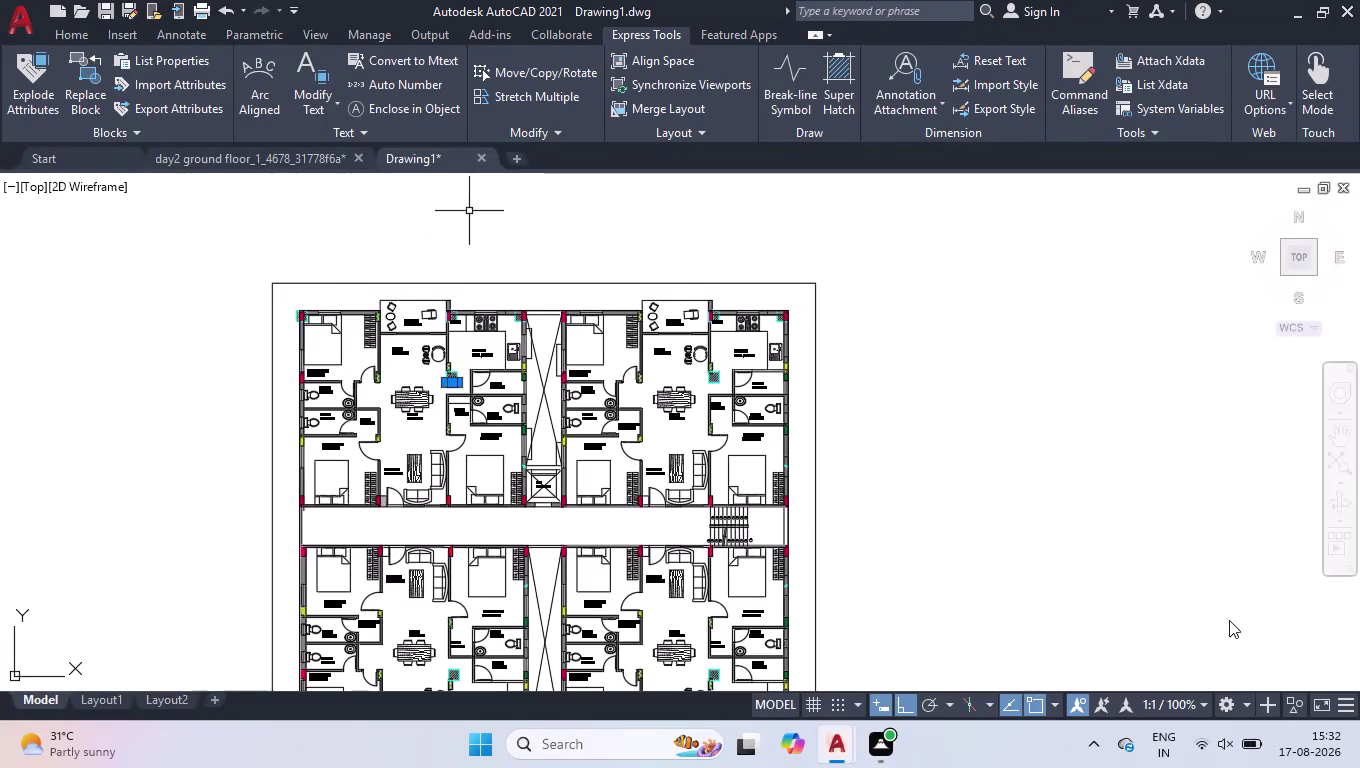
Open the Linetype Manager with LTYPE to see the loaded ByLayer, ByBlock and Continuous linetypes.
scroll(up, 3)
click(552, 302)
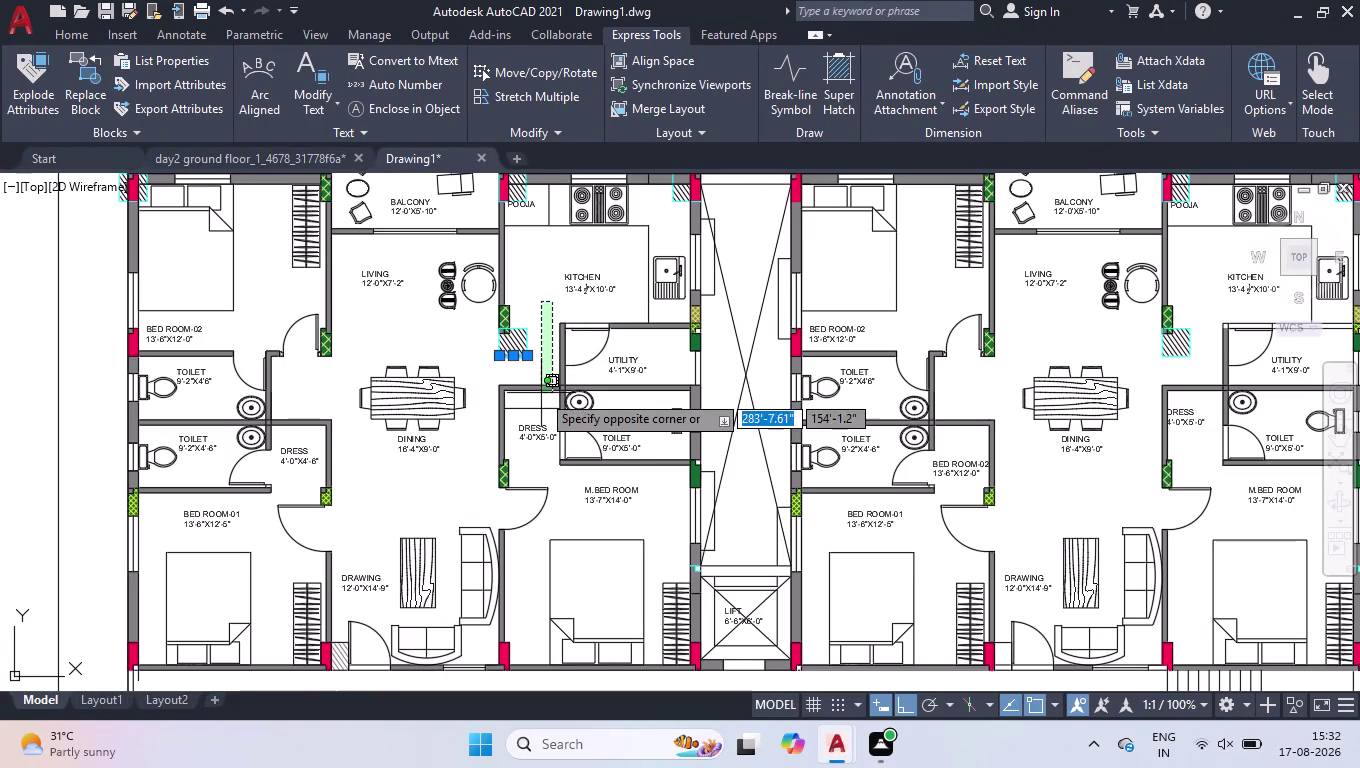
click(483, 375)
scroll(down, 3)
scroll(down, 3)
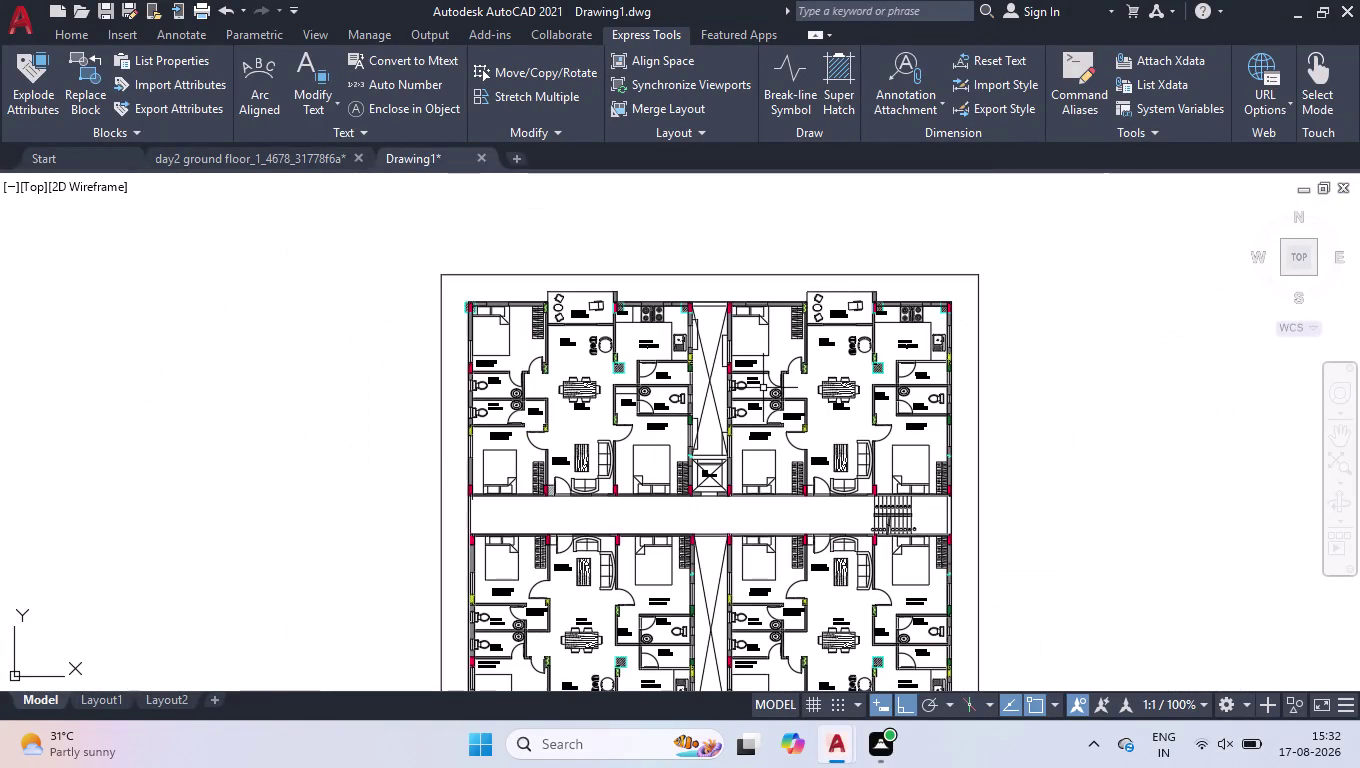
scroll(up, 3)
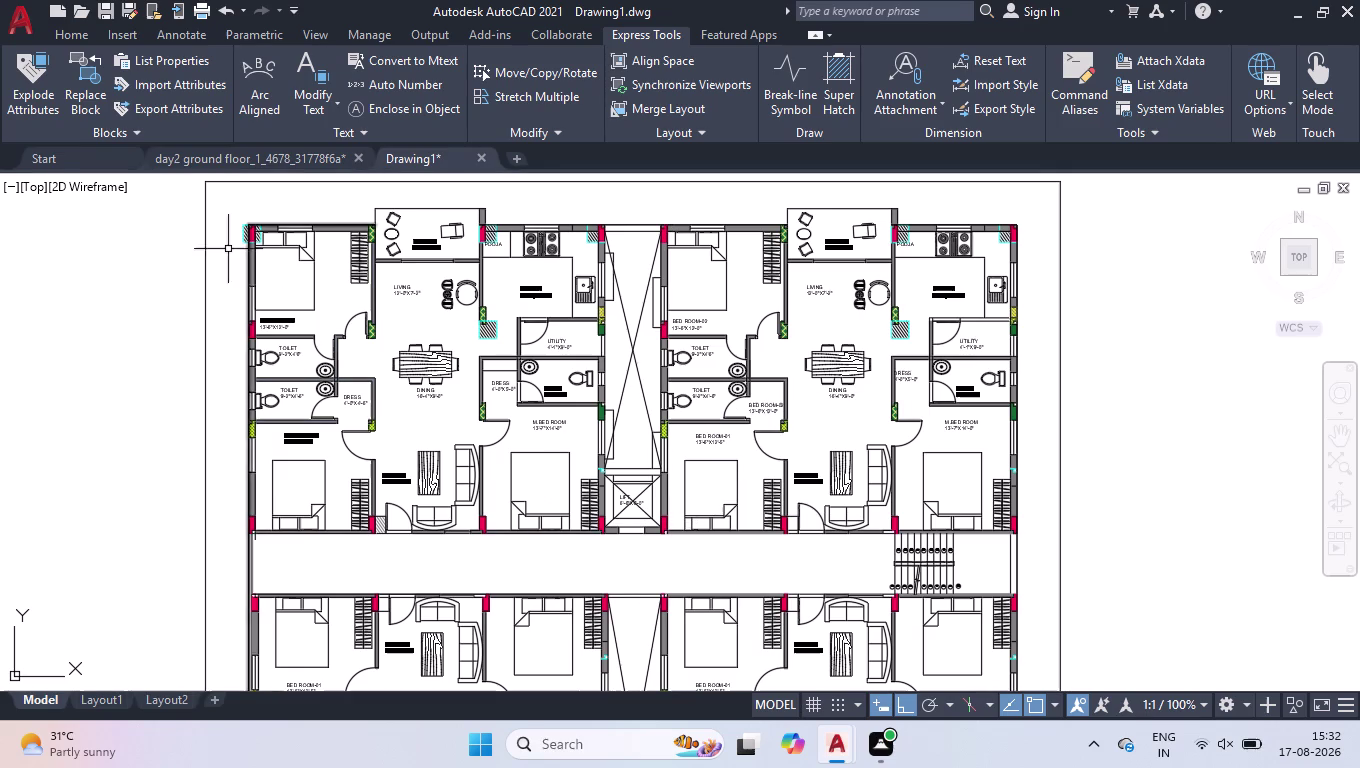
text(L)
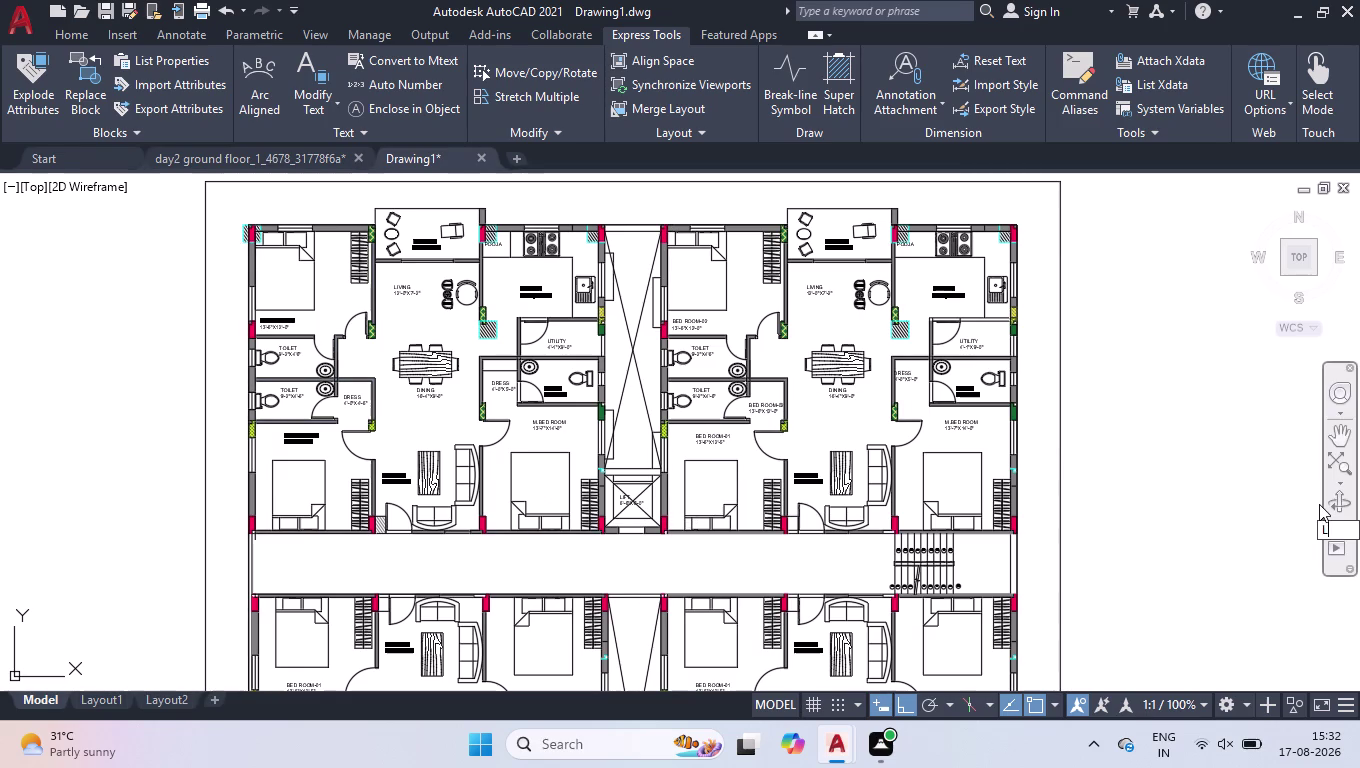
text(Y)
key(BackSpace)
key(t)
key(Return)
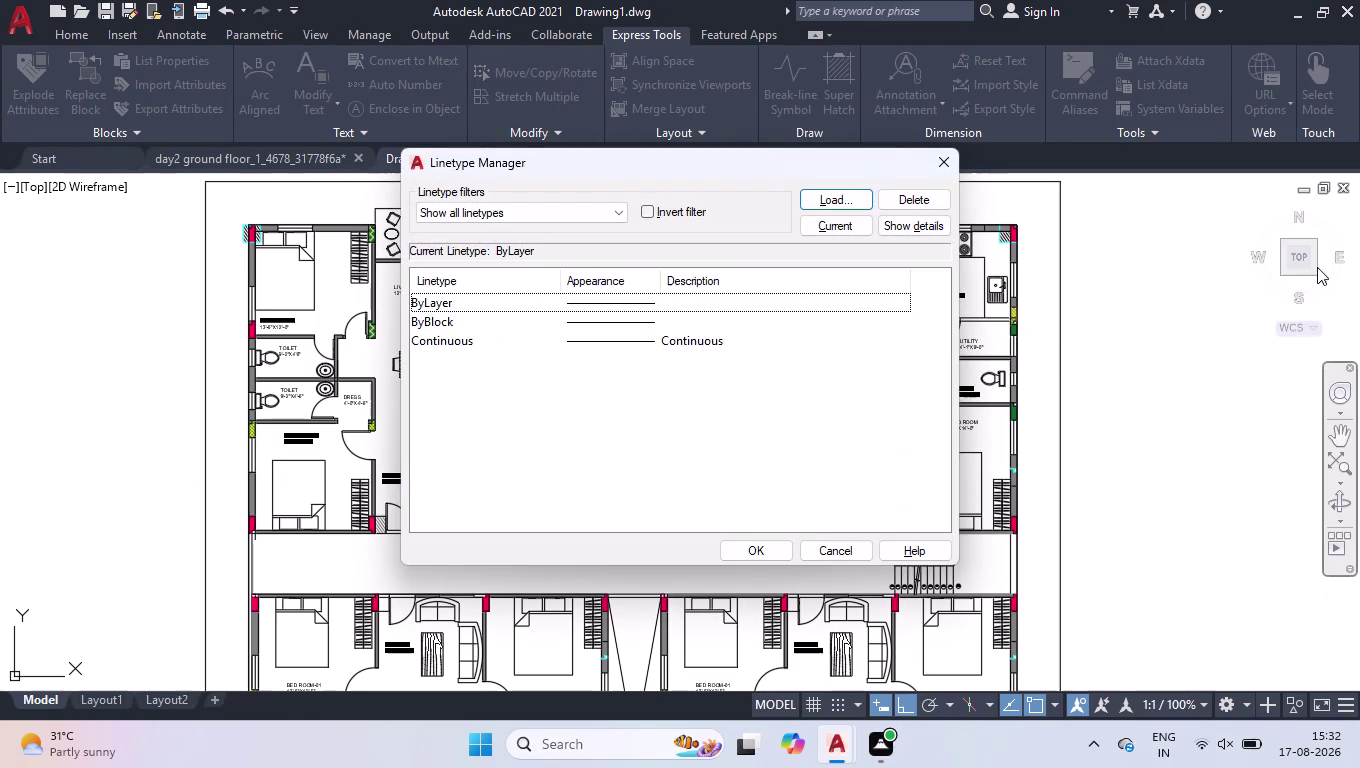
Load the ACAD_ISO02W100 dashed linetype into the drawing.
click(811, 193)
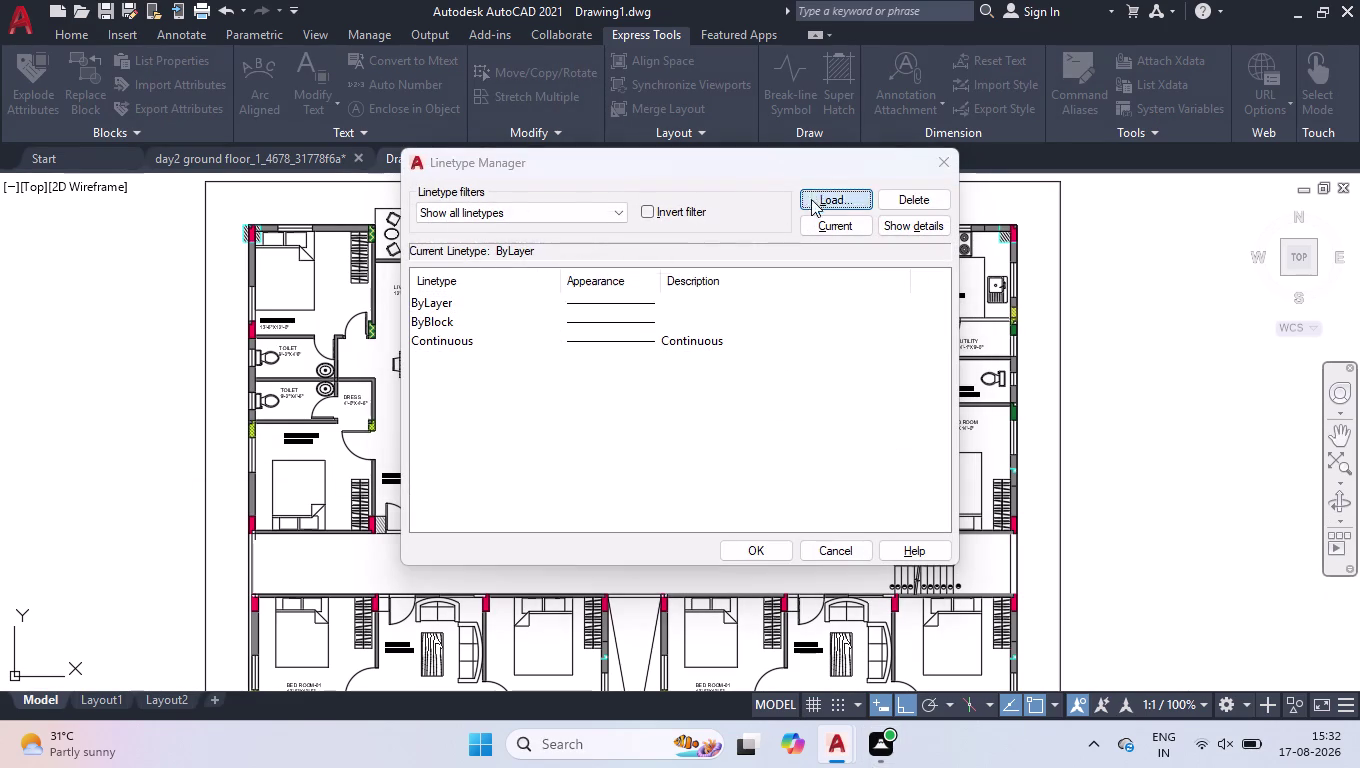
click(740, 338)
click(608, 491)
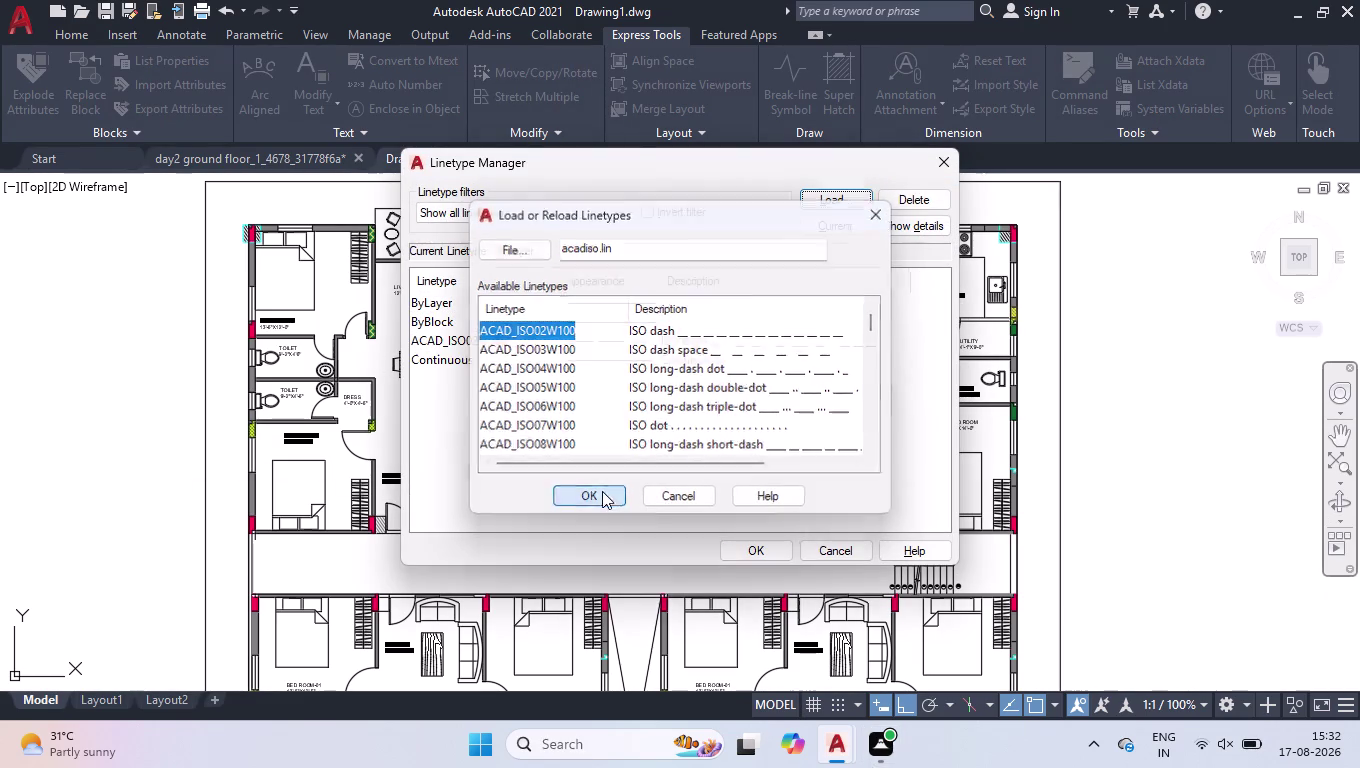
click(731, 556)
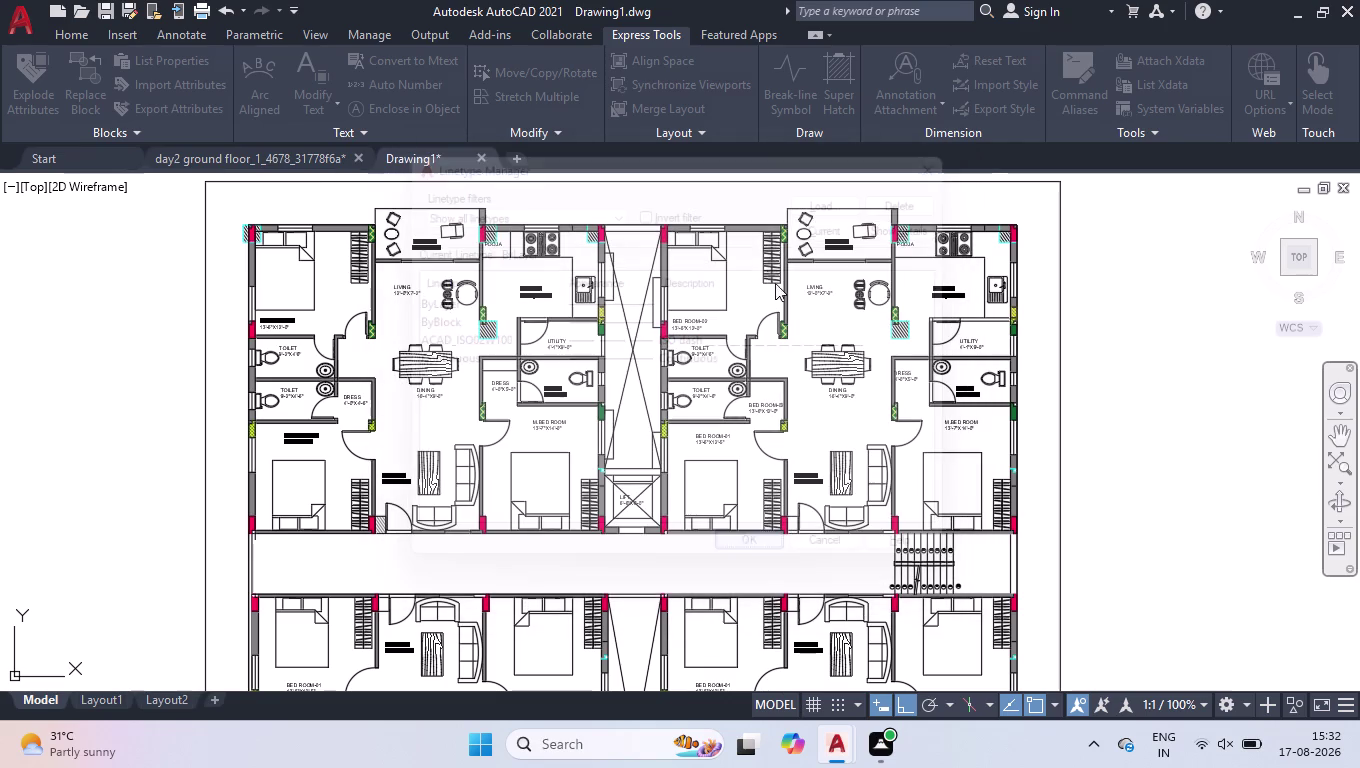
Make the outer border rectangle red with the ACAD_ISO02W100 linetype.
click(720, 180)
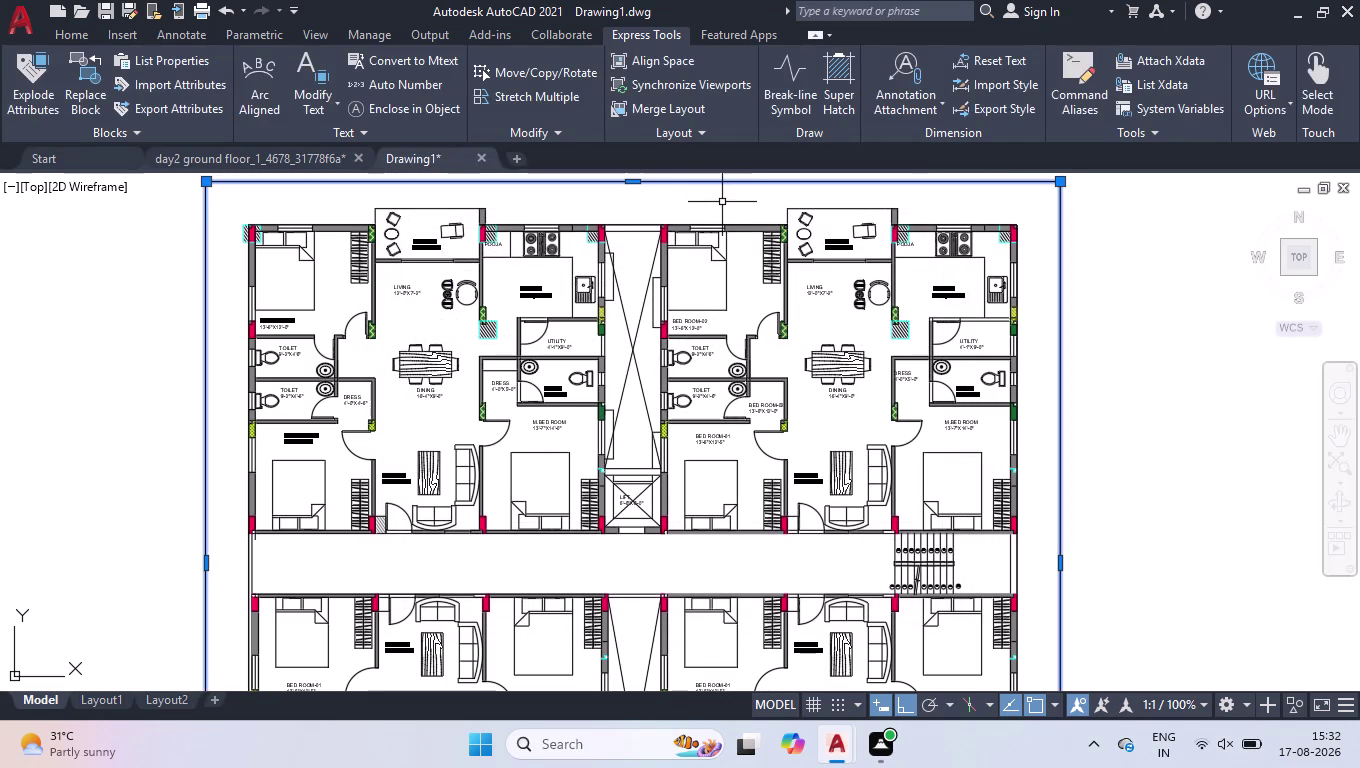
key(ctrl+1)
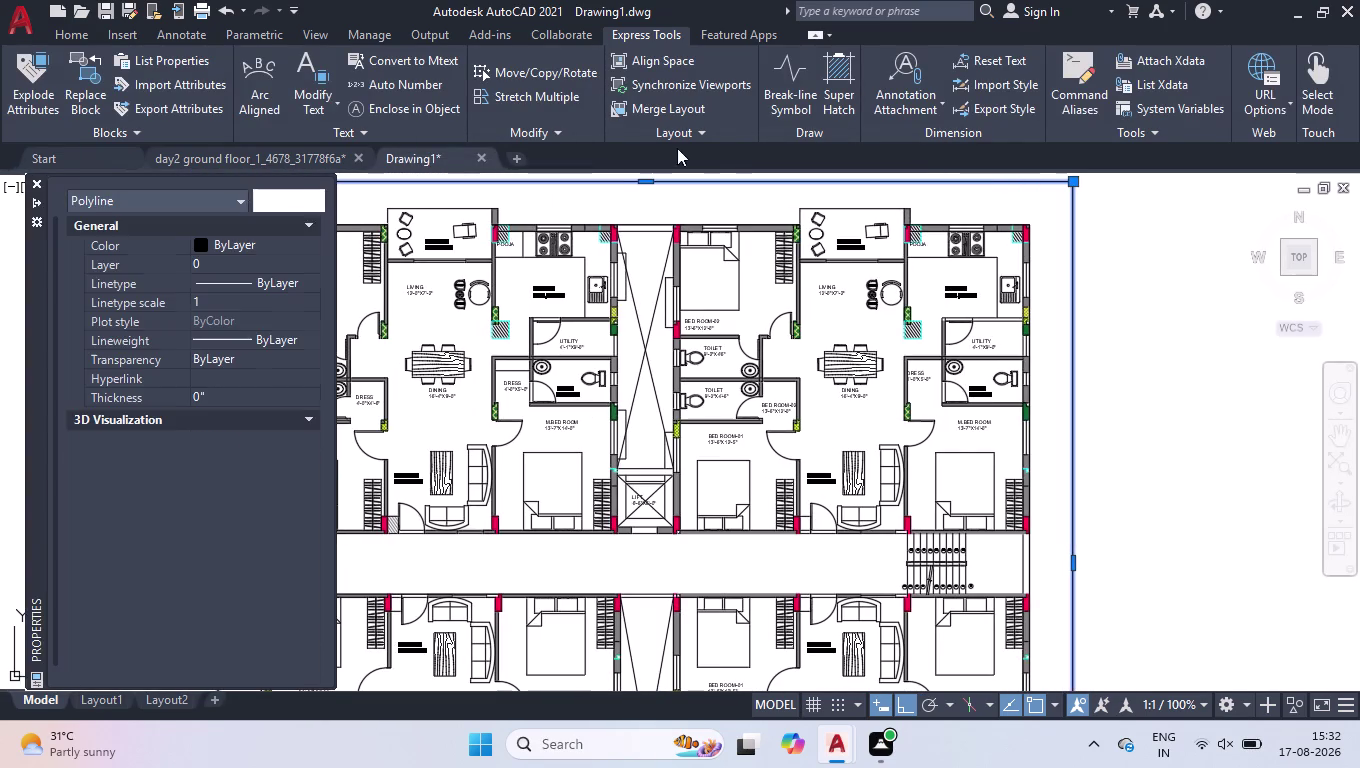
click(245, 250)
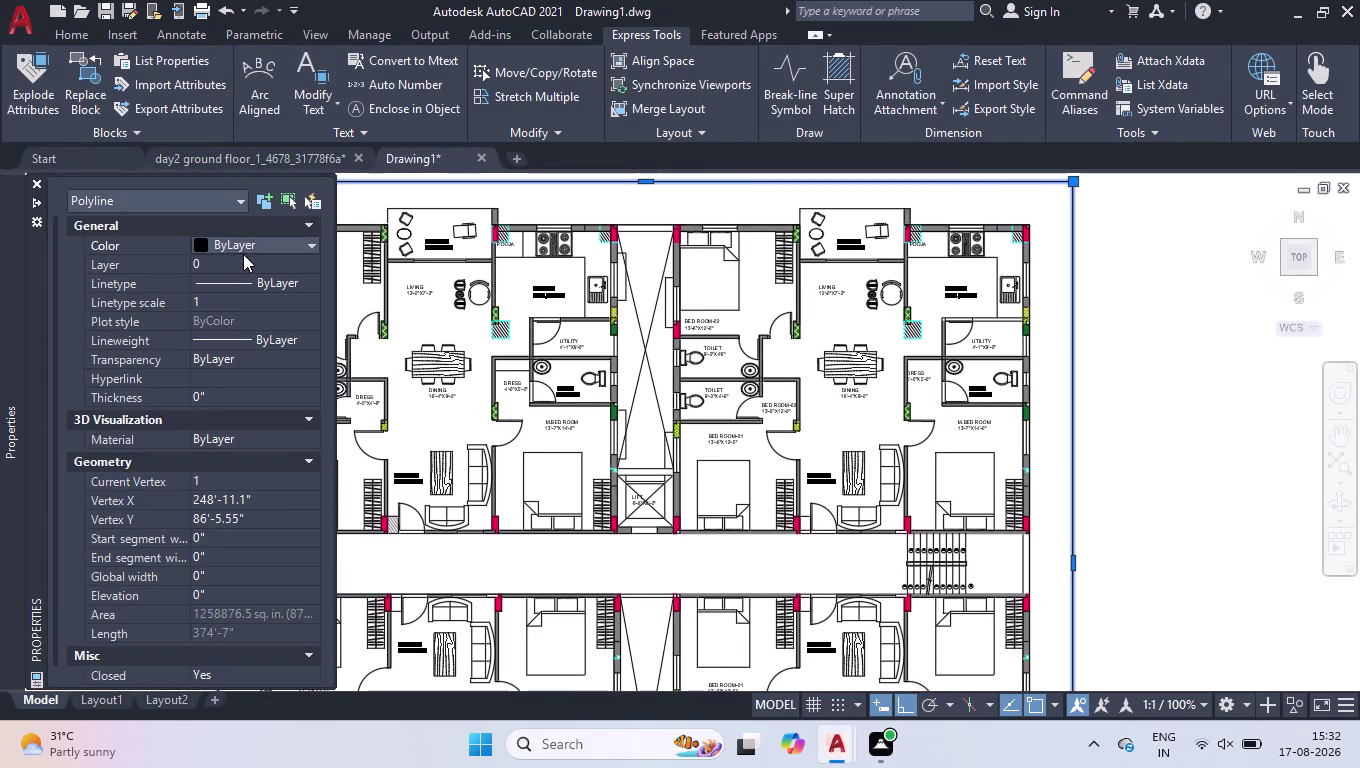
click(248, 244)
click(236, 301)
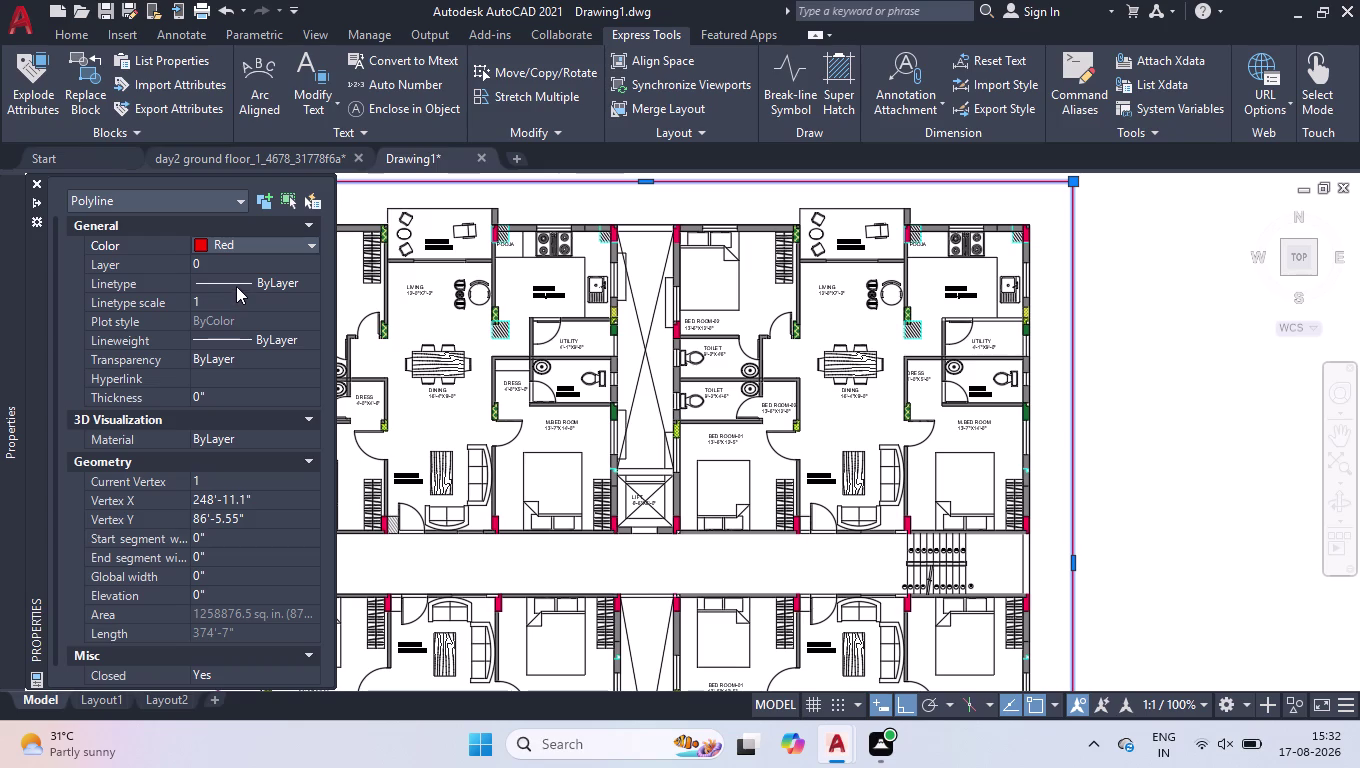
double_click(237, 280)
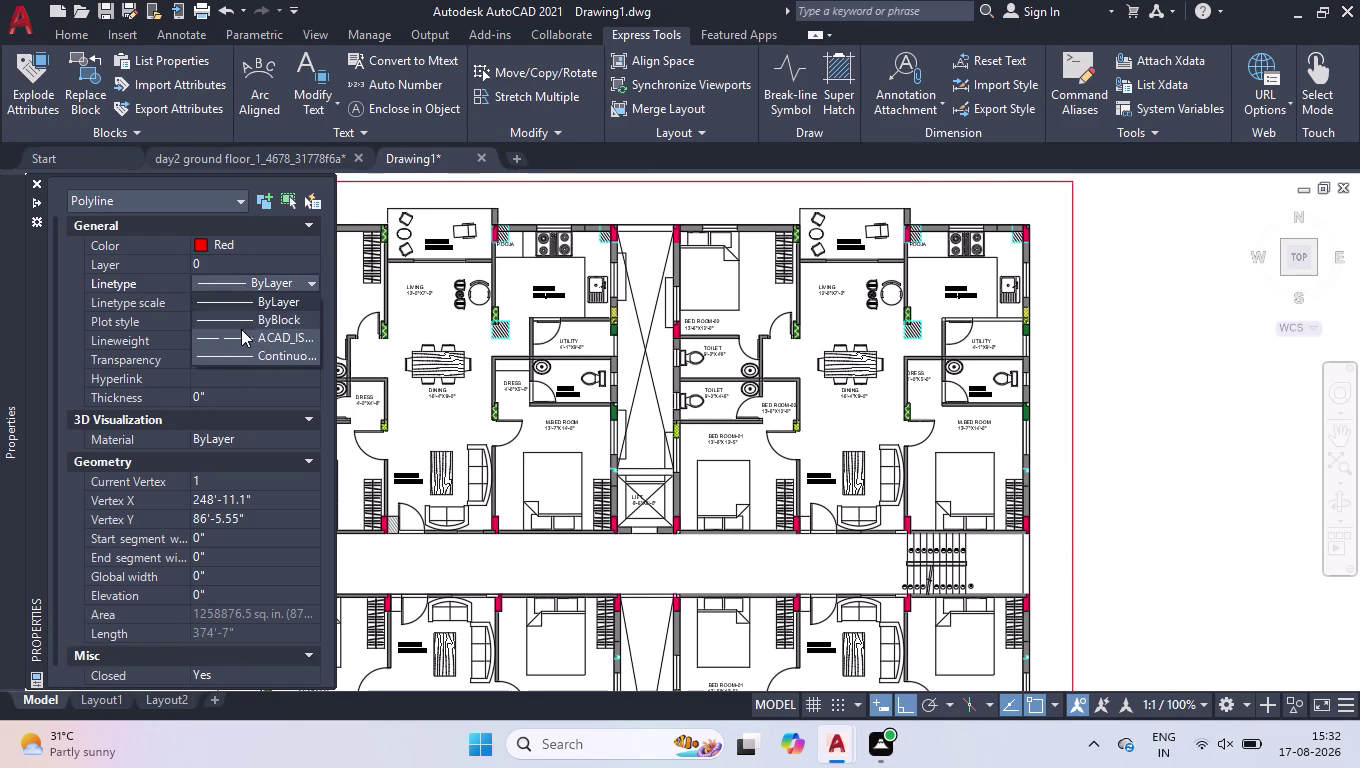
click(241, 334)
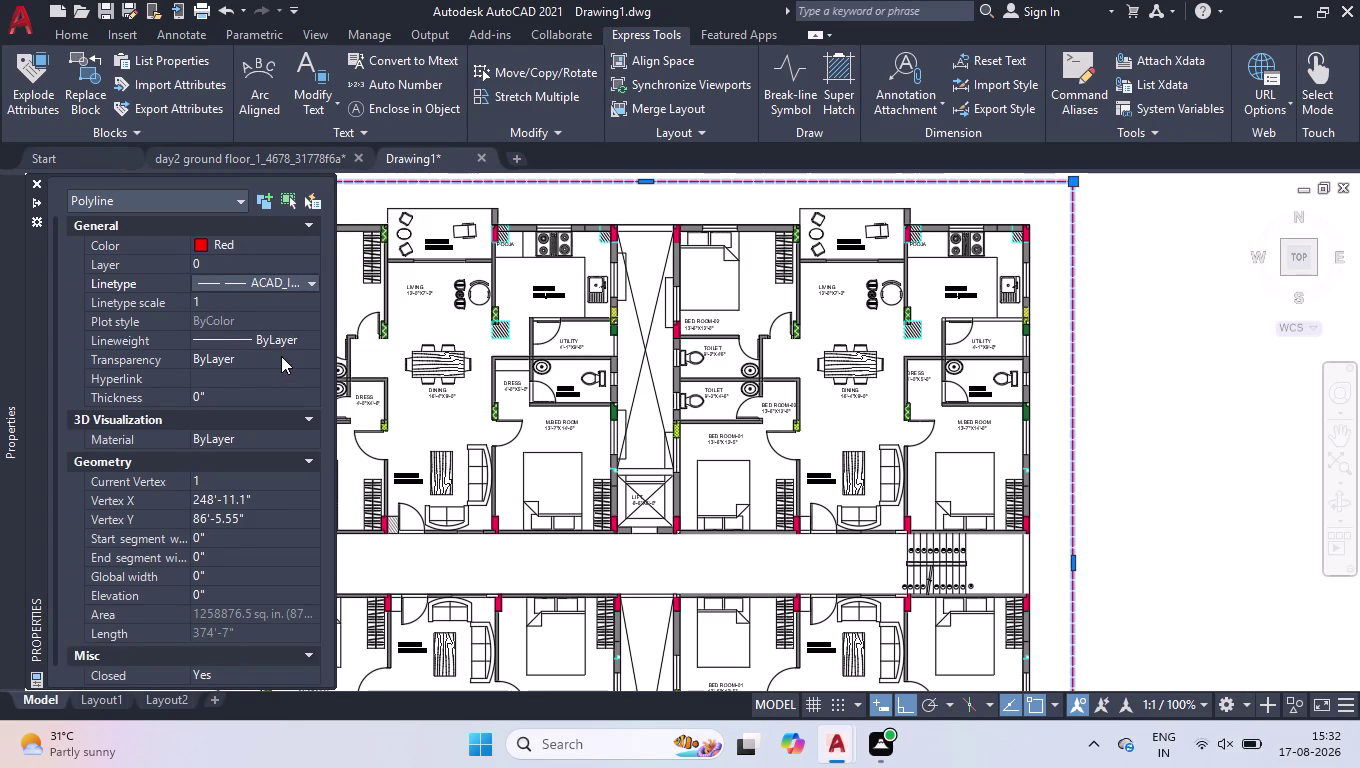
Set the border's linetype scale to 0.8, after first trying 0.5.
scroll(down, 3)
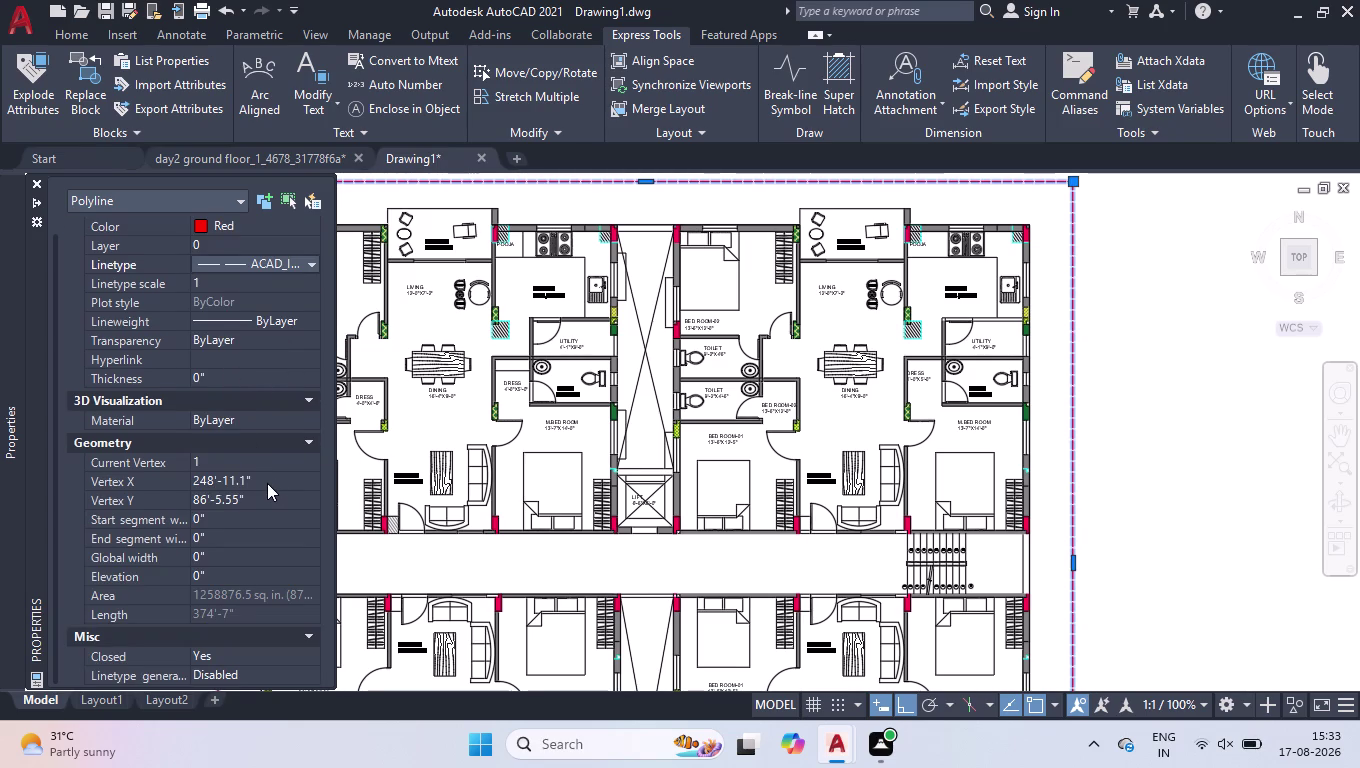
click(210, 284)
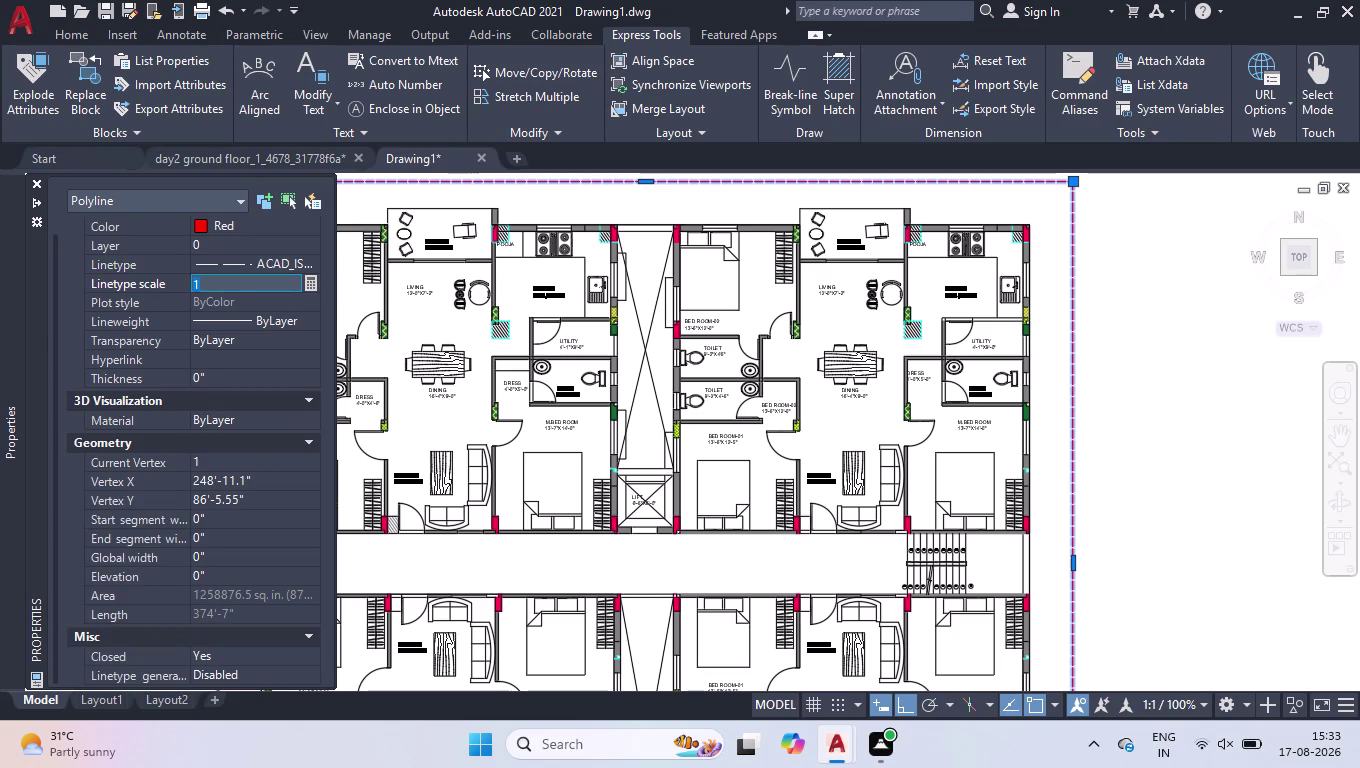
key(0)
text(.5)
key(Return)
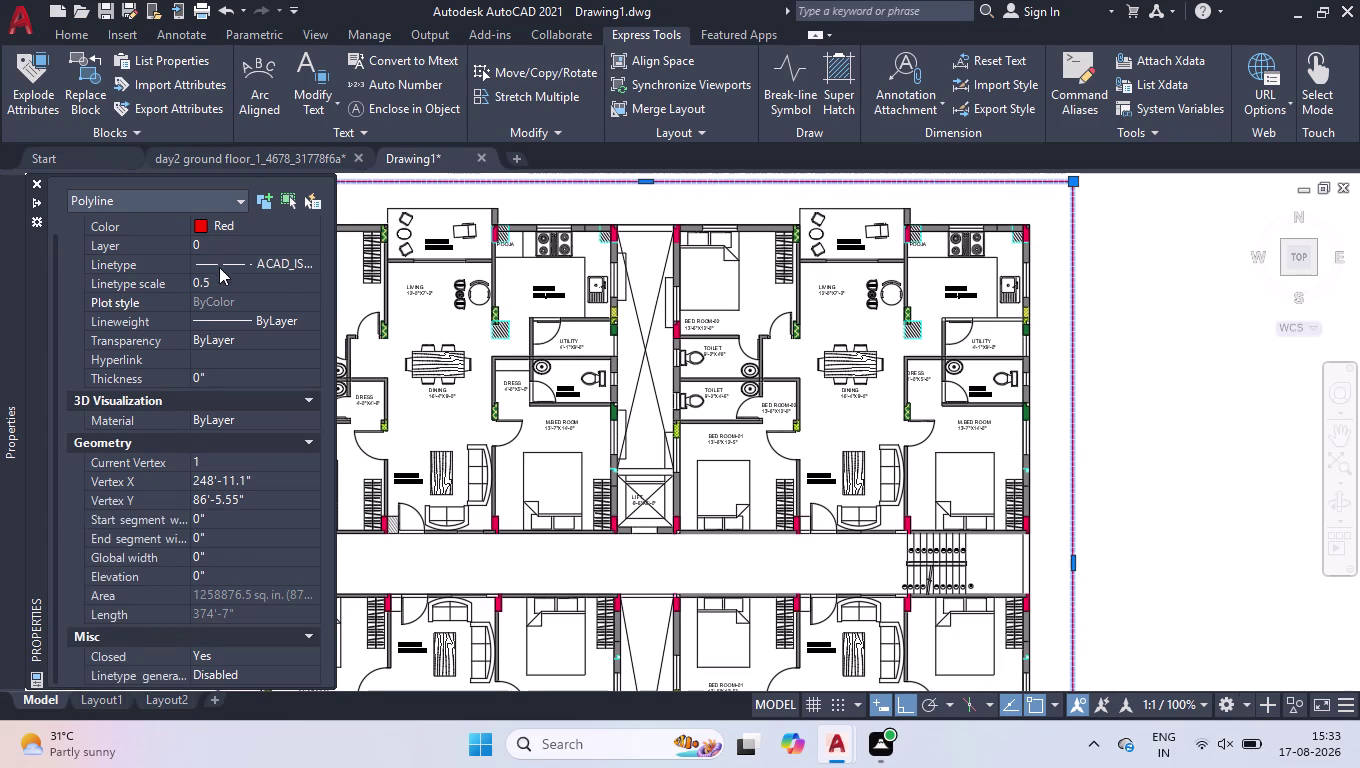
click(259, 288)
text(0)
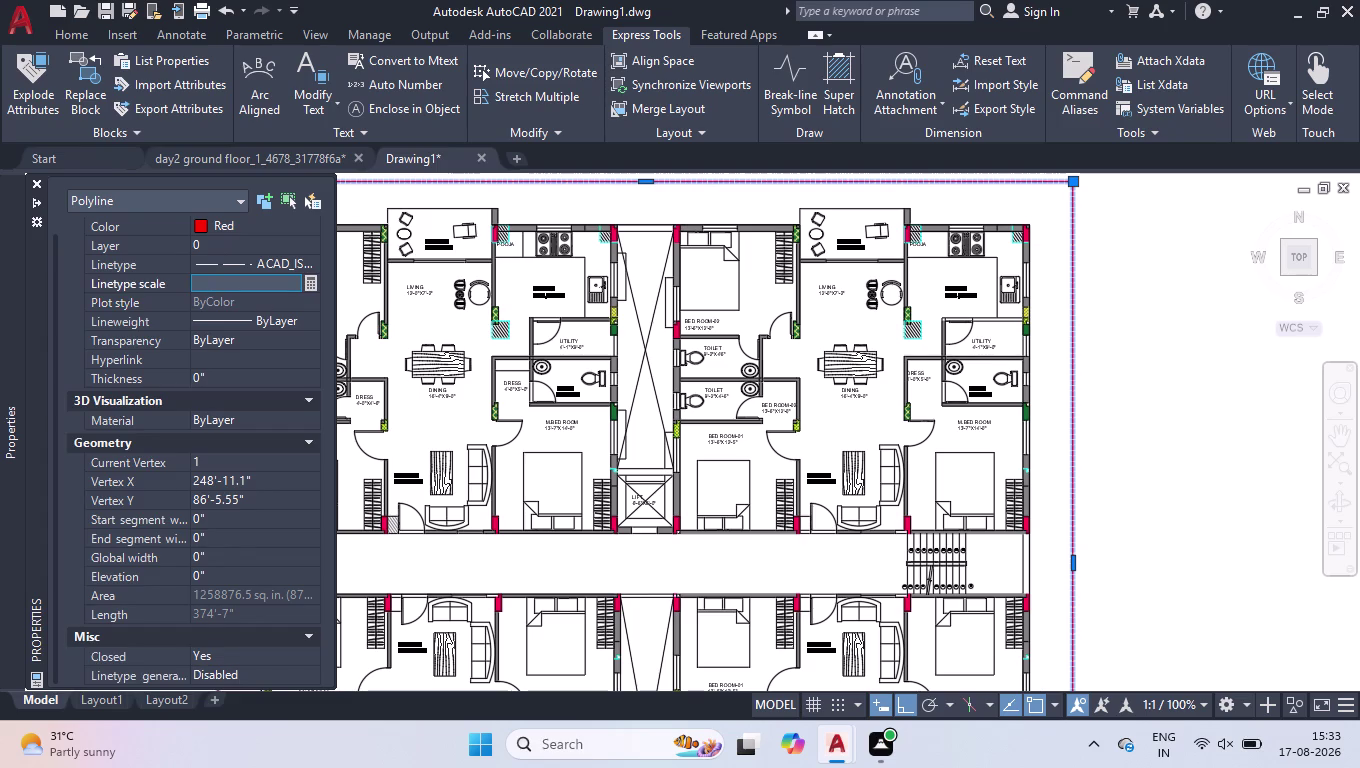
text(.8)
key(Return)
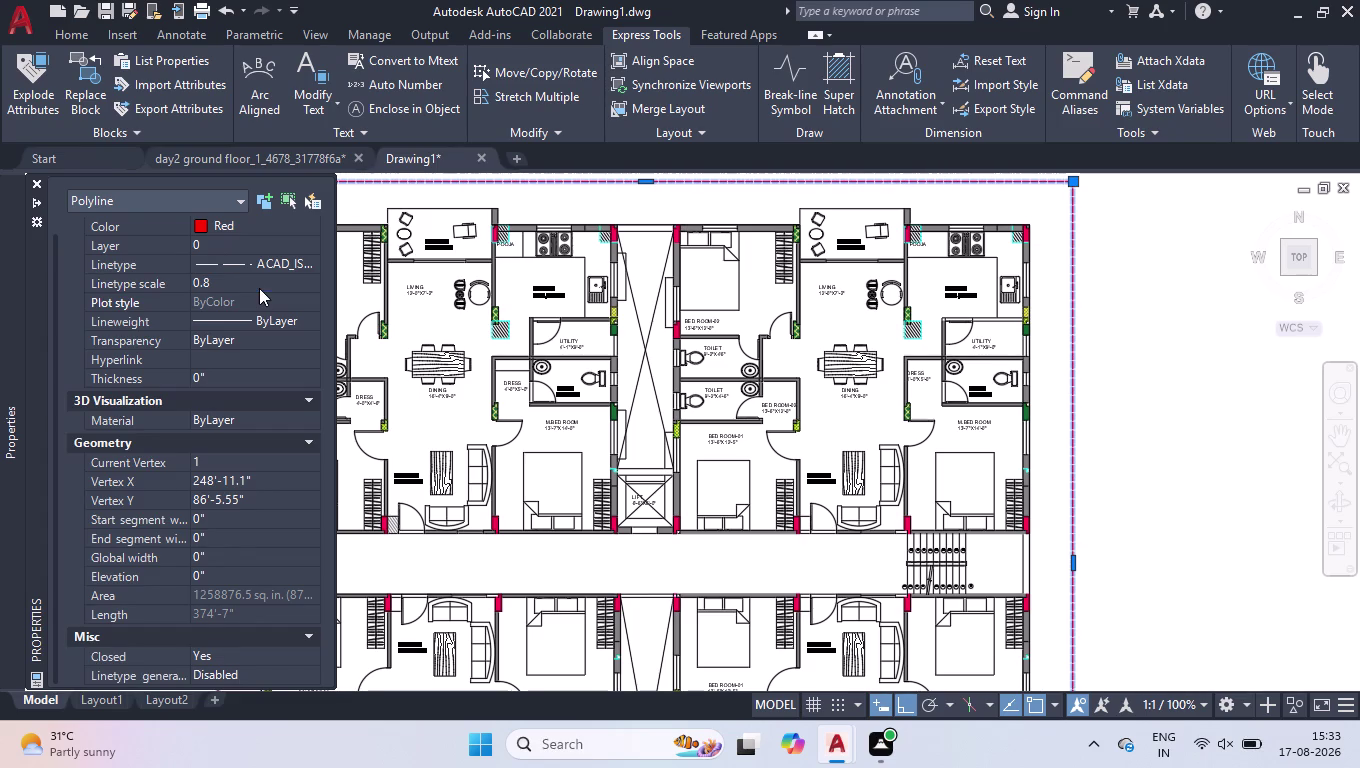
click(39, 186)
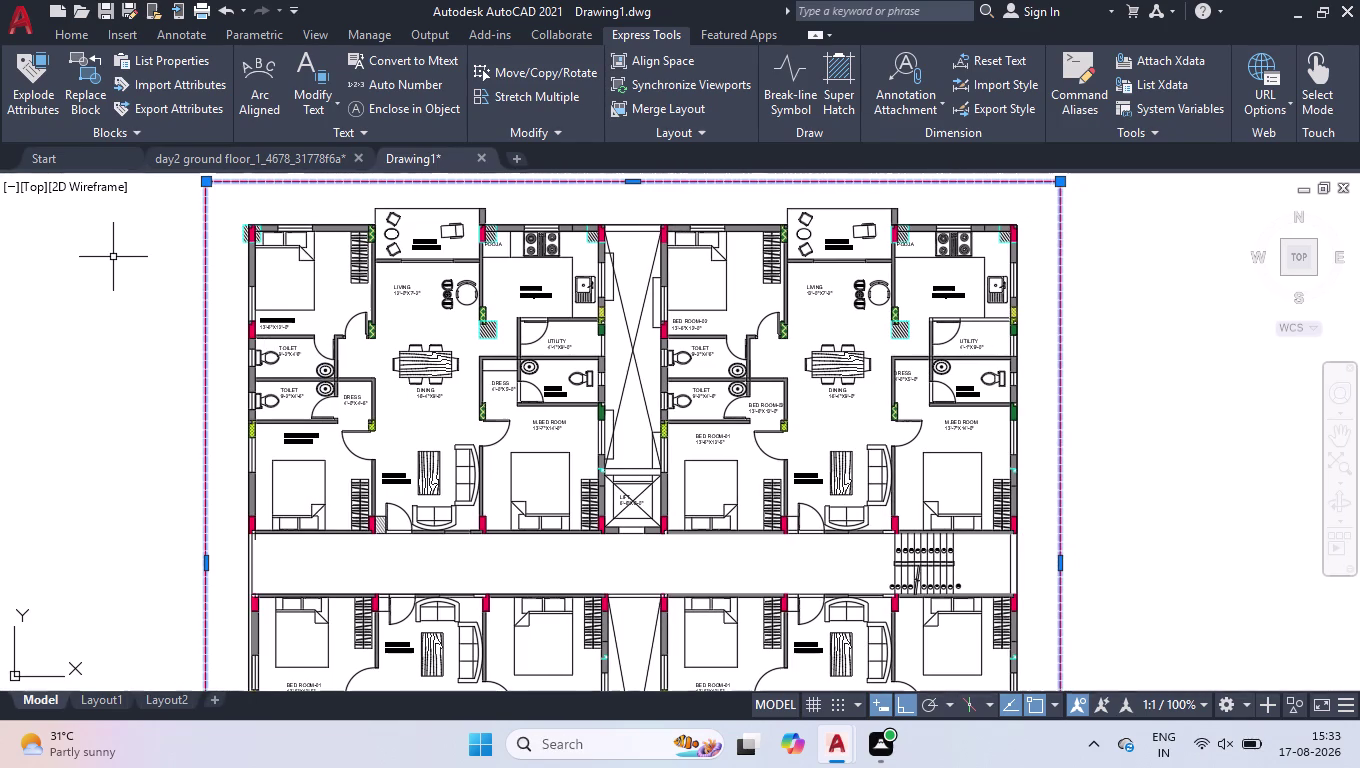
Begin a LINE command near the plan, then cancel it.
scroll(down, 3)
click(307, 203)
click(285, 222)
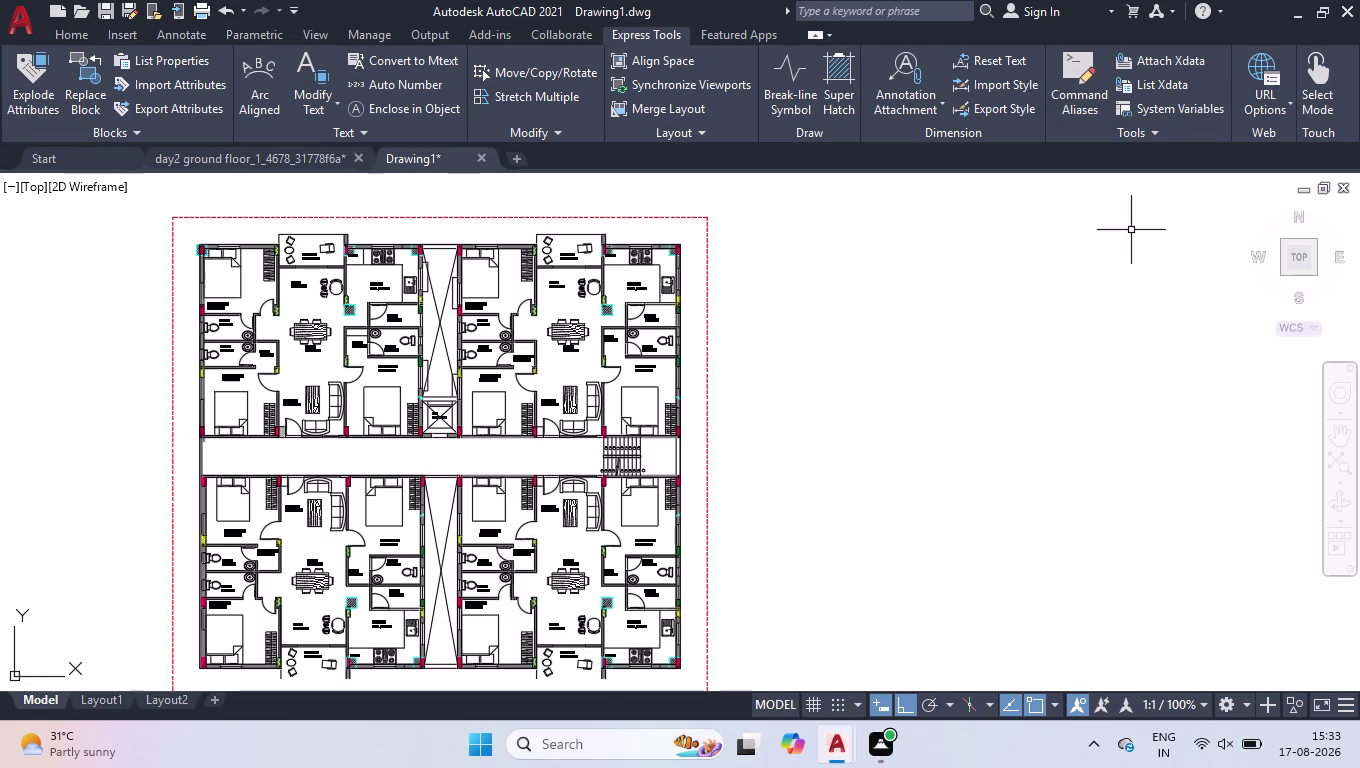
key(l)
key(Return)
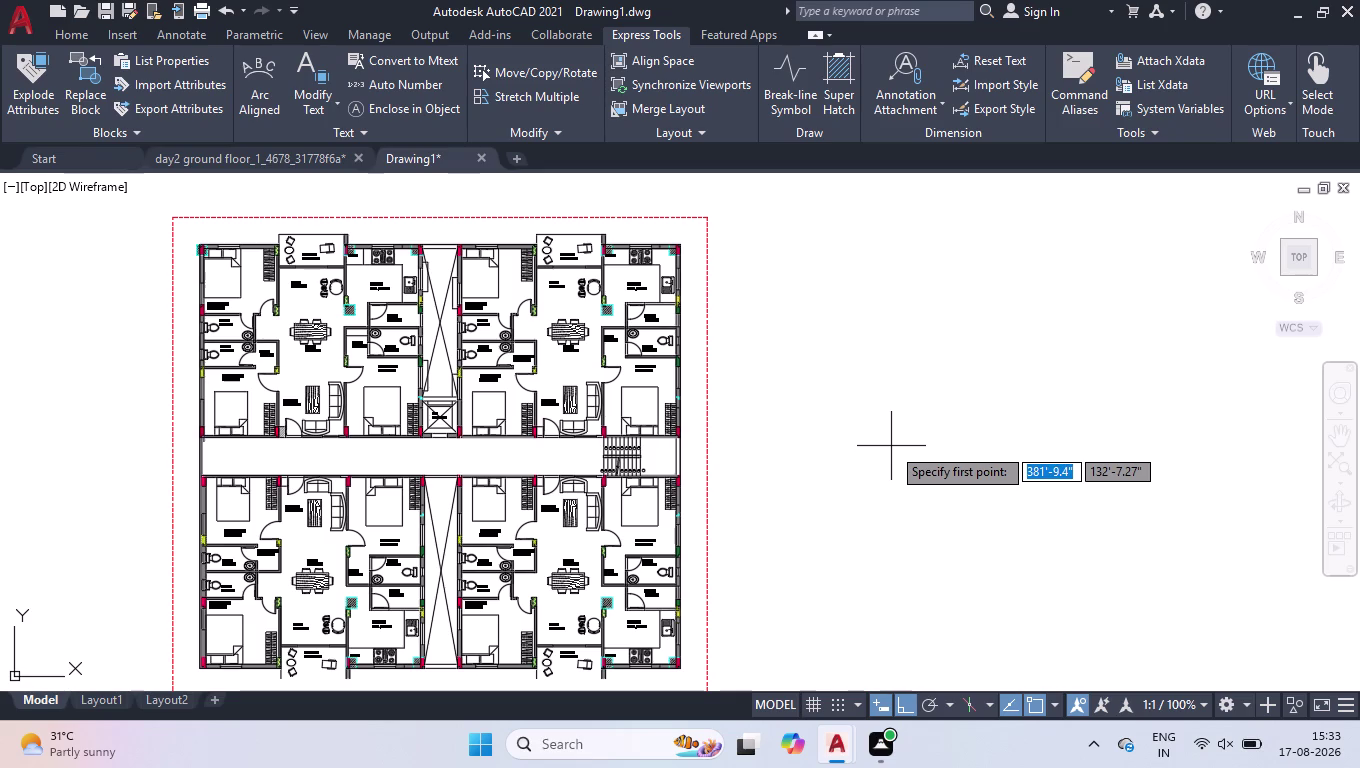
key(space)
key(space)
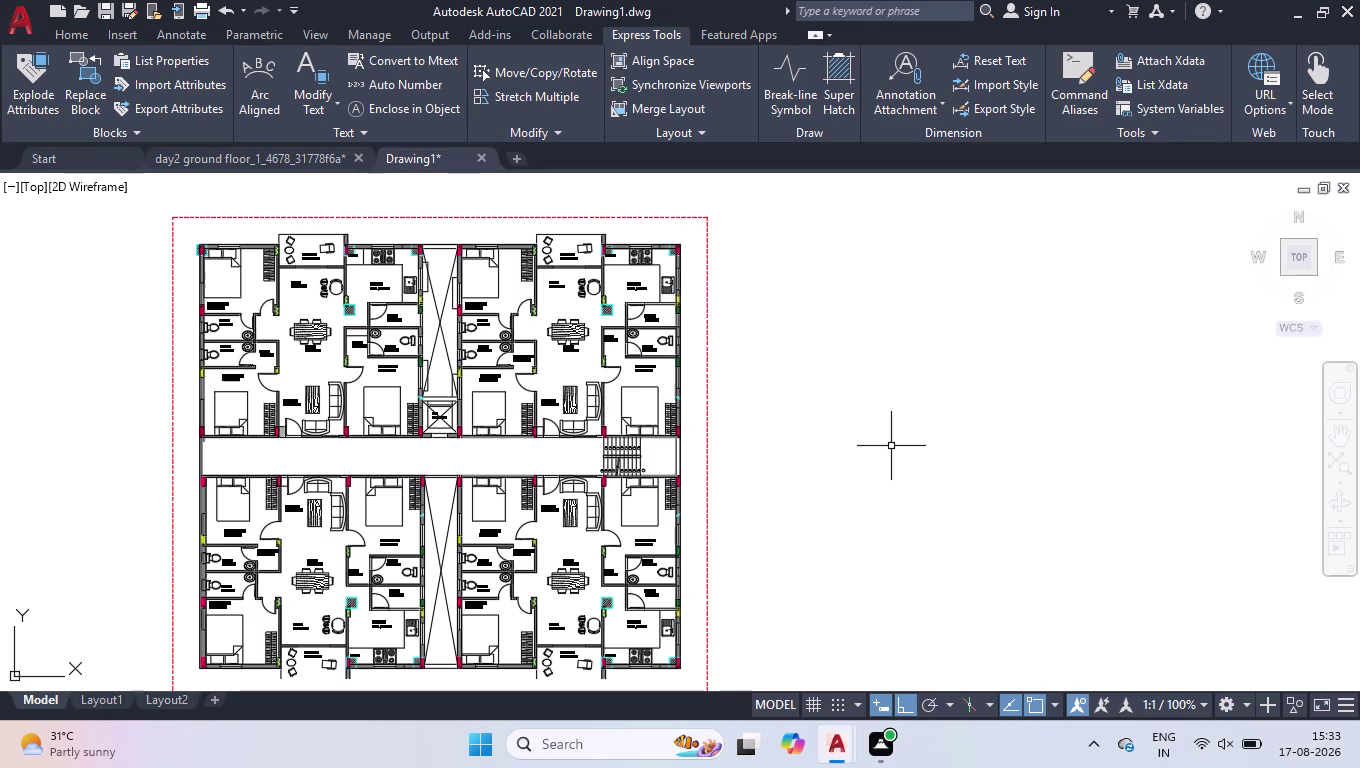
Draw a three-sided POLYGON right of the plan with its apex pointing up.
text(POL)
key(Return)
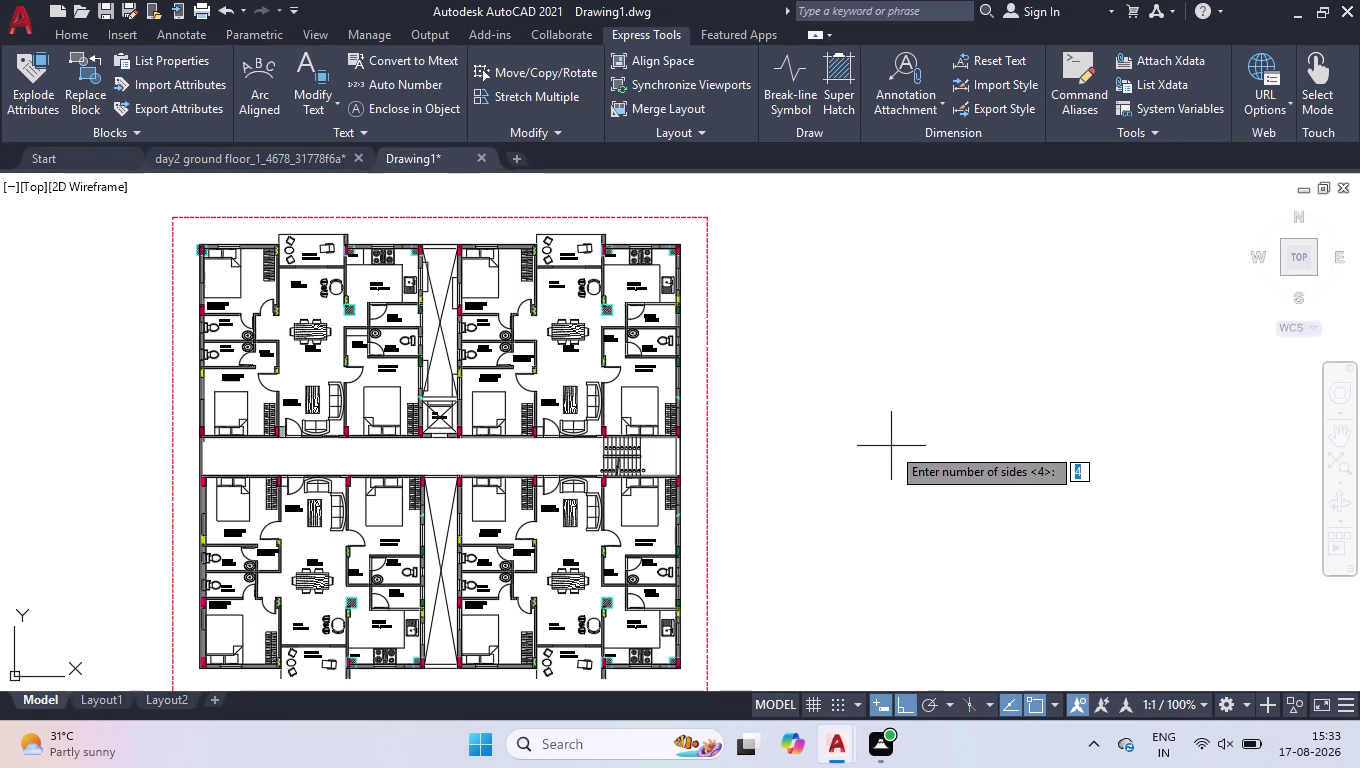
key(3)
key(Return)
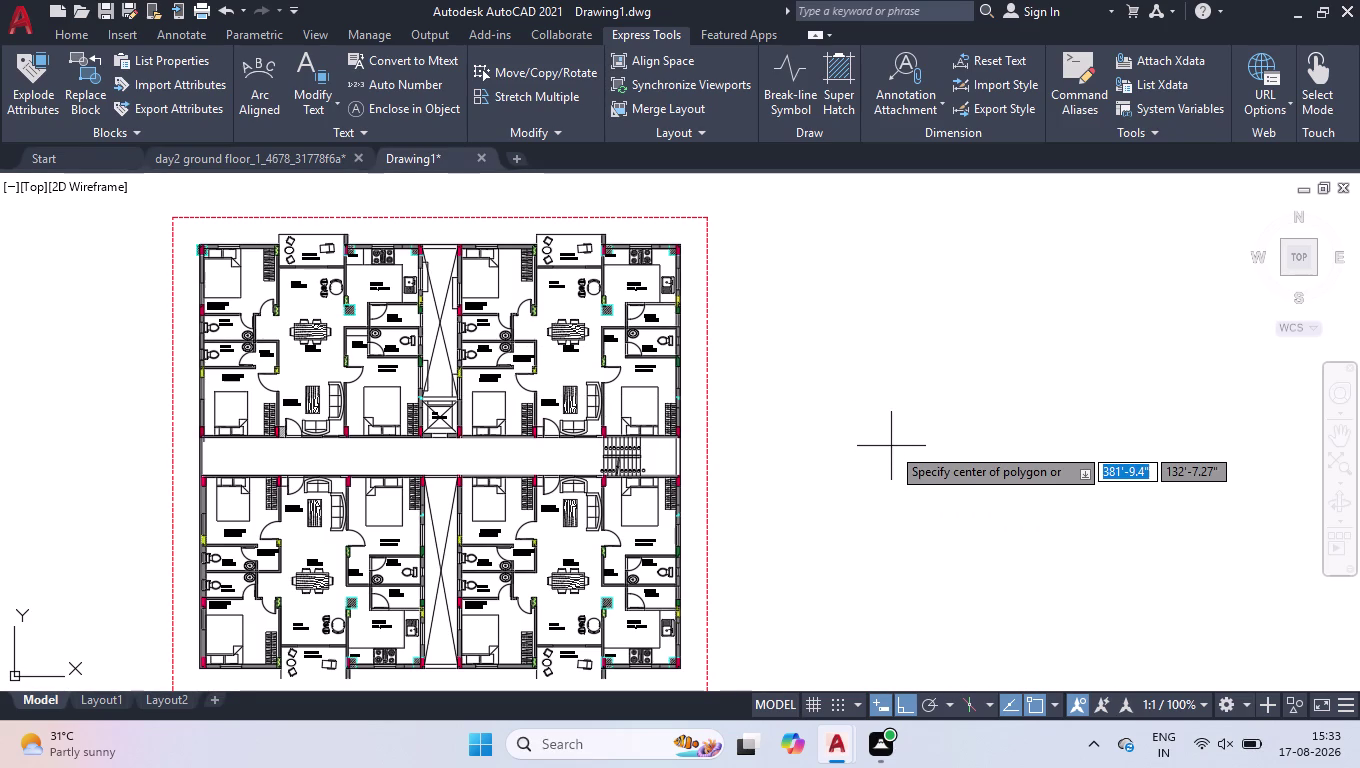
click(961, 449)
drag(1027, 503, 961, 449)
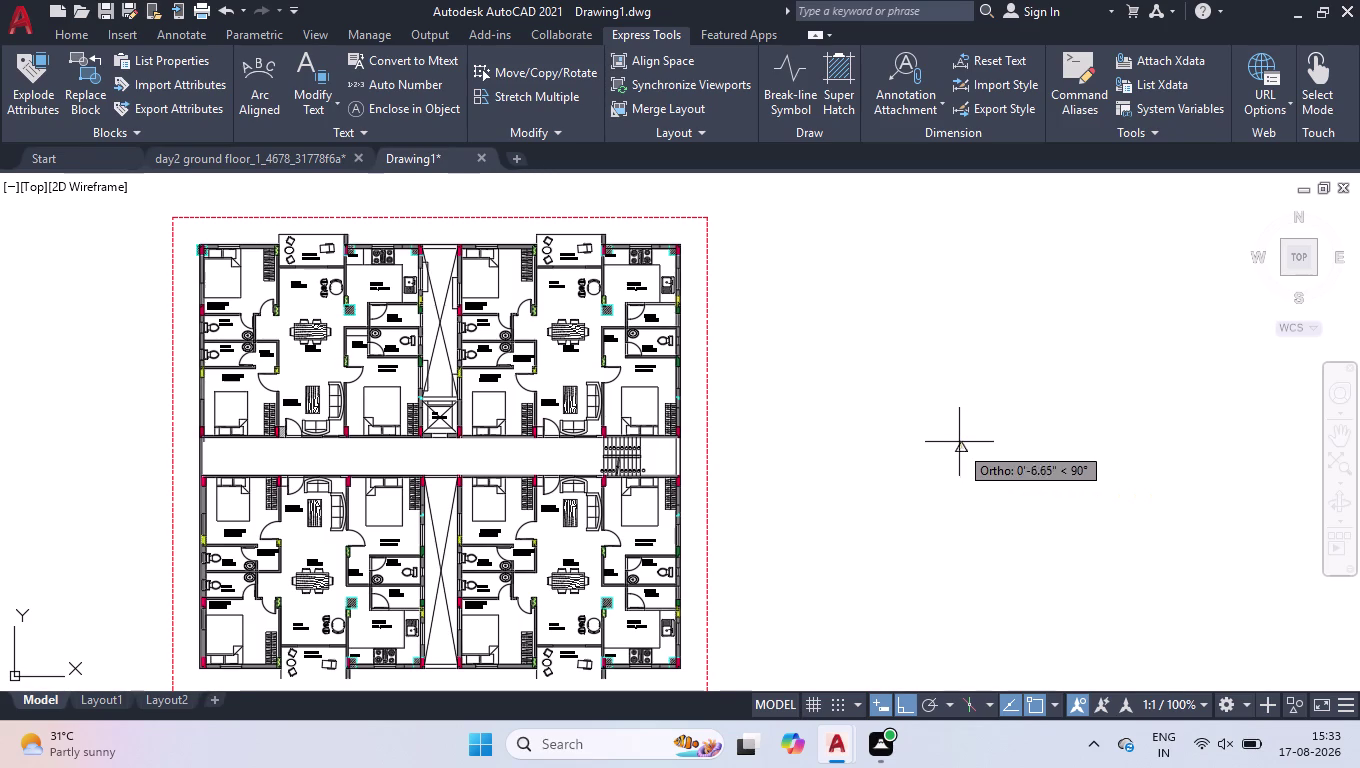
scroll(up, 3)
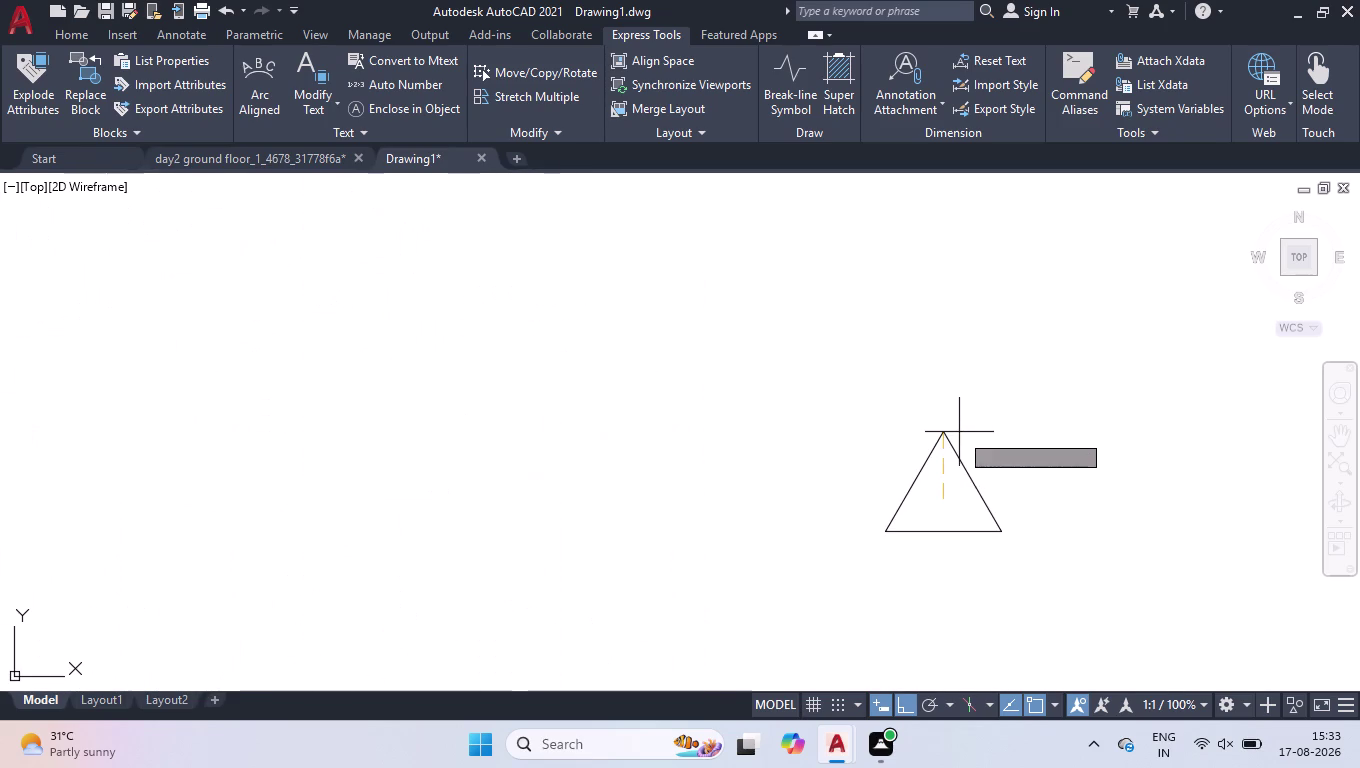
click(953, 440)
scroll(down, 3)
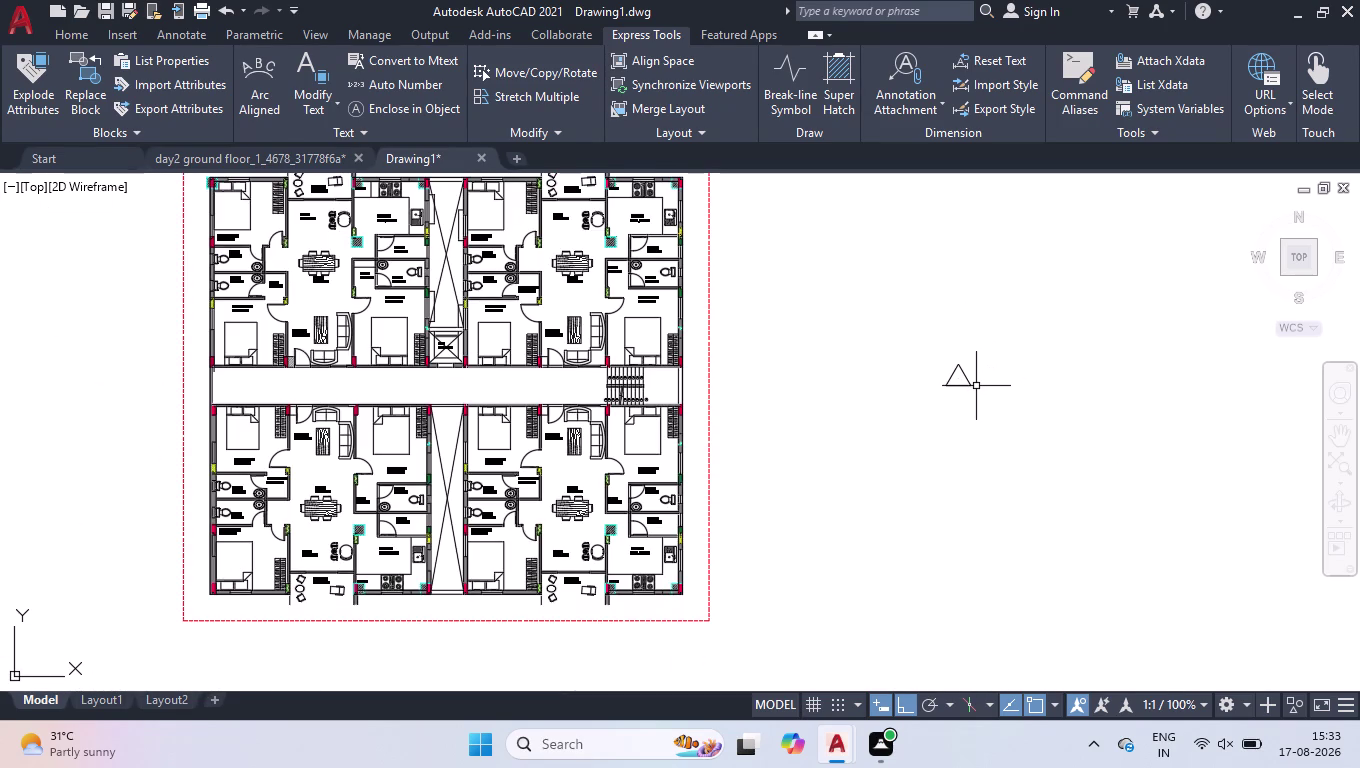
Mirror the triangle across a horizontal line, keeping the original.
text(MI)
key(Return)
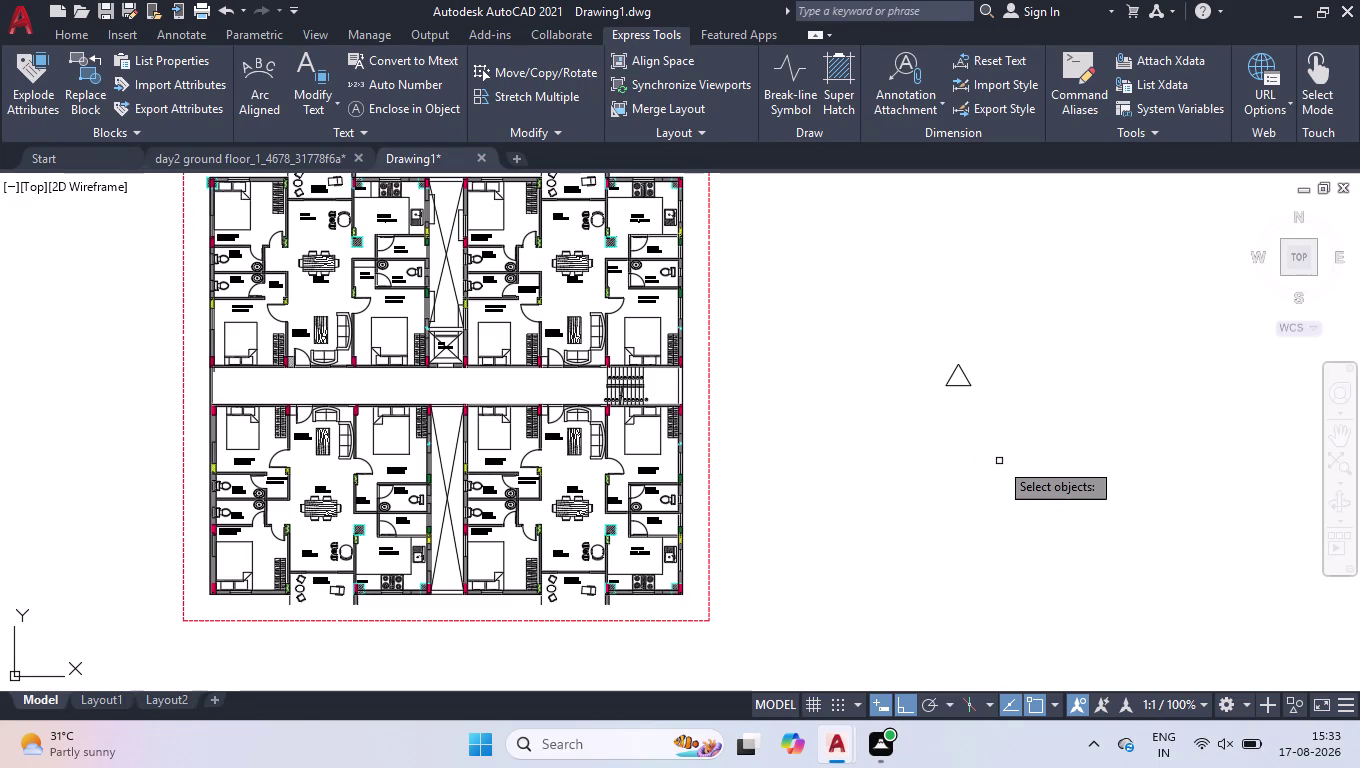
click(986, 344)
click(934, 419)
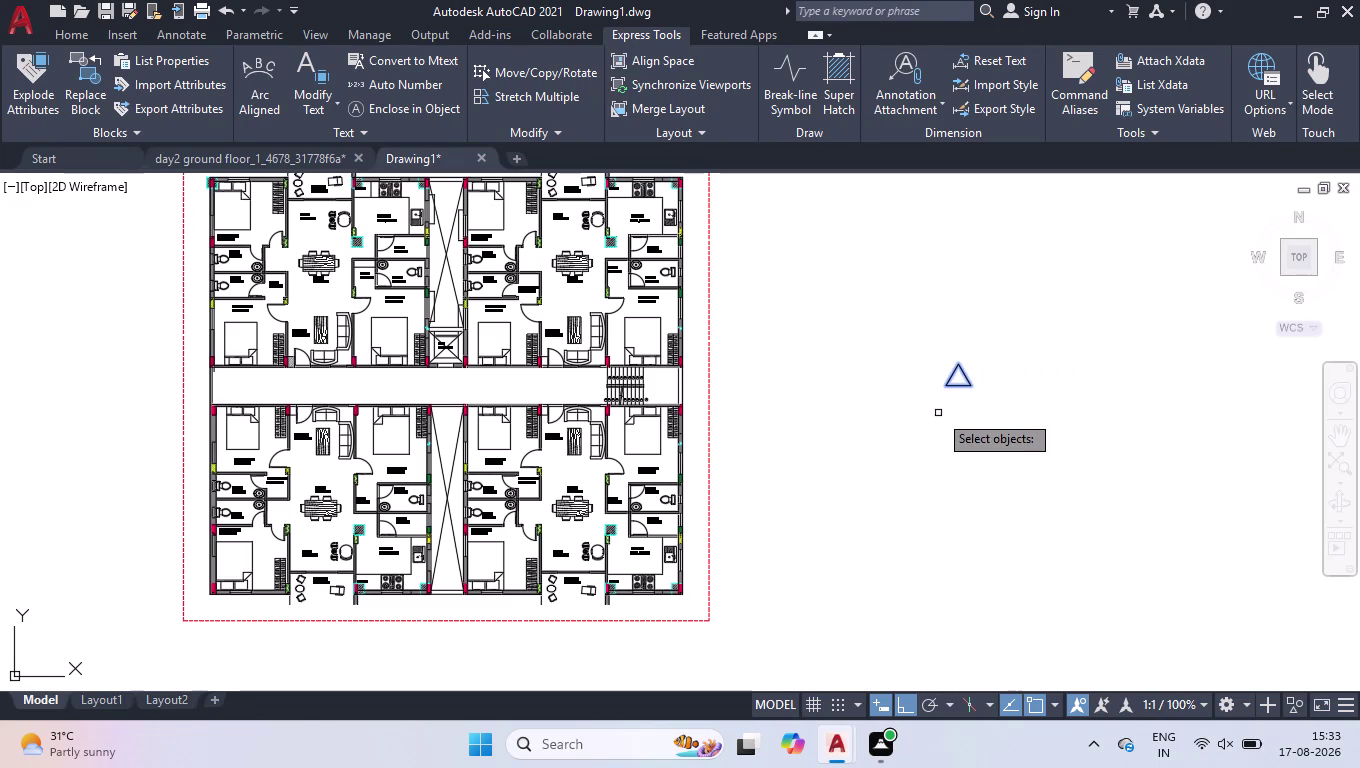
key(Return)
click(938, 413)
click(1018, 422)
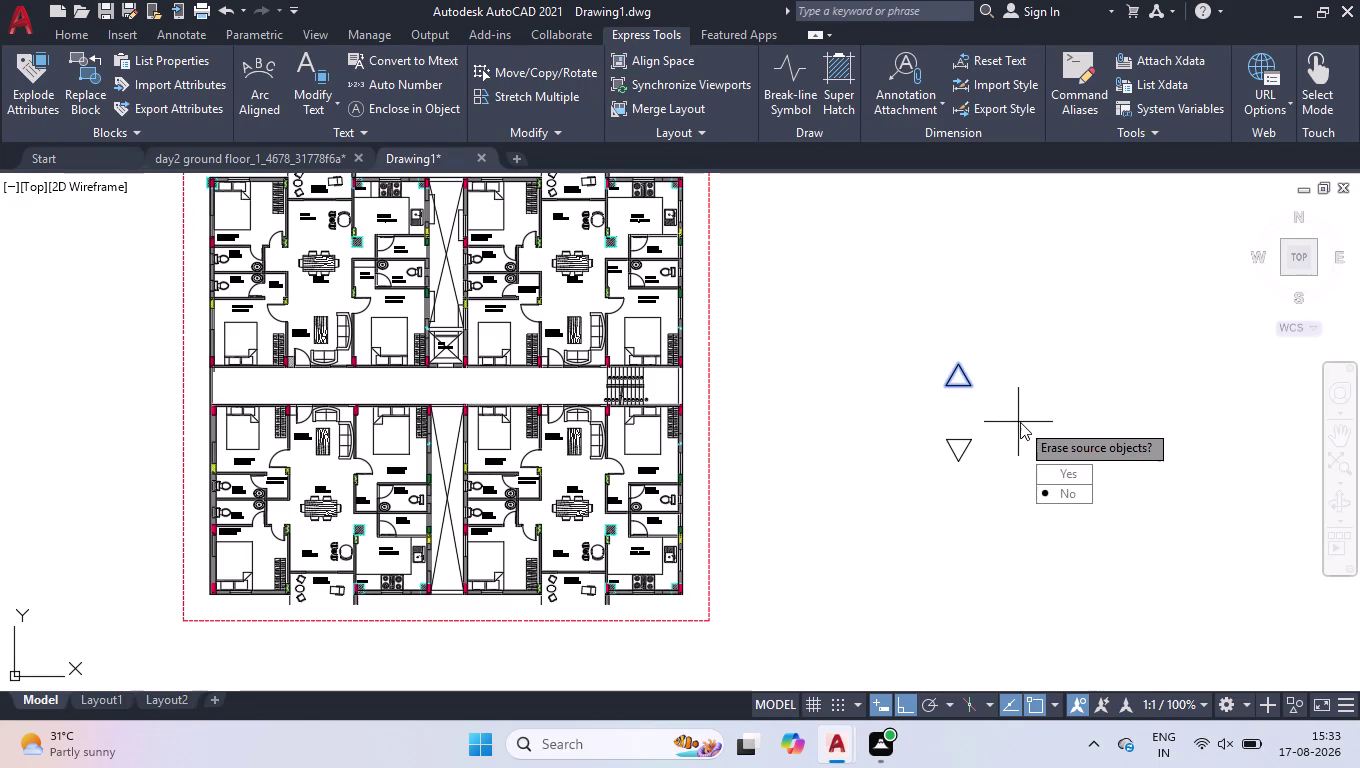
drag(1085, 502, 1020, 422)
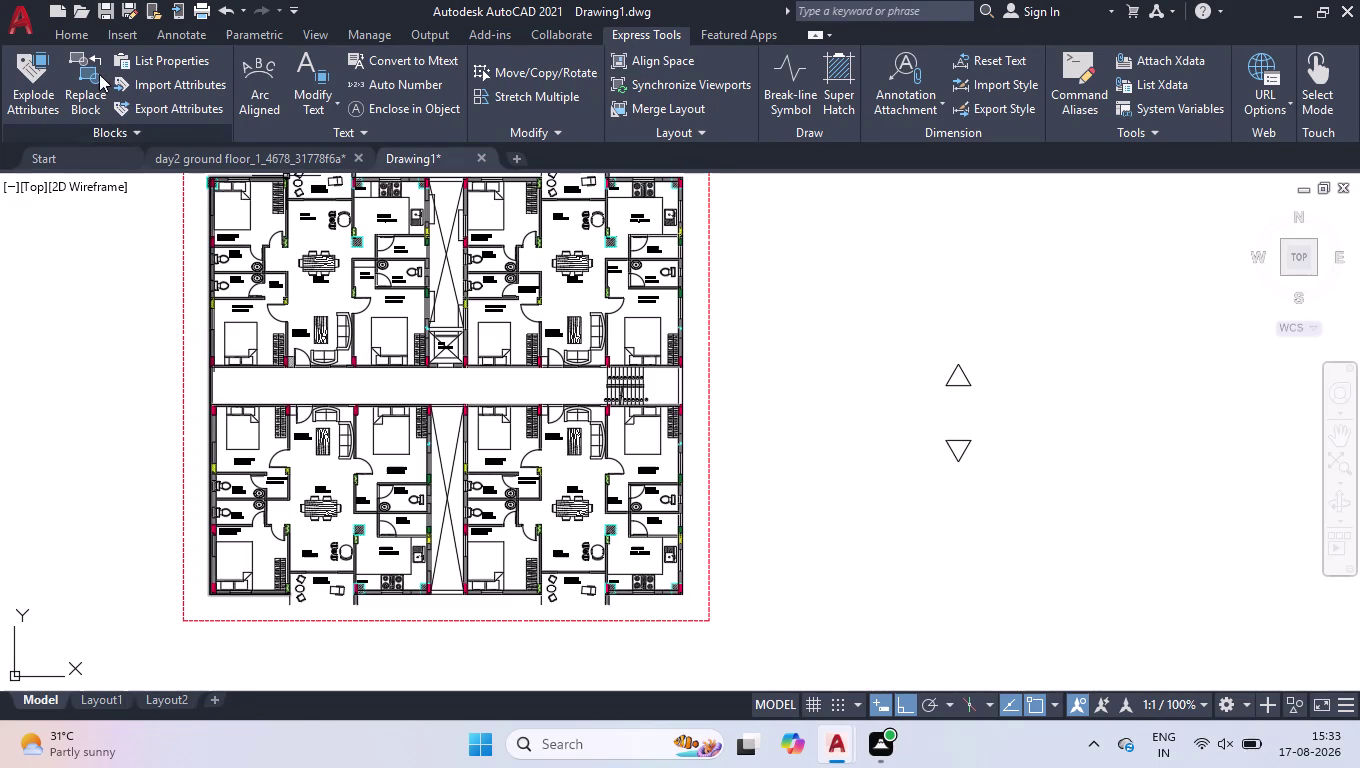
click(61, 27)
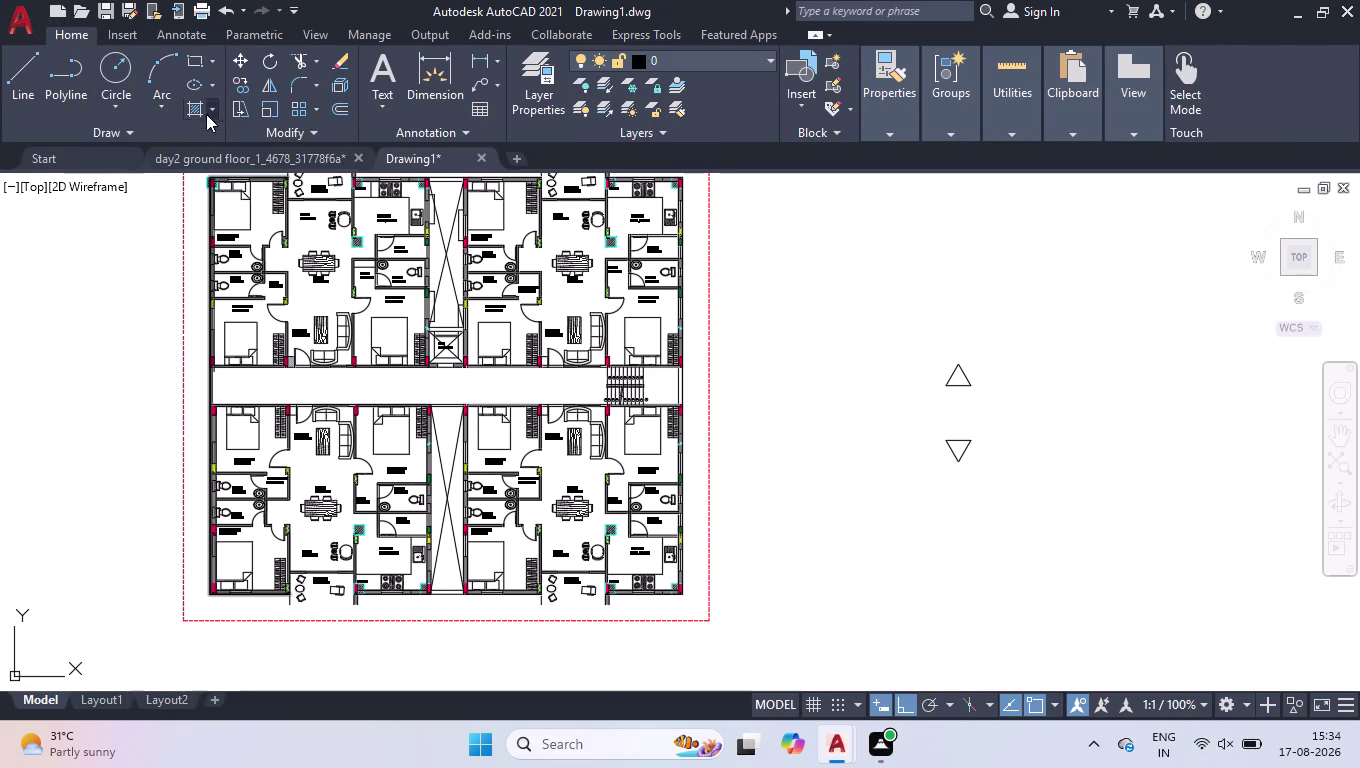
Apply a red SOLID hatch to the upper and lower triangles.
click(198, 112)
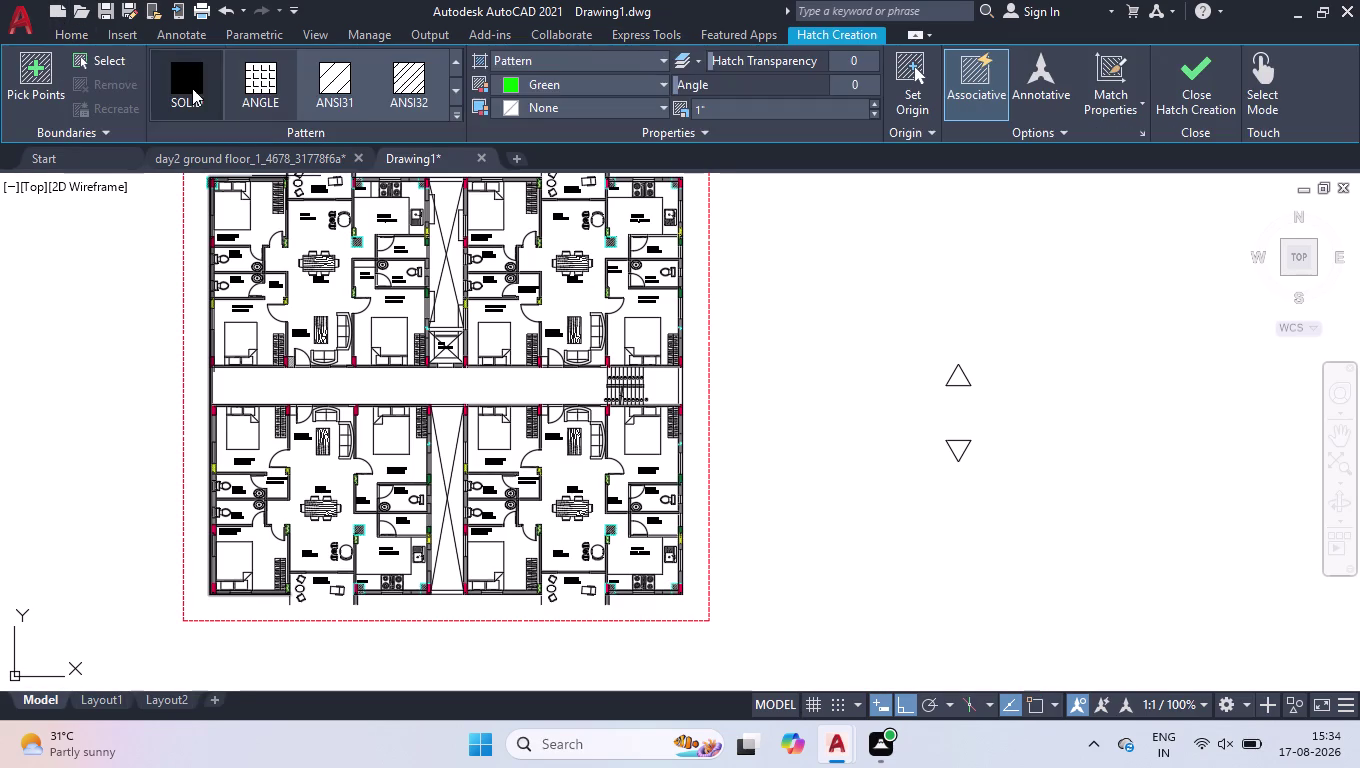
click(527, 82)
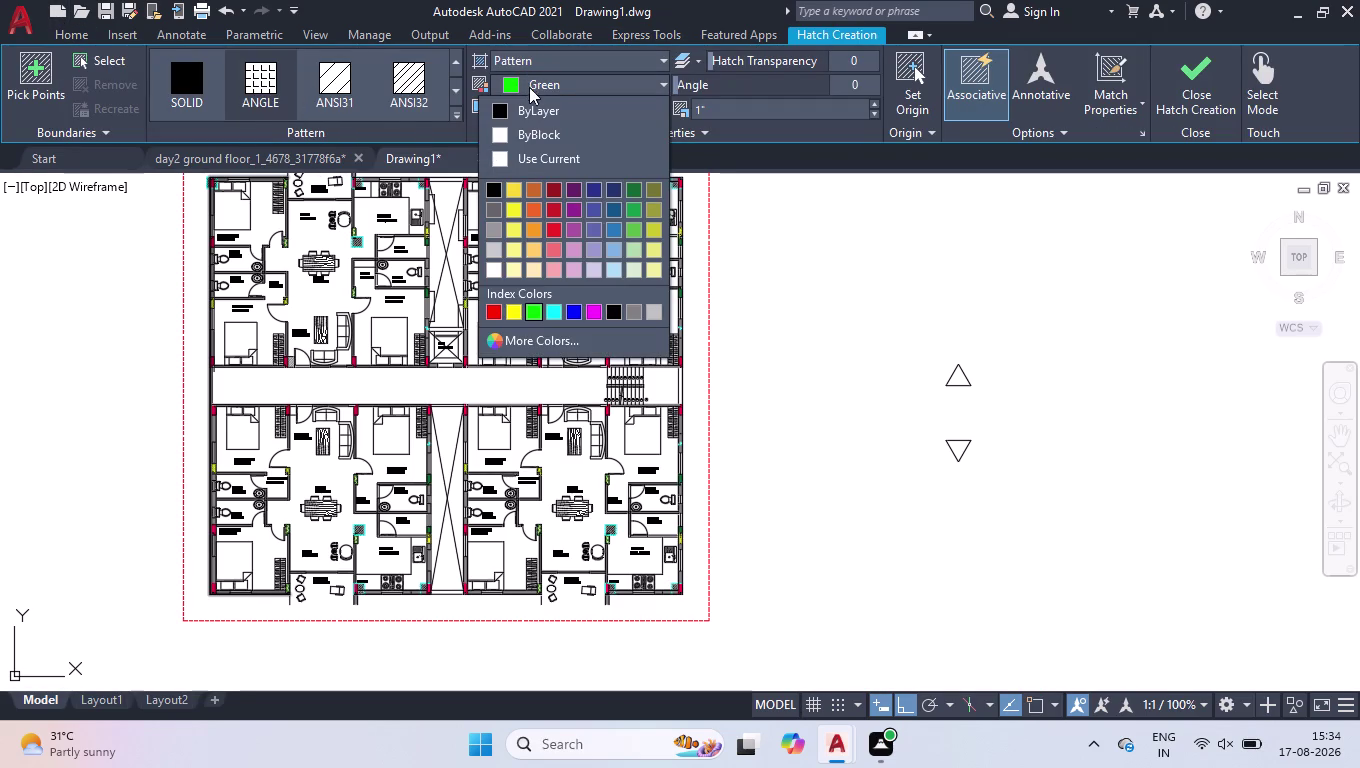
click(494, 319)
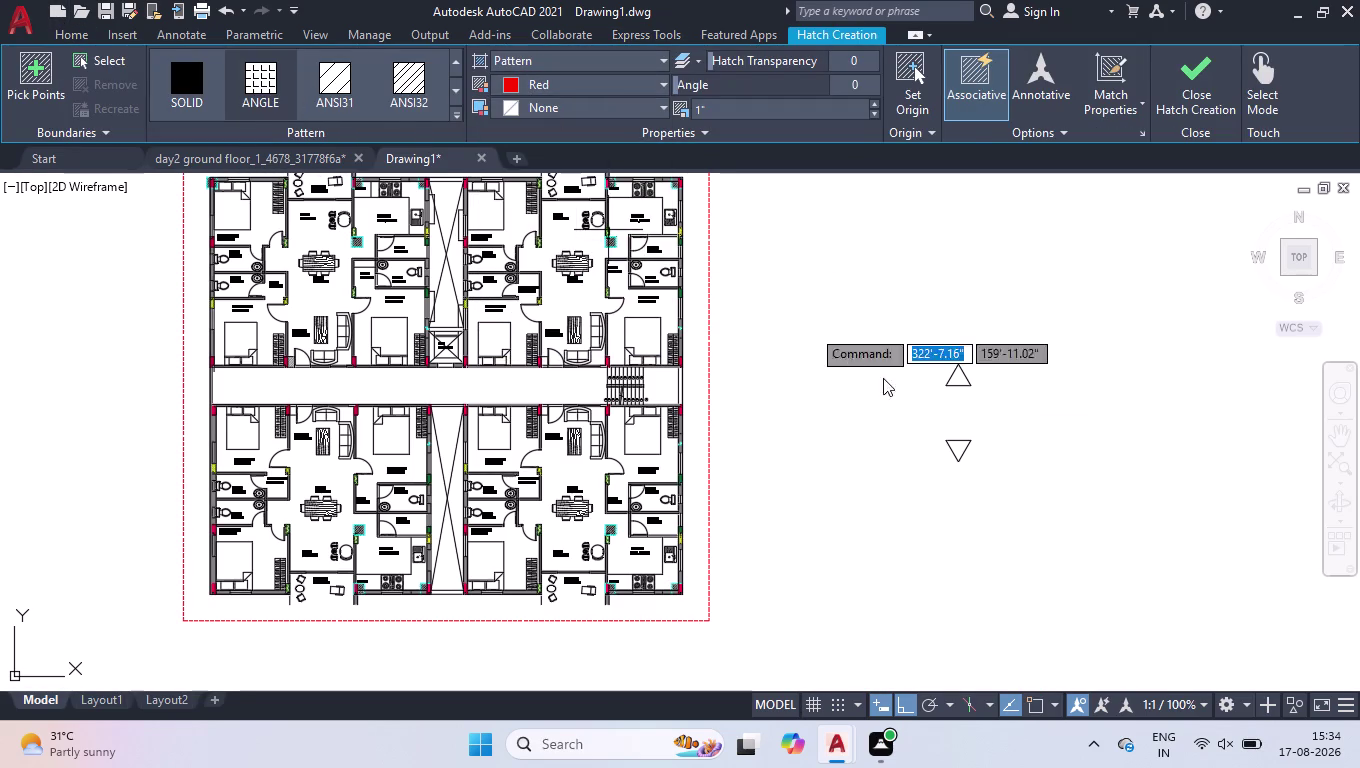
click(961, 378)
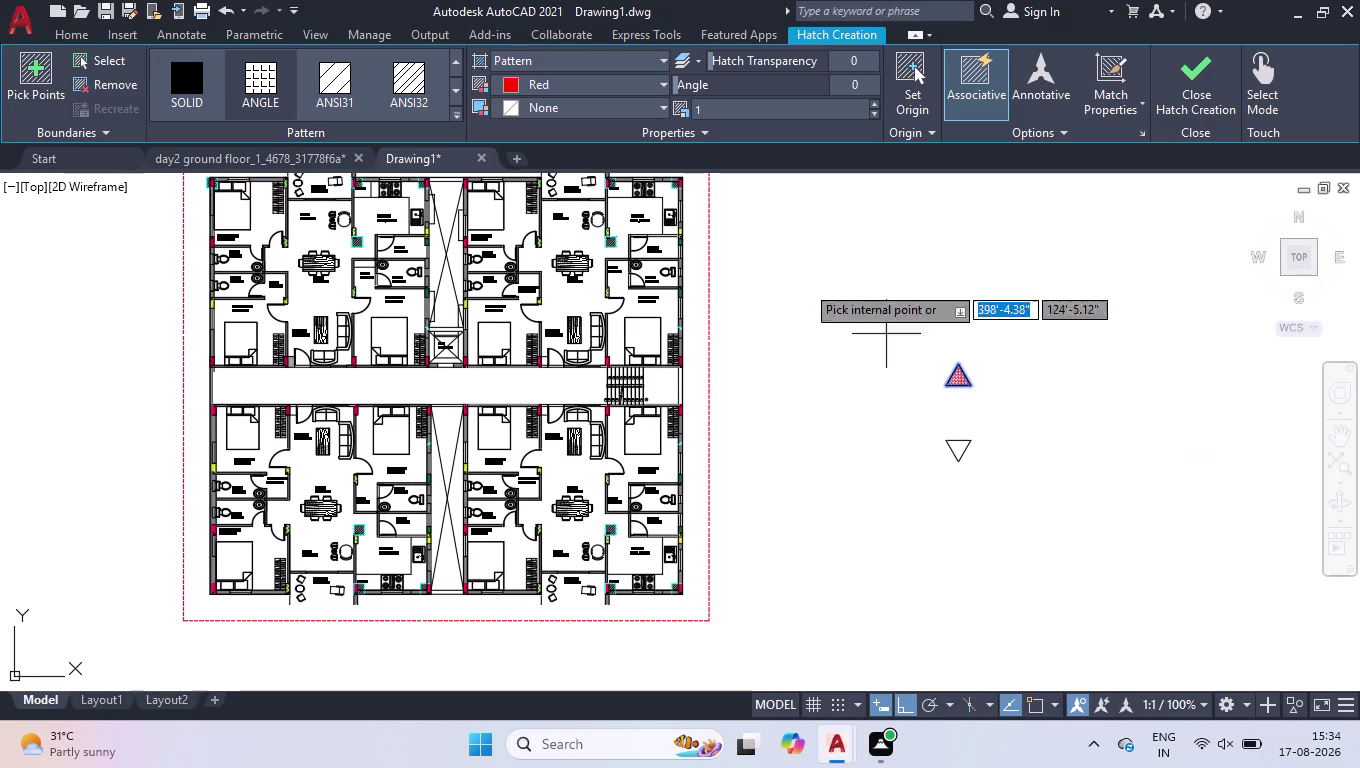
click(183, 80)
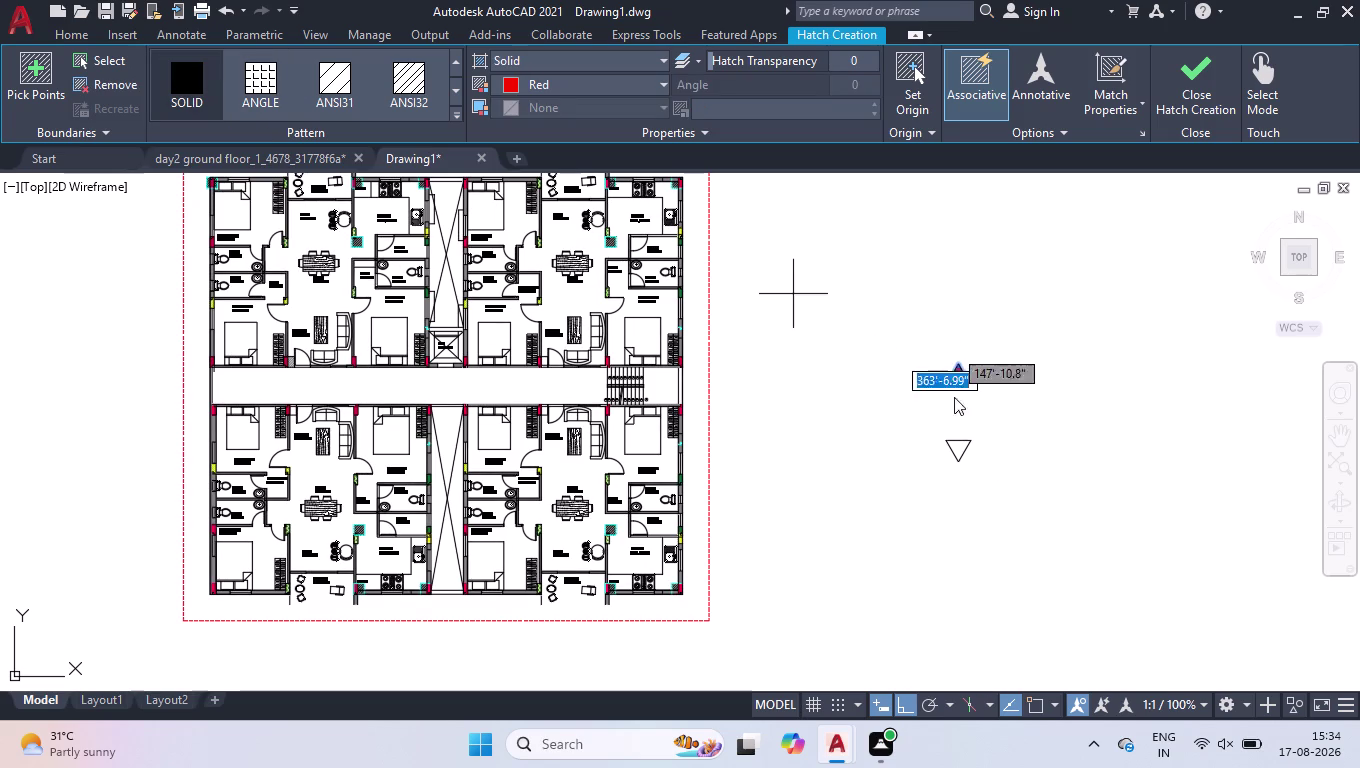
scroll(up, 3)
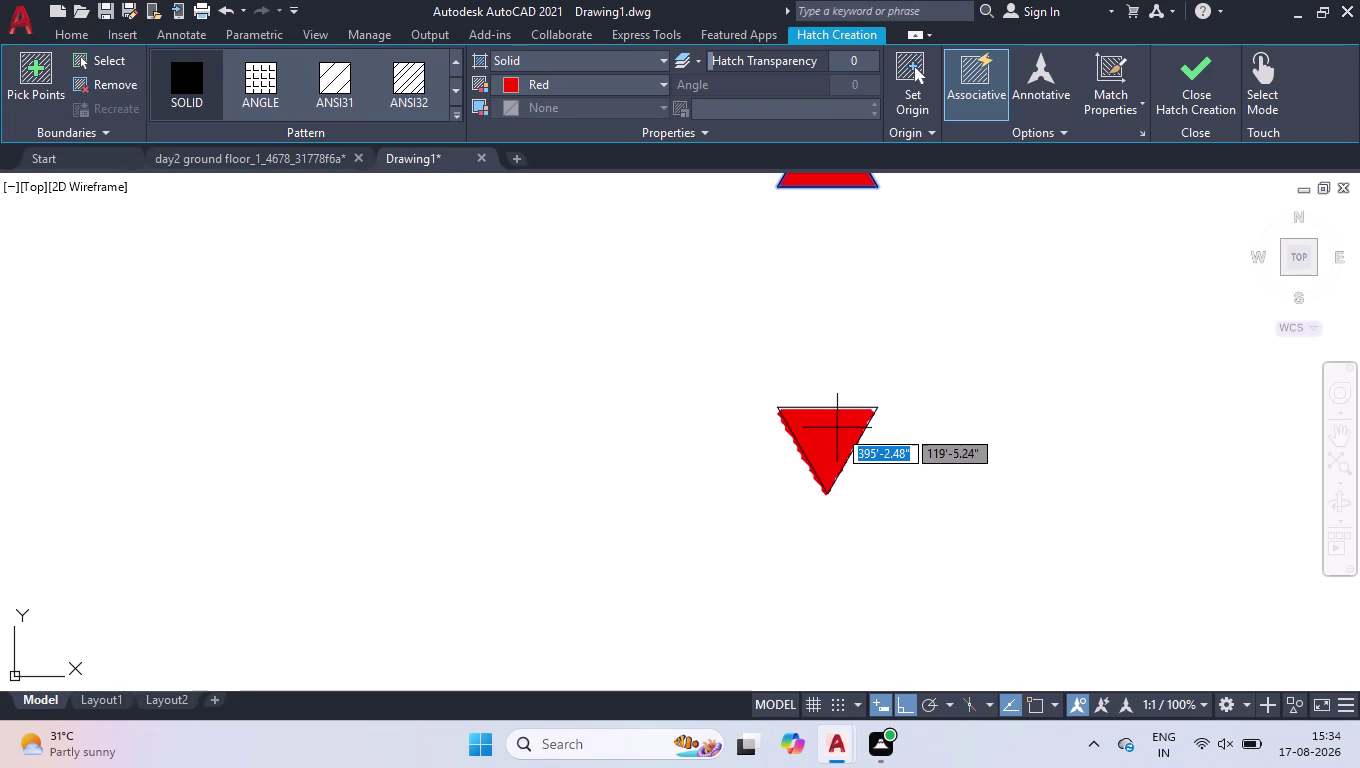
click(836, 428)
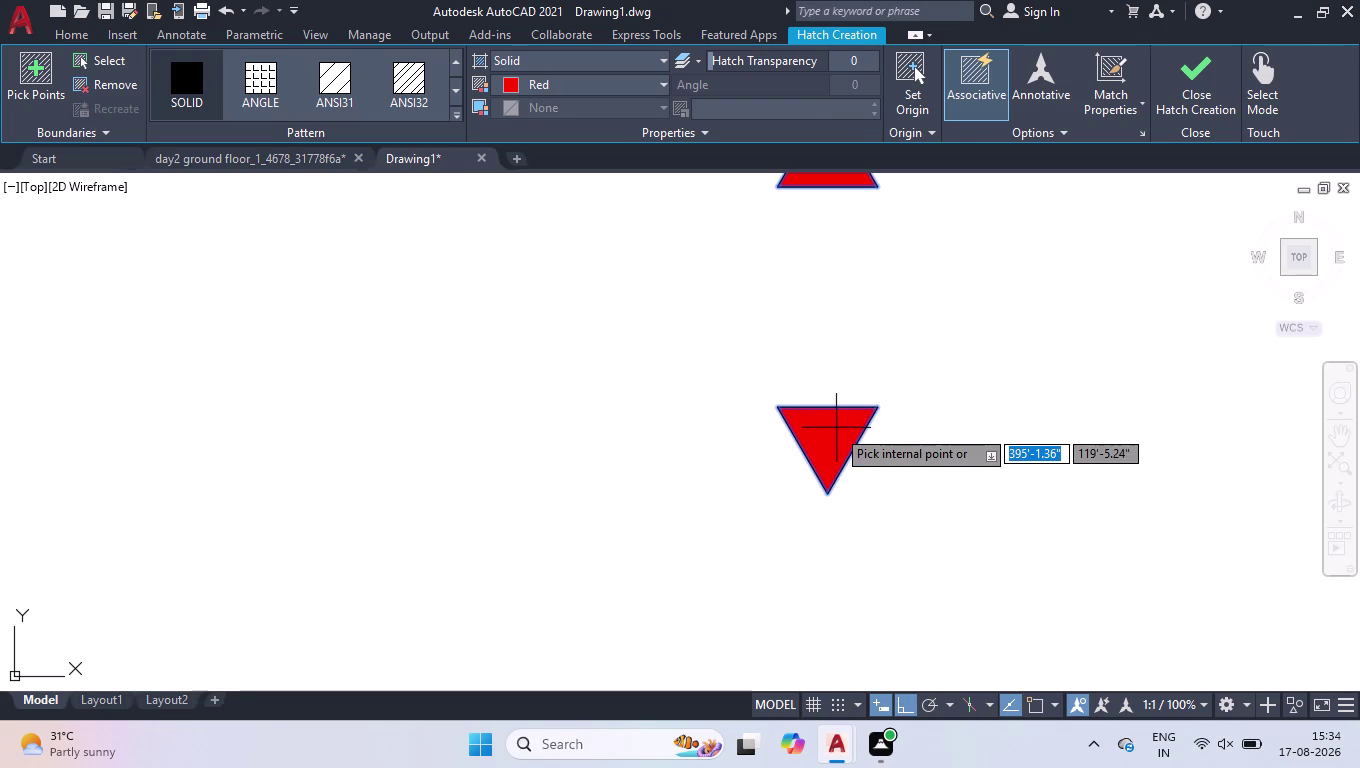
key(Return)
scroll(down, 3)
scroll(down, 3)
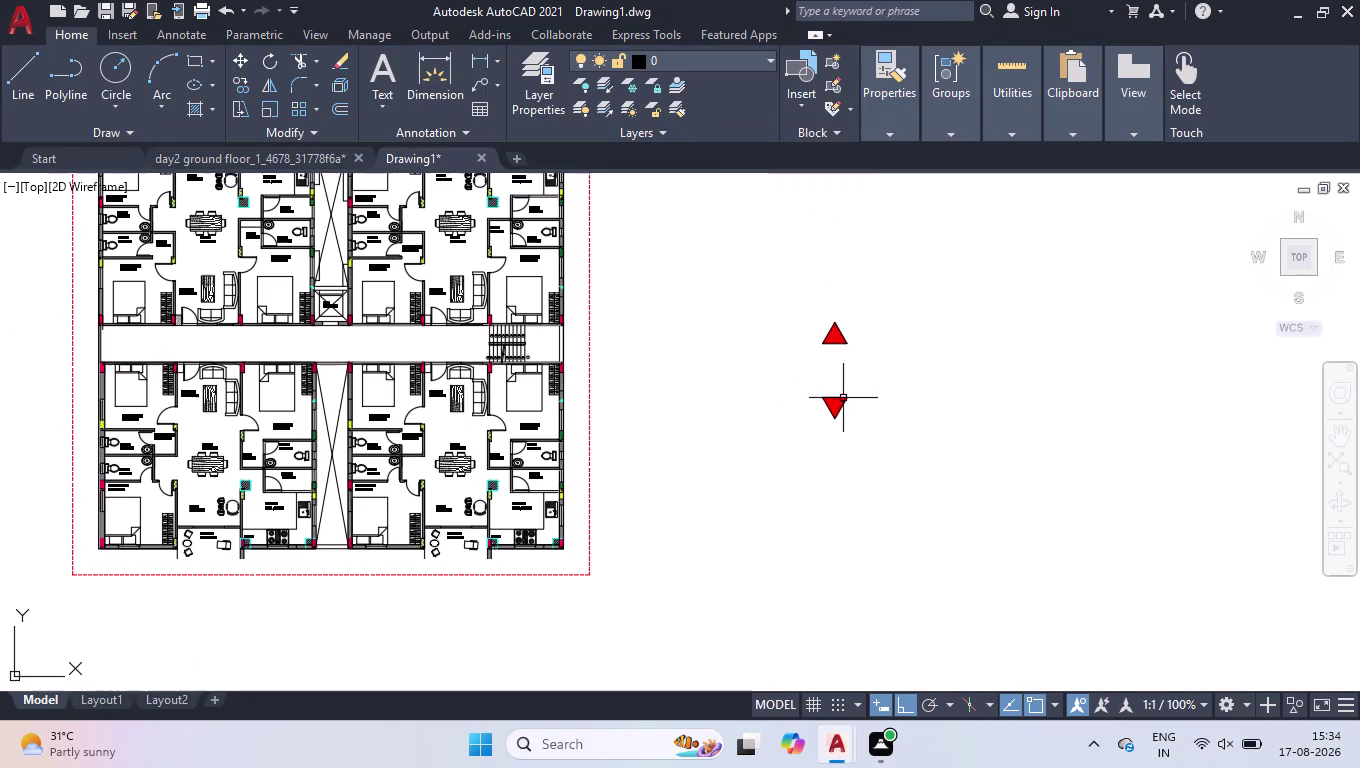
Copy both red triangles from the top apex to a spot right of the dashed border.
click(919, 295)
click(790, 358)
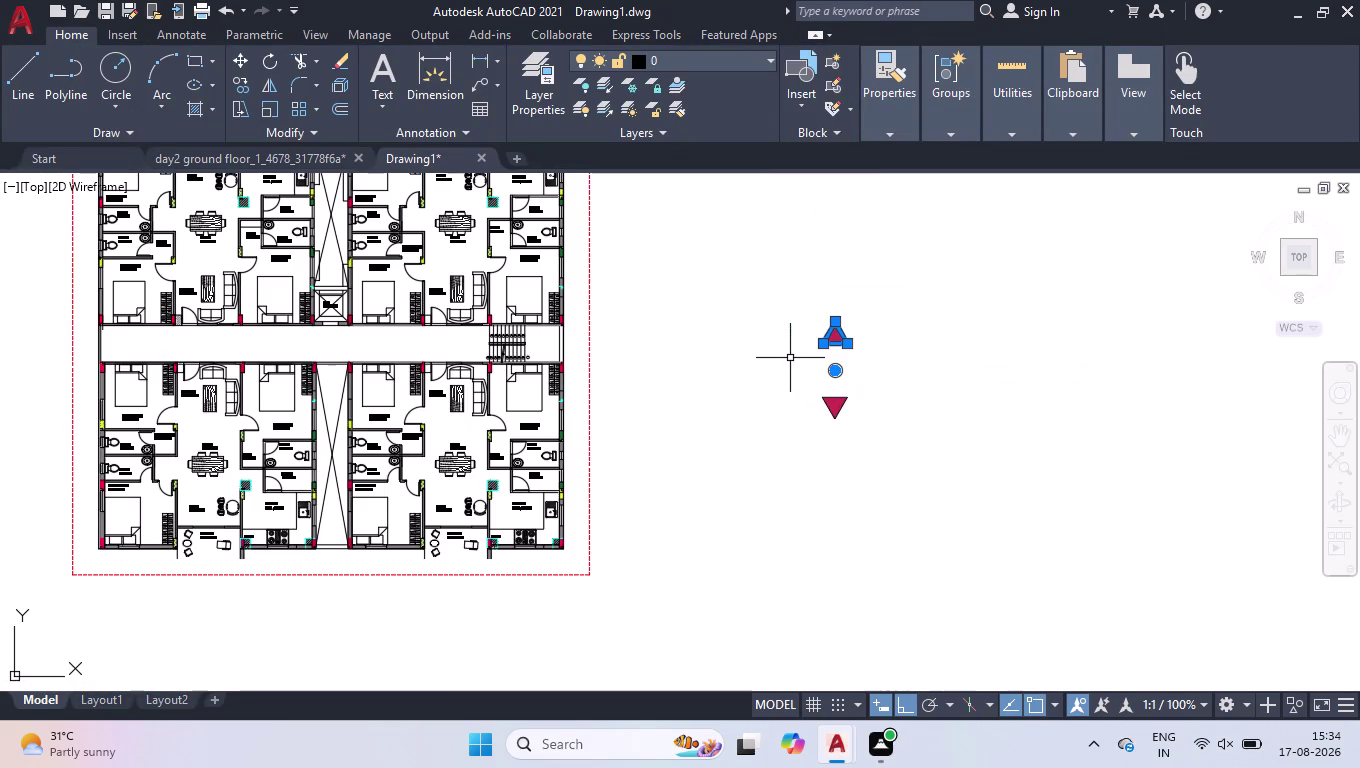
text(C)
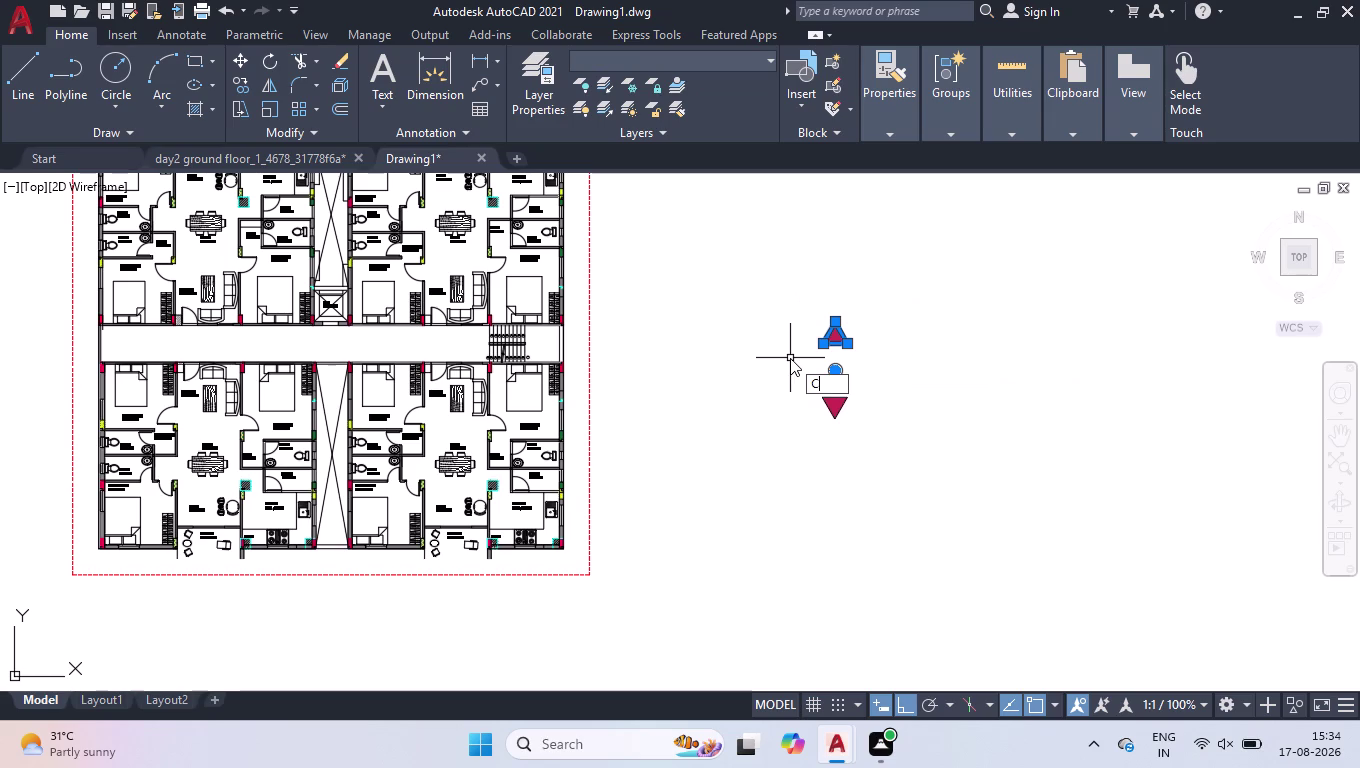
text(O)
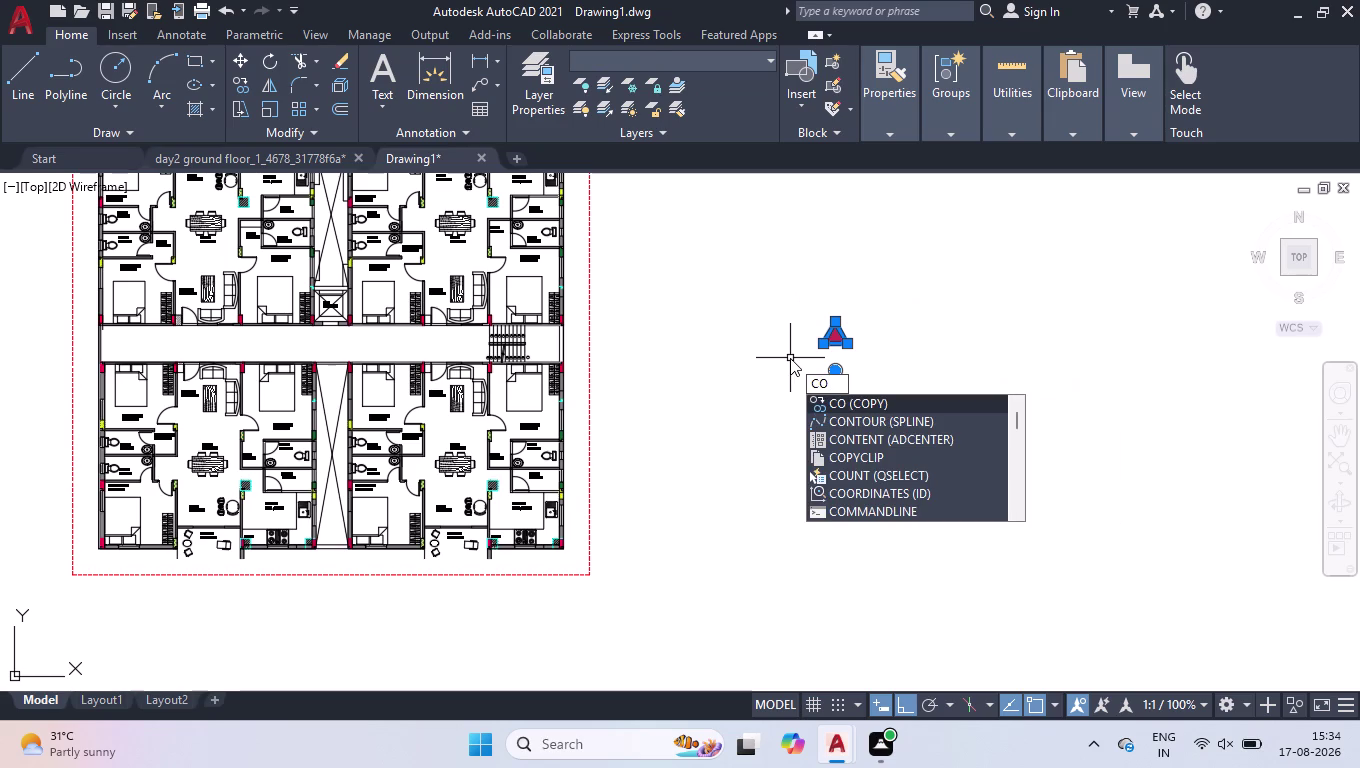
key(Return)
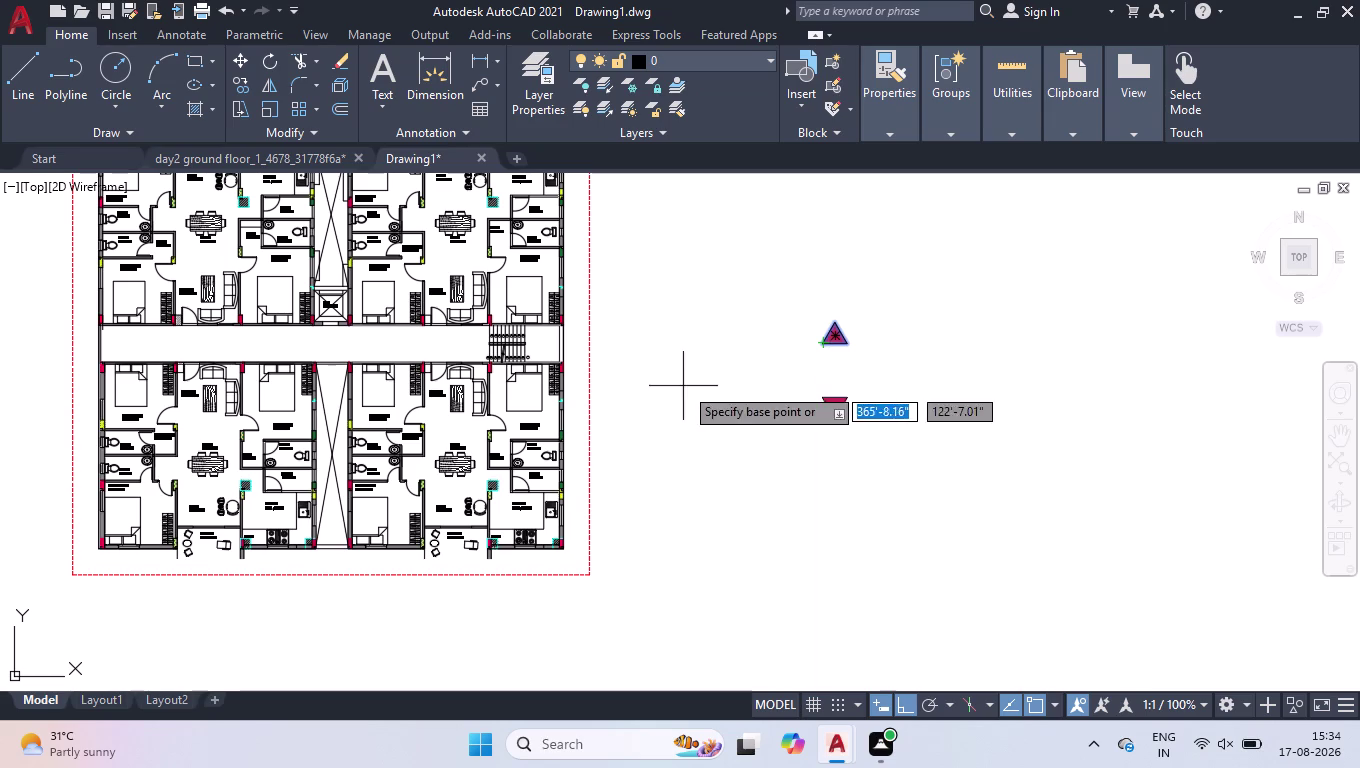
scroll(up, 3)
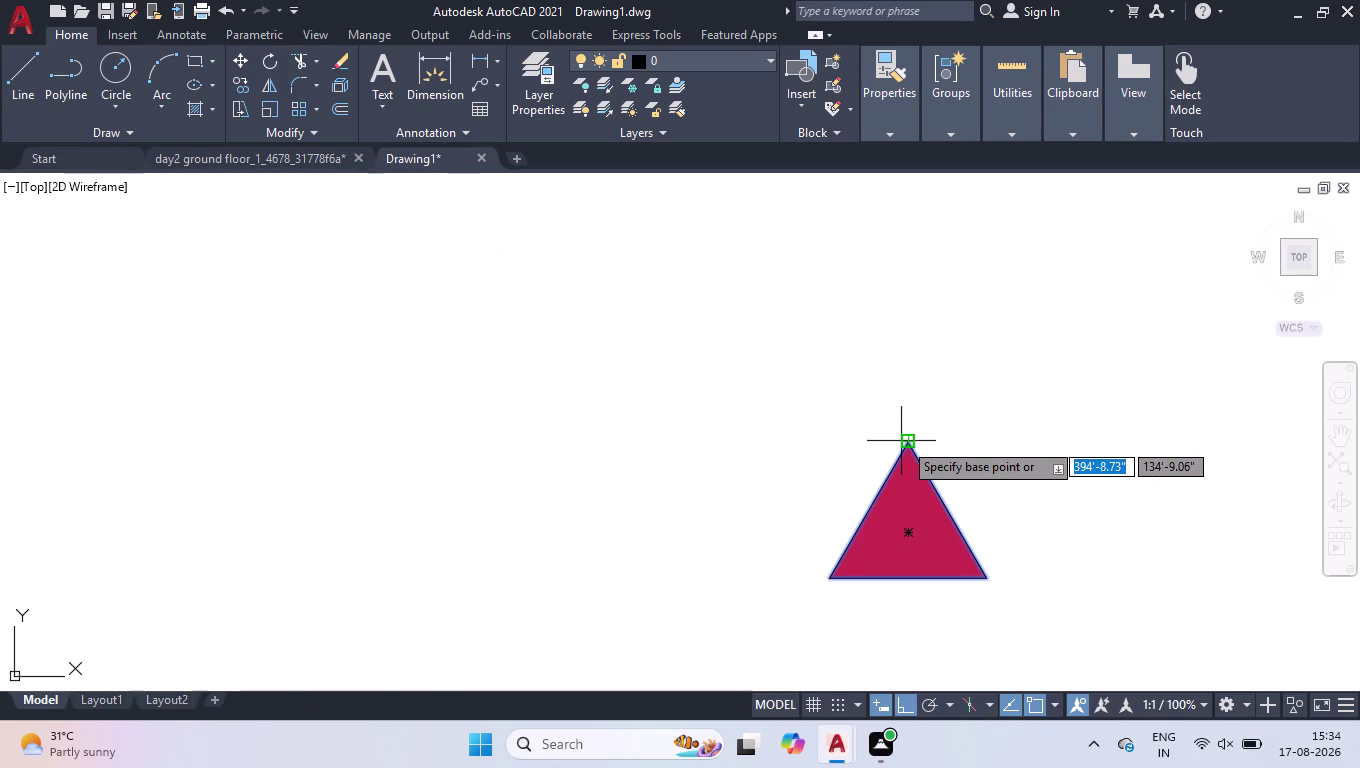
click(904, 441)
scroll(down, 3)
scroll(down, 3)
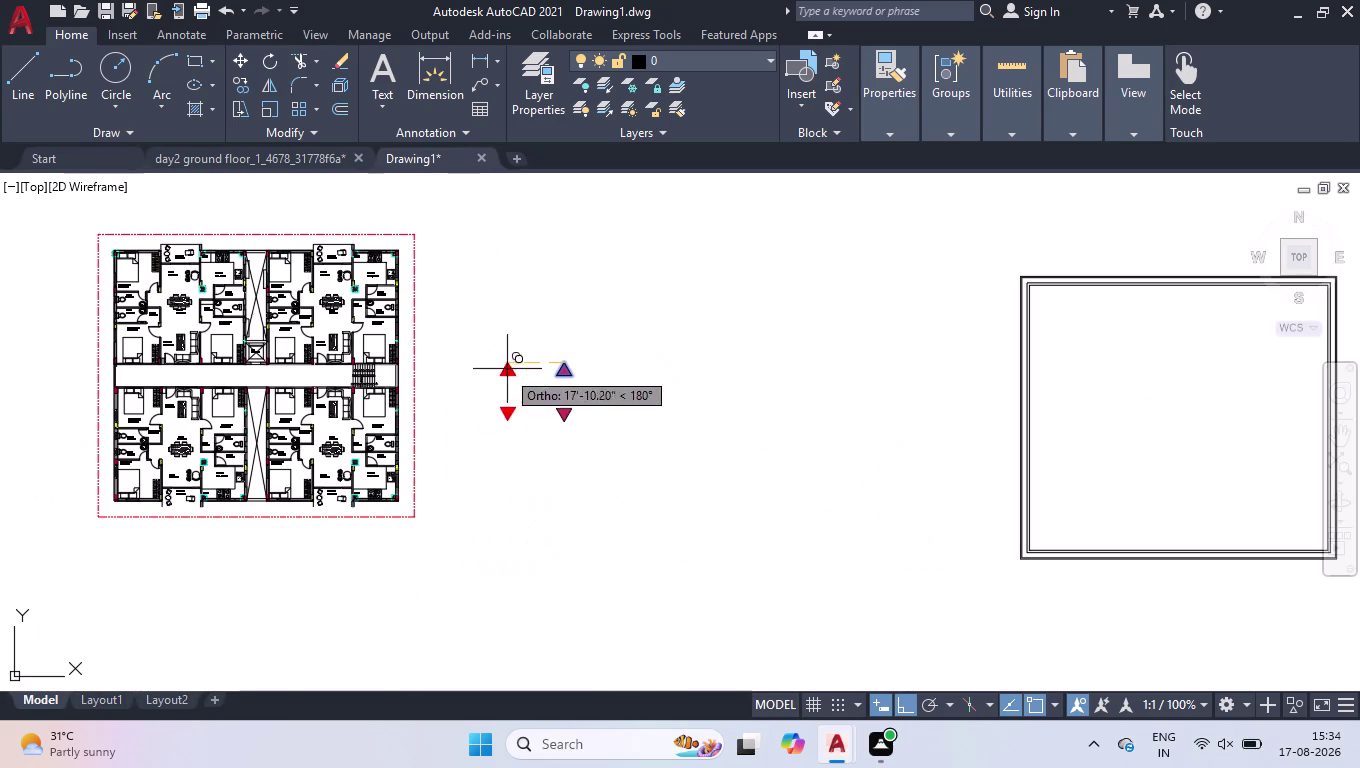
scroll(up, 3)
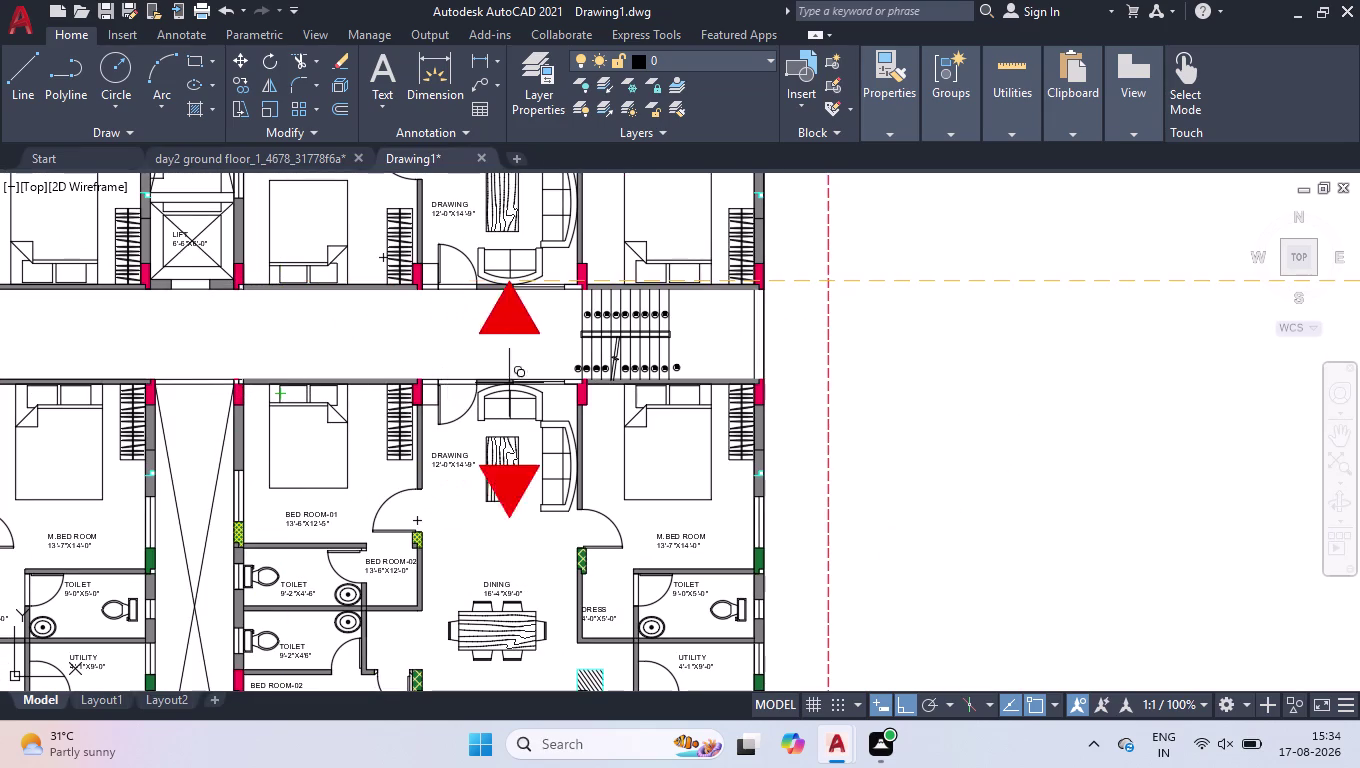
click(974, 382)
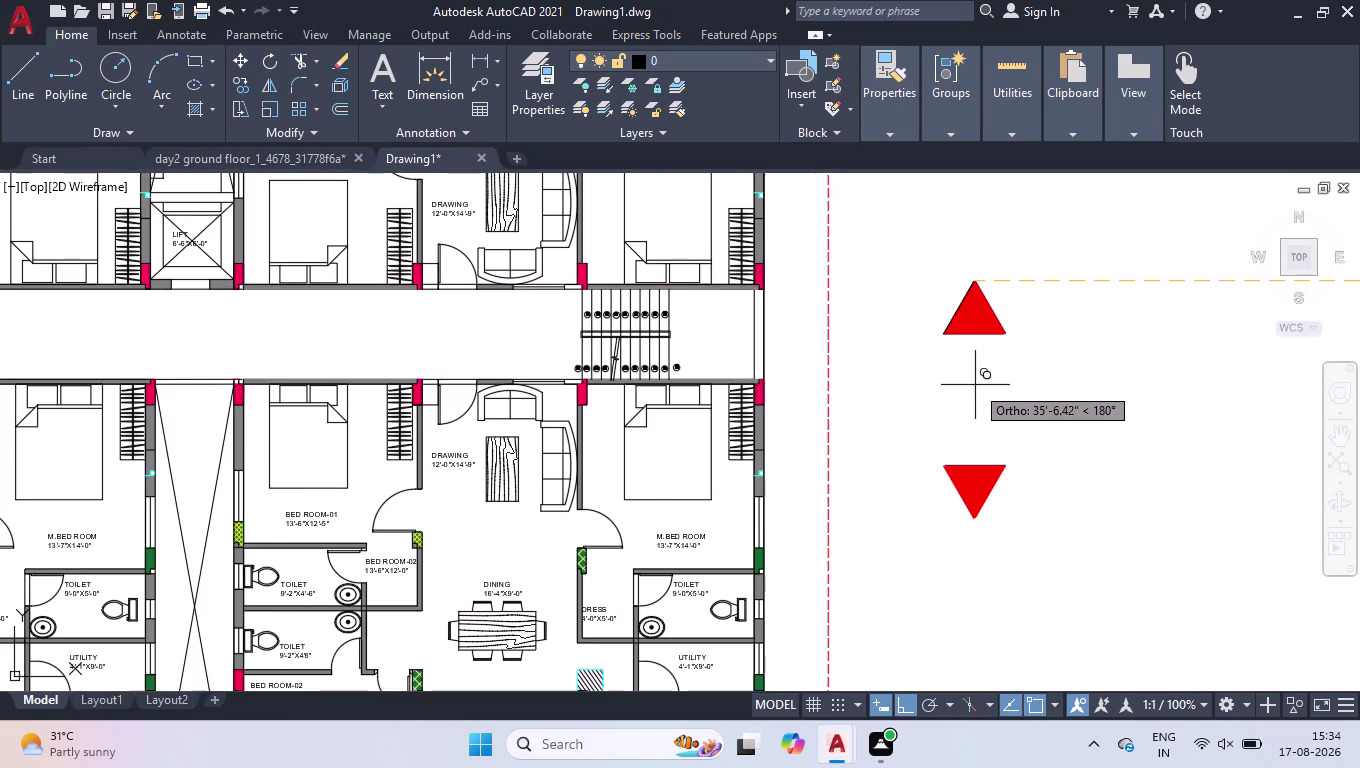
key(Return)
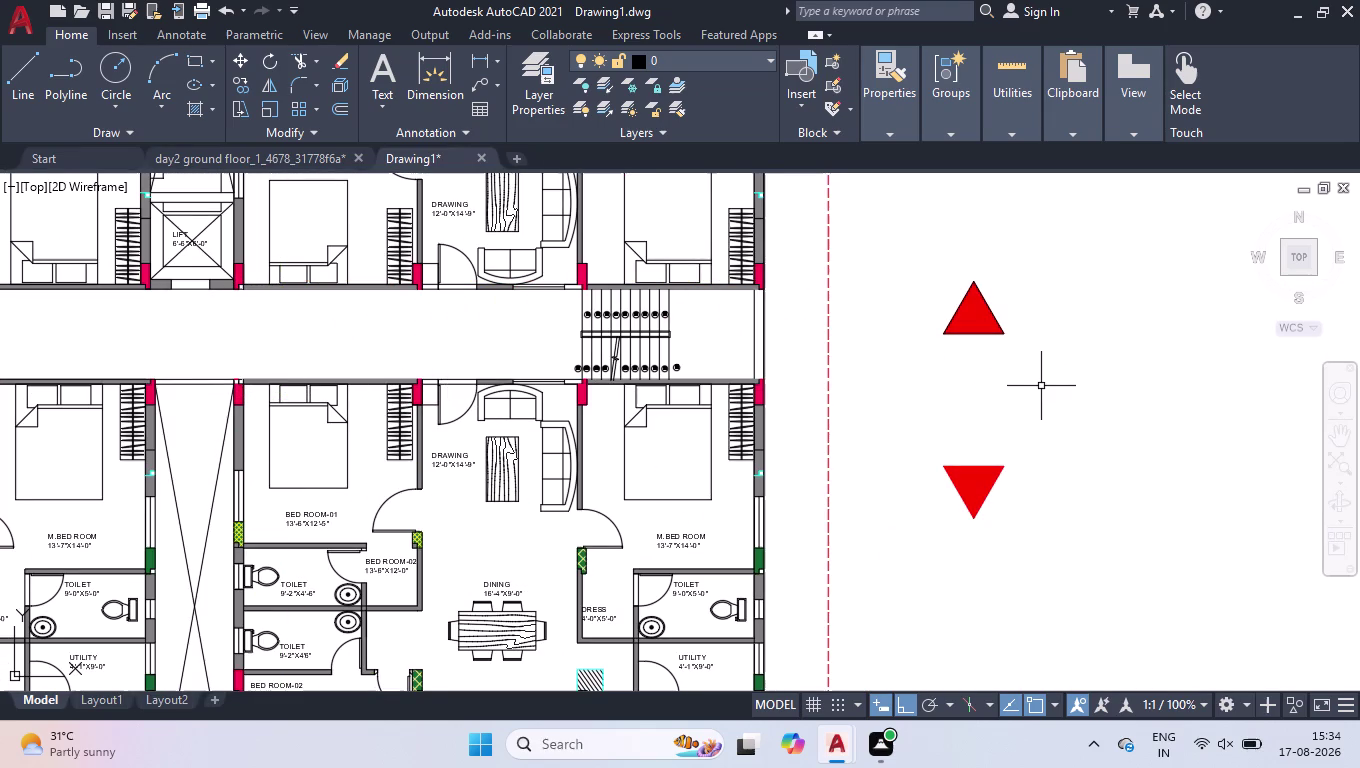
Delete the red hatch fills and the lower triangle.
drag(1047, 411, 1047, 421)
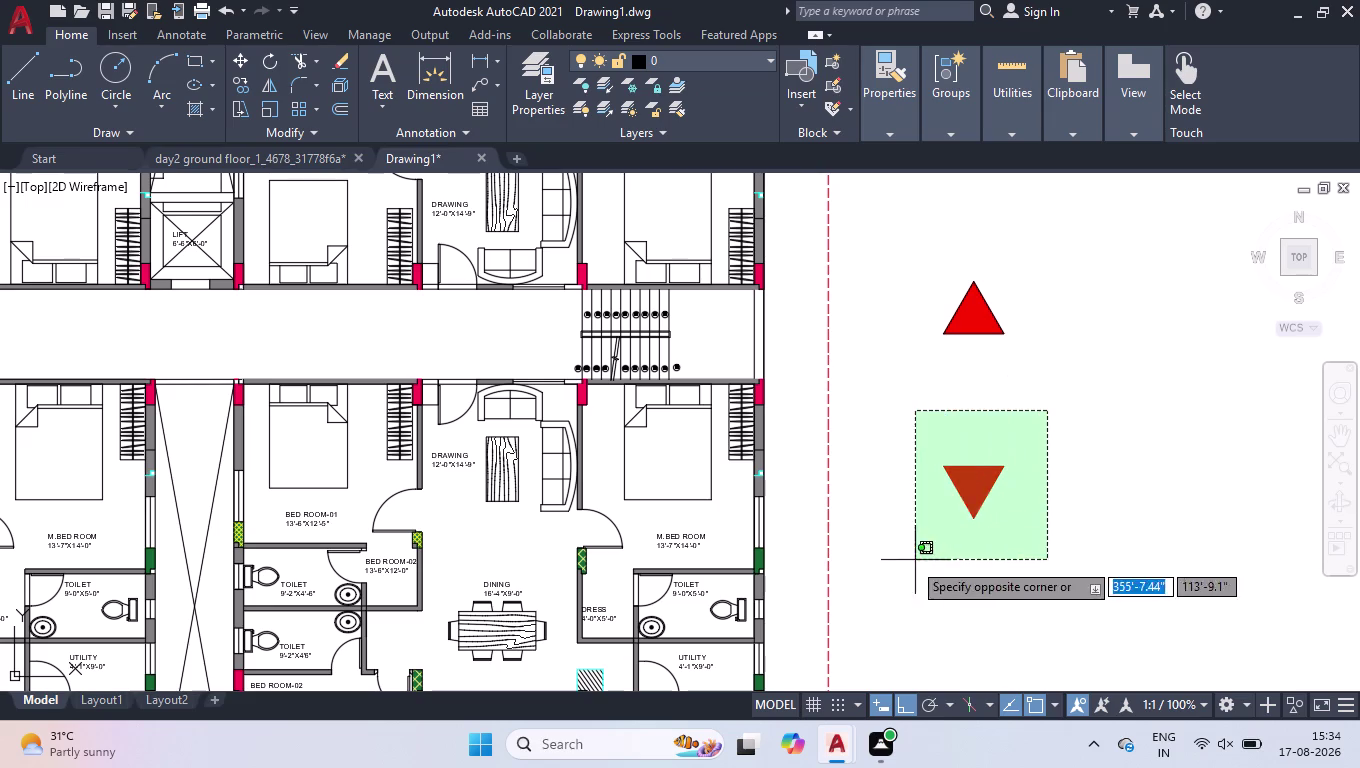
click(893, 571)
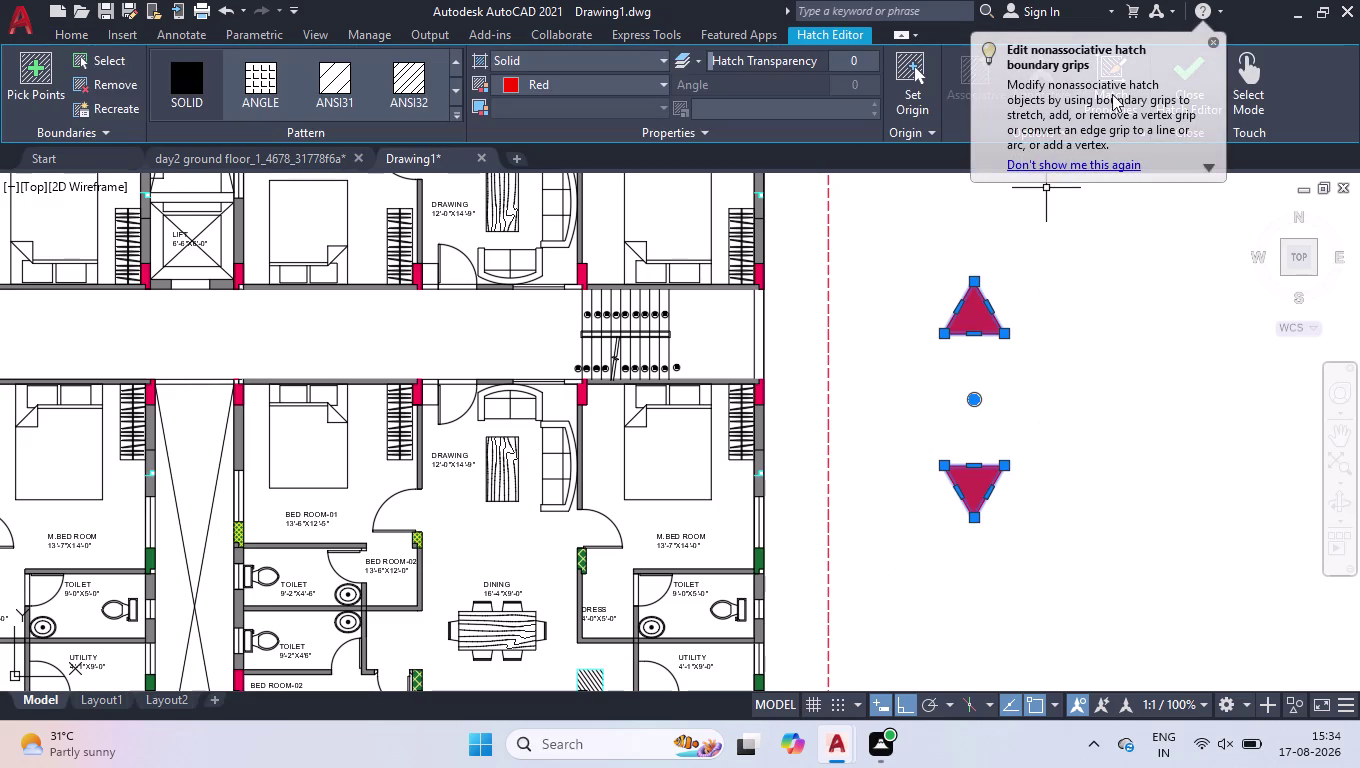
click(1215, 41)
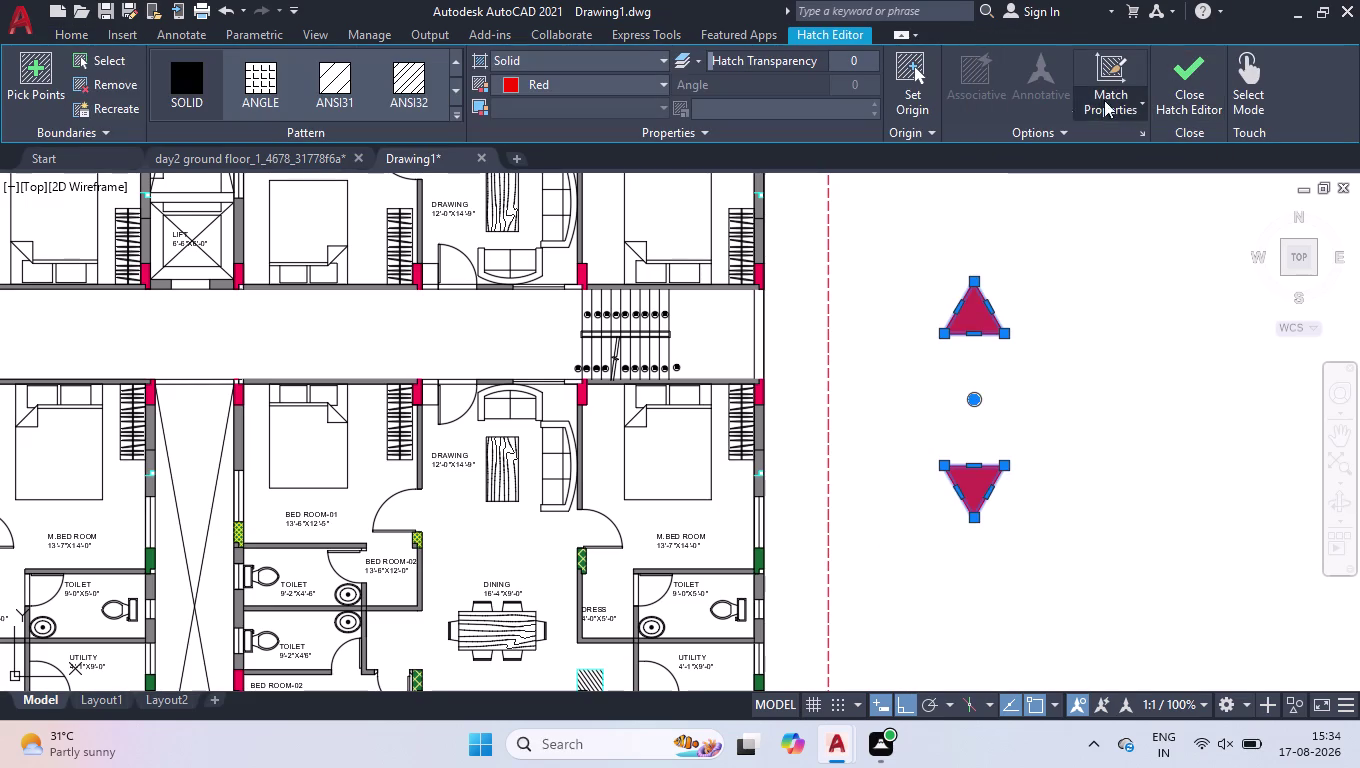
click(1195, 96)
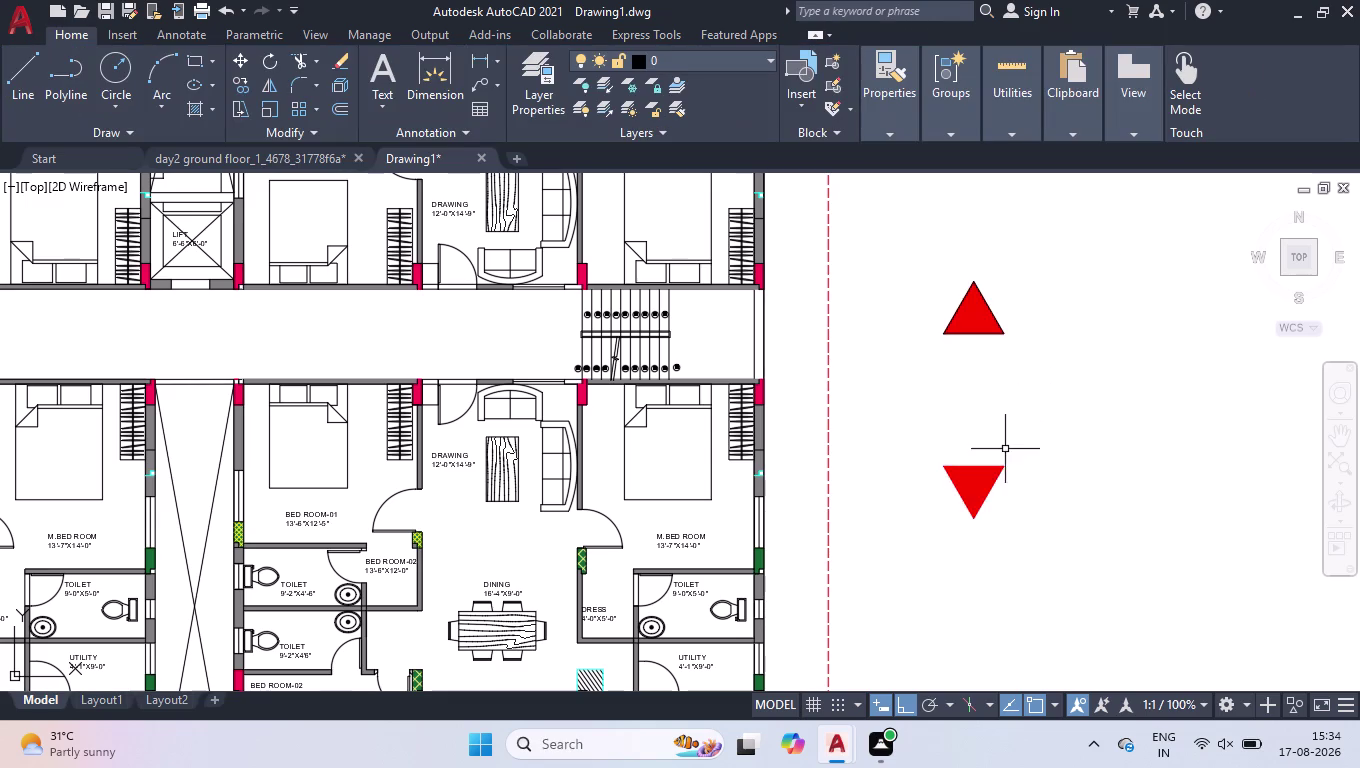
click(999, 474)
key(Delete)
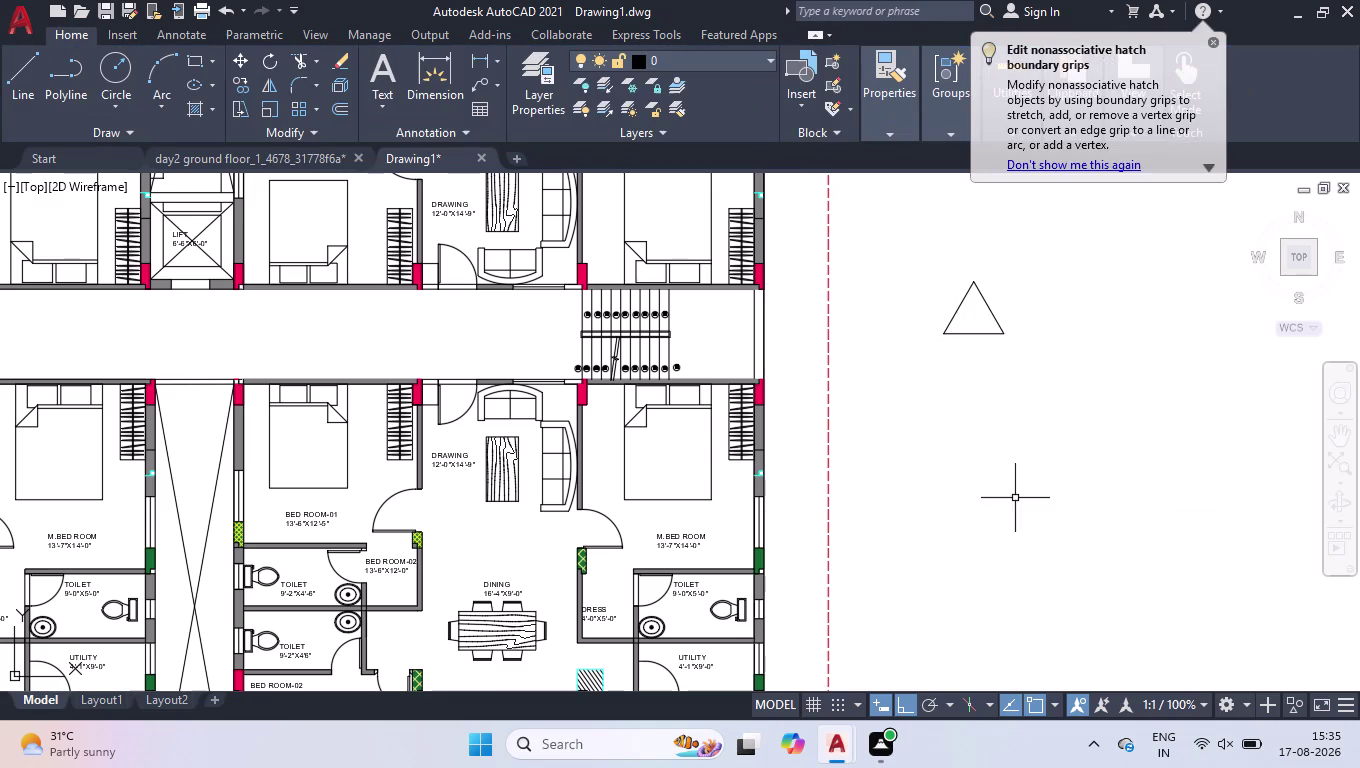
click(1211, 48)
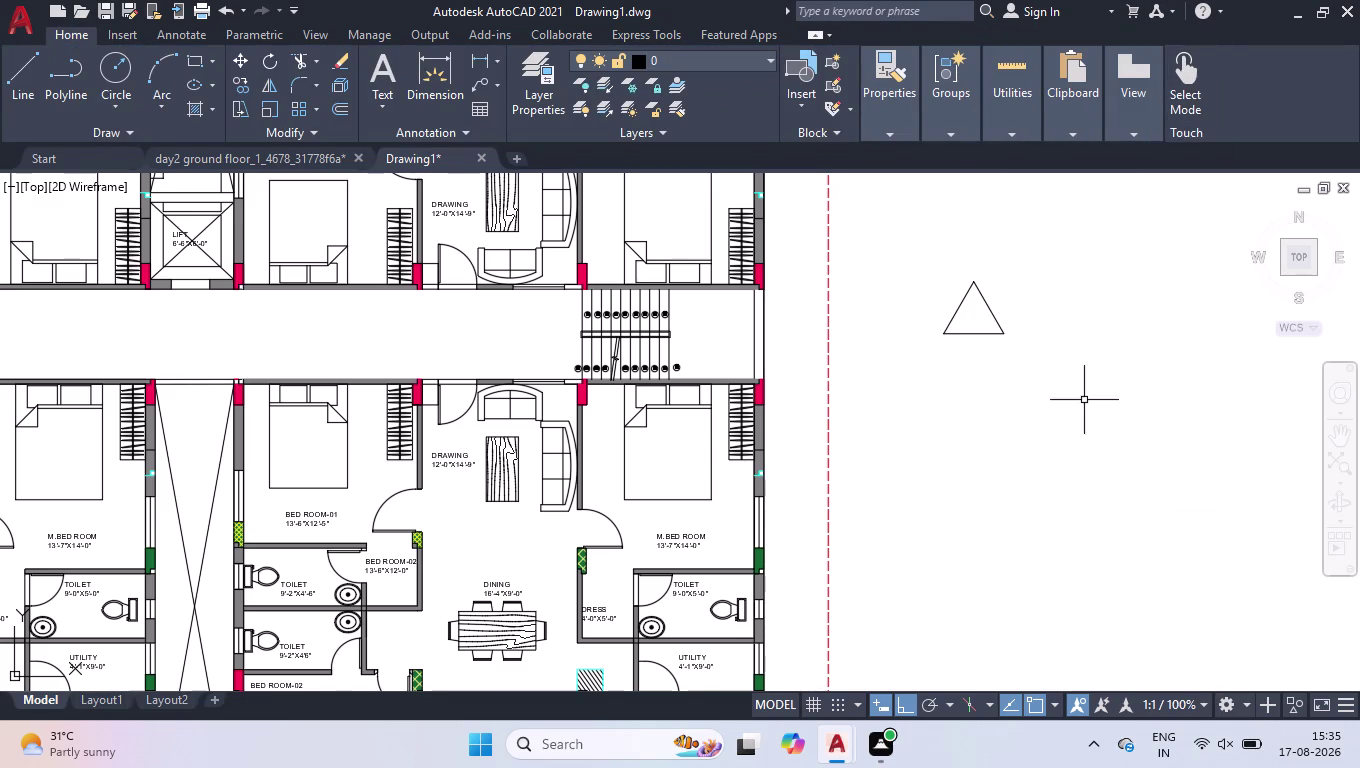
Mirror the upper triangle across a horizontal line, keeping the source.
text(MI)
key(Return)
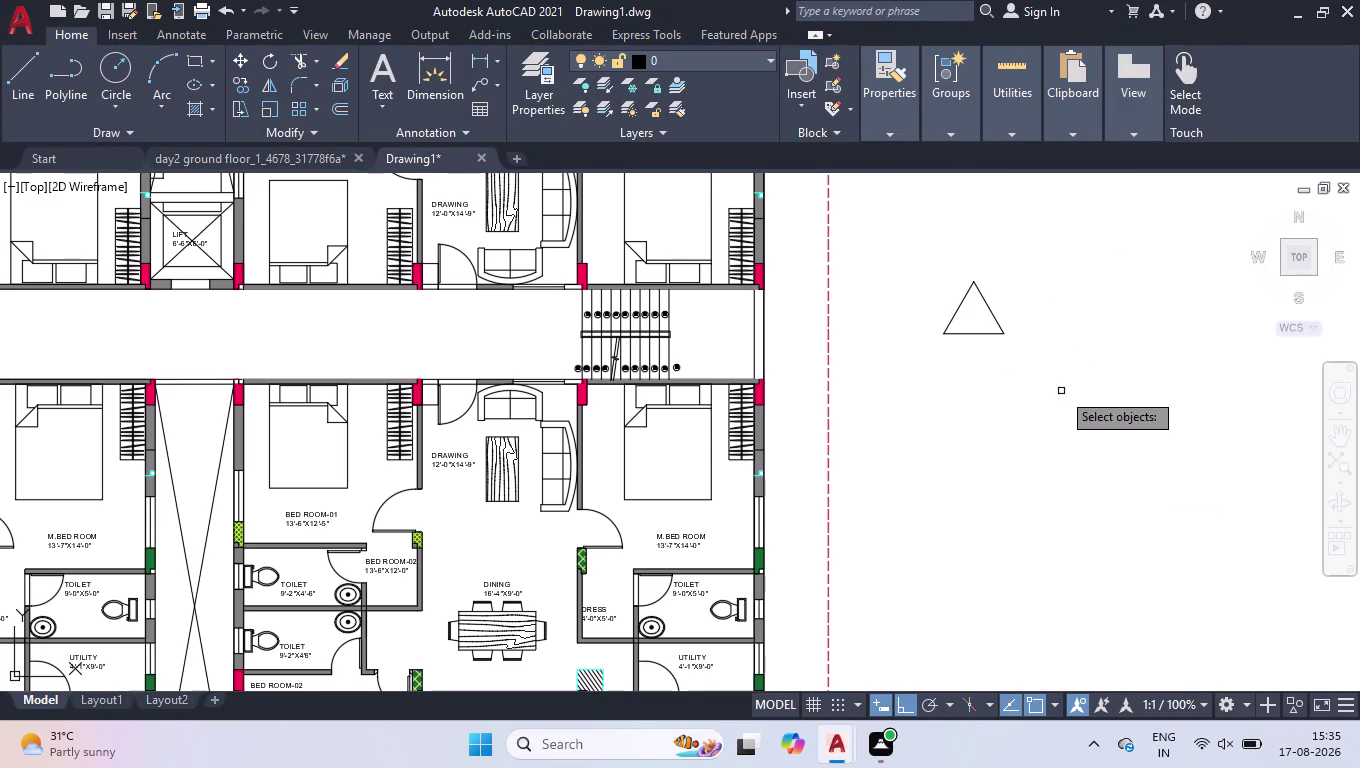
click(1119, 281)
click(951, 413)
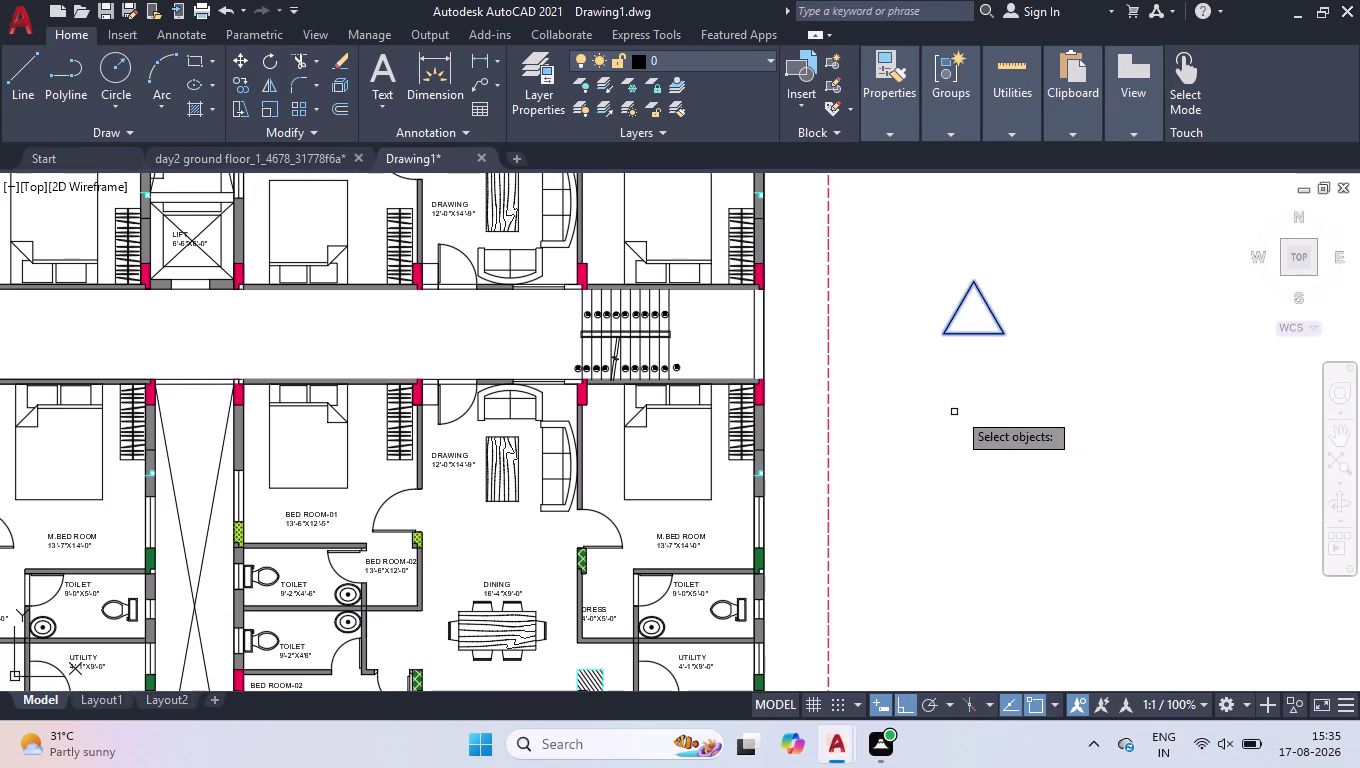
key(Return)
click(905, 428)
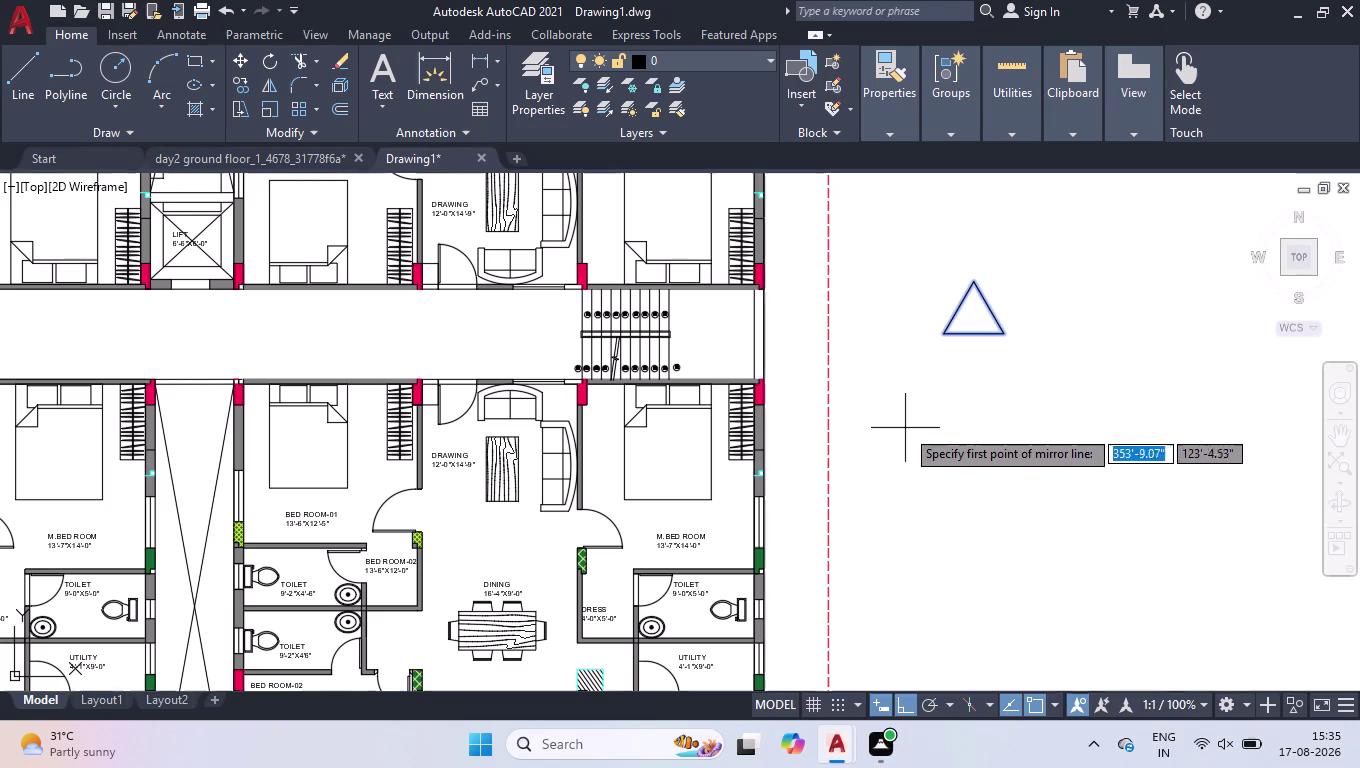
click(1138, 437)
click(1170, 505)
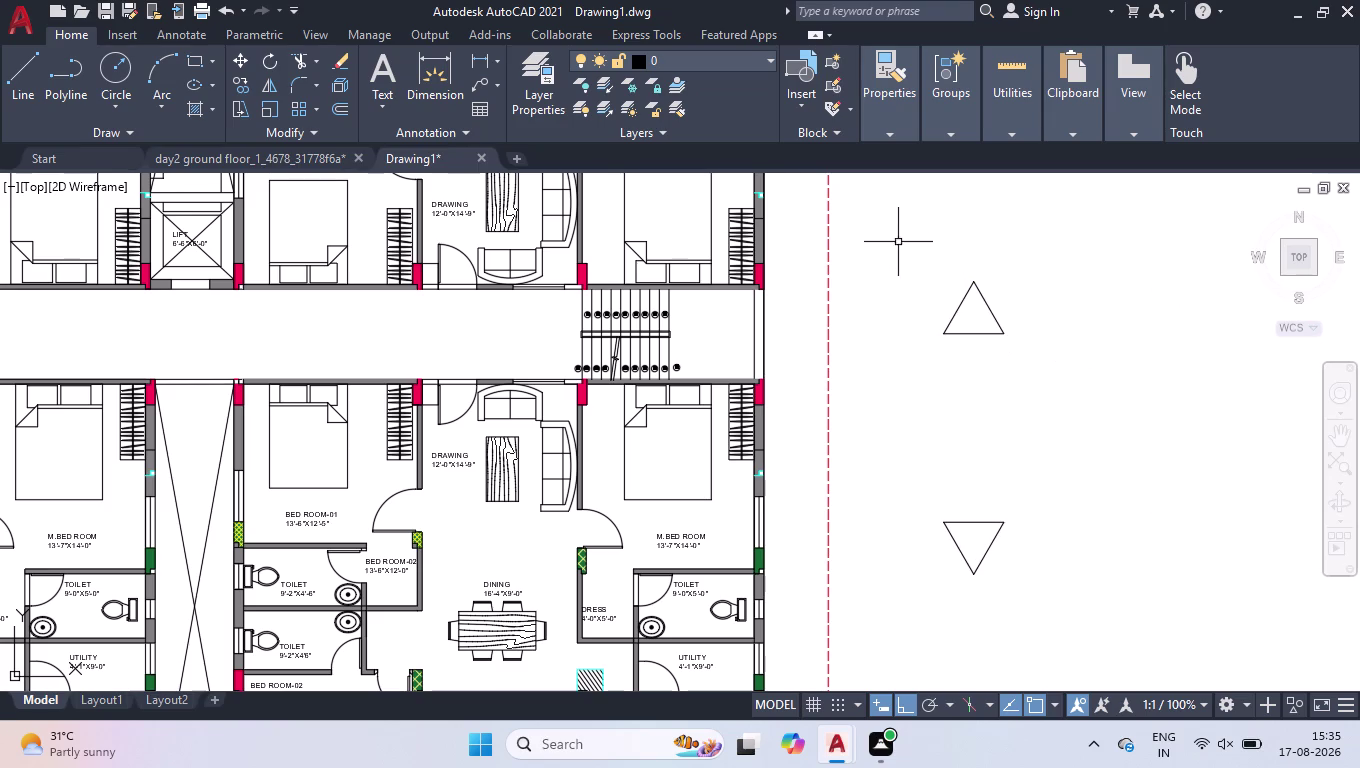
click(189, 113)
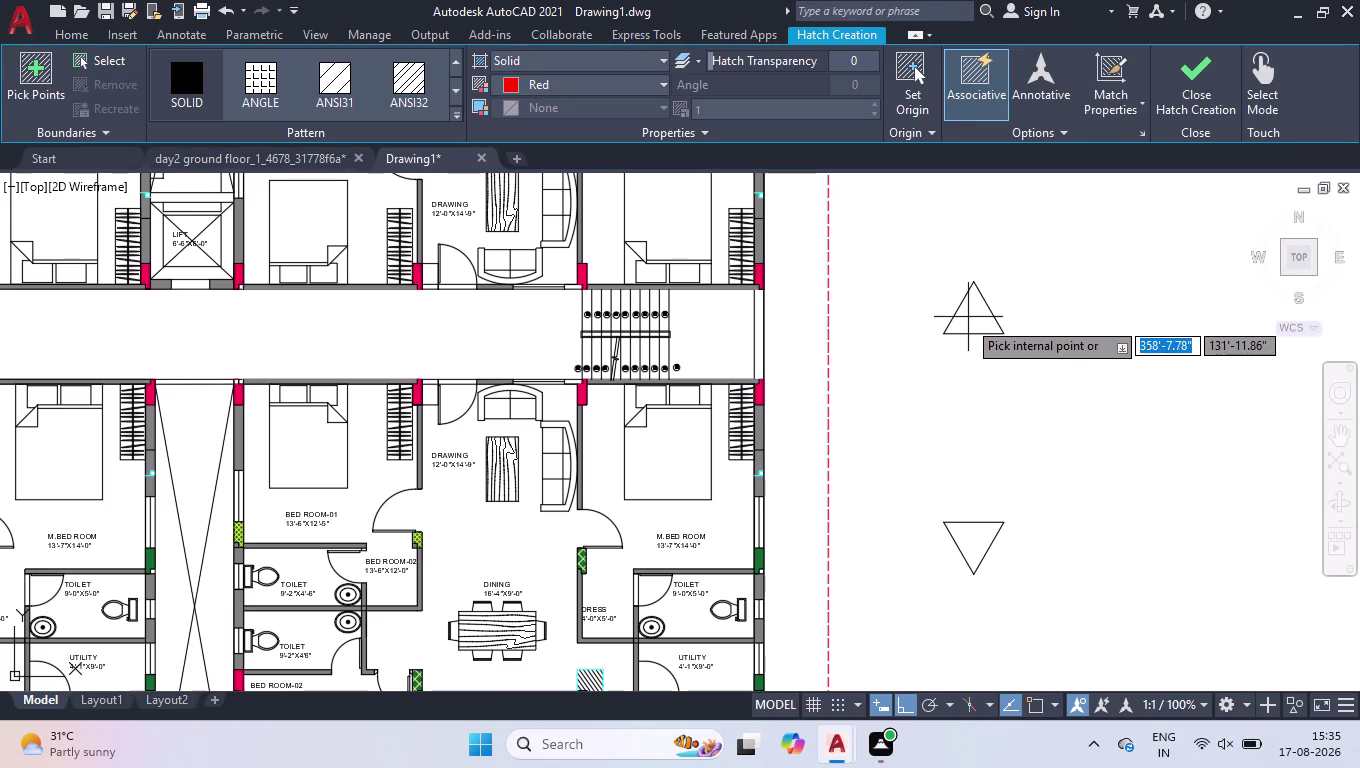
Complete the solid red hatch inside the upper triangle.
click(967, 320)
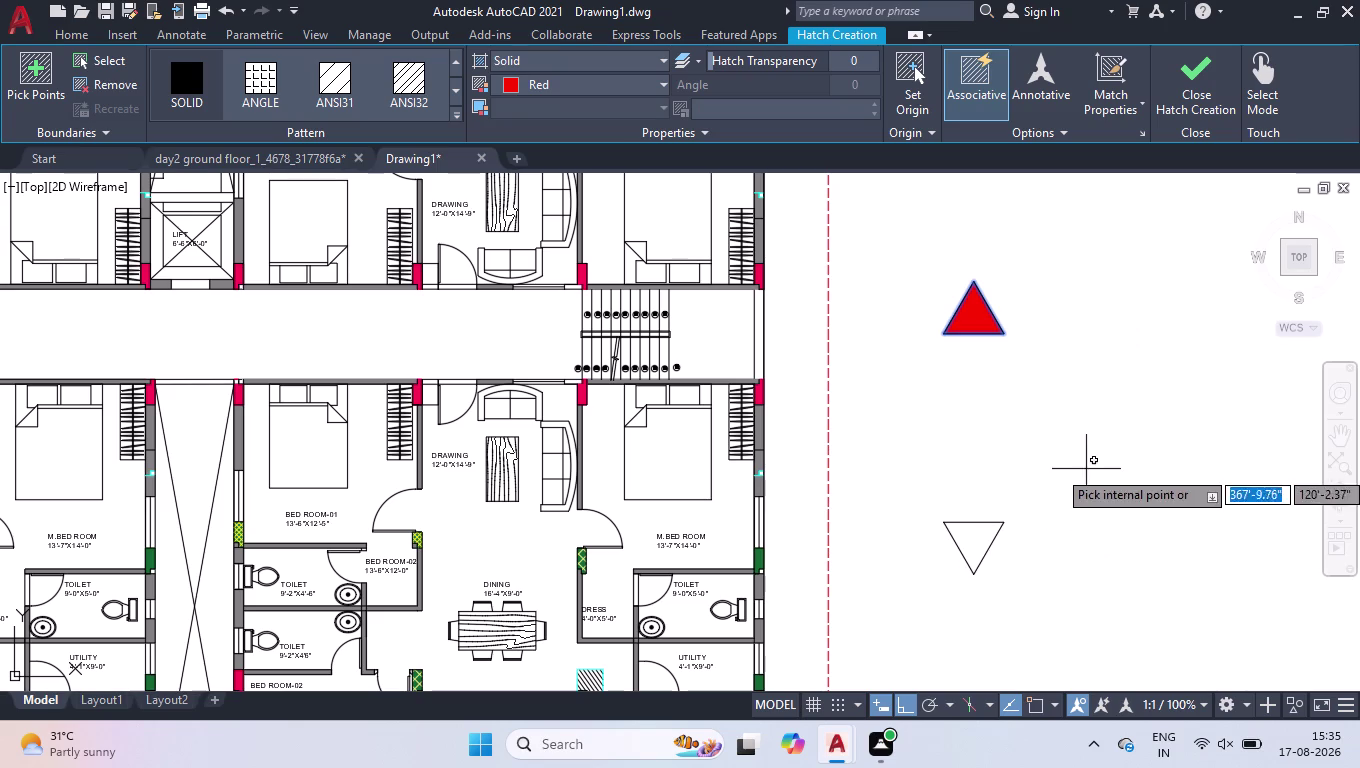
key(Return)
click(1085, 285)
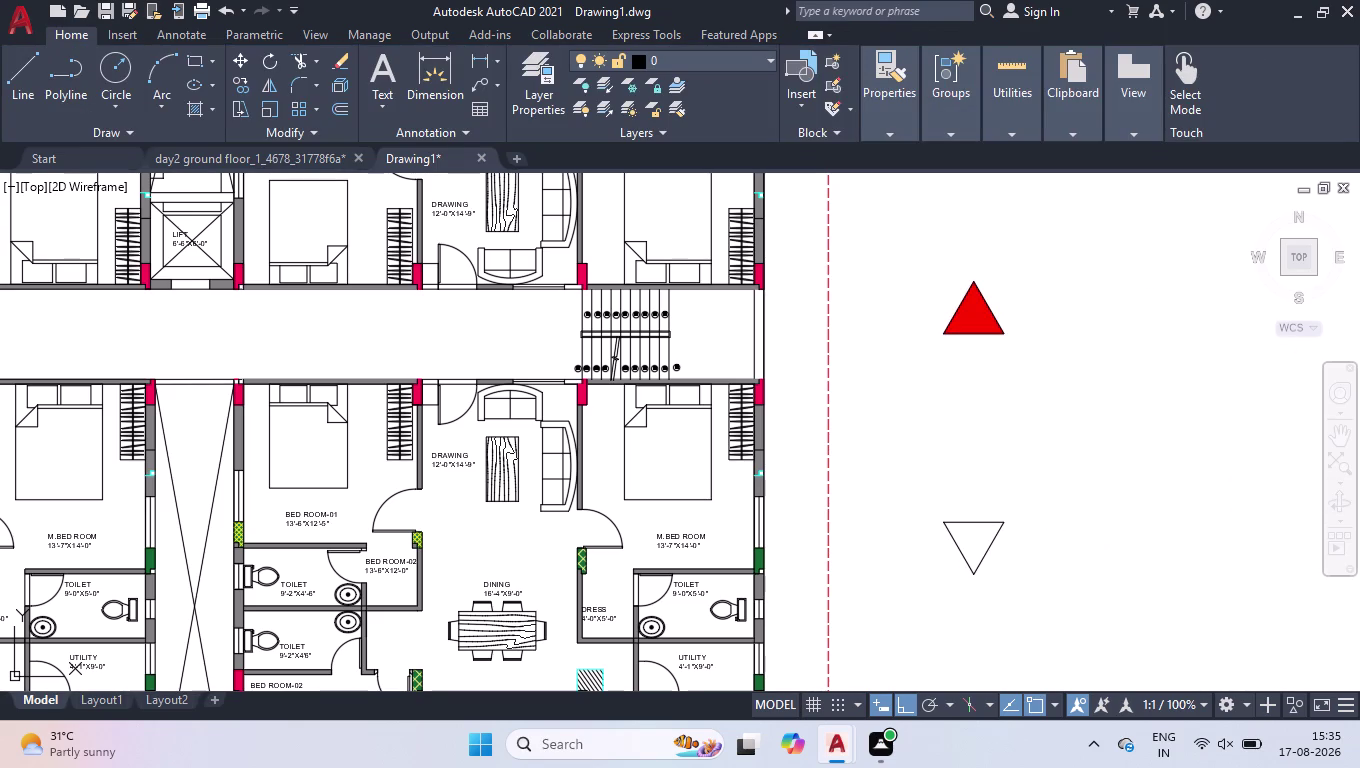
Scale the filled red triangle down to a small marker.
click(929, 401)
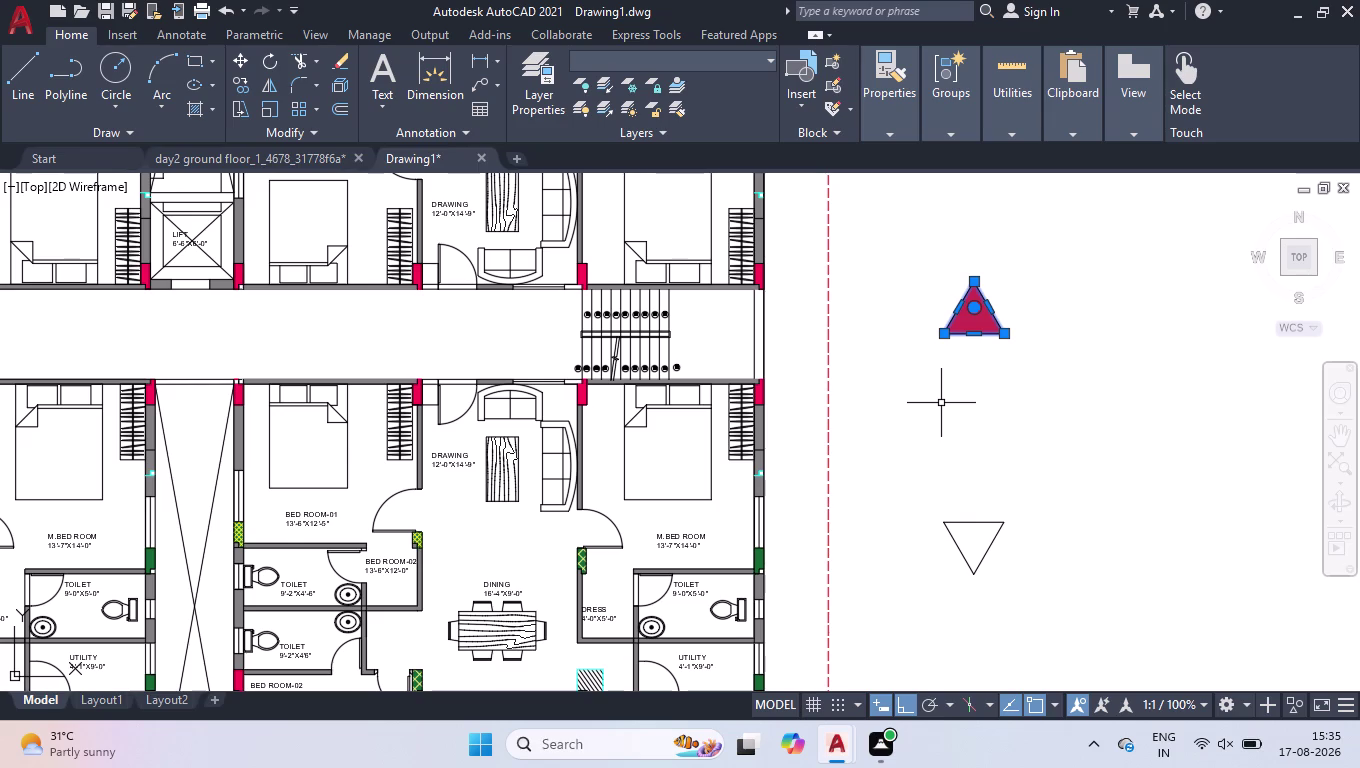
text(SCAL)
key(Return)
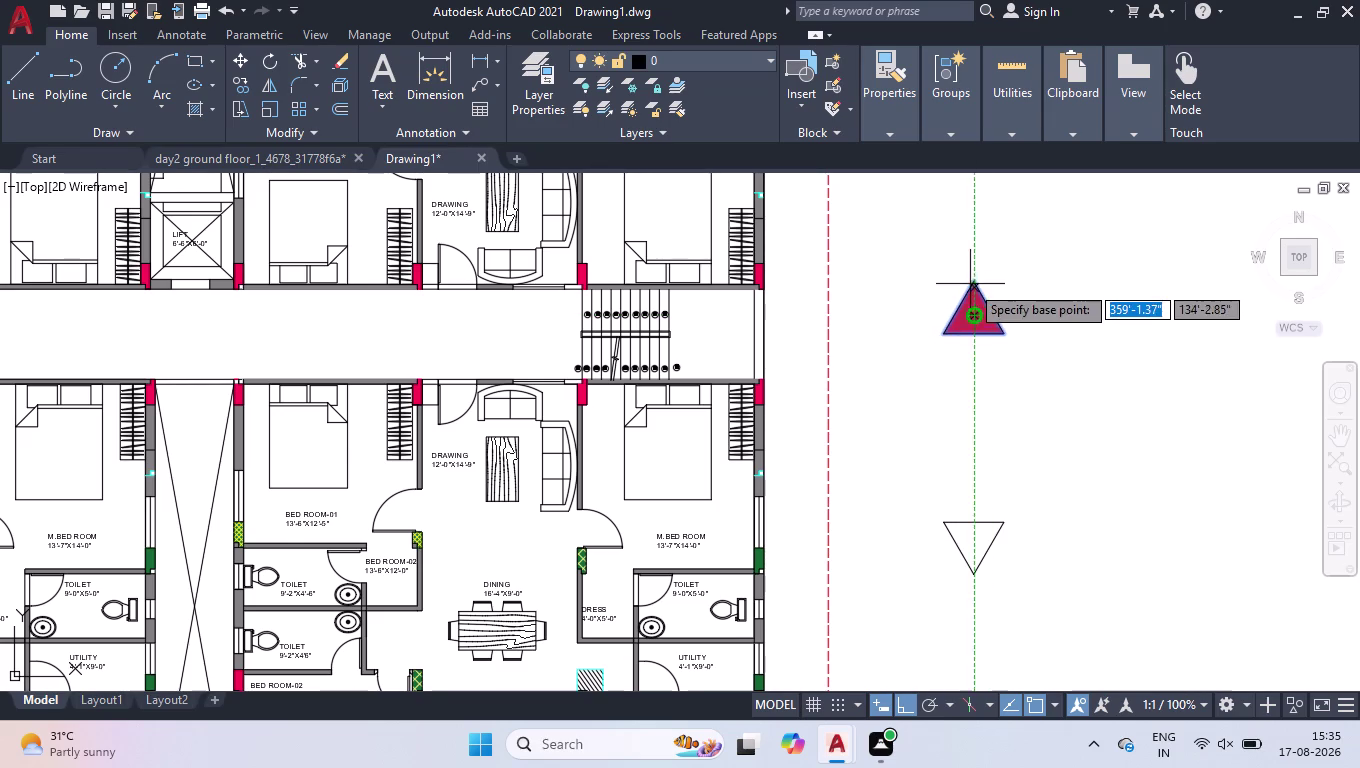
click(977, 315)
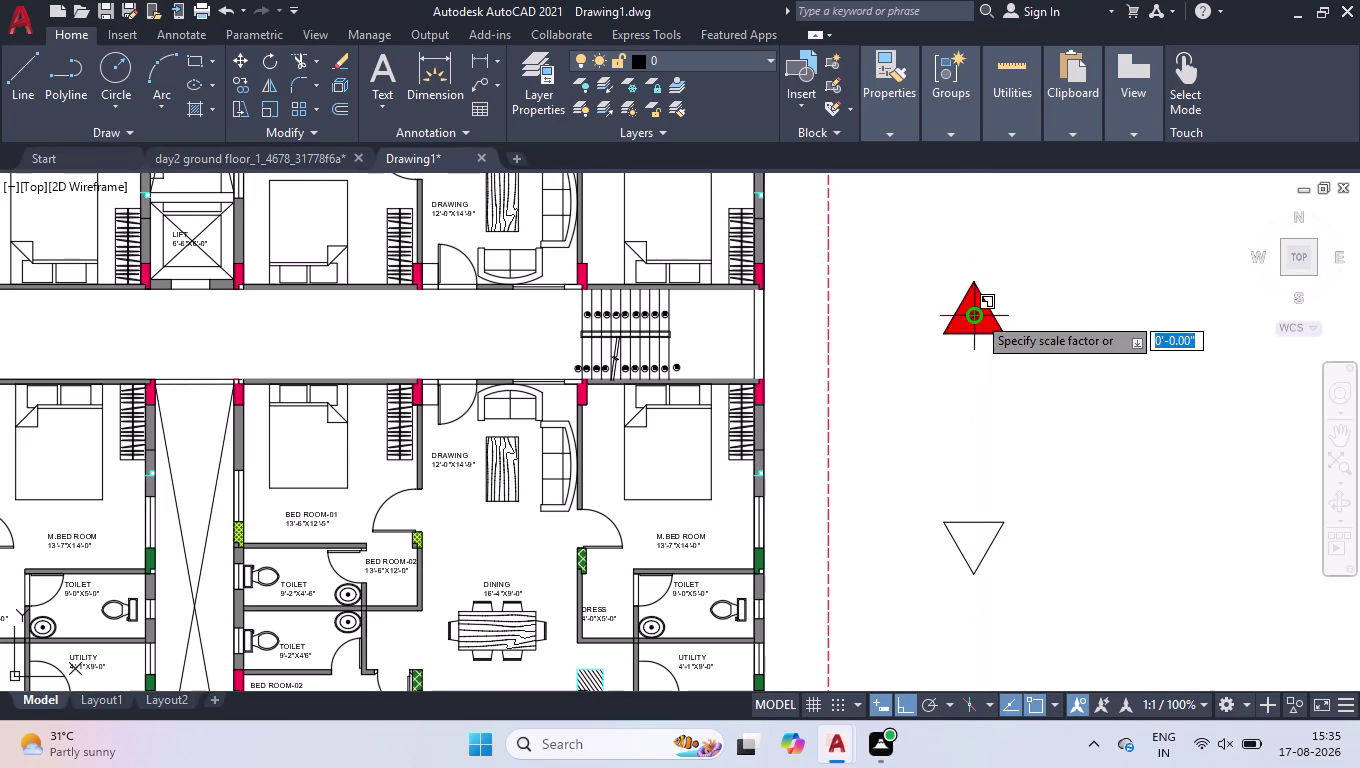
scroll(up, 3)
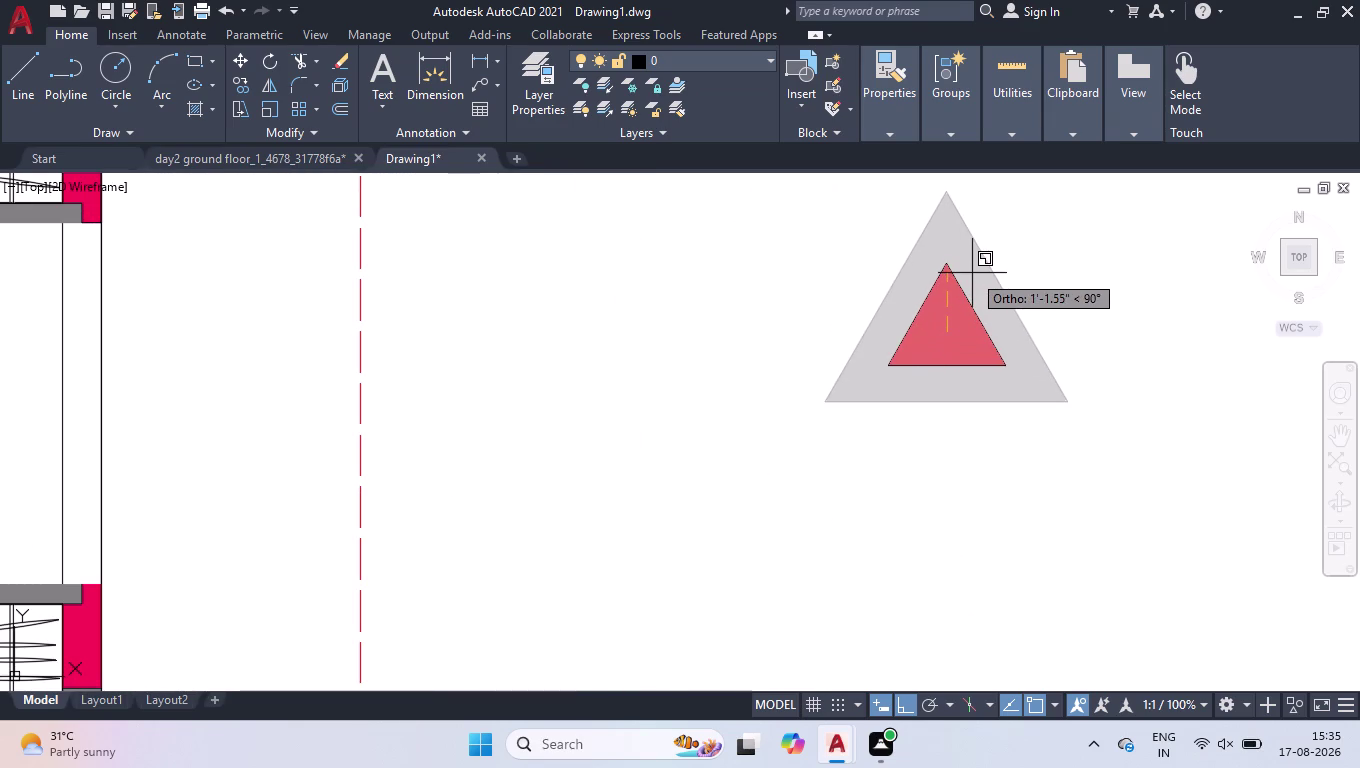
click(972, 267)
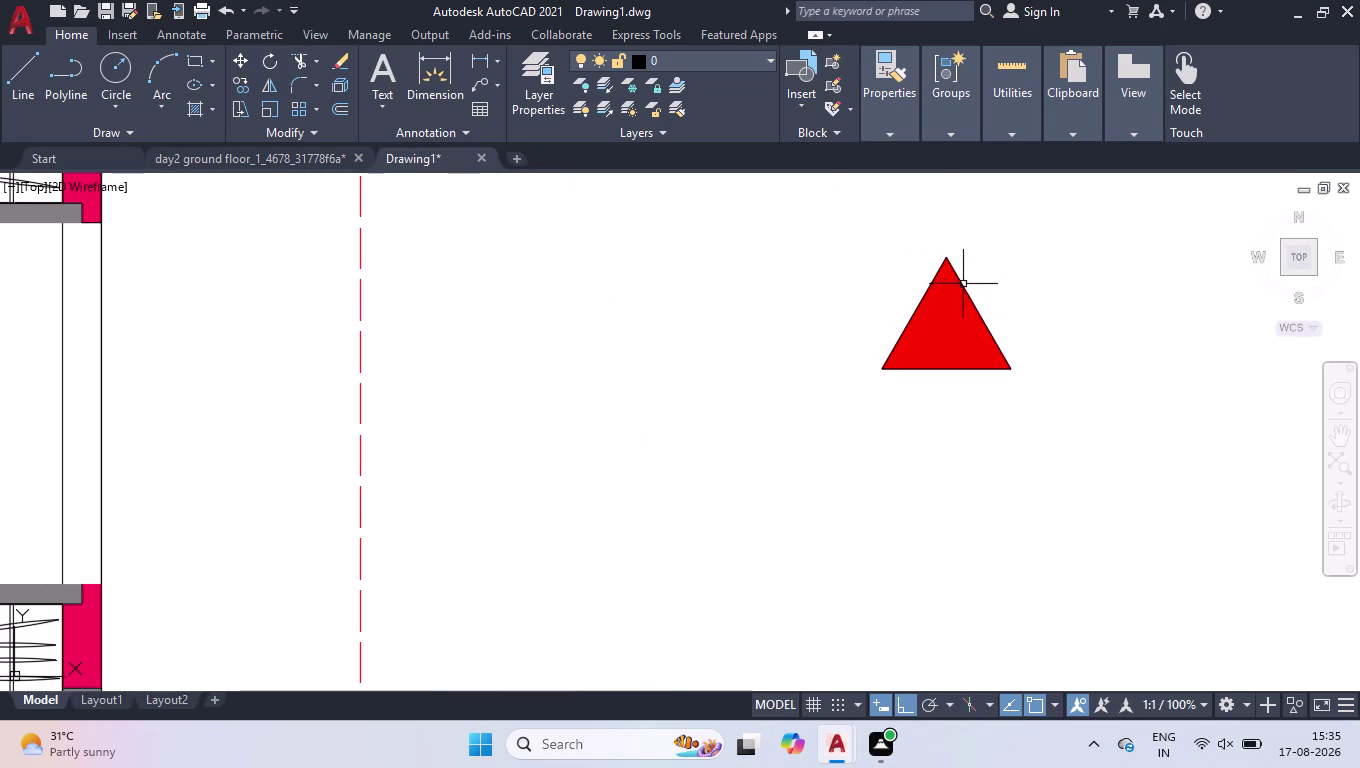
drag(988, 228, 989, 254)
click(936, 435)
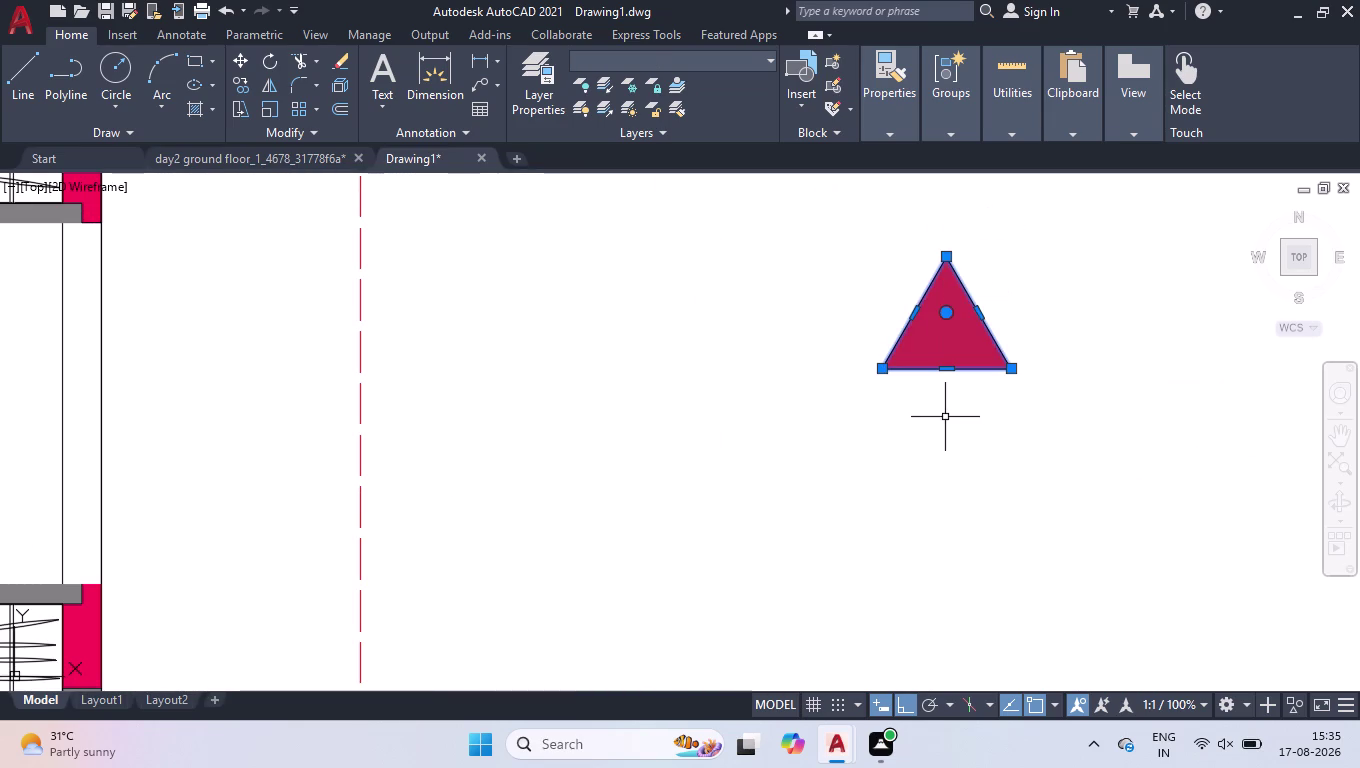
text(MOV)
key(Return)
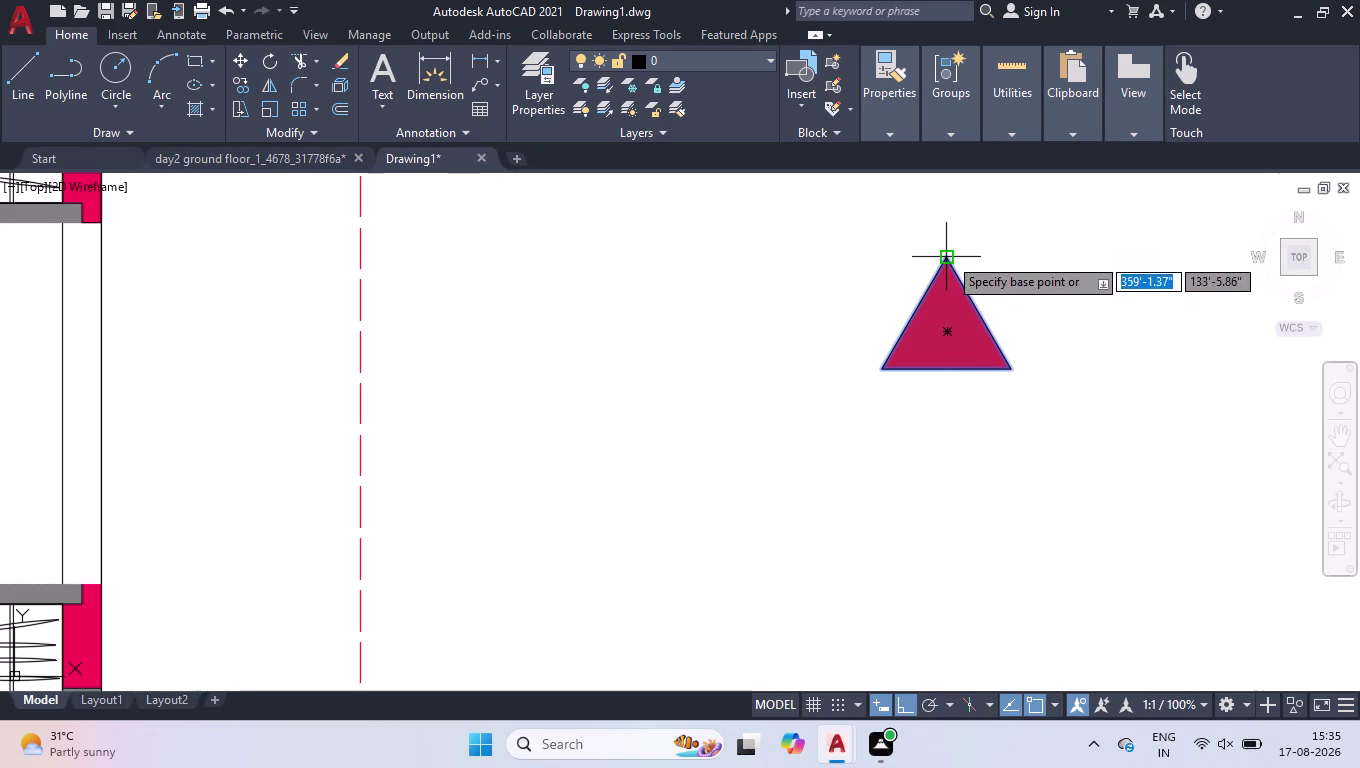
Move the small red triangle by its apex into the corridor beside the stairs.
click(949, 258)
scroll(down, 3)
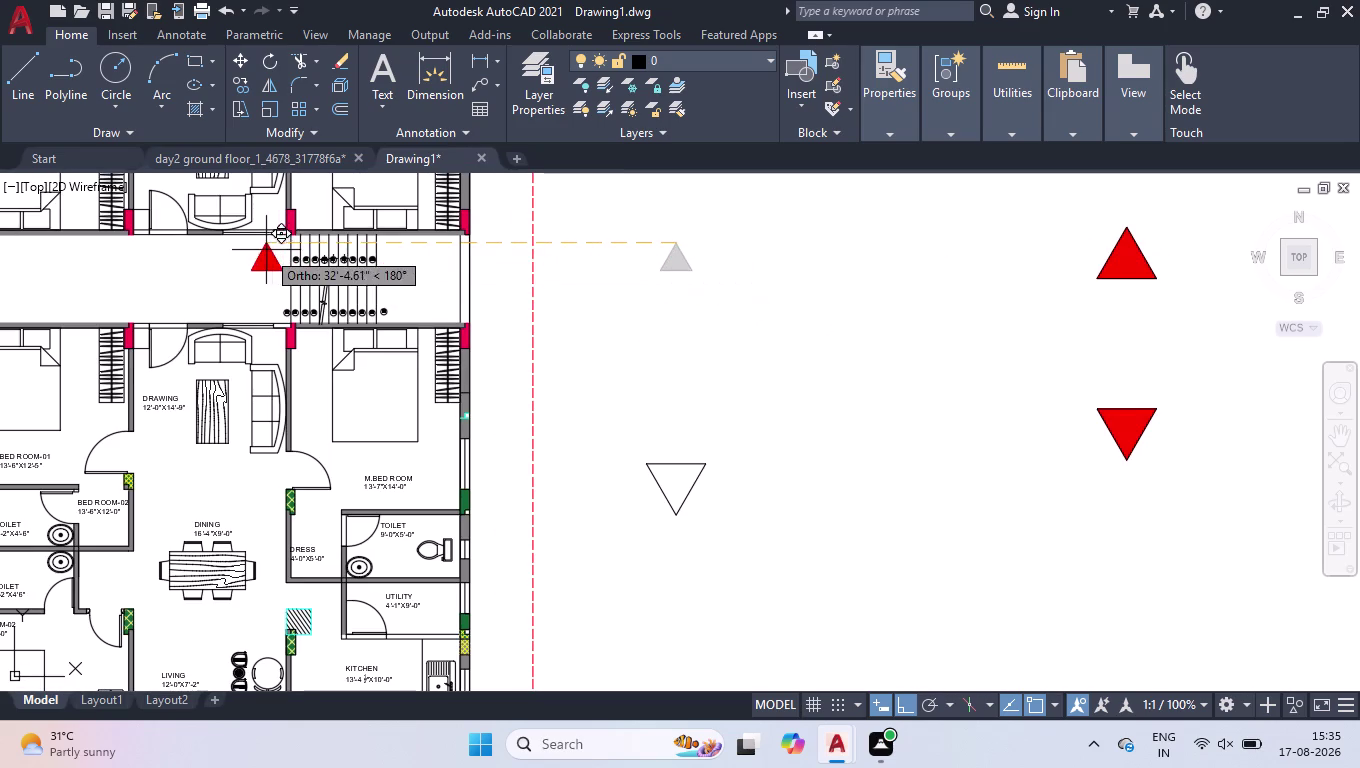
scroll(up, 3)
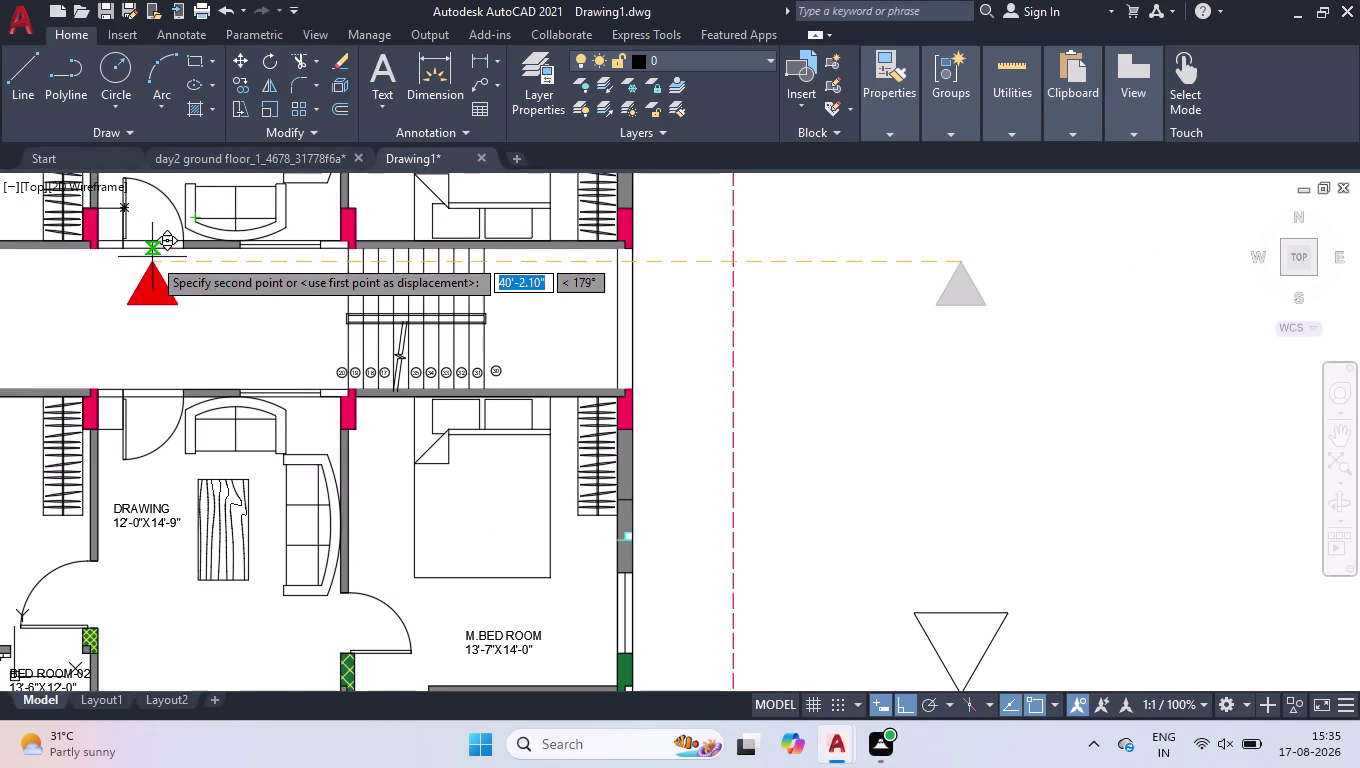
click(152, 257)
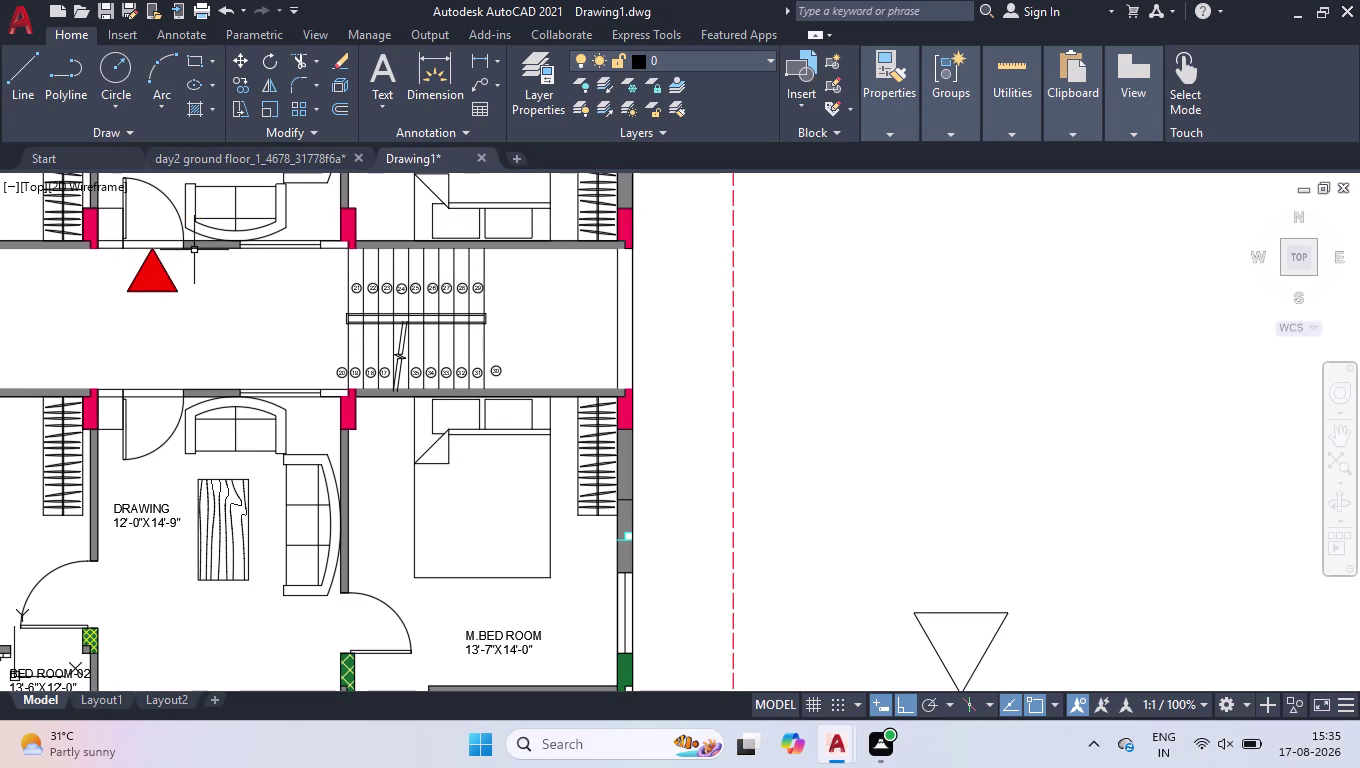
scroll(down, 3)
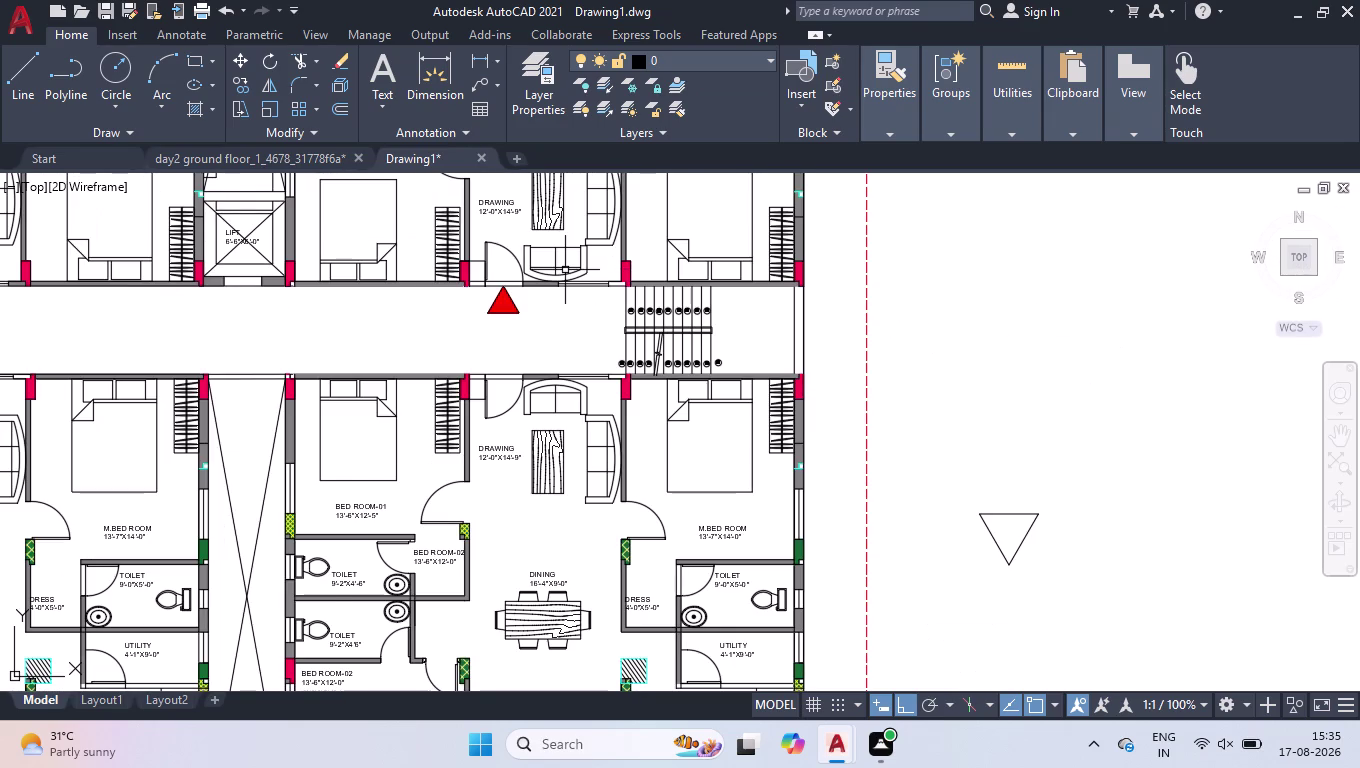
scroll(down, 3)
scroll(up, 3)
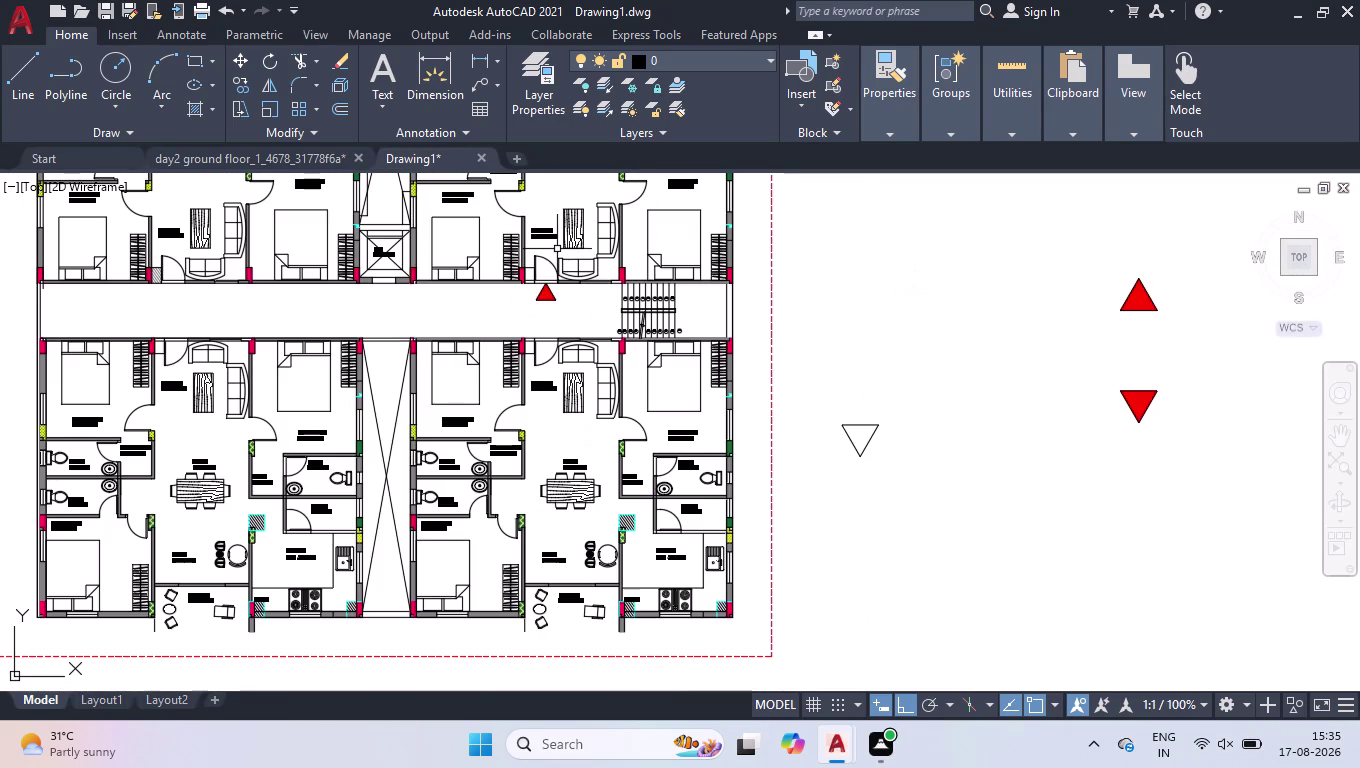
Delete the spare red upward triangle.
key(c)
key(BackSpace)
click(1203, 262)
click(1080, 335)
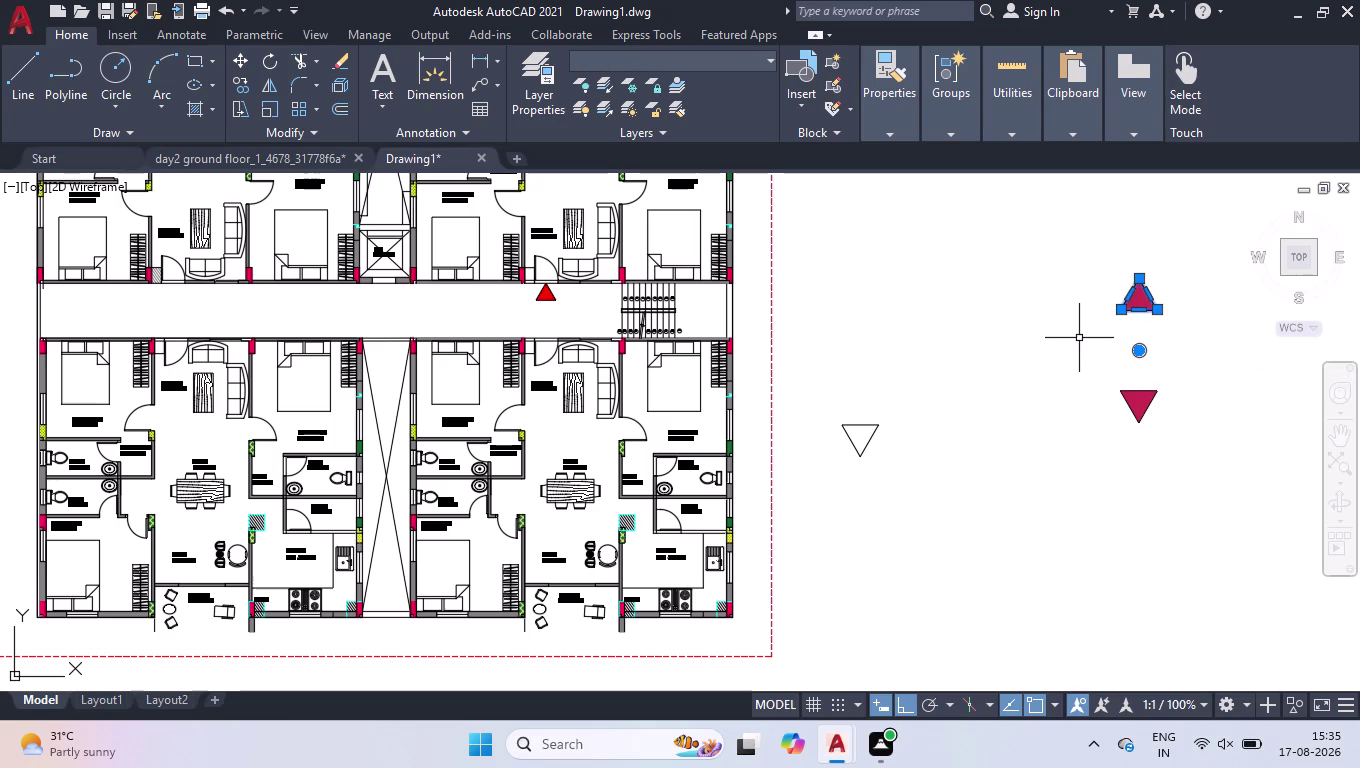
key(Delete)
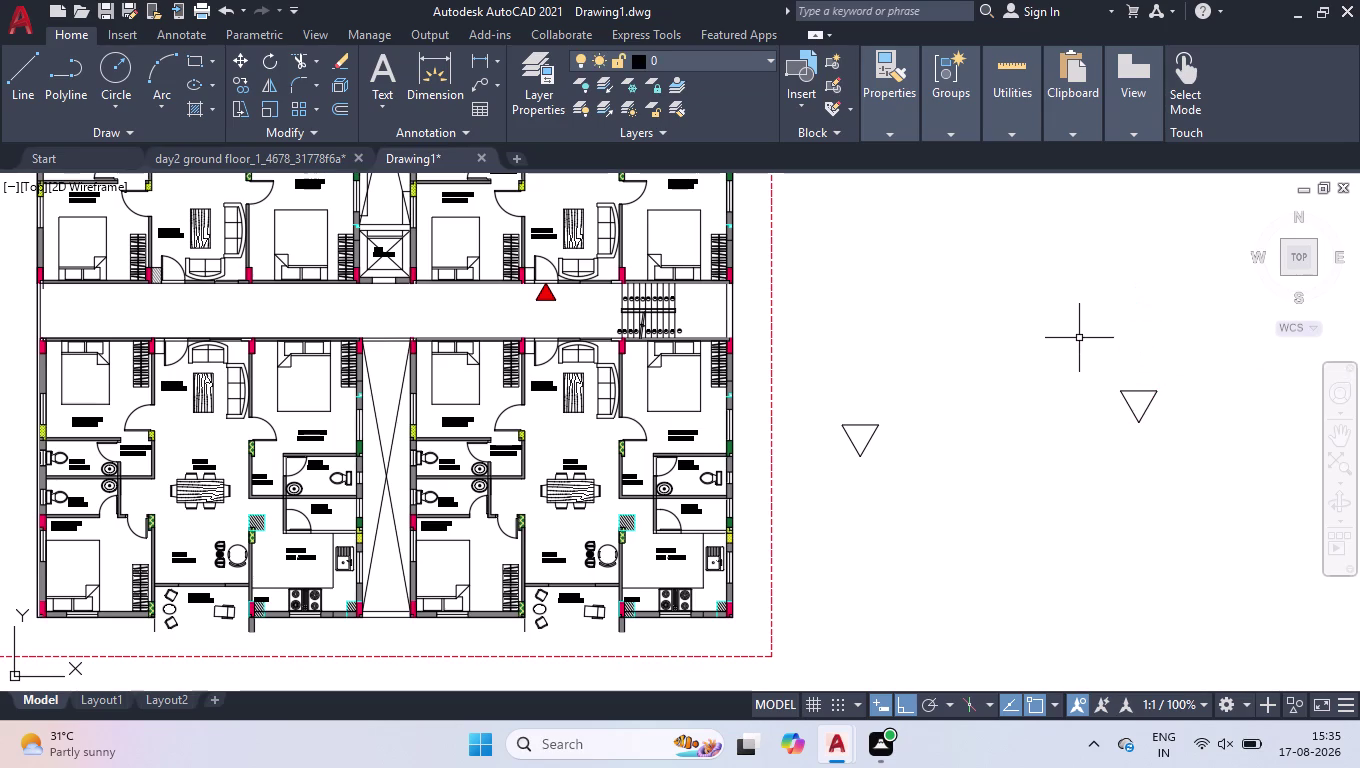
Rotate the downward triangle 180° so it points upward.
drag(1201, 366, 1200, 378)
click(1017, 480)
key(r)
key(o)
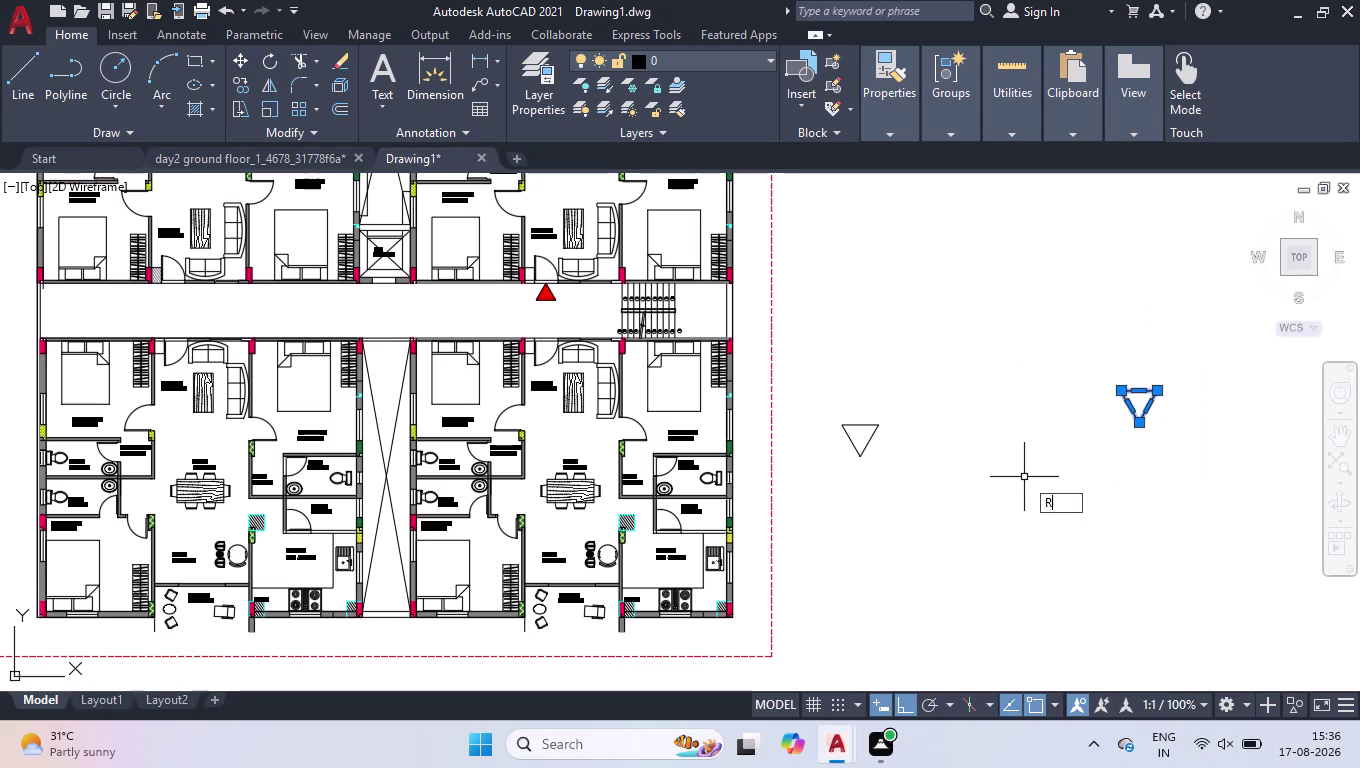
key(Return)
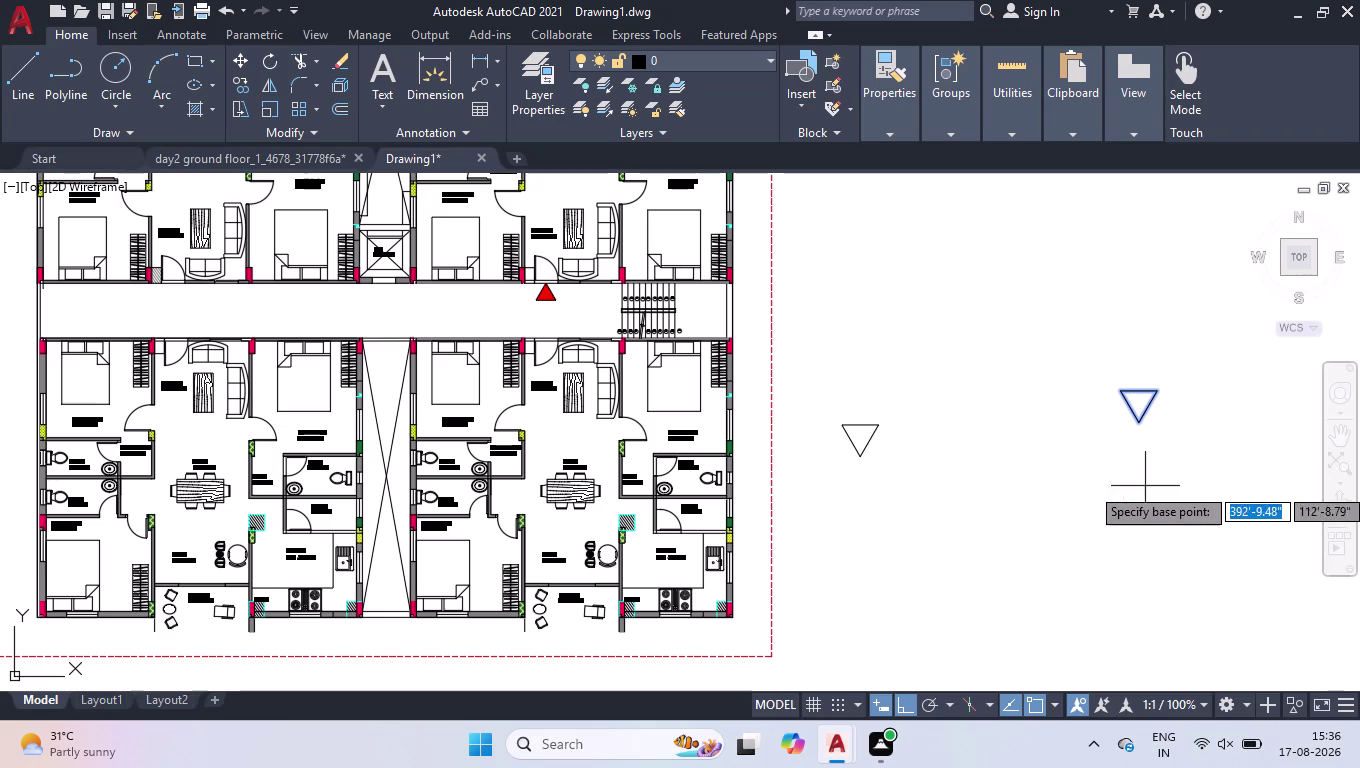
click(1145, 486)
click(945, 575)
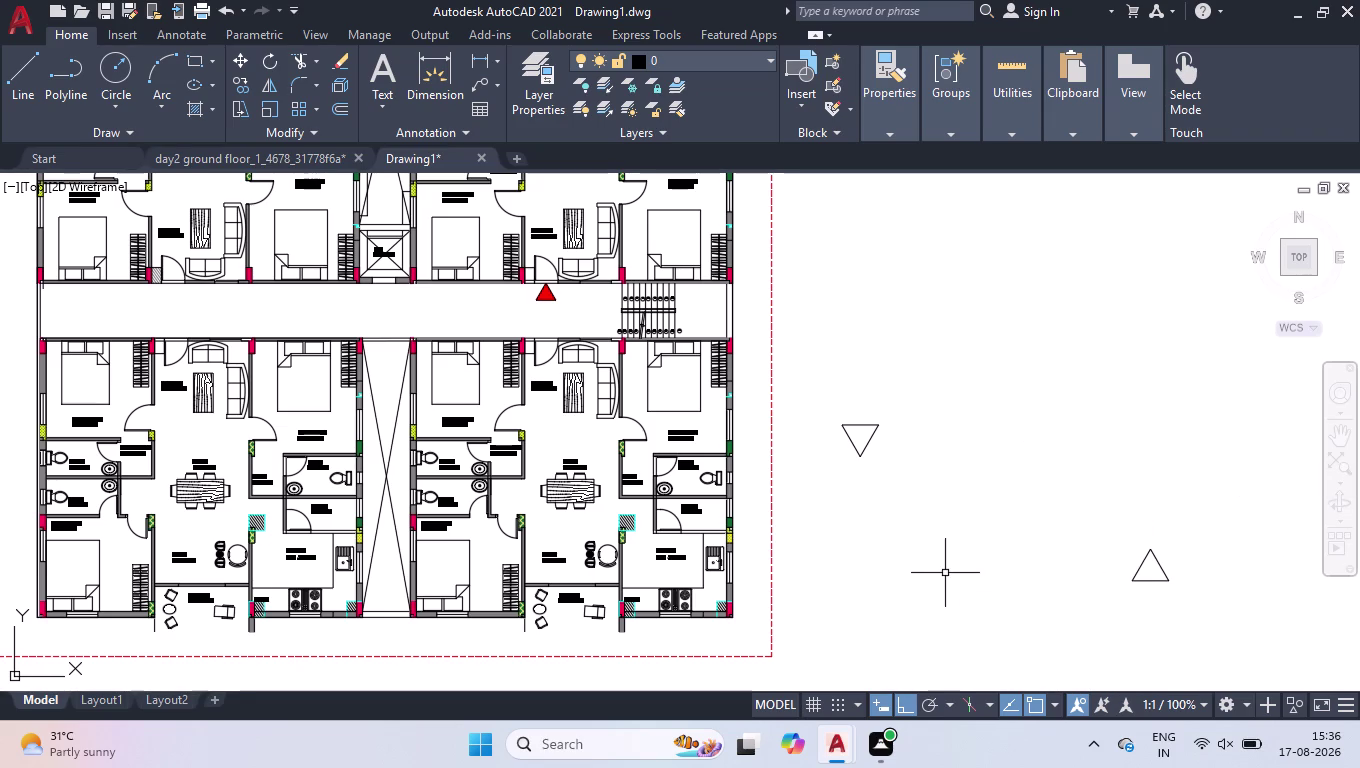
click(908, 413)
click(905, 449)
click(579, 294)
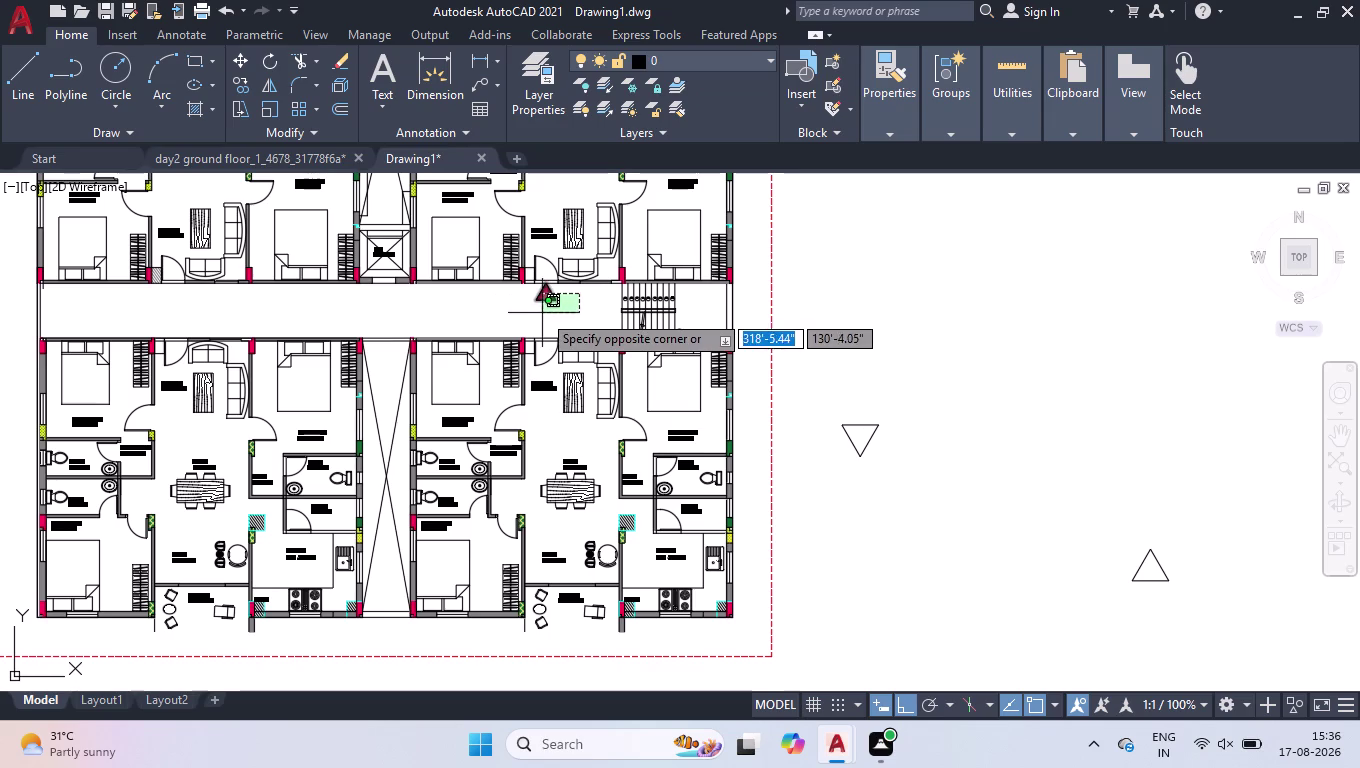
Copy the red corridor triangle to a spot right of the plan.
click(542, 313)
text(CO)
key(Return)
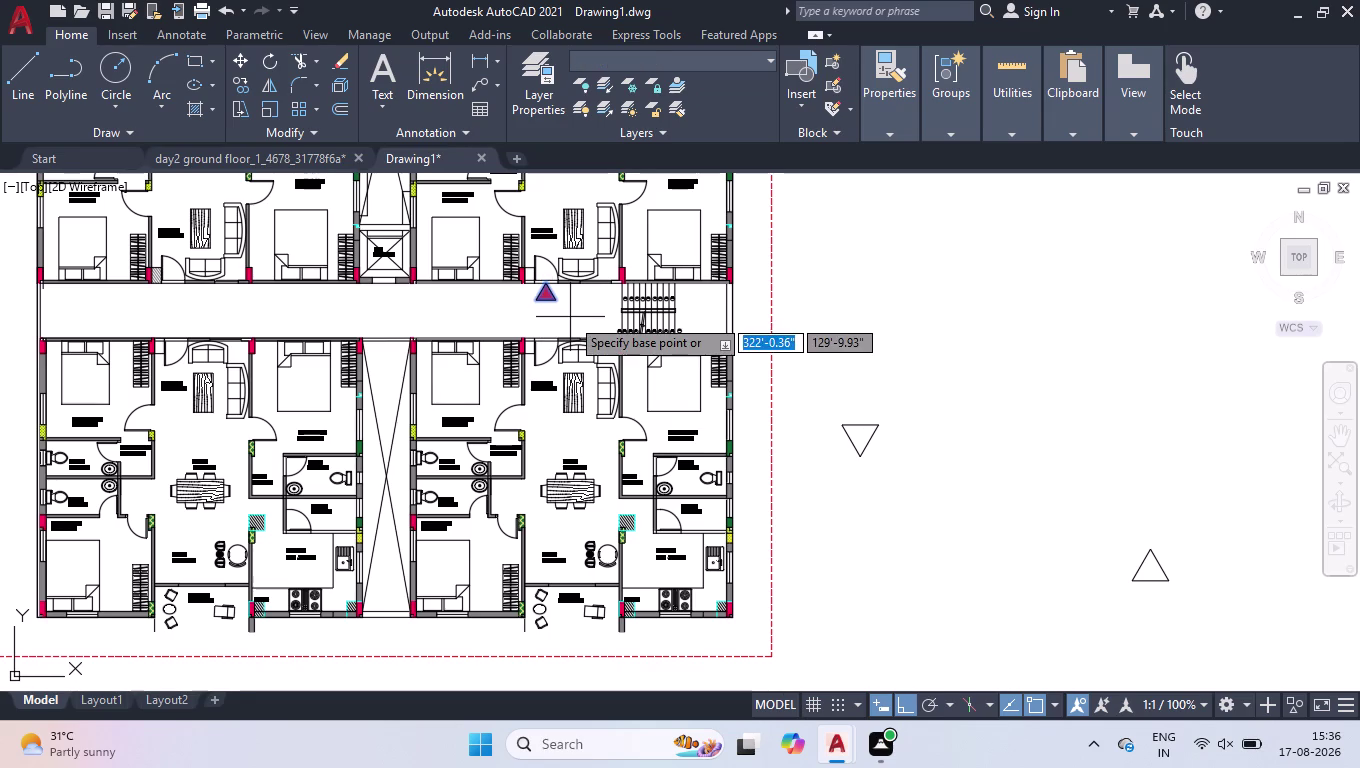
click(529, 297)
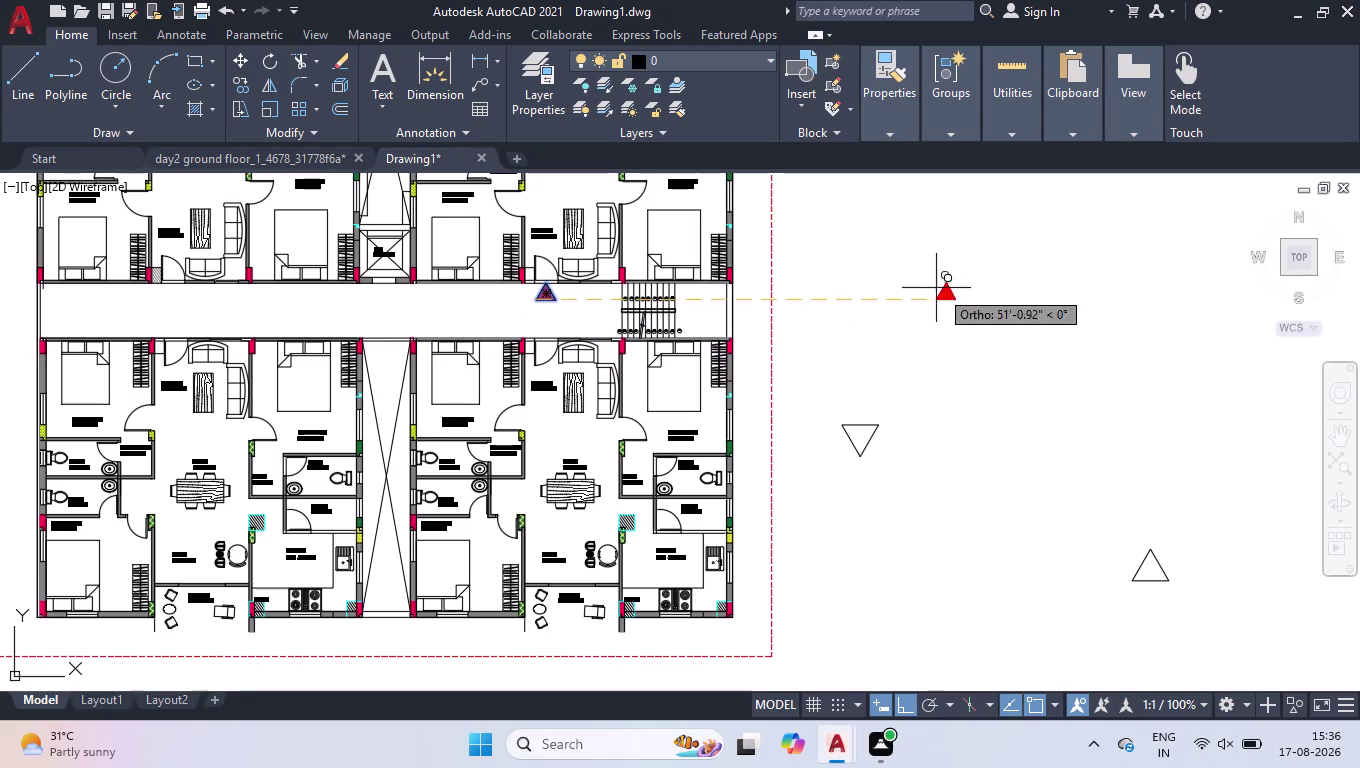
click(997, 297)
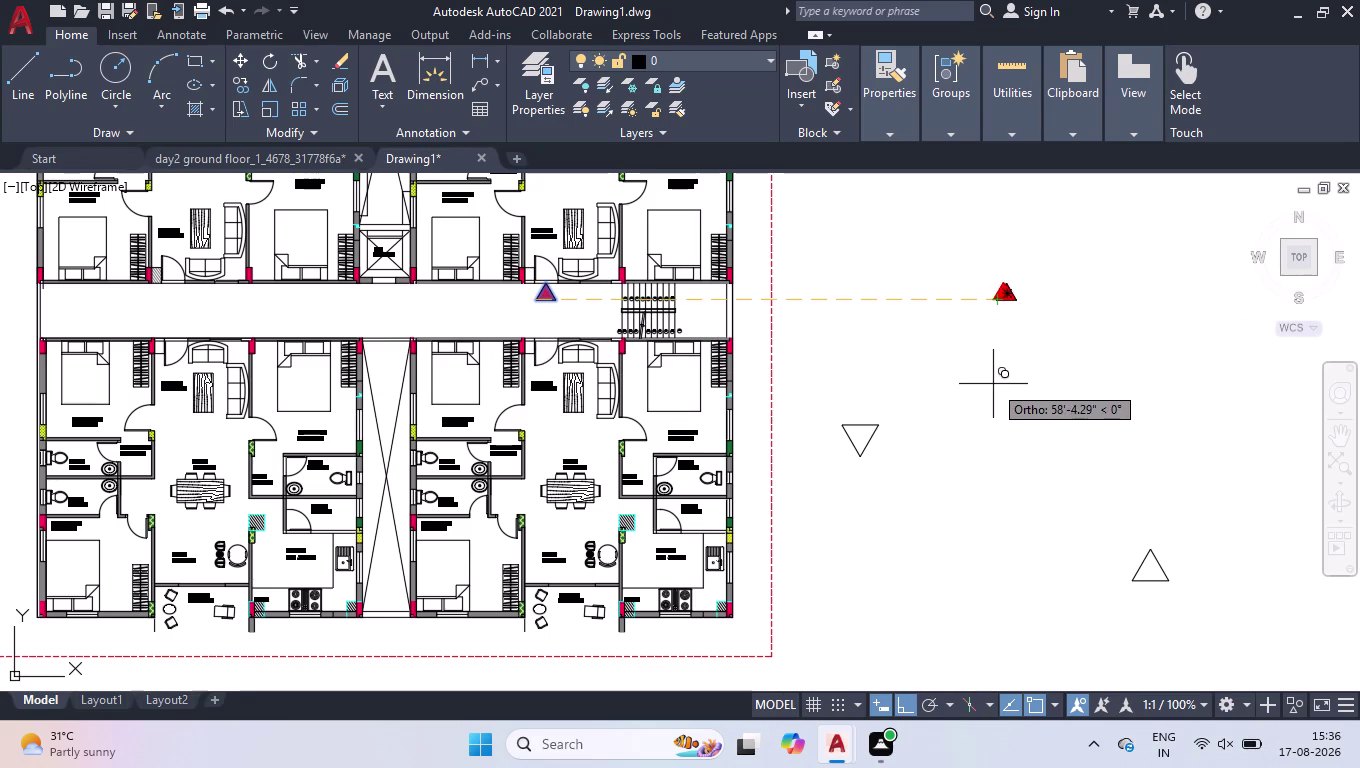
key(Return)
Grip-move the copied triangle into the left corridor, level with the original.
click(1089, 259)
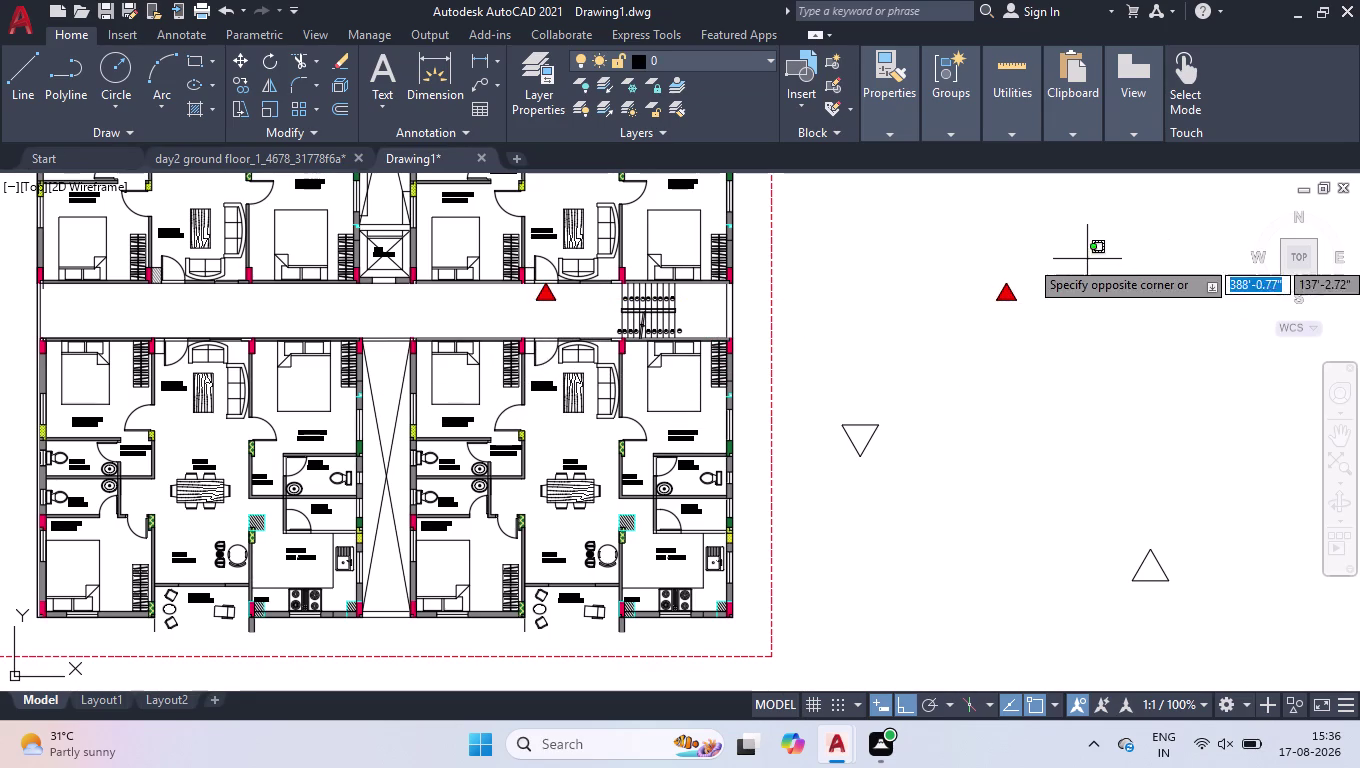
click(926, 332)
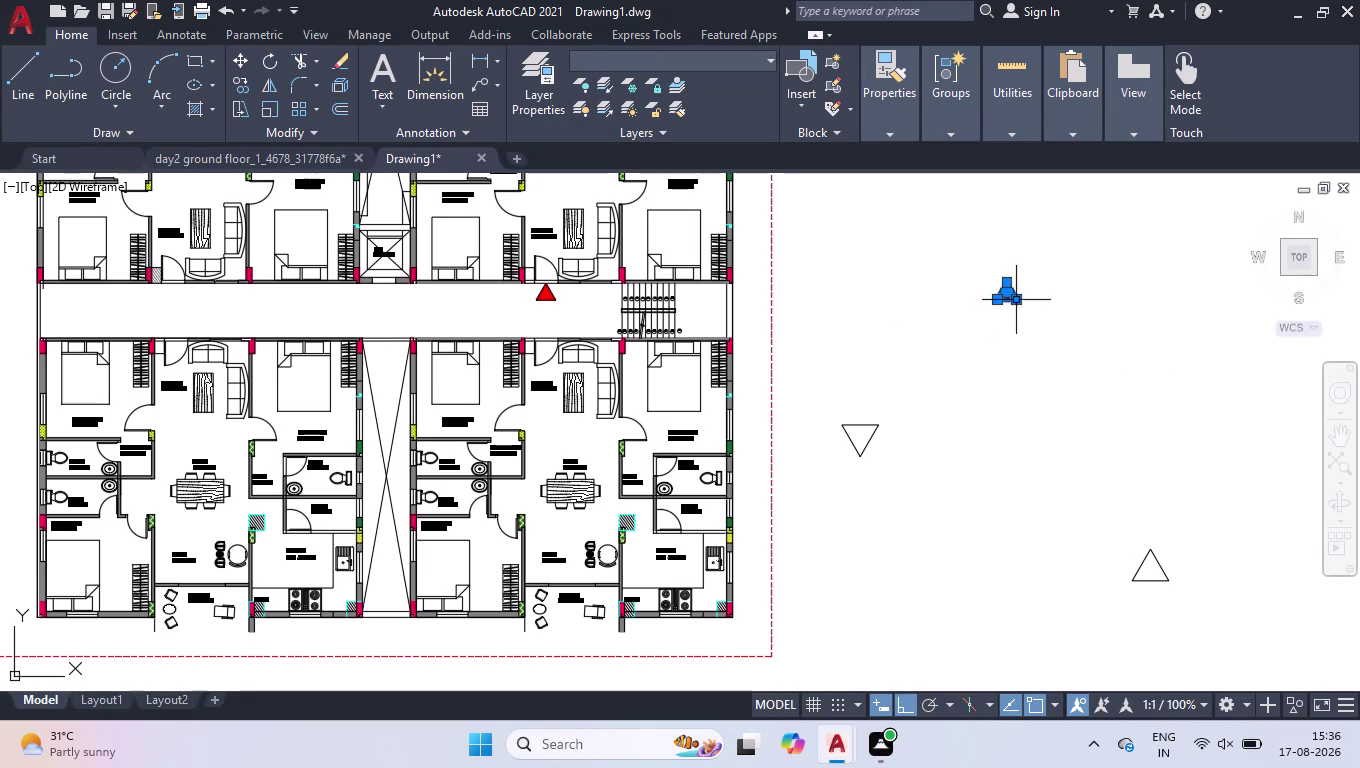
scroll(up, 3)
scroll(up, 3)
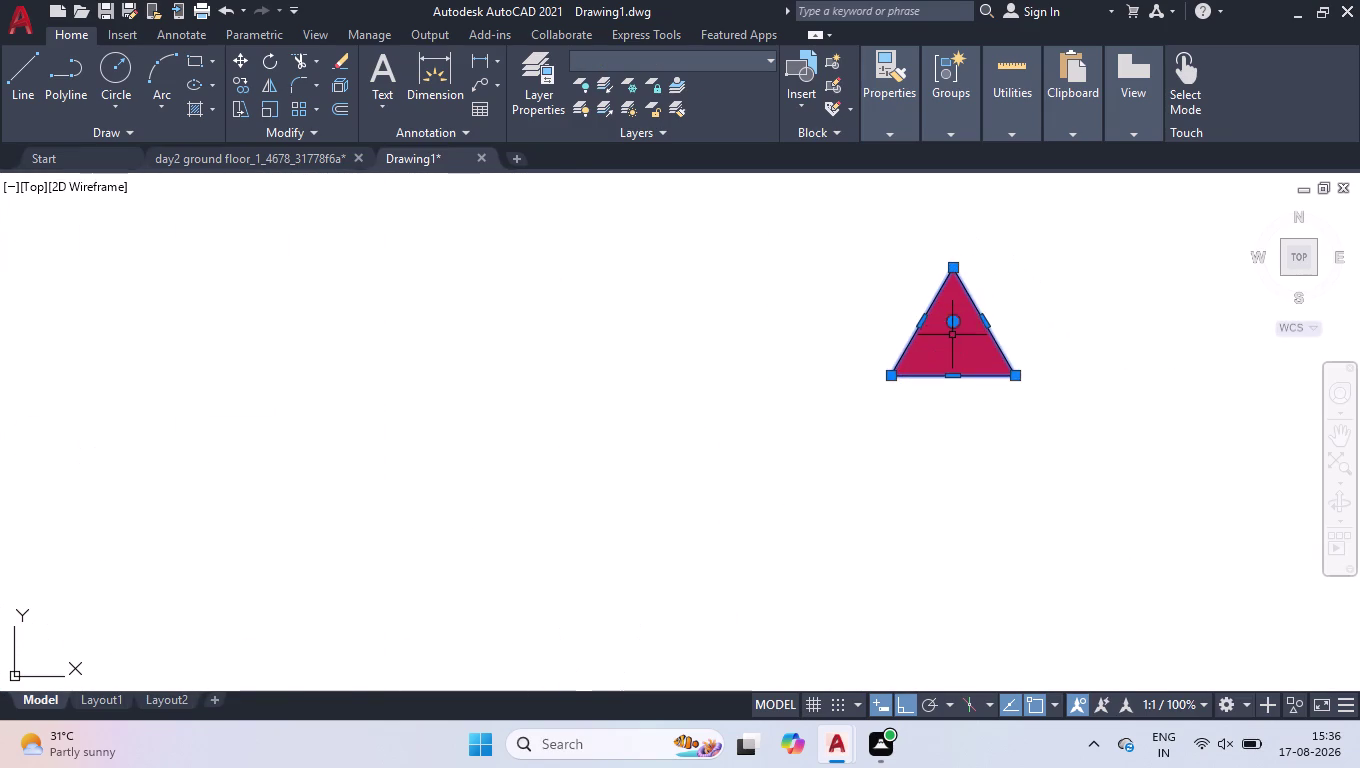
click(953, 321)
scroll(down, 3)
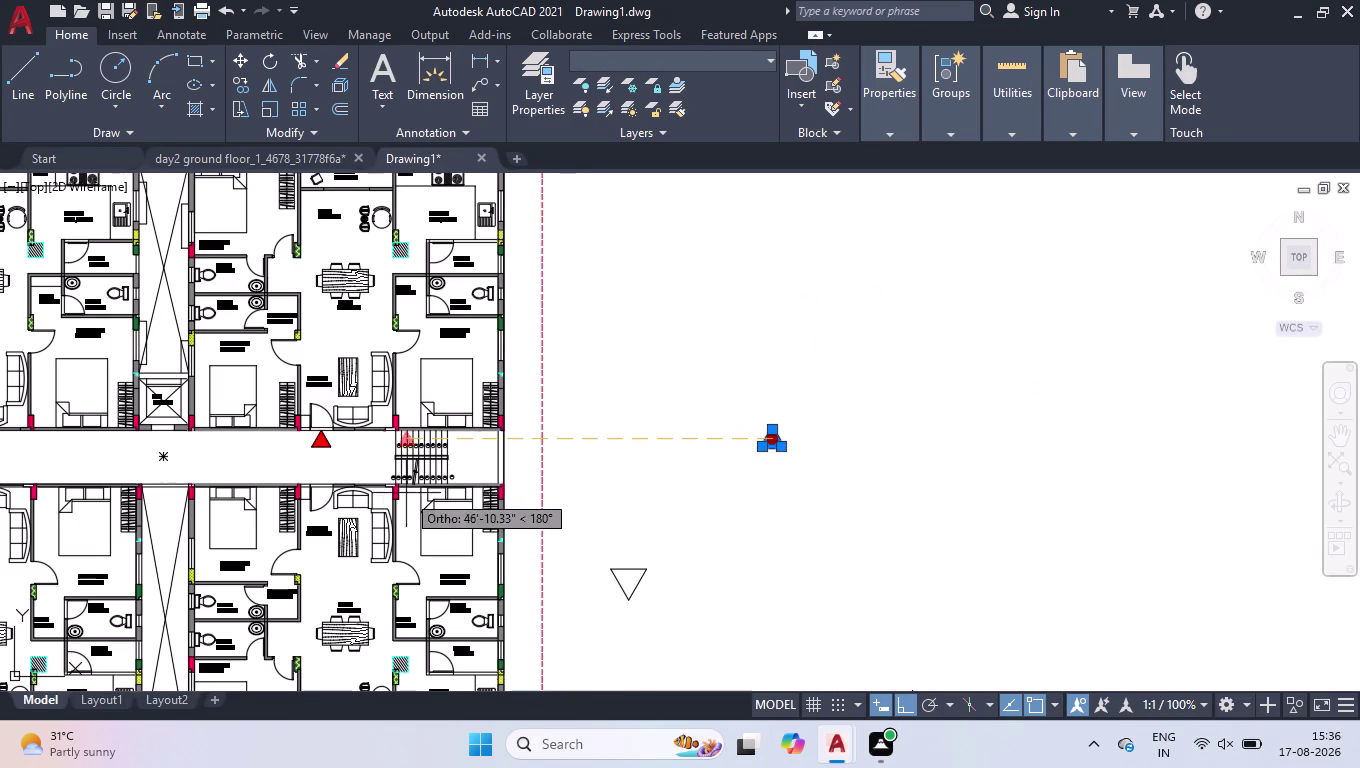
scroll(down, 3)
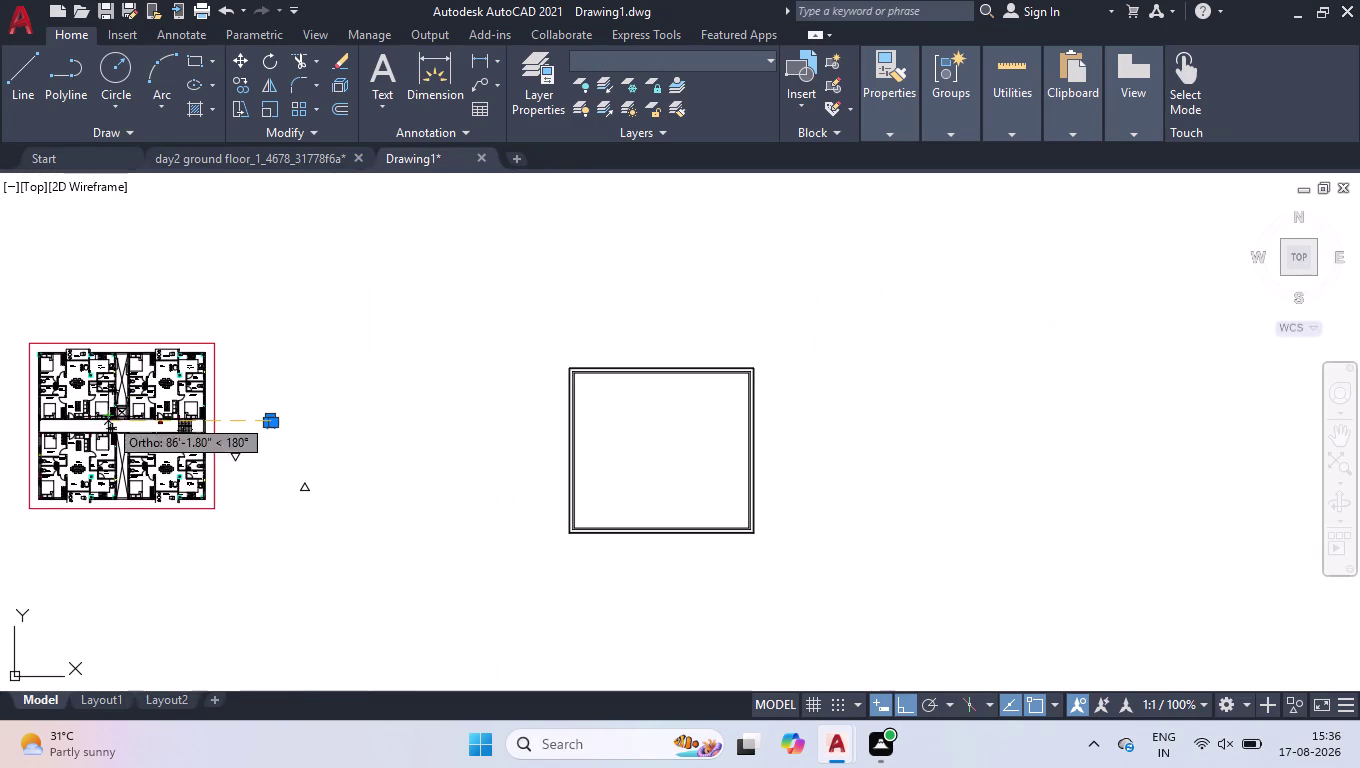
scroll(up, 3)
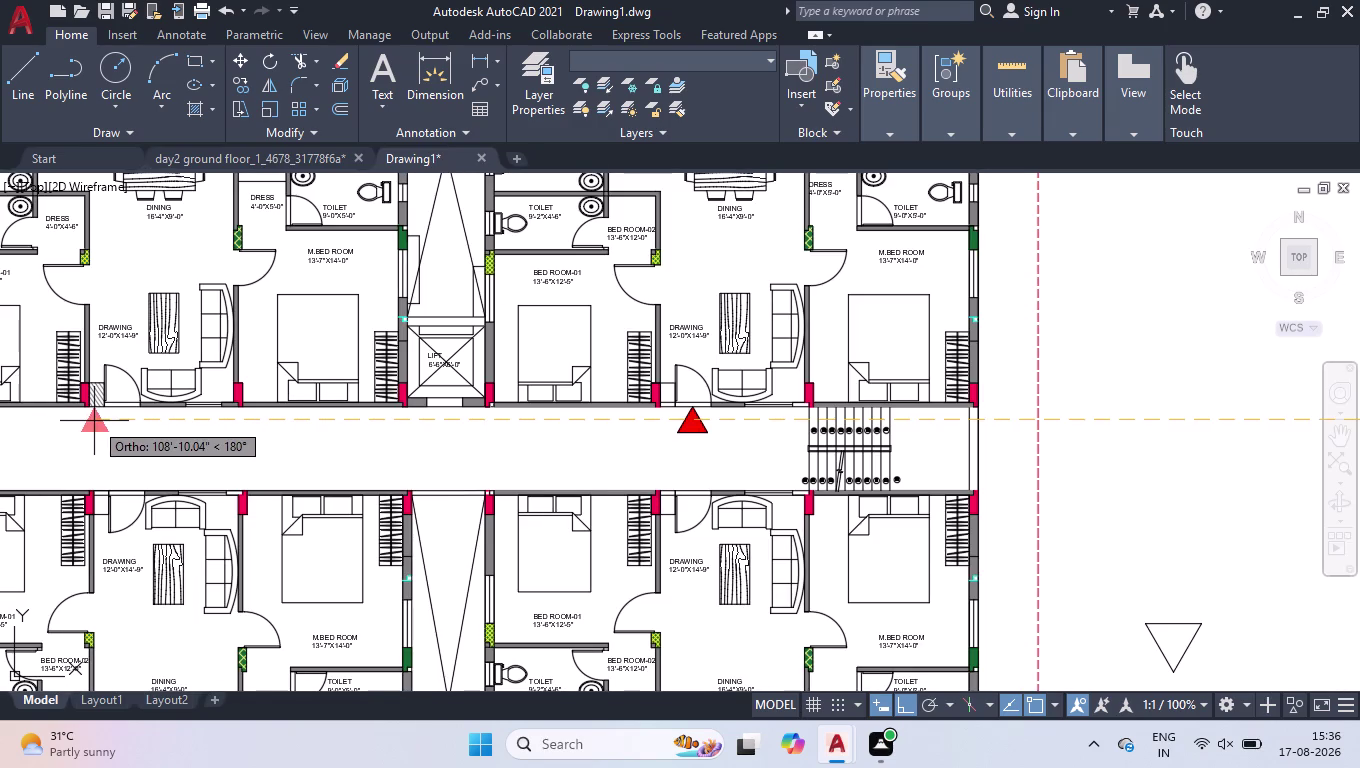
scroll(up, 3)
scroll(up, 3)
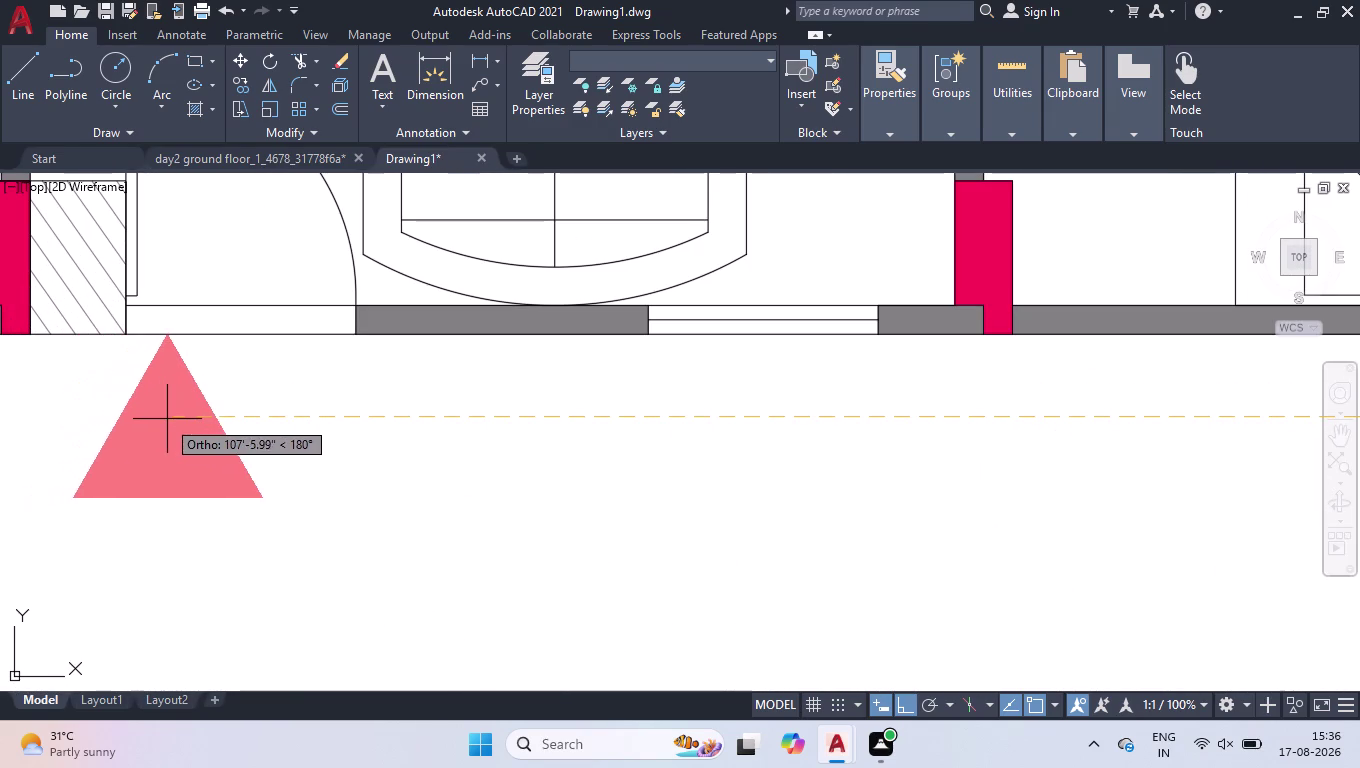
click(233, 438)
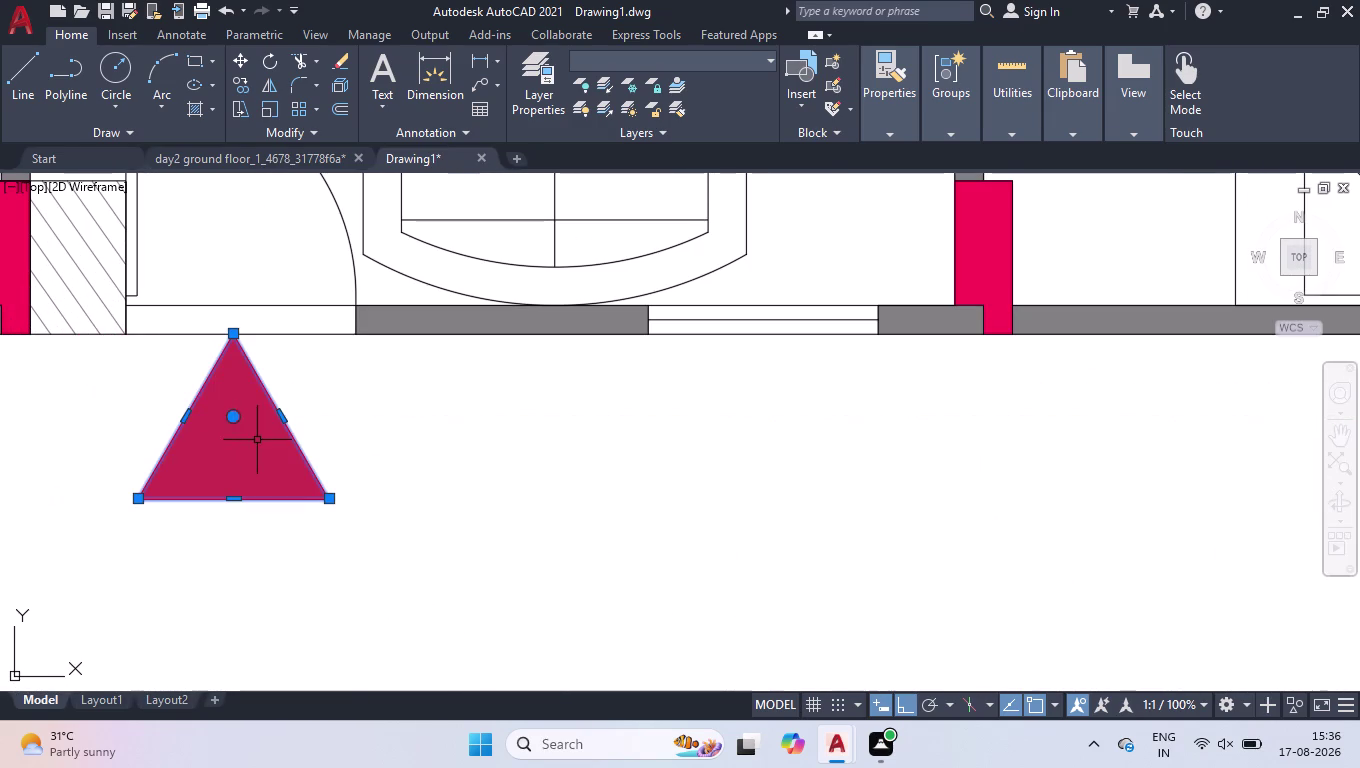
Mirror the first red triangle across the corridor with MI, keeping the original.
scroll(down, 3)
scroll(down, 3)
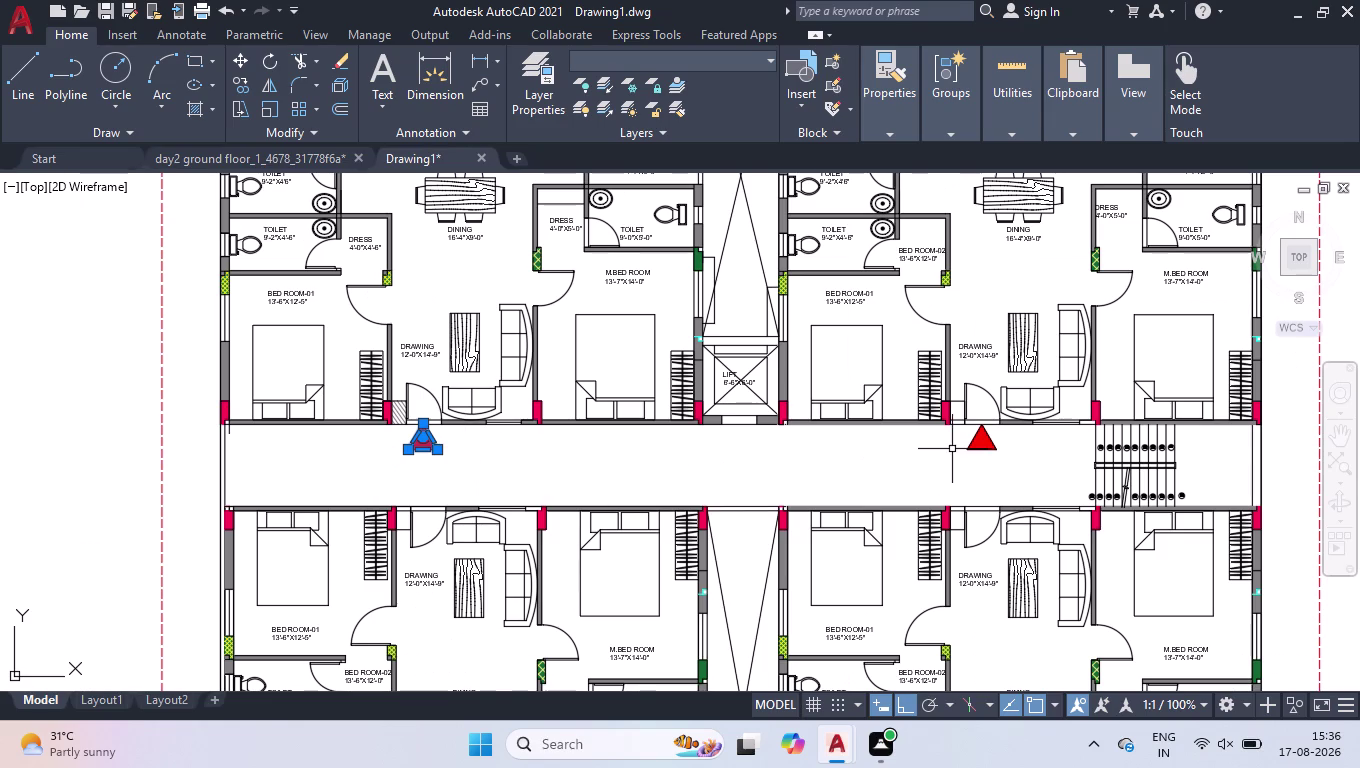
text(MI)
key(Return)
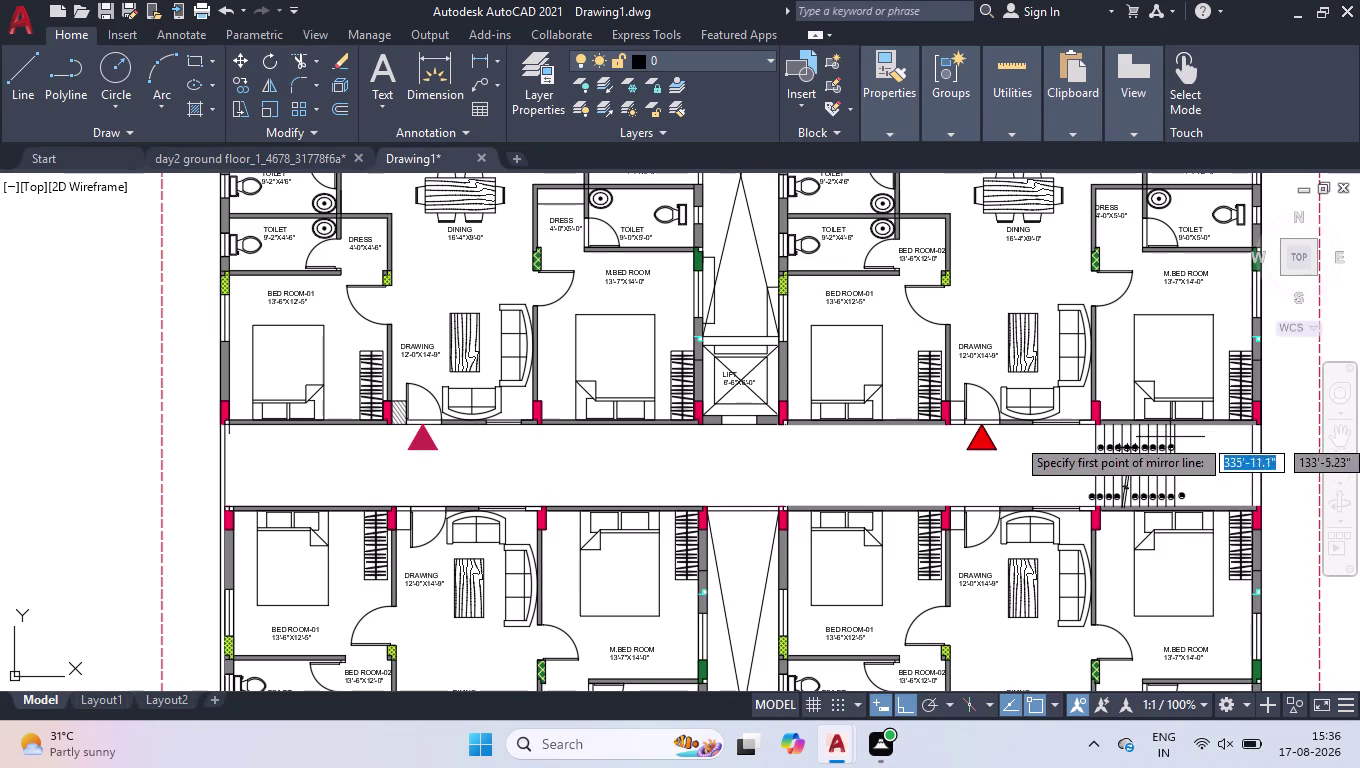
key(space)
key(space)
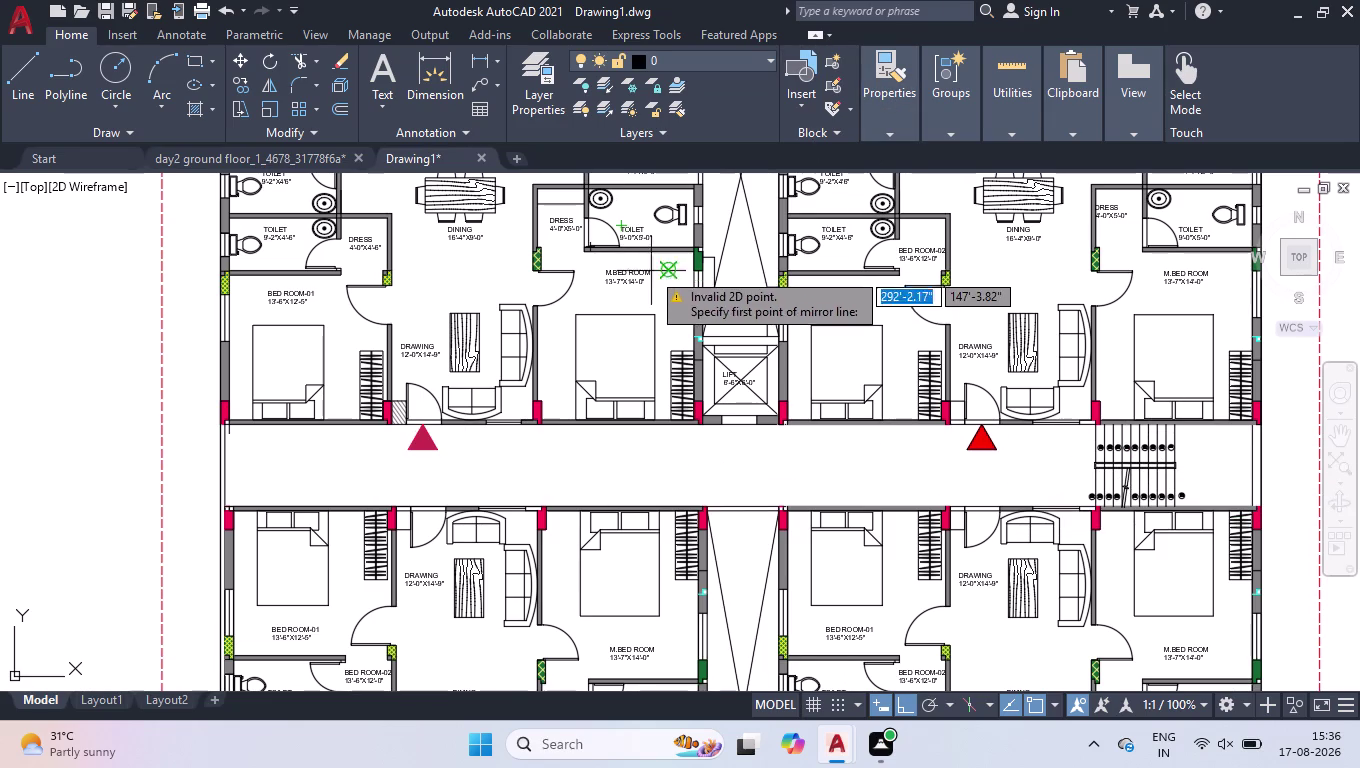
key(space)
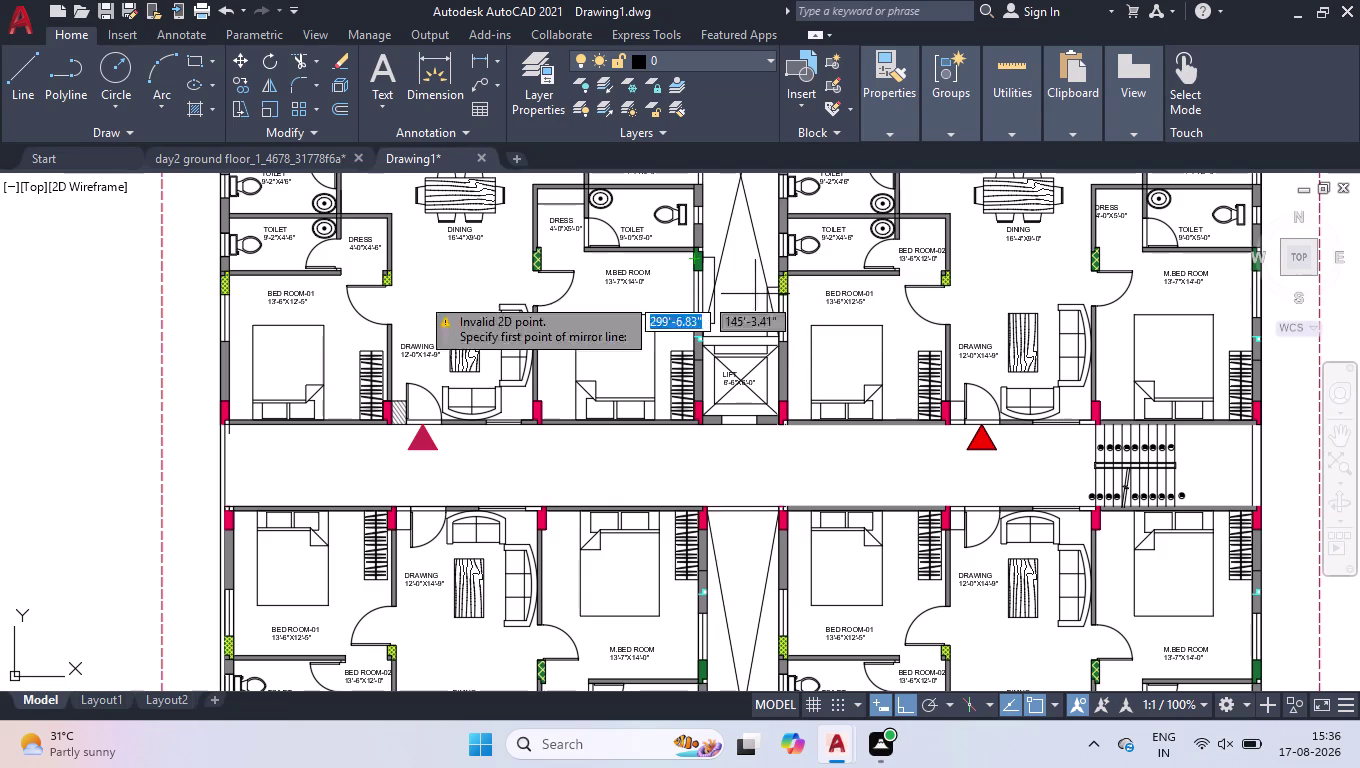
scroll(down, 3)
click(630, 335)
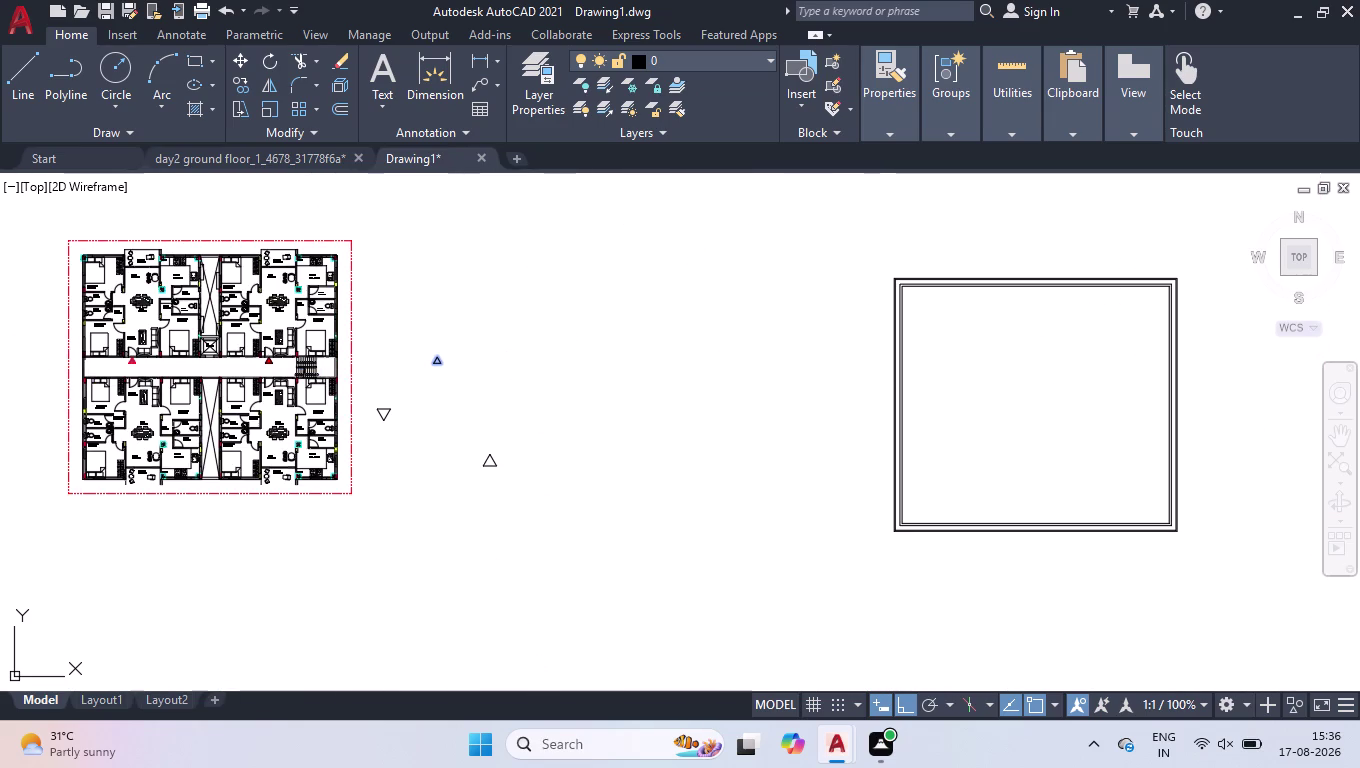
click(651, 471)
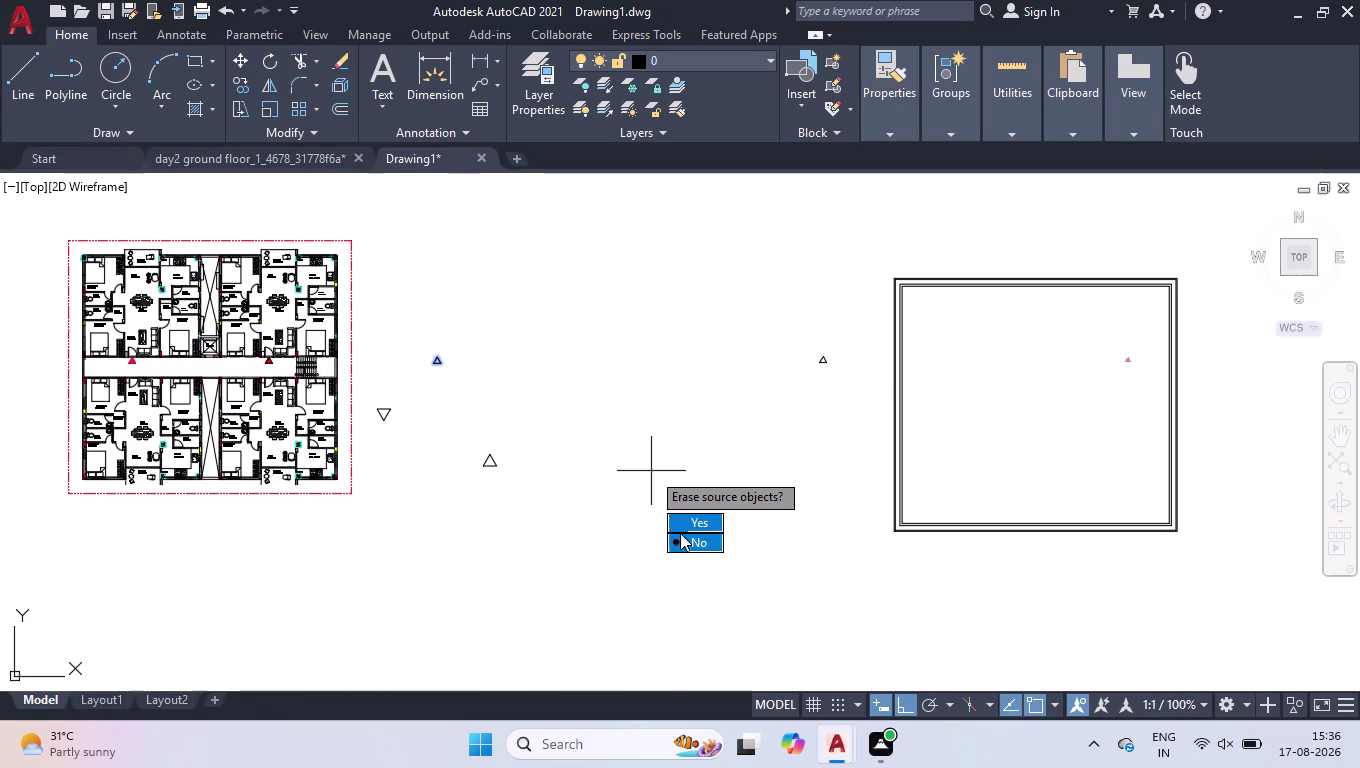
drag(680, 539, 651, 471)
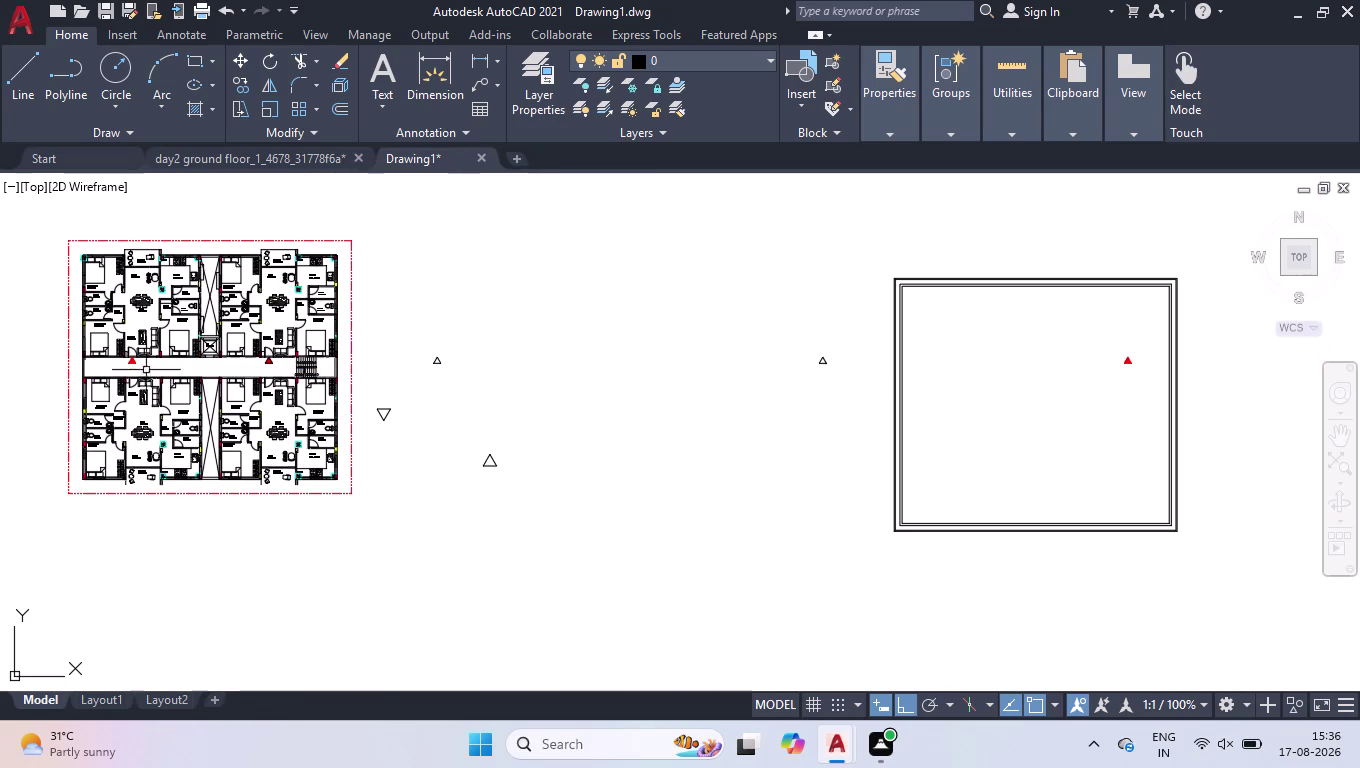
scroll(up, 3)
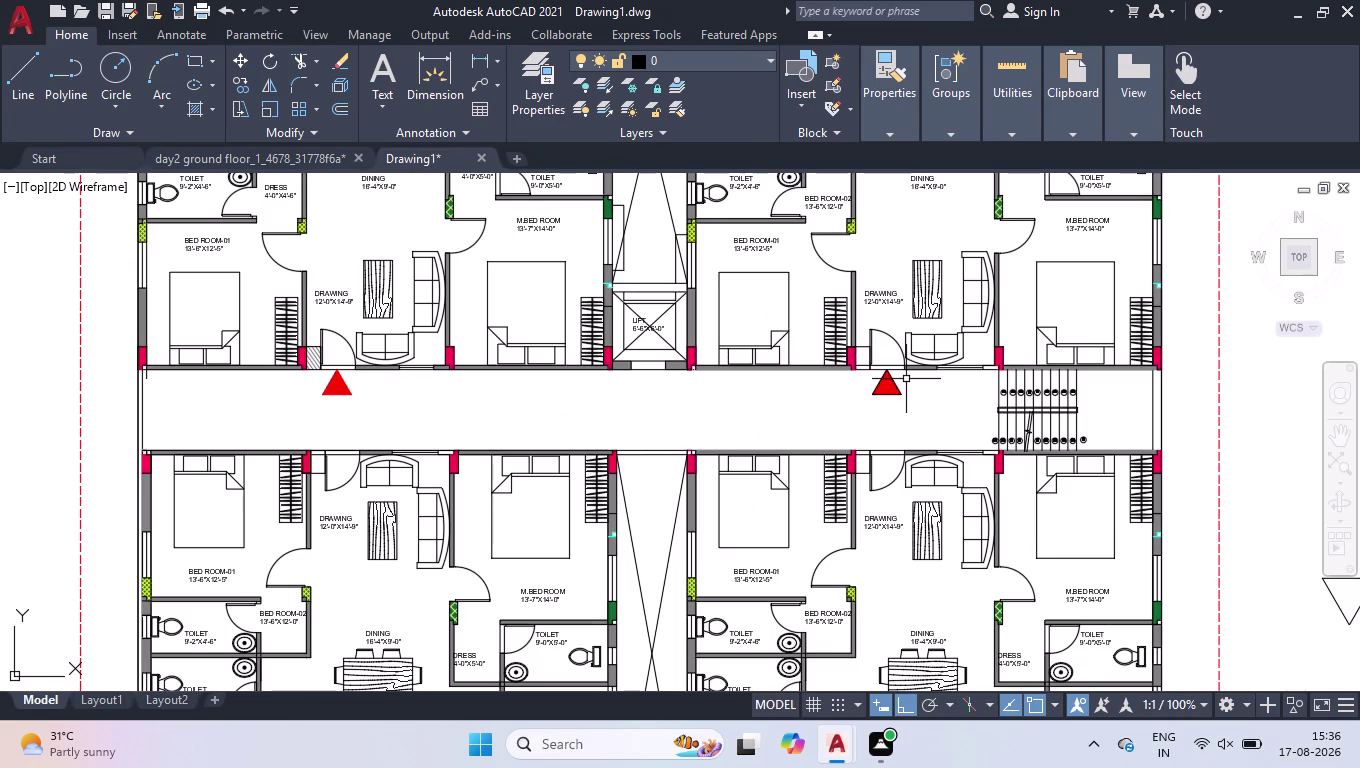
Mirror both red triangles across the corridor centreline, keeping the upward originals.
click(906, 379)
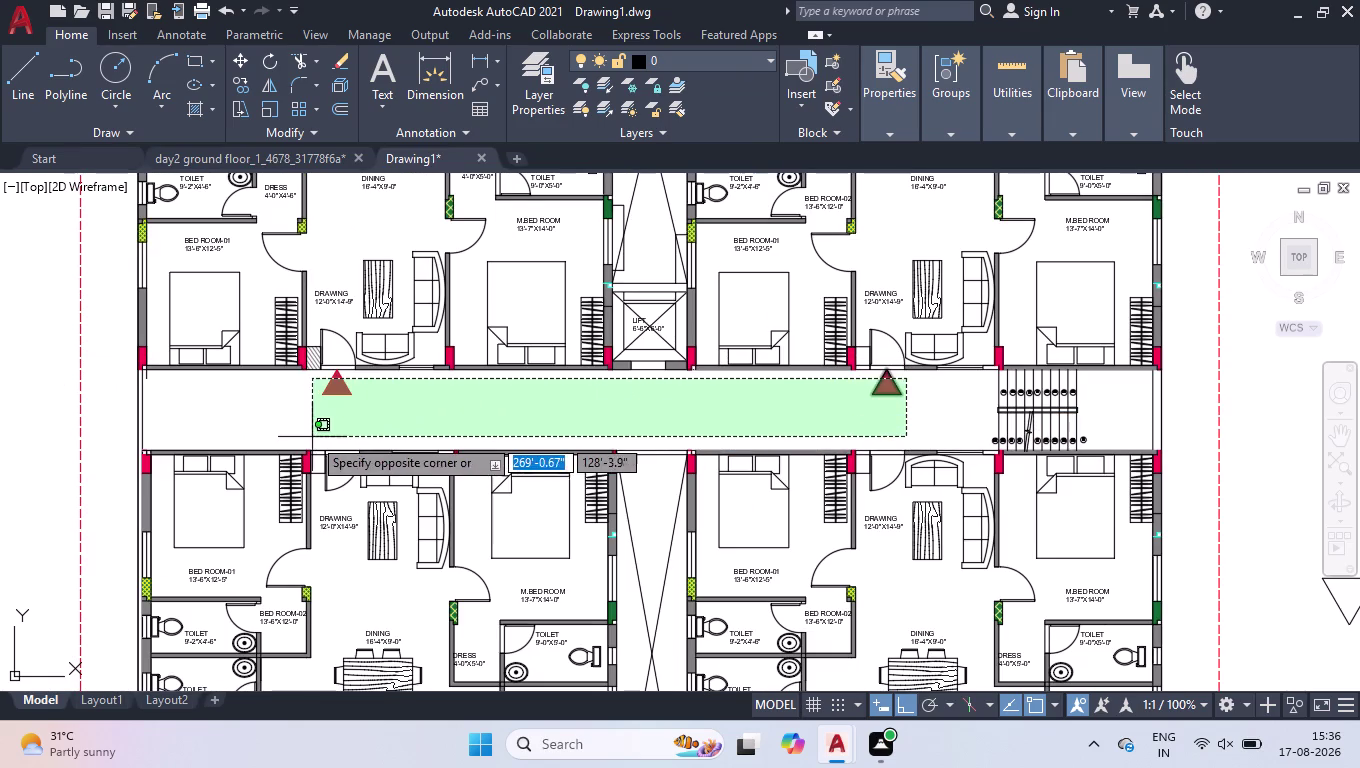
click(301, 437)
text(MI)
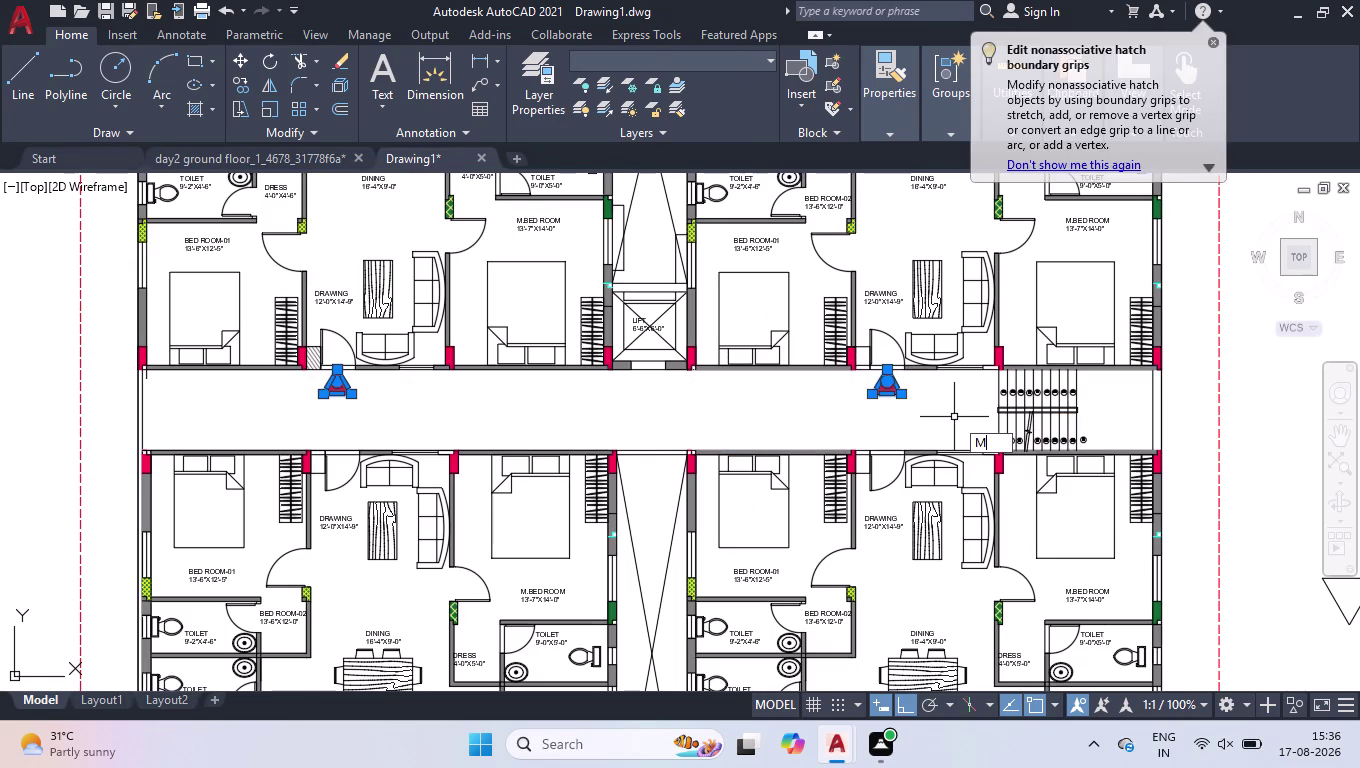
key(Return)
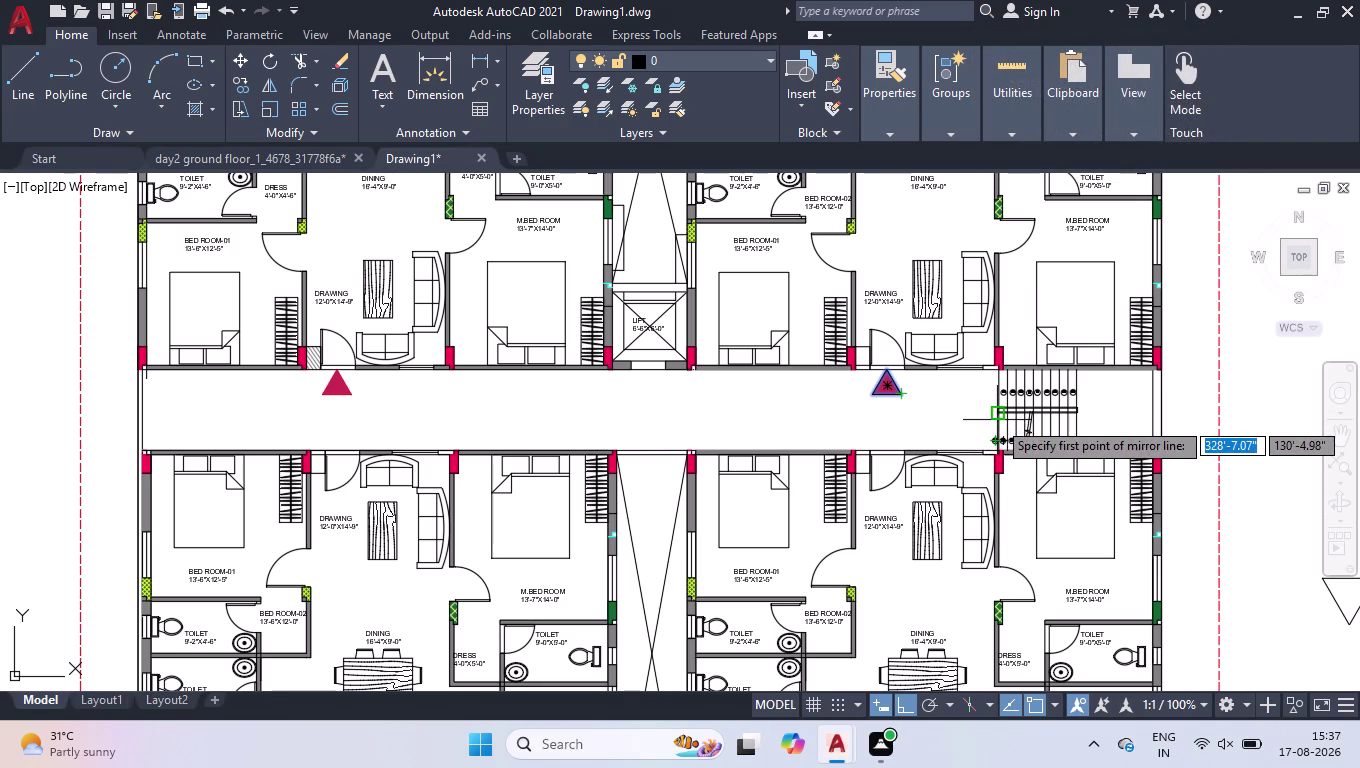
scroll(up, 3)
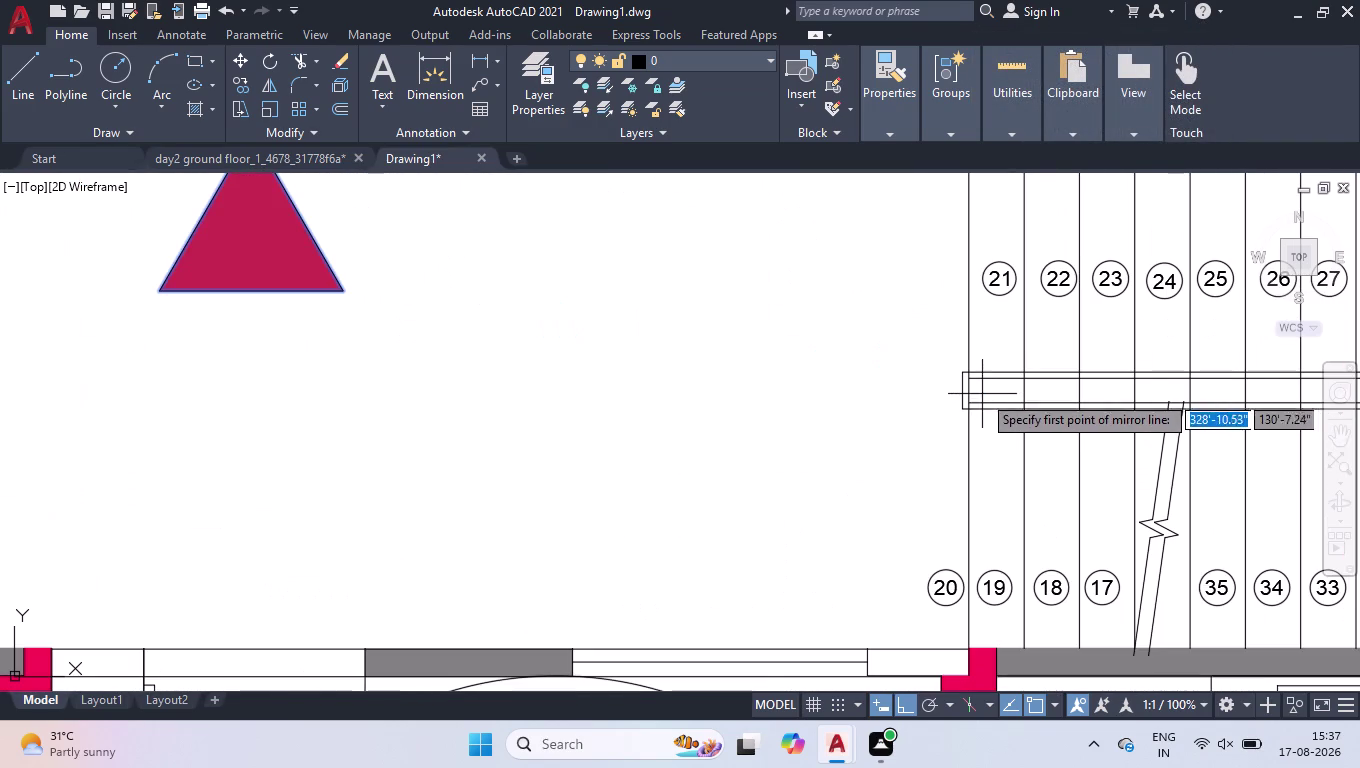
click(971, 389)
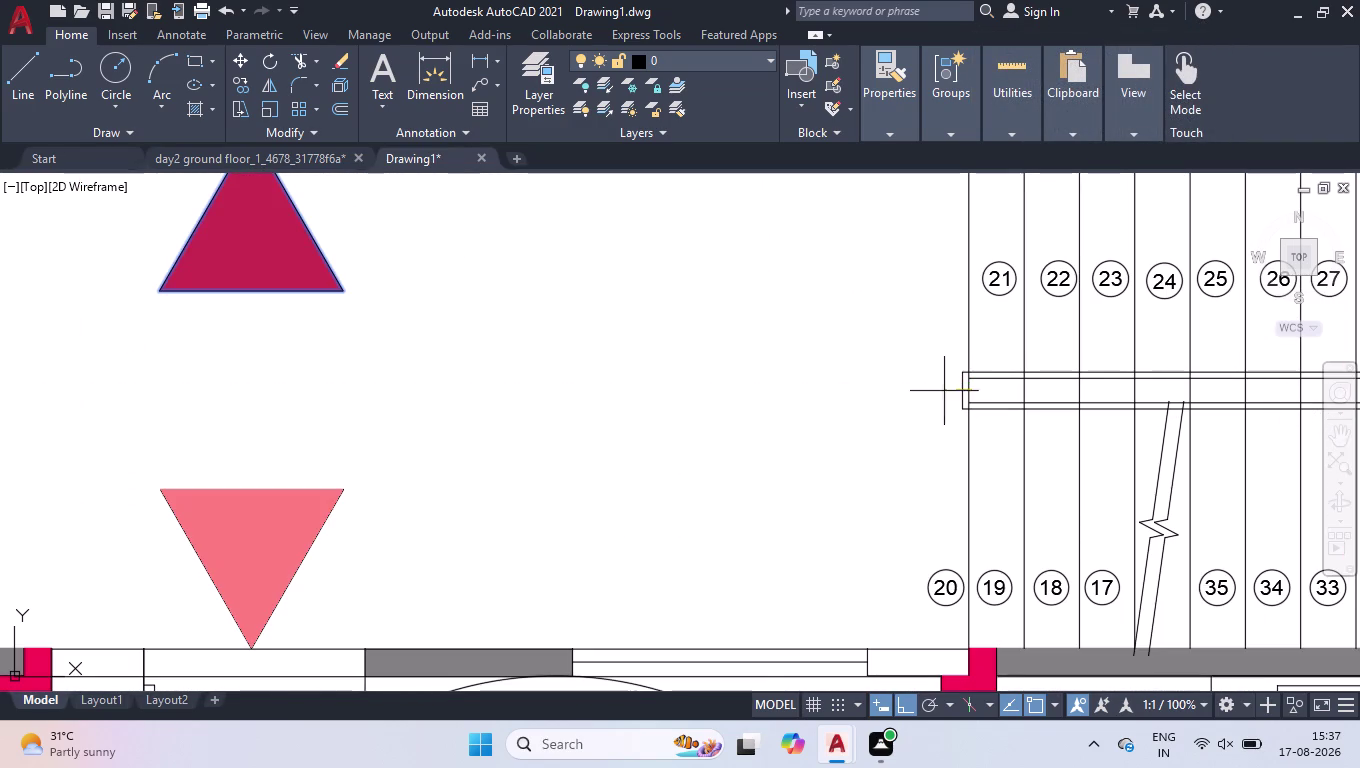
click(663, 406)
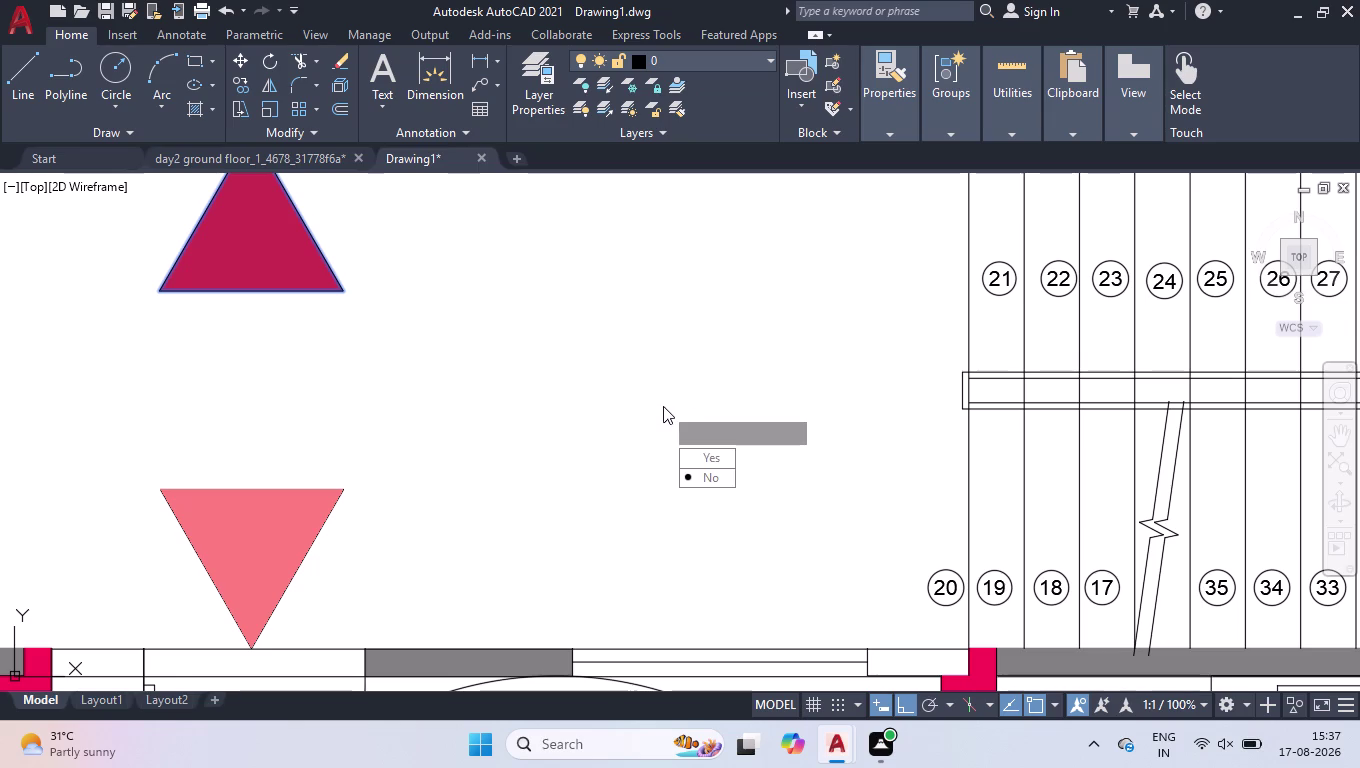
drag(690, 471, 663, 406)
scroll(down, 3)
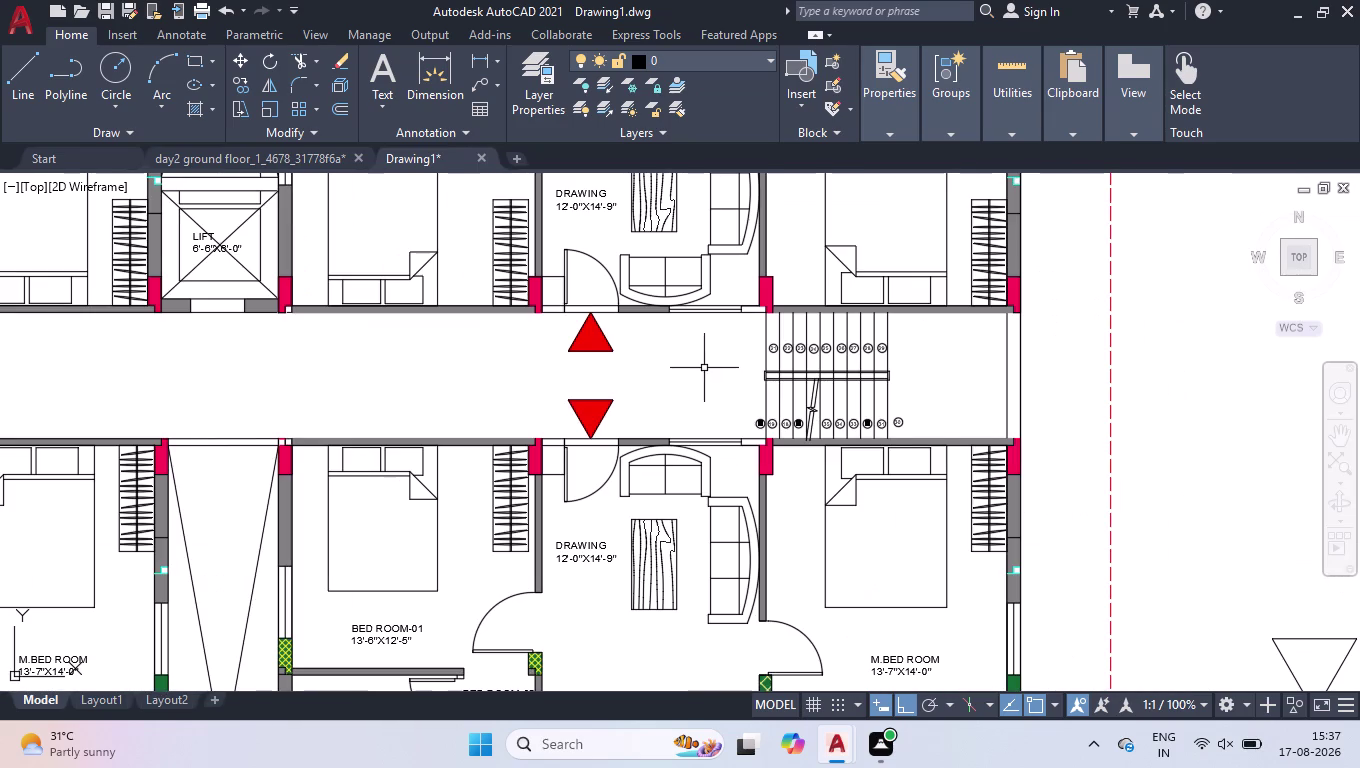
scroll(down, 3)
scroll(down, 3)
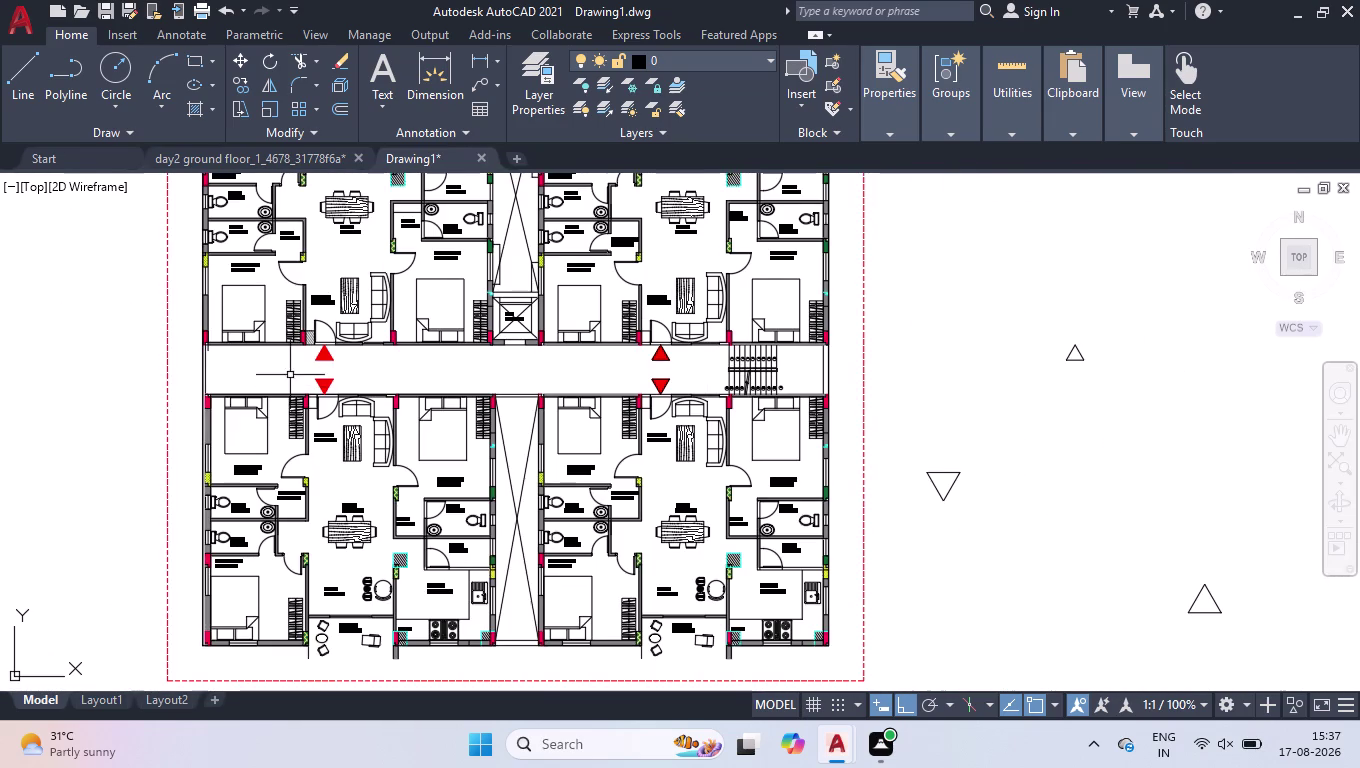
scroll(up, 3)
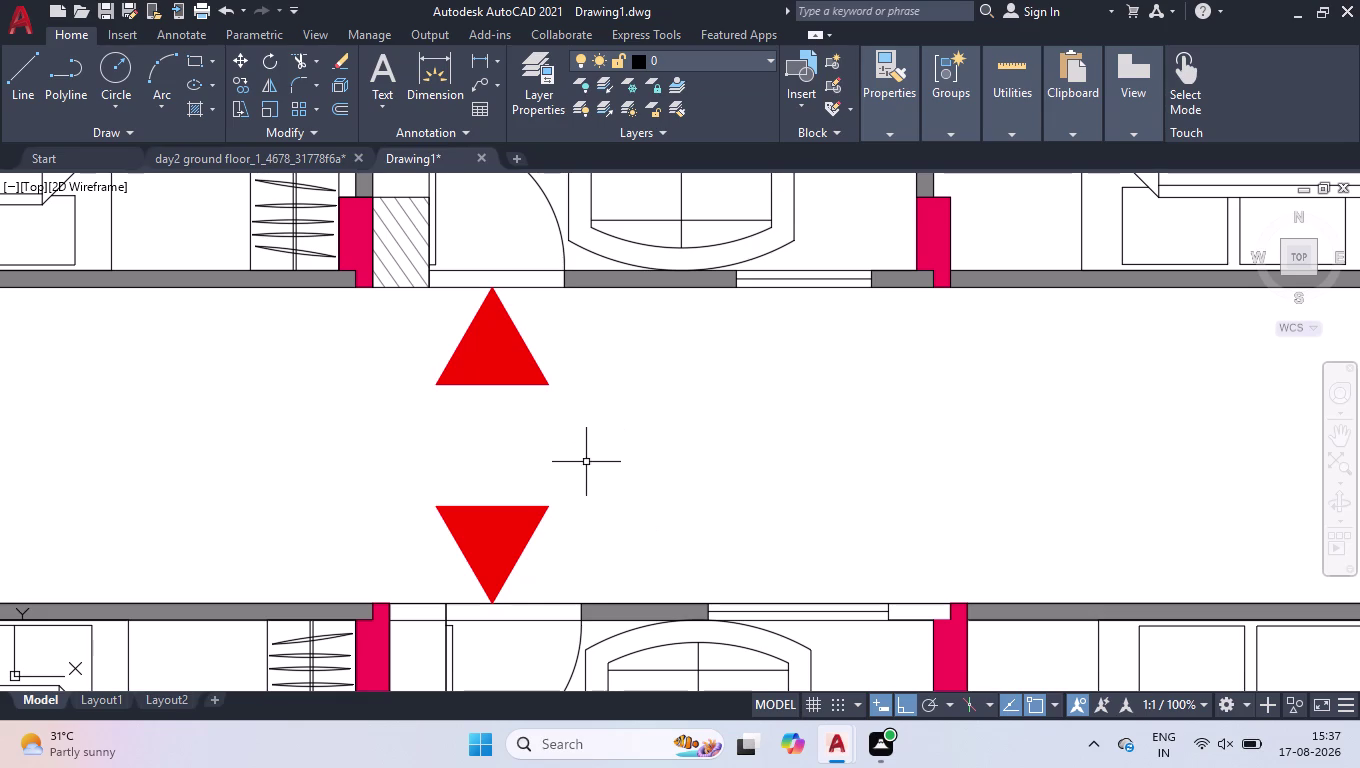
Place a multiline 'ENTRY' label between the red corridor triangles and select it.
scroll(down, 3)
scroll(up, 3)
scroll(up, 3)
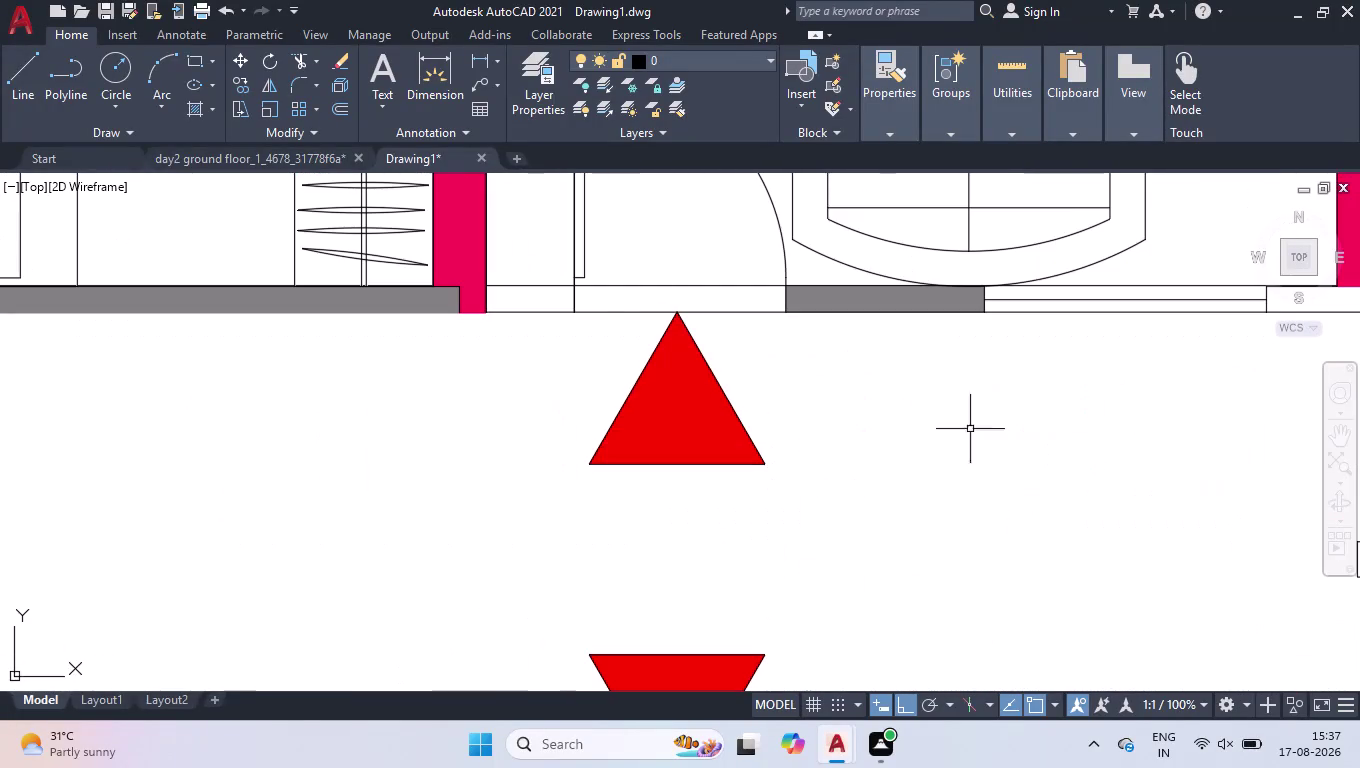
scroll(down, 3)
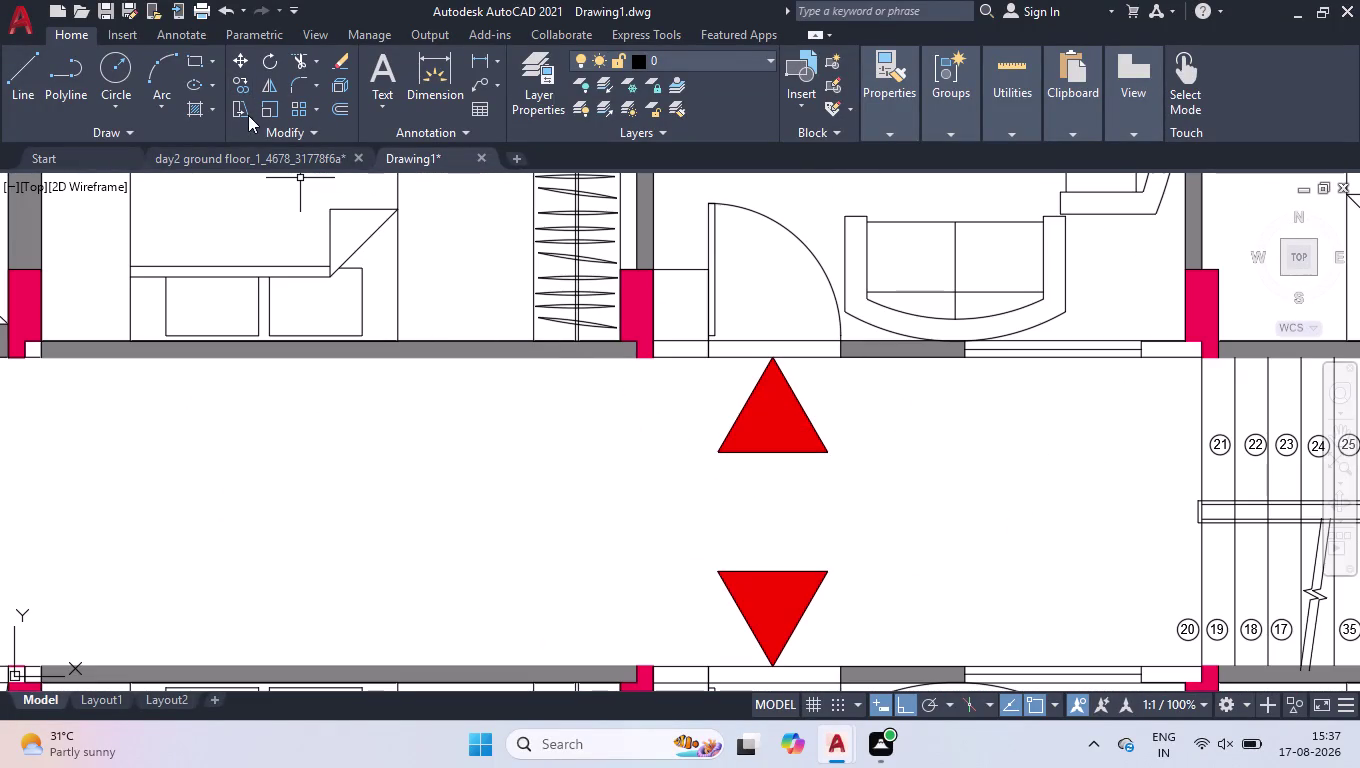
click(406, 72)
click(393, 70)
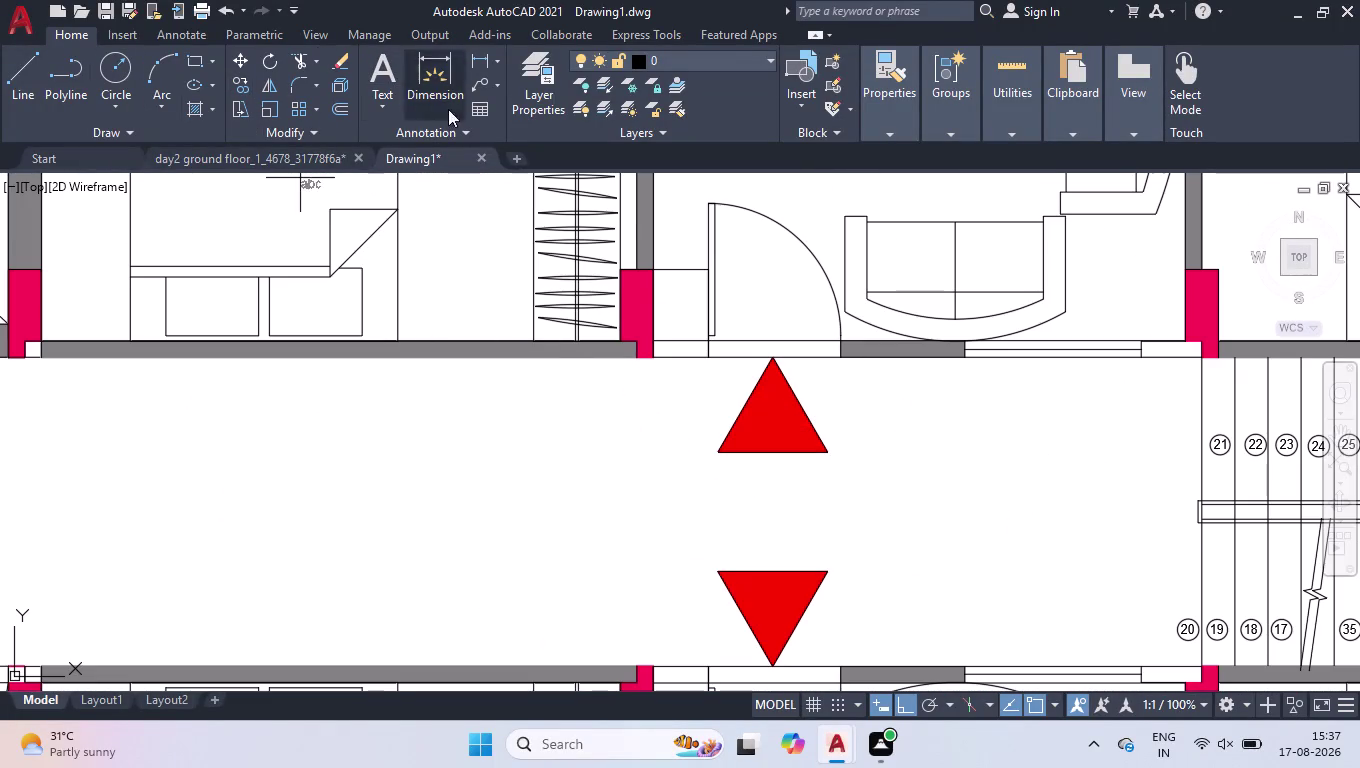
drag(670, 481, 681, 482)
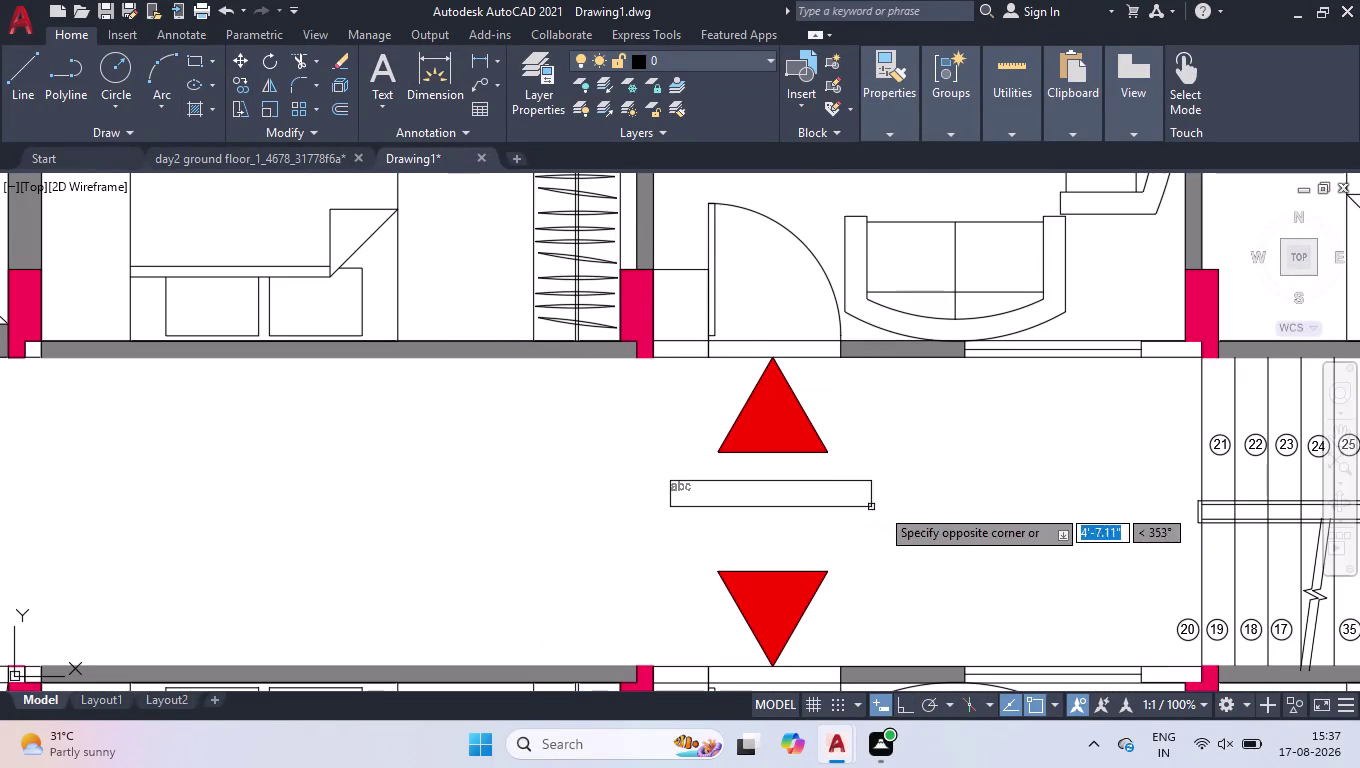
click(888, 507)
text(E)
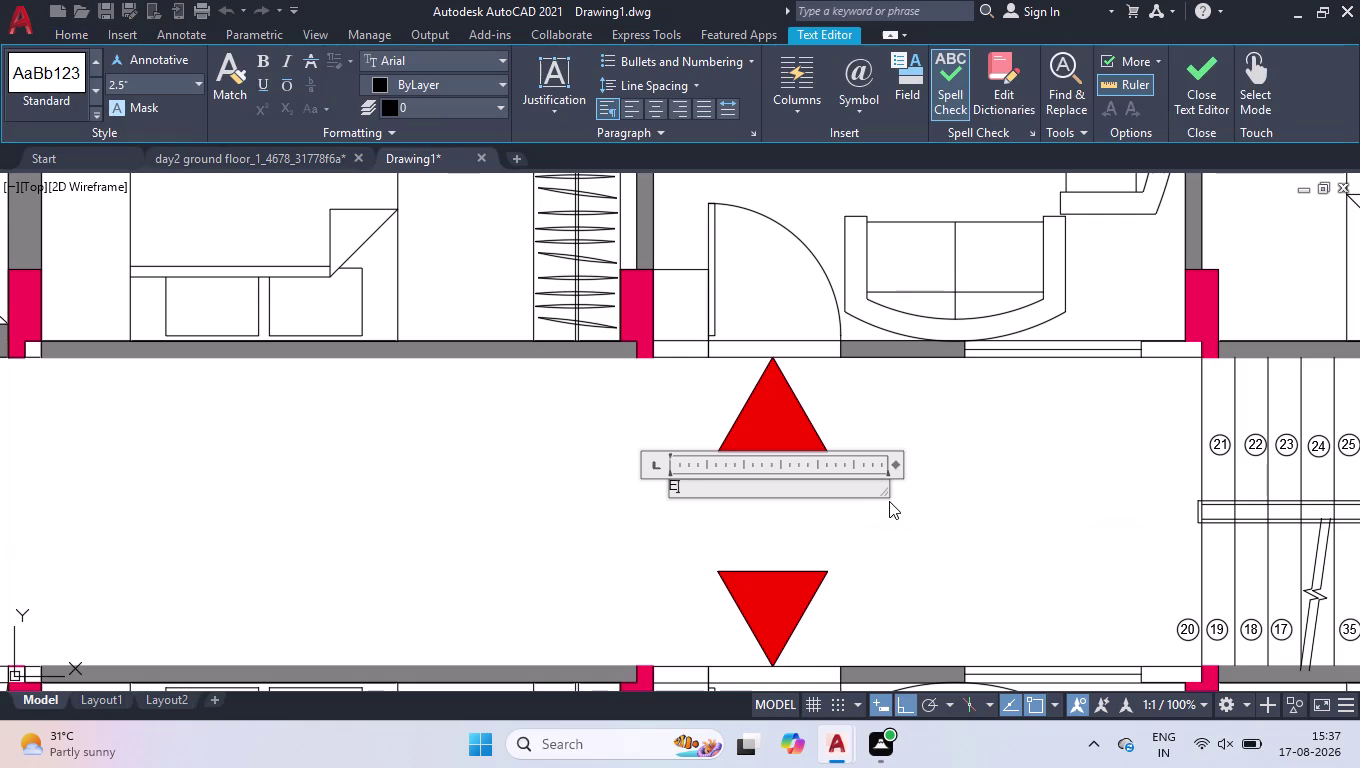
text(NTR)
key(y)
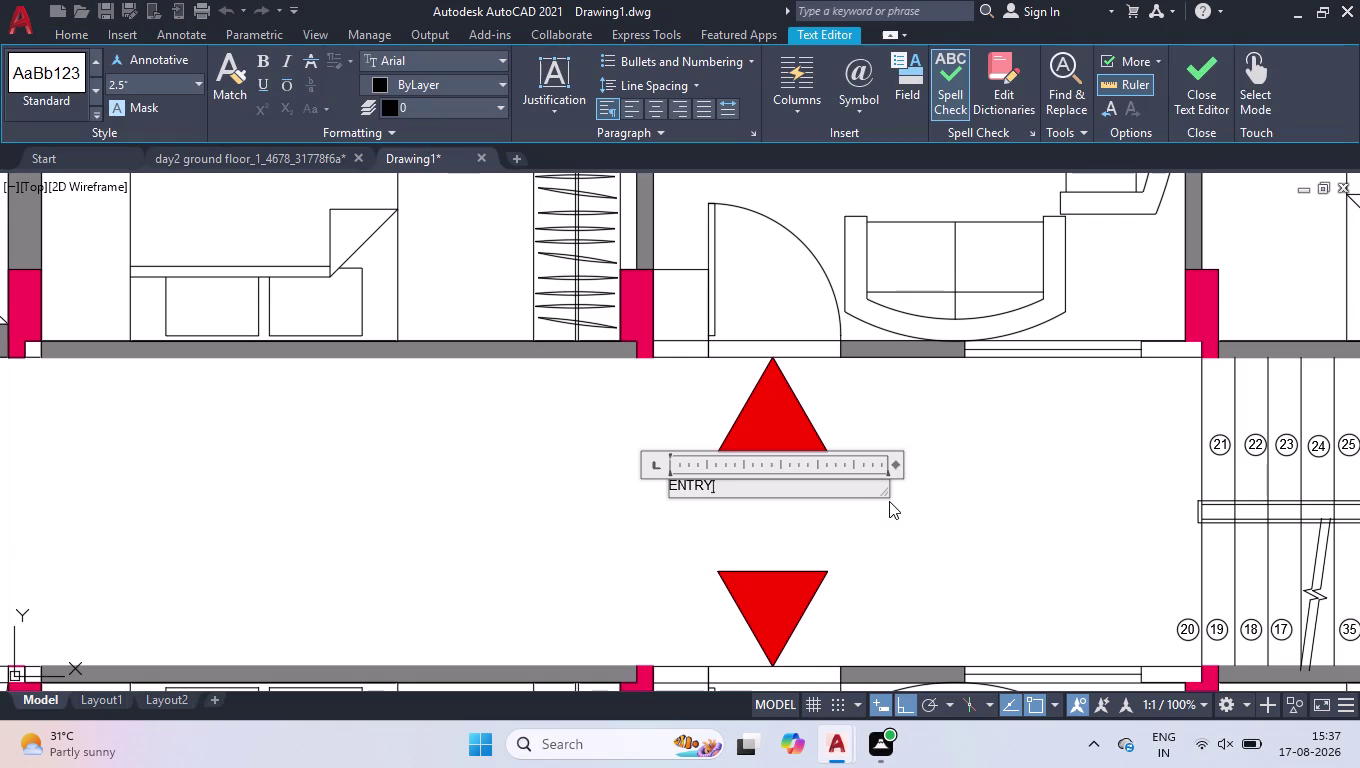
click(972, 497)
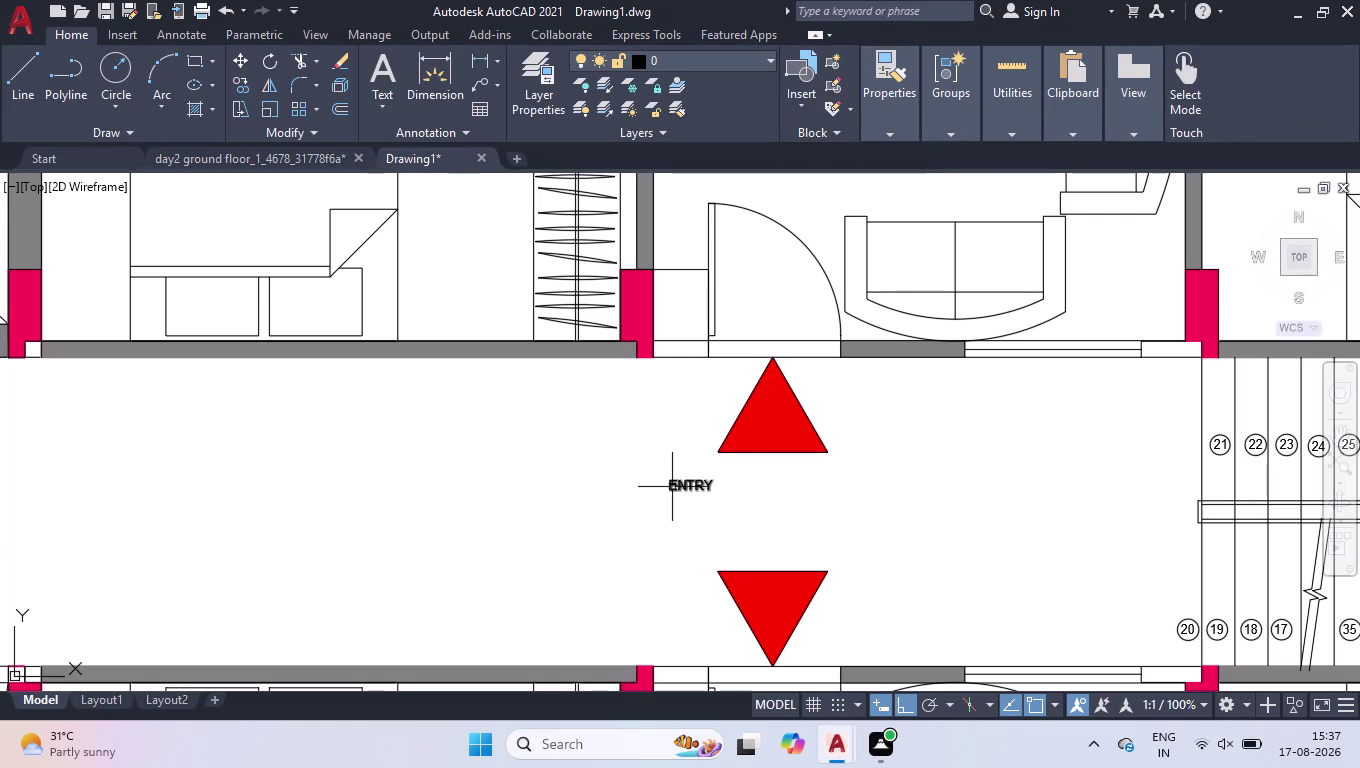
click(672, 487)
scroll(down, 3)
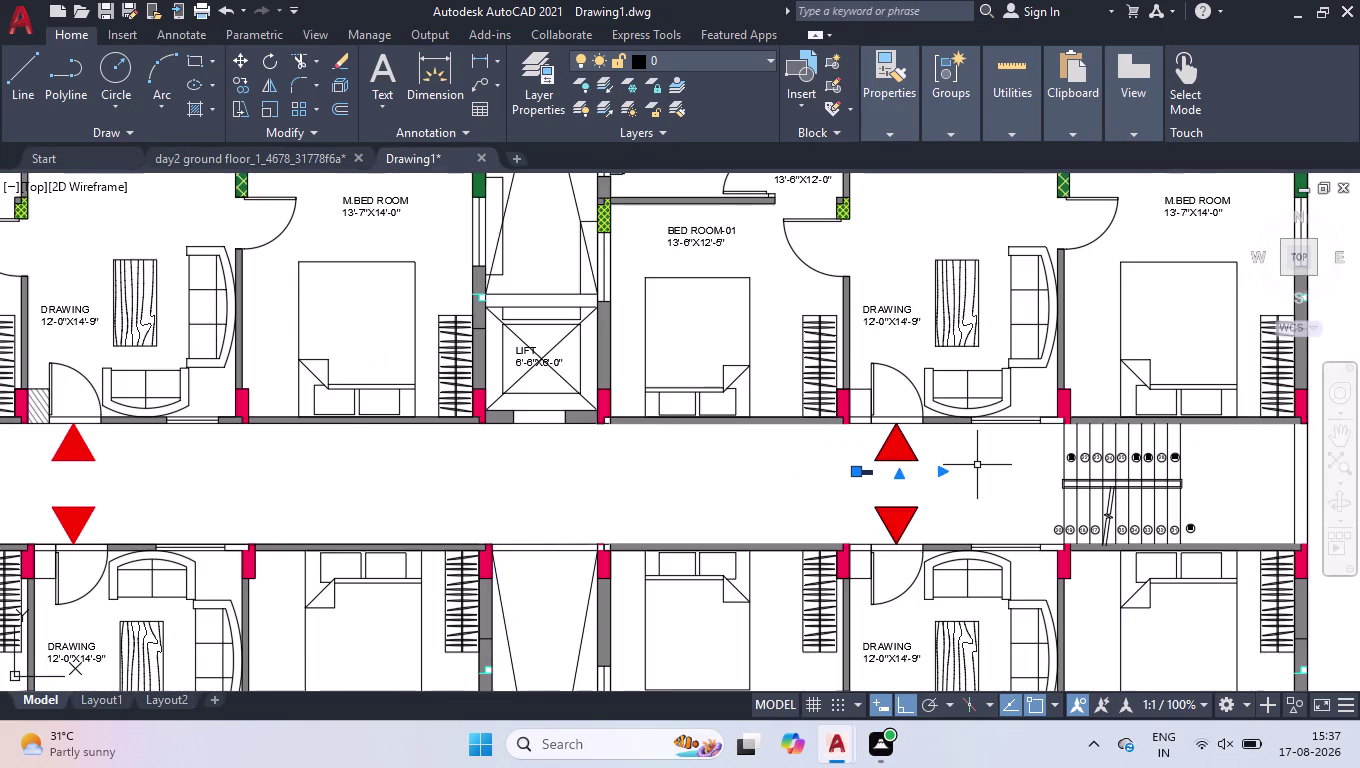
Set the ENTRY label's text height to 8 inches in Properties.
scroll(down, 3)
key(ctrl+1)
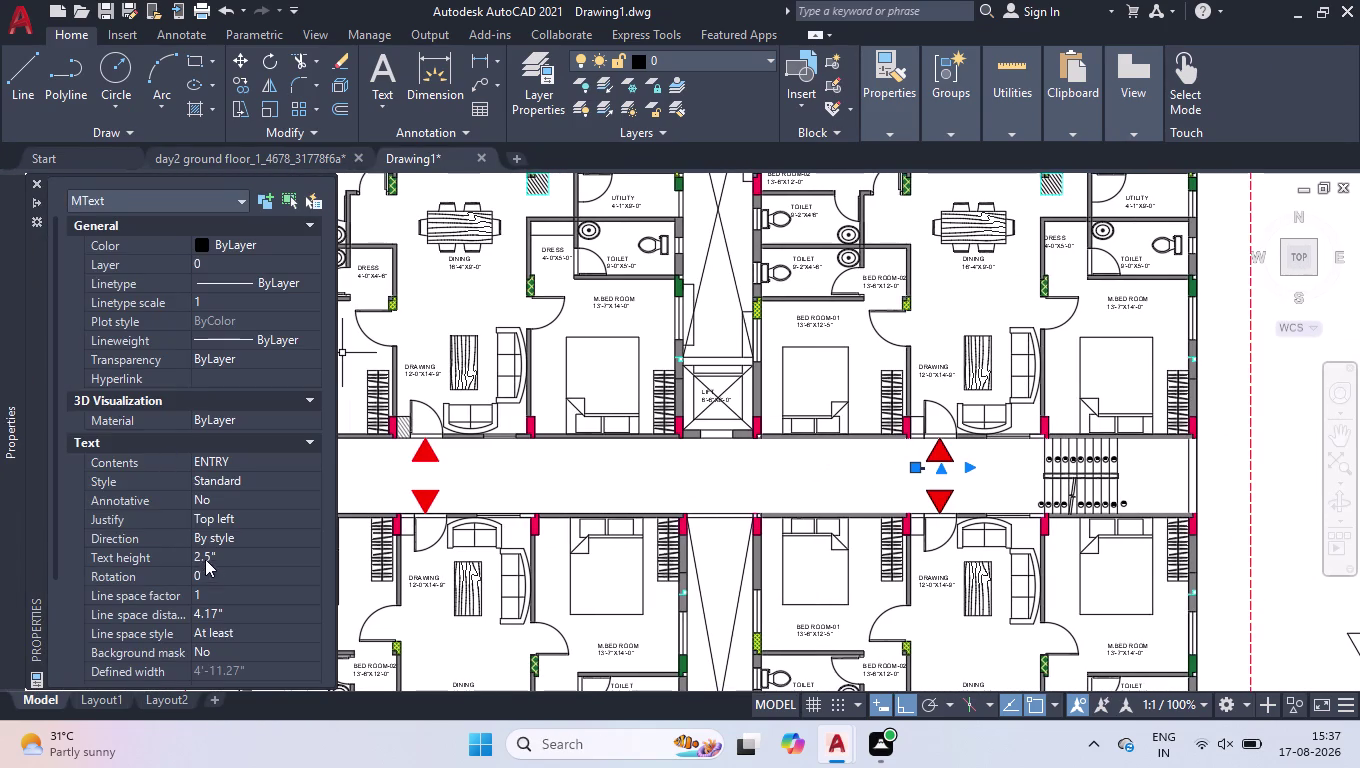
click(205, 559)
key(8)
key(Return)
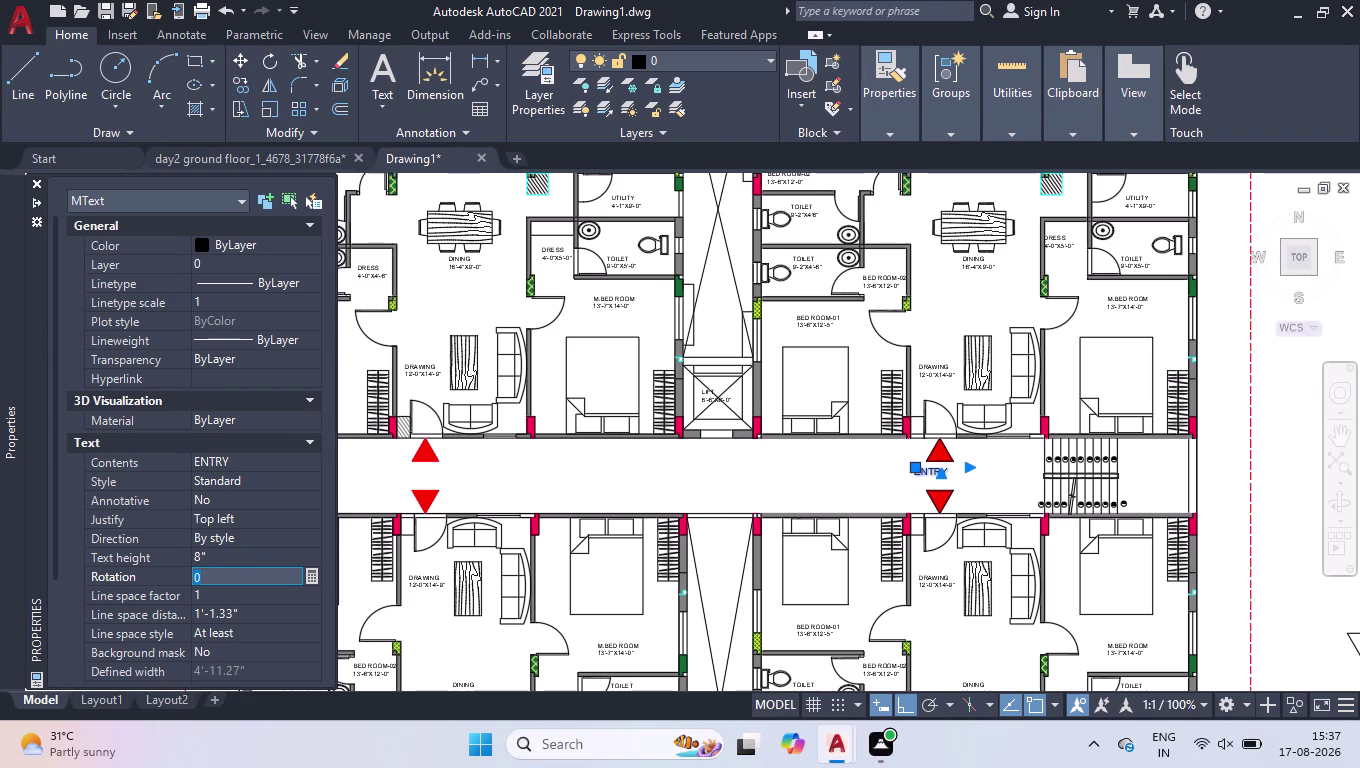
click(40, 181)
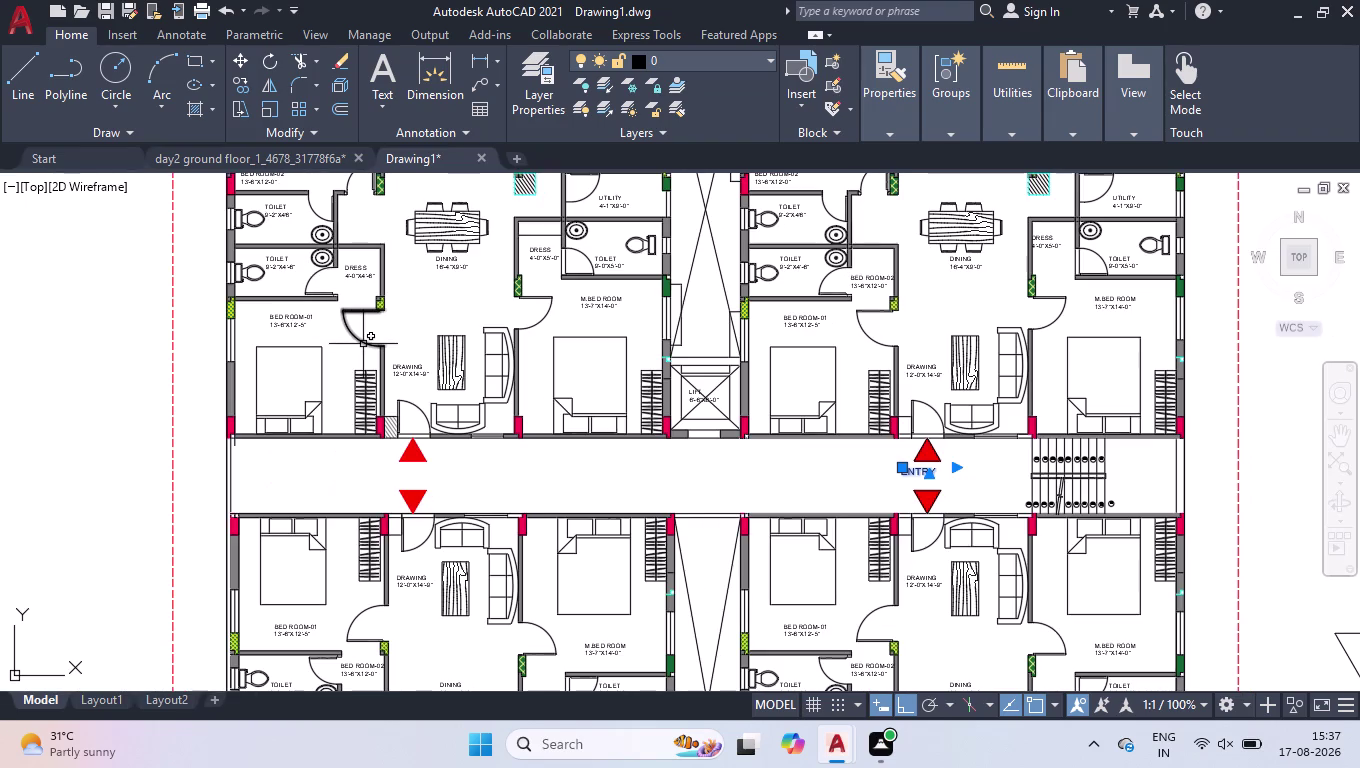
text(CO)
key(Return)
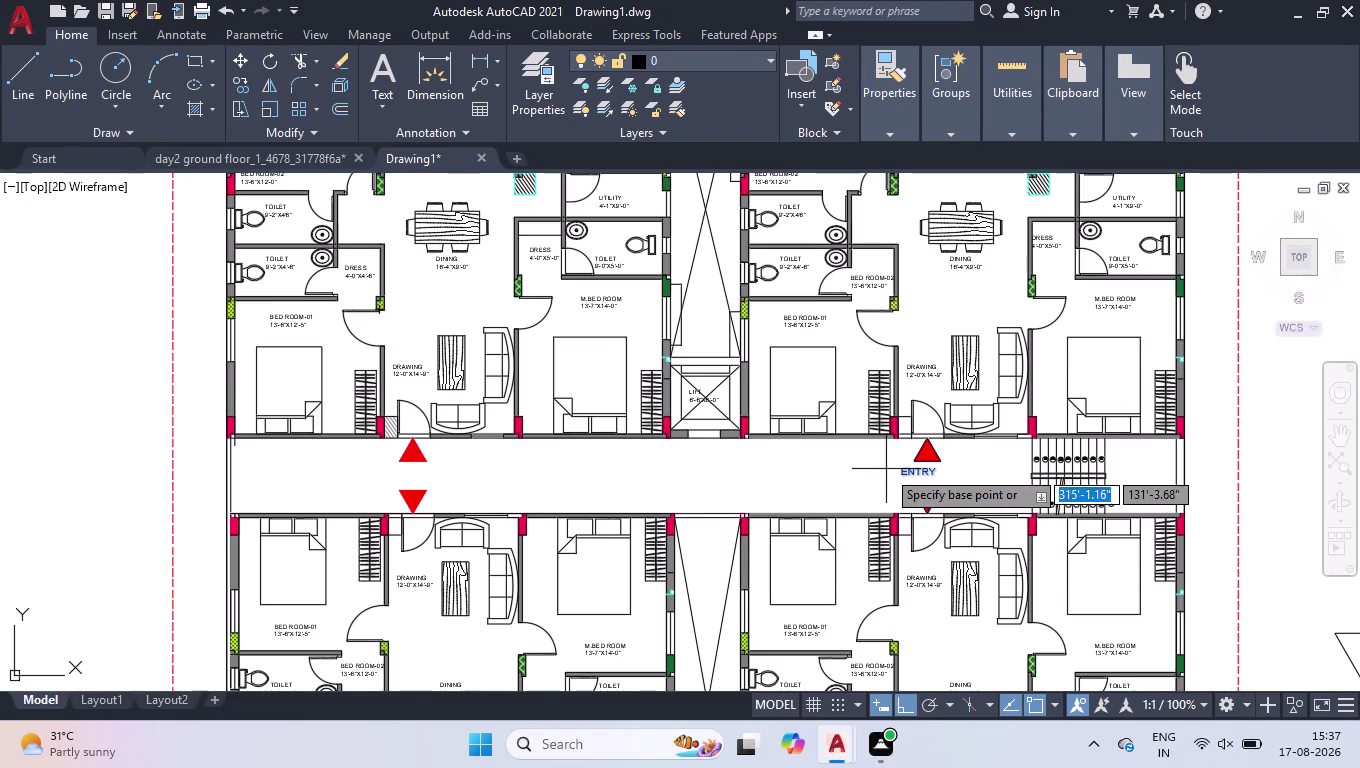
Copy the ENTRY label to just below the original.
click(897, 472)
scroll(up, 3)
click(419, 453)
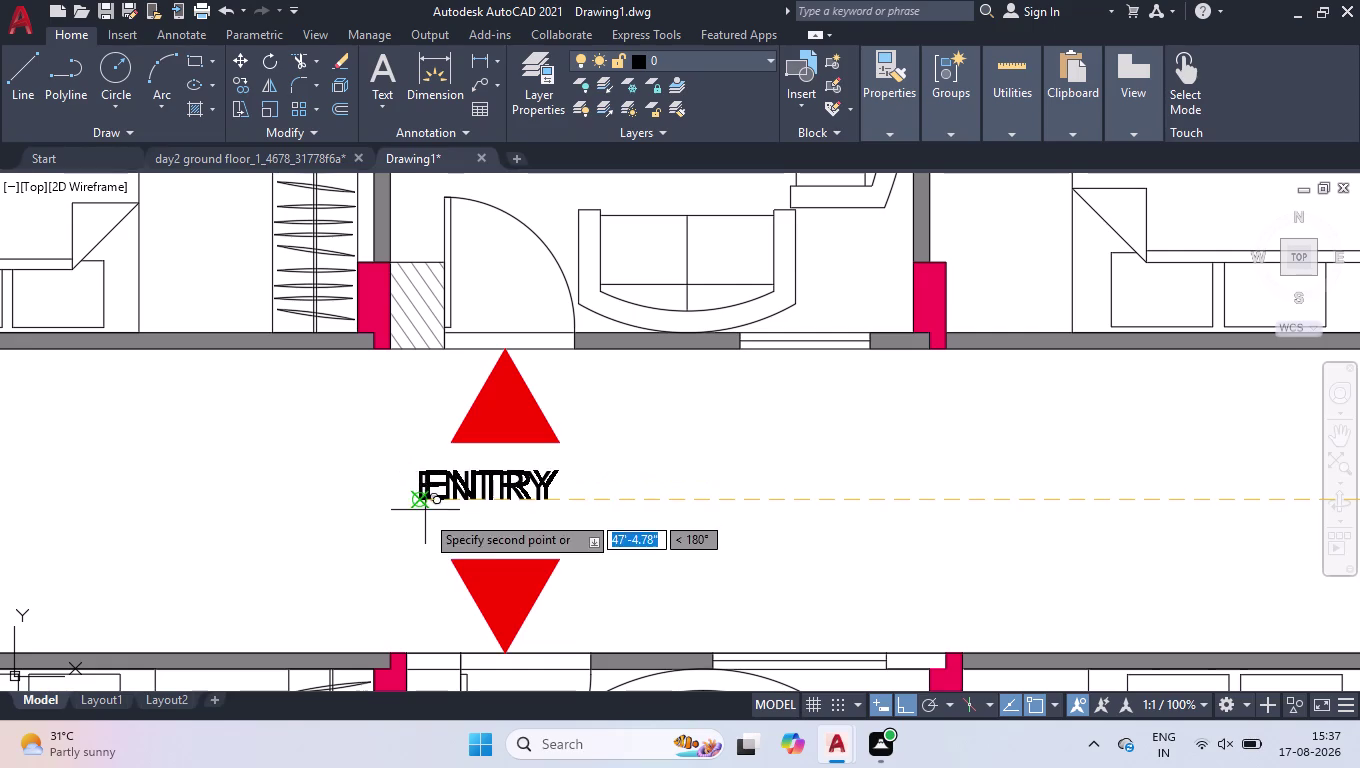
click(926, 705)
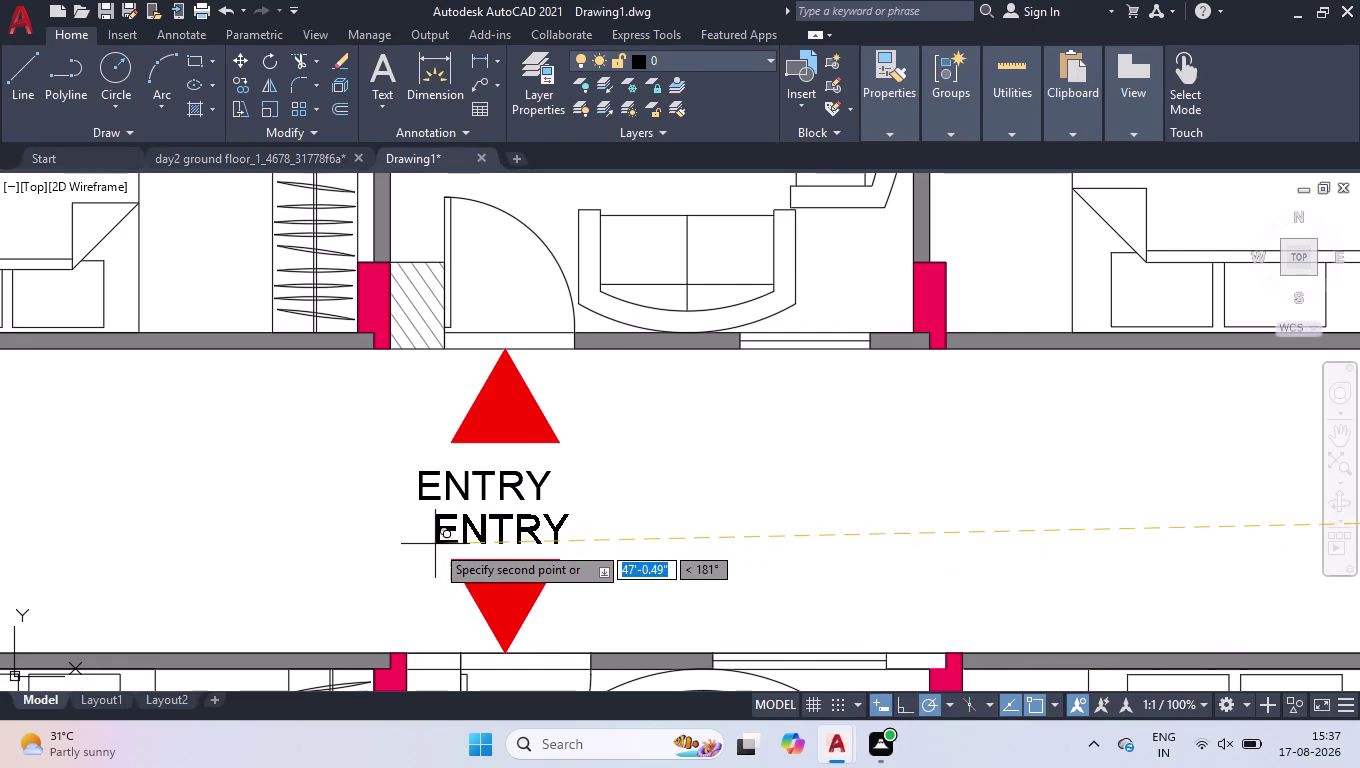
Move an ENTRY label into place between the red arrows.
click(429, 546)
scroll(down, 3)
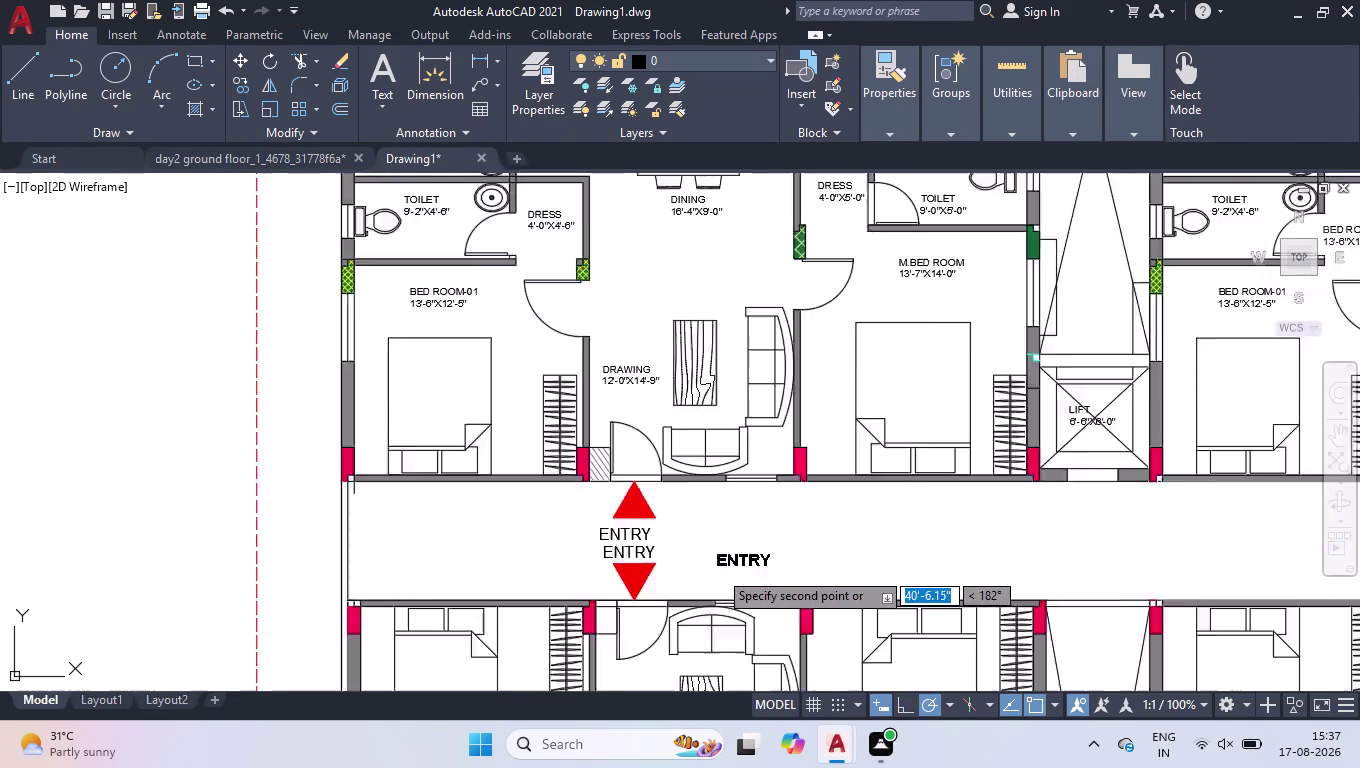
scroll(down, 3)
scroll(up, 3)
scroll(up, 3)
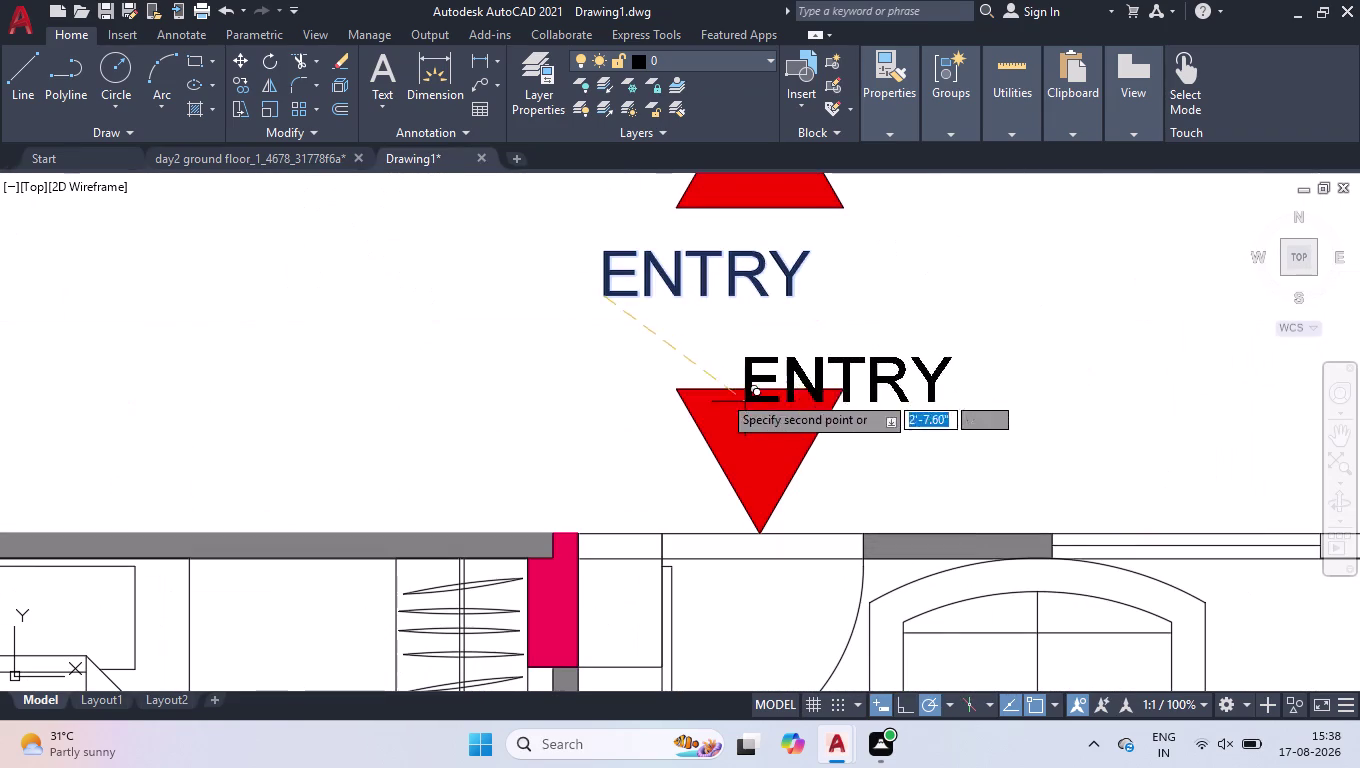
click(642, 368)
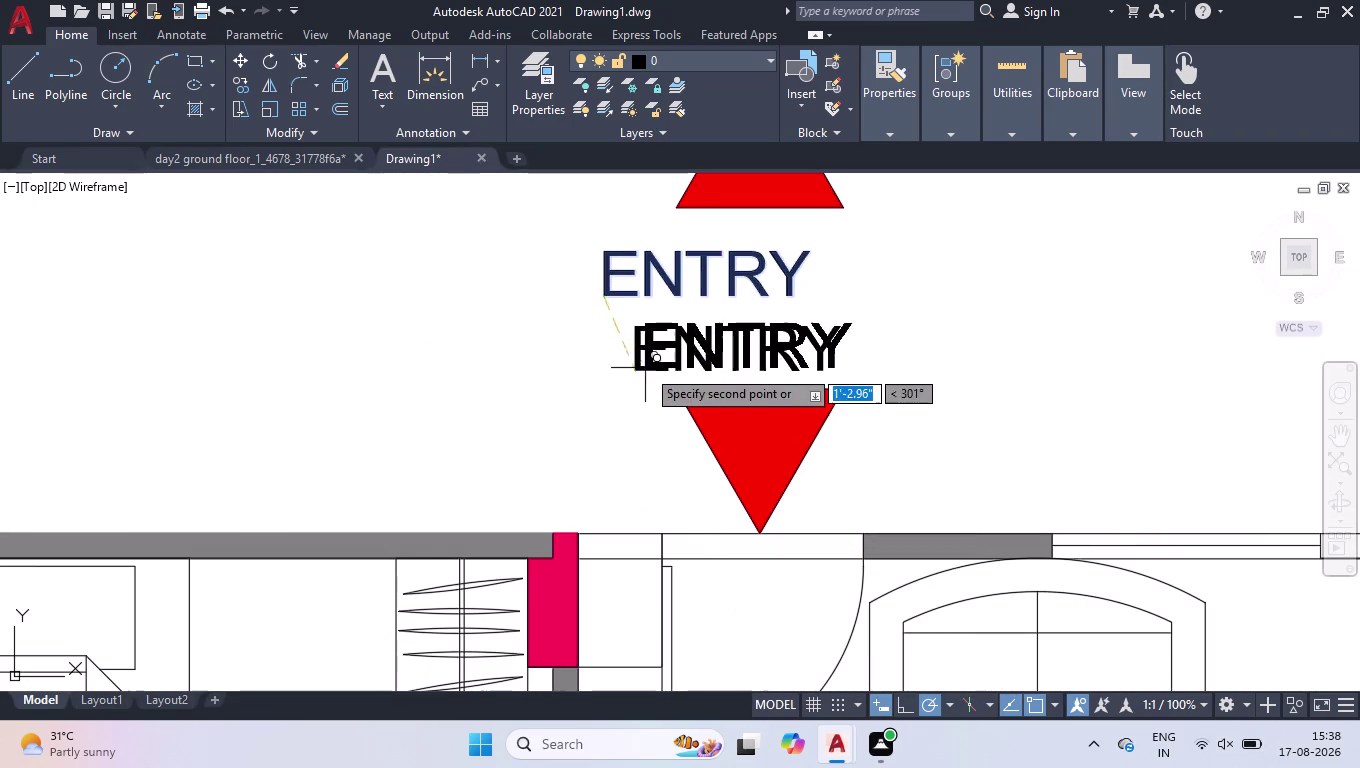
key(space)
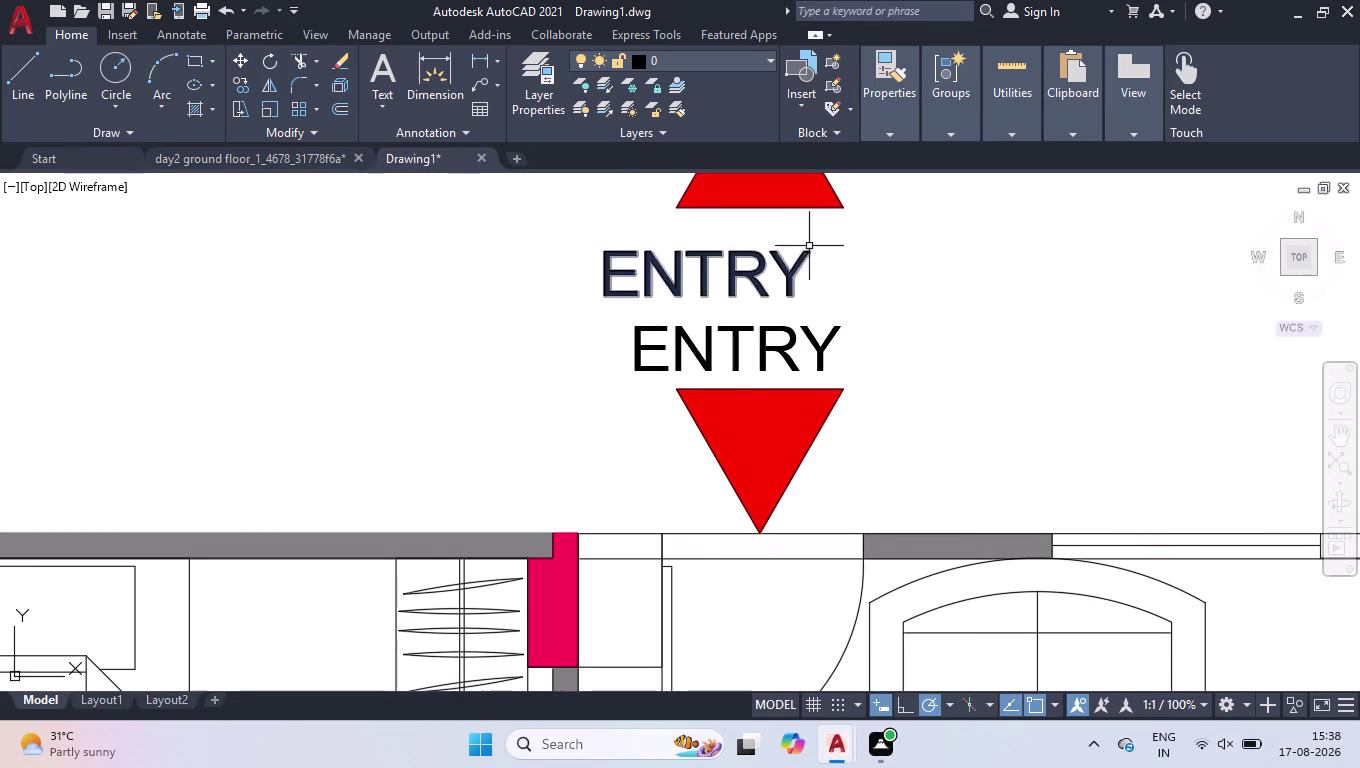
Window-select the stacked ENTRY labels and show their properties.
click(816, 242)
click(663, 348)
scroll(down, 3)
scroll(down, 3)
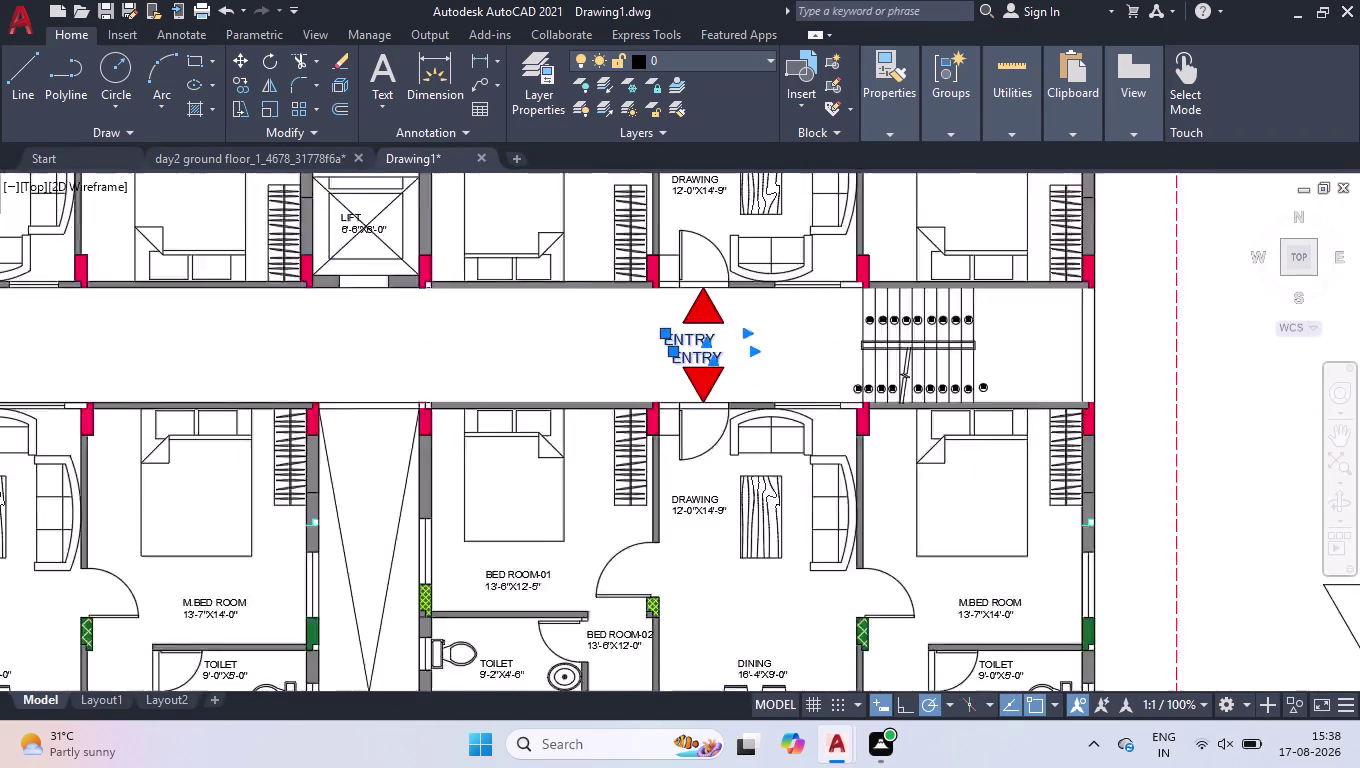
scroll(down, 3)
scroll(up, 3)
click(702, 420)
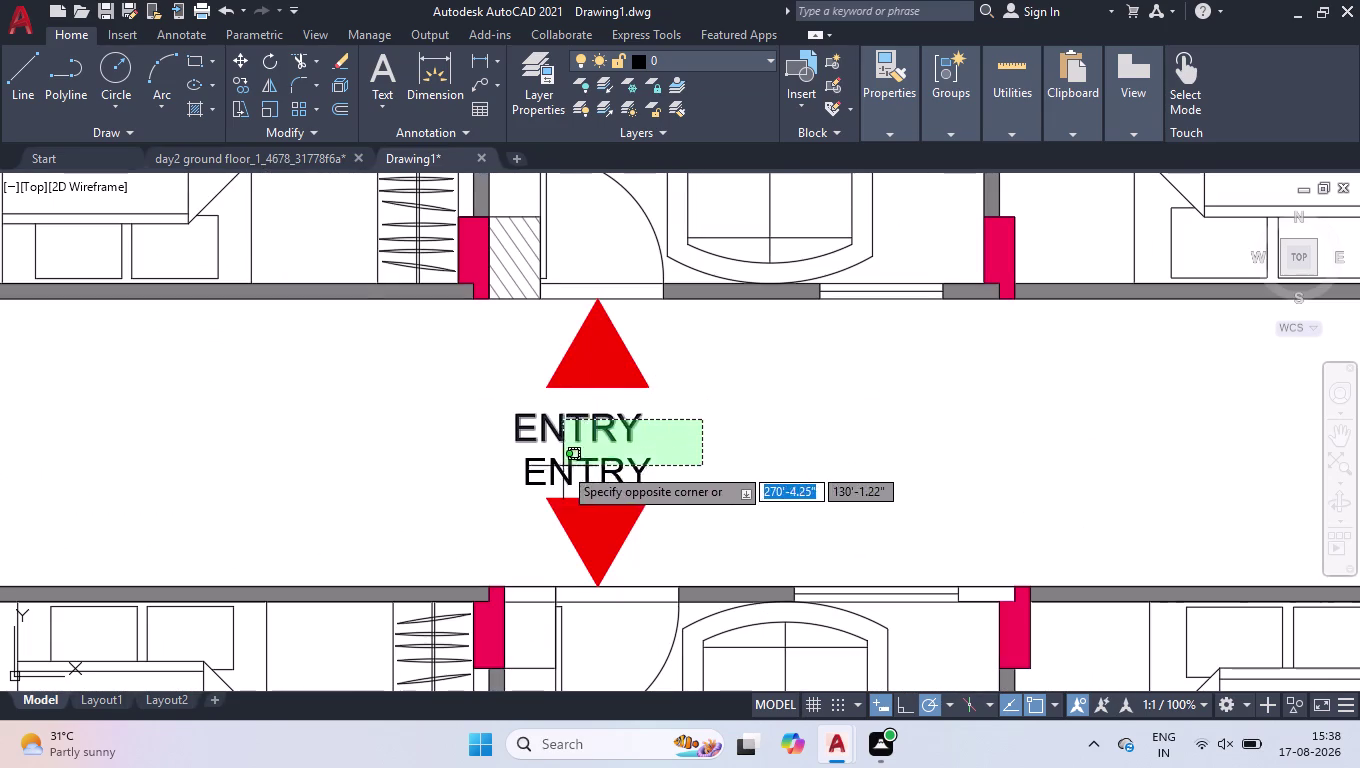
click(562, 466)
scroll(down, 3)
key(ctrl+1)
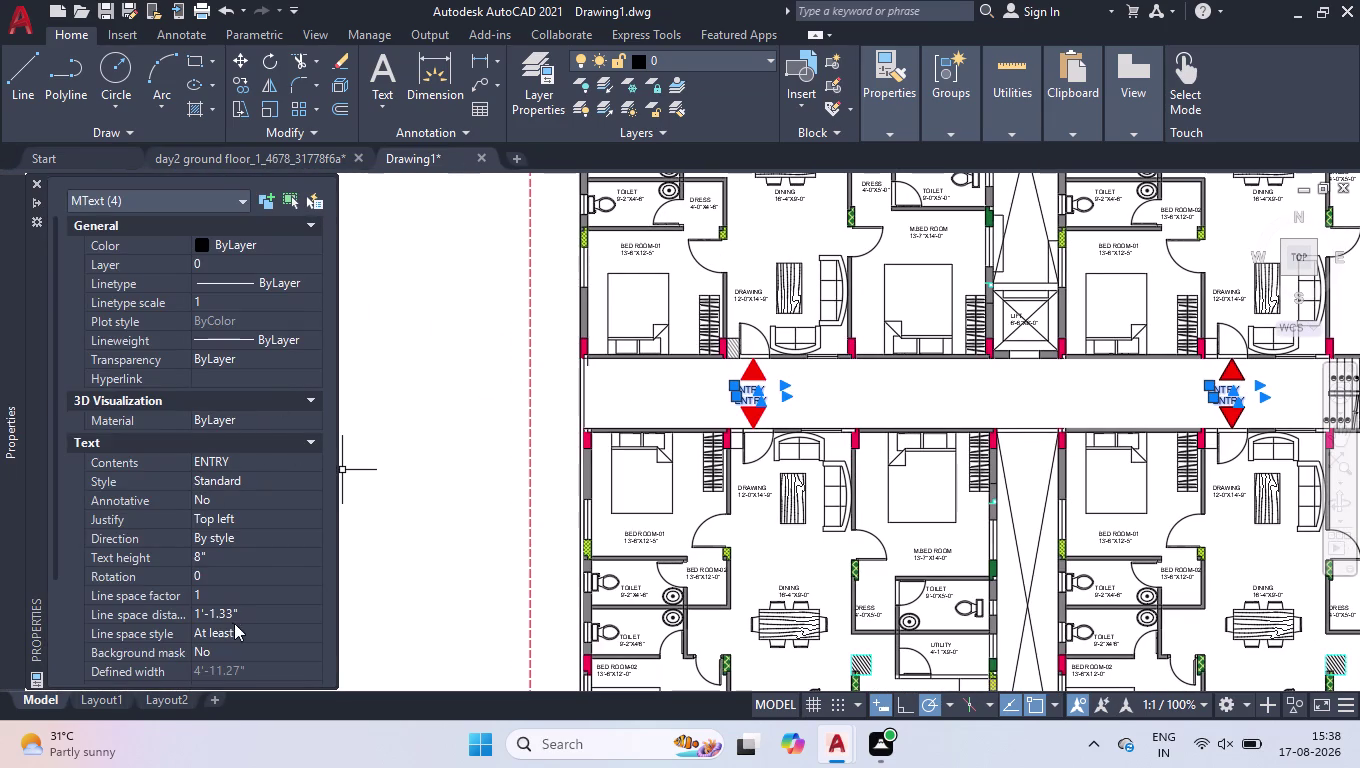
Set the selected ENTRY labels to a 6" text height.
click(208, 558)
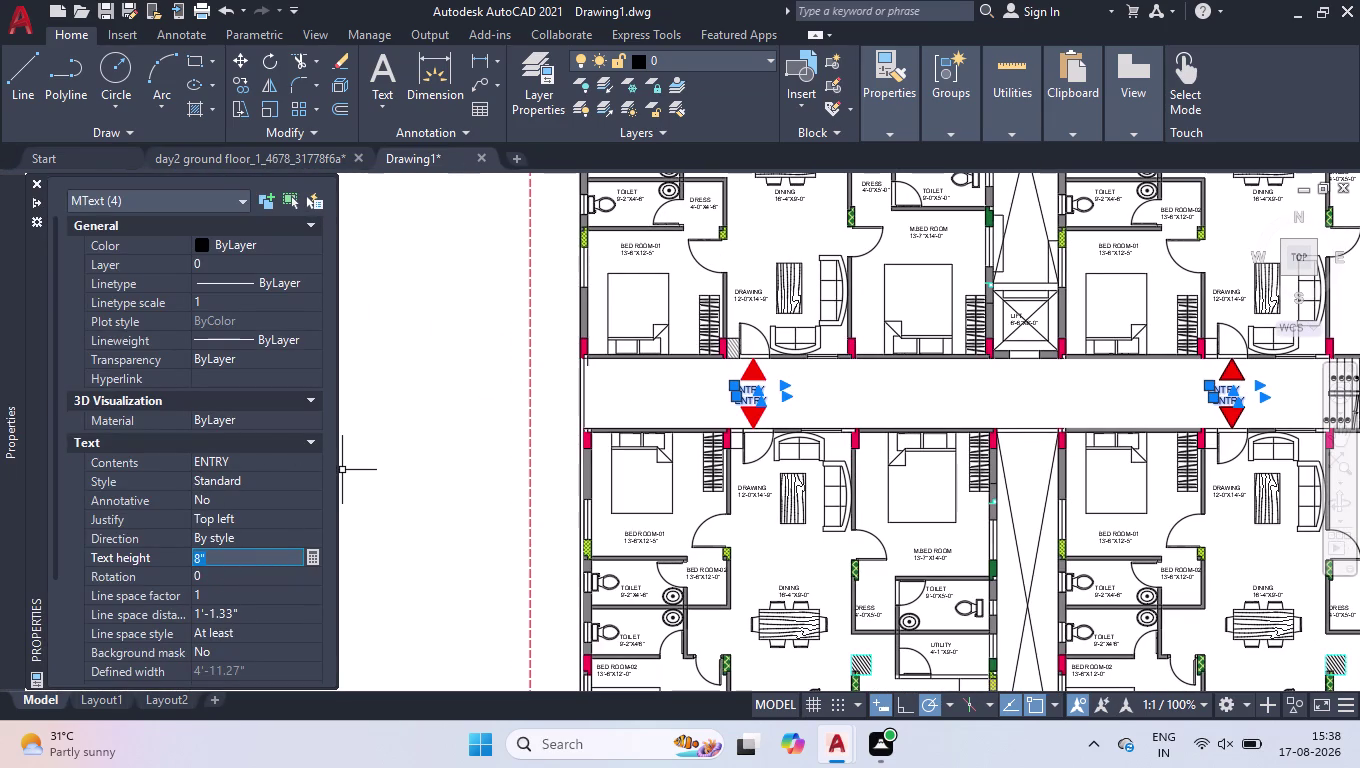
text(6")
key(Return)
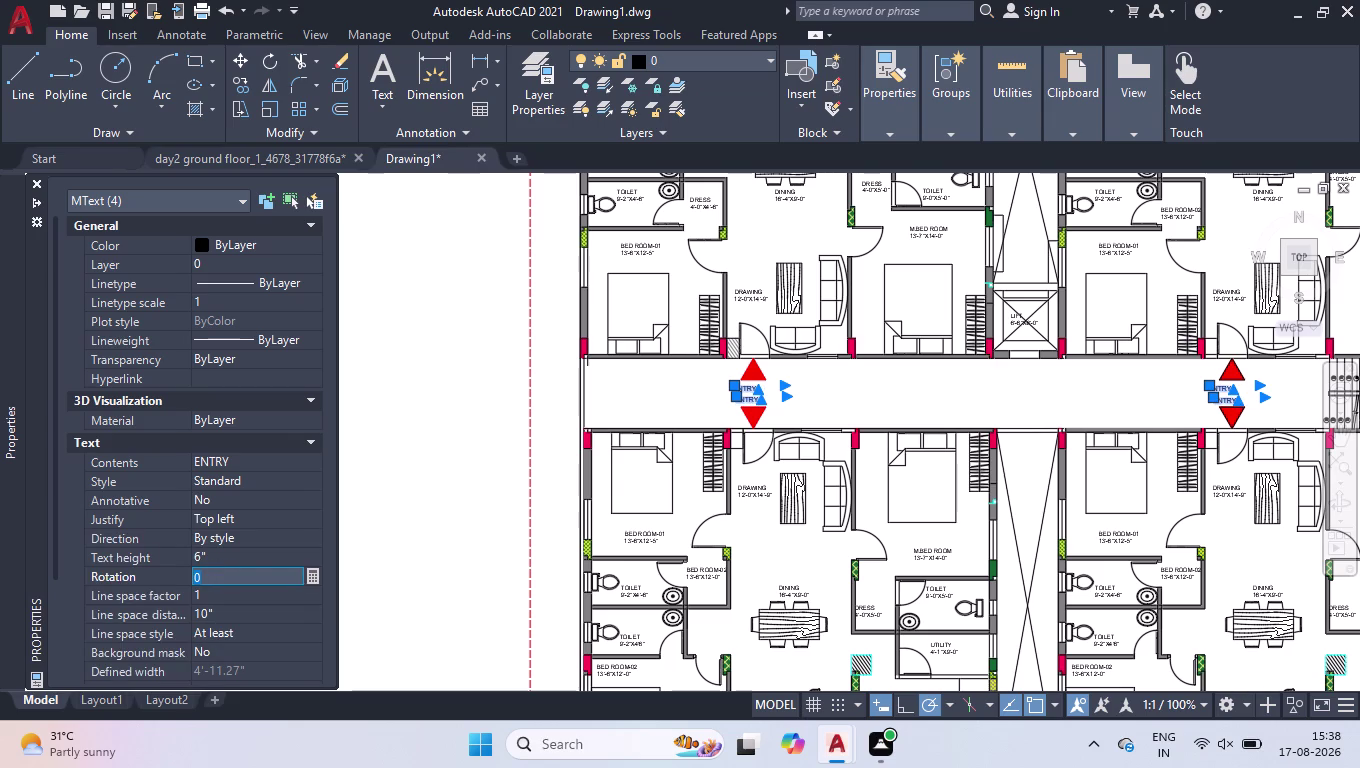
click(41, 189)
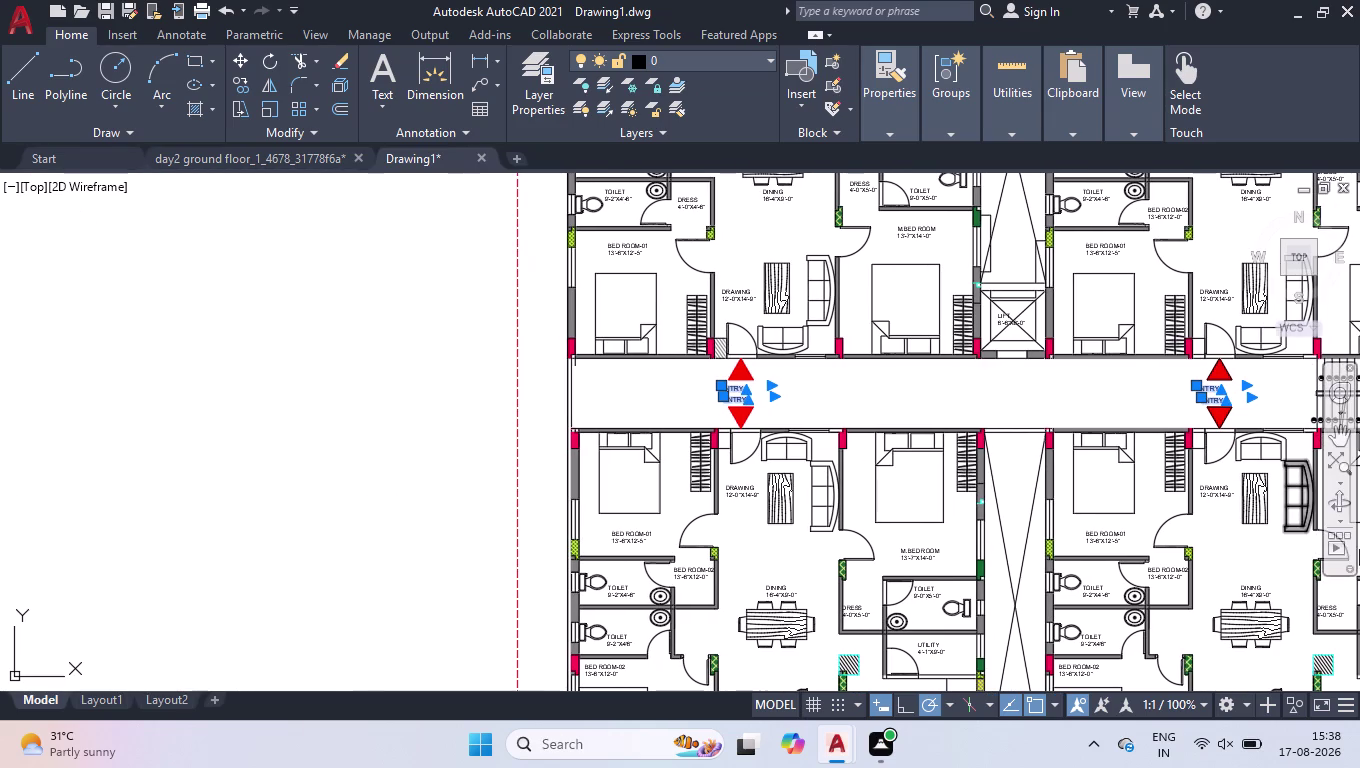
click(1281, 366)
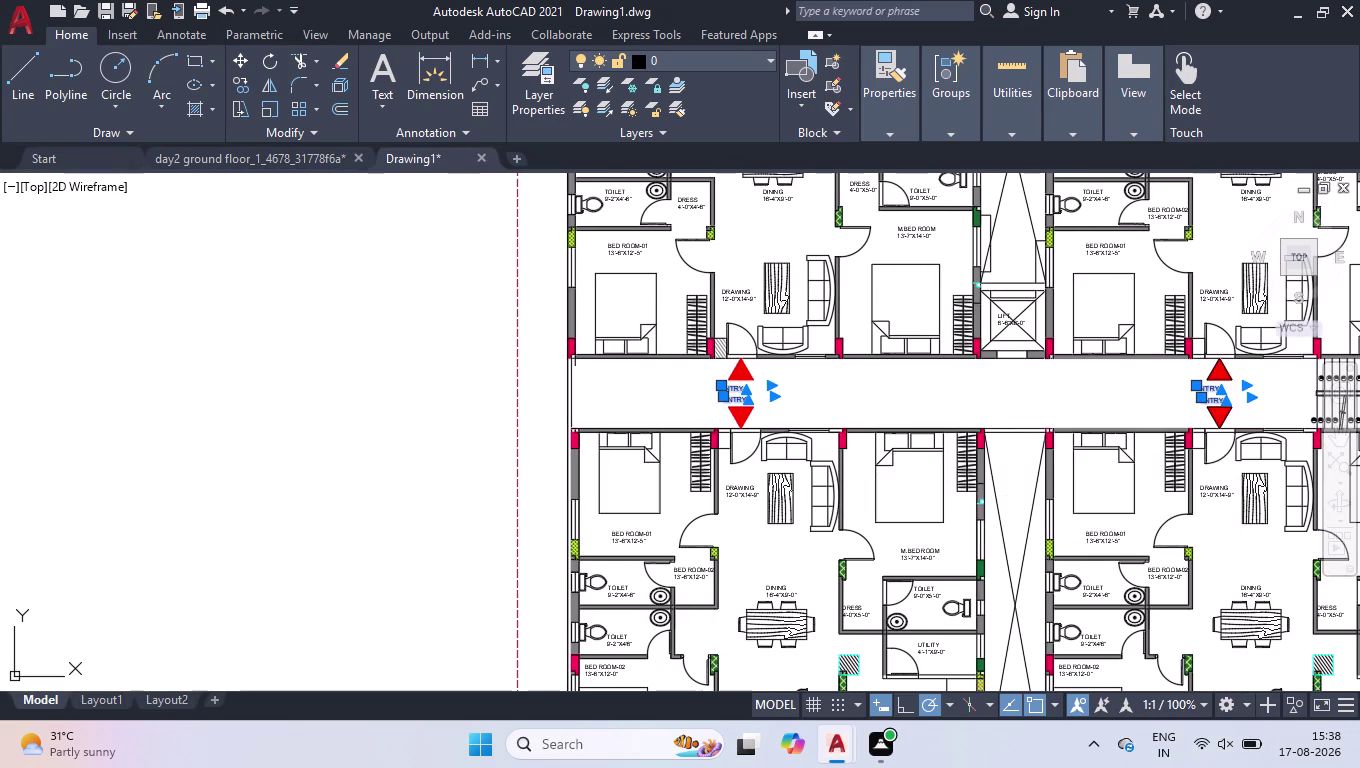
click(580, 426)
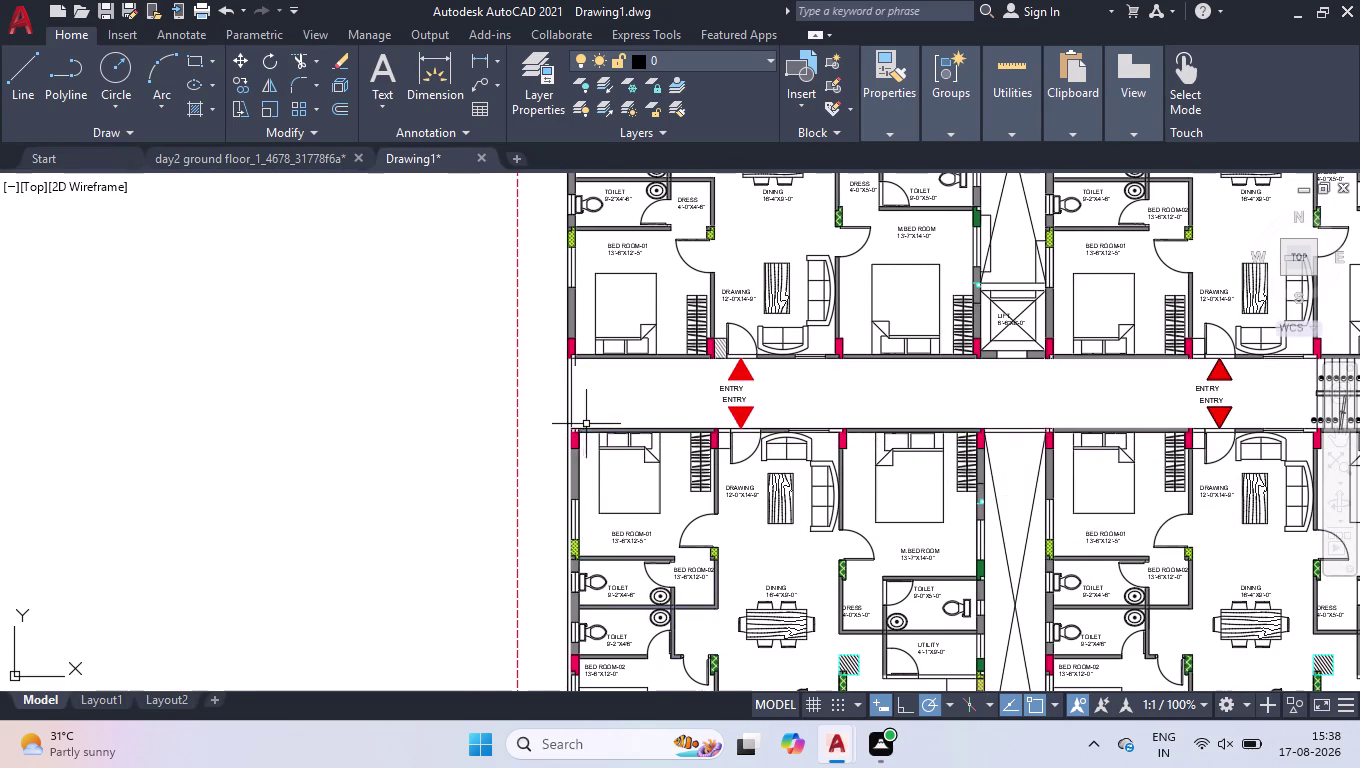
Move the upper ENTRY label so it is centred under its arrow.
scroll(up, 3)
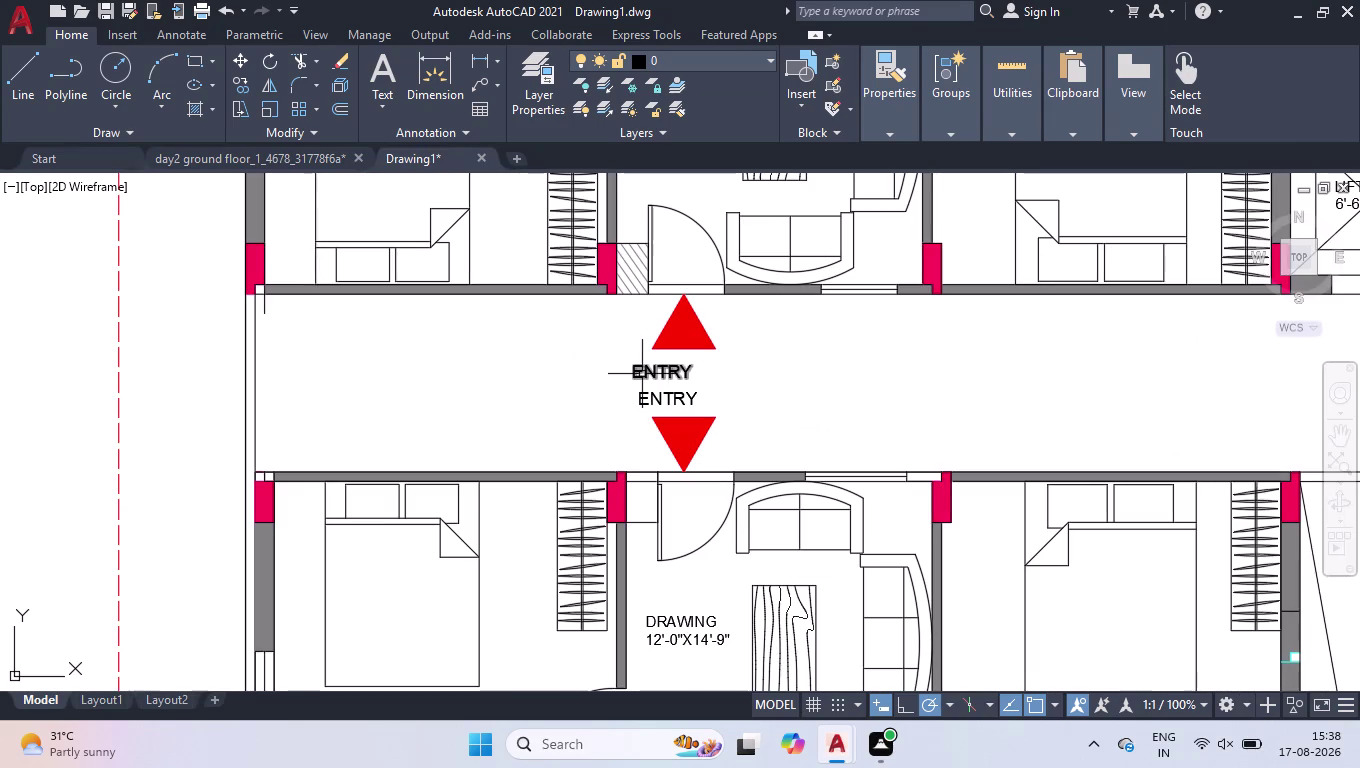
scroll(up, 3)
click(658, 369)
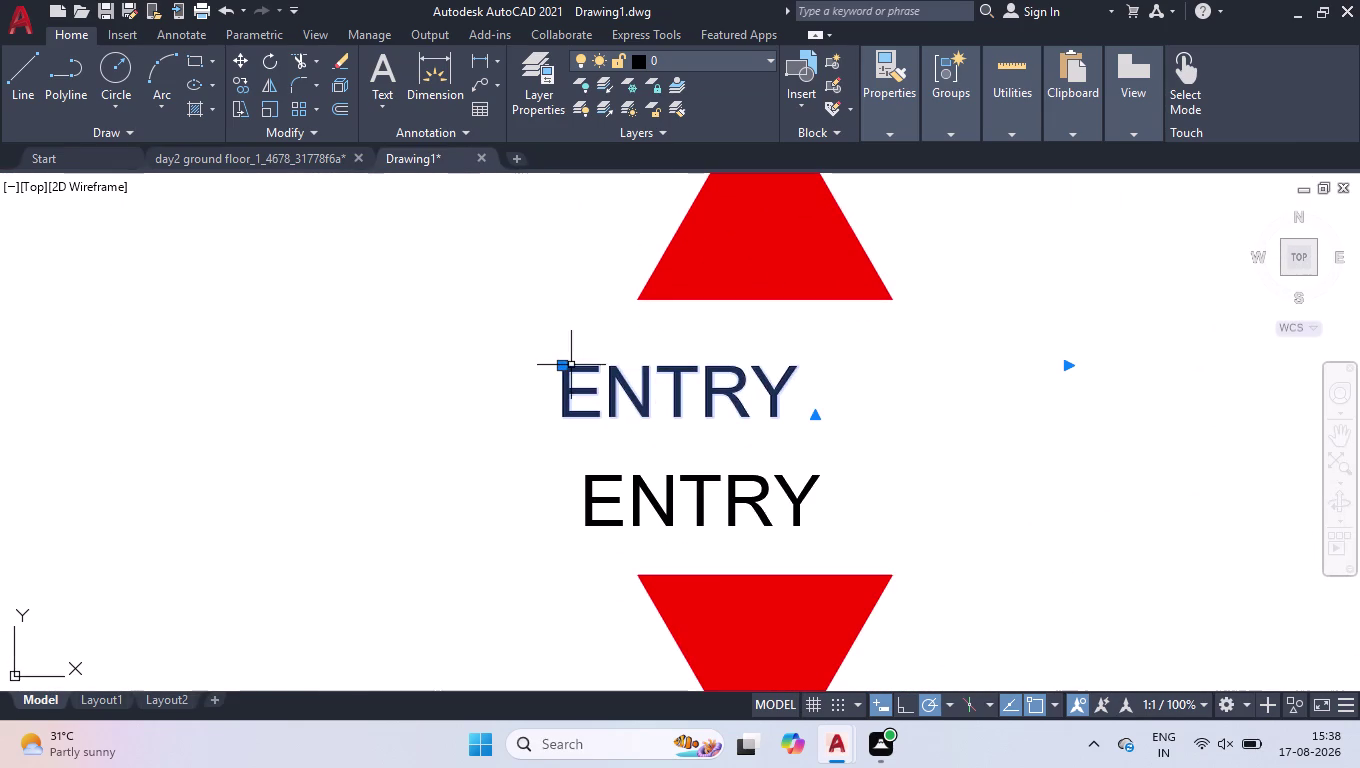
click(559, 366)
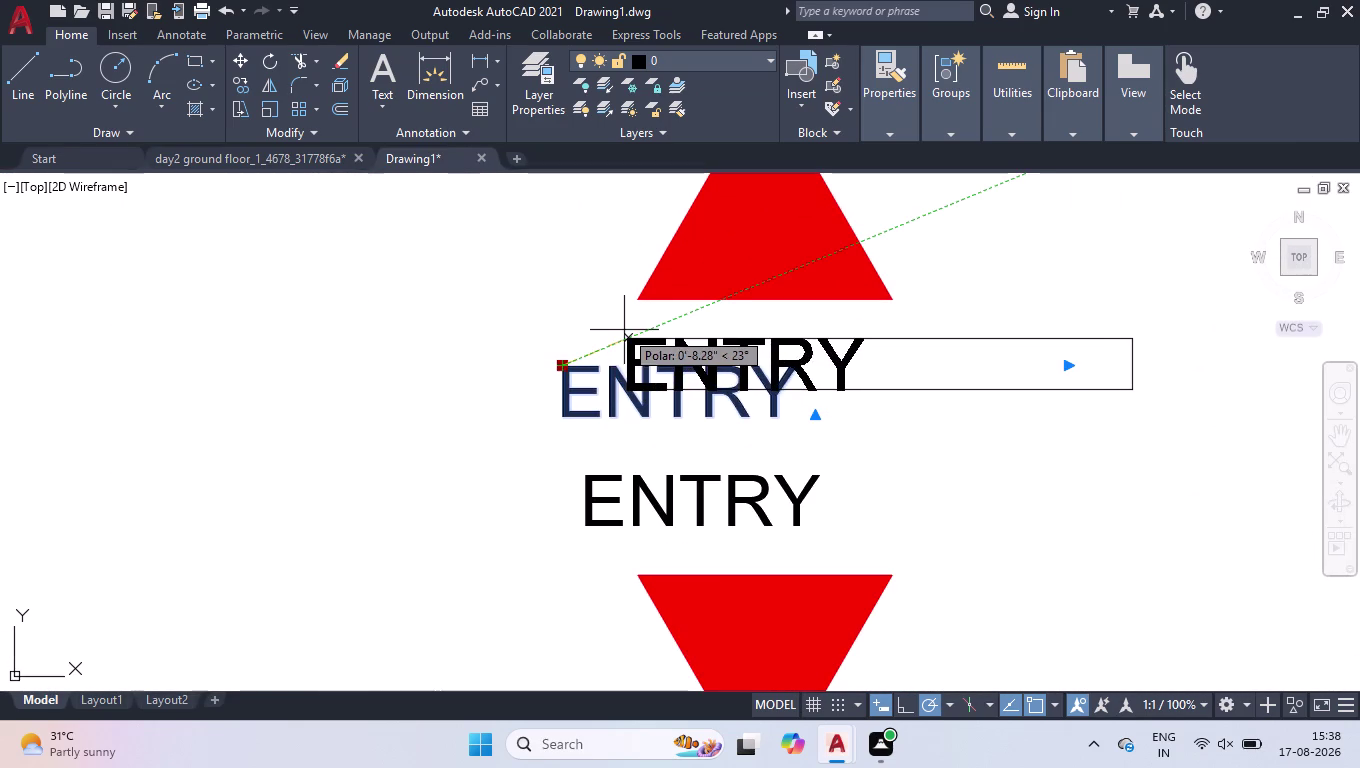
click(635, 321)
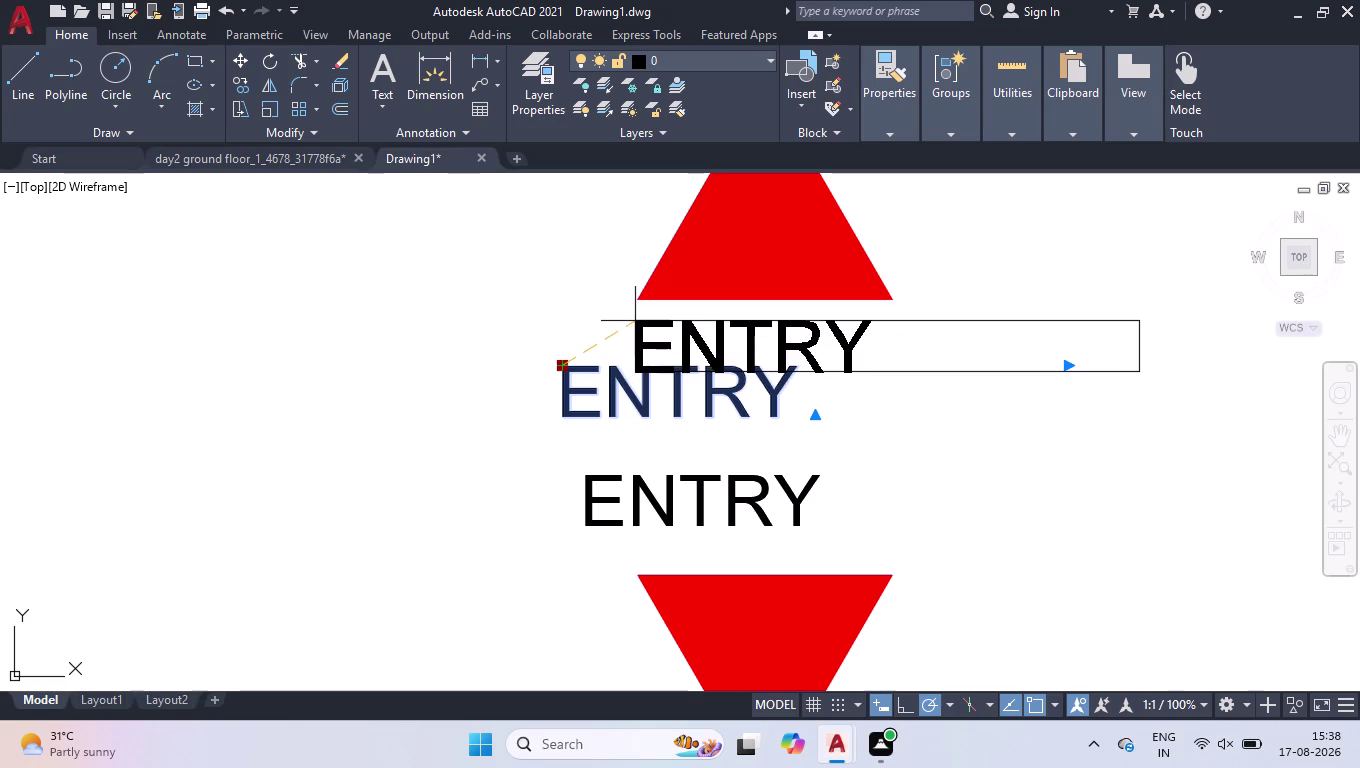
click(591, 477)
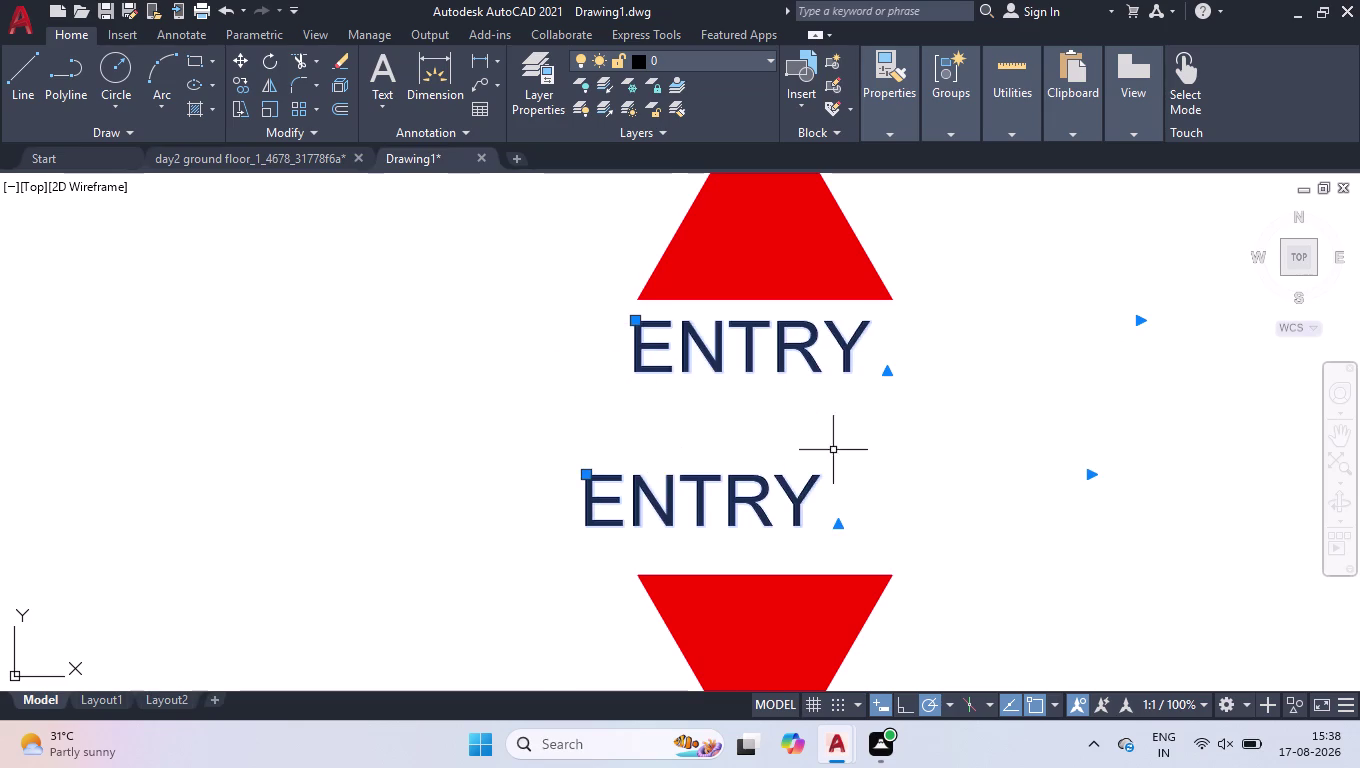
Attempt to rotate the lower ENTRY label with RO, then undo the rotation.
click(962, 287)
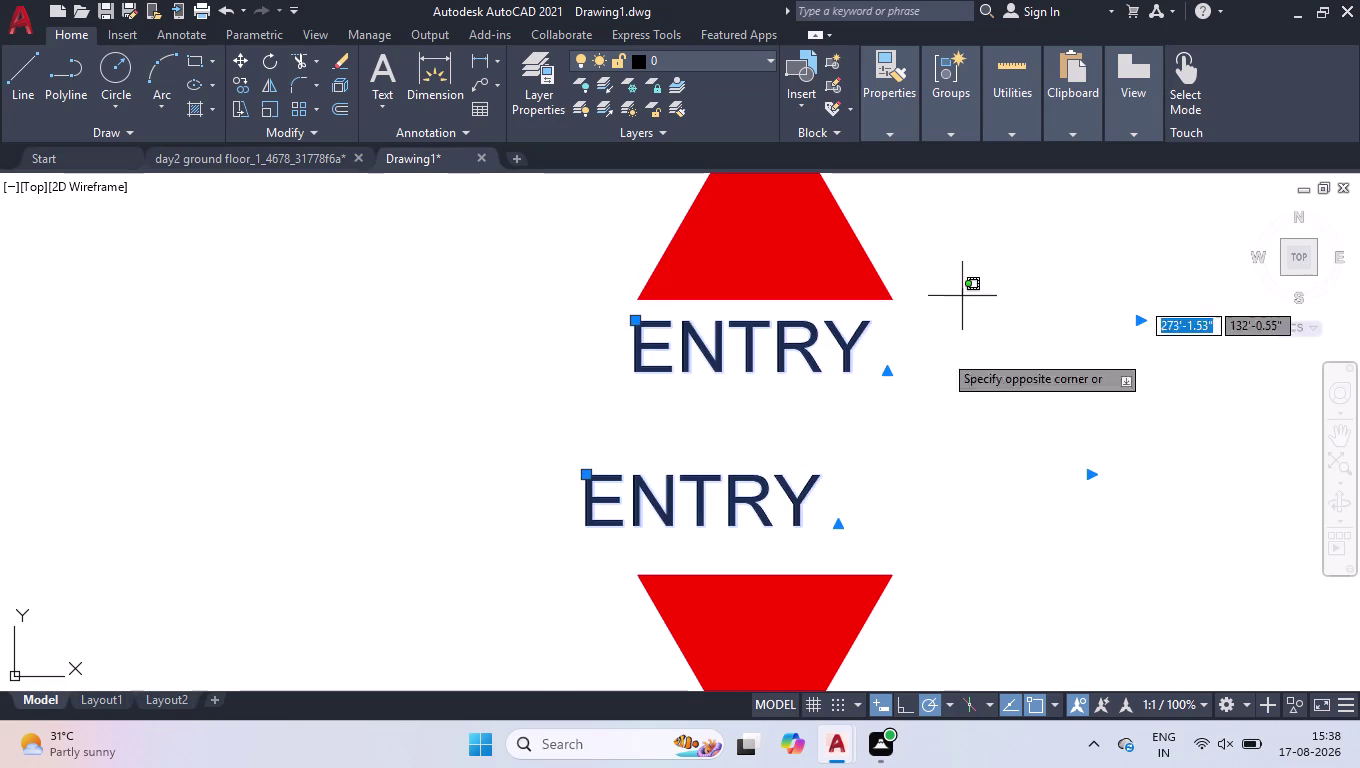
click(703, 510)
click(814, 471)
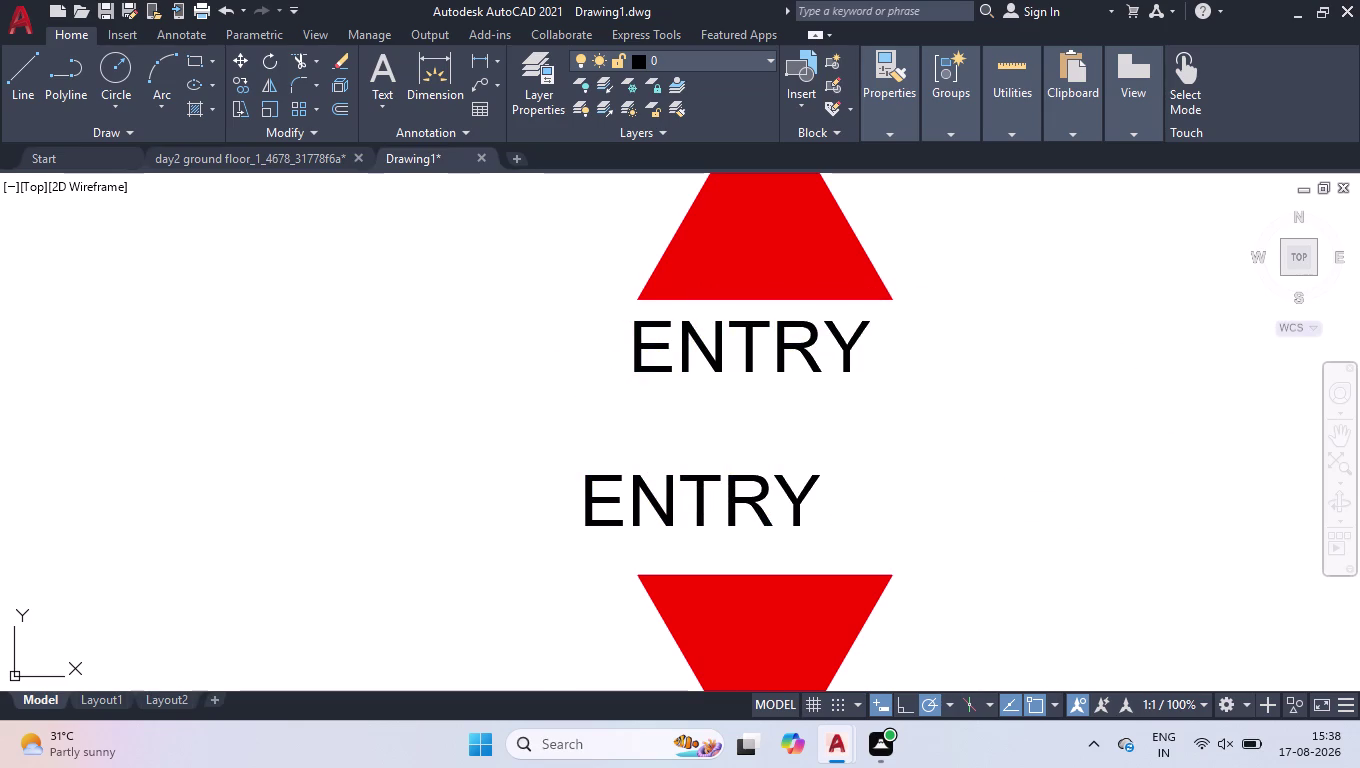
click(697, 494)
text(RO)
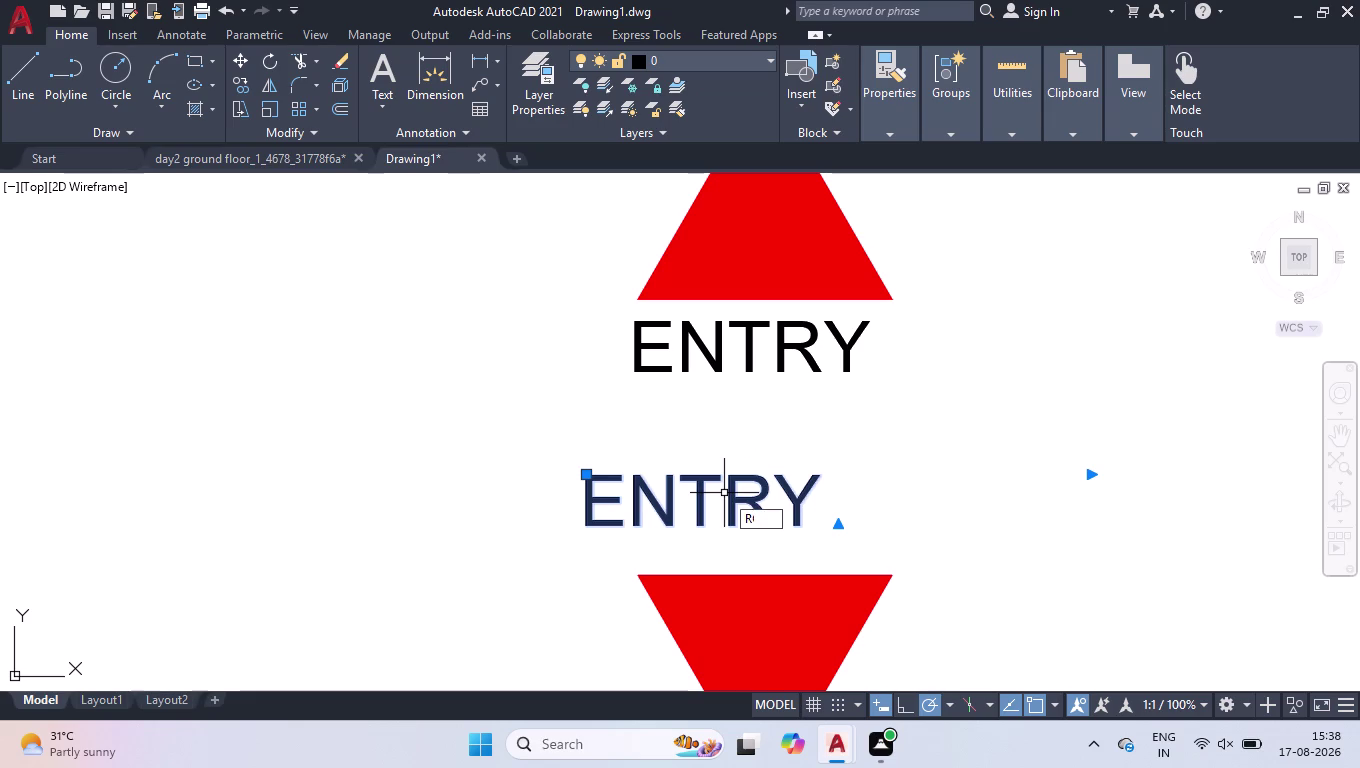
key(Return)
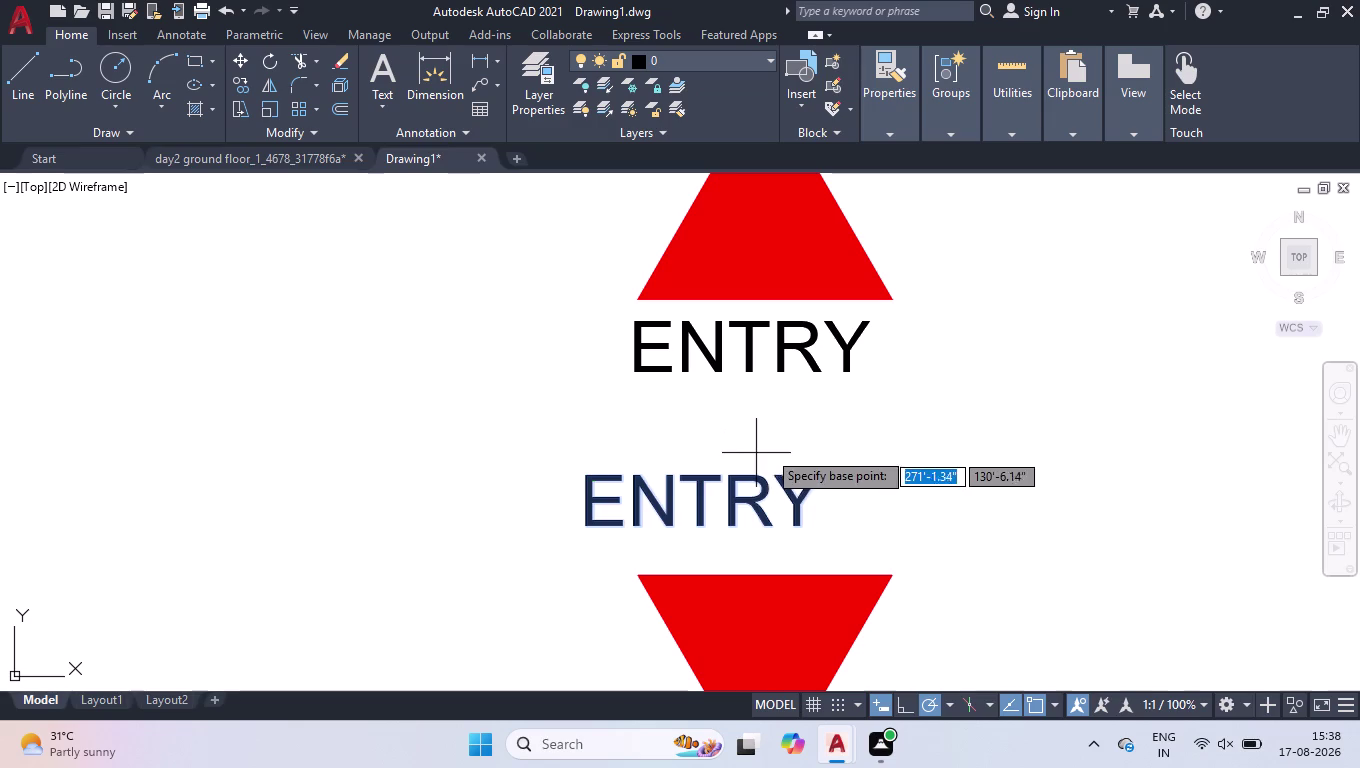
key(space)
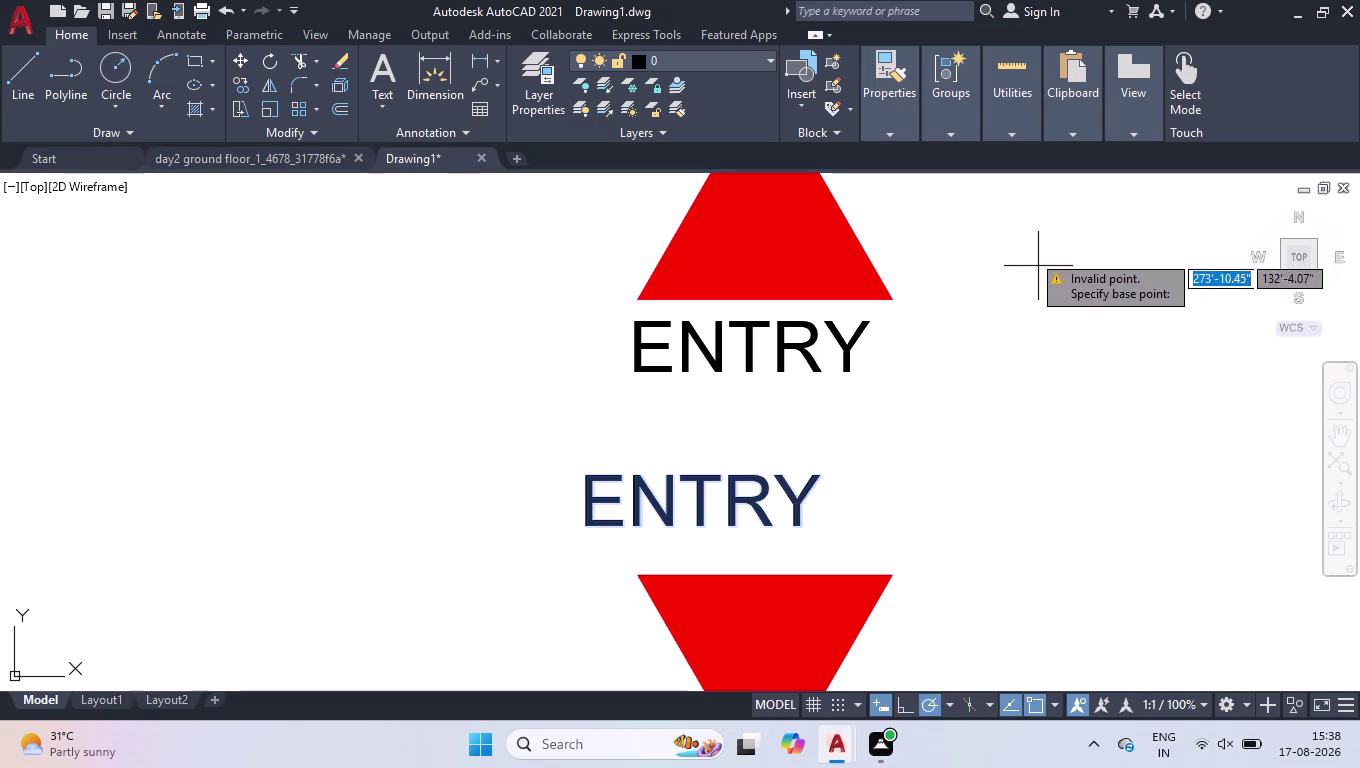
click(878, 166)
click(910, 287)
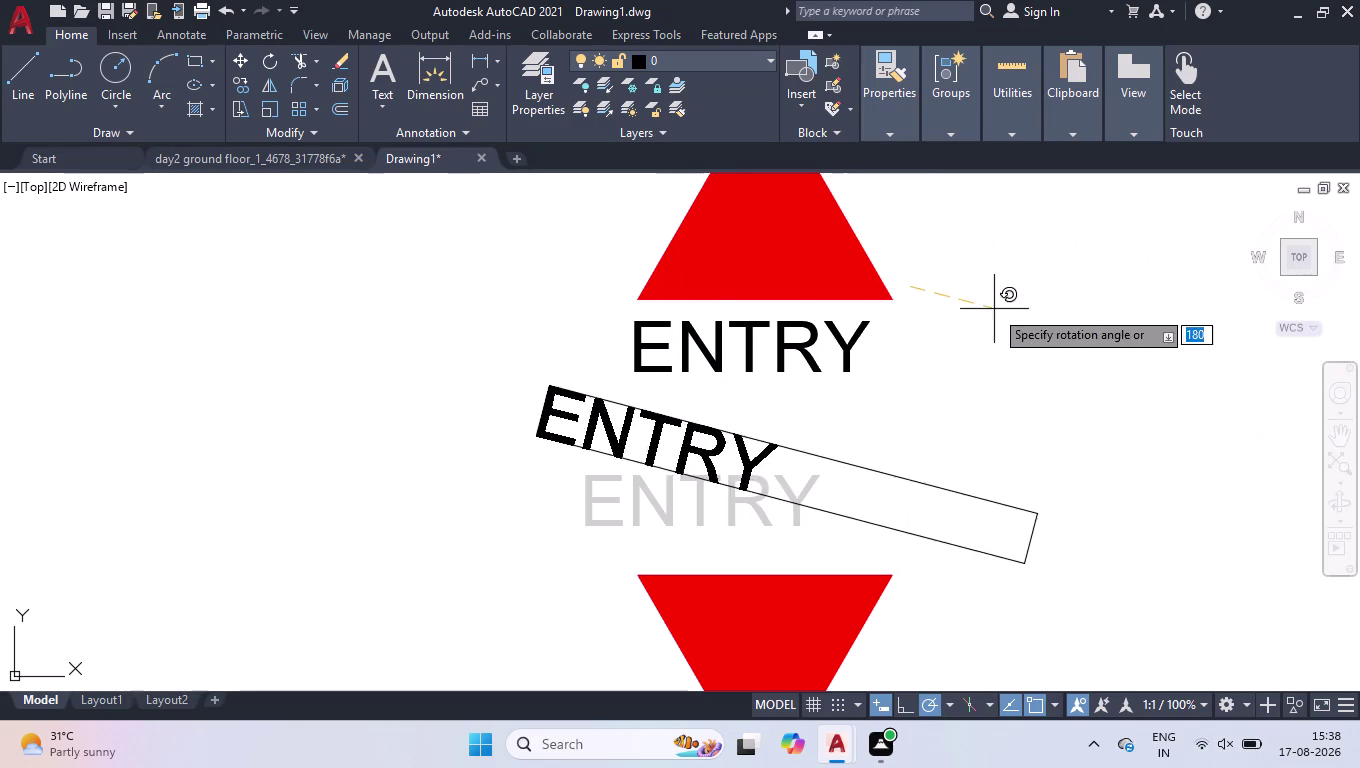
key(space)
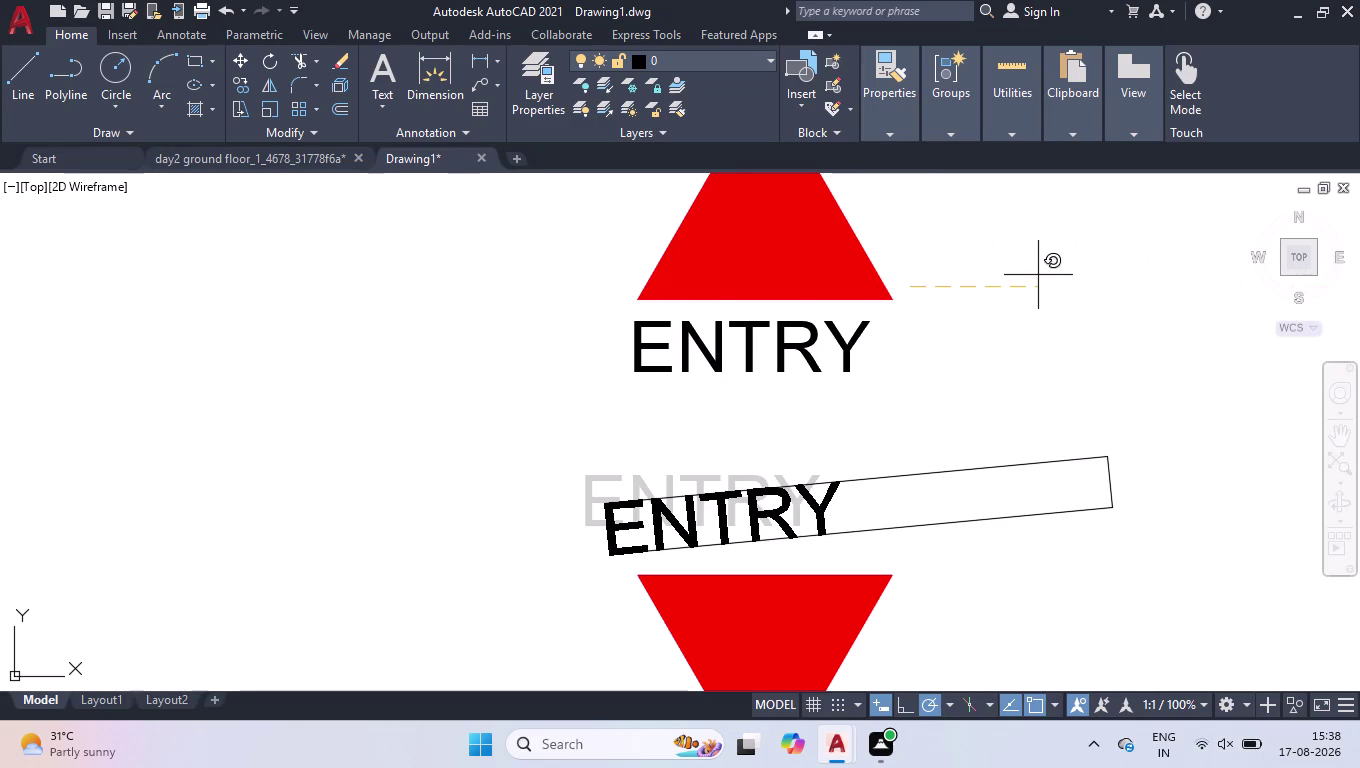
key(u)
key(Return)
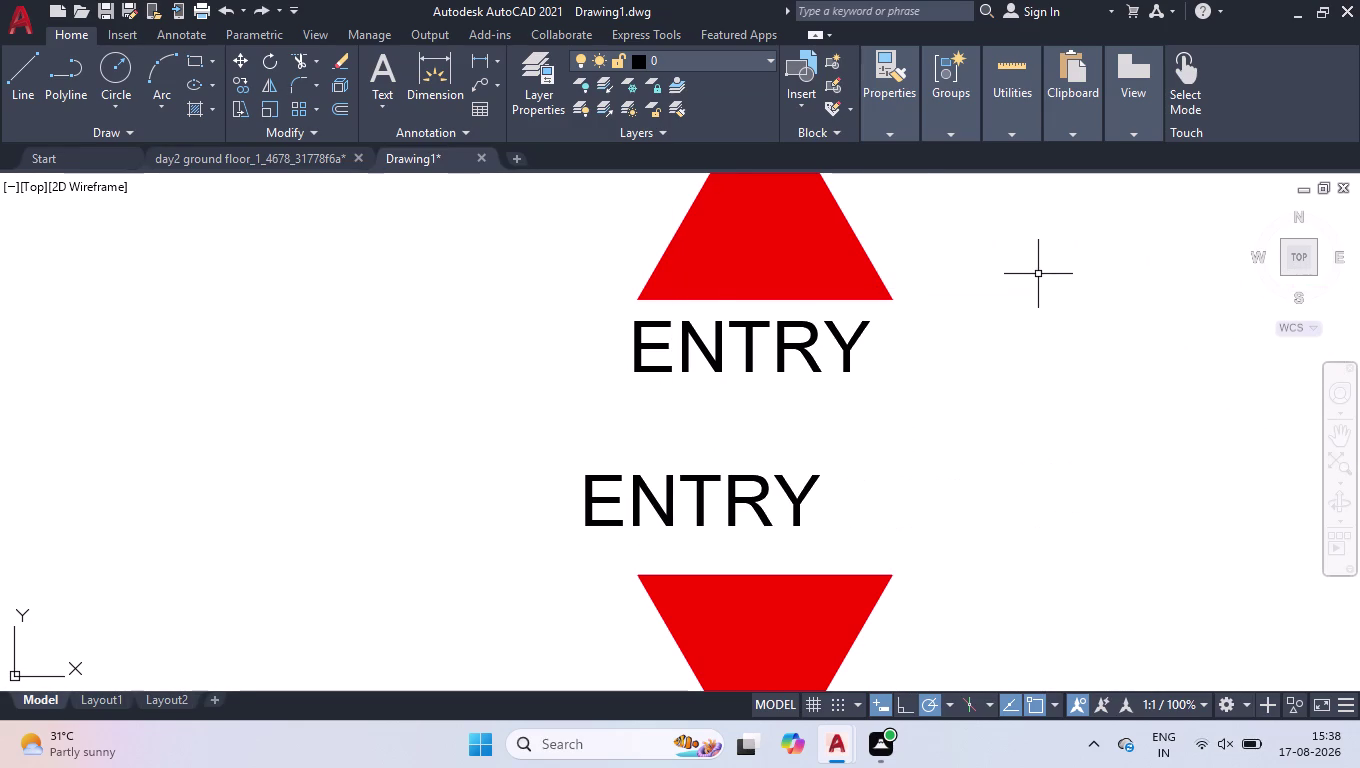
Move the lower ENTRY label to sit centred just above its downward arrow.
click(730, 480)
click(583, 471)
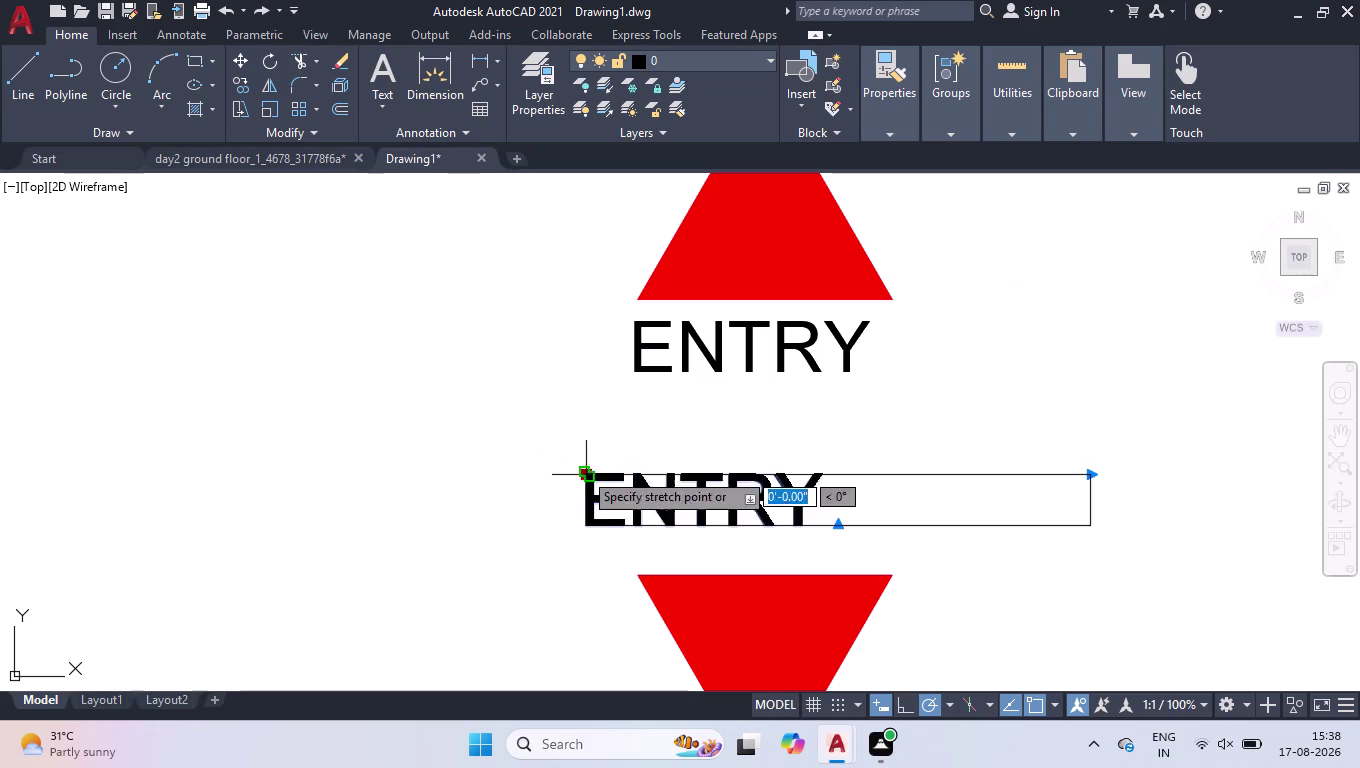
click(653, 496)
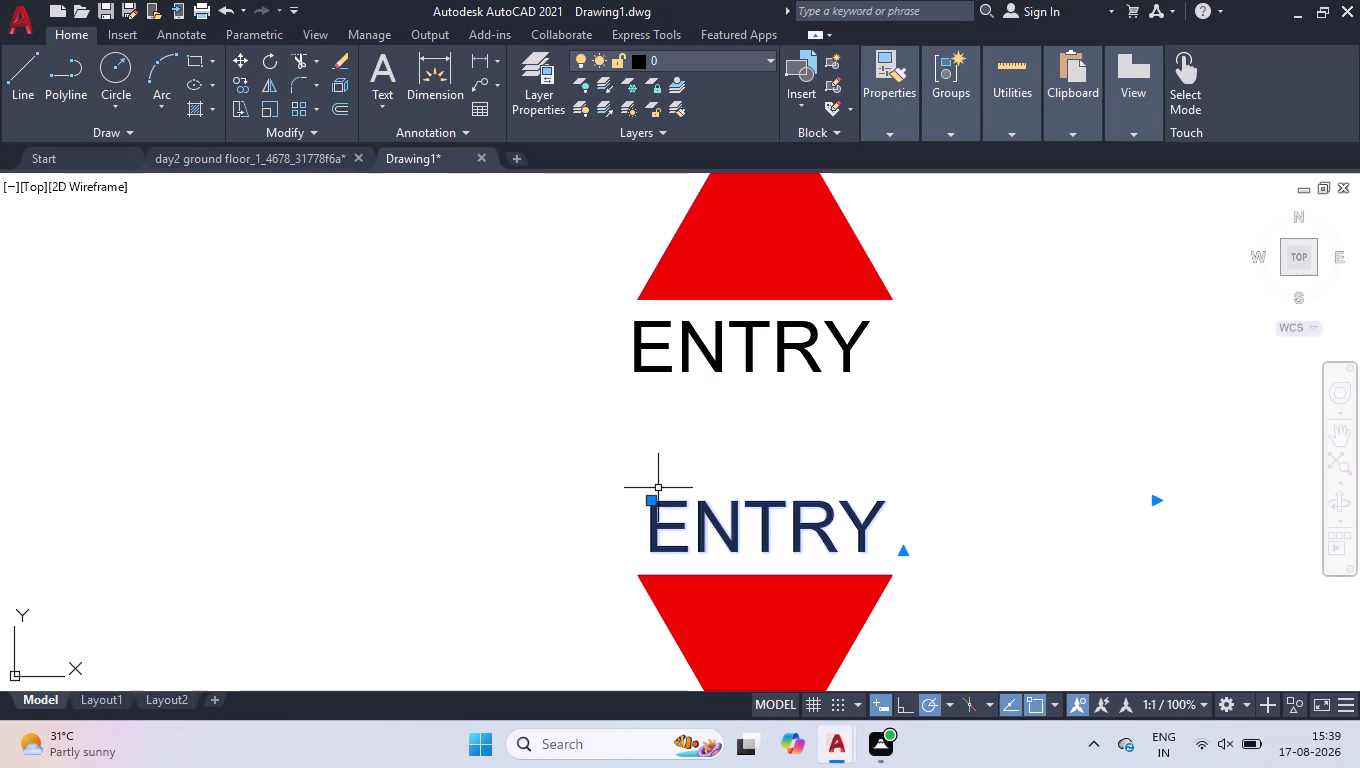
click(989, 458)
click(830, 539)
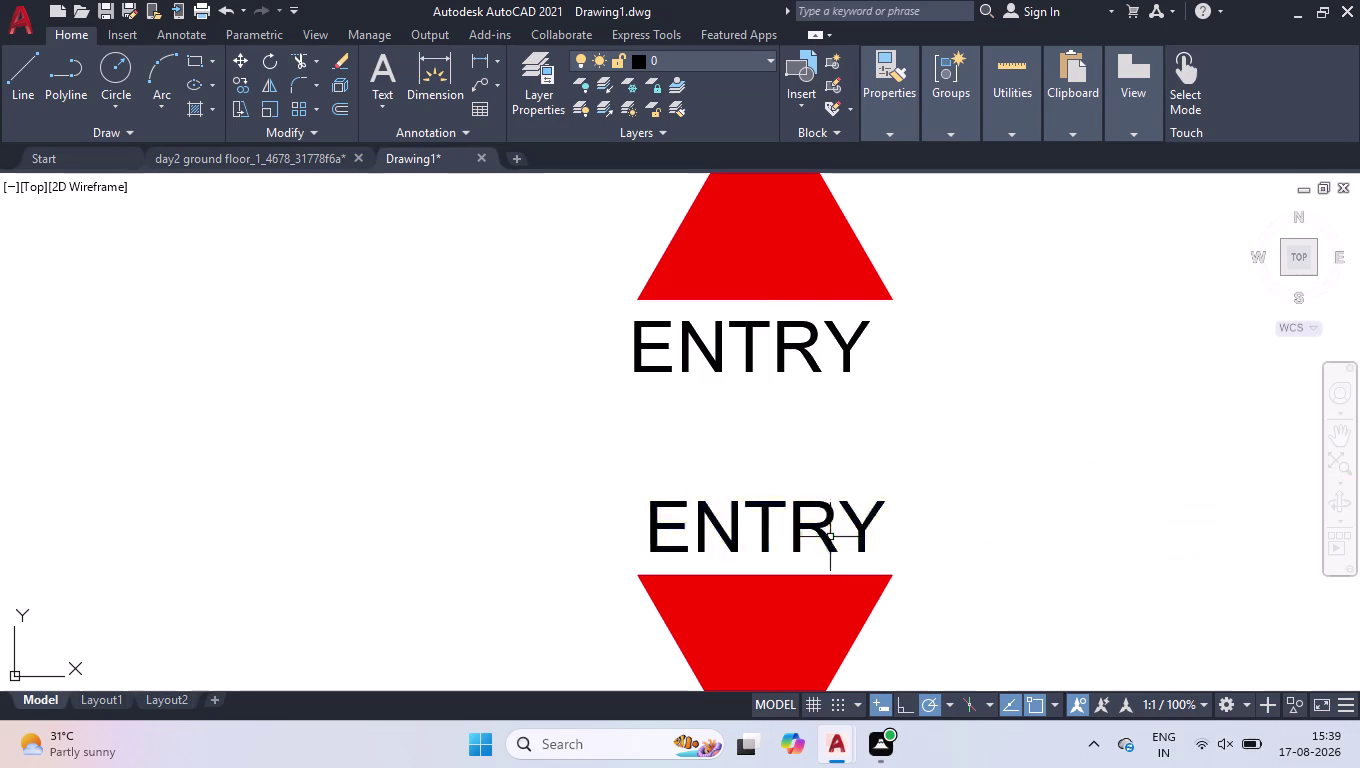
scroll(down, 3)
scroll(up, 3)
scroll(down, 3)
scroll(up, 3)
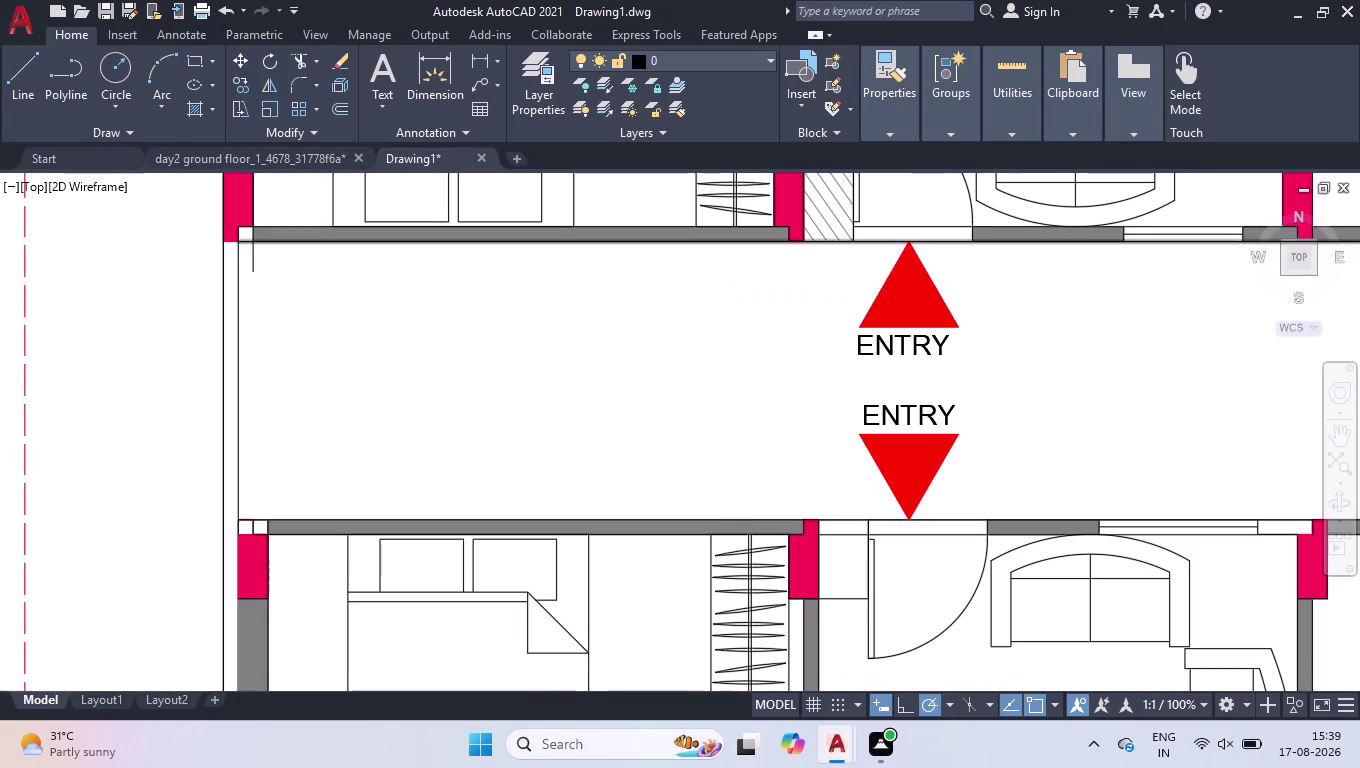
scroll(up, 3)
Create a '01' multiline text label beside the upper ENTRY arrow.
click(397, 76)
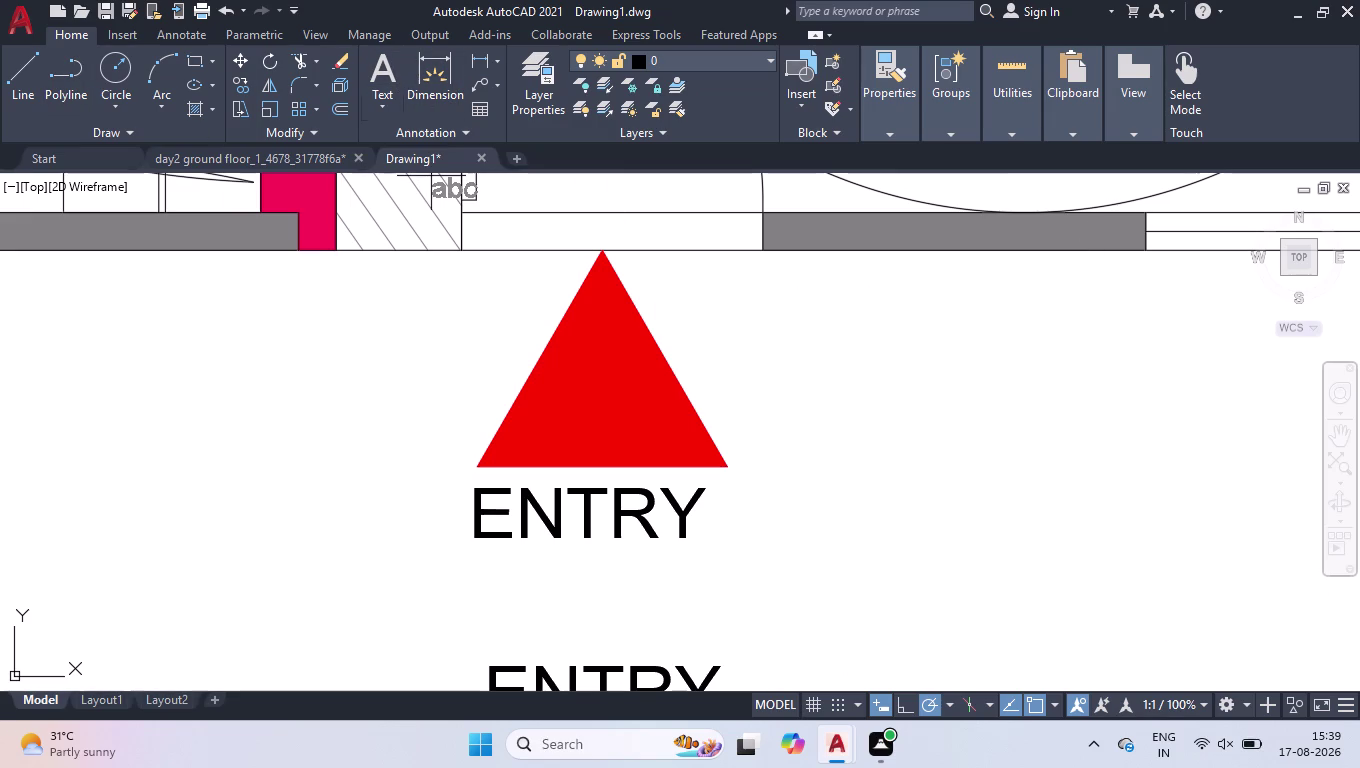
click(821, 325)
click(1033, 421)
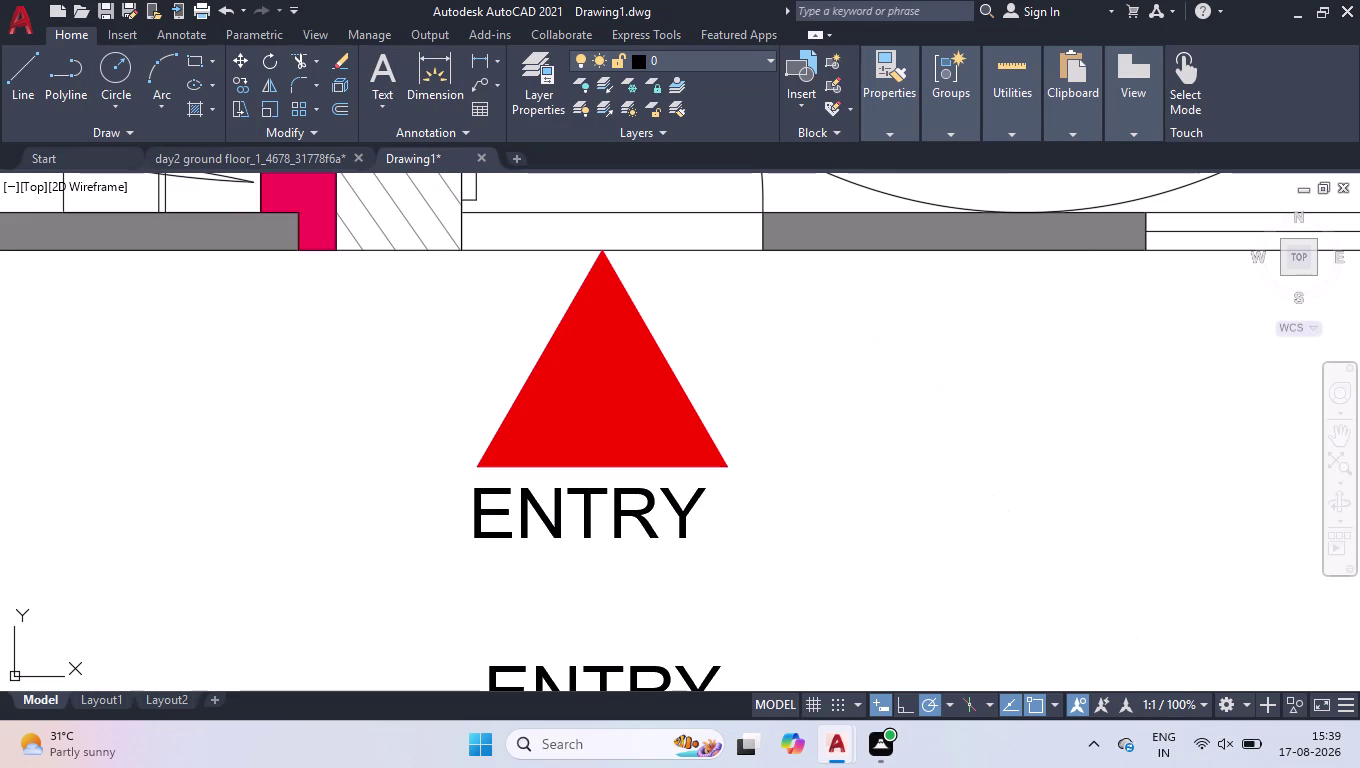
text(01)
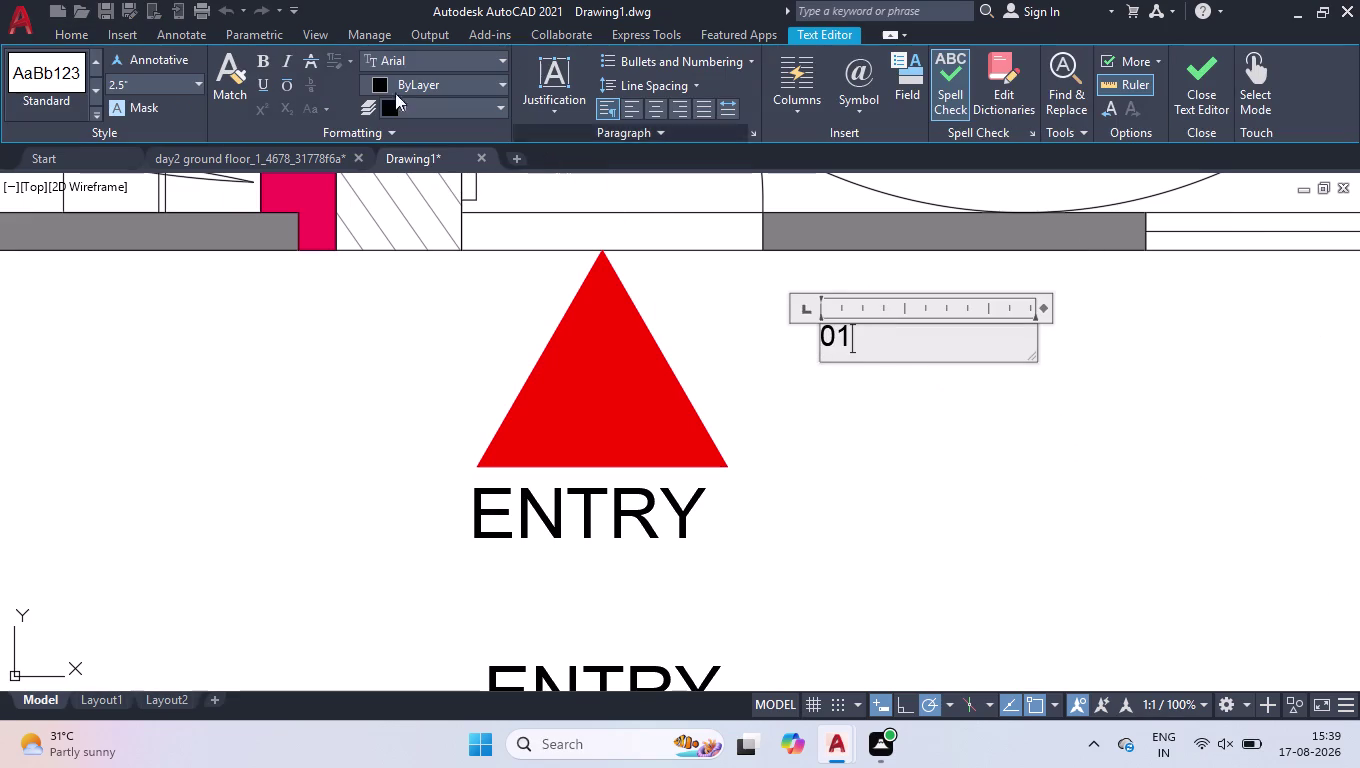
drag(154, 88, 61, 91)
text(6)
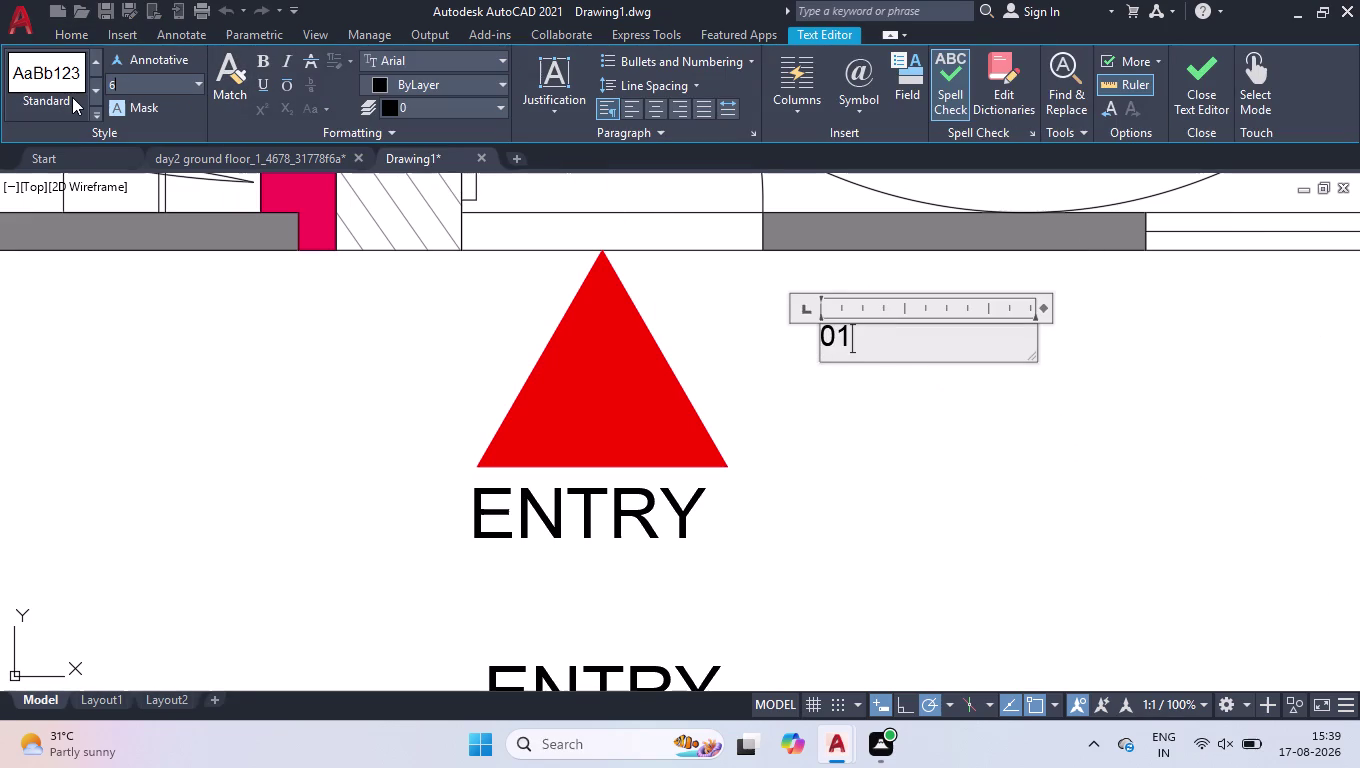
text(')
key(Return)
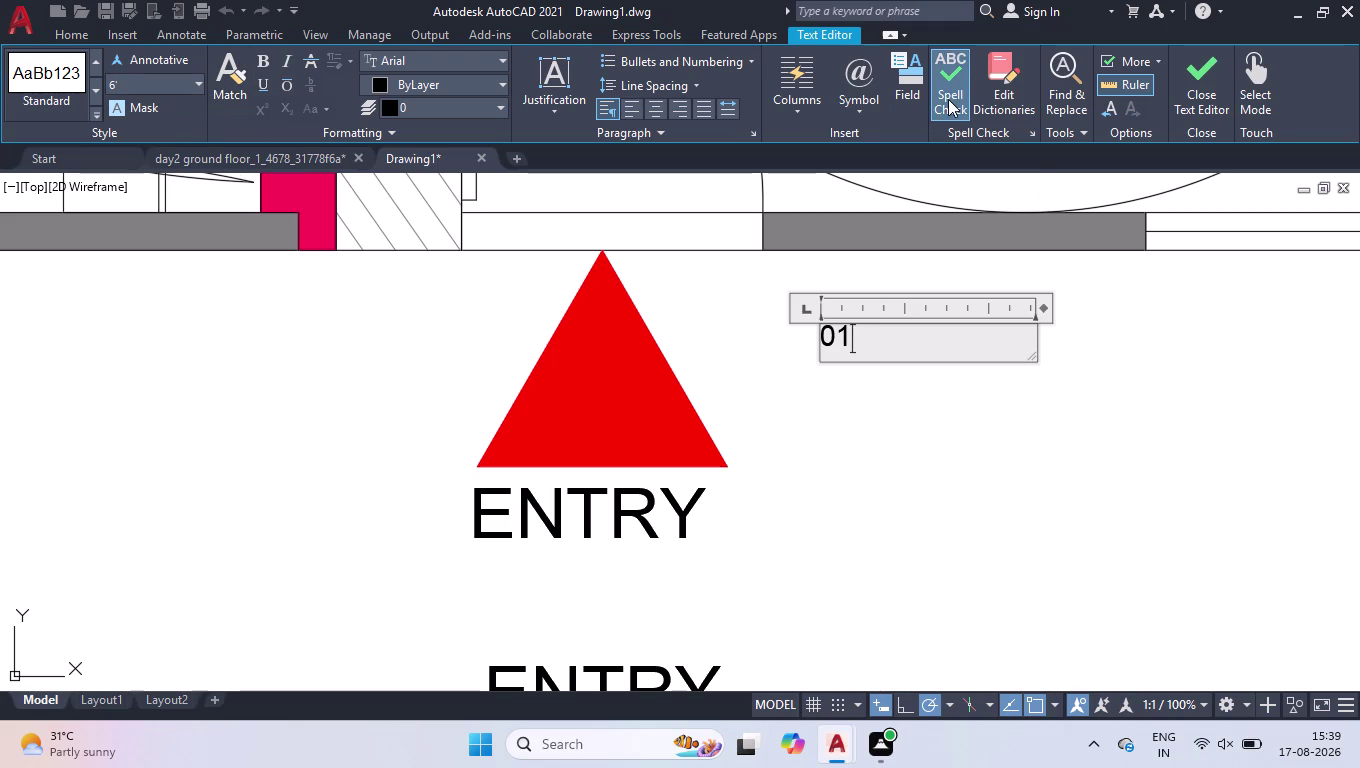
click(1194, 77)
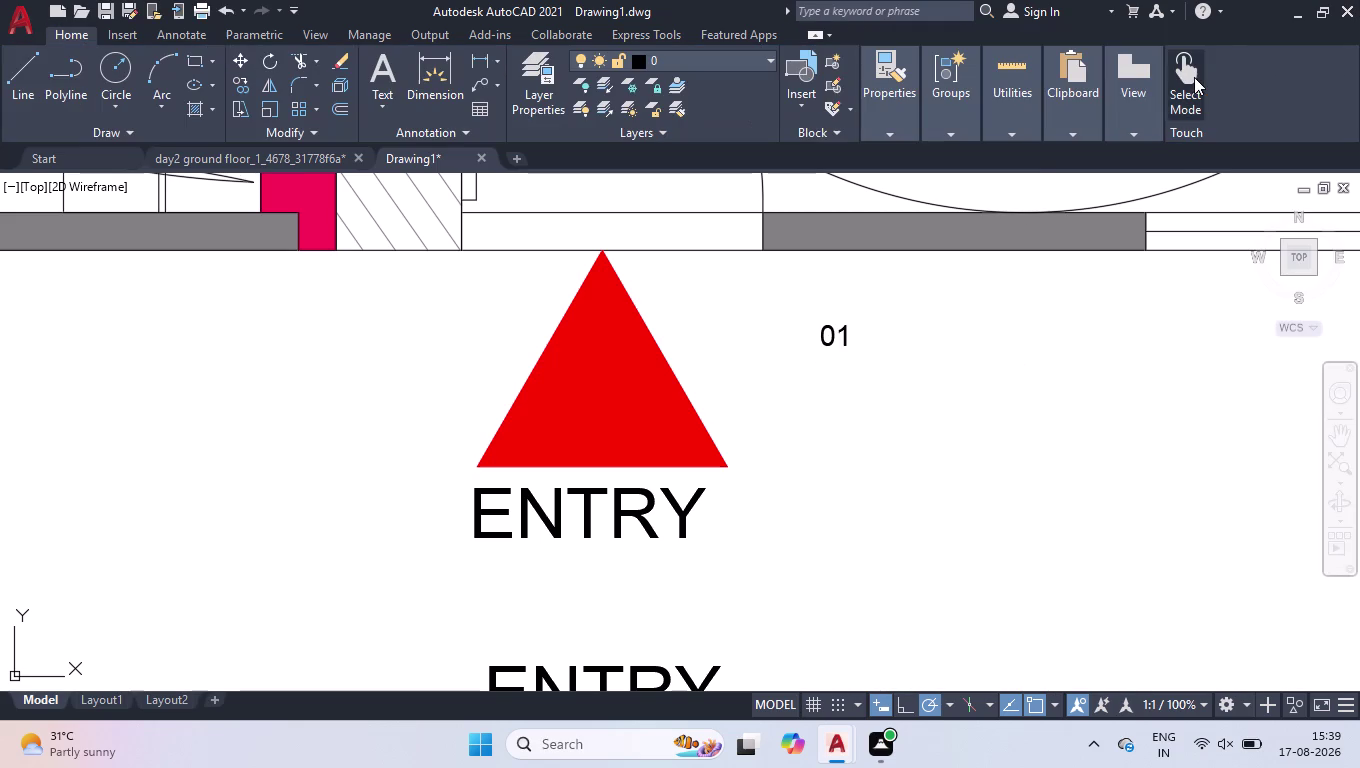
Set the 01 label's text height to 6 inches in Properties.
click(835, 332)
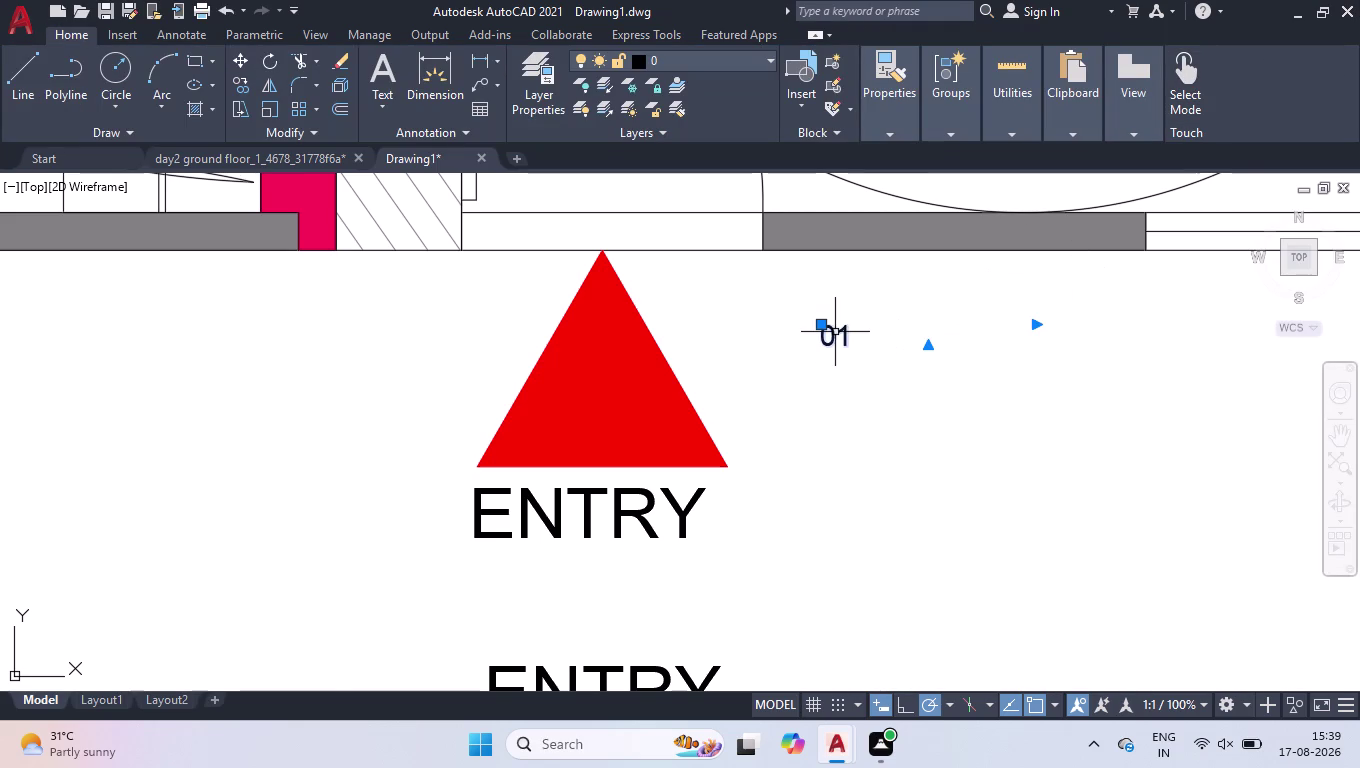
key(ctrl+1)
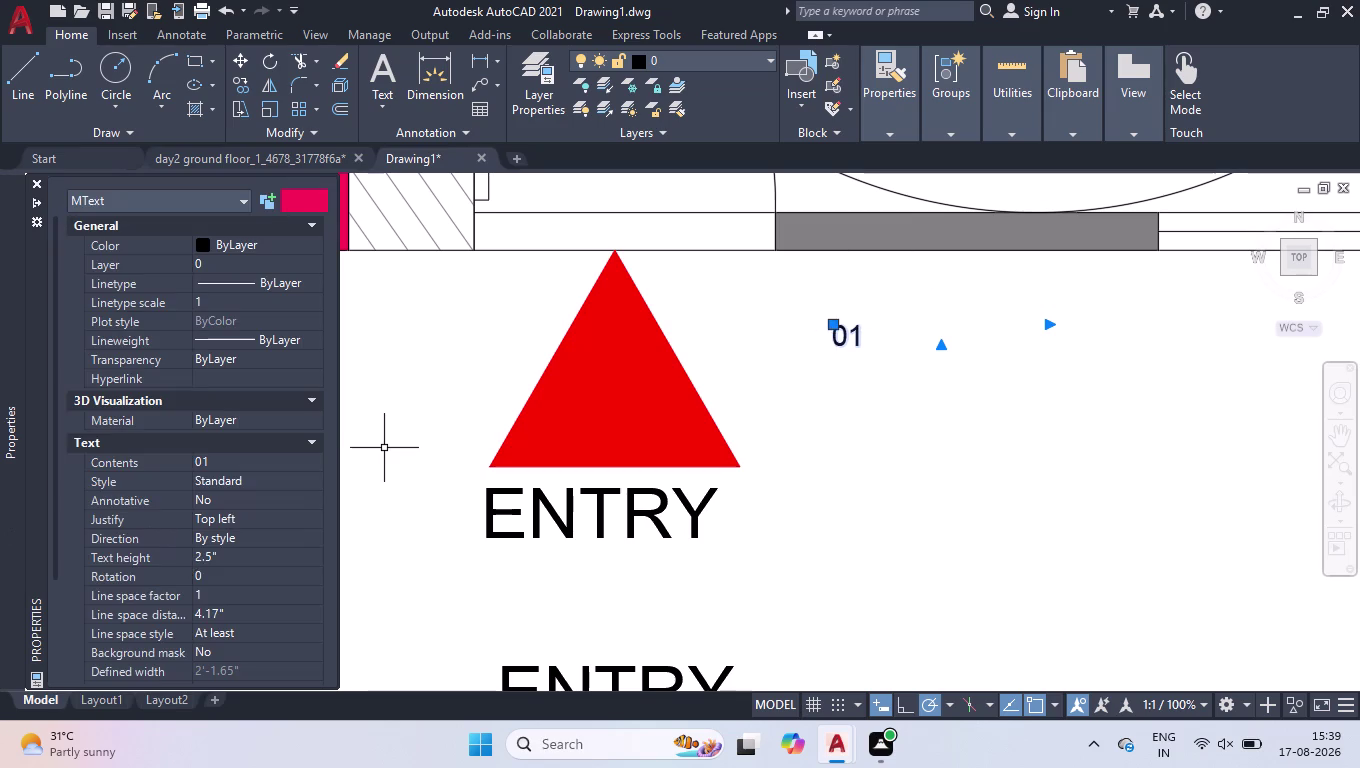
click(205, 554)
key(6)
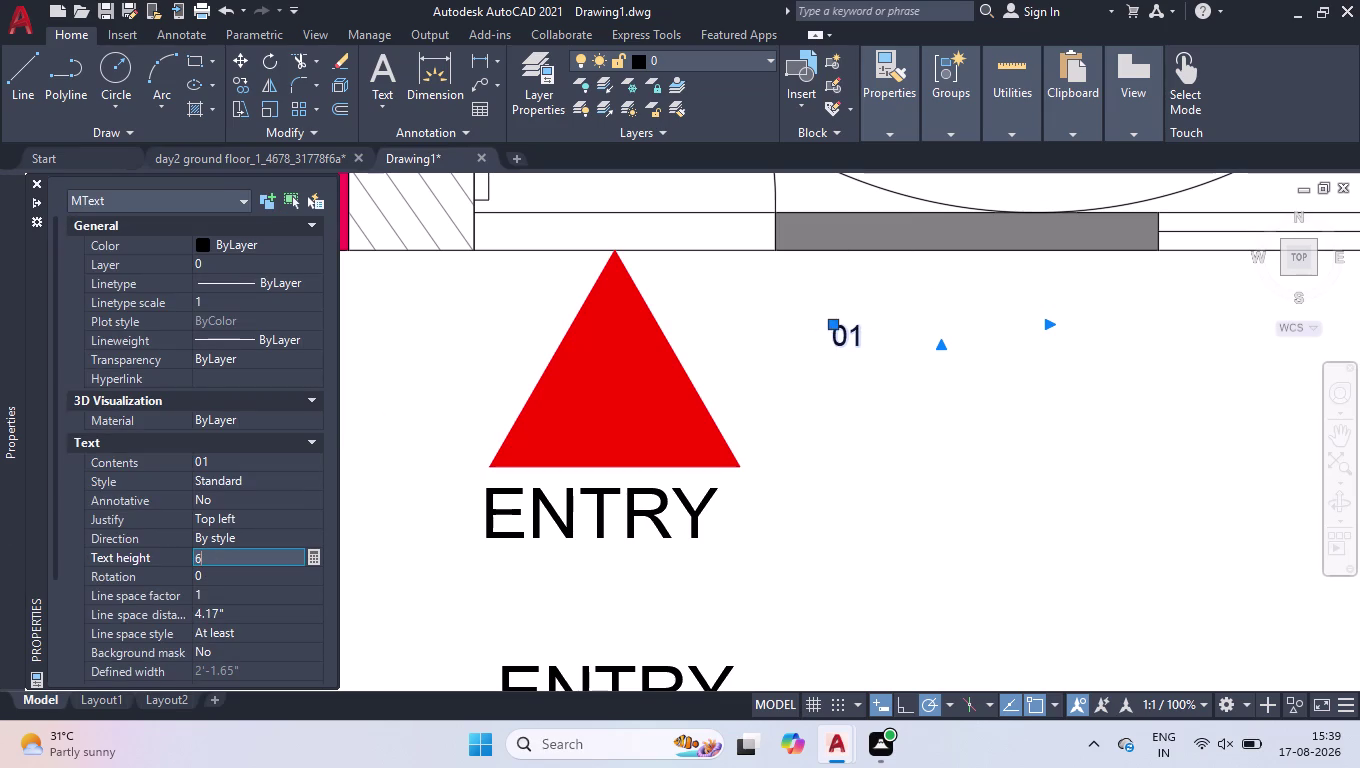
key(Return)
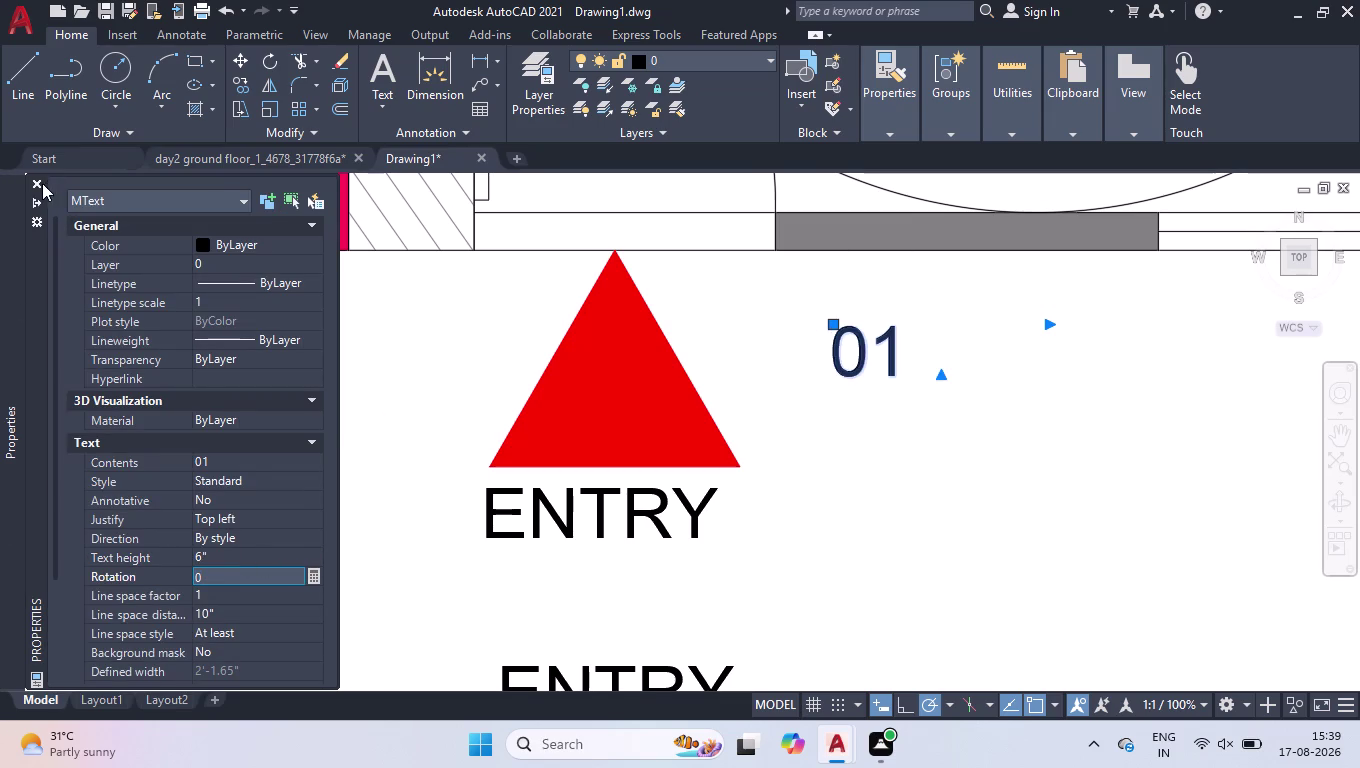
click(42, 183)
Copy the 01 label to sit beside the lower ENTRY arrow.
text(CO)
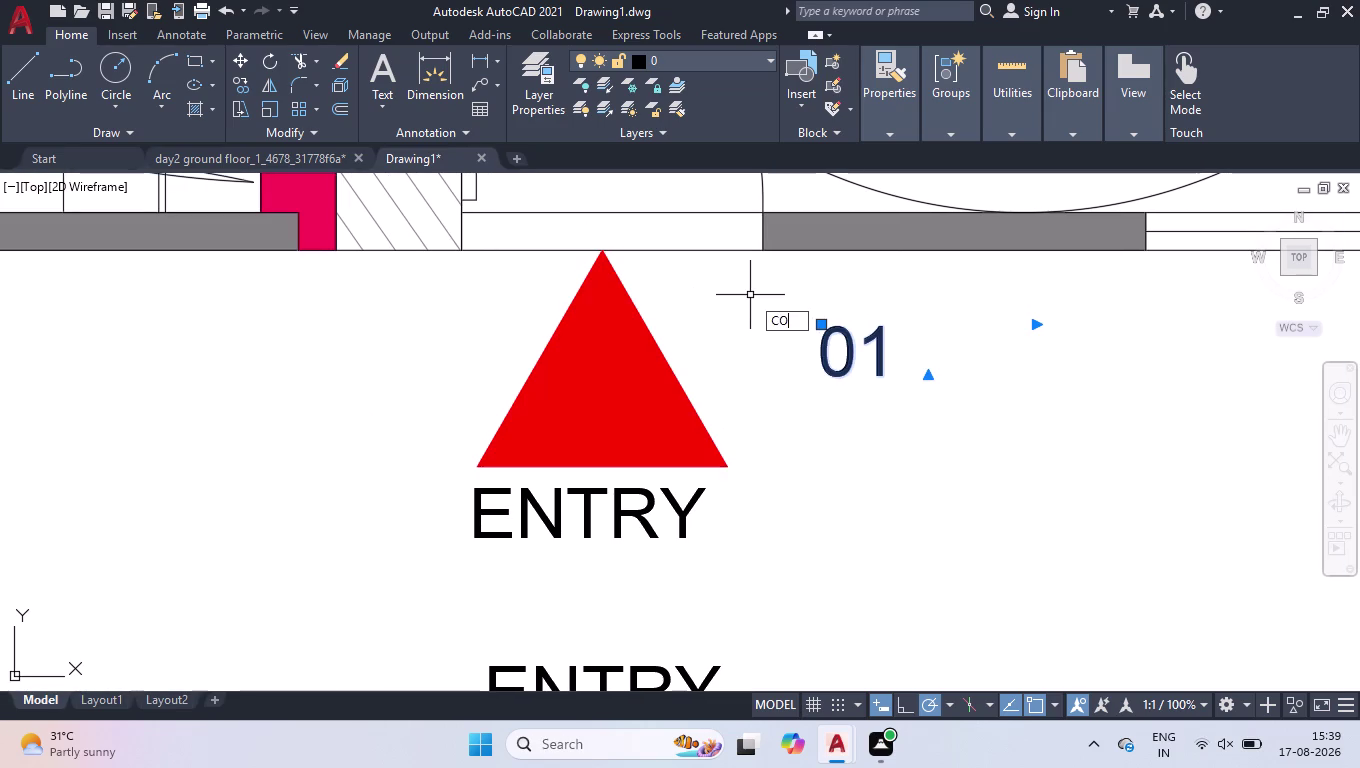
key(Return)
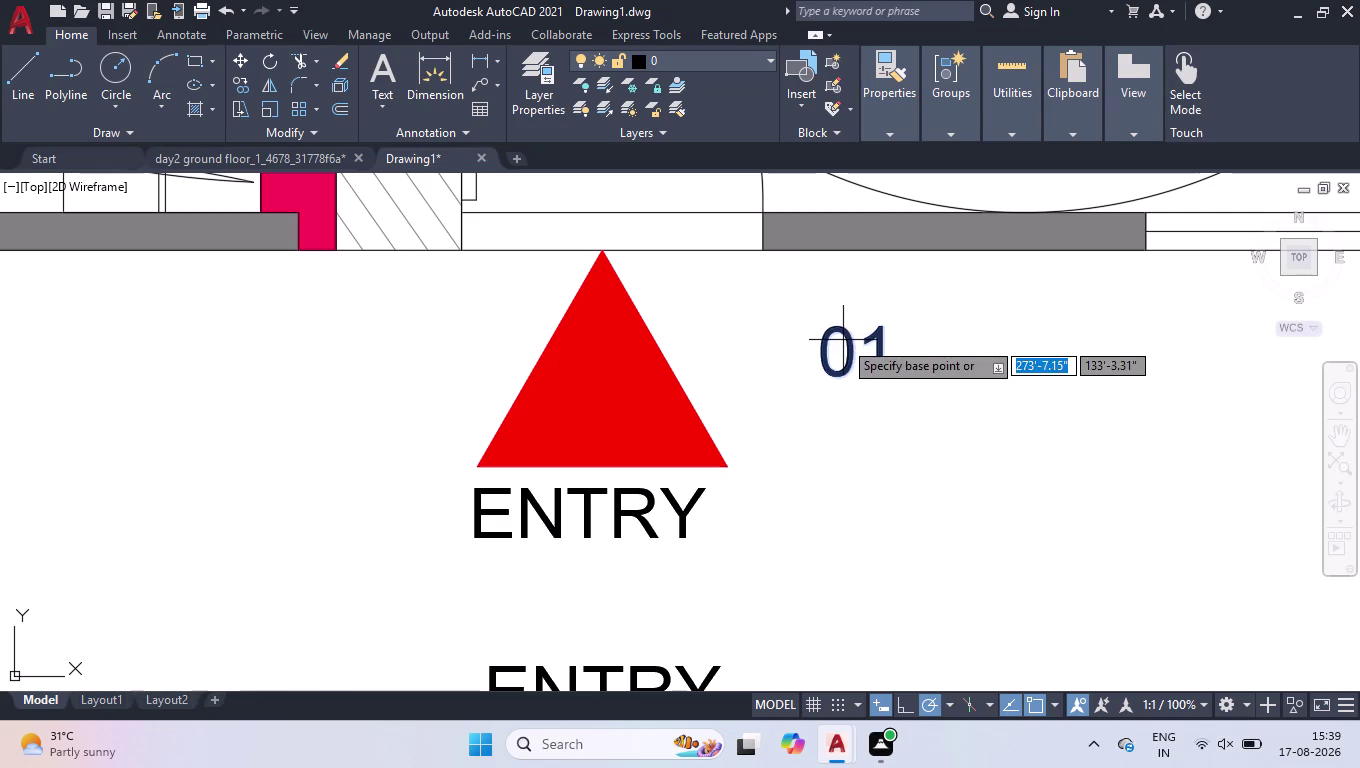
click(843, 340)
scroll(down, 3)
scroll(up, 3)
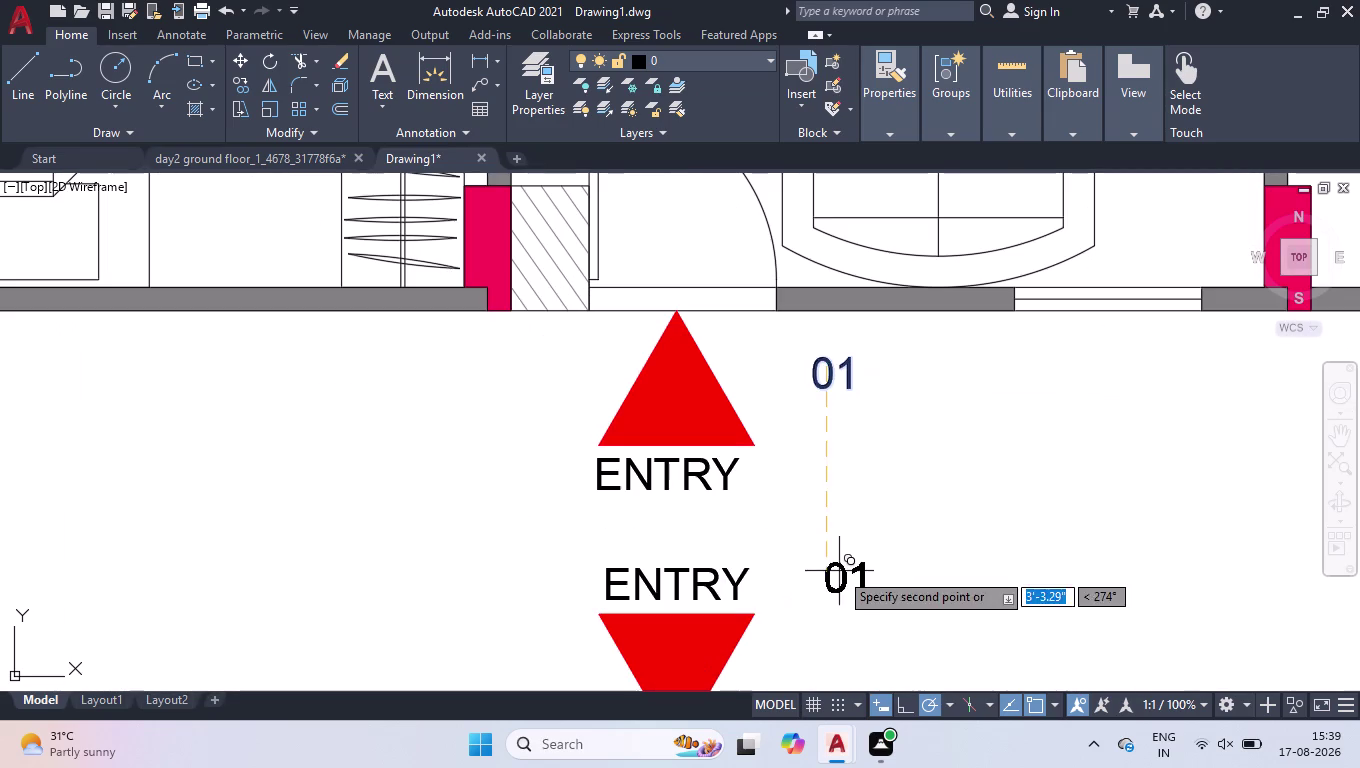
scroll(down, 3)
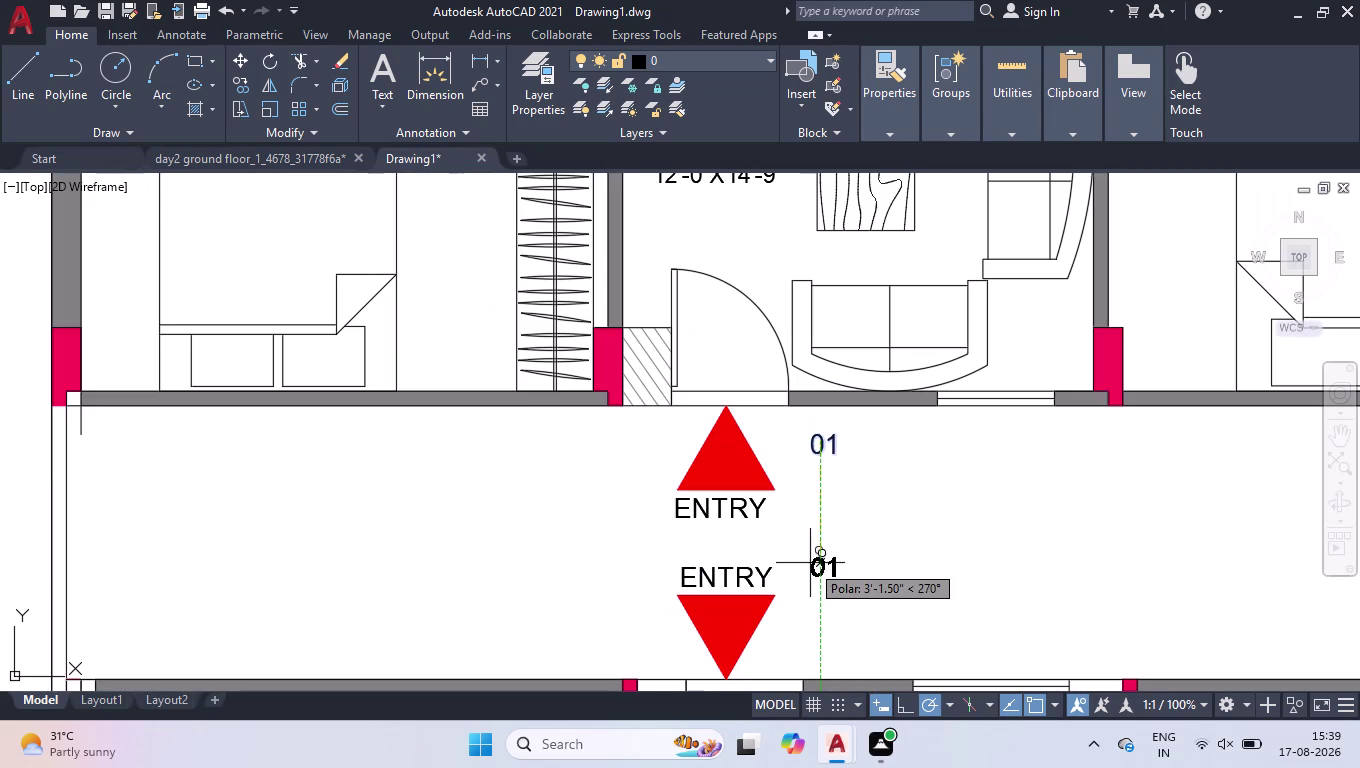
scroll(down, 3)
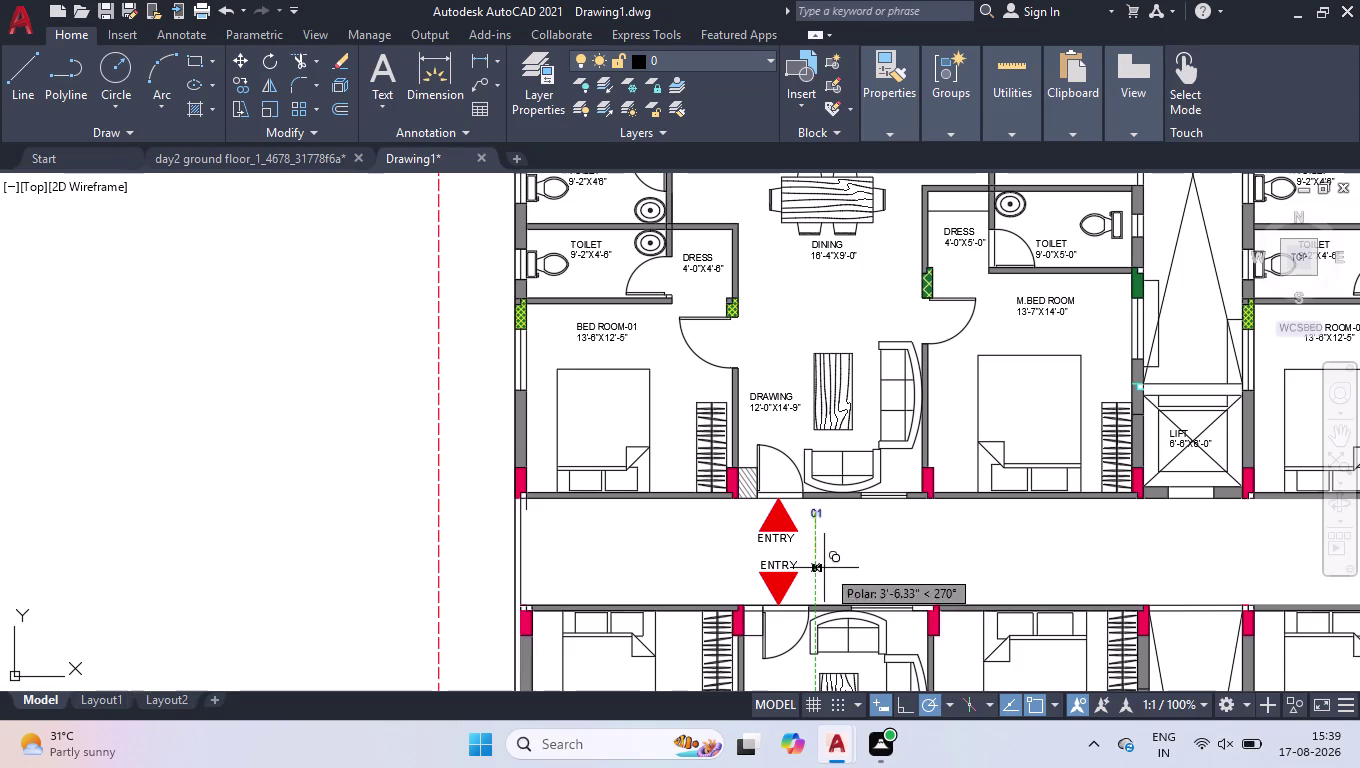
scroll(up, 3)
click(801, 583)
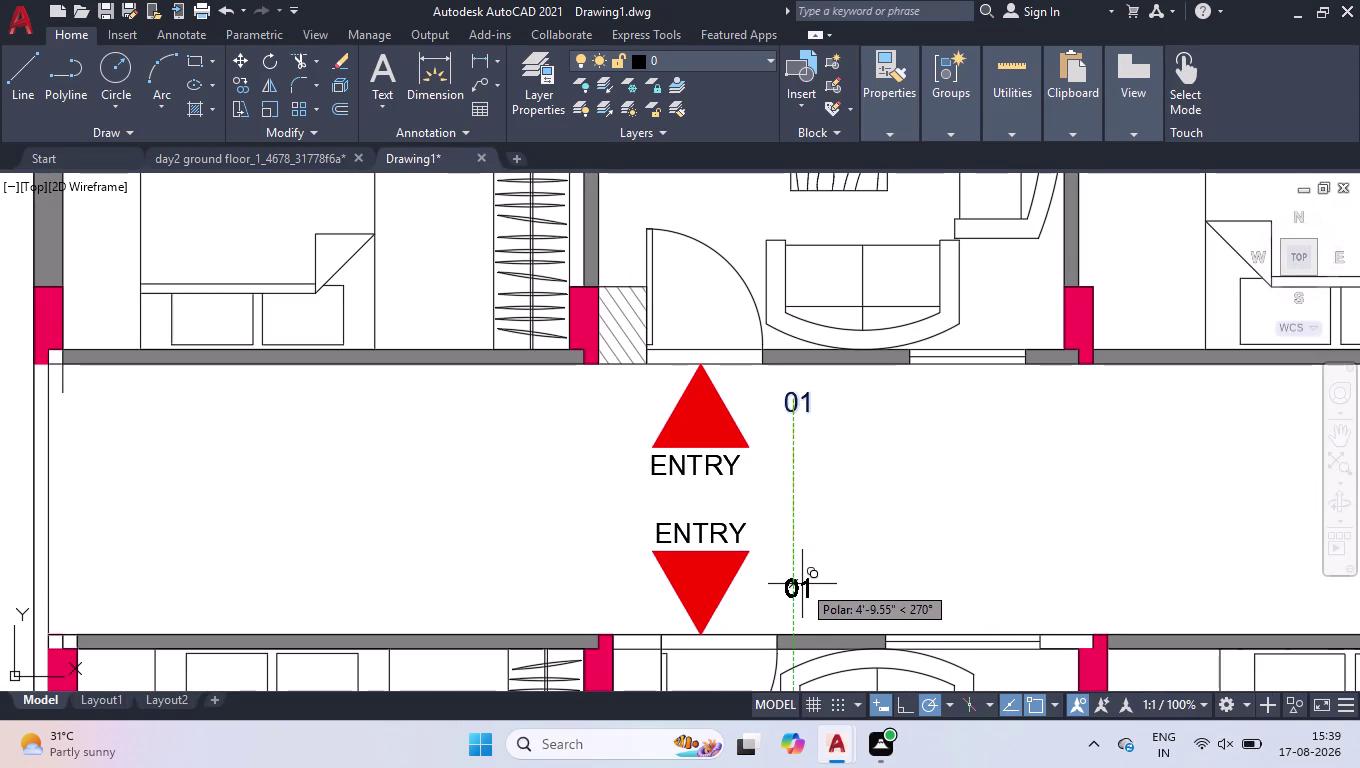
Place two more 01 copies beside the neighbouring unit's upper and lower entry arrows.
scroll(down, 3)
scroll(down, 3)
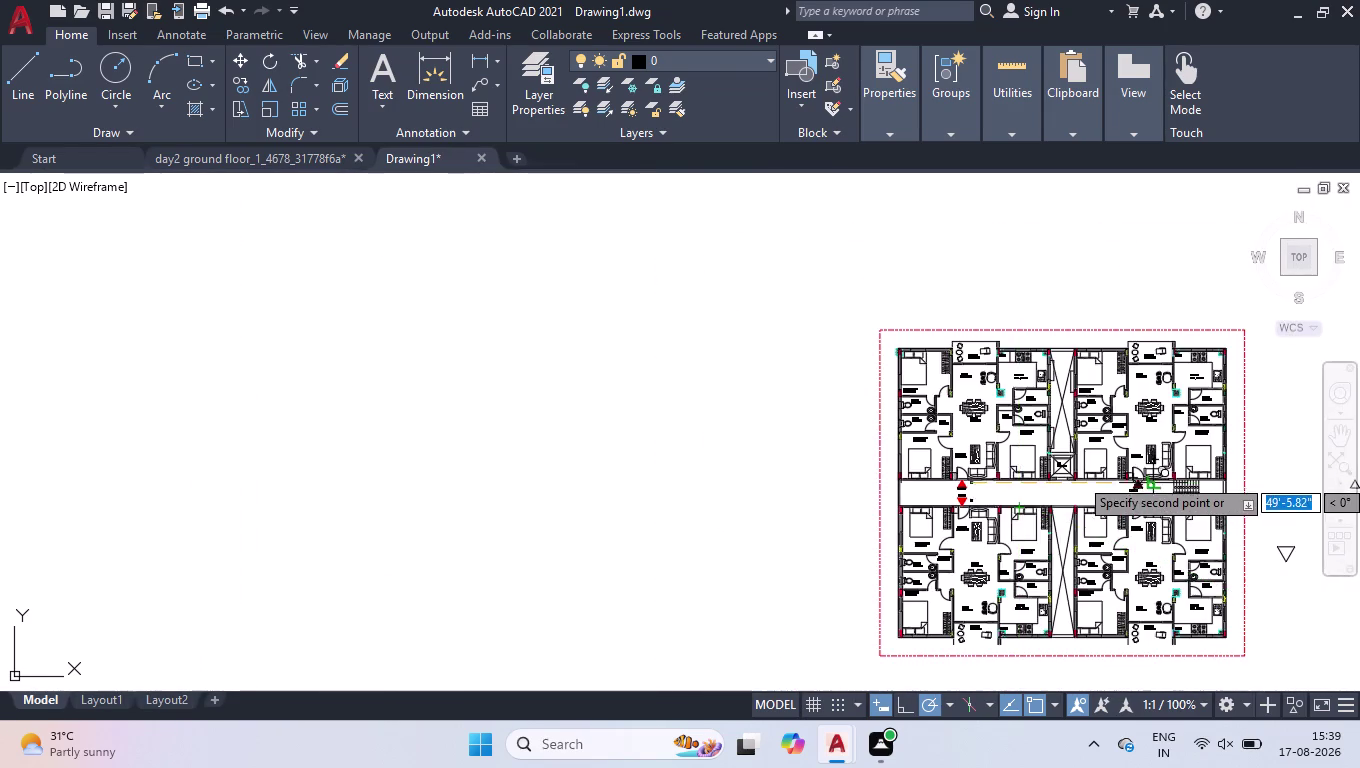
scroll(up, 3)
scroll(up, 3)
click(929, 476)
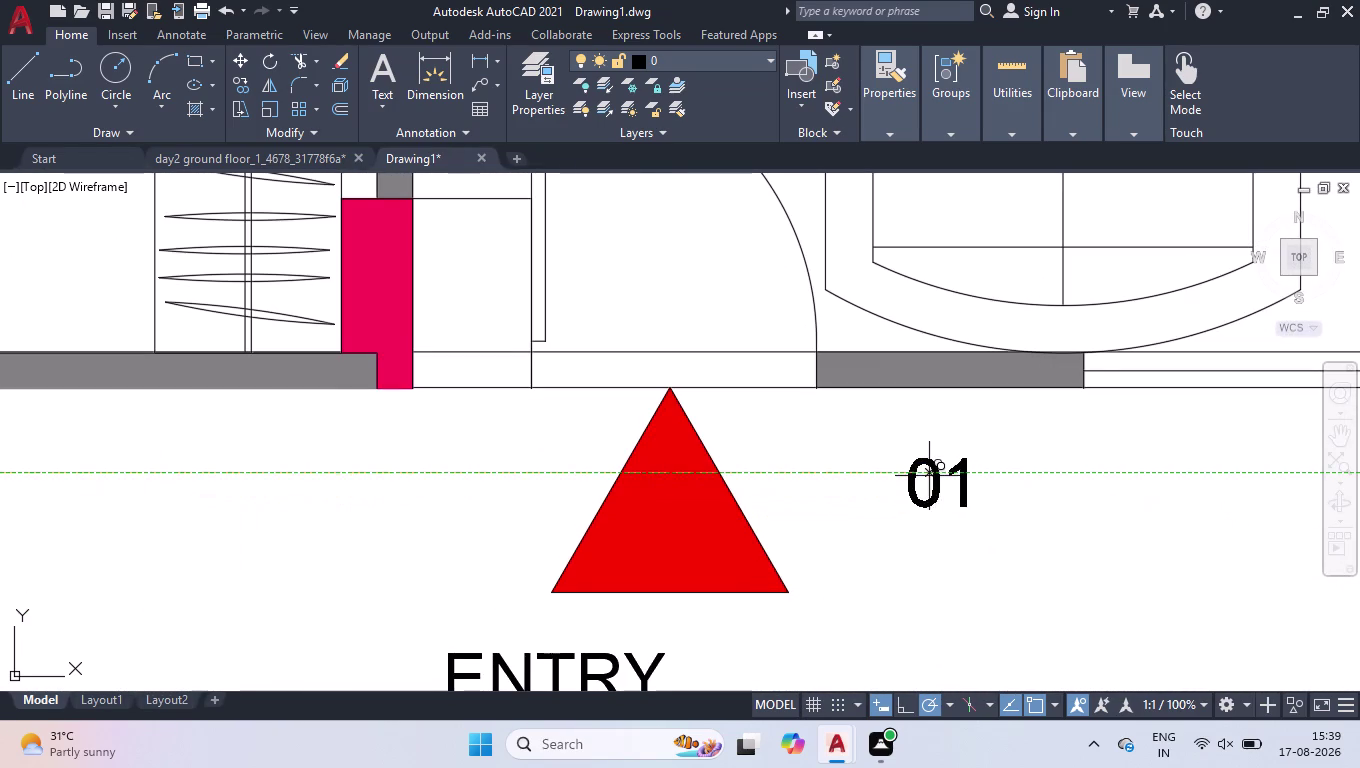
scroll(down, 3)
scroll(down, 3)
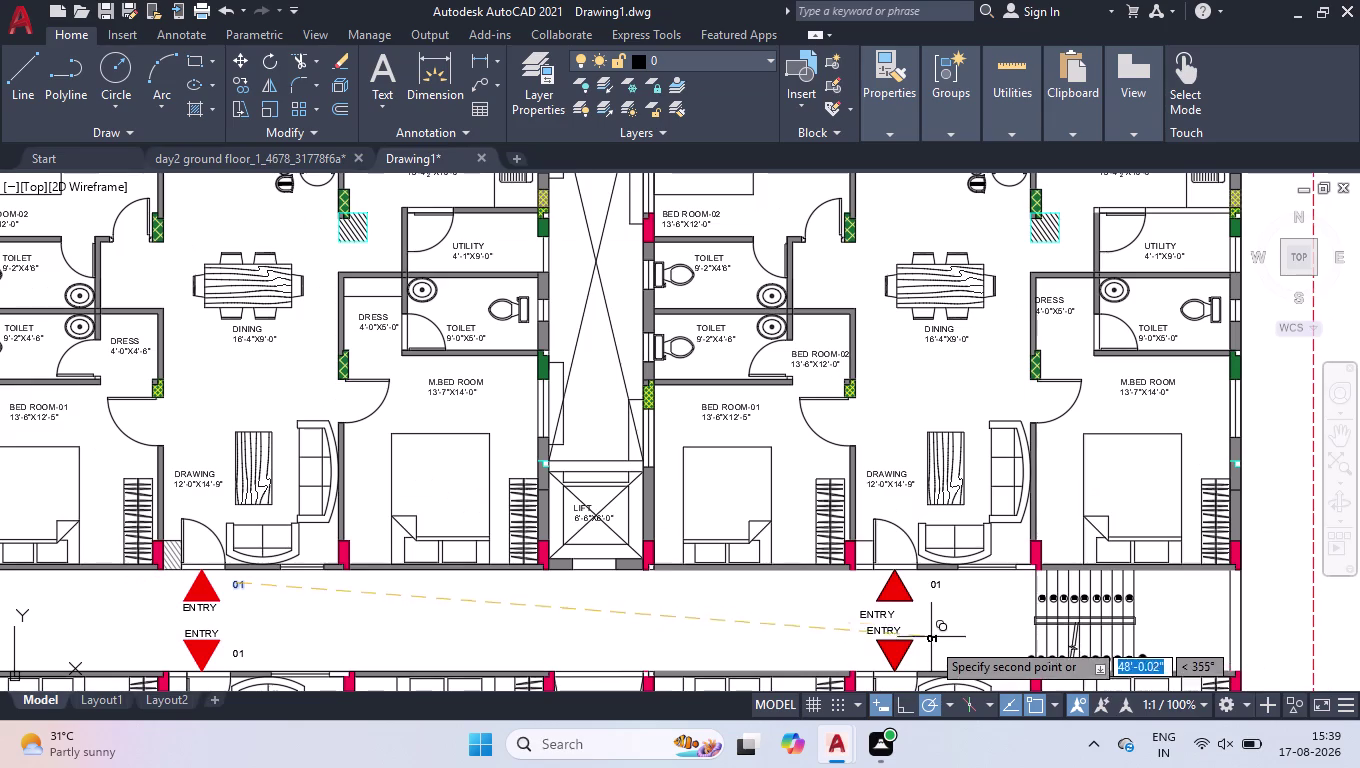
scroll(up, 3)
click(941, 637)
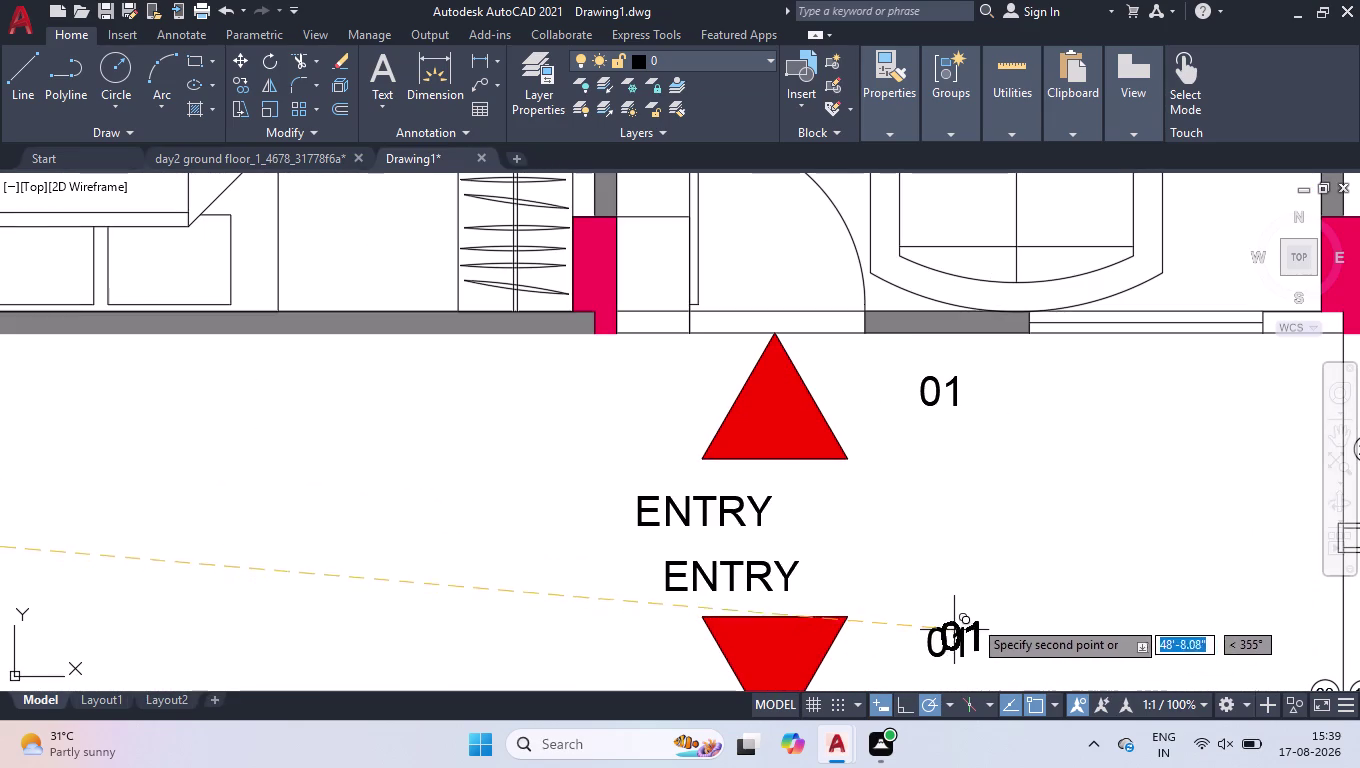
key(Return)
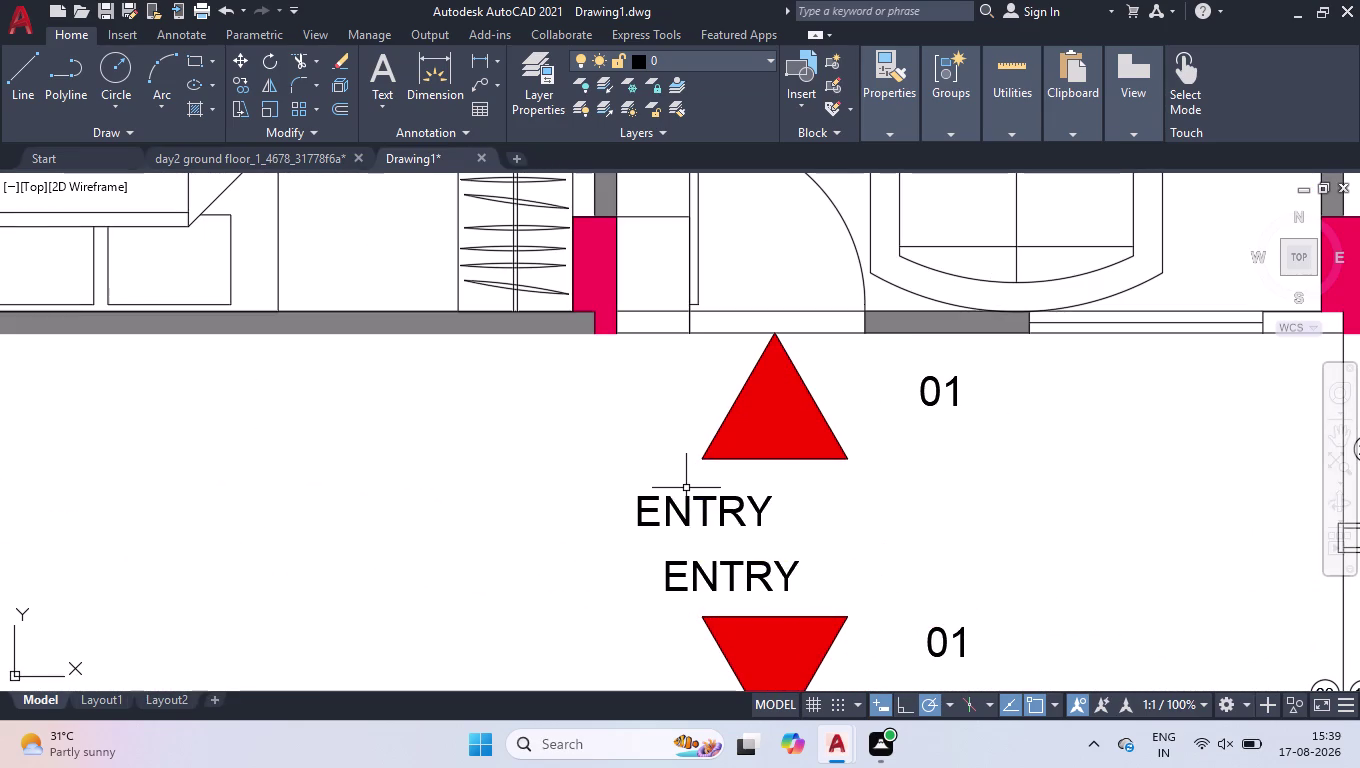
Move the upper ENTRY label so it sits centred under its red arrow.
click(682, 501)
click(641, 512)
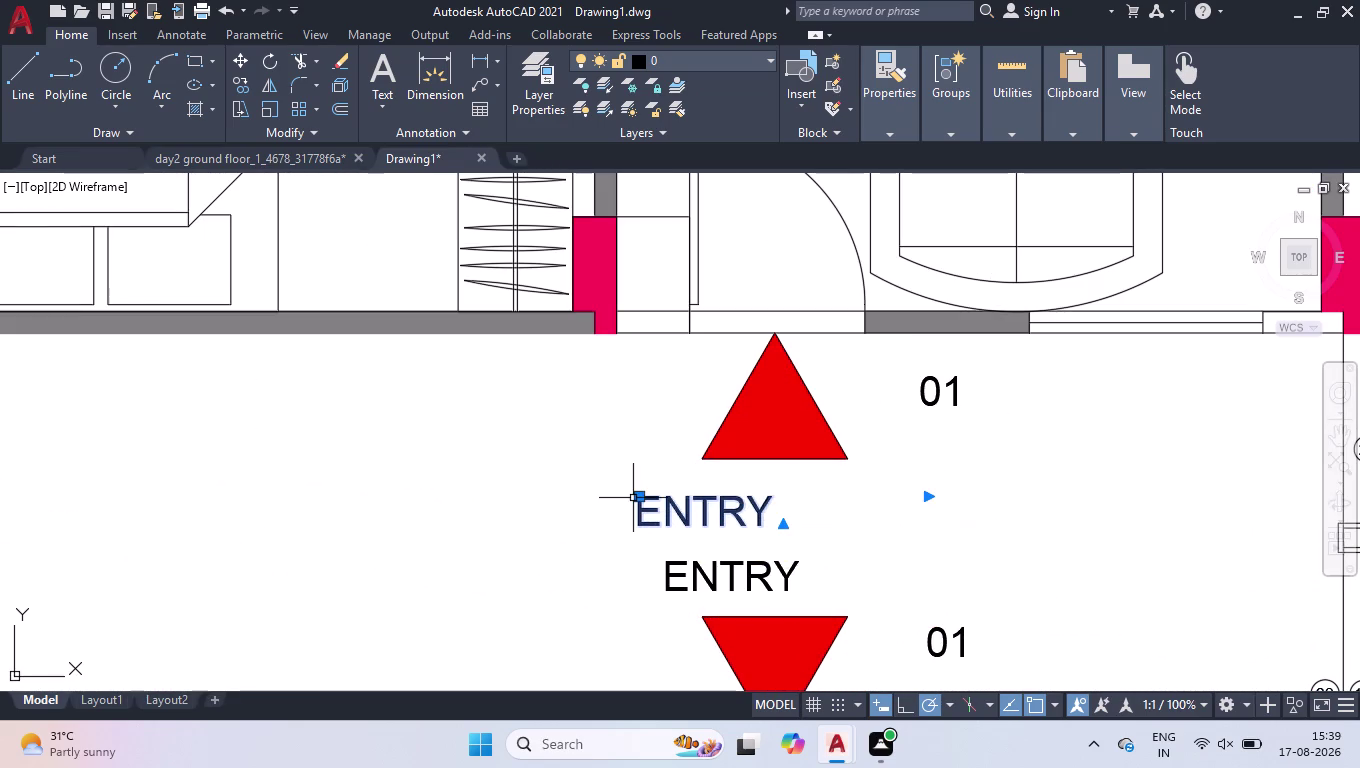
click(643, 493)
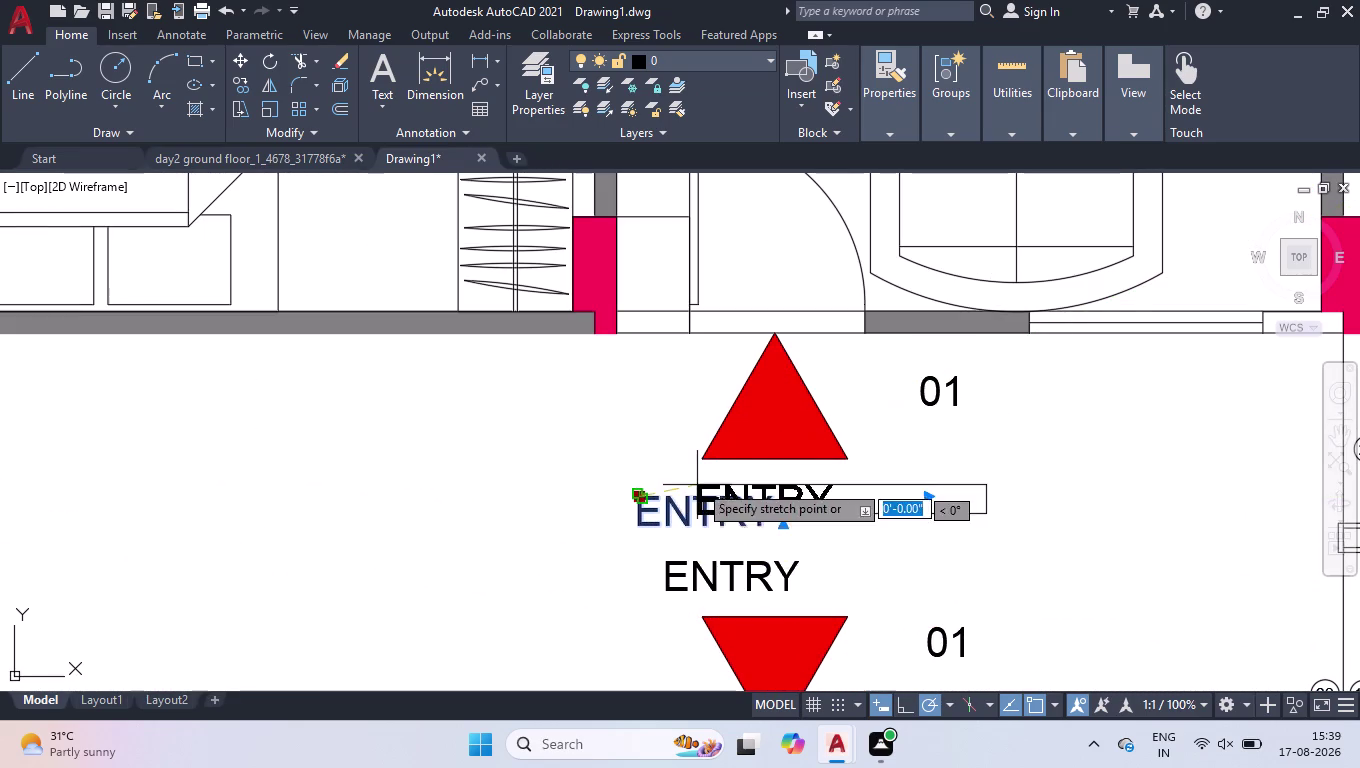
click(708, 479)
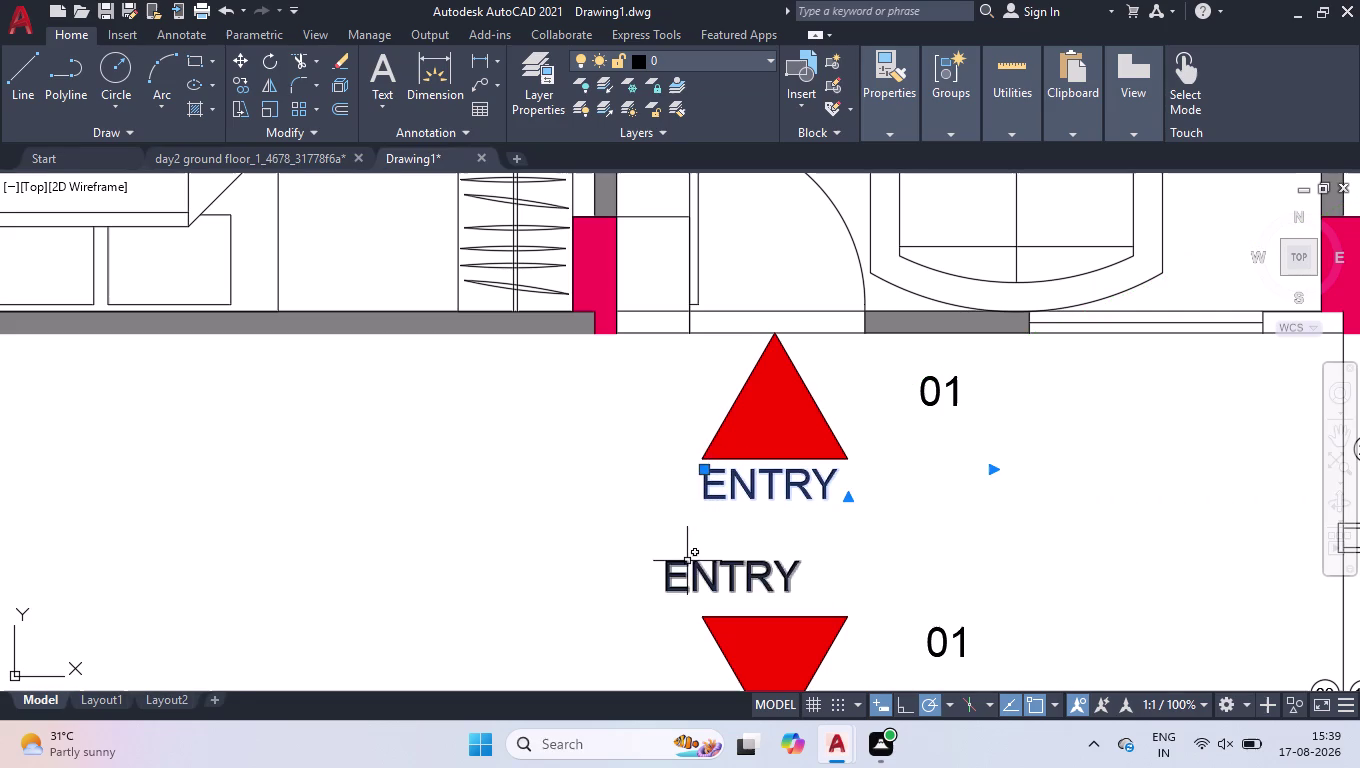
Centre the lower ENTRY label above its arrow, then window-select both labels.
click(687, 561)
click(667, 560)
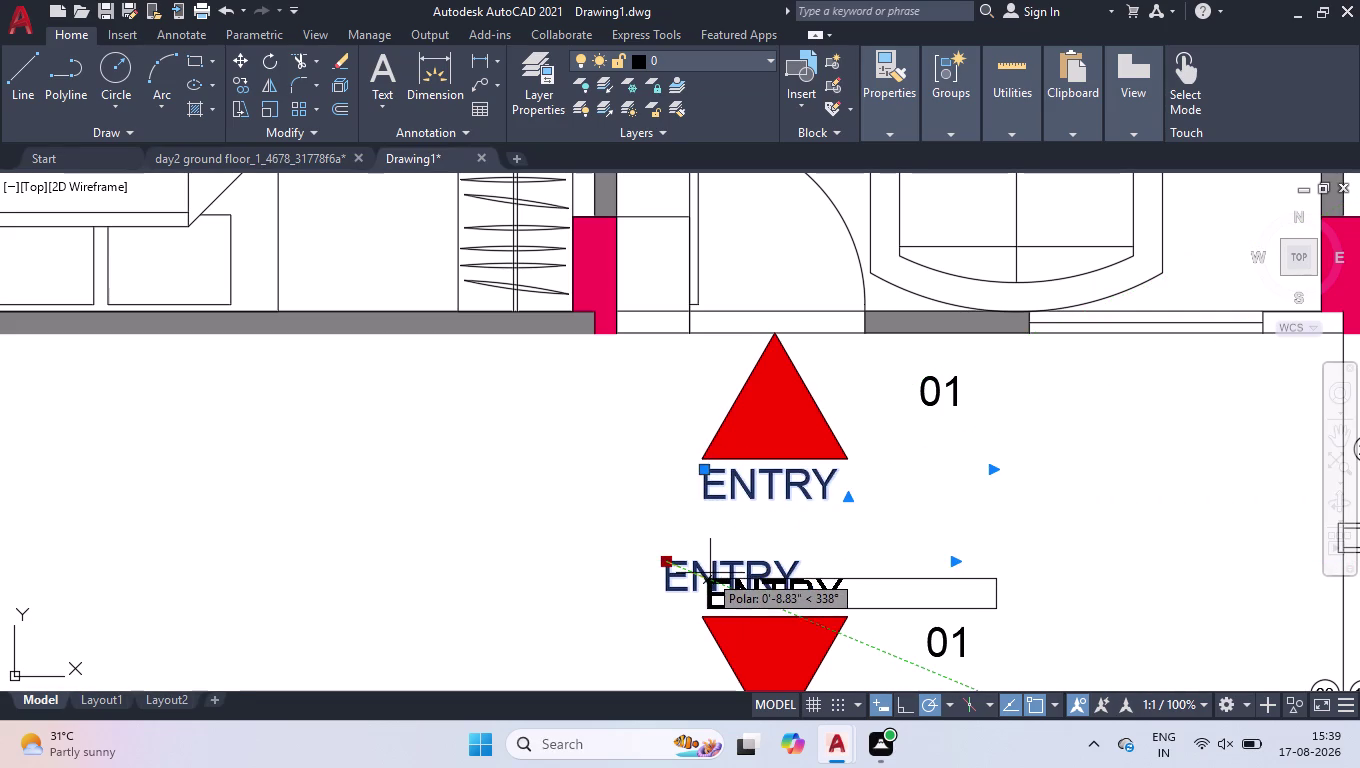
click(710, 573)
click(883, 461)
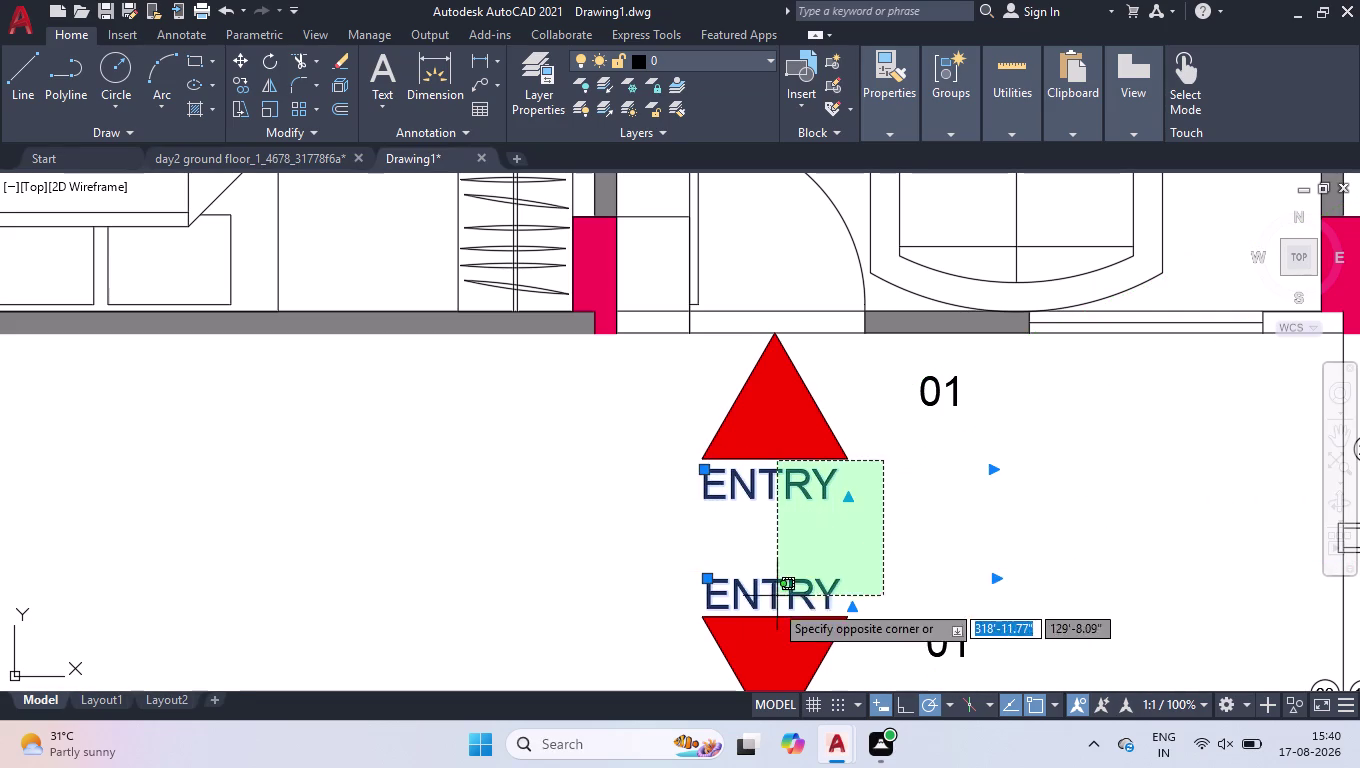
click(768, 614)
scroll(down, 3)
scroll(down, 3)
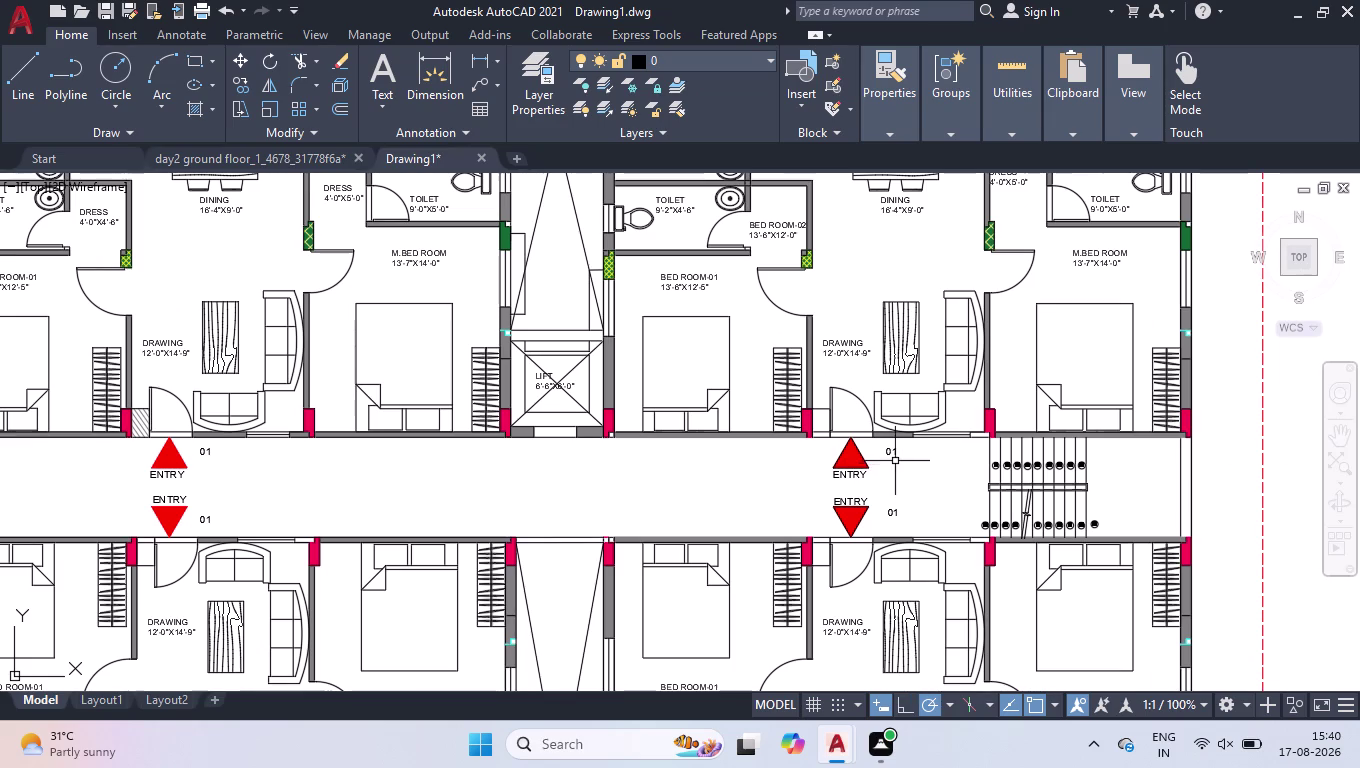
click(661, 35)
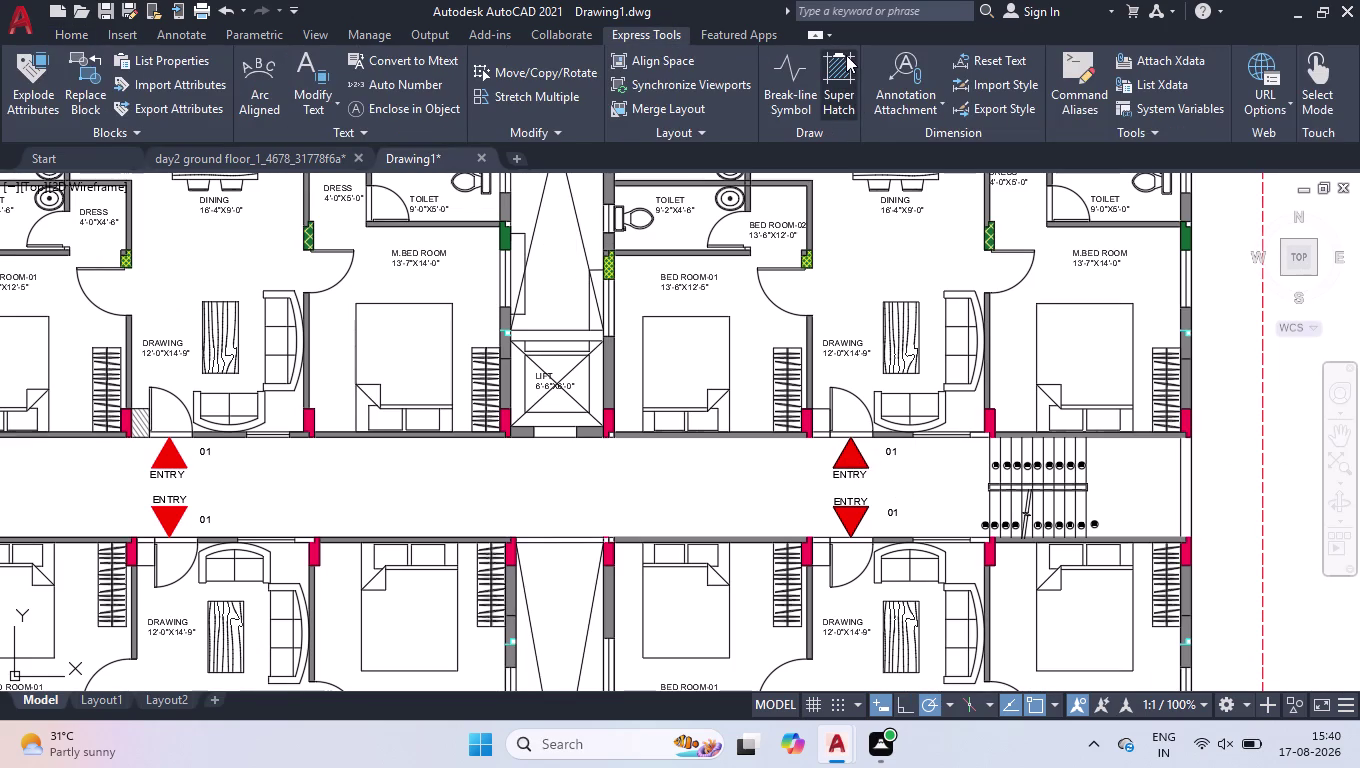
Pick the four 01 unit labels for Auto Number, right unit first, then left unit.
click(383, 85)
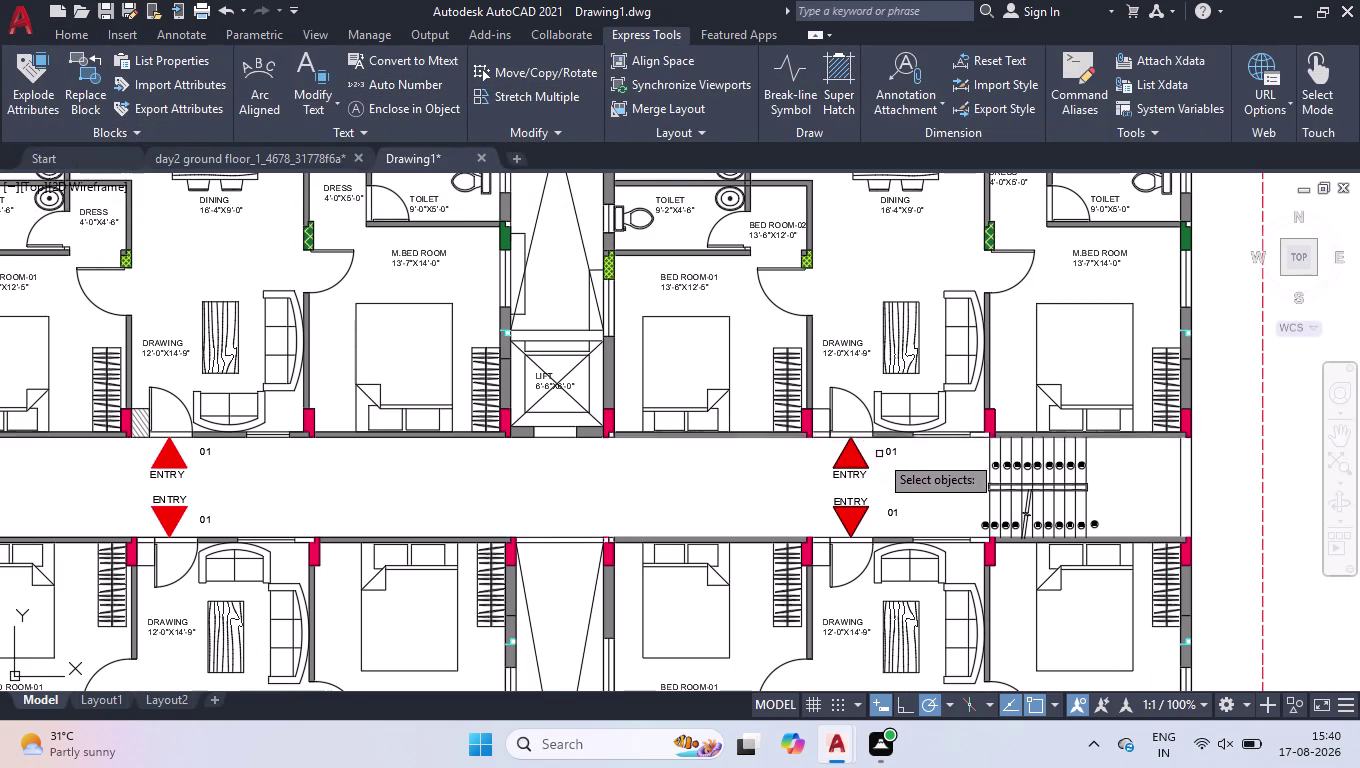
click(887, 454)
click(893, 512)
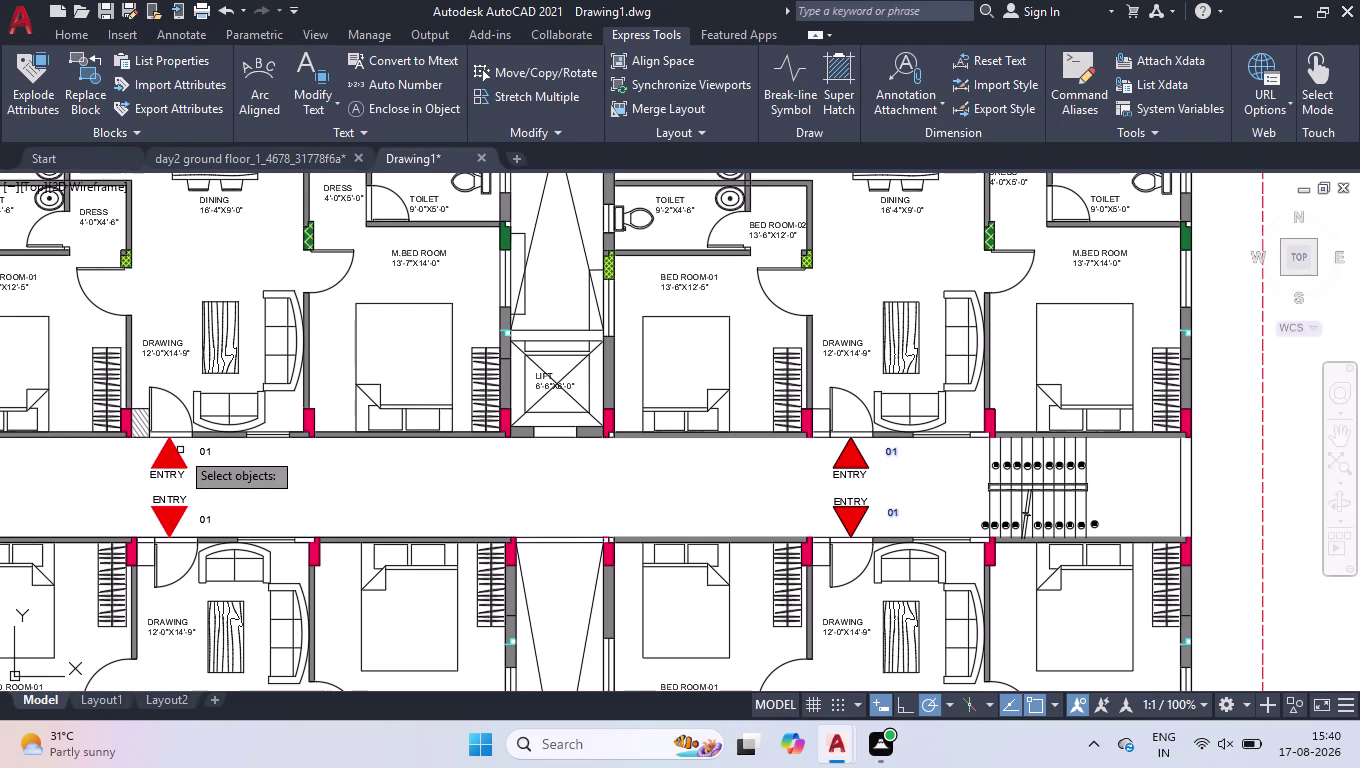
click(206, 451)
click(205, 524)
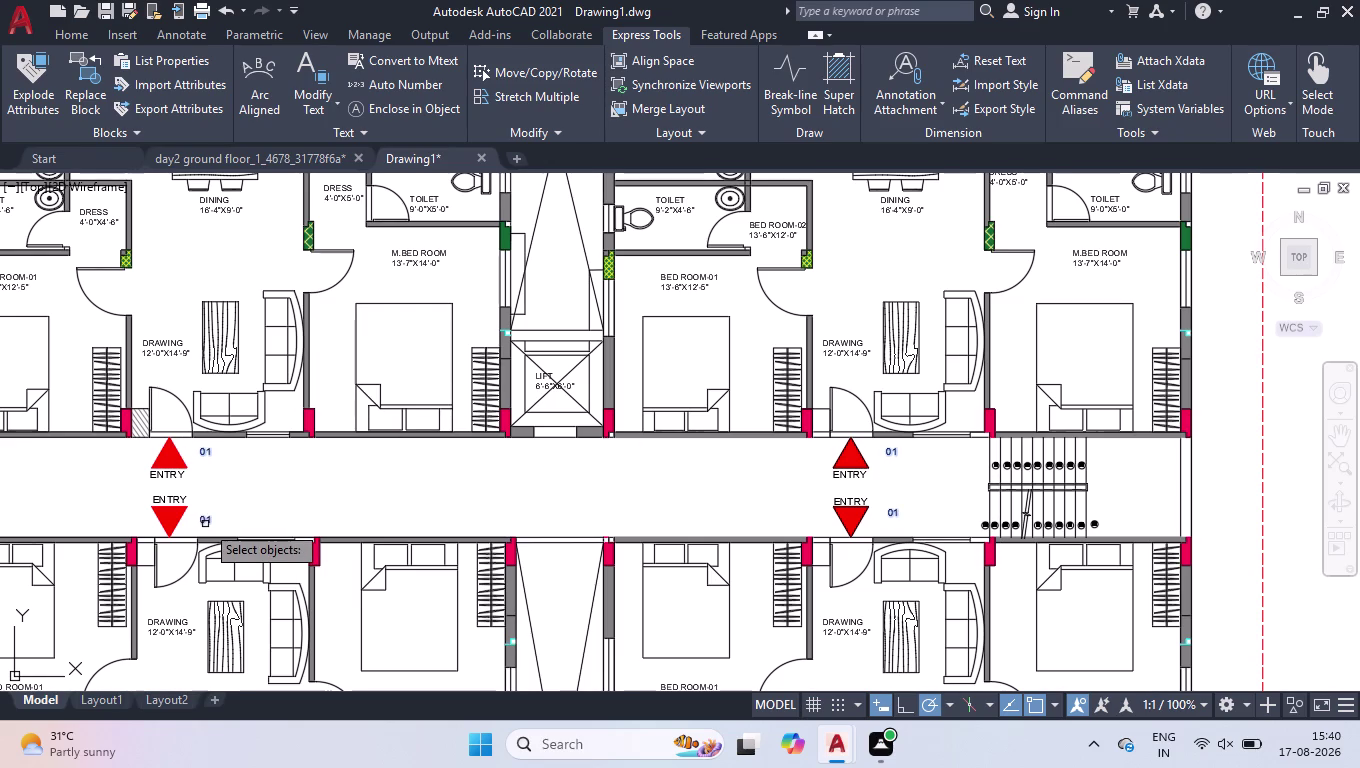
key(Return)
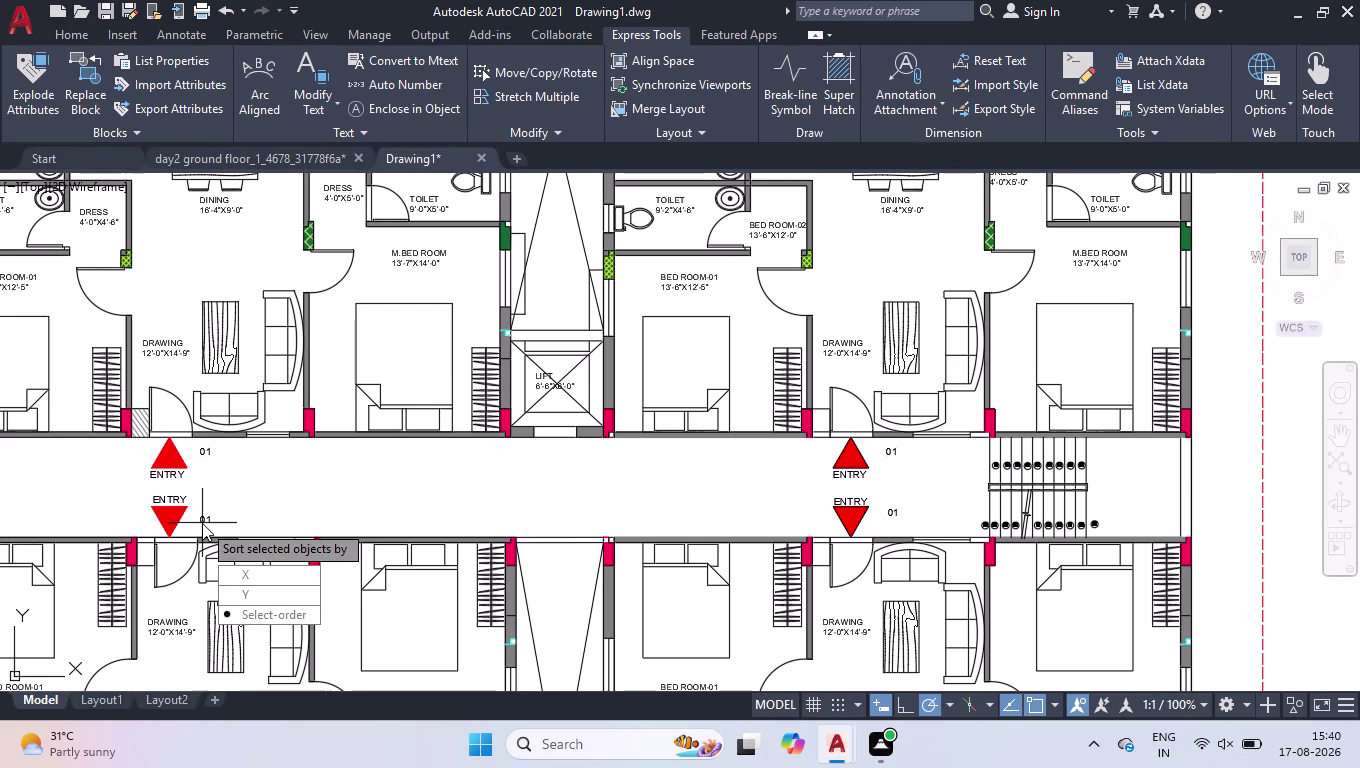
Number the labels in pick order, starting at 1 with increment 1, overwriting the existing text.
key(Return)
key(0)
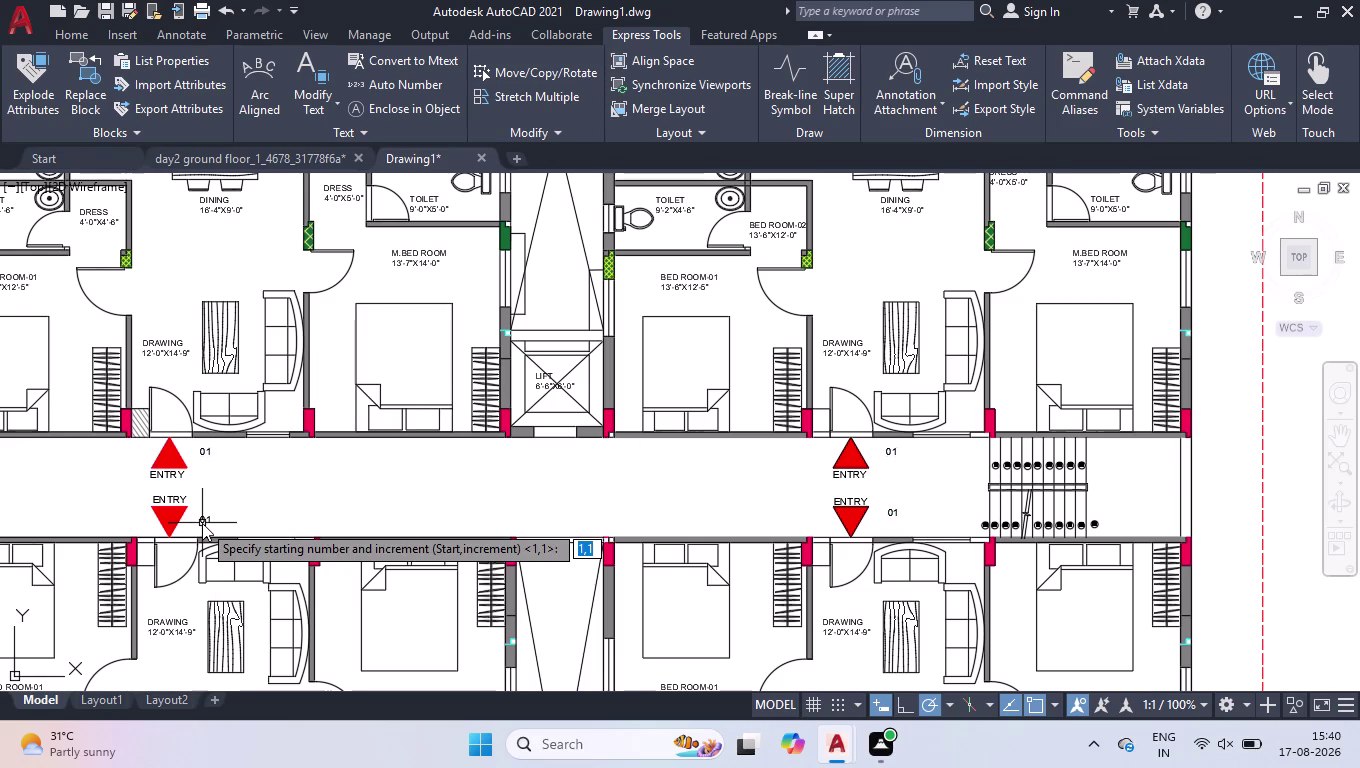
key(1)
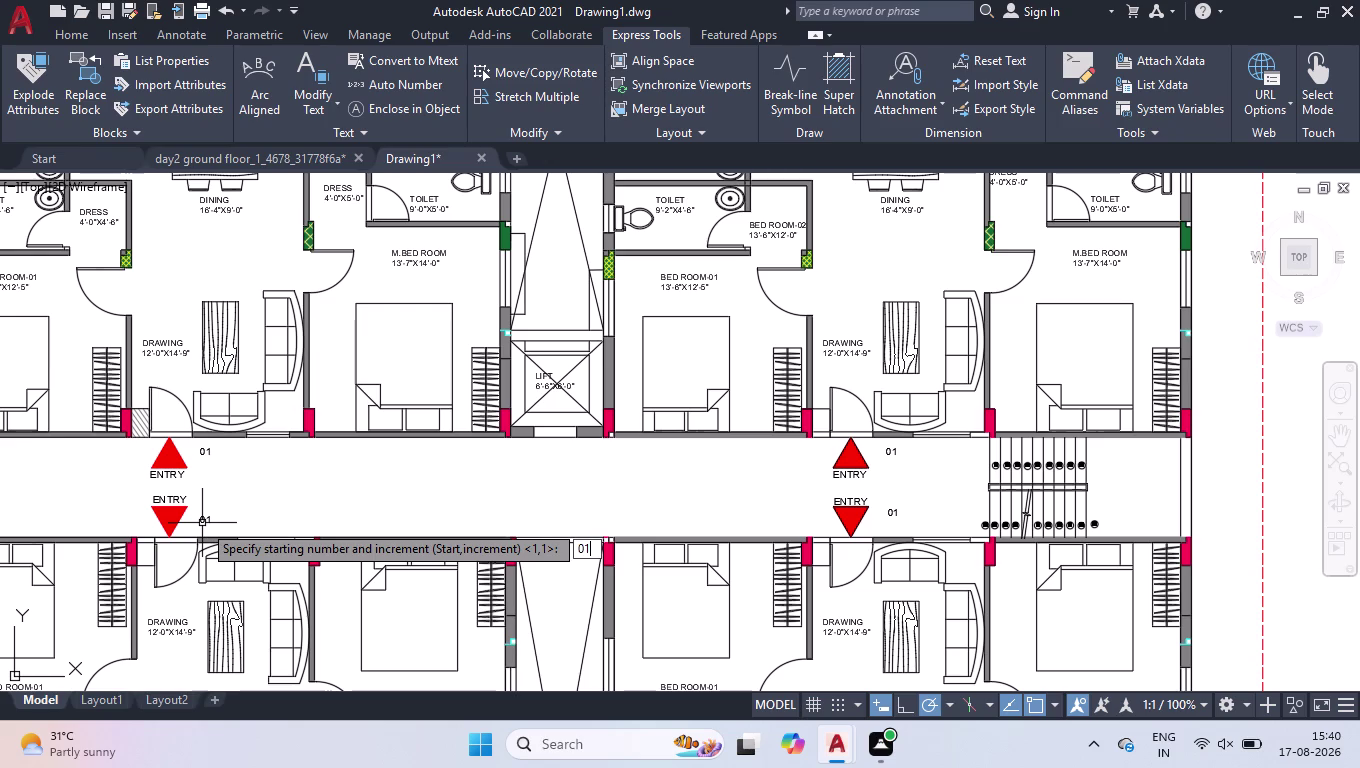
text(,01)
key(Return)
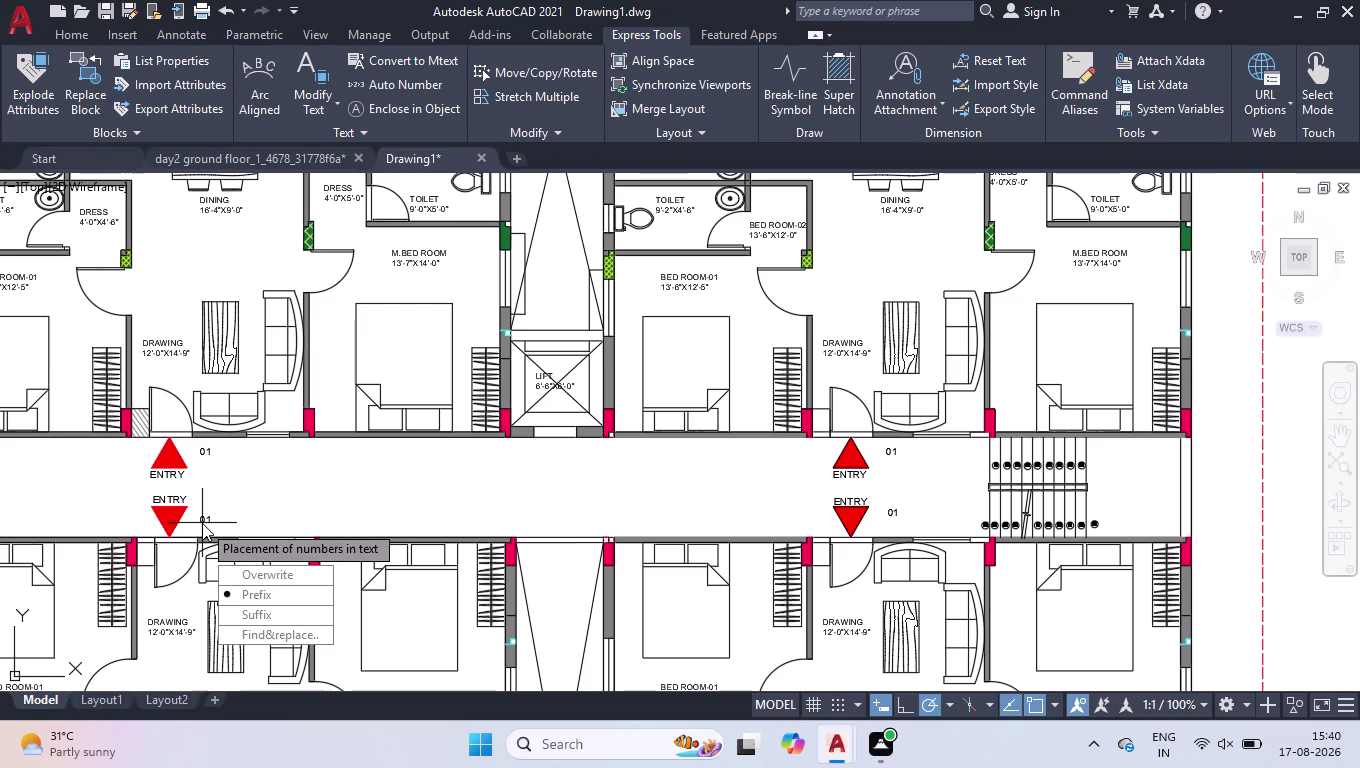
key(Up)
key(Return)
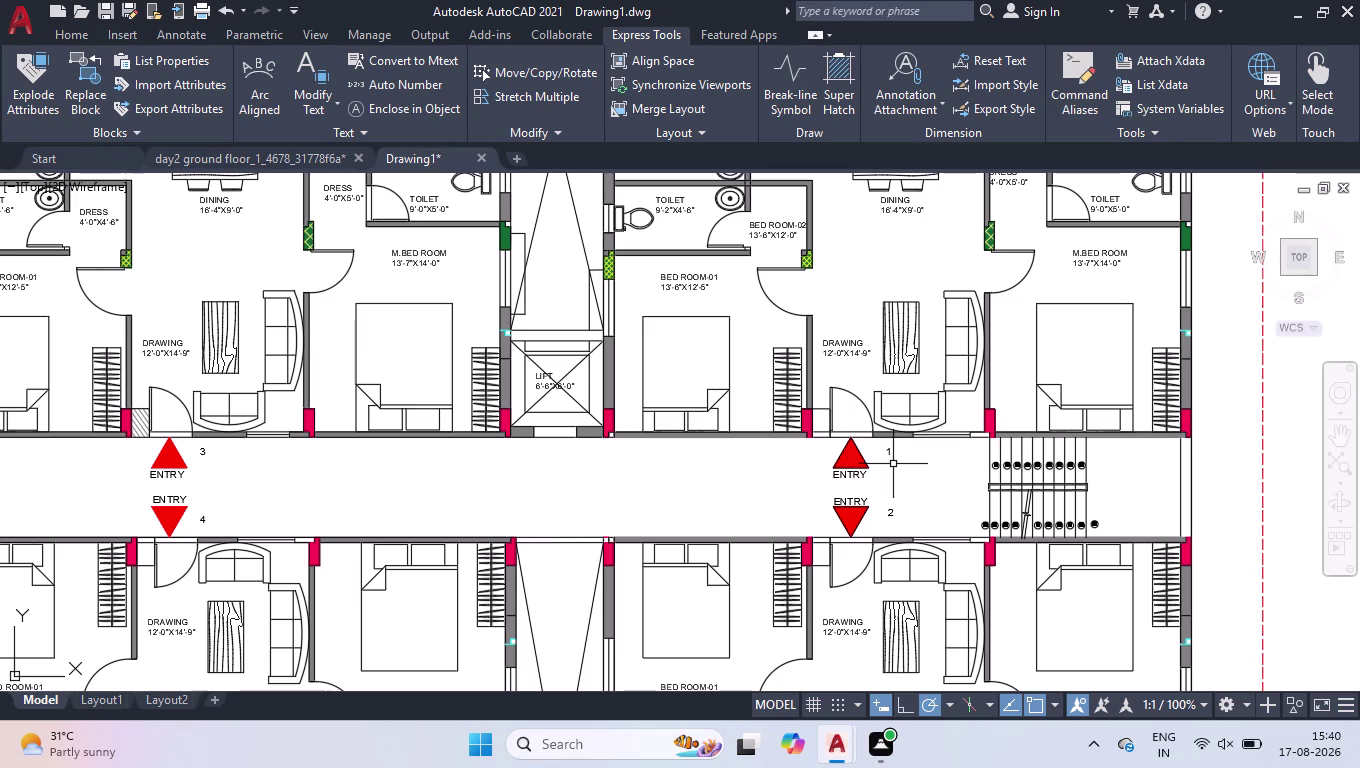
scroll(up, 3)
Add leading zeros so the right unit's labels read 01 and 02.
click(877, 444)
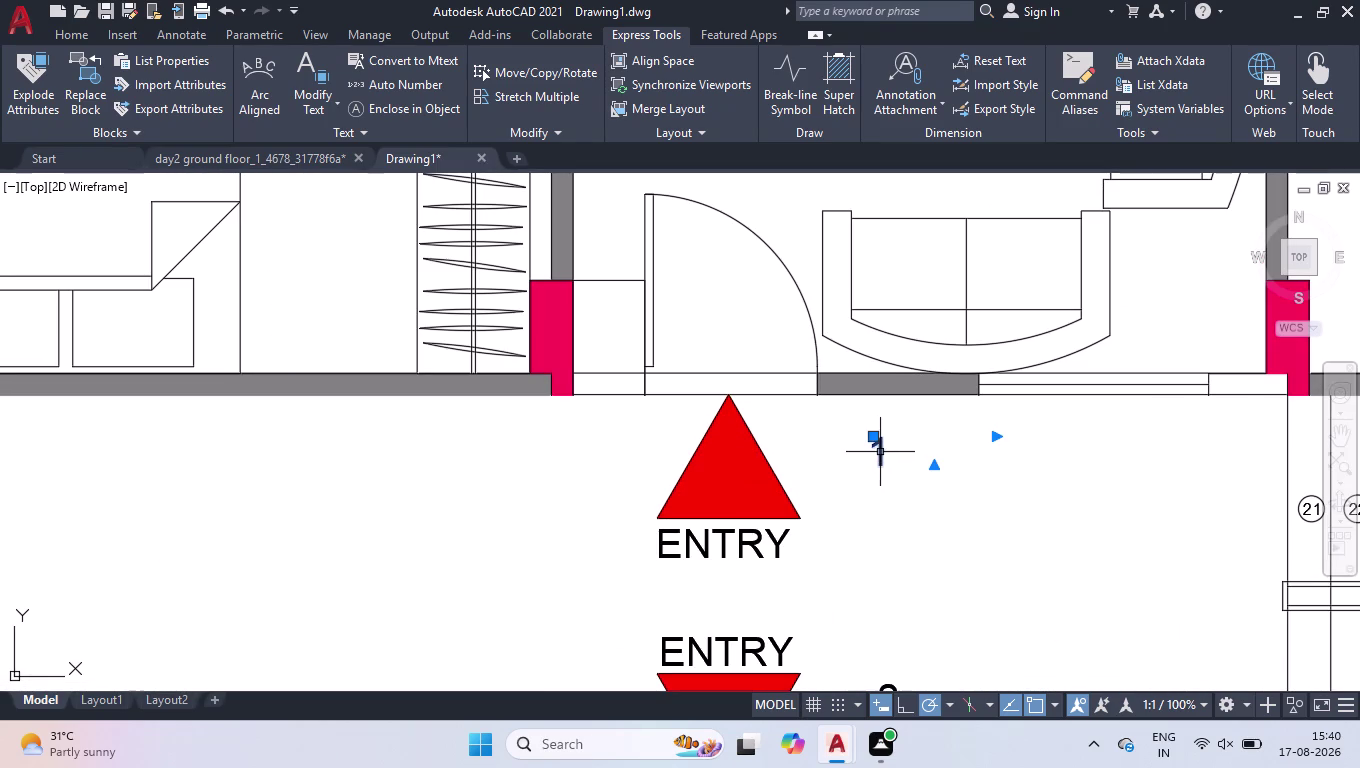
double_click(880, 452)
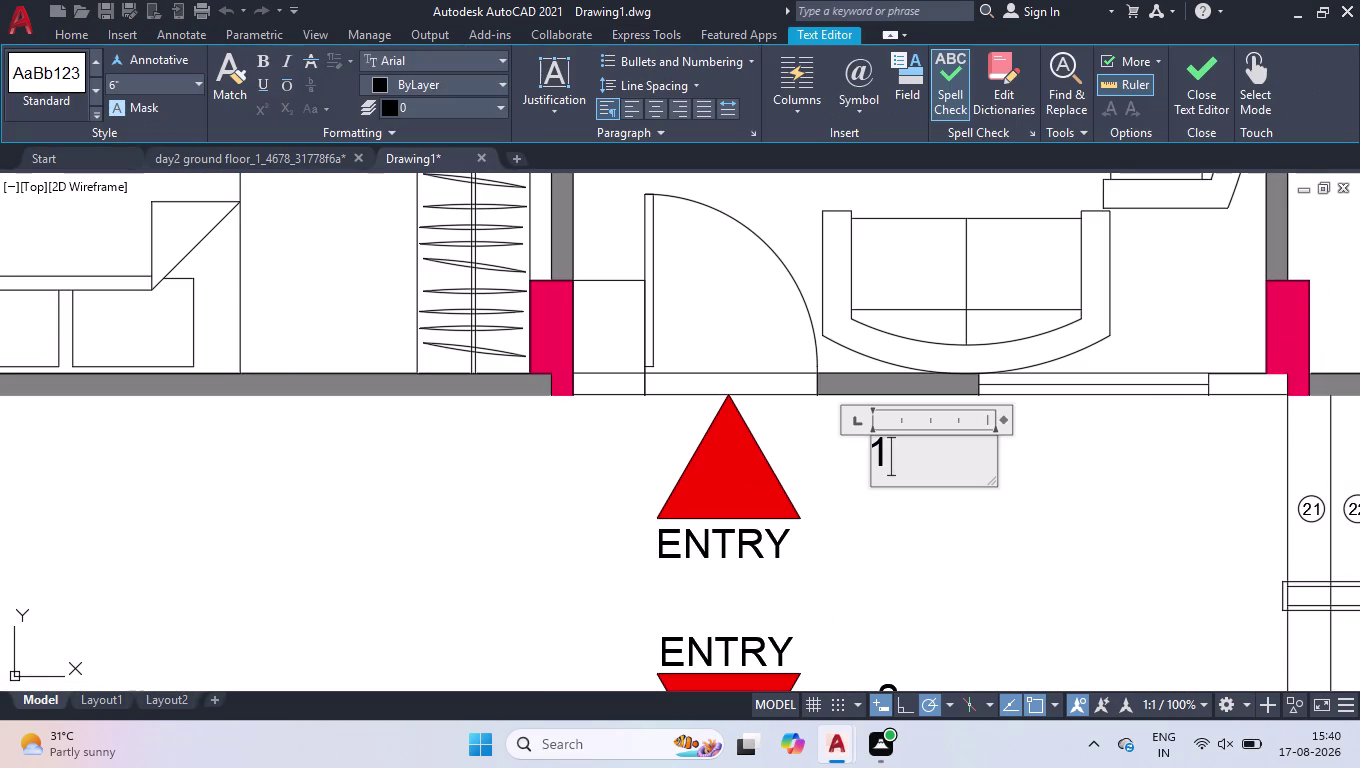
key(Left)
key(0)
scroll(down, 3)
click(1004, 594)
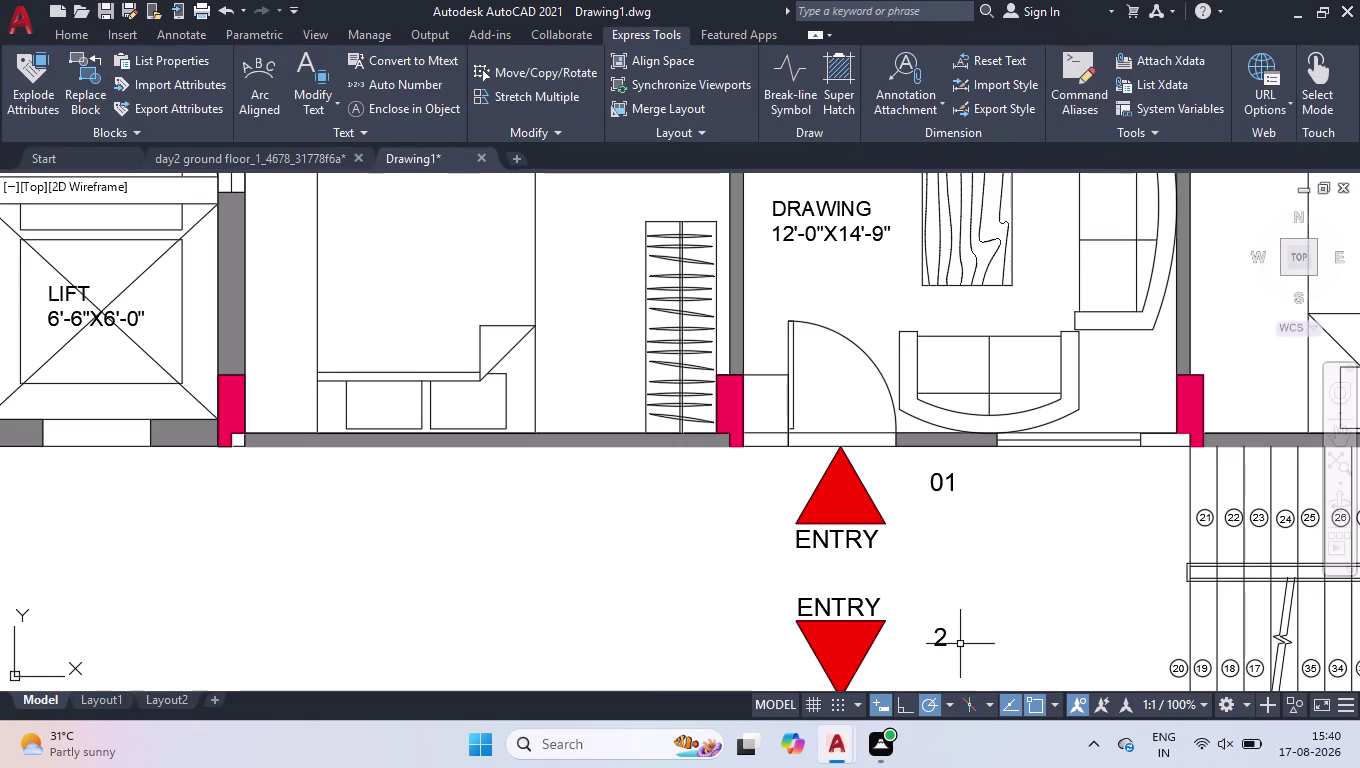
double_click(947, 643)
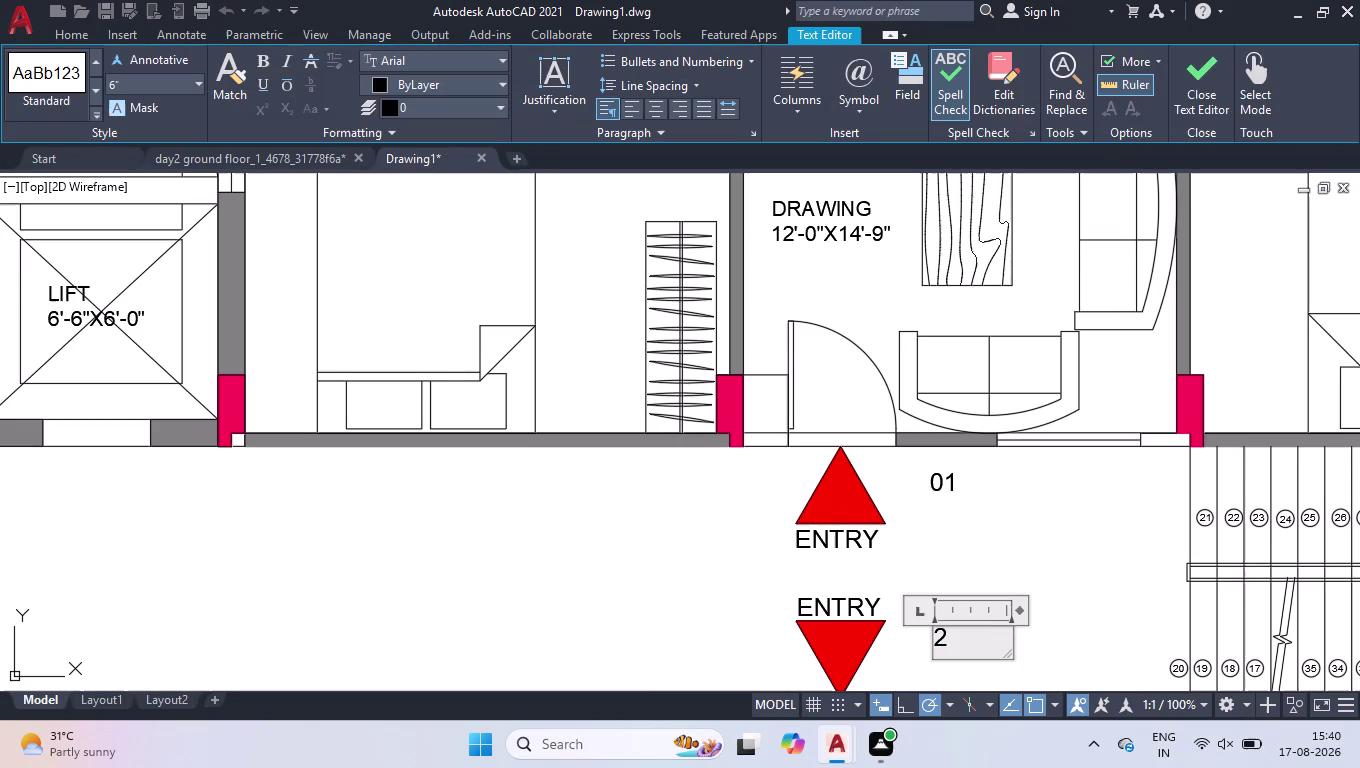
key(Left)
key(0)
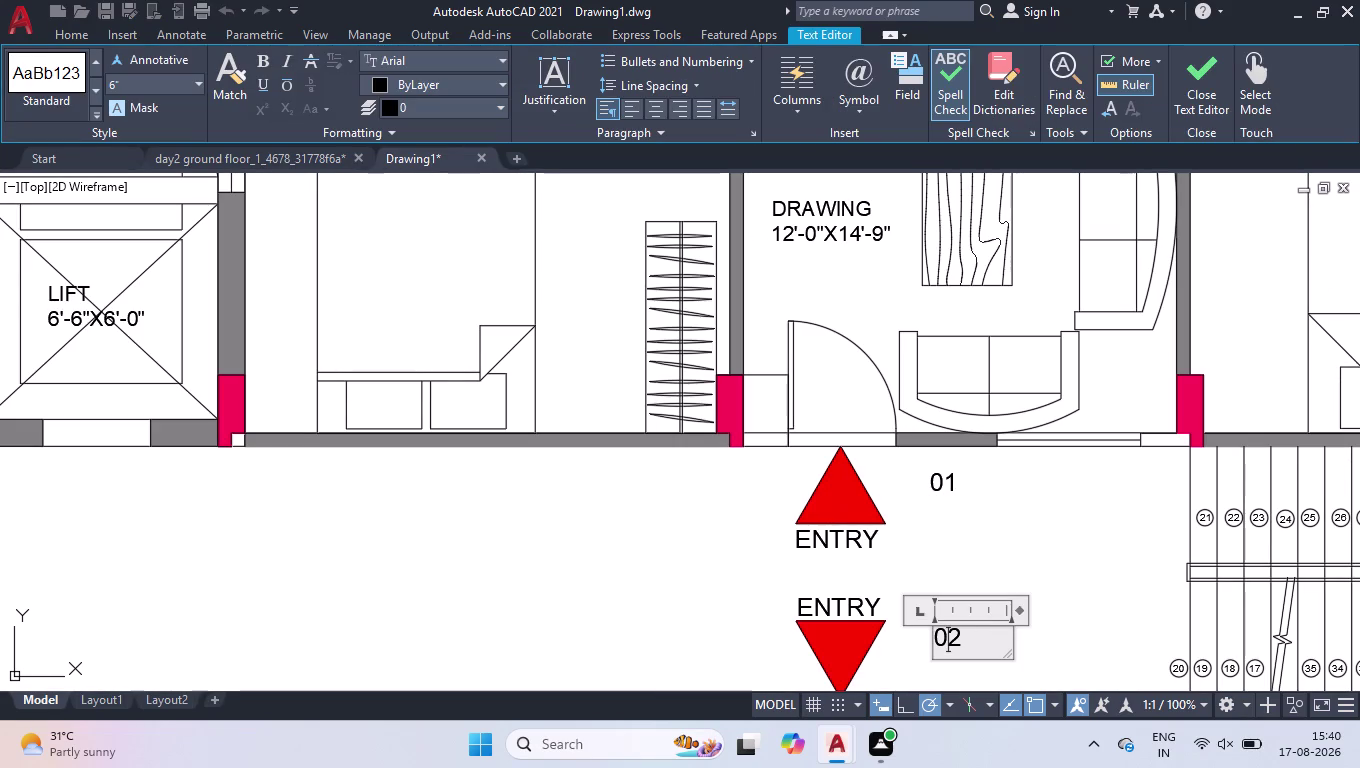
click(725, 611)
Add leading zeros so the left unit's labels read 03 and 04.
scroll(down, 3)
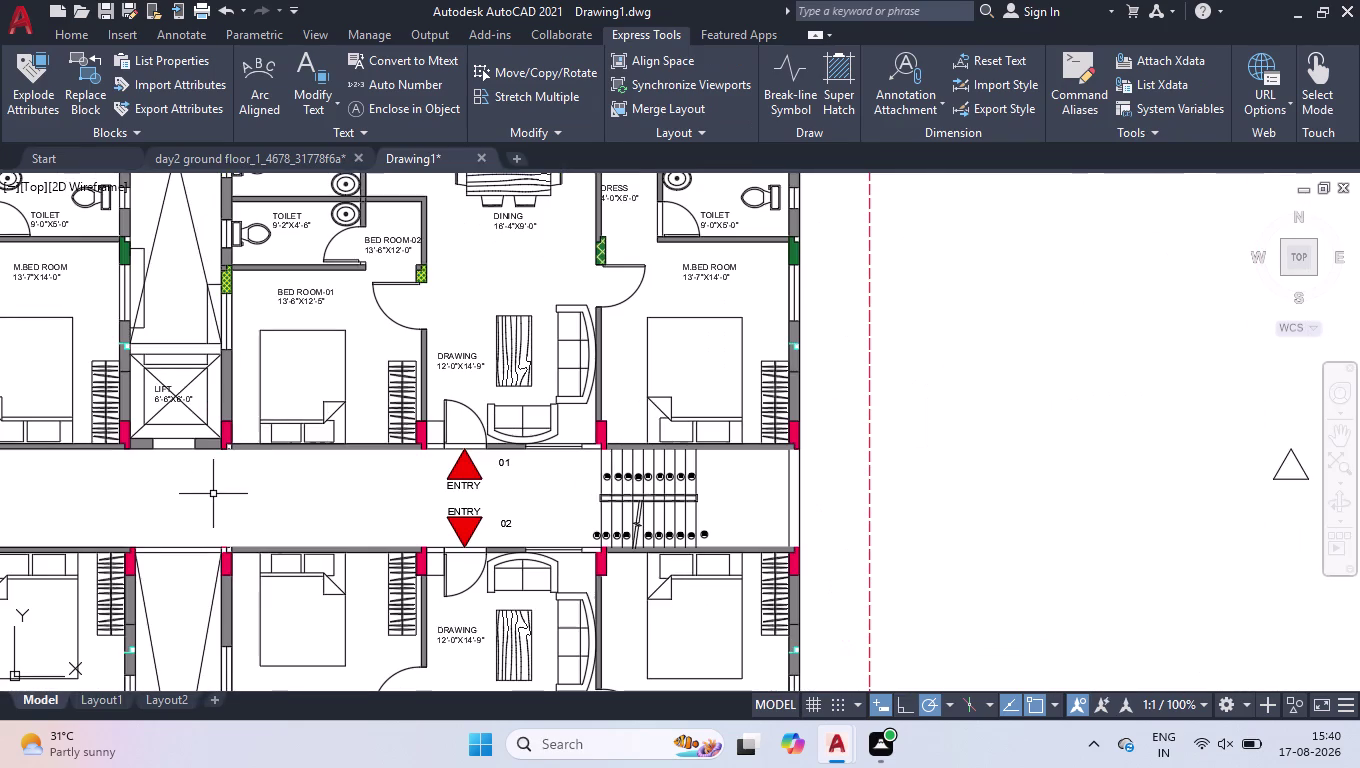
scroll(down, 3)
scroll(up, 3)
scroll(up, 3)
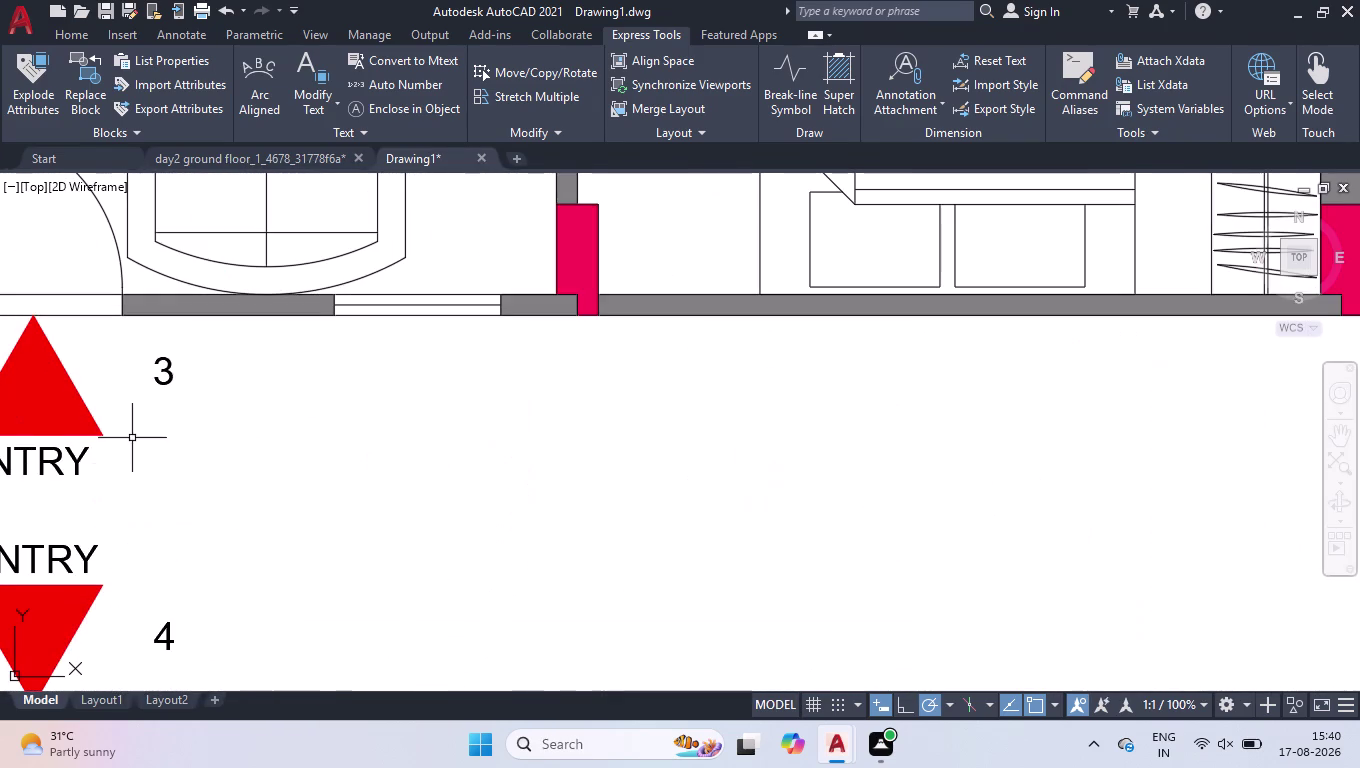
double_click(162, 367)
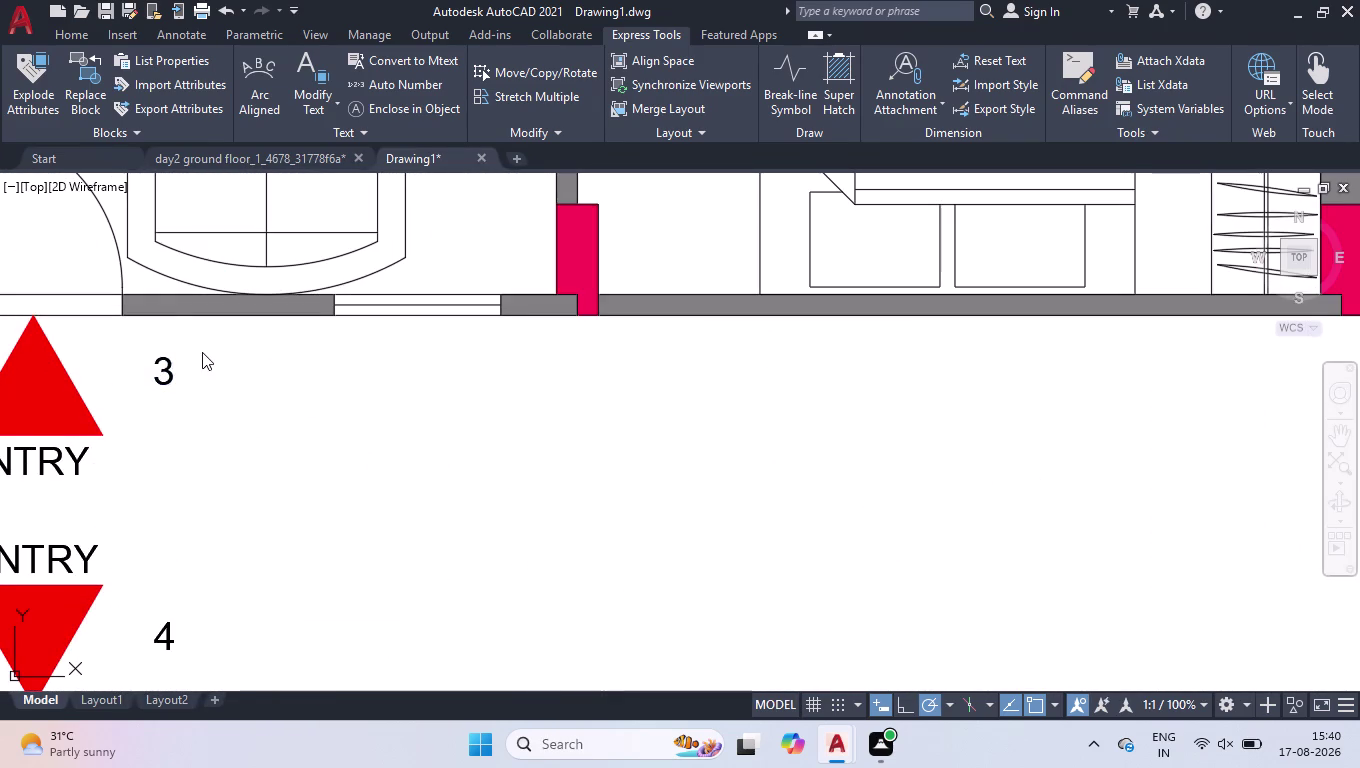
key(0)
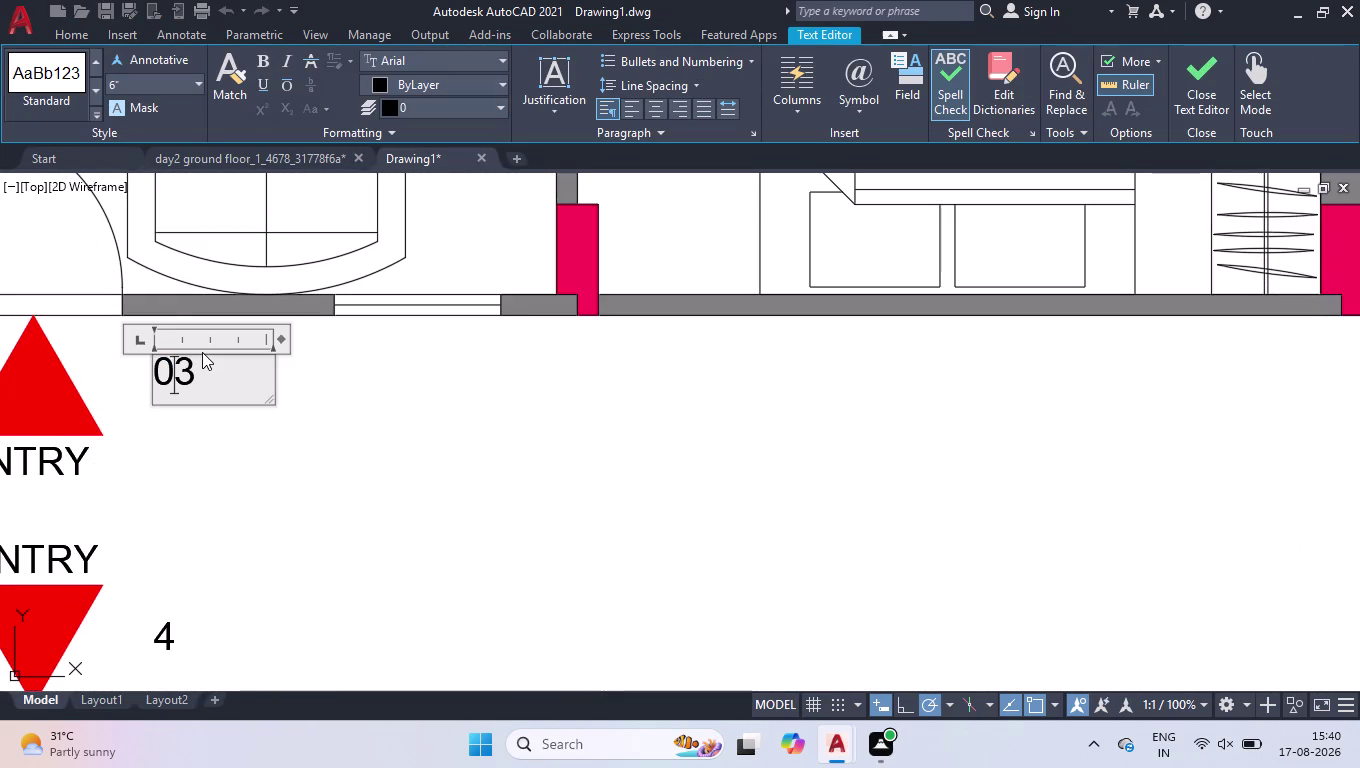
click(153, 657)
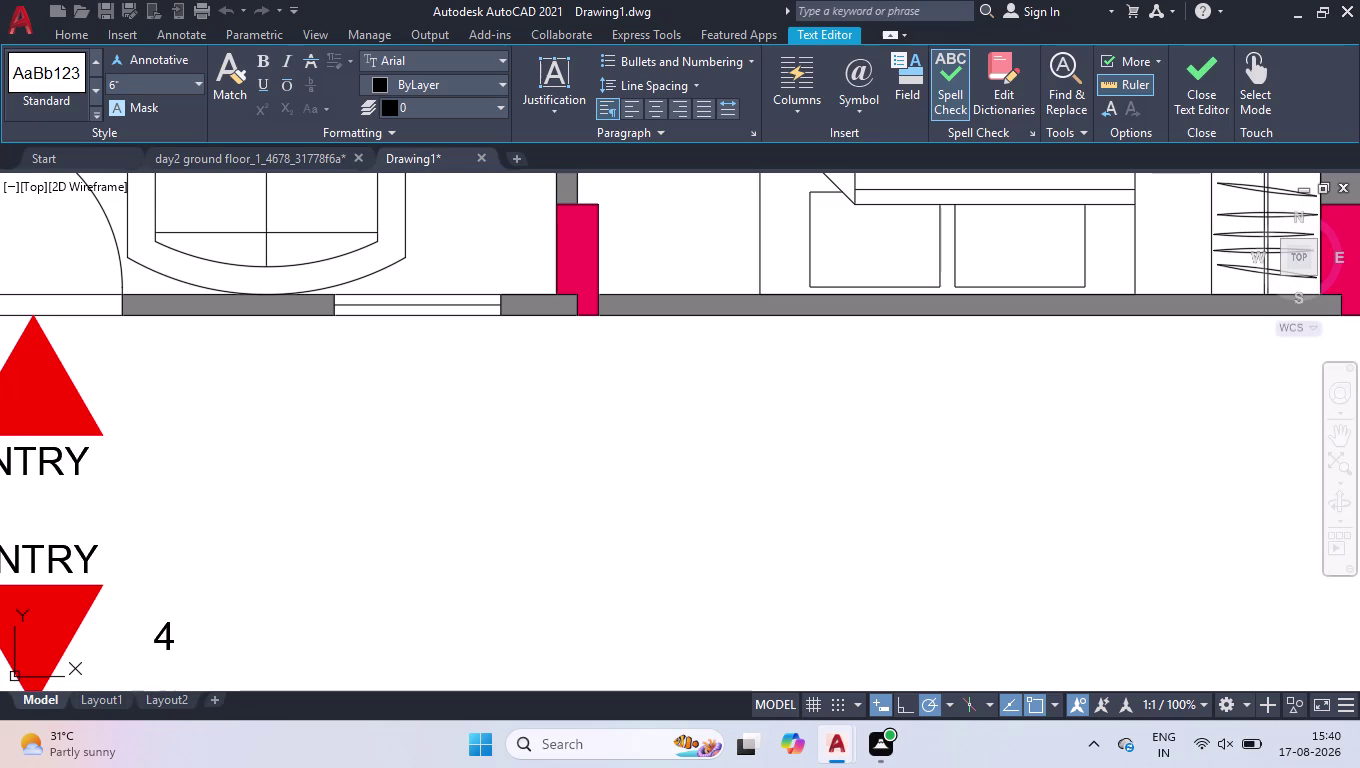
double_click(165, 634)
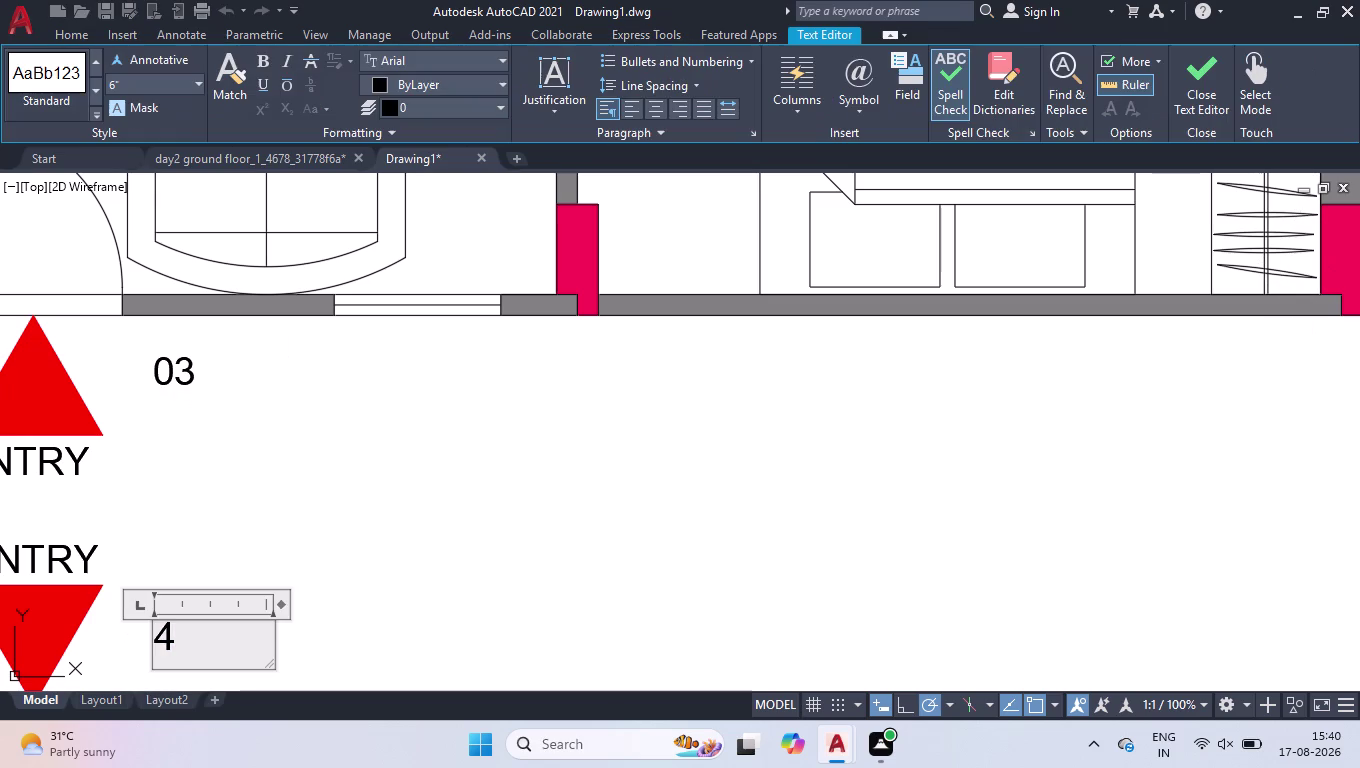
key(Left)
key(0)
click(470, 489)
scroll(down, 3)
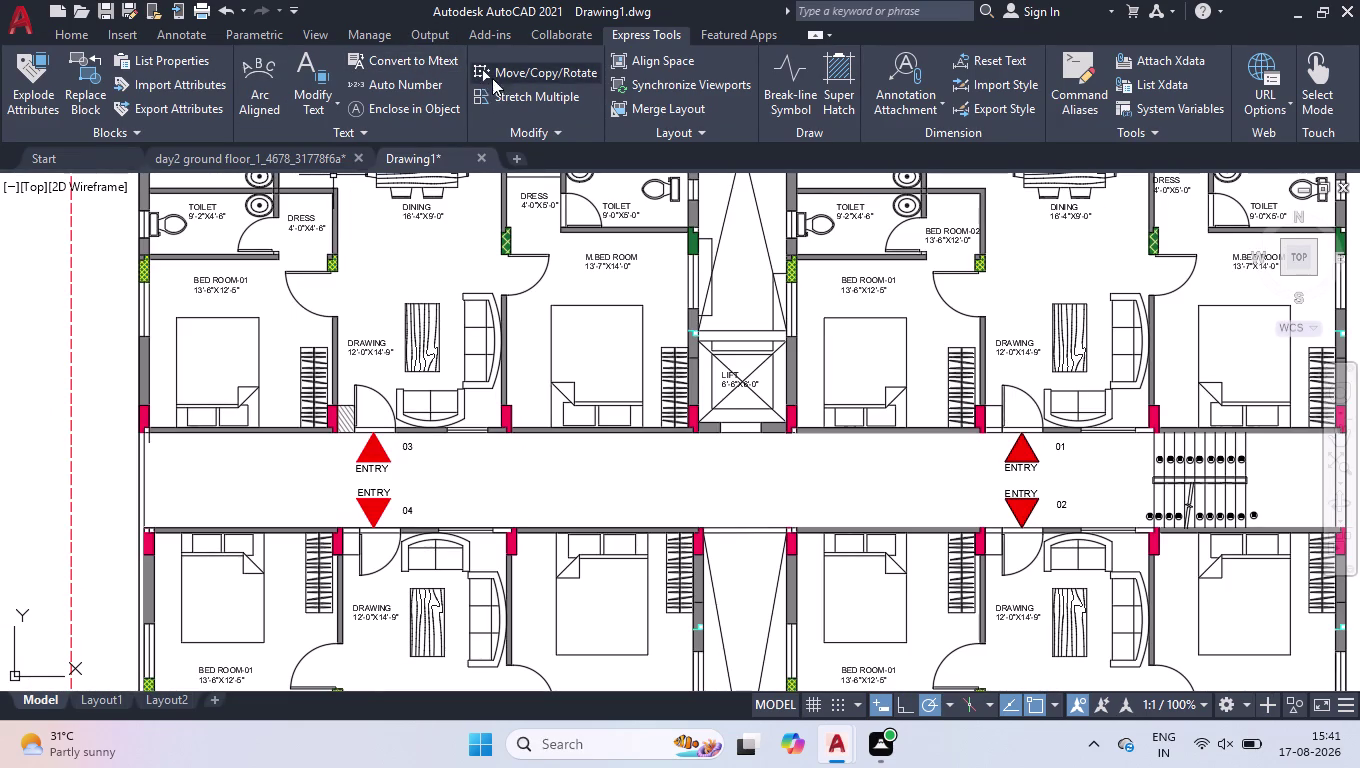
Enclose the 01–04 numbers in variable circles at the default offset using Enclose in Object.
click(456, 105)
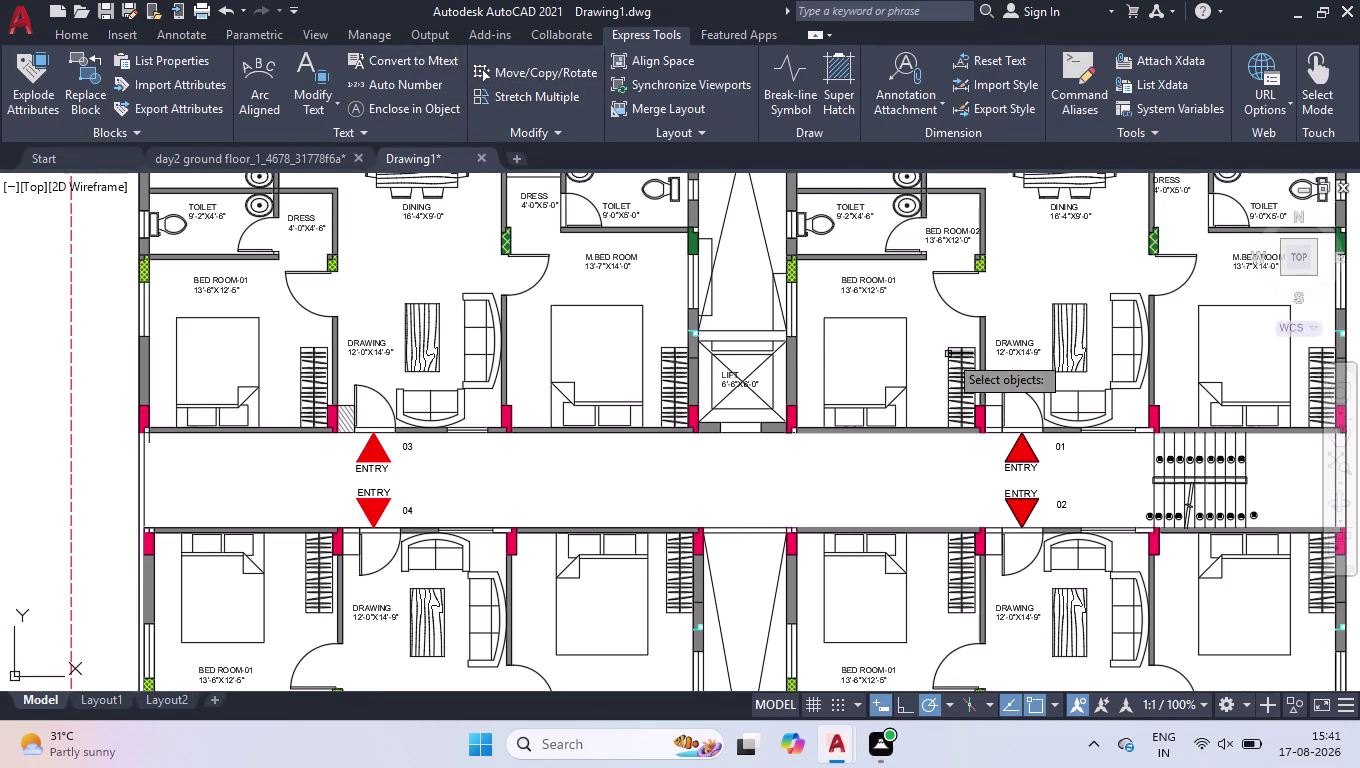
click(1055, 446)
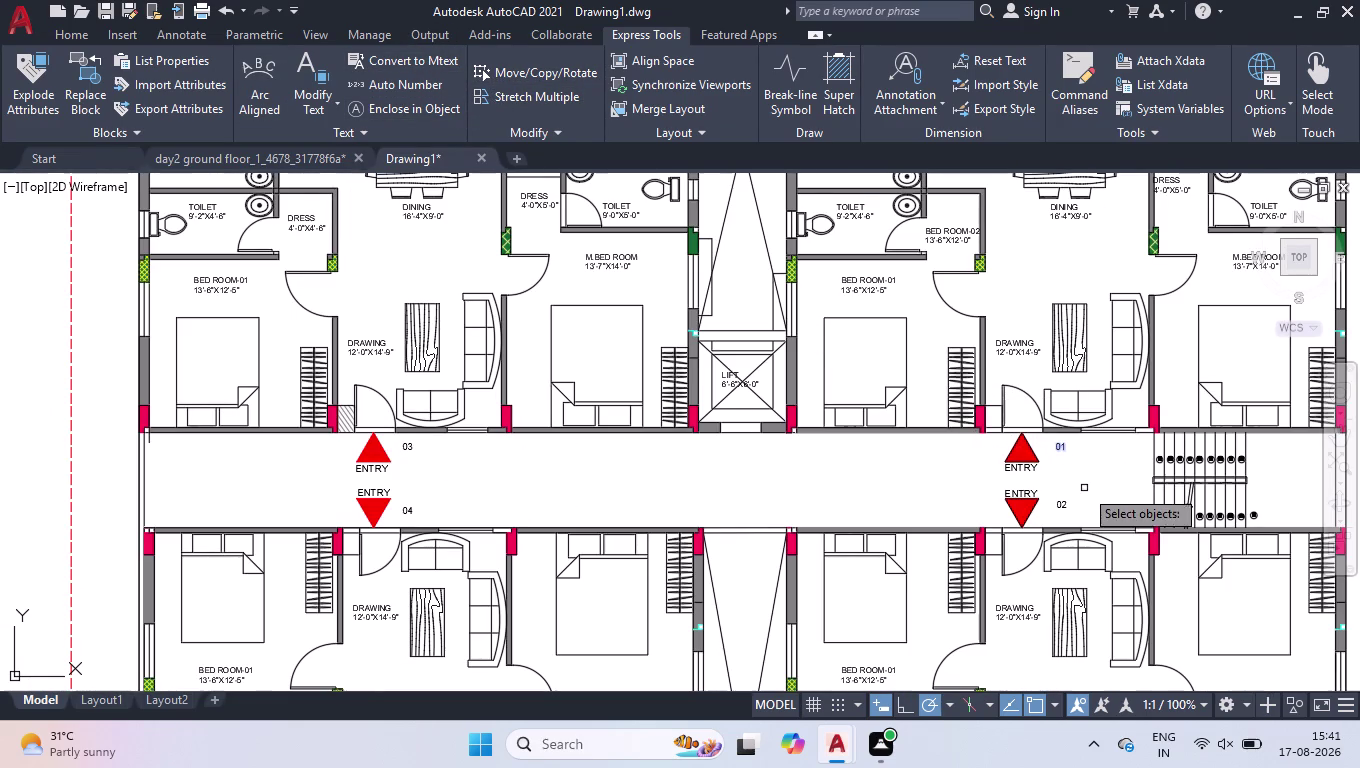
click(1067, 509)
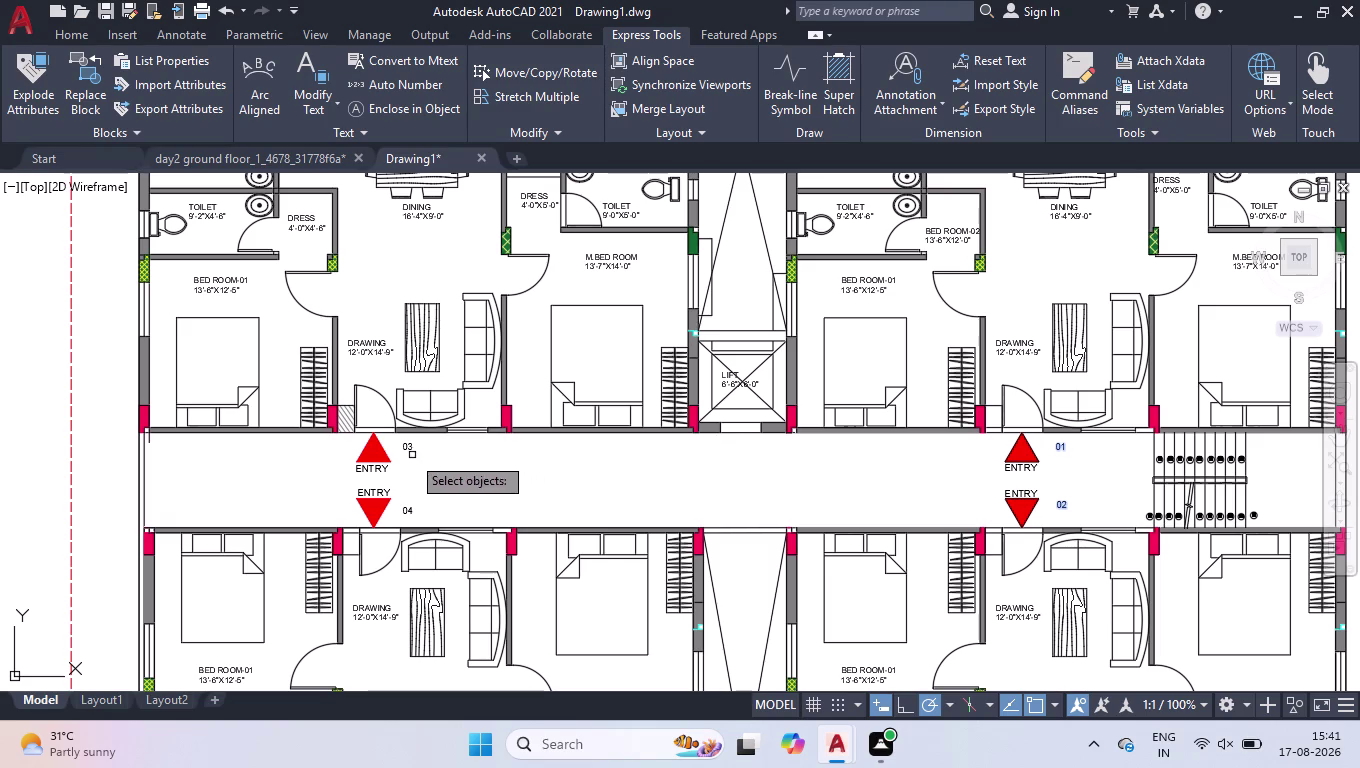
click(402, 448)
click(410, 512)
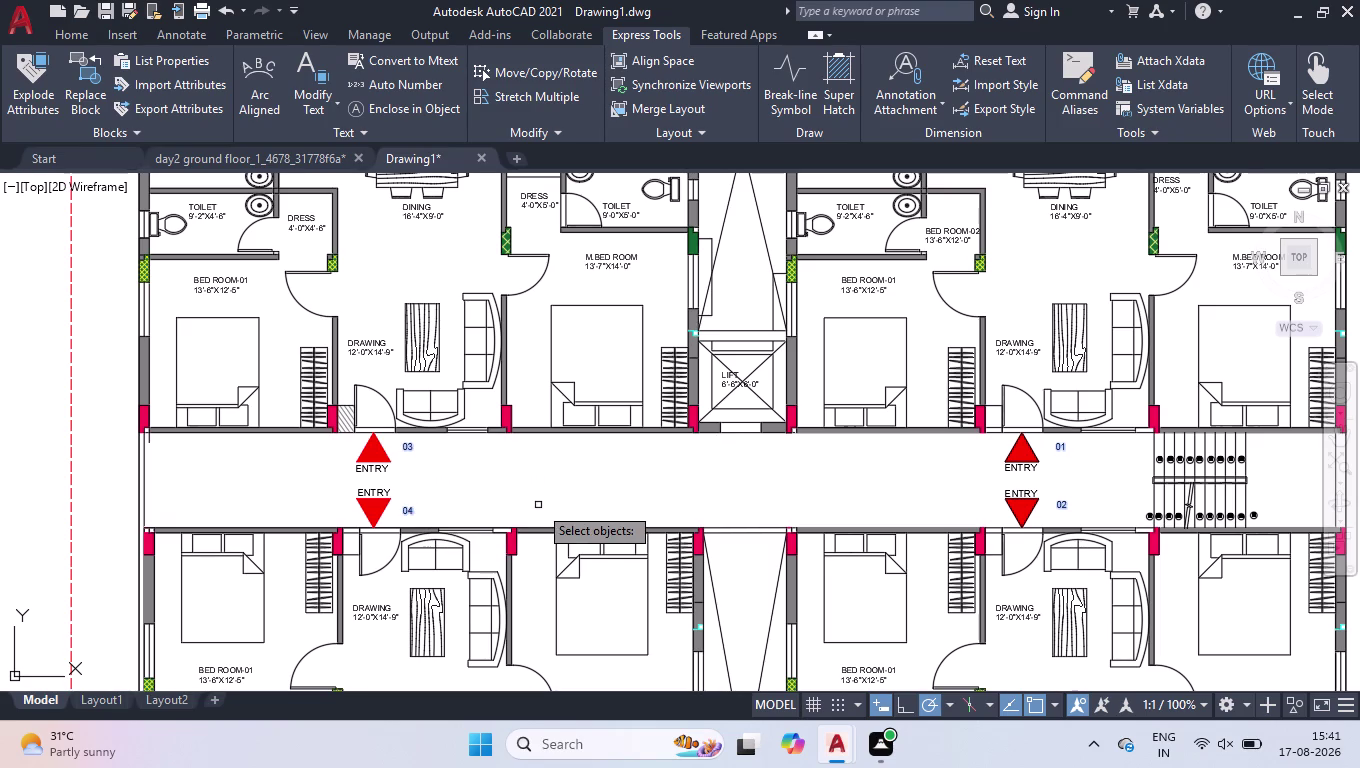
key(Return)
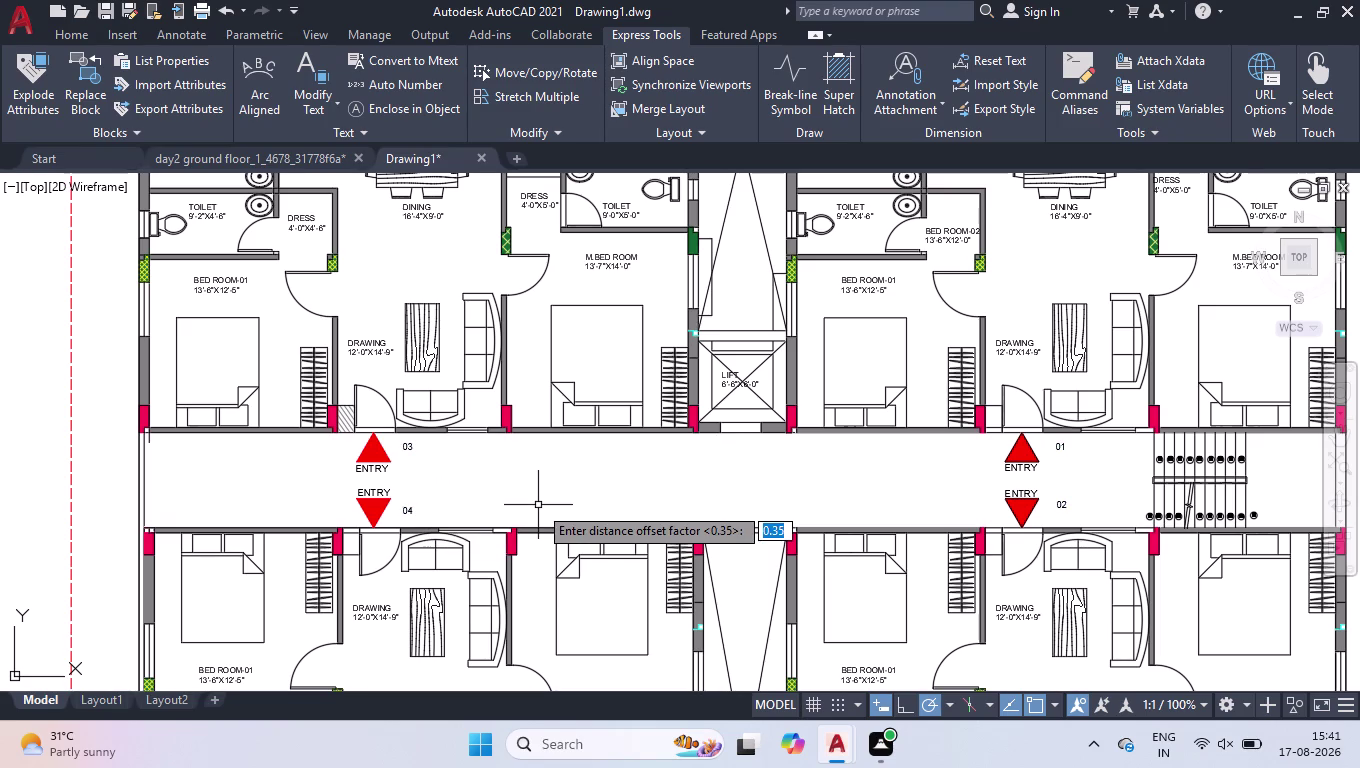
key(Return)
key(Return)
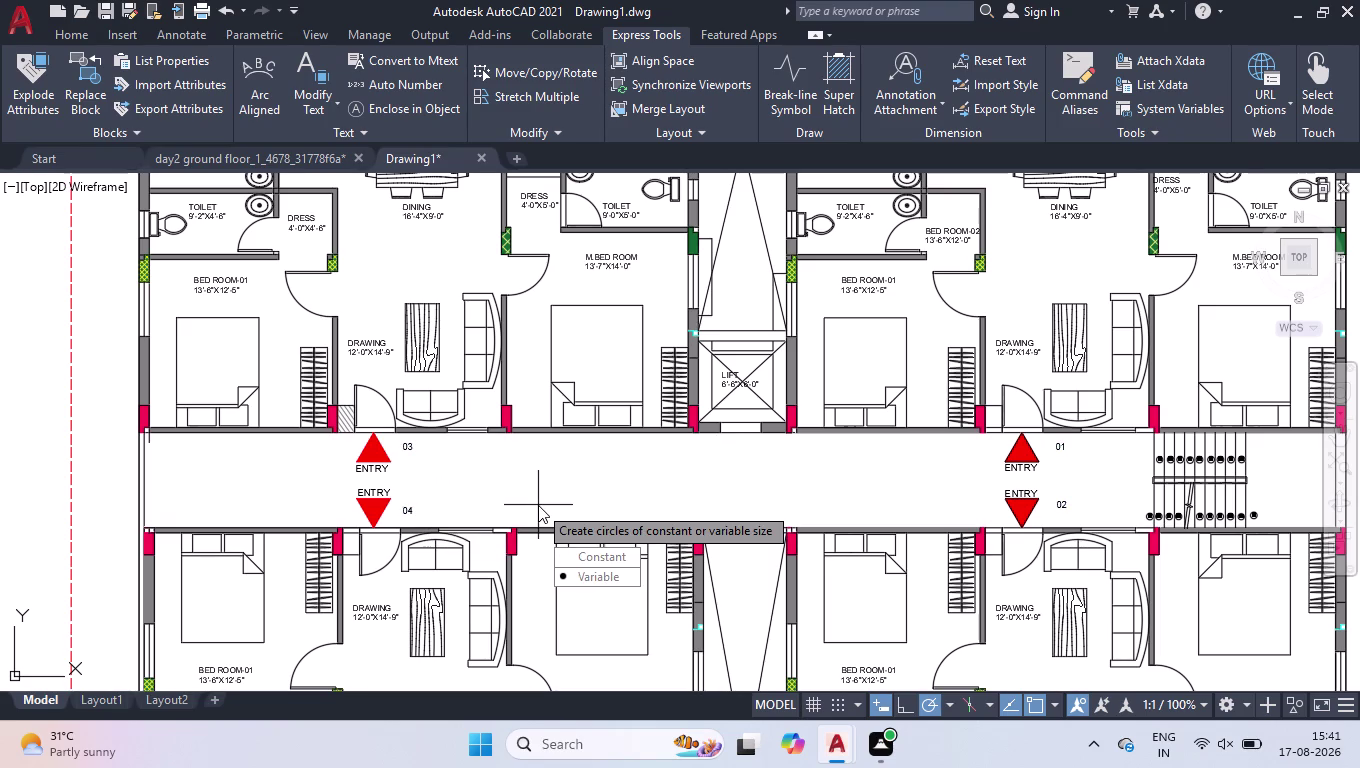
key(Return)
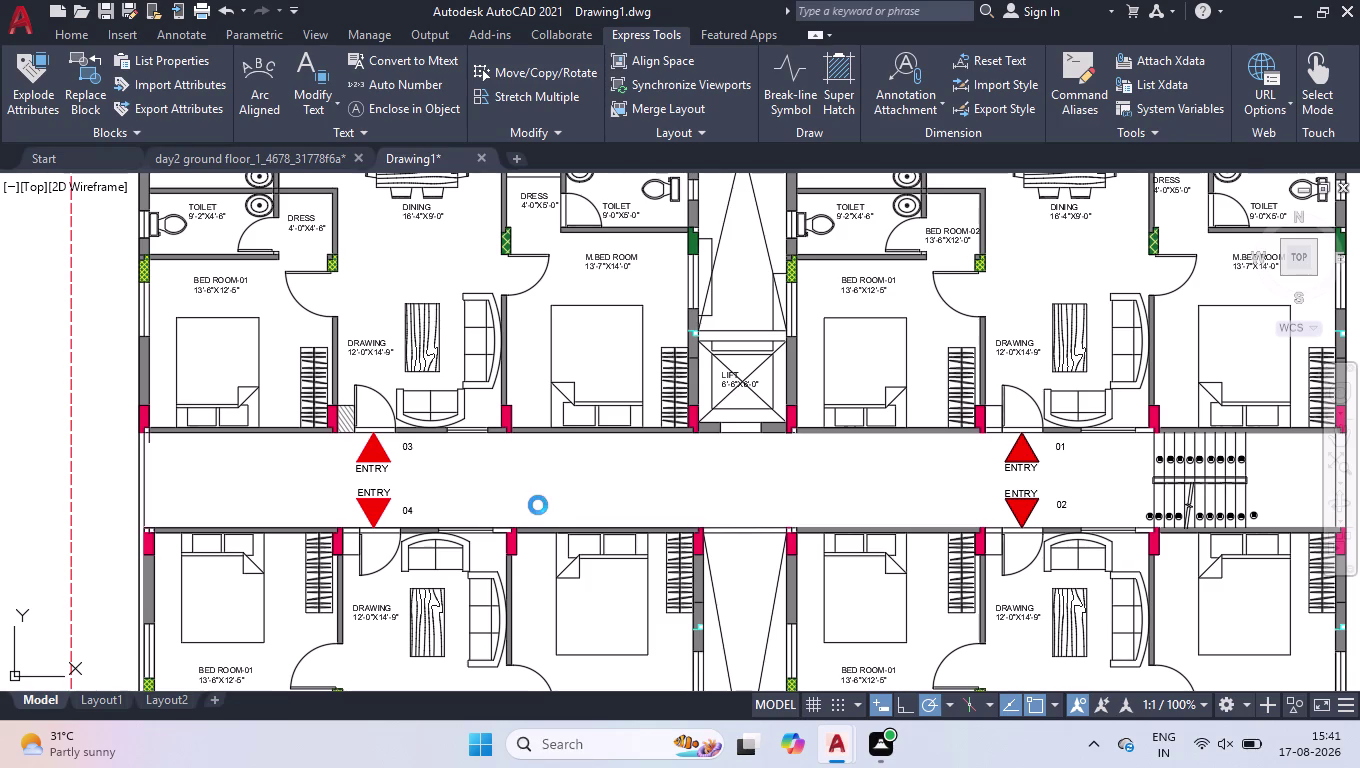
scroll(up, 3)
click(361, 361)
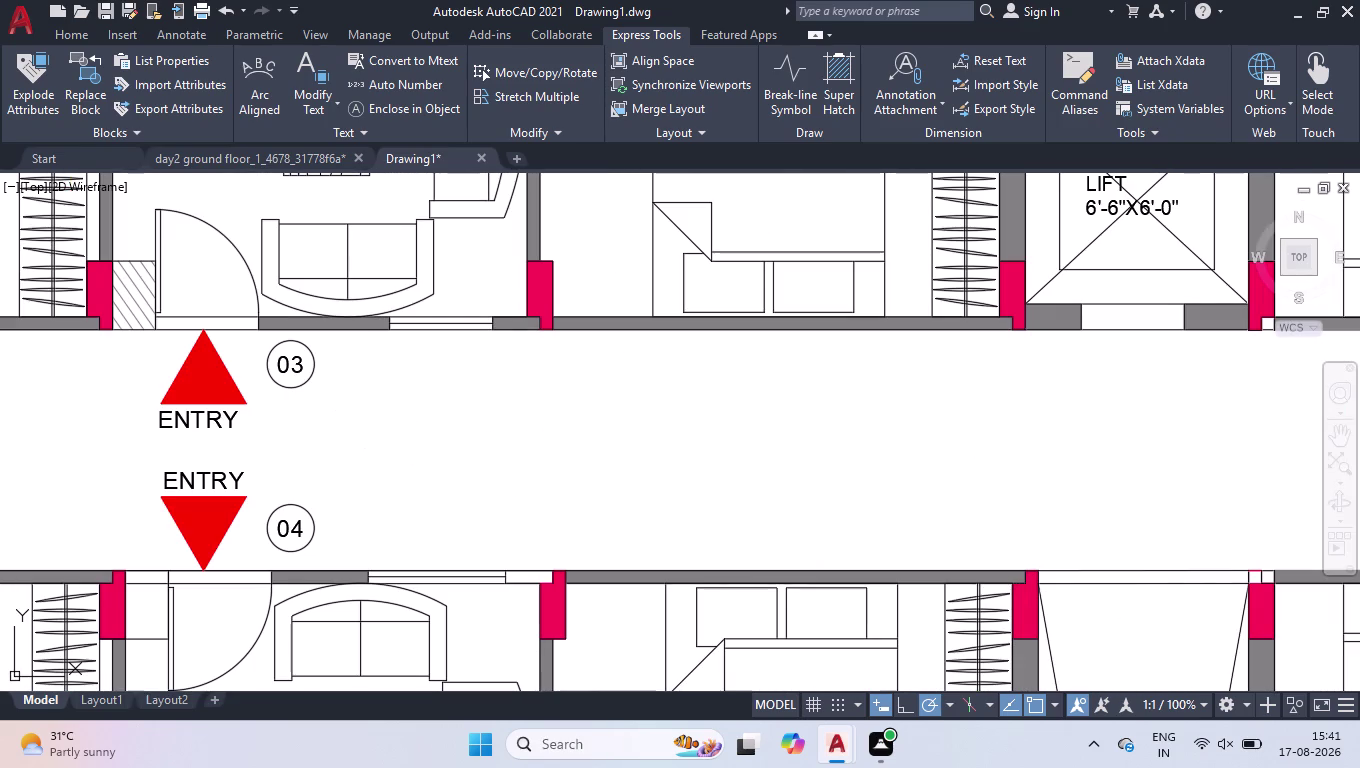
Select all objects similar to the 03 circle, then clear the selection.
click(289, 402)
right_click(327, 423)
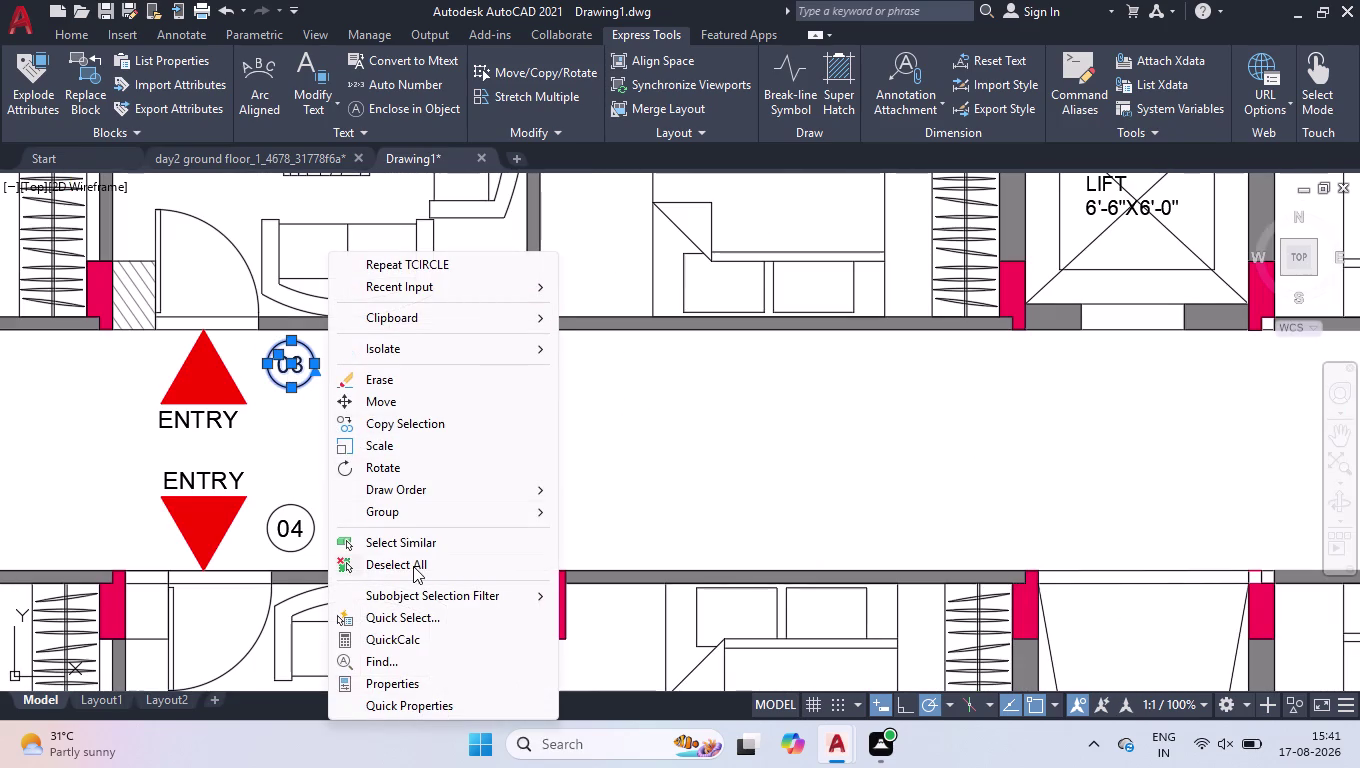
click(394, 542)
scroll(down, 3)
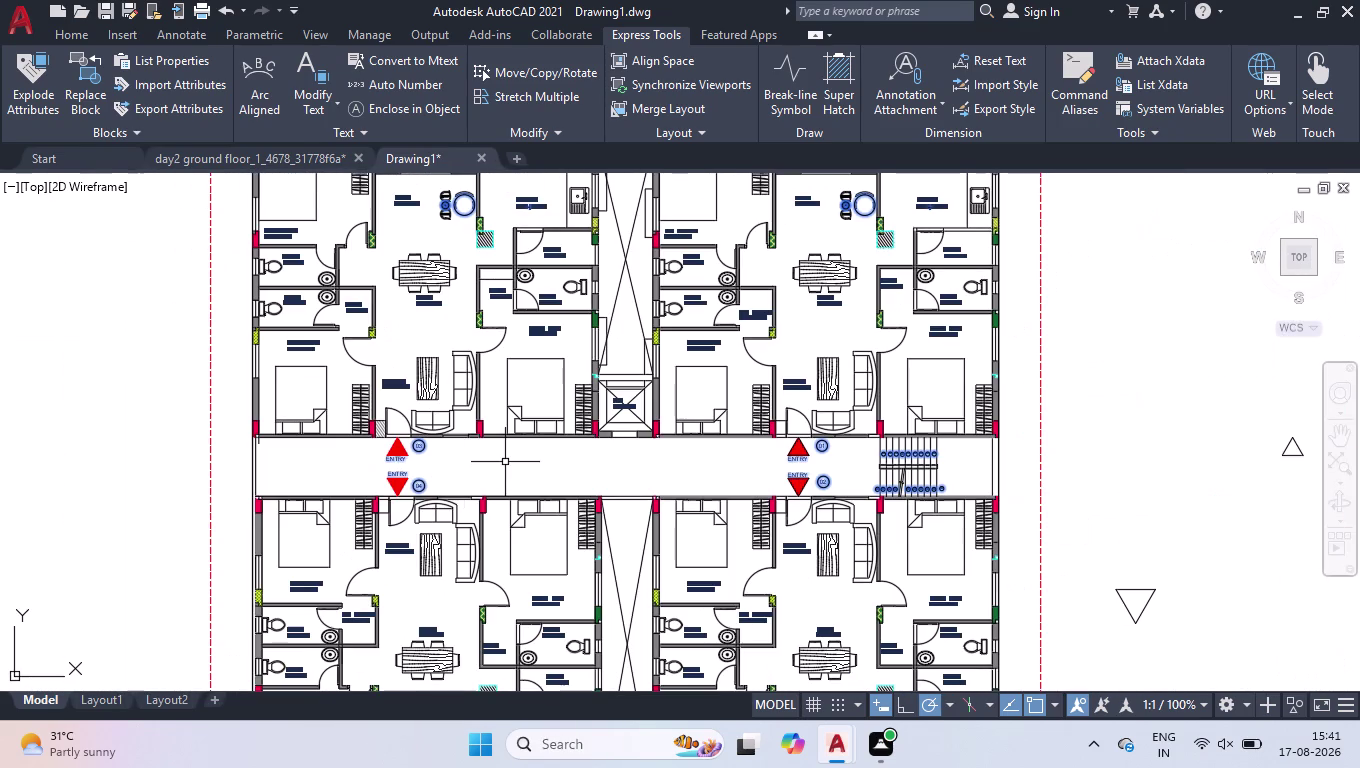
right_click(77, 399)
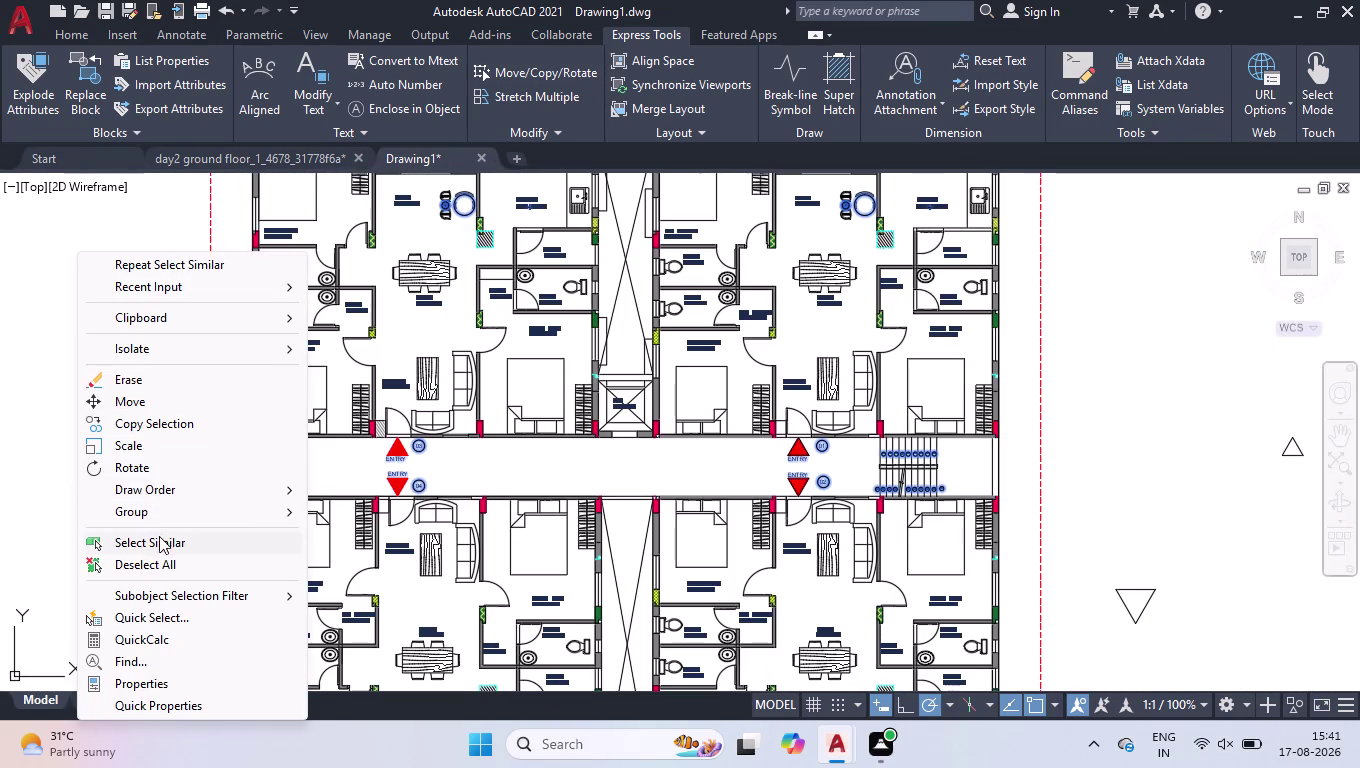
click(155, 556)
Window-select the 03, 04, 01 and 02 circles.
click(440, 447)
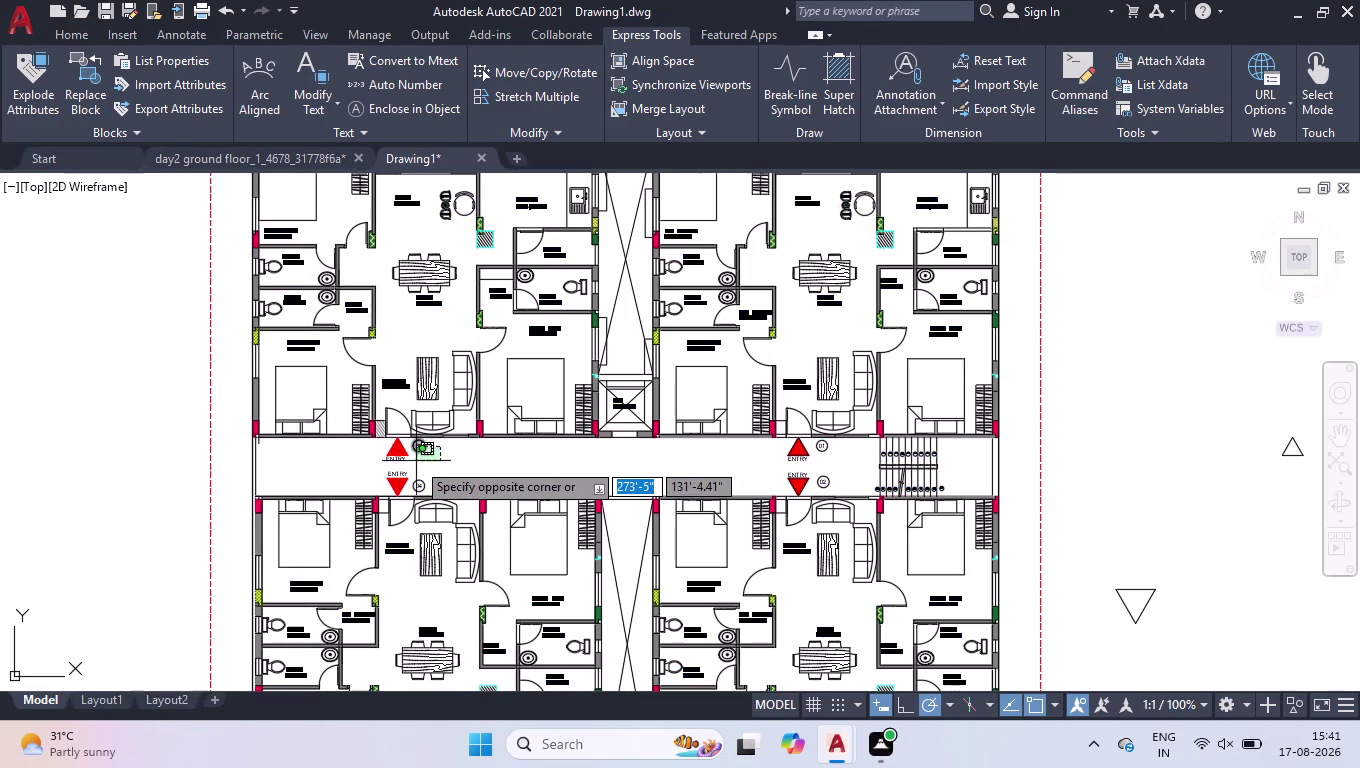
click(416, 461)
click(431, 475)
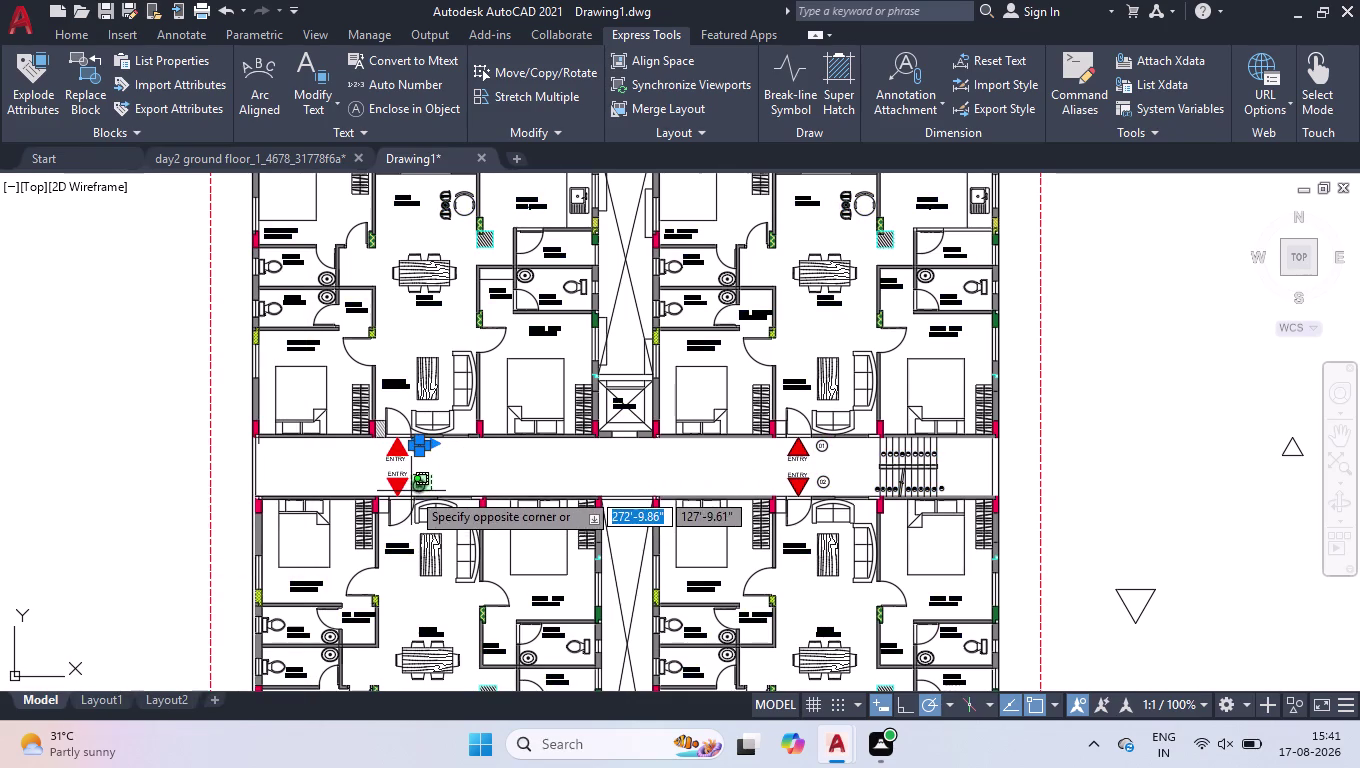
click(412, 491)
scroll(up, 3)
click(817, 443)
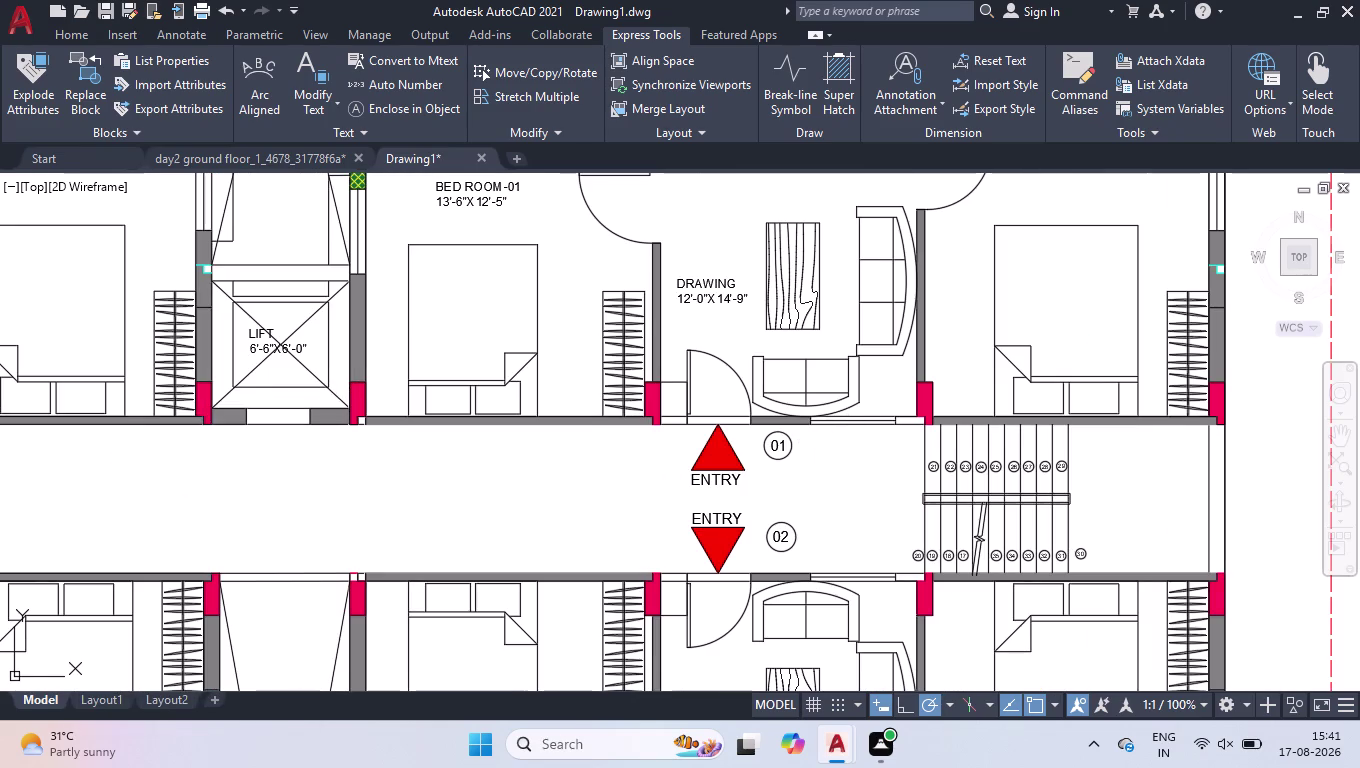
click(767, 460)
click(803, 508)
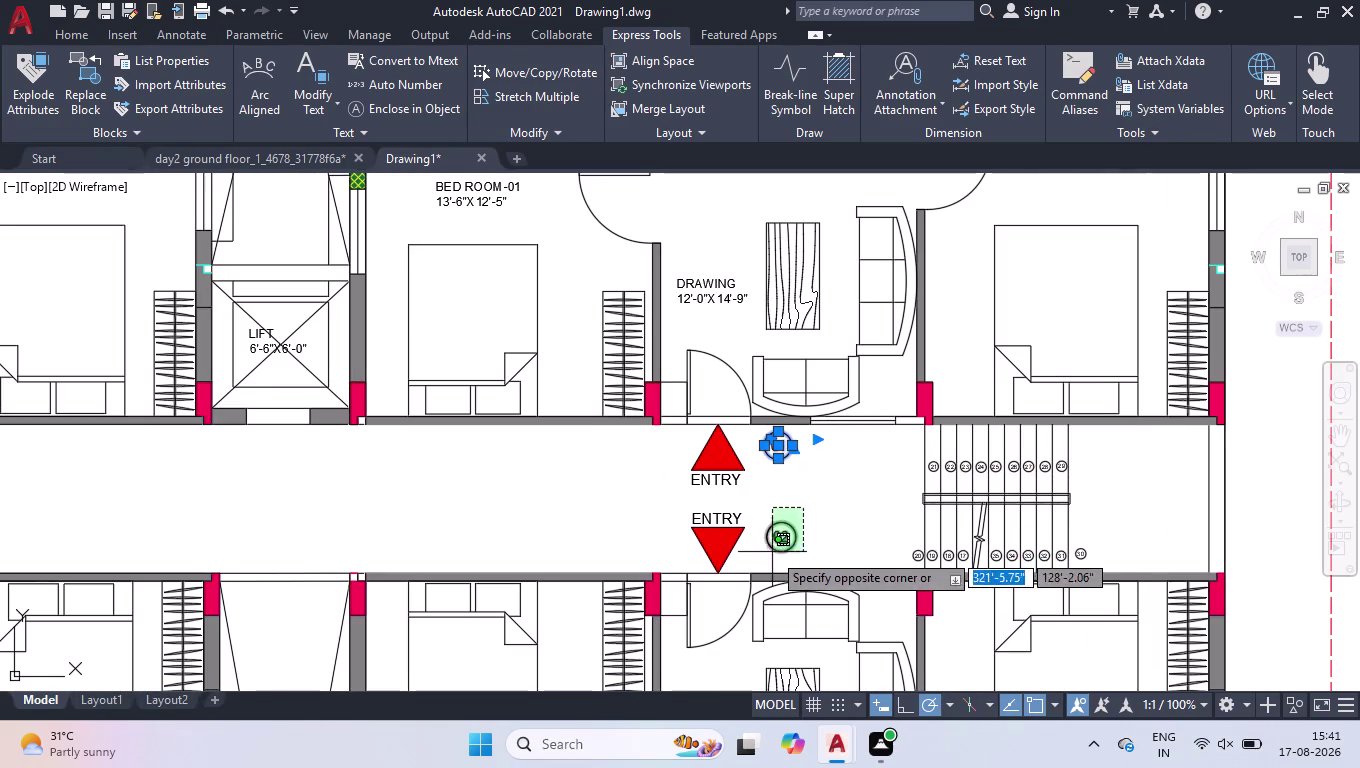
click(772, 552)
scroll(down, 3)
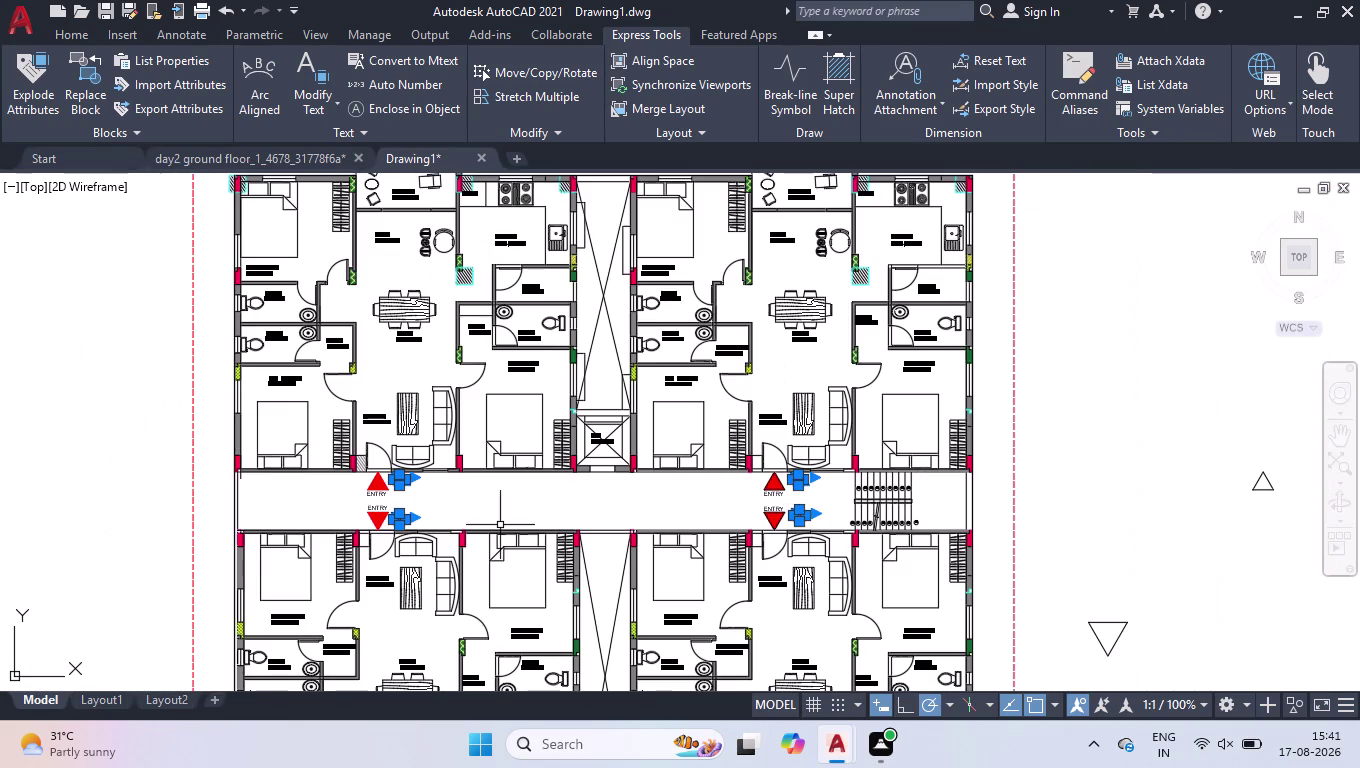
Inspect the selection in Properties, close the palette, and window-select the blue corridor symbols.
key(ctrl+1)
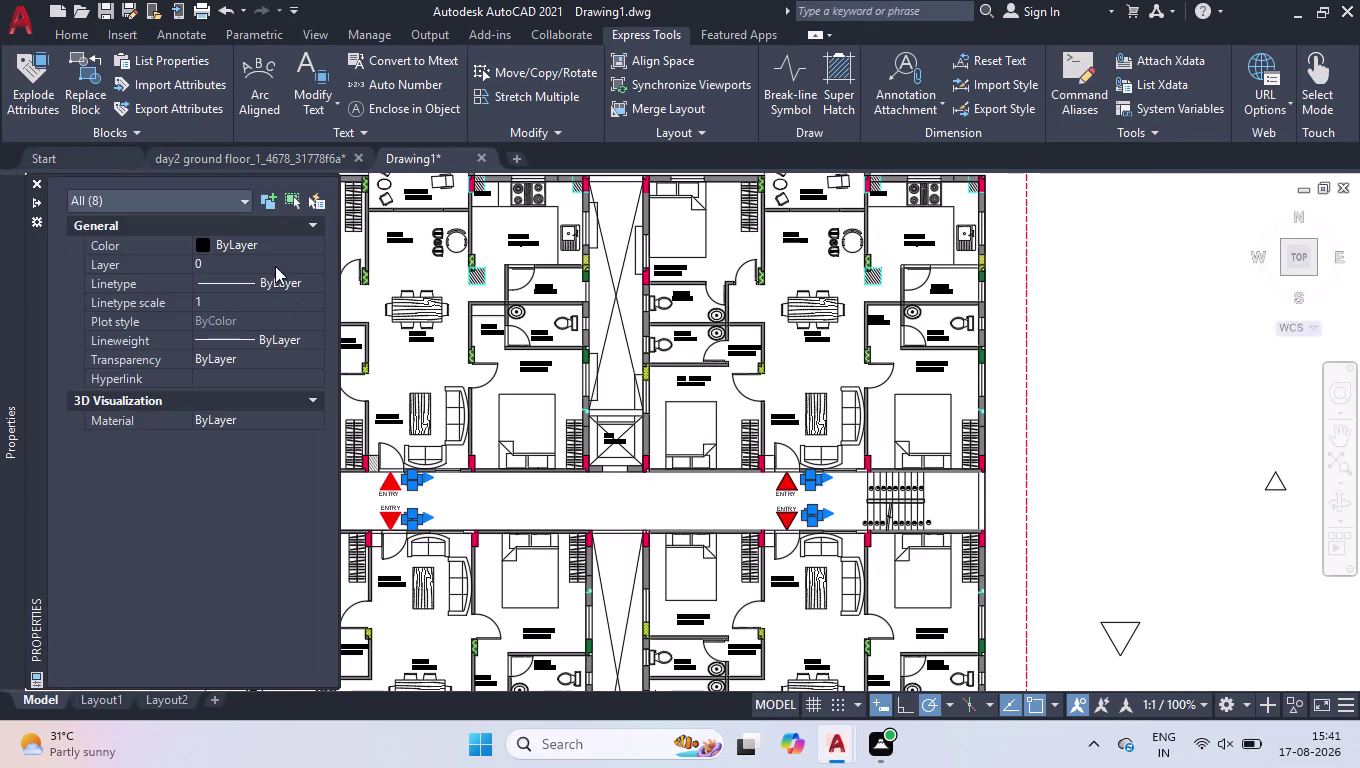
double_click(272, 247)
click(263, 300)
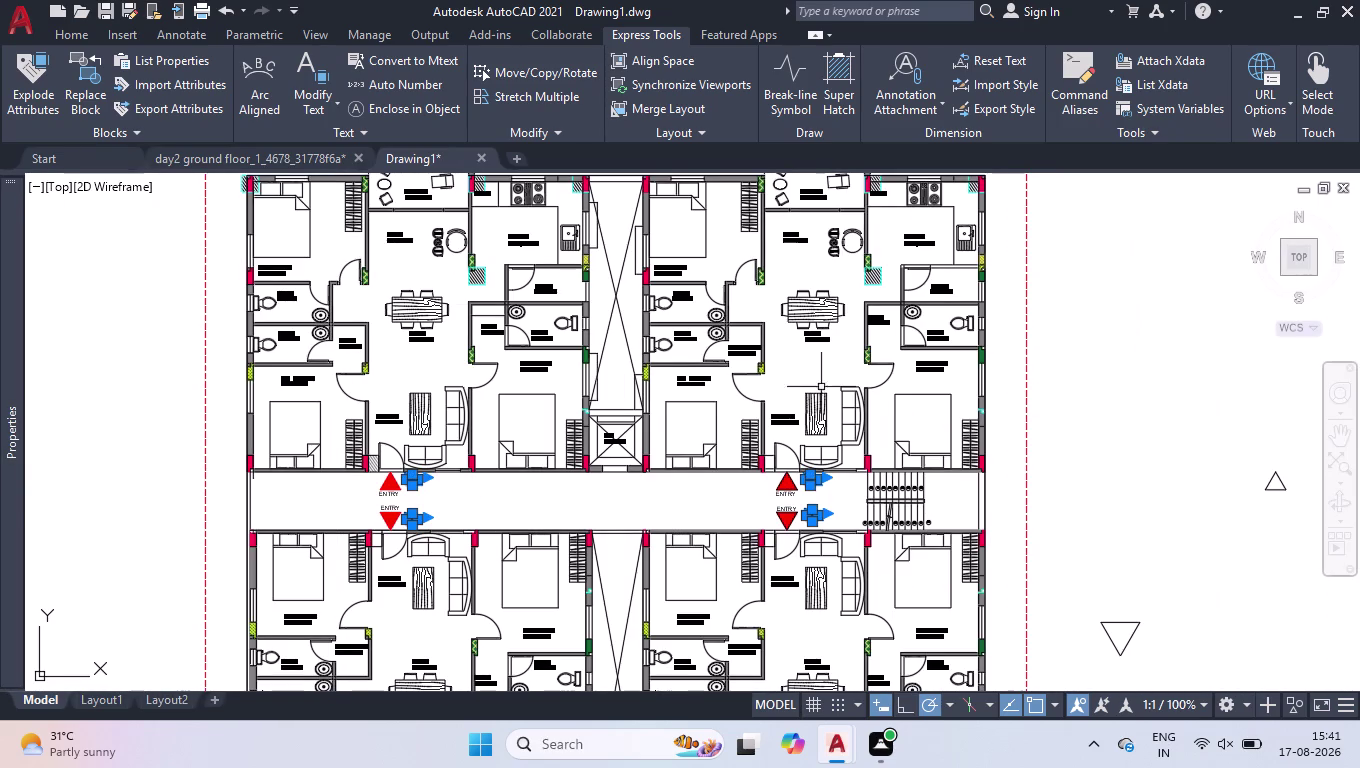
click(1018, 467)
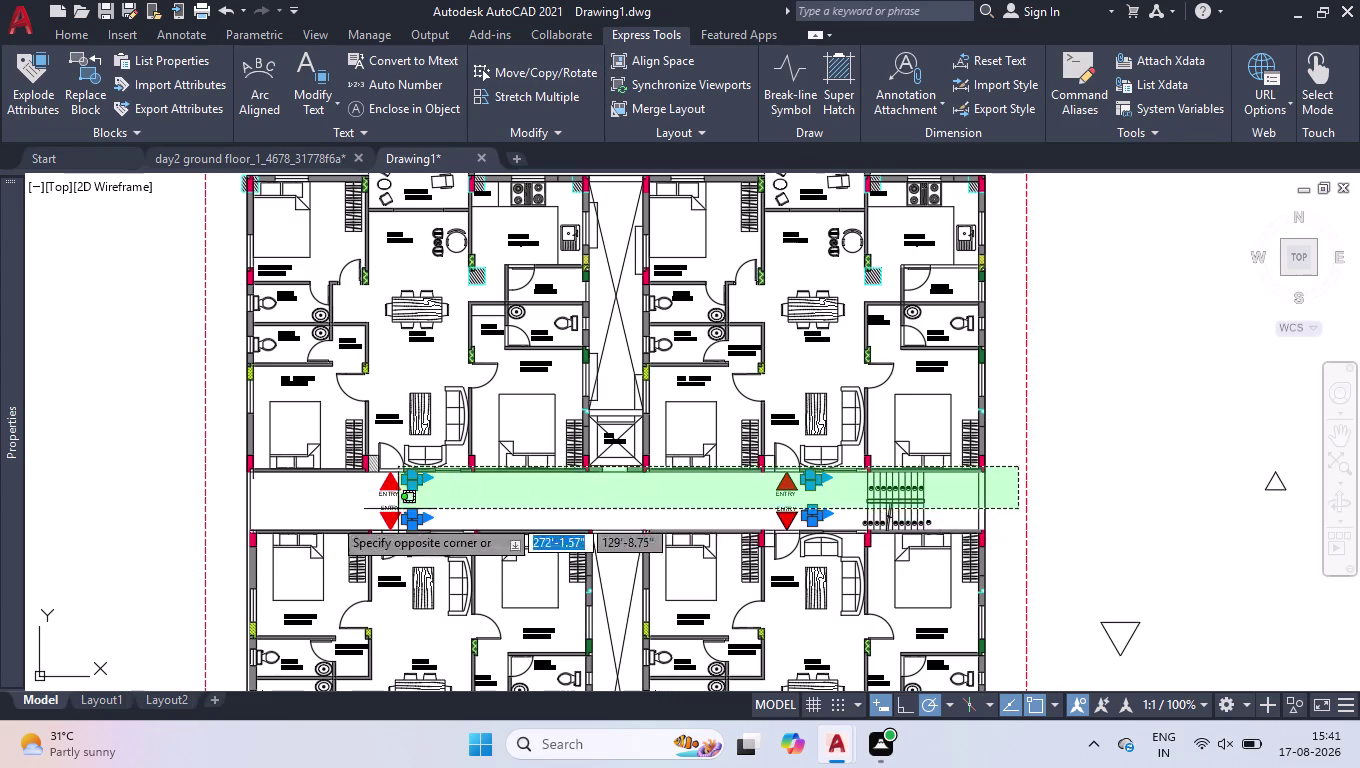
click(251, 538)
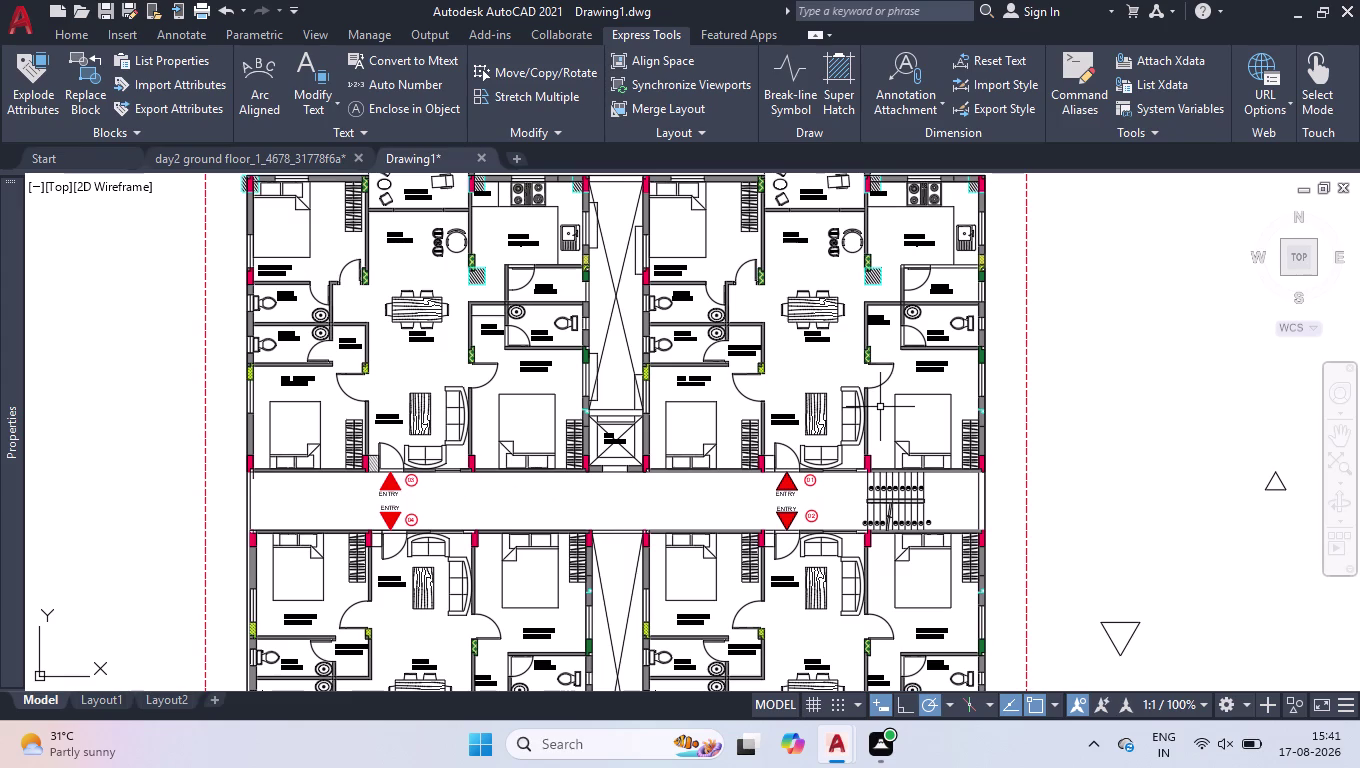
Zoom out and delete the stray triangles to the right of the floor plan.
scroll(down, 3)
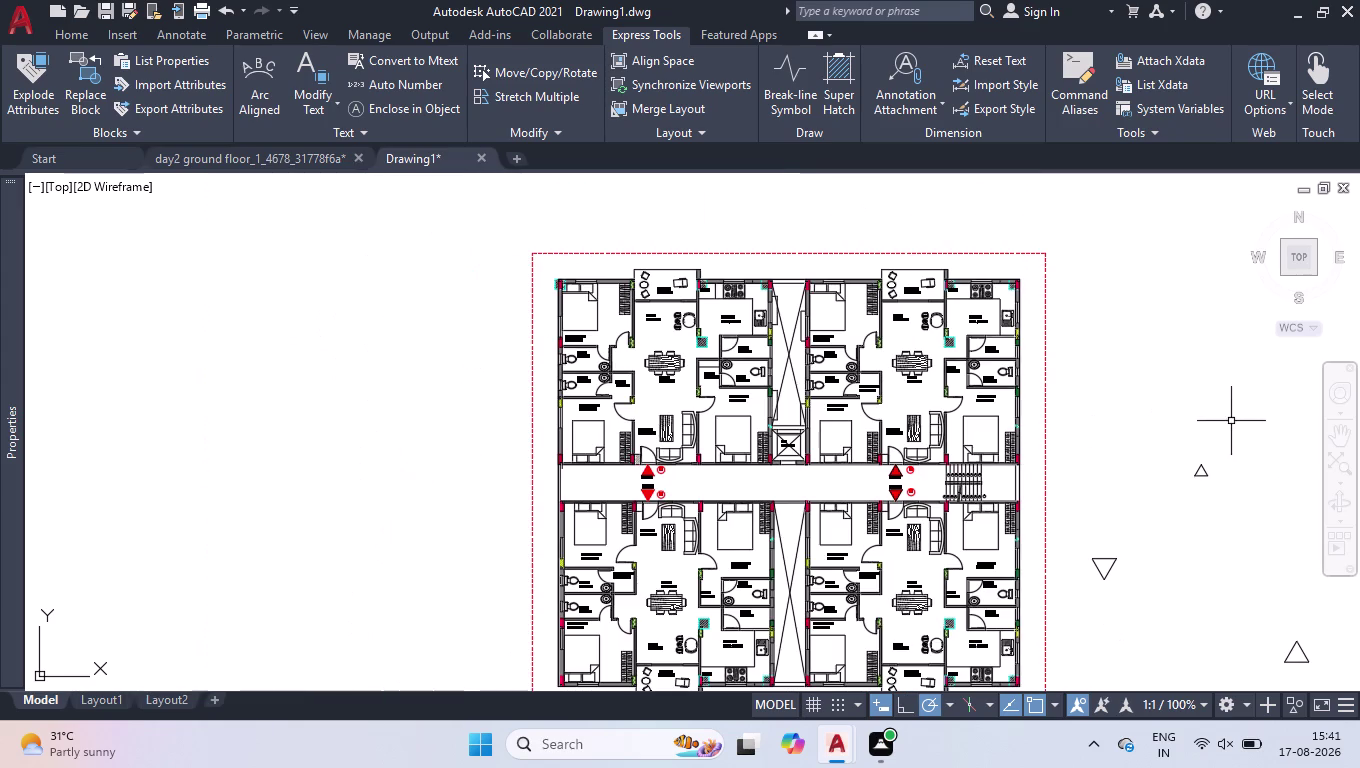
scroll(down, 3)
drag(1267, 441, 1272, 453)
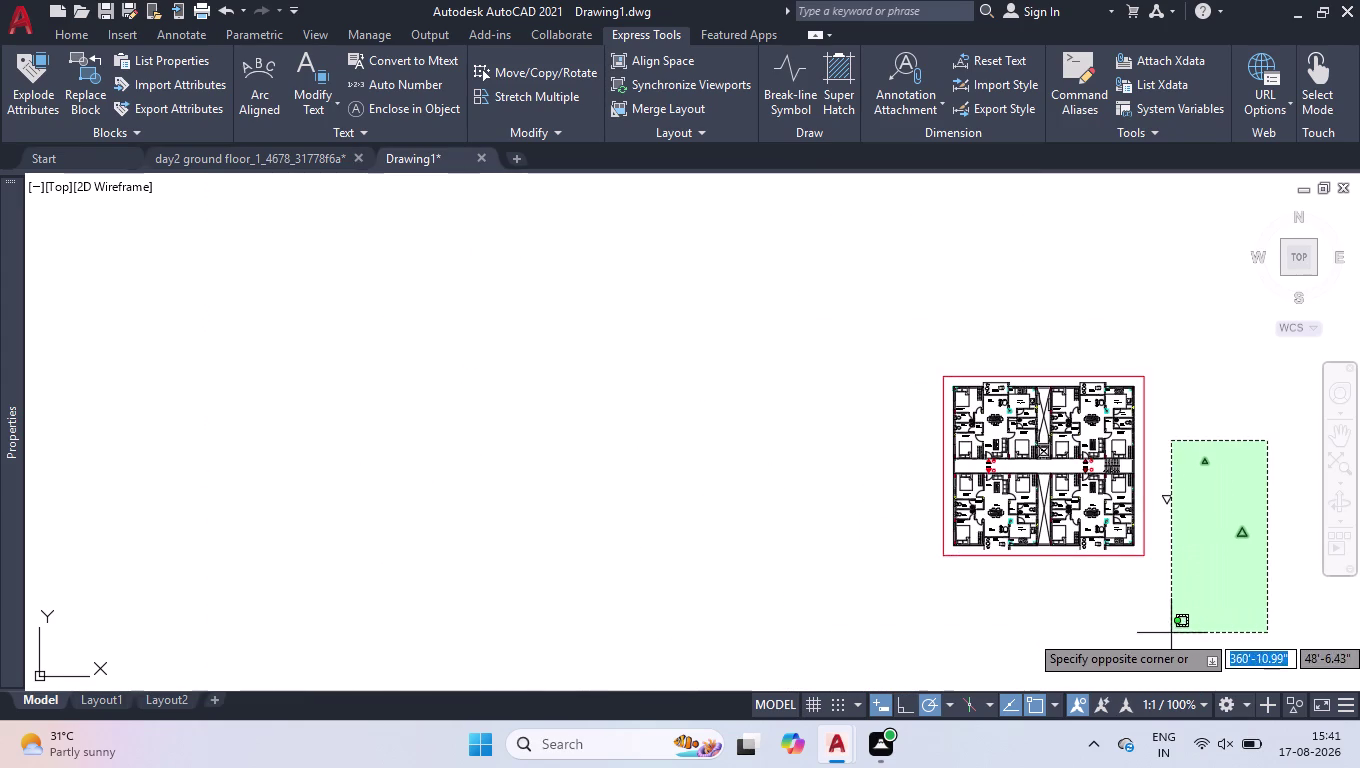
click(1164, 633)
key(Delete)
key(Delete)
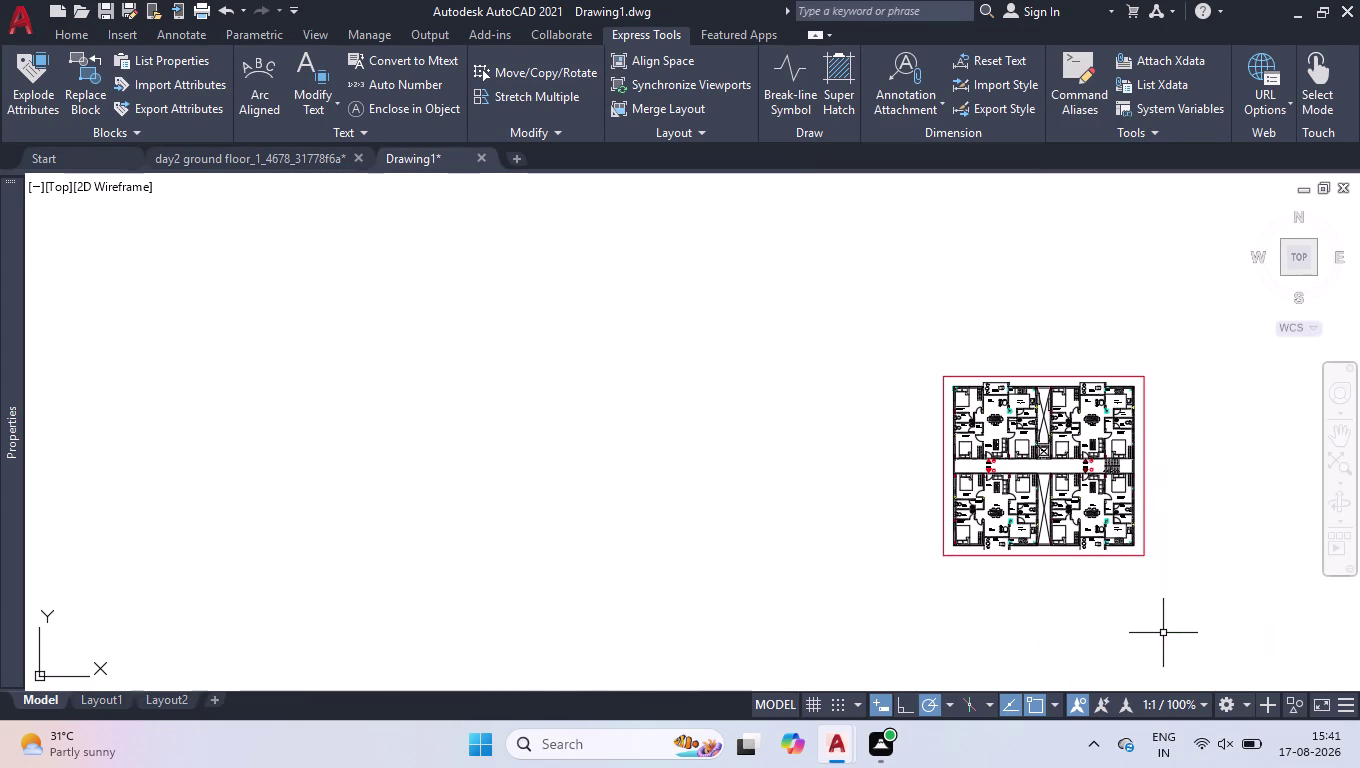
scroll(up, 3)
scroll(down, 3)
scroll(up, 3)
text(DLI)
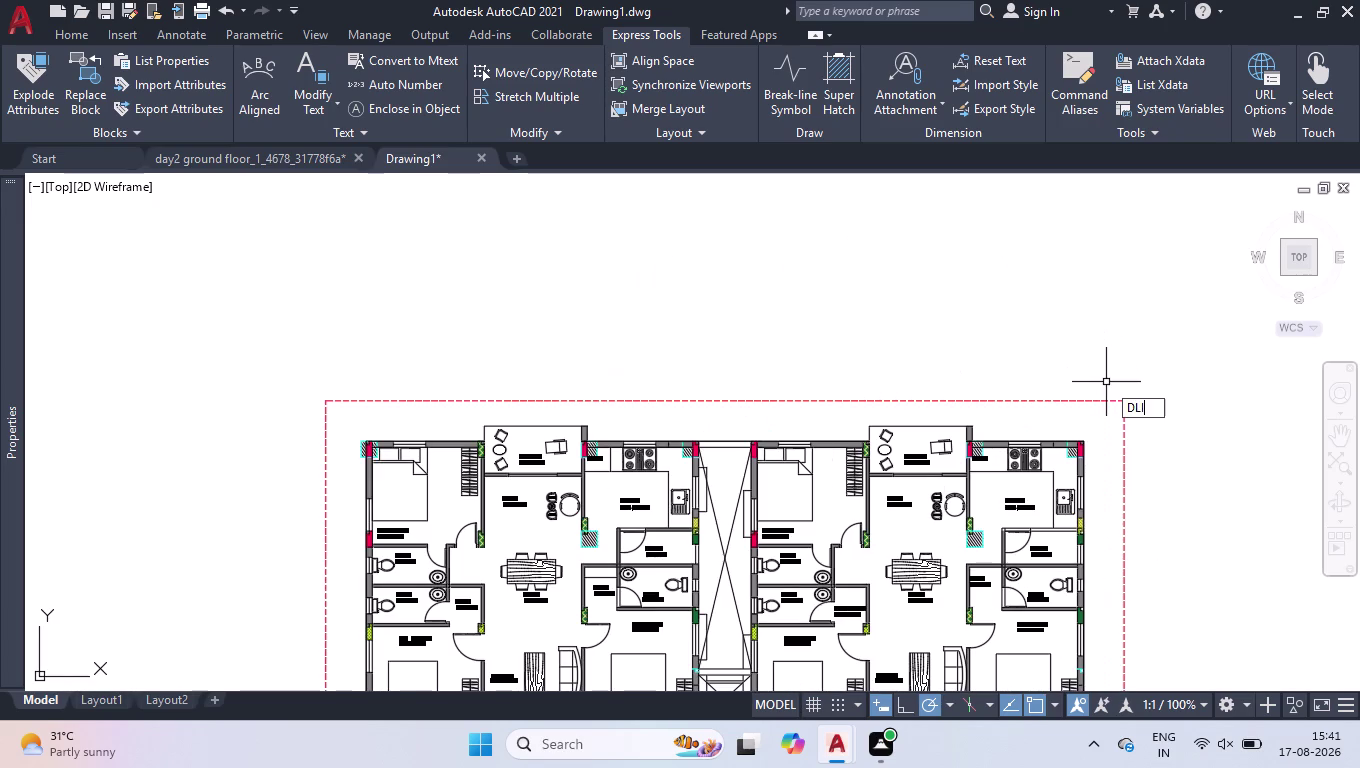
Dimension the border's top edge corner to corner, reading 98'-10 1/2".
key(Return)
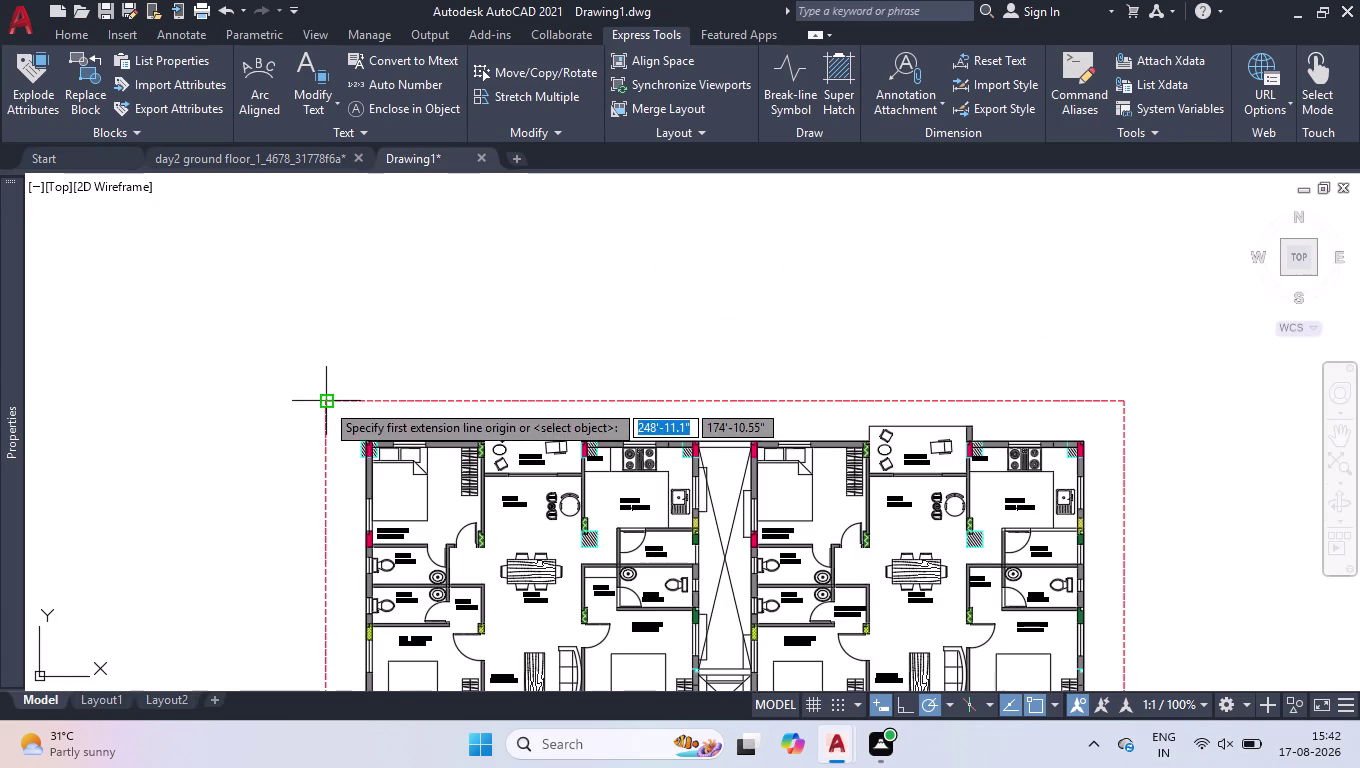
click(325, 402)
click(1123, 406)
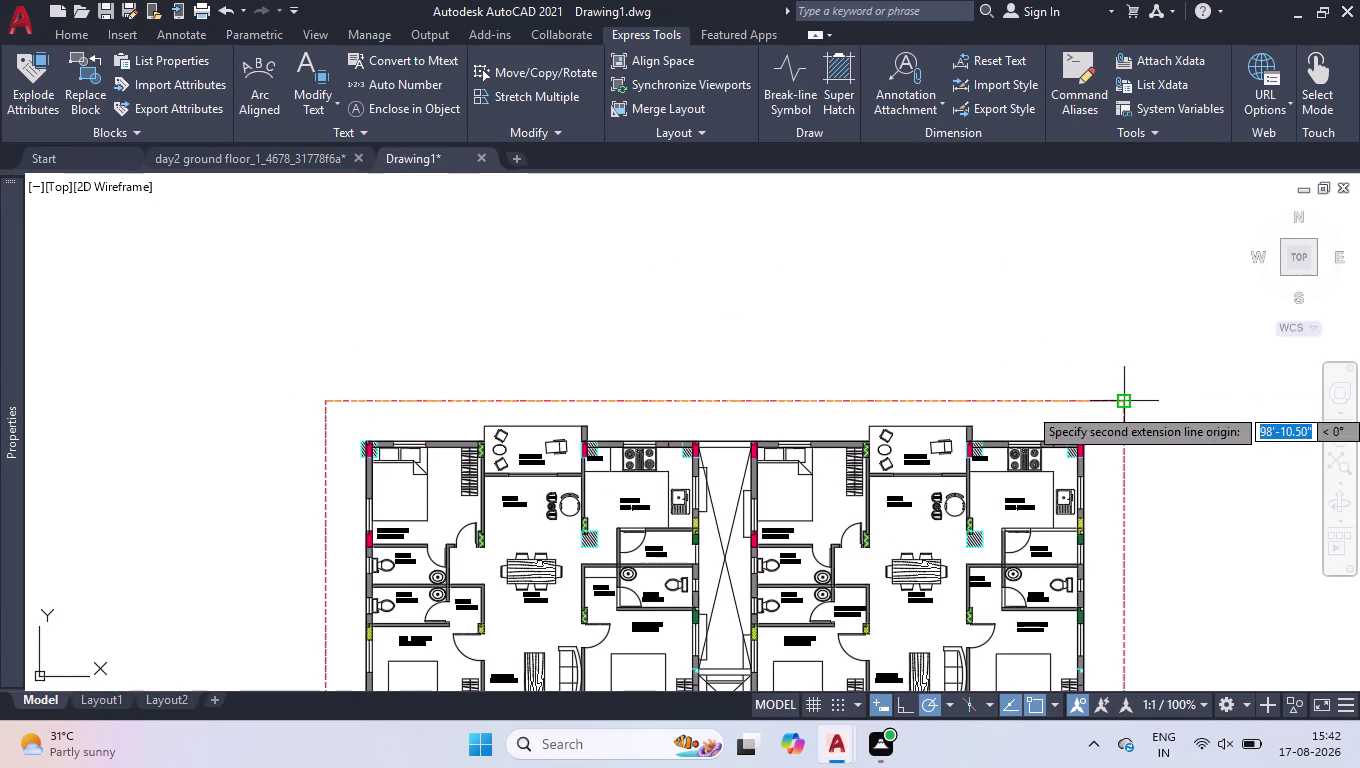
click(1094, 375)
scroll(up, 3)
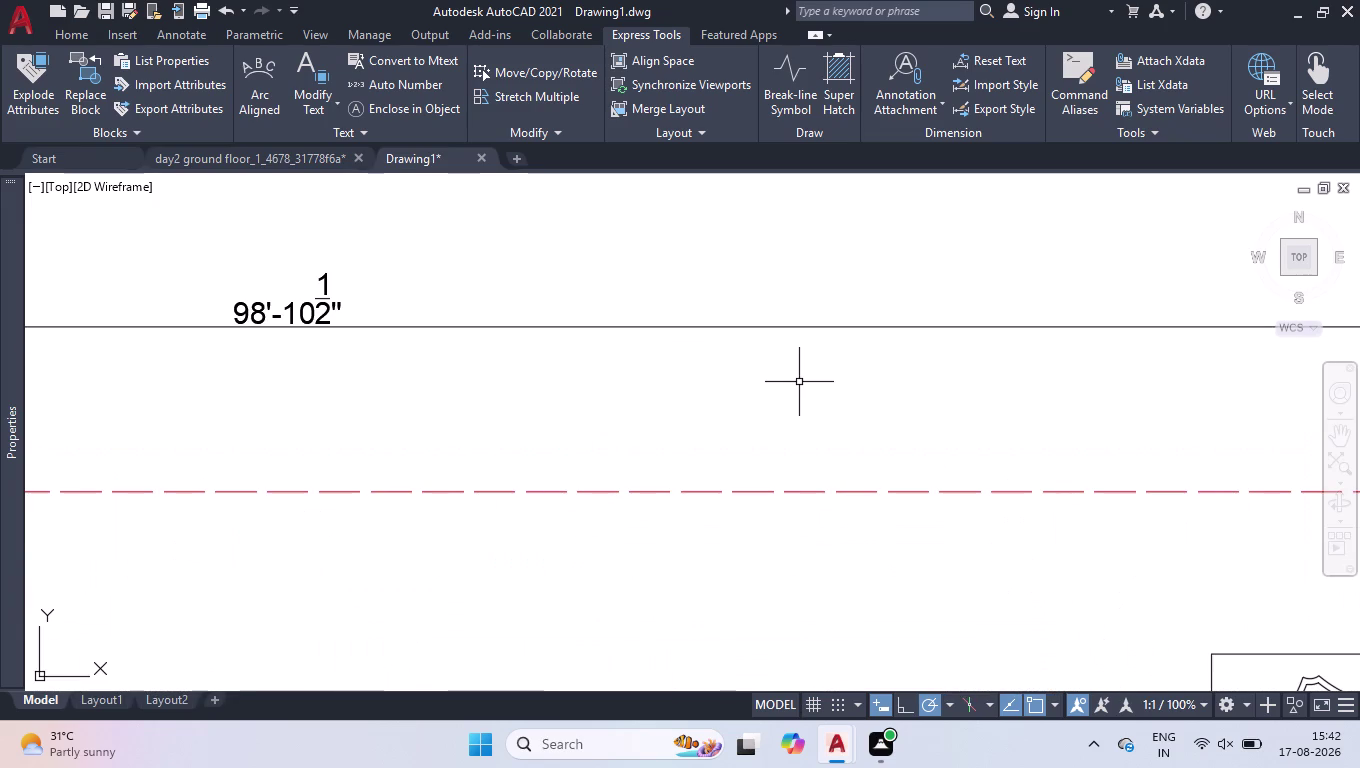
Open the Dimension Style Manager to modify the ISO-25 style.
key(d)
key(Return)
click(889, 326)
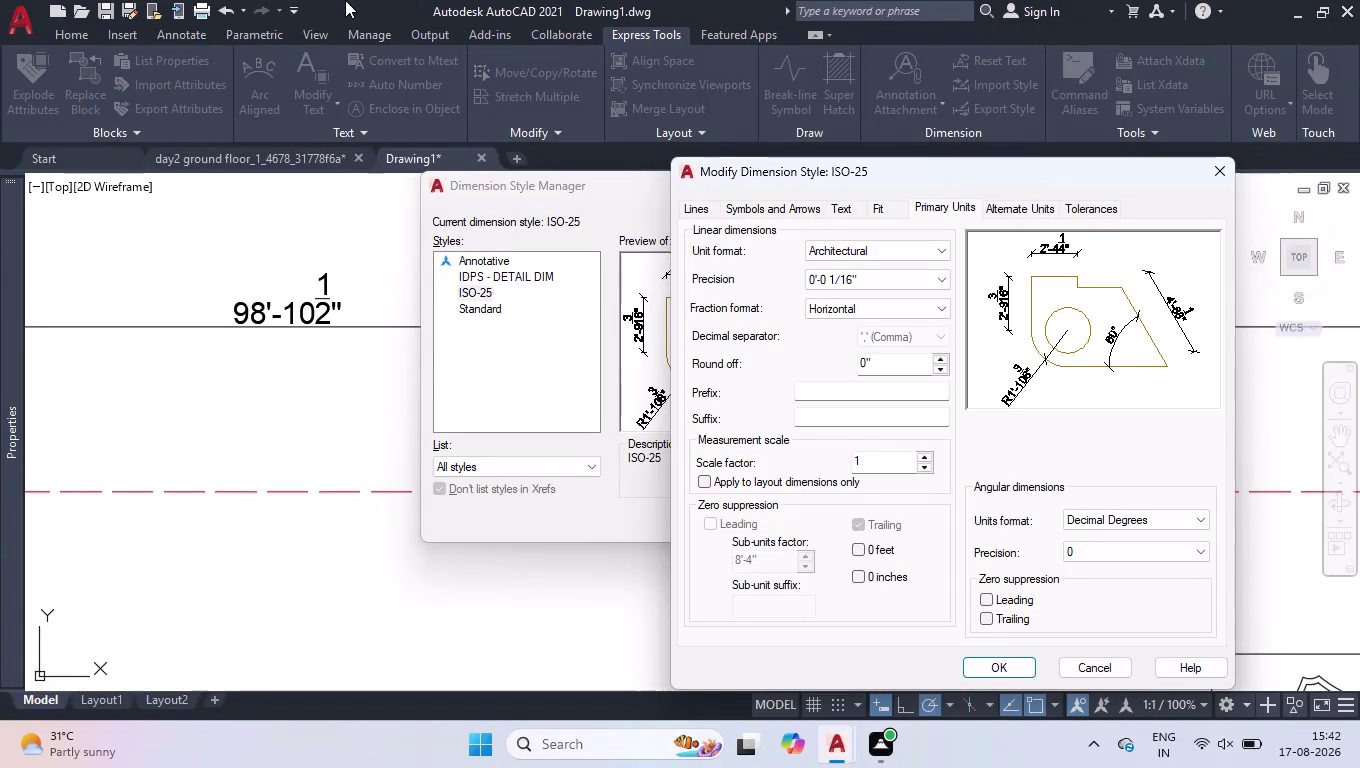
Set ISO-25 primary-unit fractions to the Diagonal format.
click(406, 2)
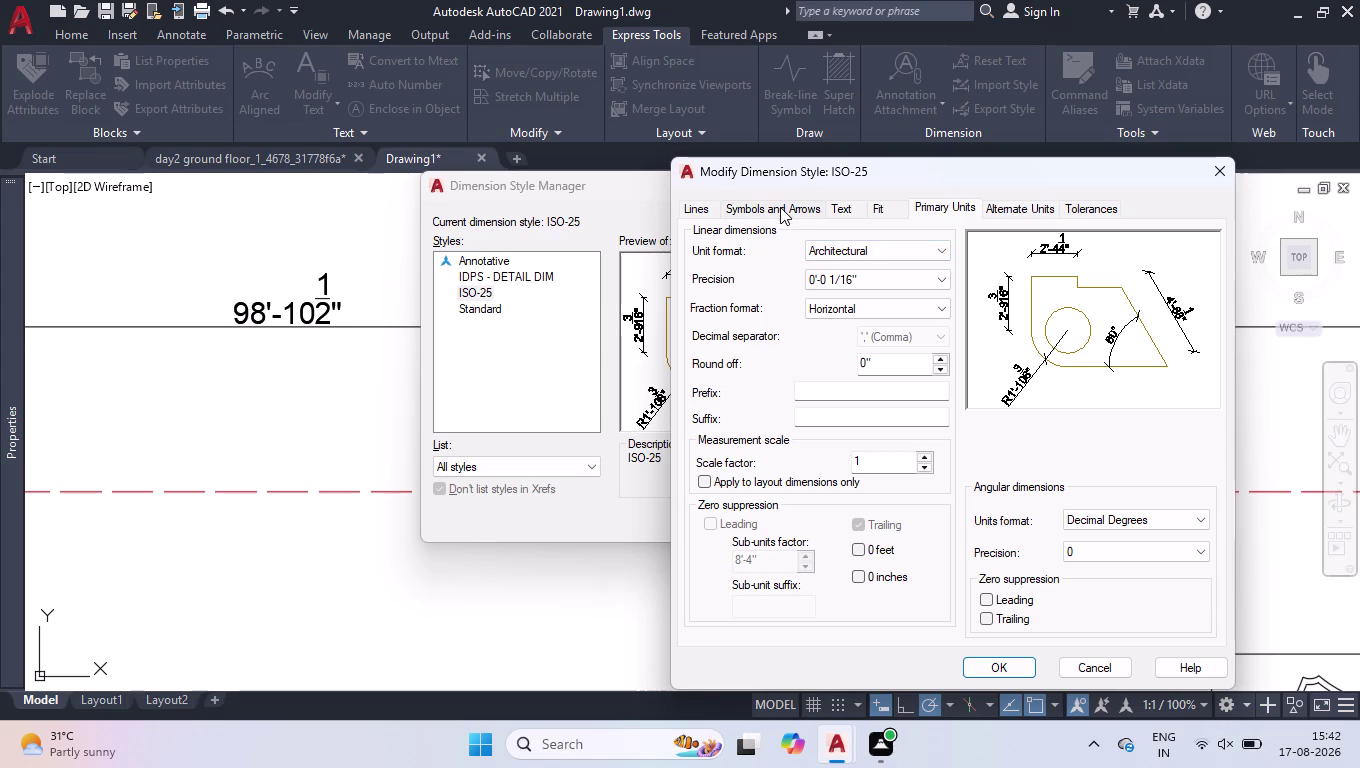
click(888, 310)
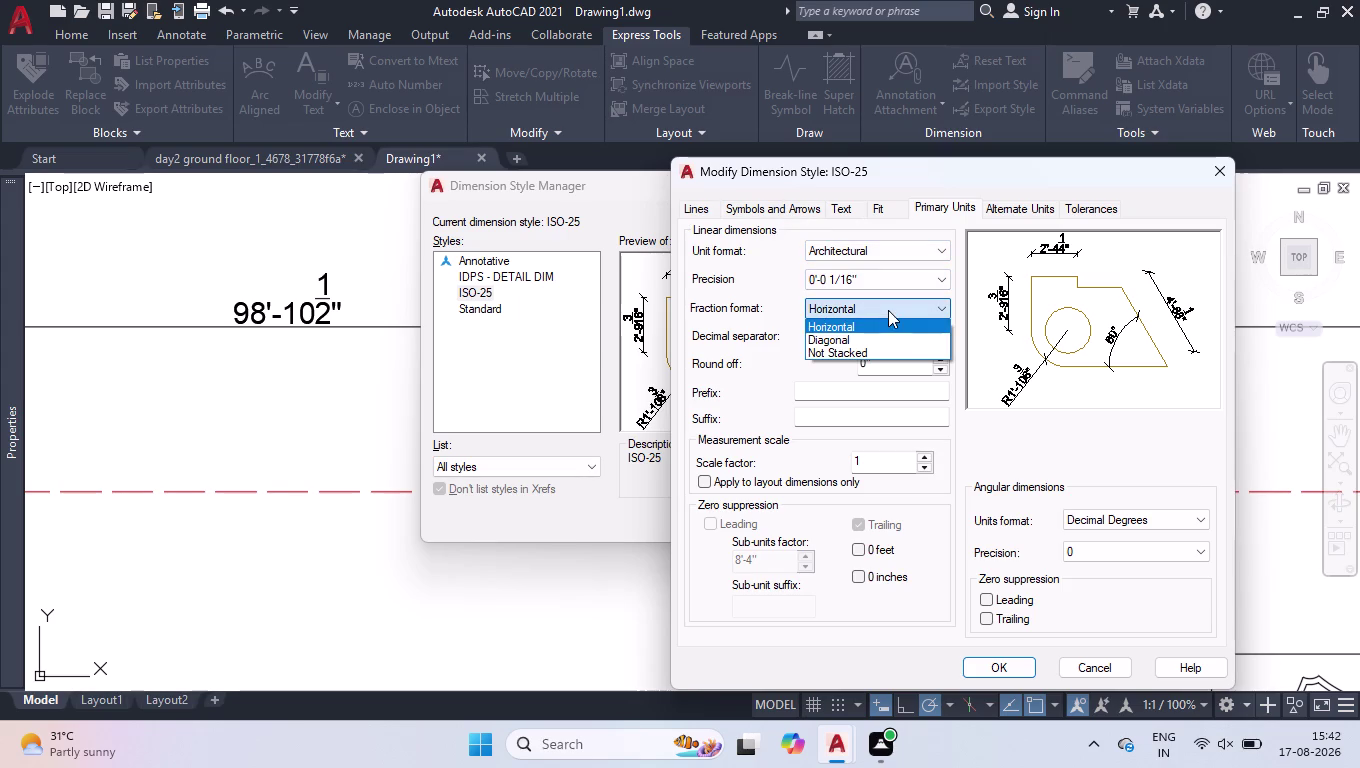
click(871, 341)
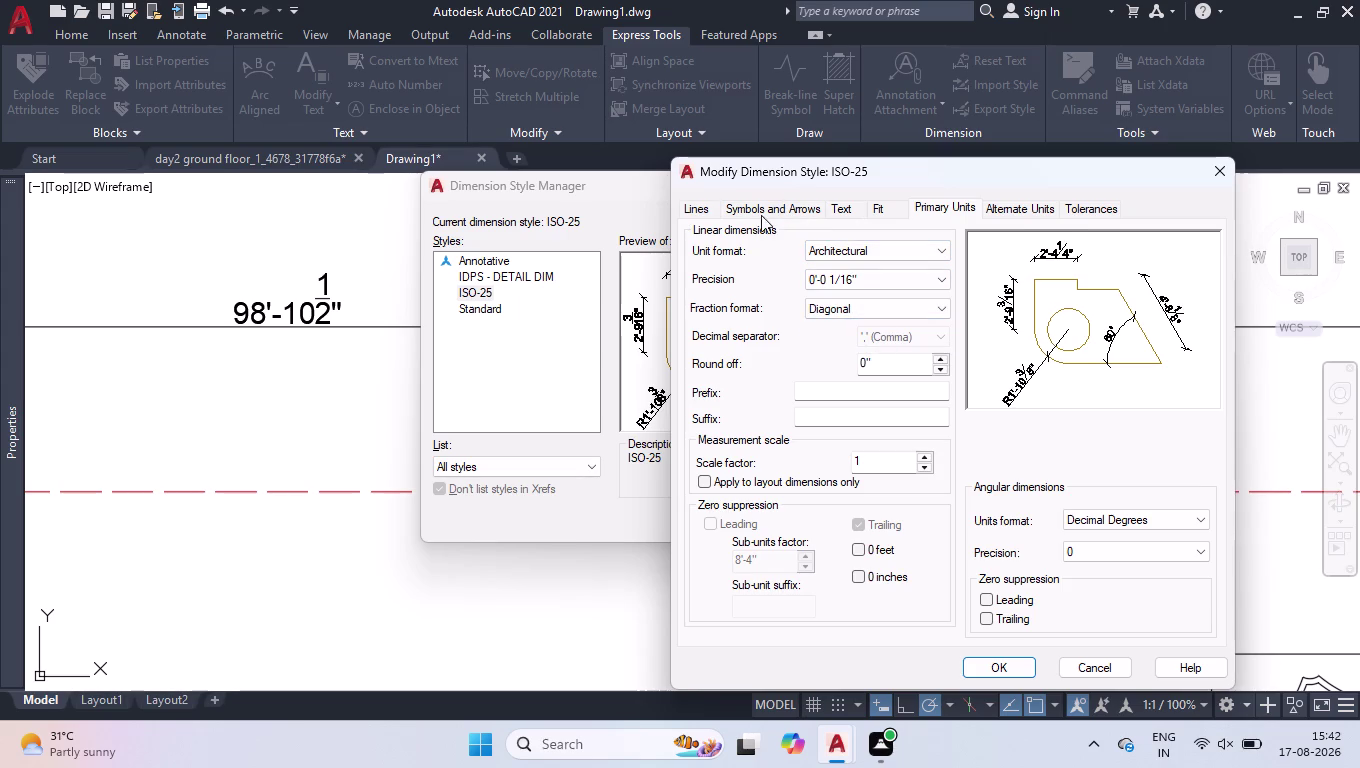
click(701, 214)
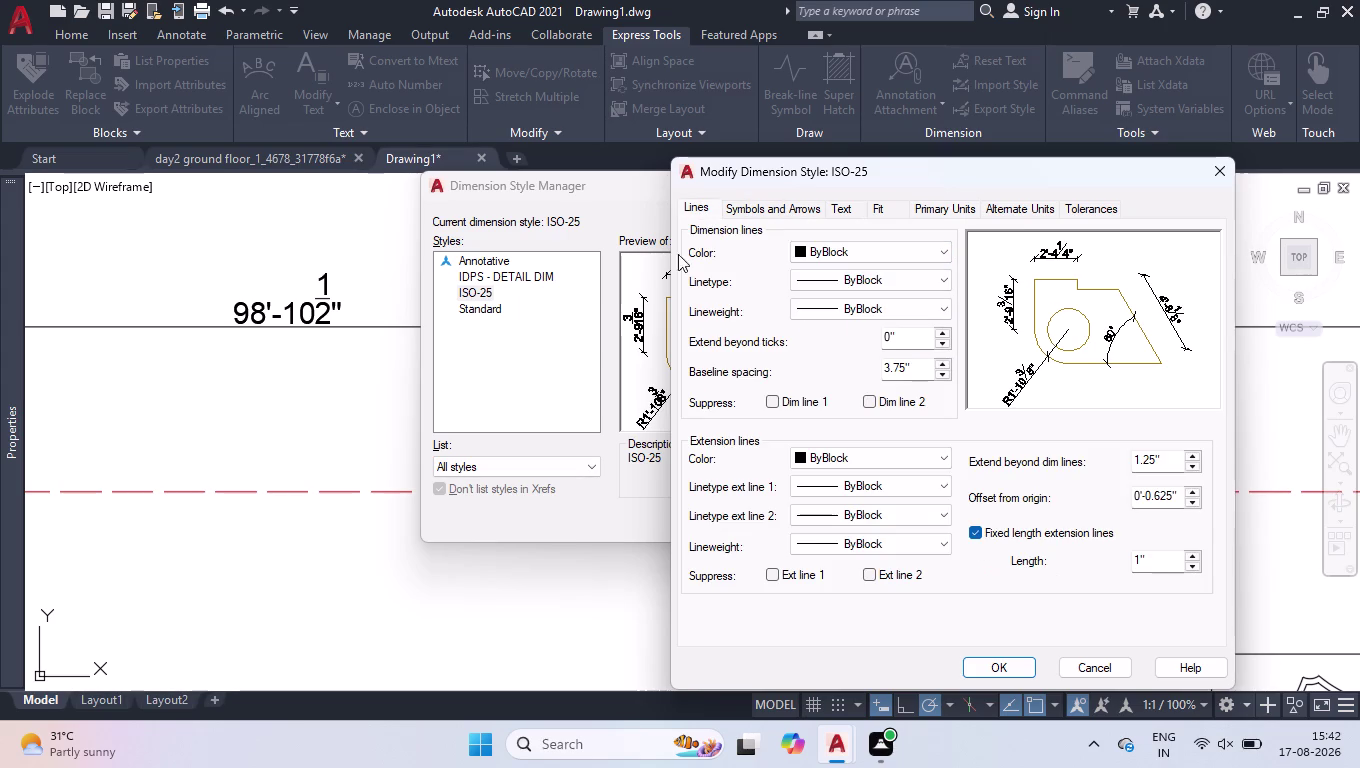
scroll(down, 3)
scroll(down, 3)
click(807, 202)
drag(735, 400, 694, 412)
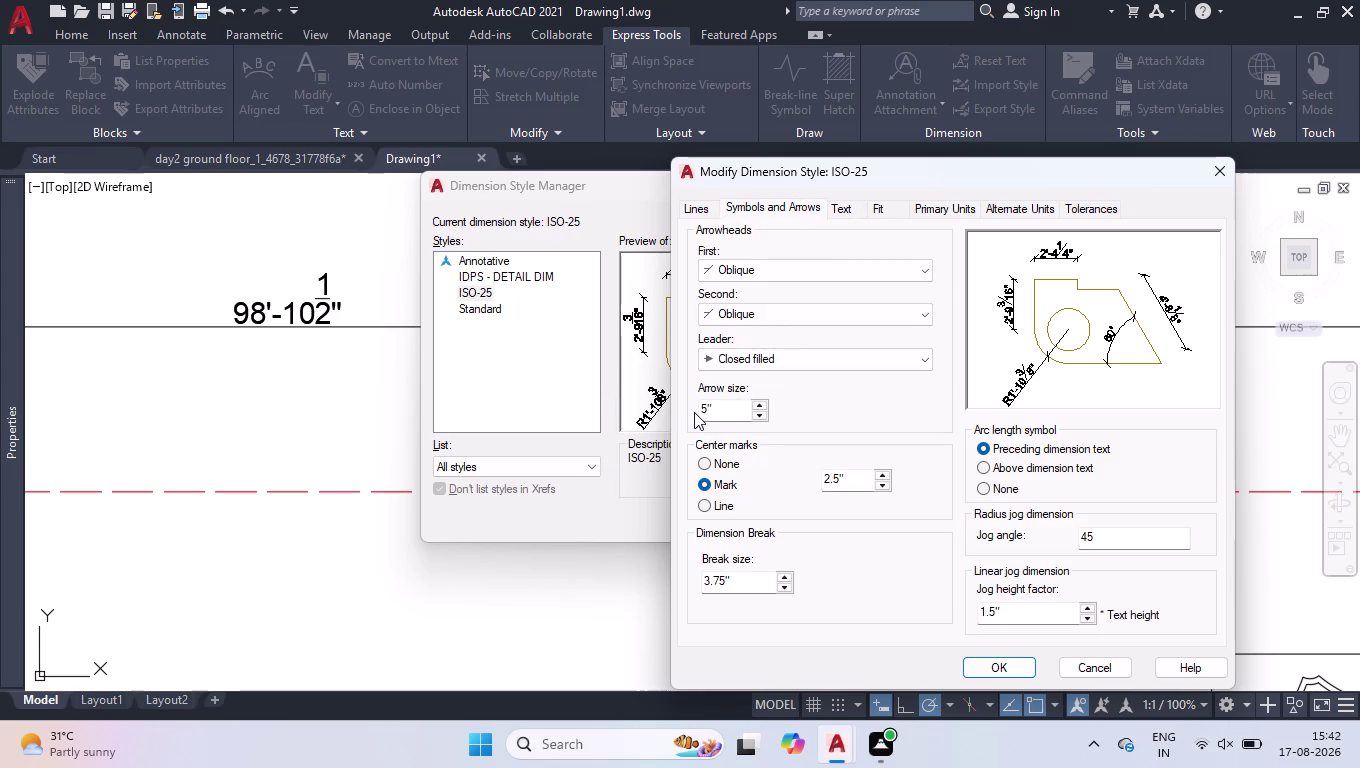
Set the ISO-25 arrow size to 8".
click(725, 405)
drag(715, 410, 583, 421)
text(8")
key(Return)
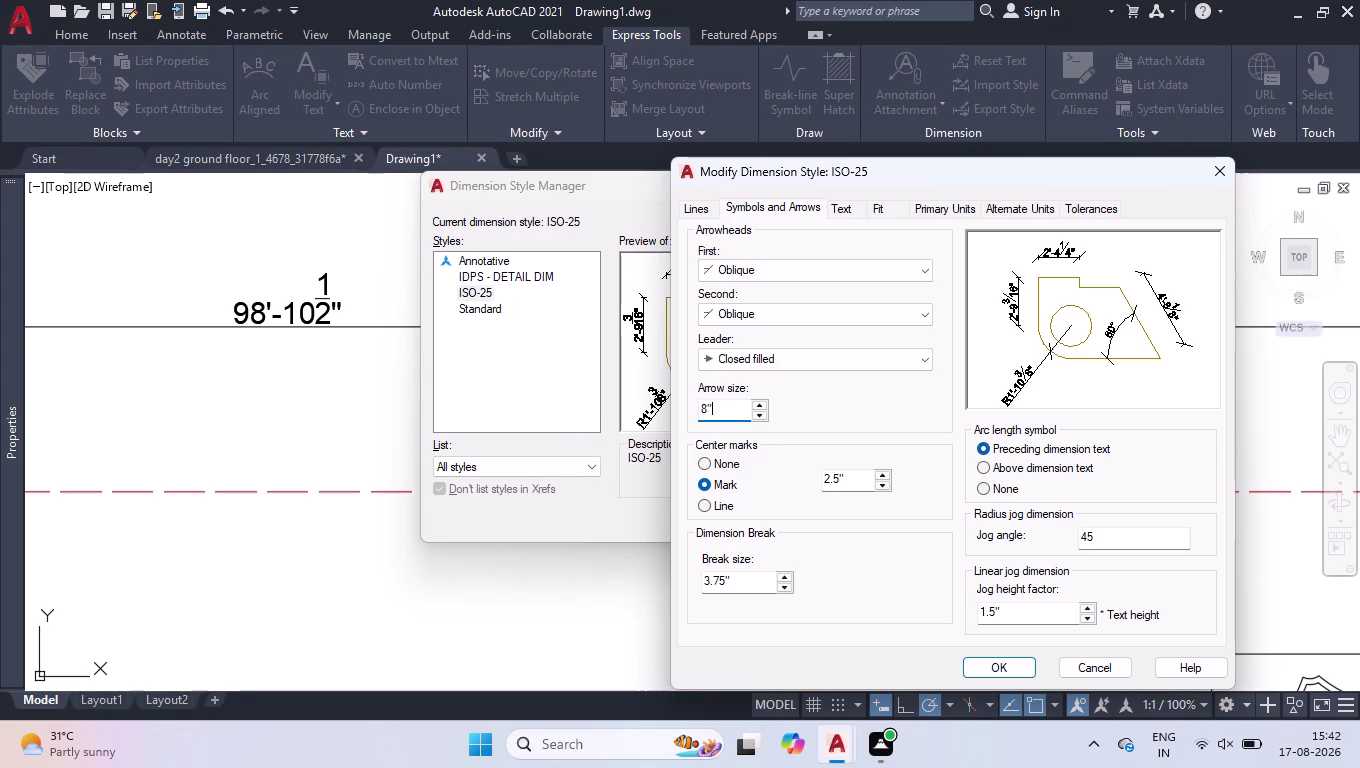
Set the dimension text height to 11, then apply the style and close the manager.
click(841, 211)
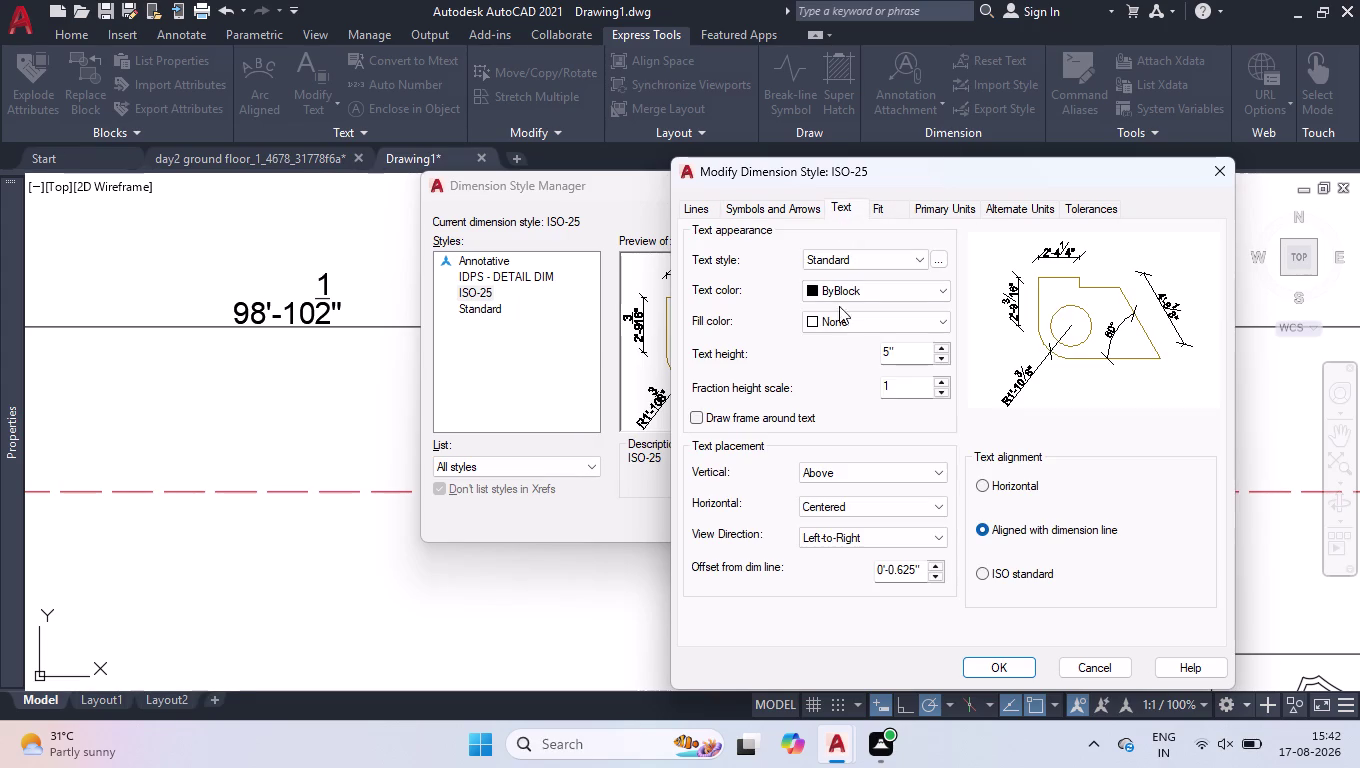
drag(902, 353, 788, 368)
key(1)
key(apostrophe)
key(Return)
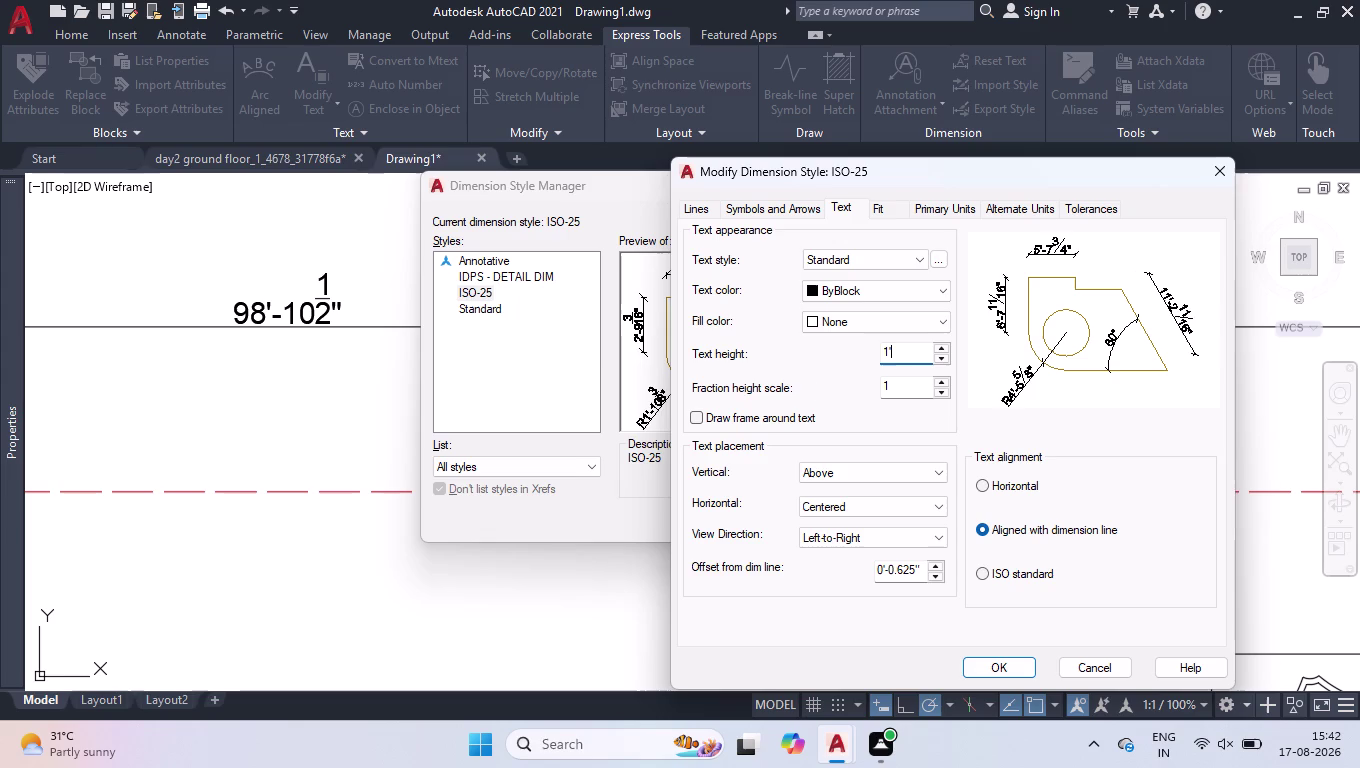
click(1022, 665)
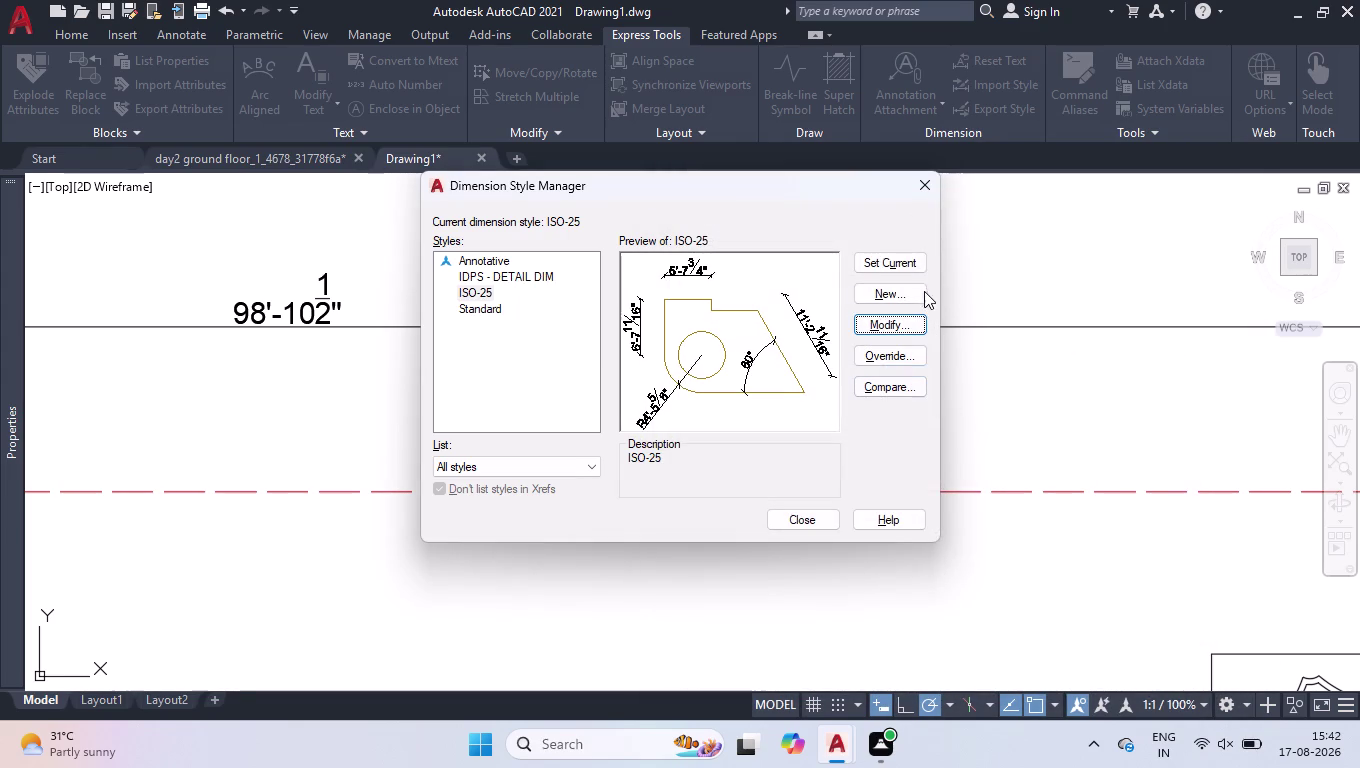
click(901, 268)
Delete the empty box to the right of the floor plan.
click(917, 188)
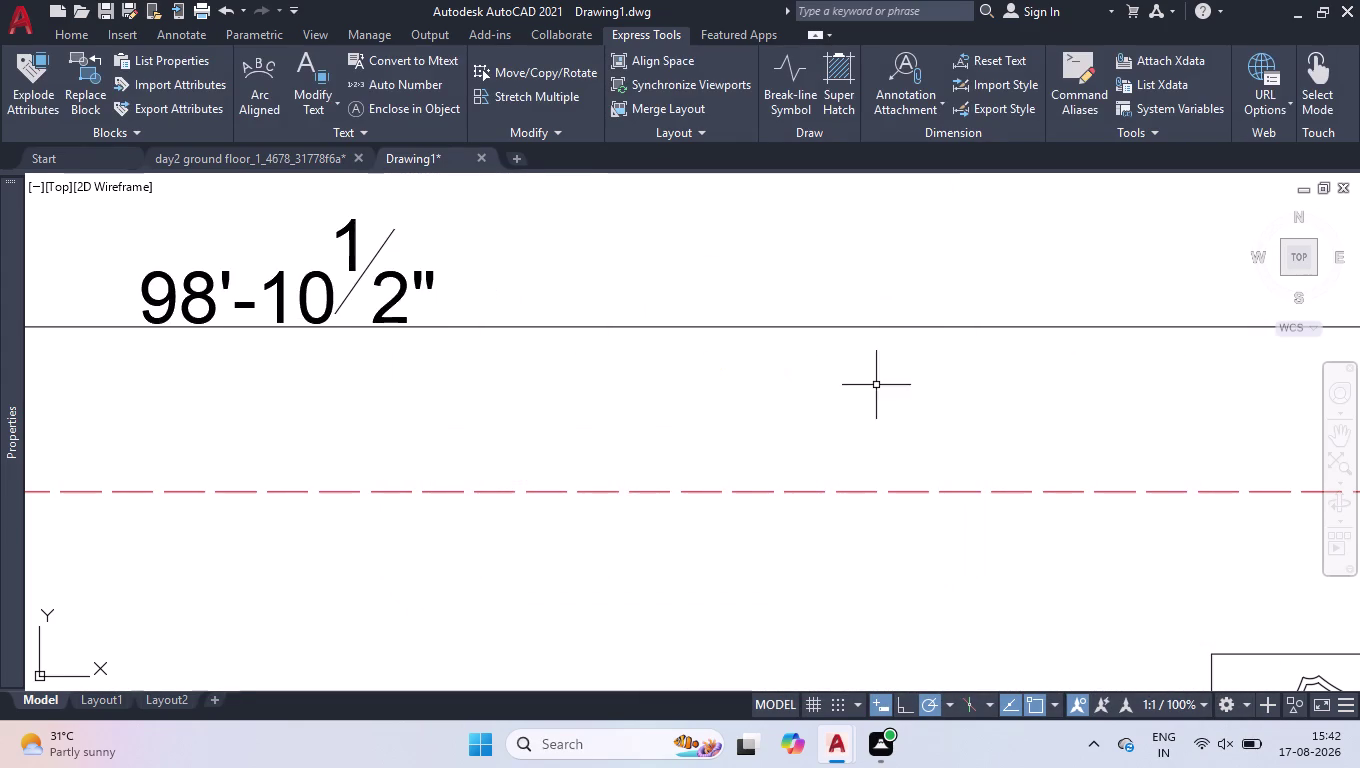
scroll(down, 3)
scroll(down, 3)
scroll(up, 3)
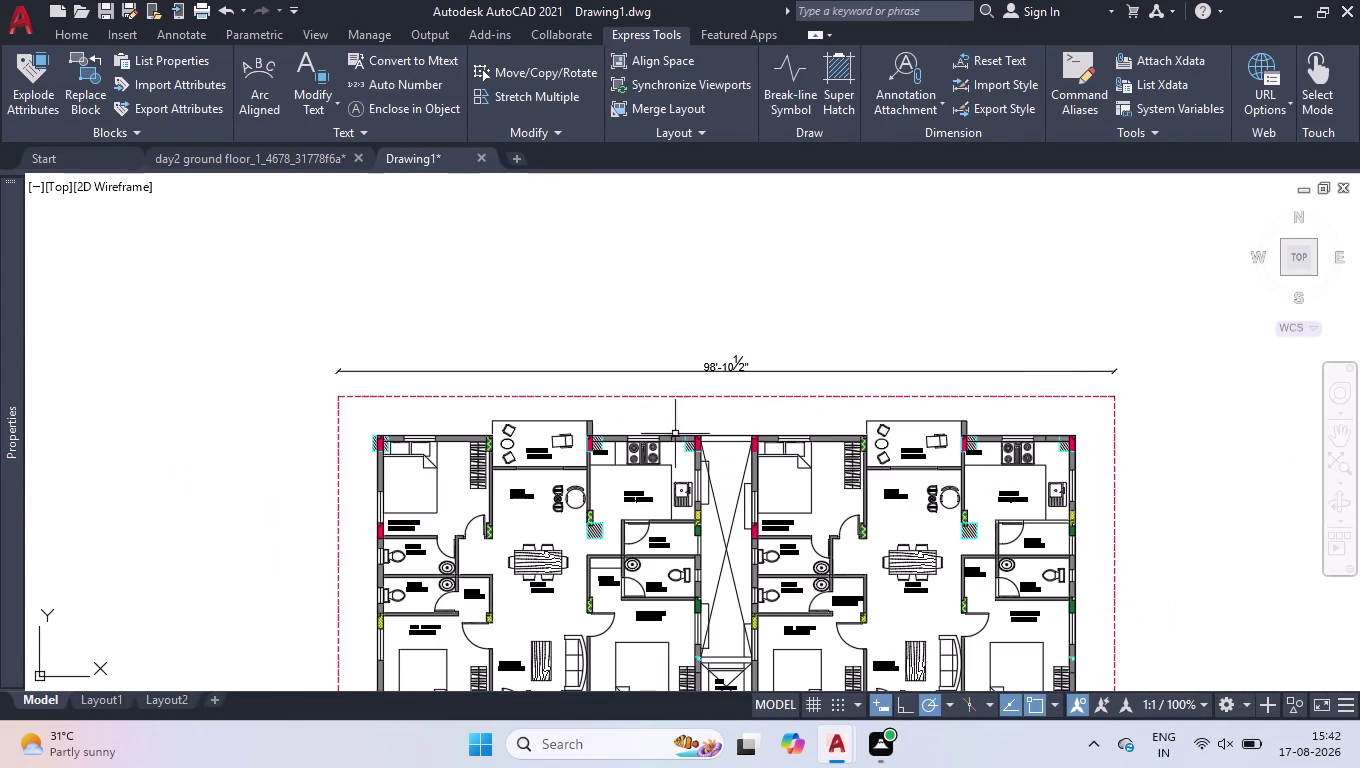
scroll(down, 3)
scroll(down, 3)
scroll(down, 3)
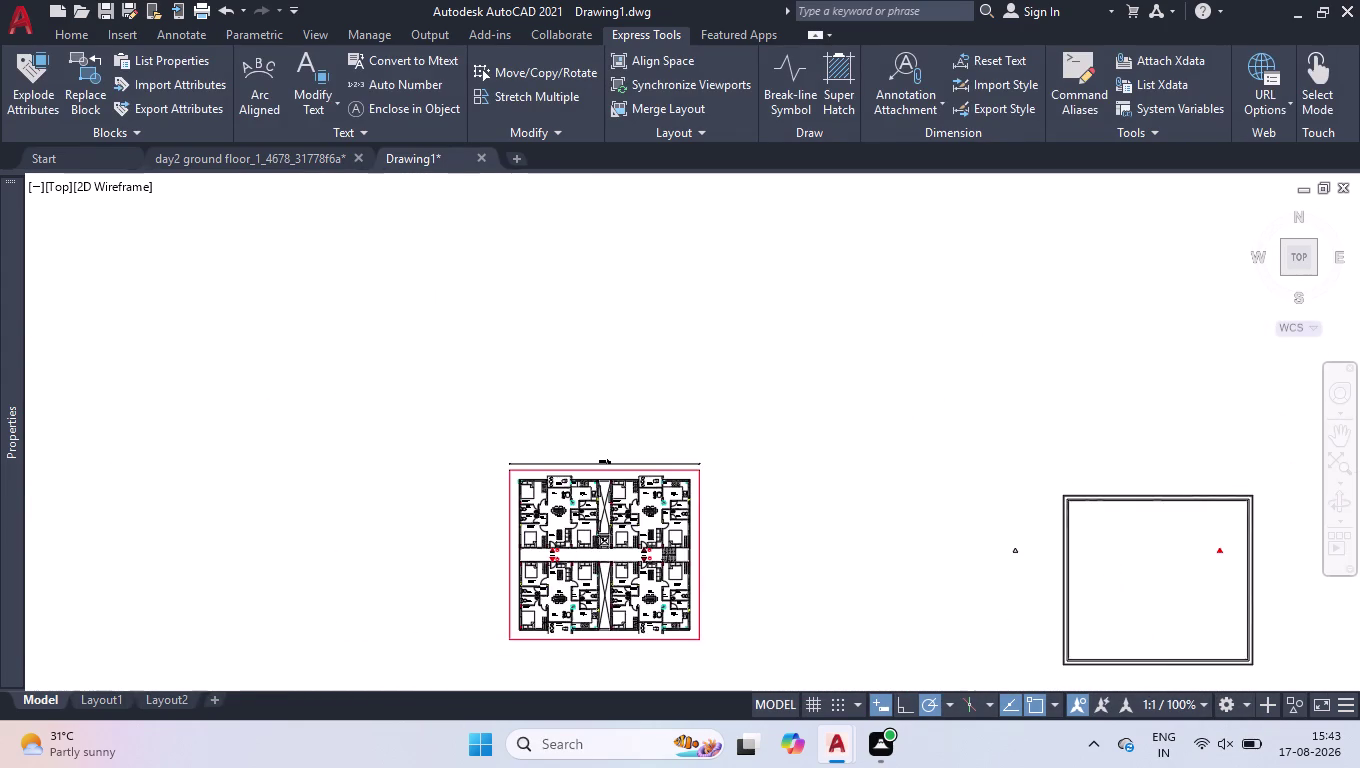
click(1235, 438)
click(1039, 643)
key(Delete)
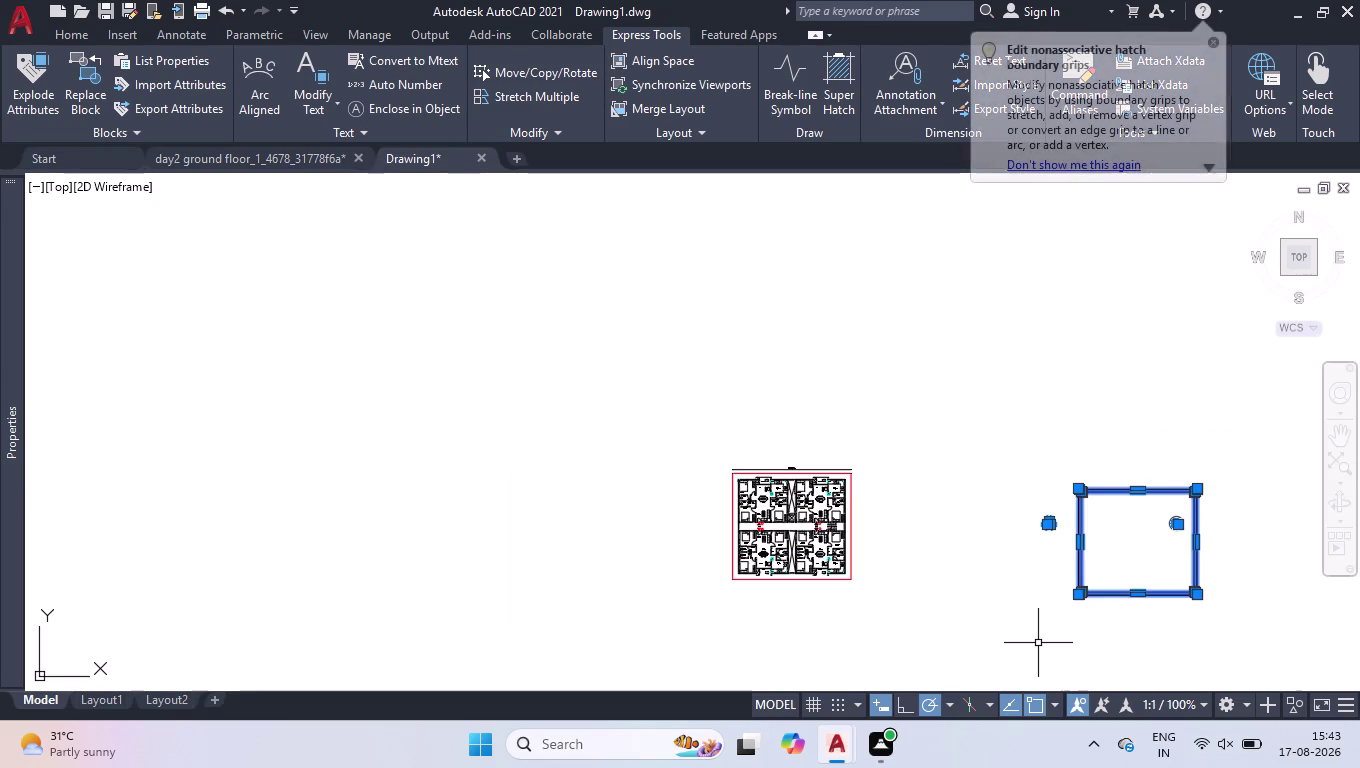
scroll(up, 3)
scroll(up, 3)
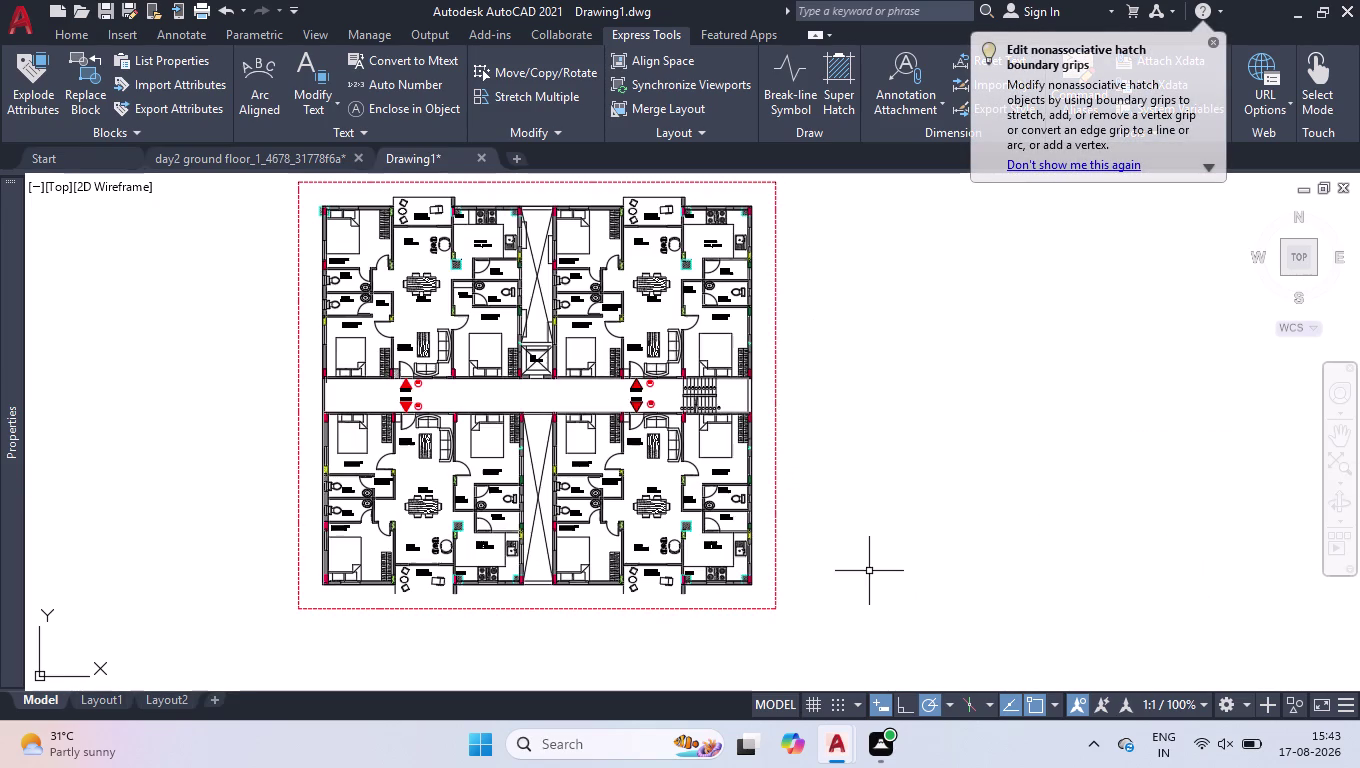
Add a linear overall dimension across the top of the dashed border with DLI.
text(DLI)
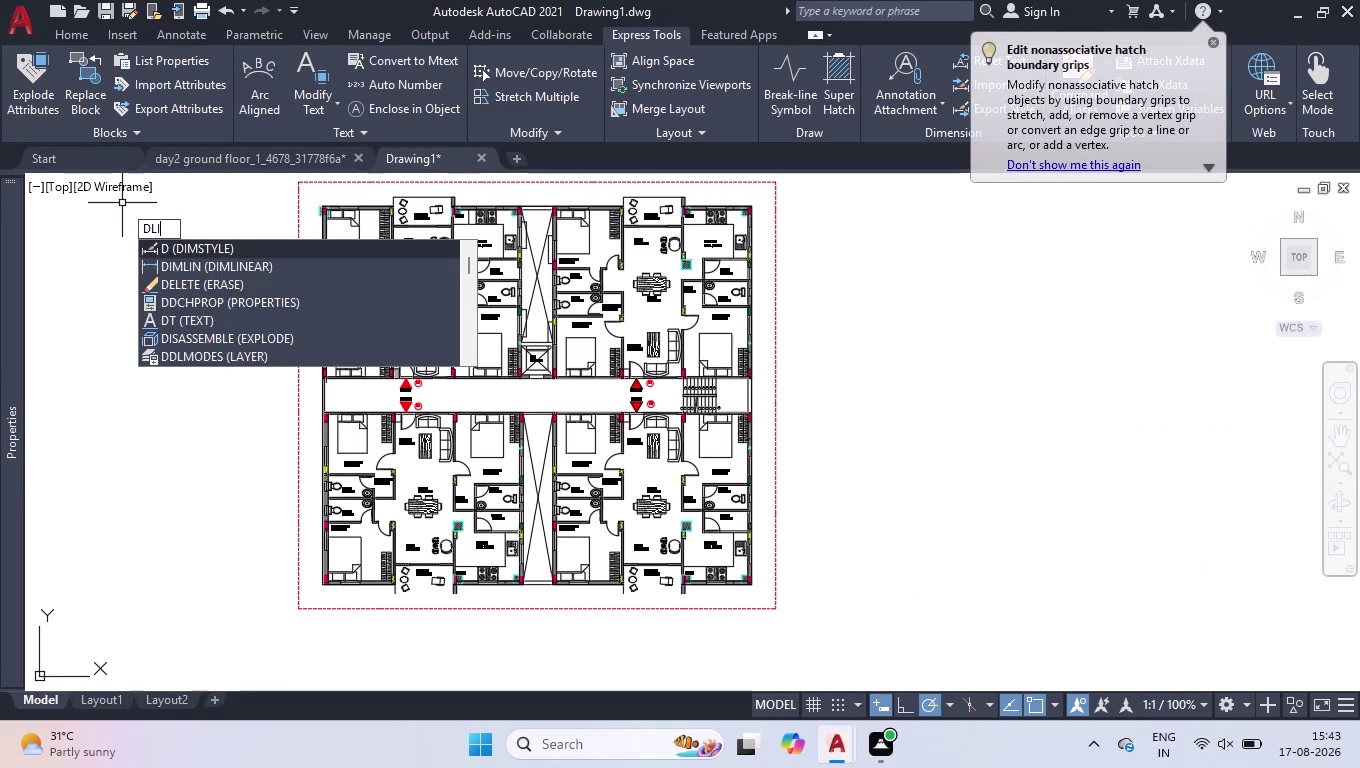
key(Return)
scroll(down, 3)
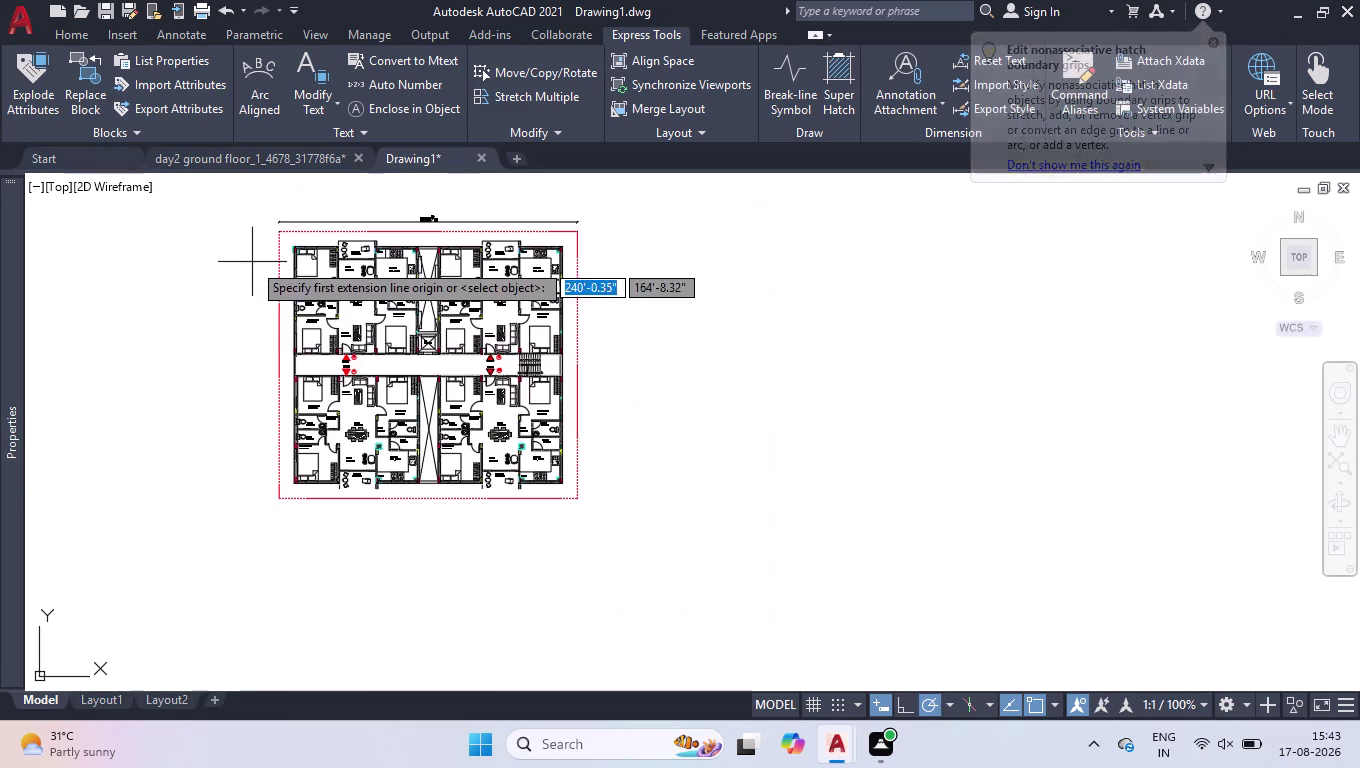
scroll(up, 3)
scroll(up, 3)
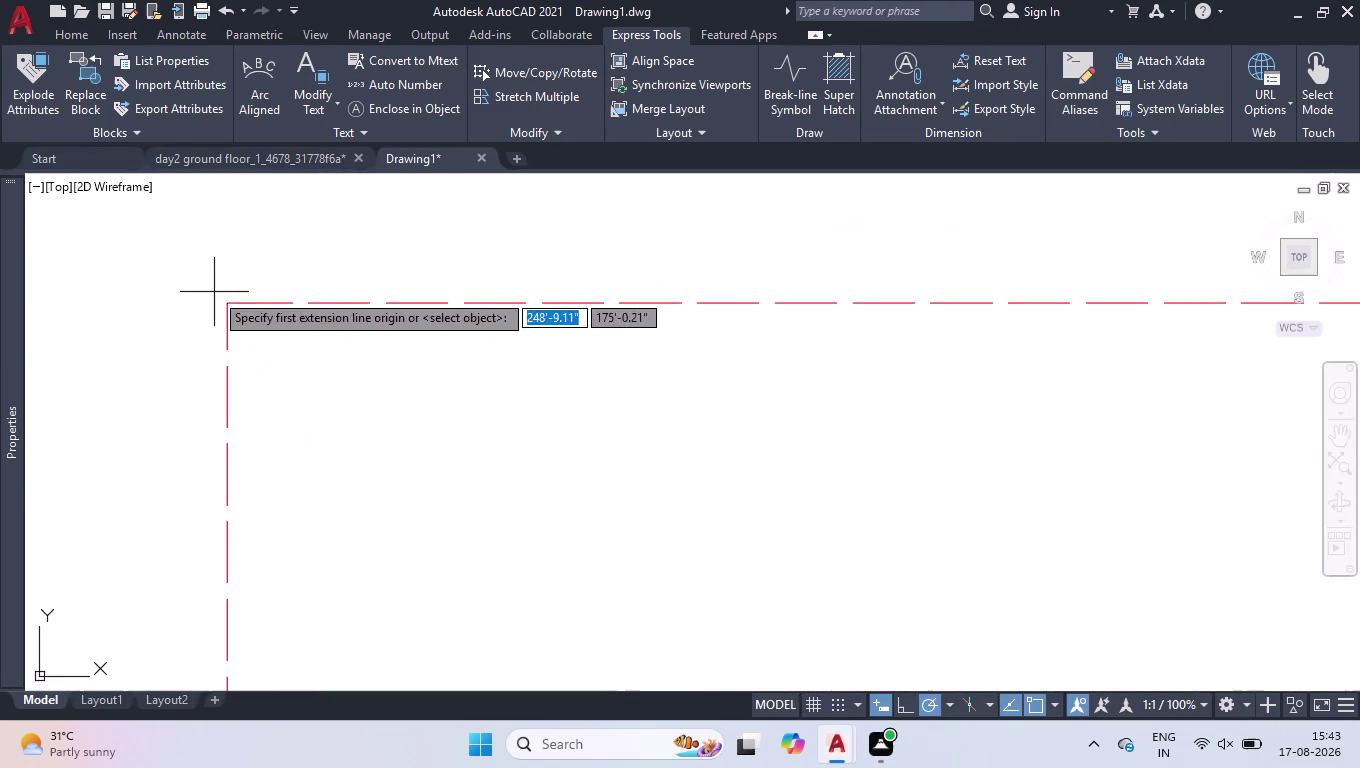
click(226, 301)
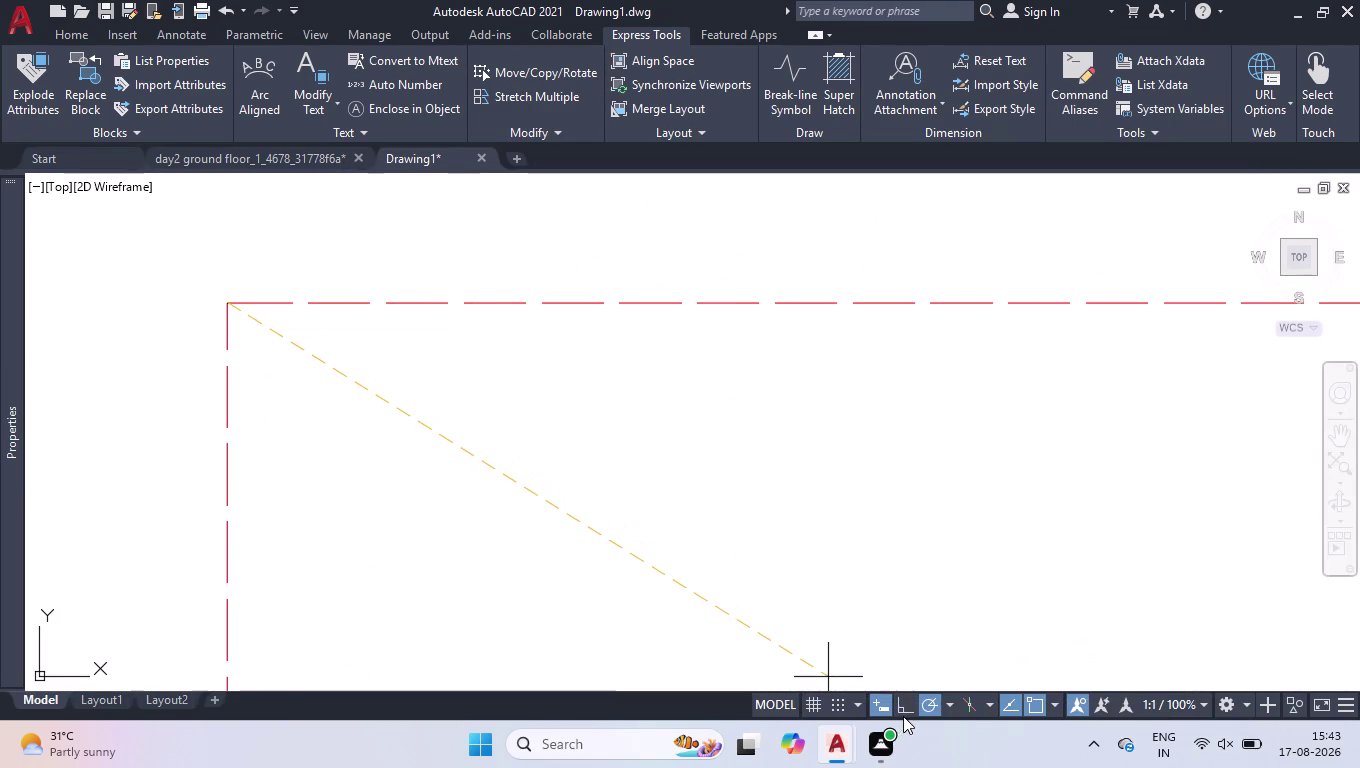
click(903, 706)
scroll(down, 3)
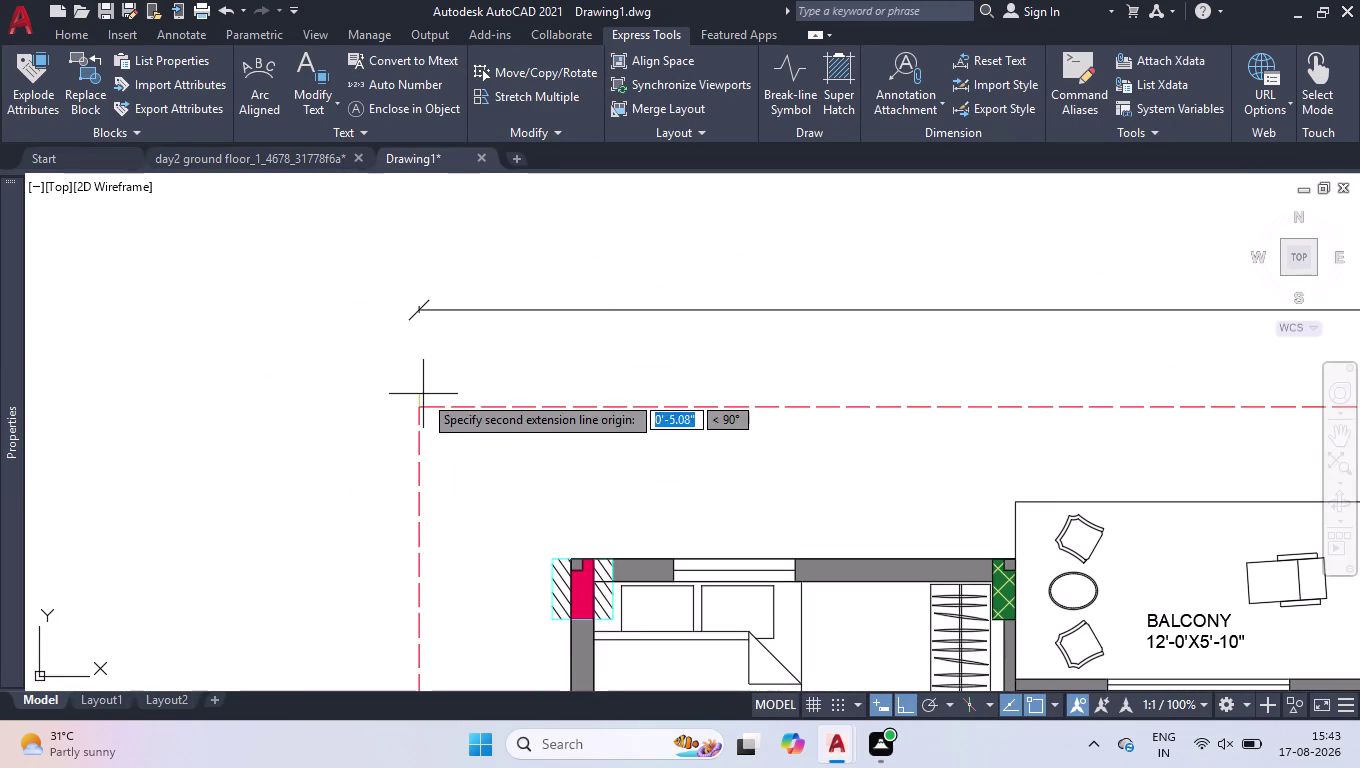
click(417, 405)
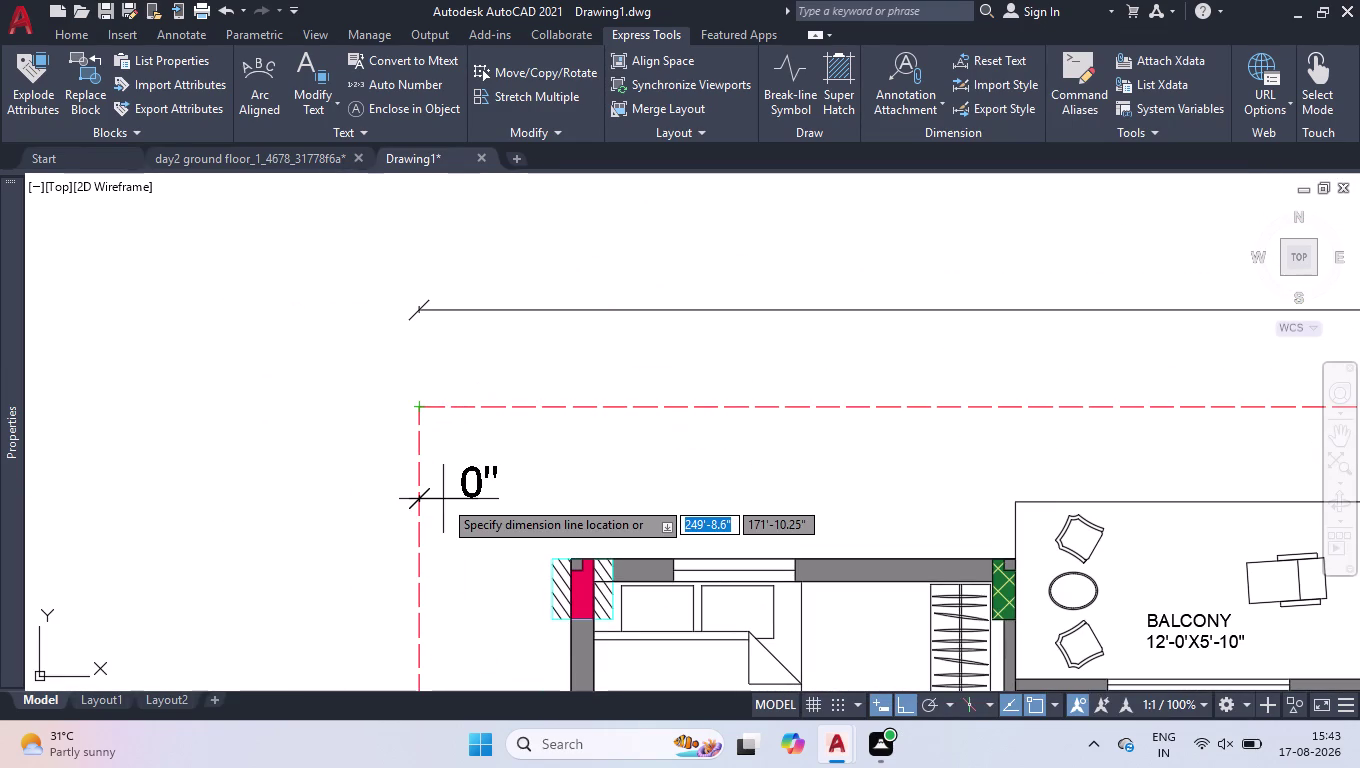
key(space)
scroll(up, 3)
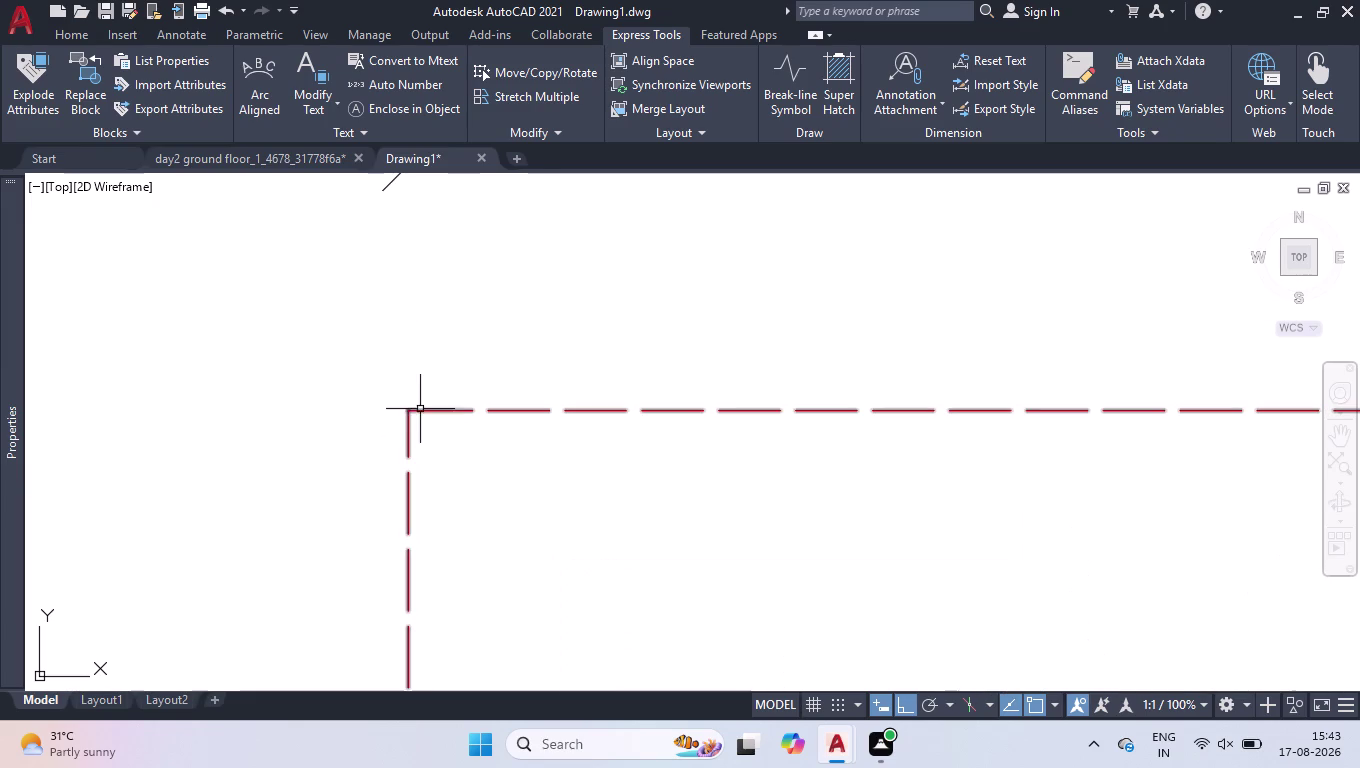
Add the 88'-5" vertical dimension along the border's left side.
key(space)
click(407, 409)
scroll(down, 3)
scroll(down, 3)
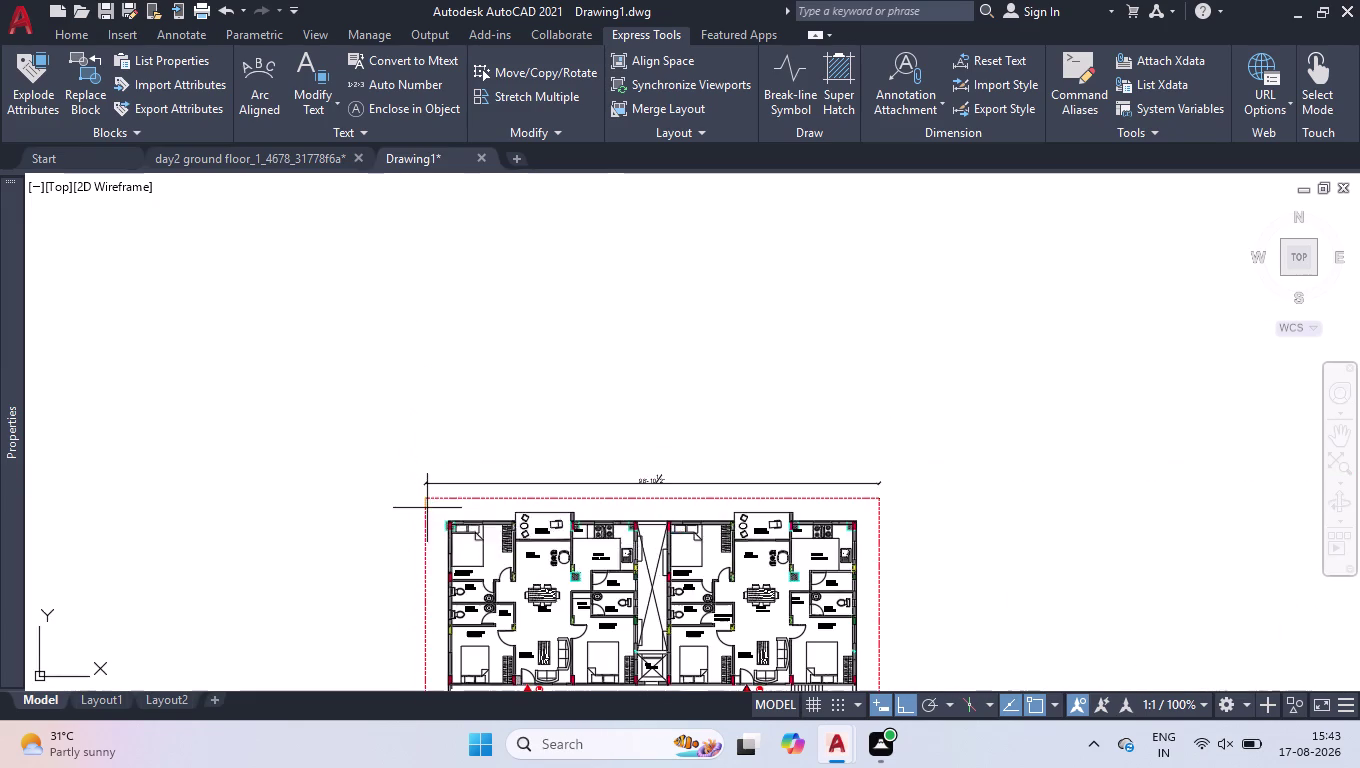
scroll(down, 3)
scroll(up, 3)
scroll(up, 3)
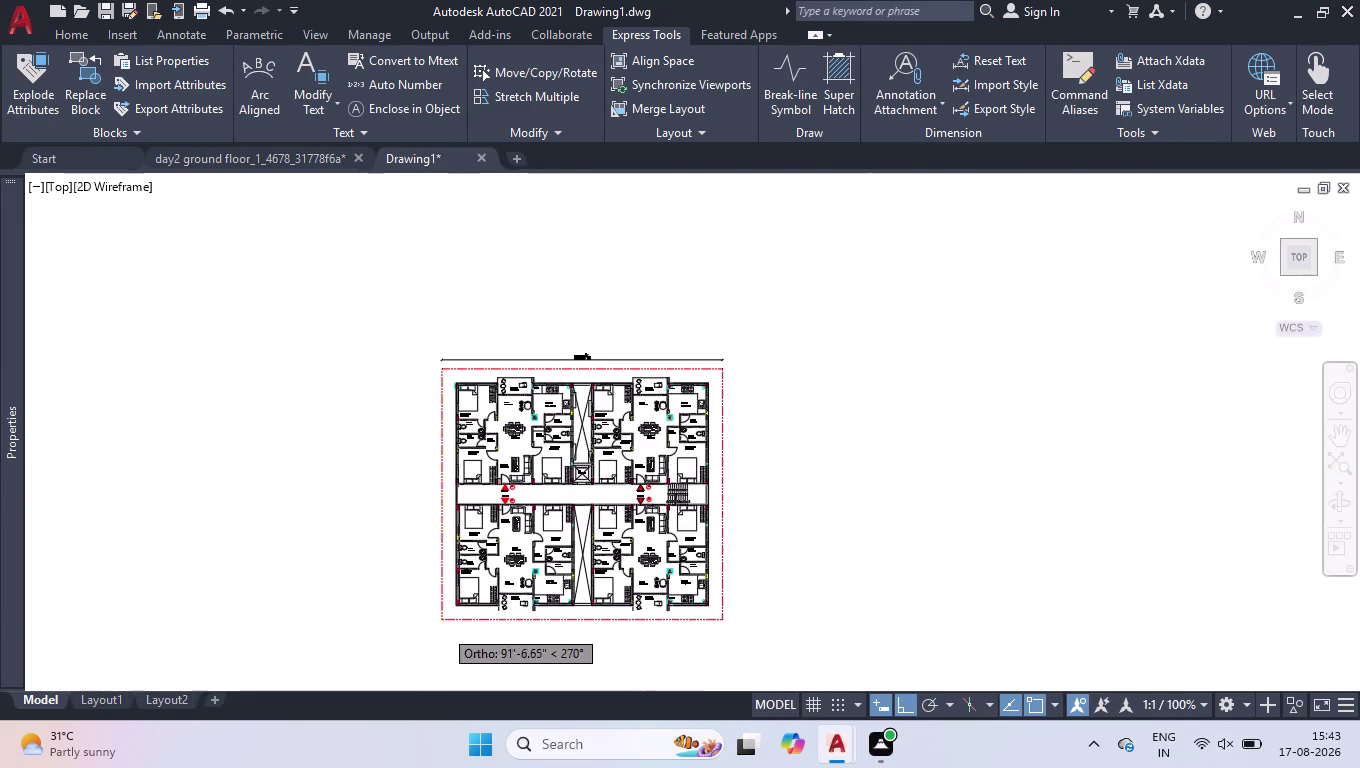
scroll(up, 3)
click(389, 529)
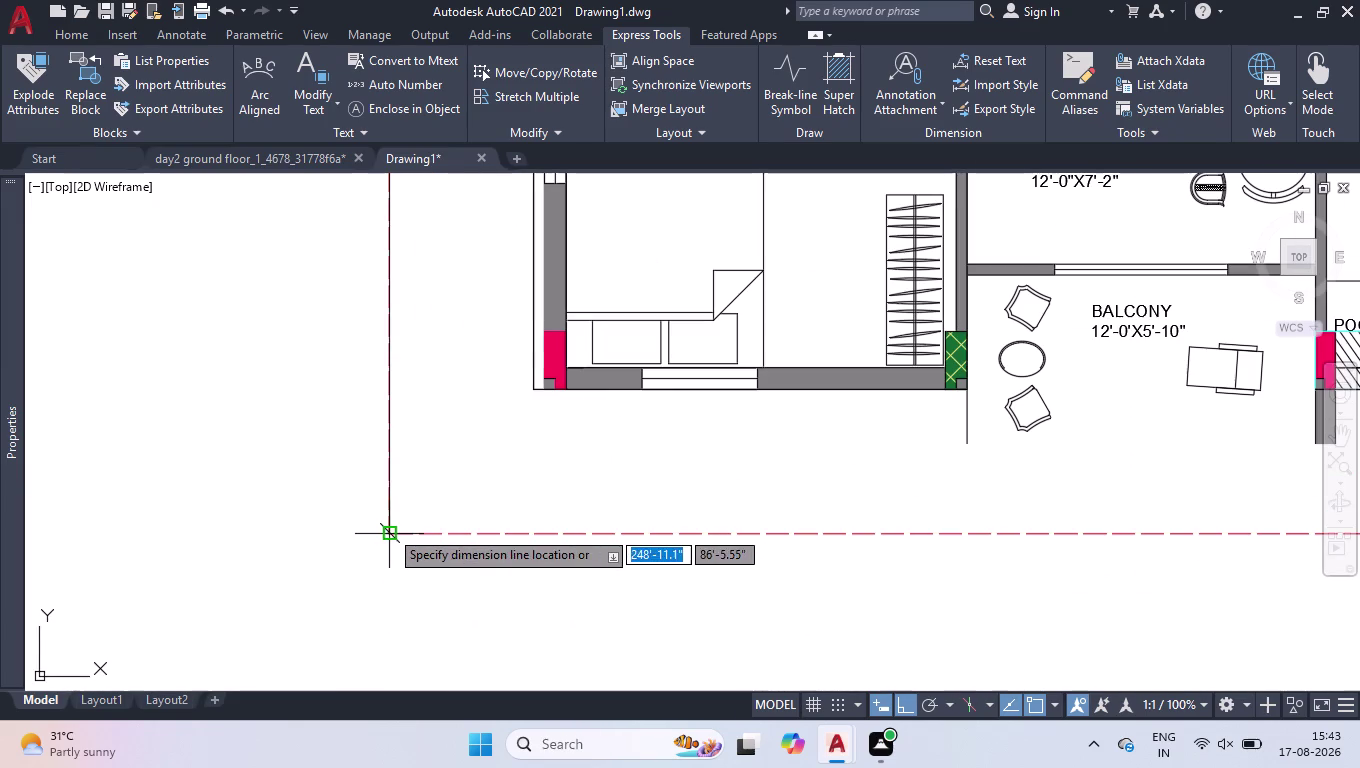
click(335, 503)
scroll(down, 3)
scroll(down, 3)
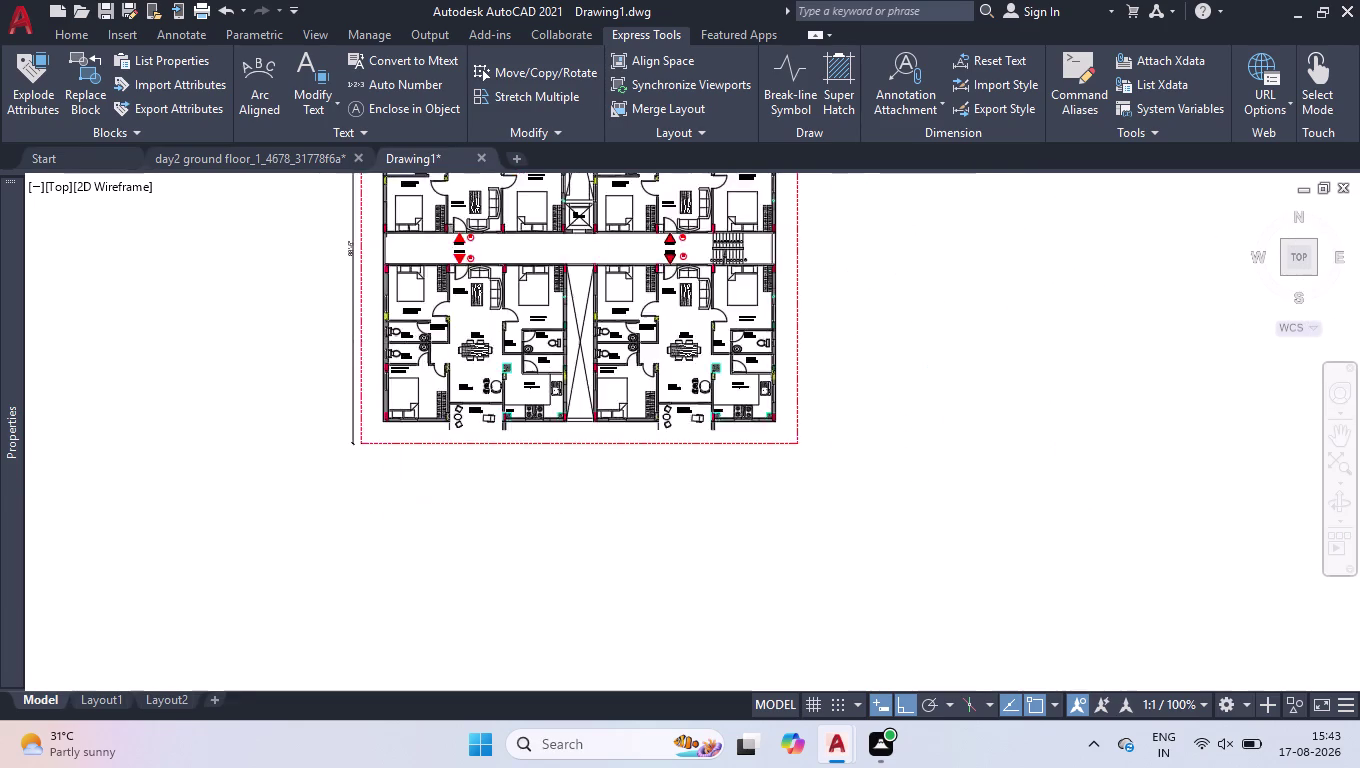
scroll(down, 3)
scroll(up, 3)
scroll(up, 3)
scroll(up, 3)
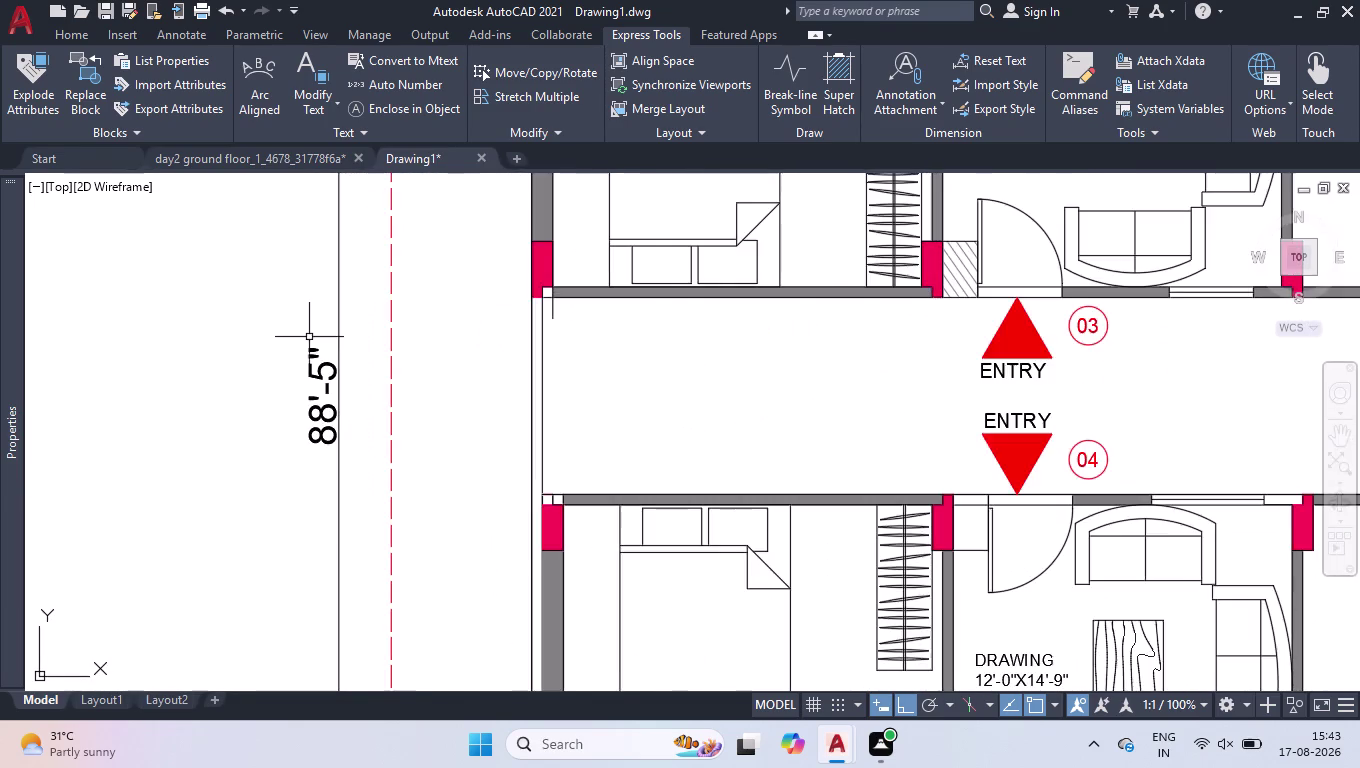
scroll(down, 3)
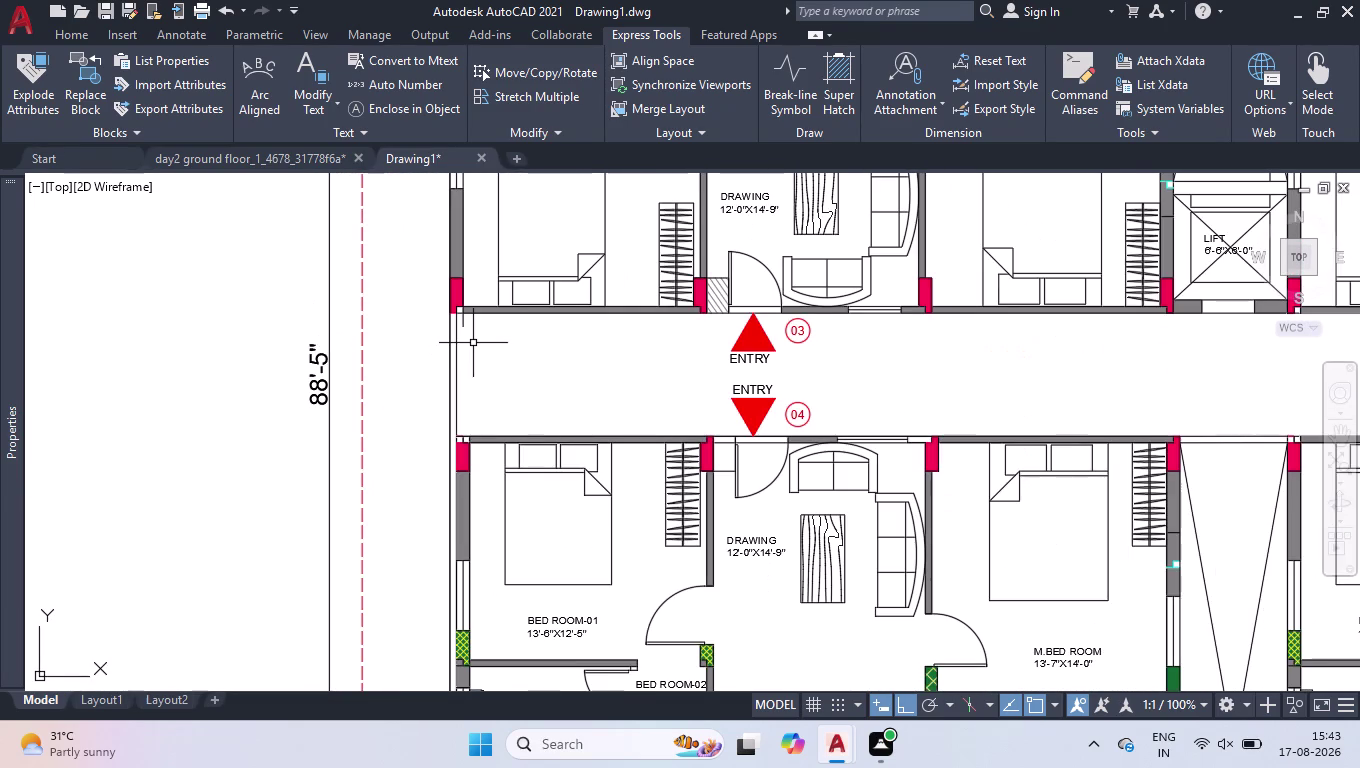
text(TR)
key(Return)
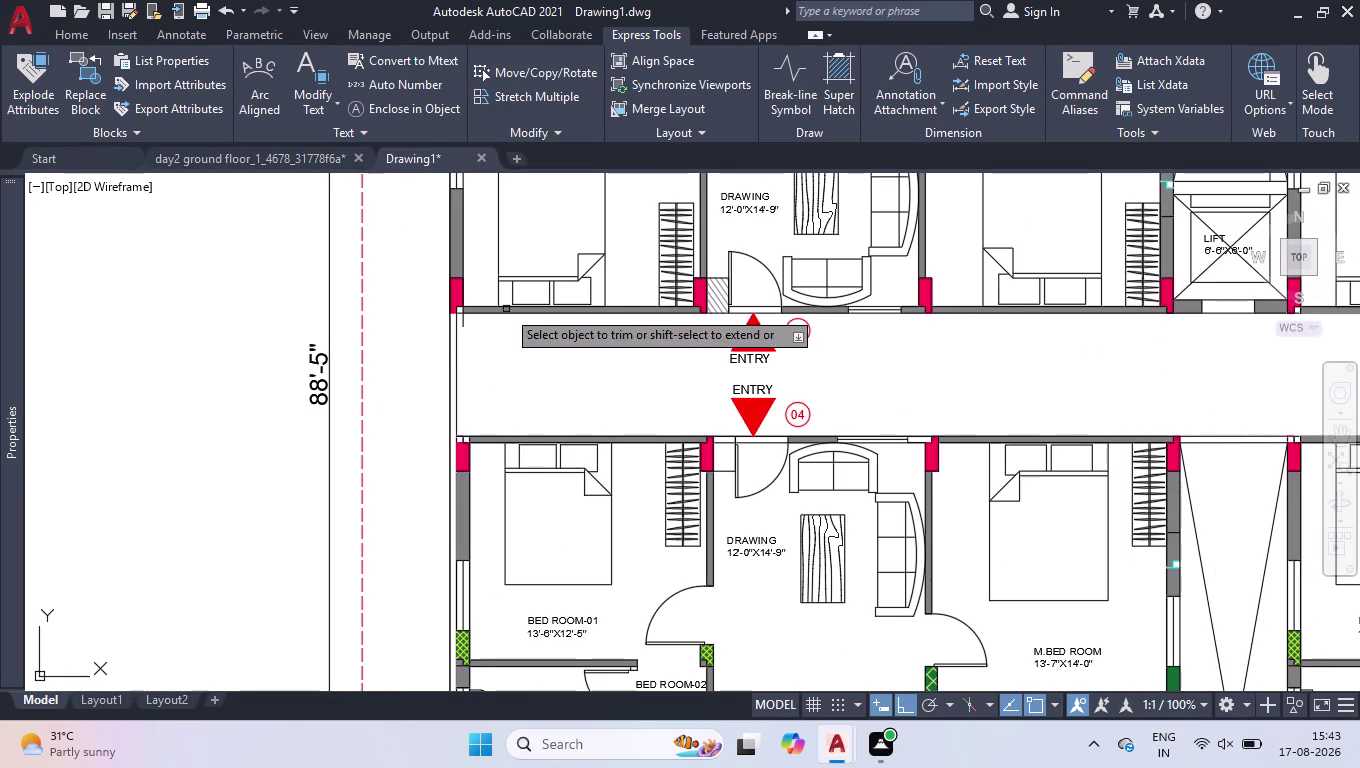
click(461, 324)
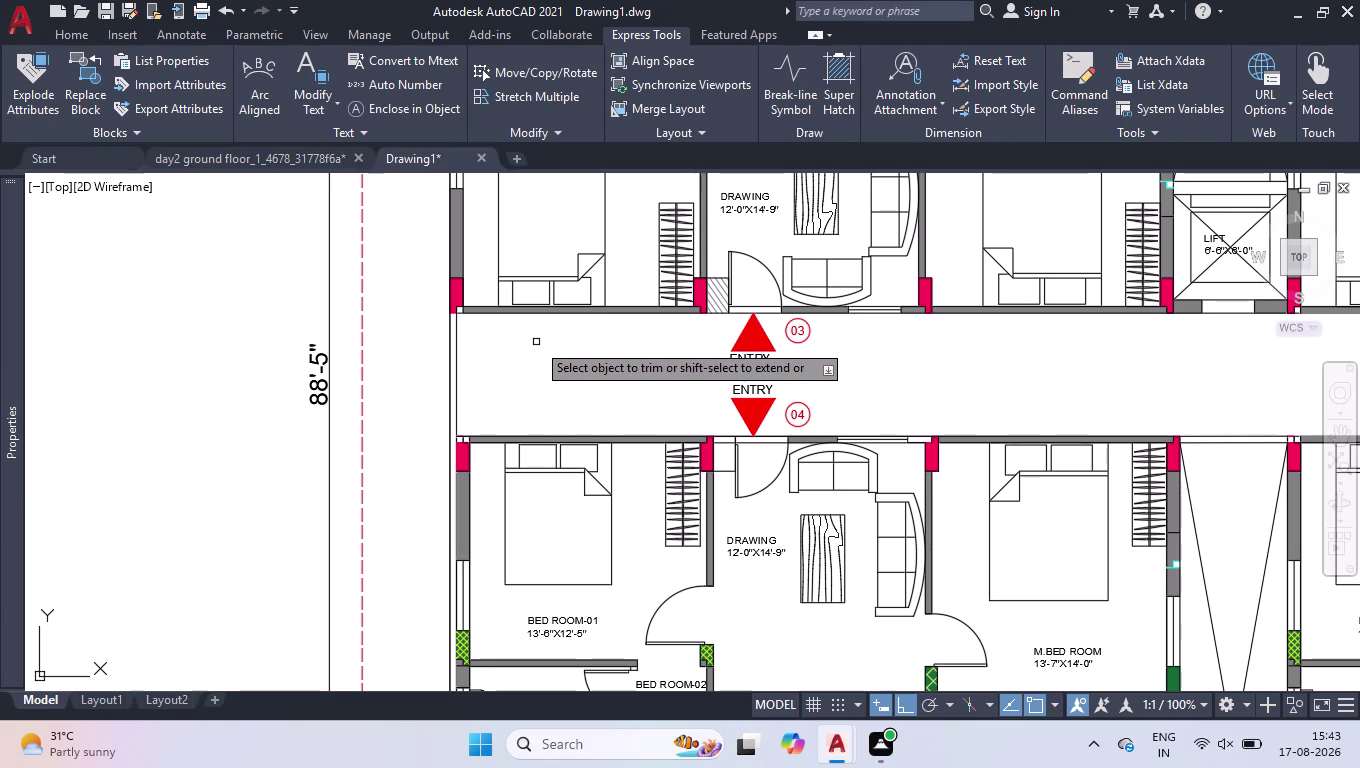
key(Return)
scroll(down, 3)
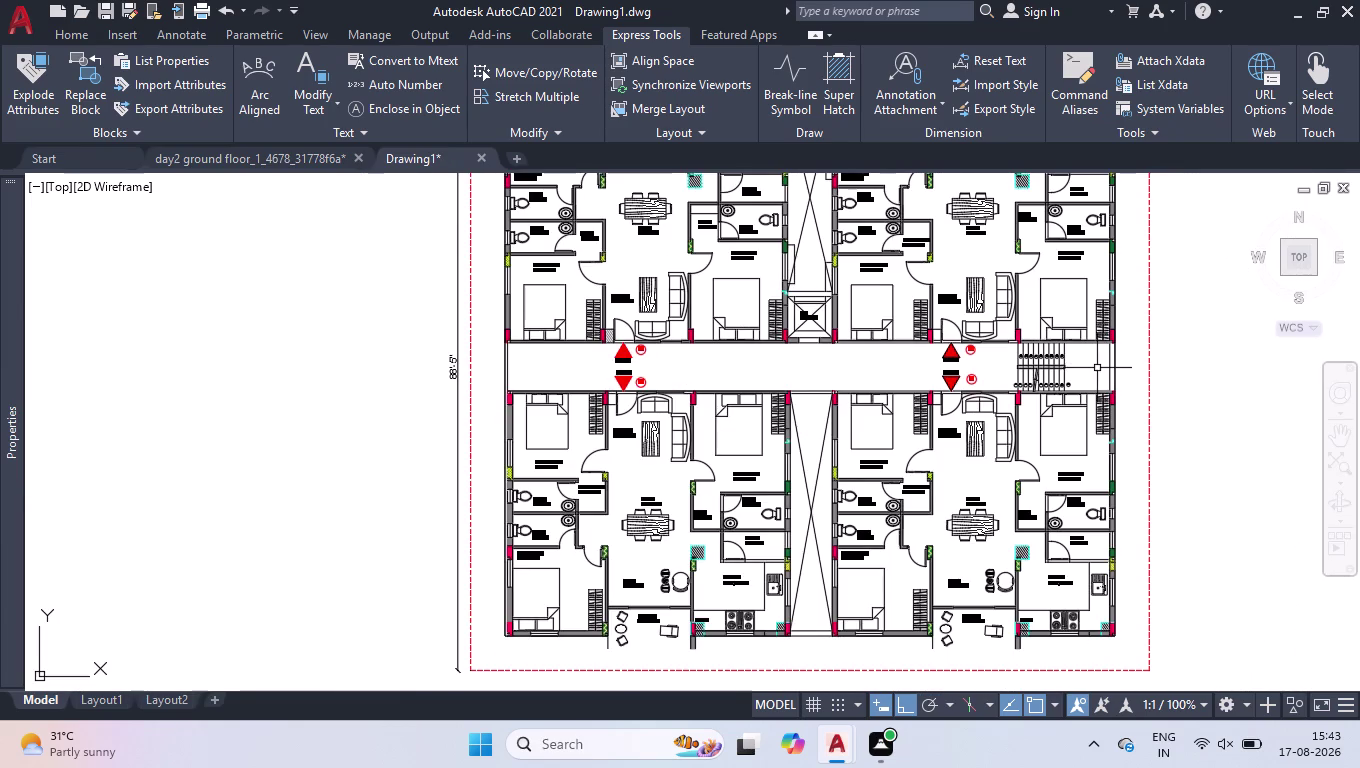
scroll(up, 3)
scroll(up, 3)
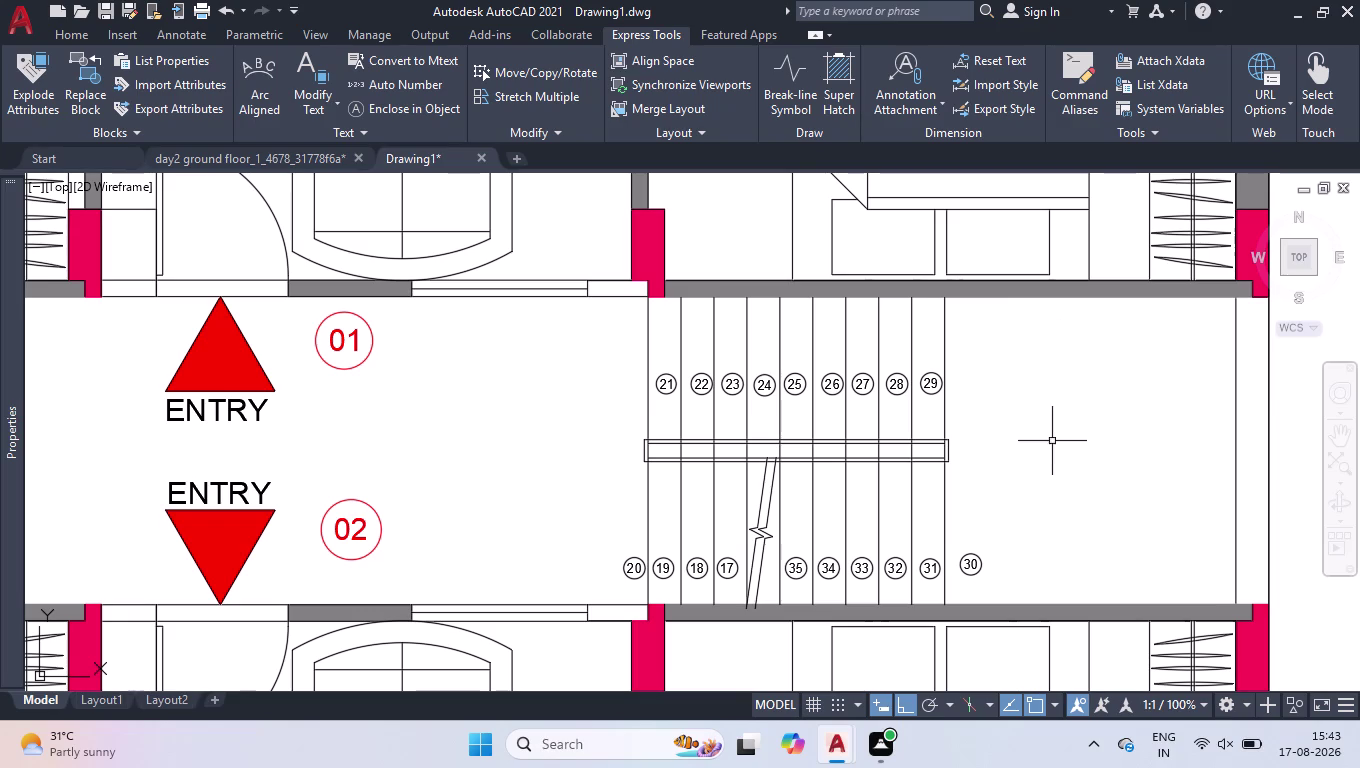
Select the stair tread array, the handrail and the break line.
click(1026, 479)
click(863, 529)
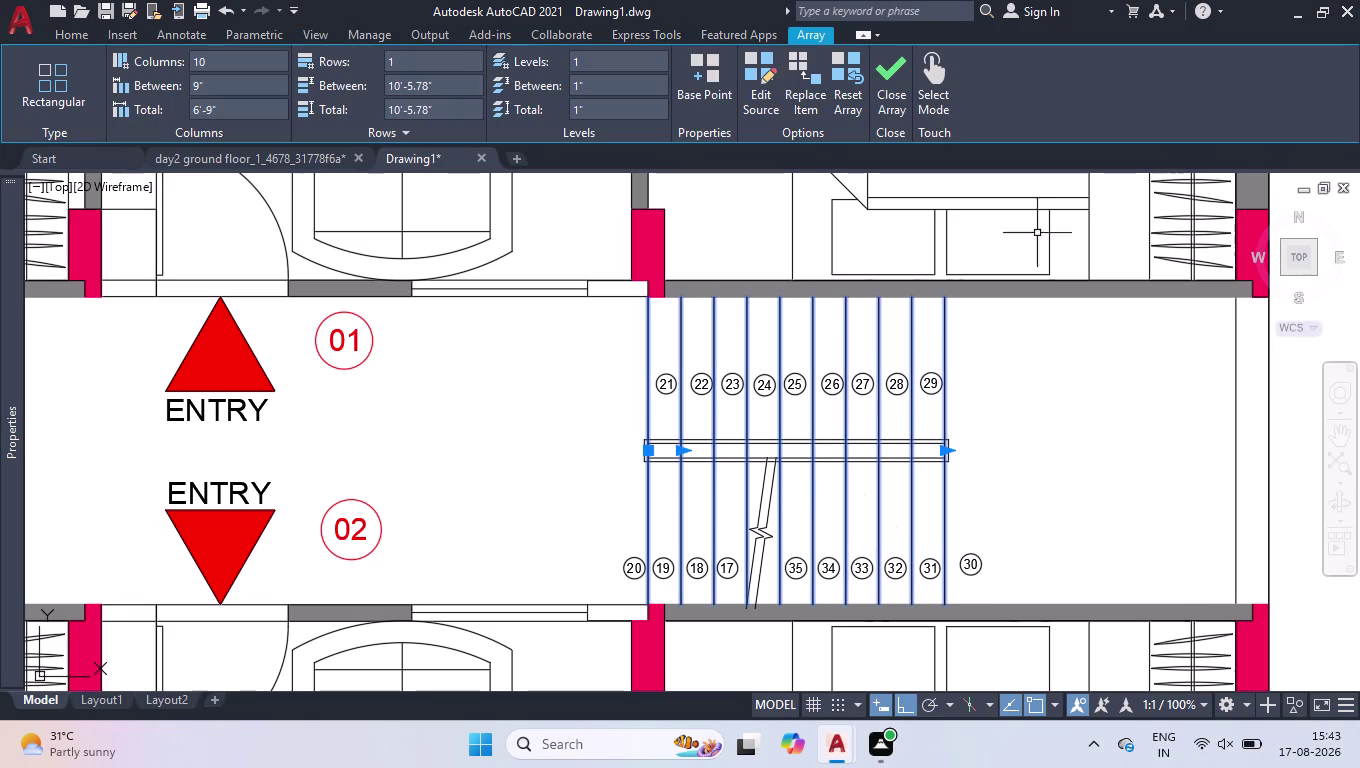
click(836, 430)
click(819, 494)
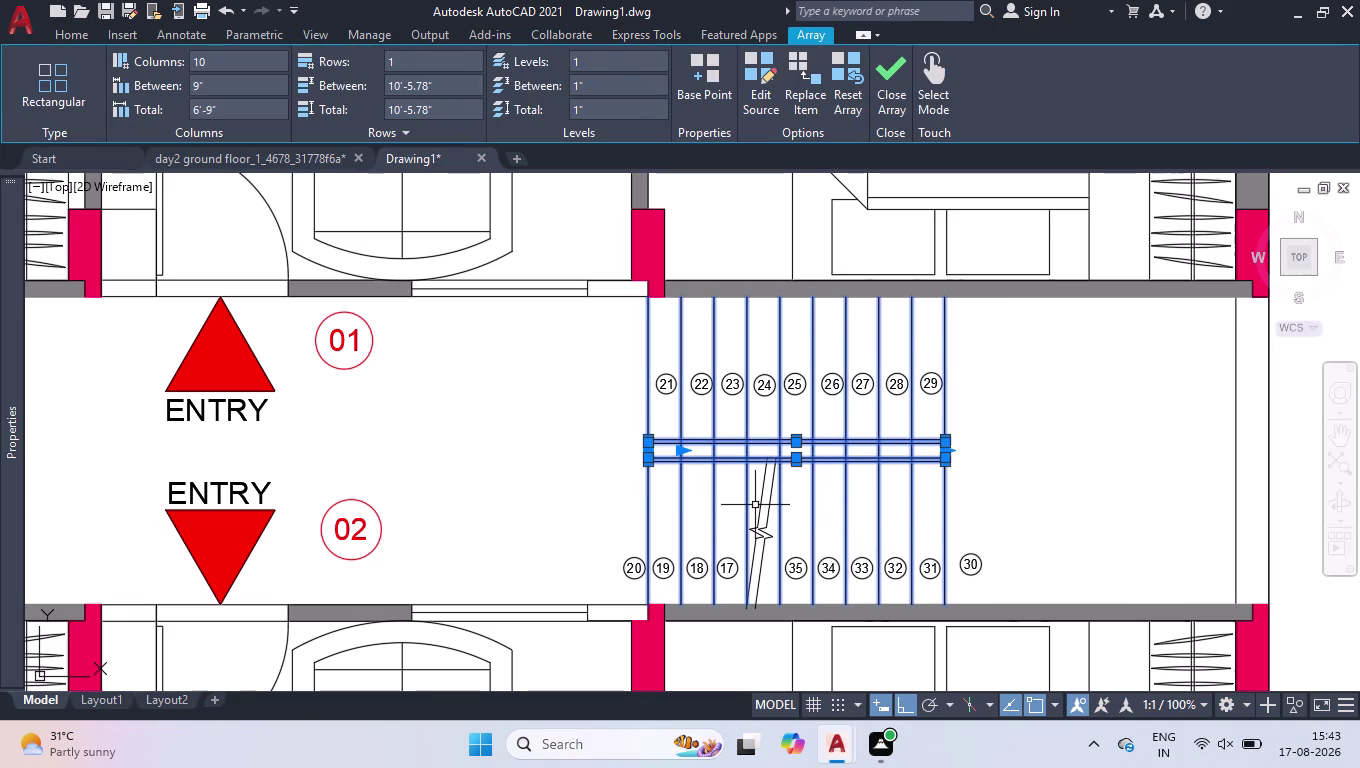
click(785, 505)
click(742, 517)
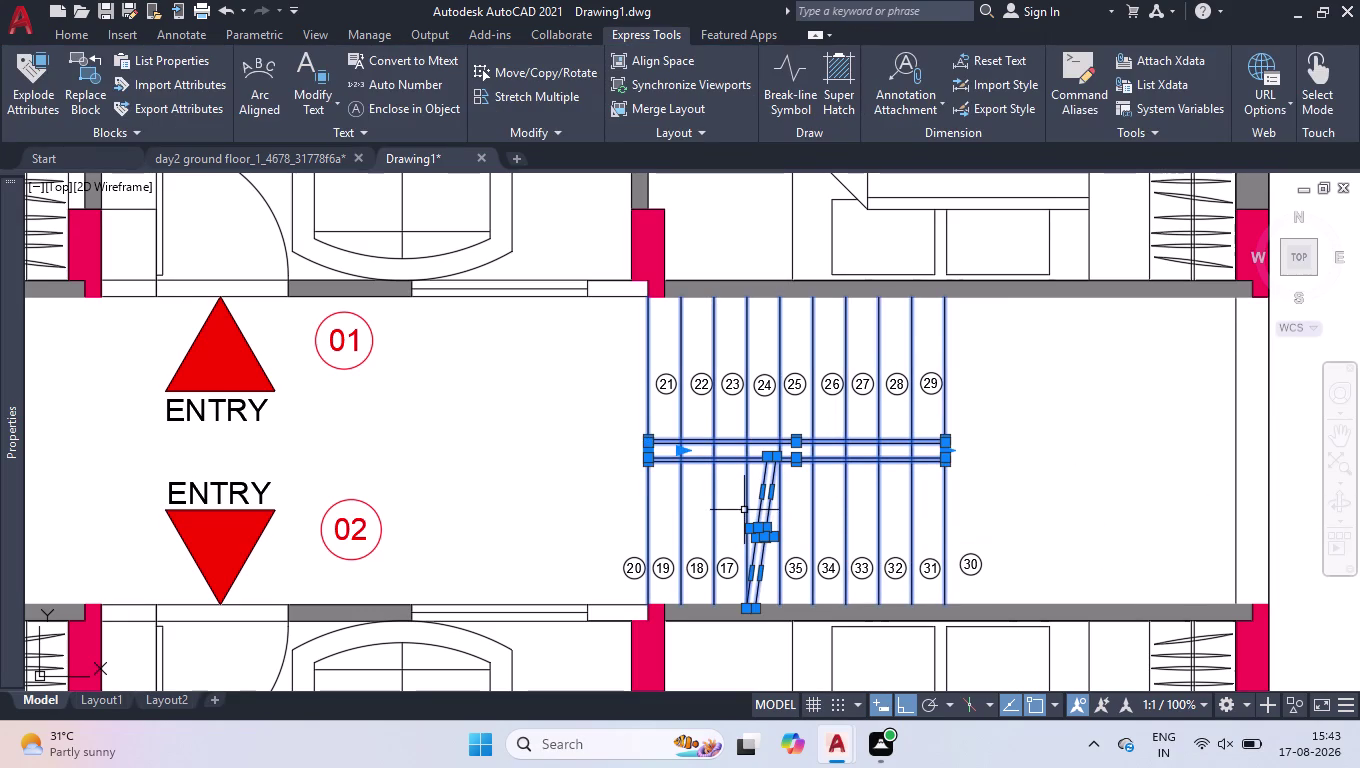
Set the selected stair parts to Red in Properties, then clear the selection.
key(ctrl+1)
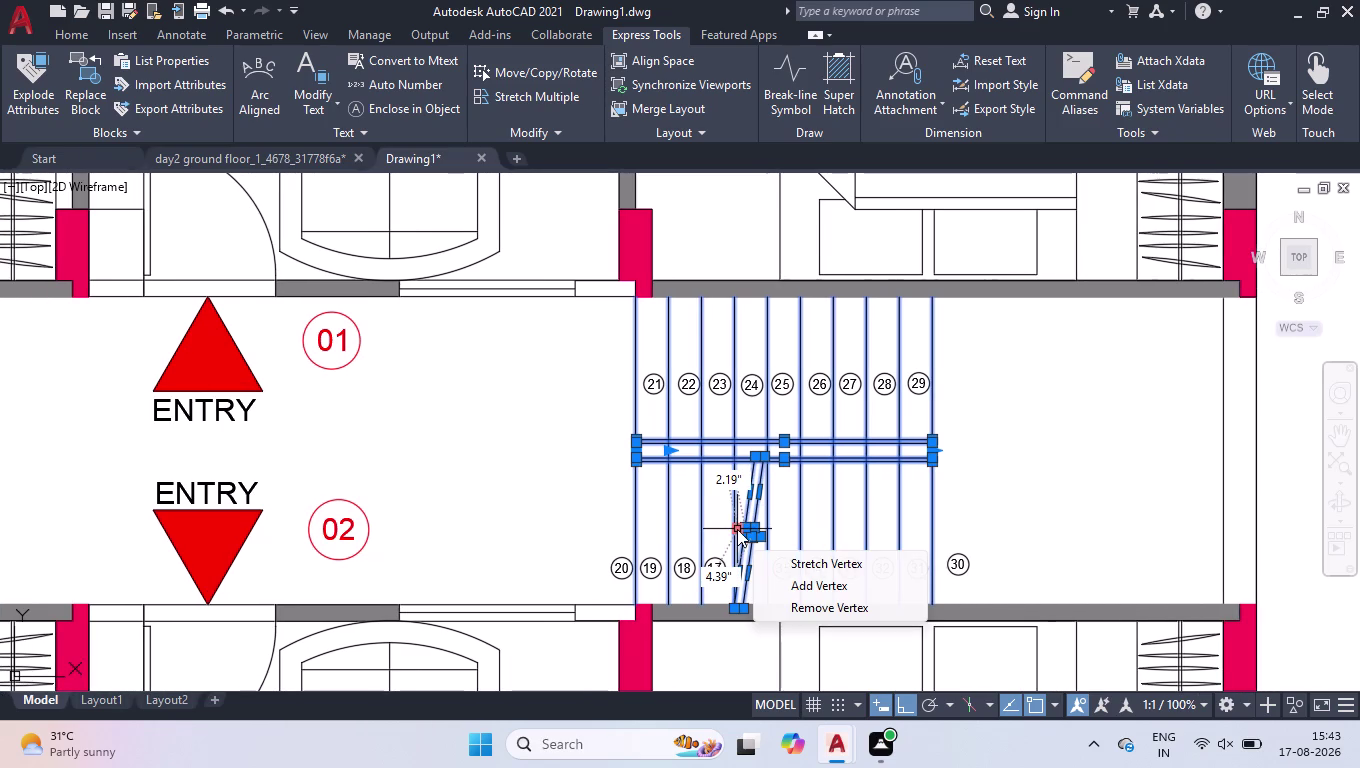
key(ctrl+1)
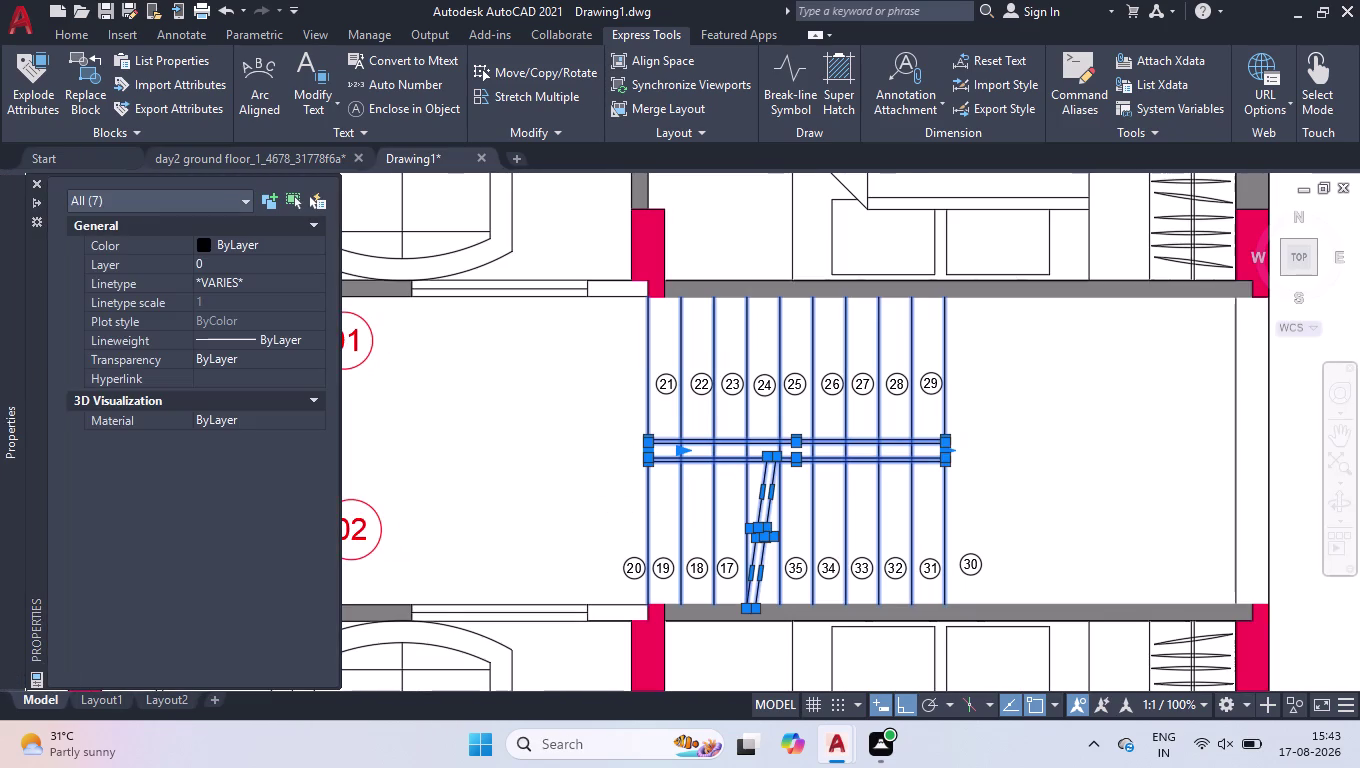
click(279, 246)
click(274, 240)
click(244, 293)
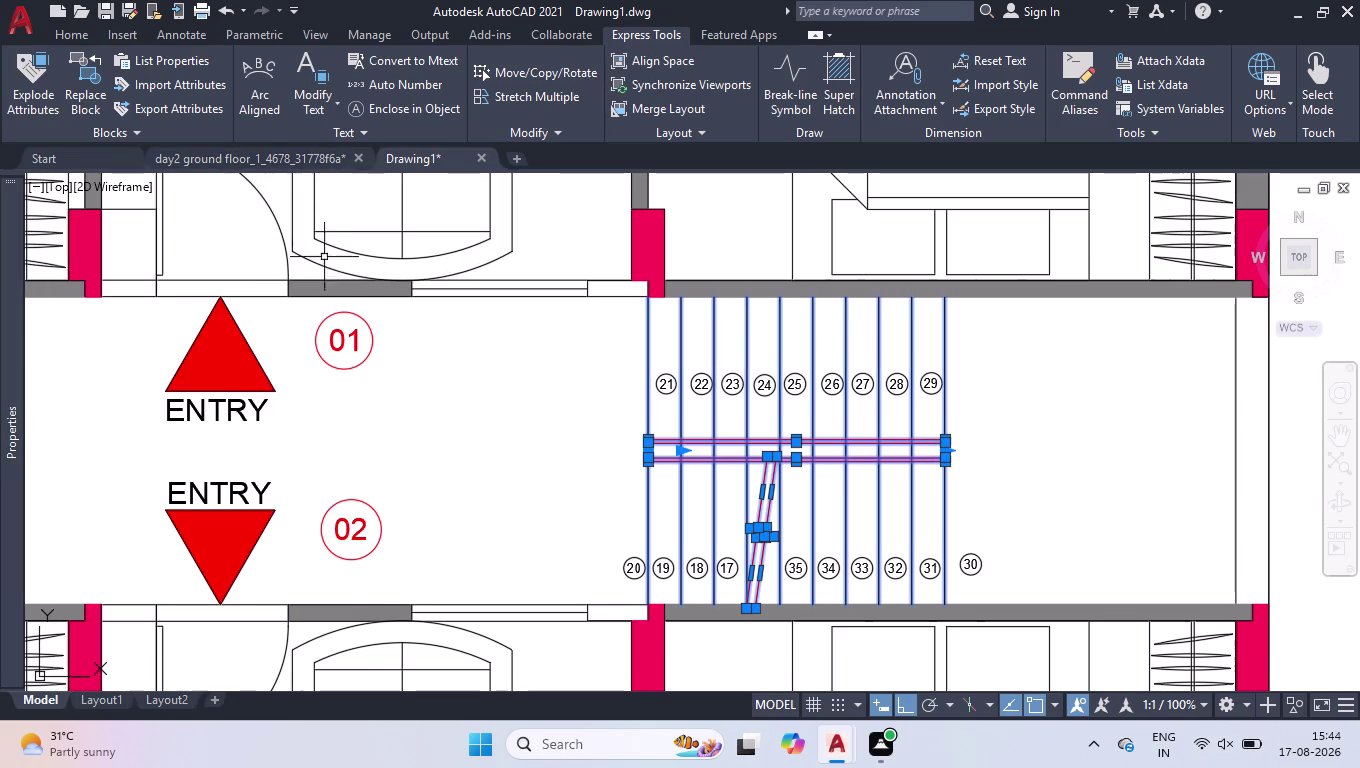
click(1084, 415)
click(646, 516)
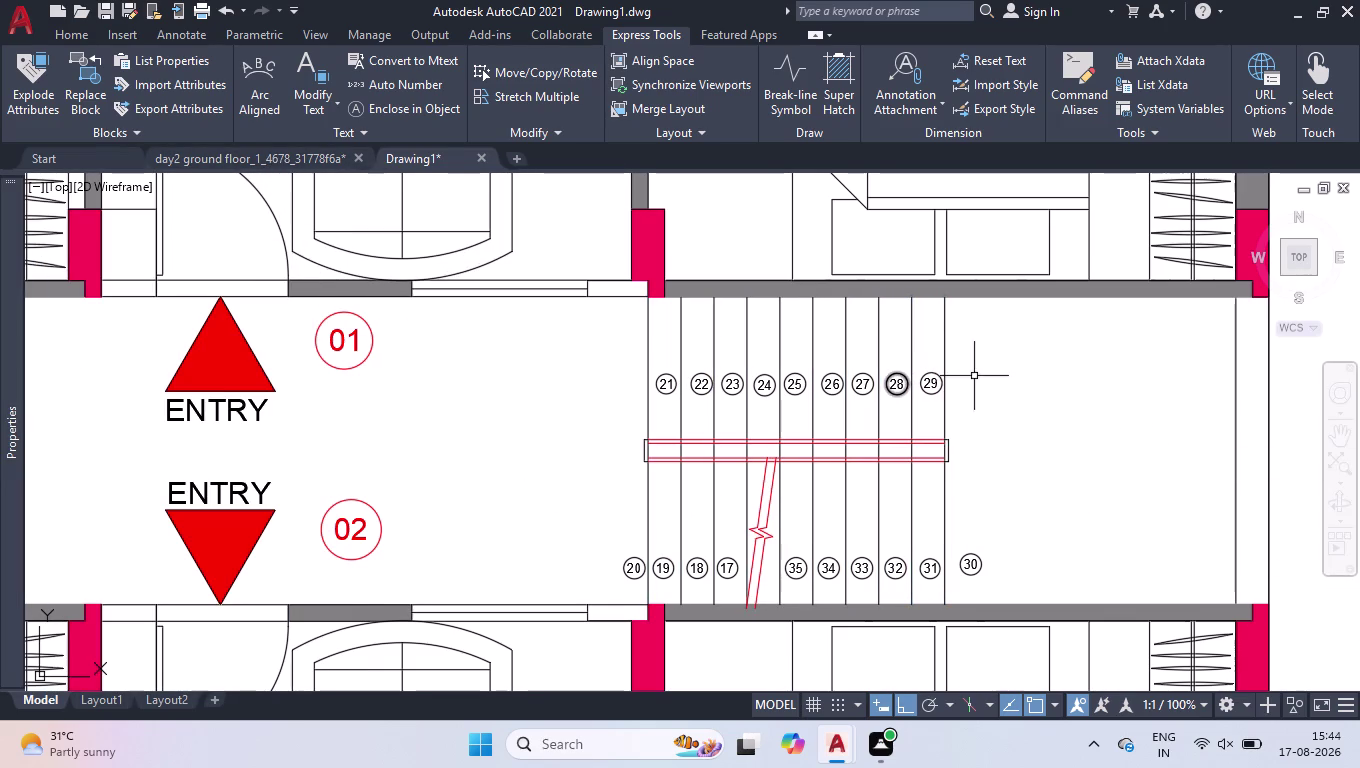
Window-select the upper and lower circled step numbers.
click(982, 364)
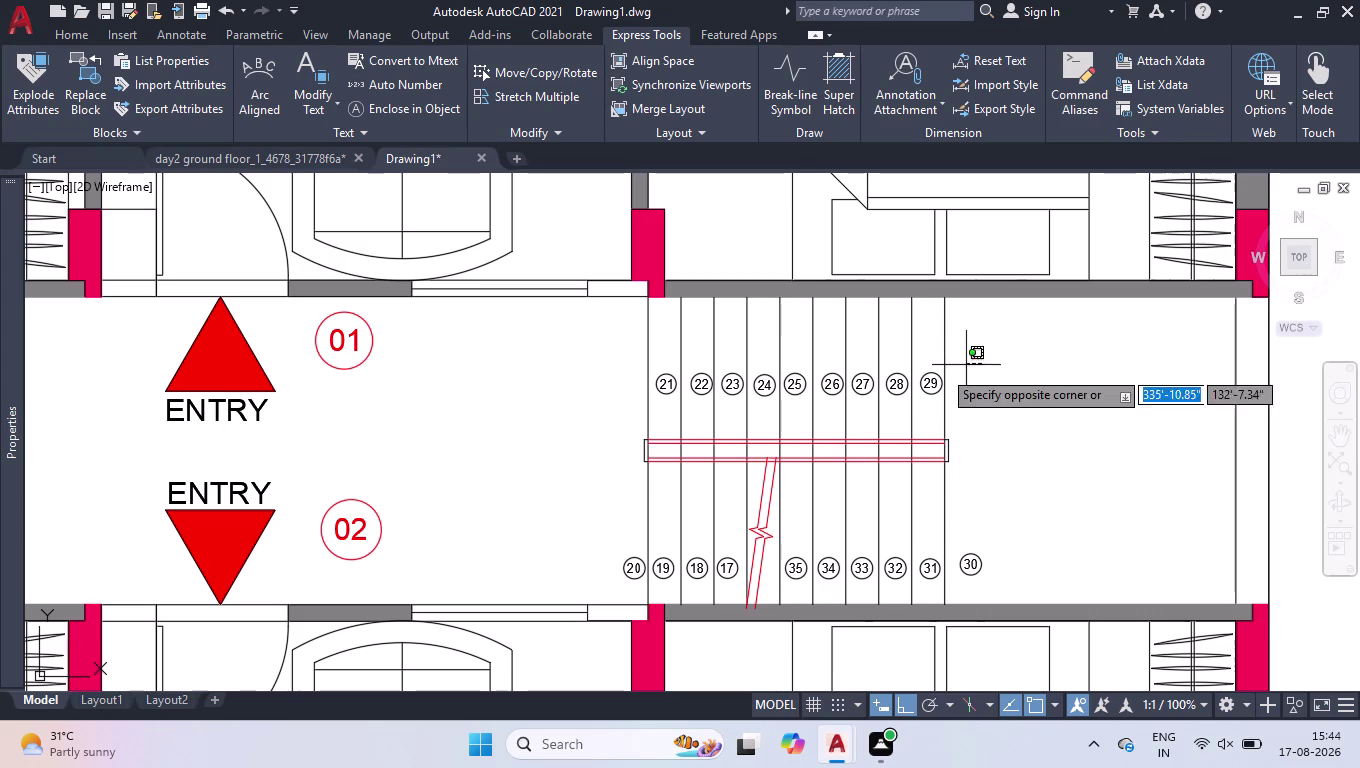
click(606, 400)
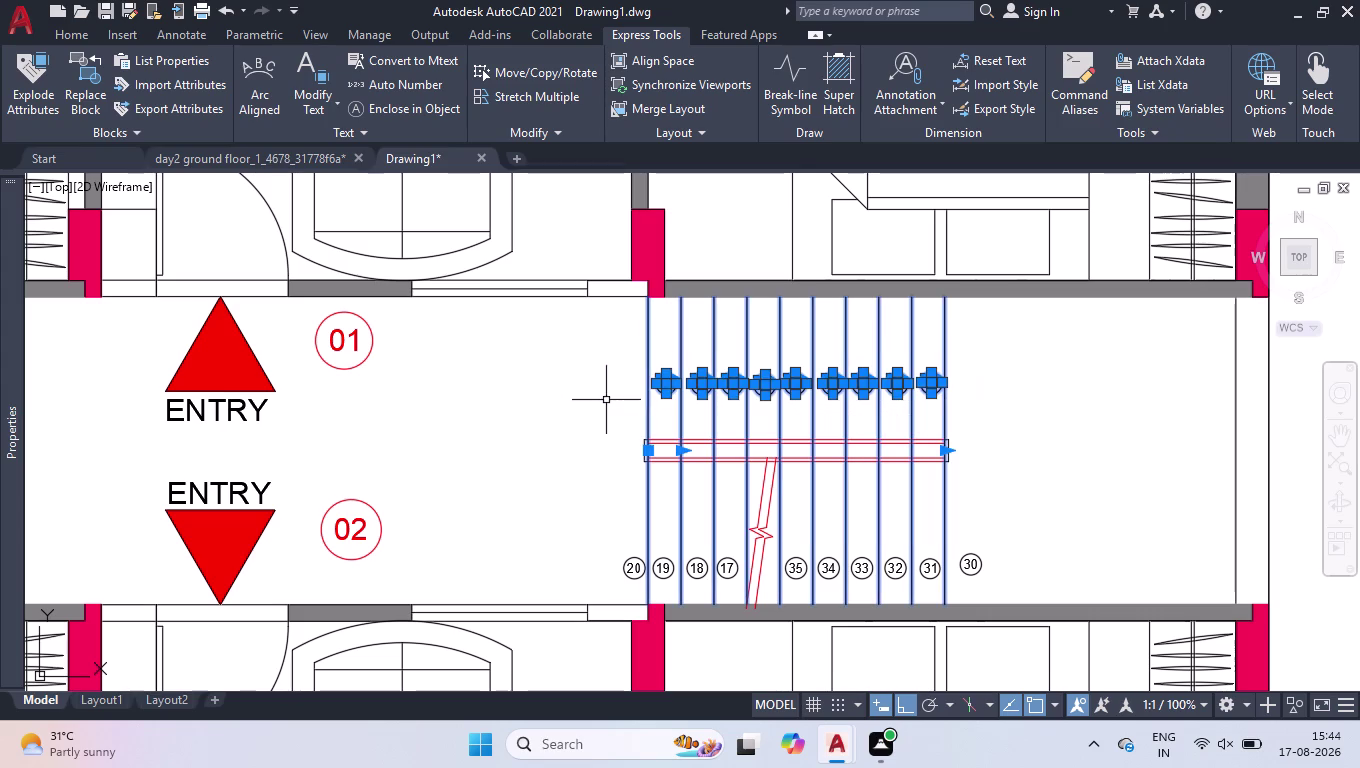
click(1059, 520)
click(603, 584)
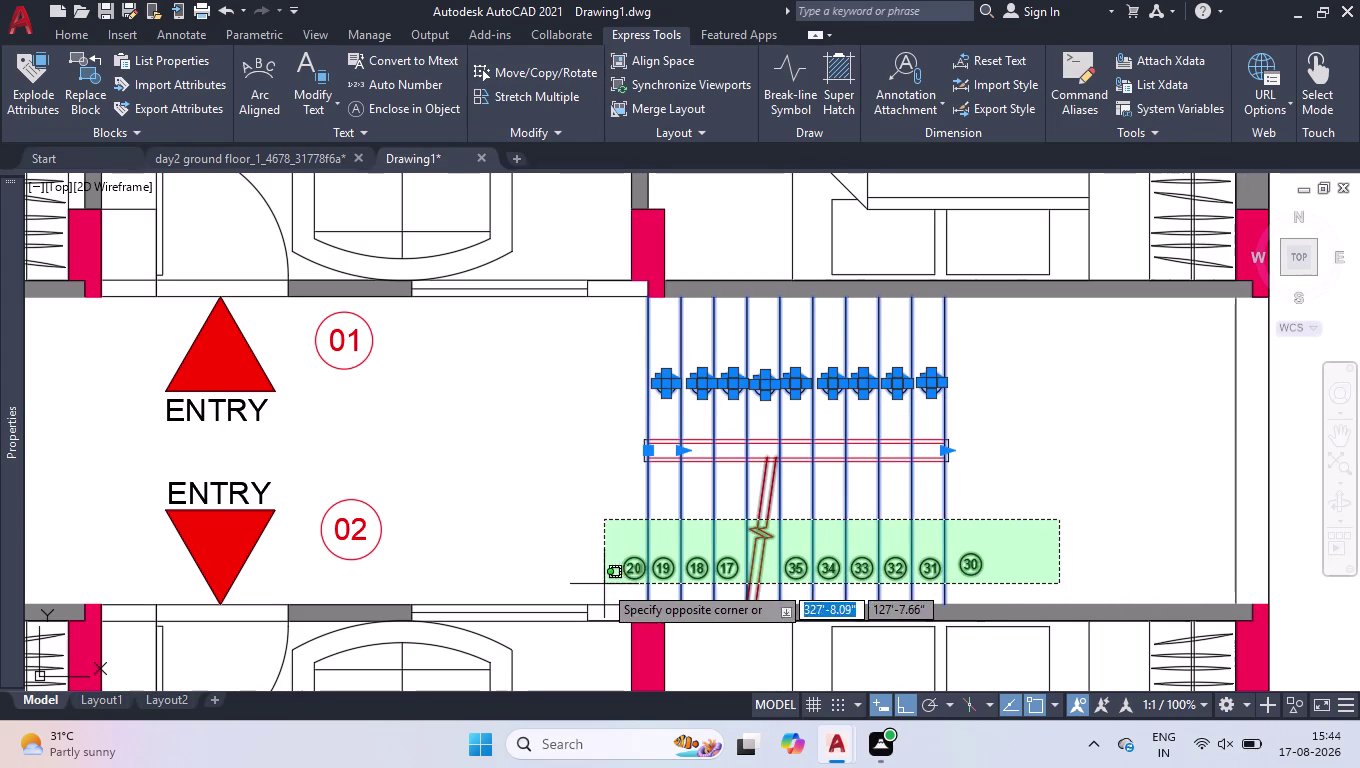
Try changing the step numbers' colour in the Properties palette.
key(ctrl+1)
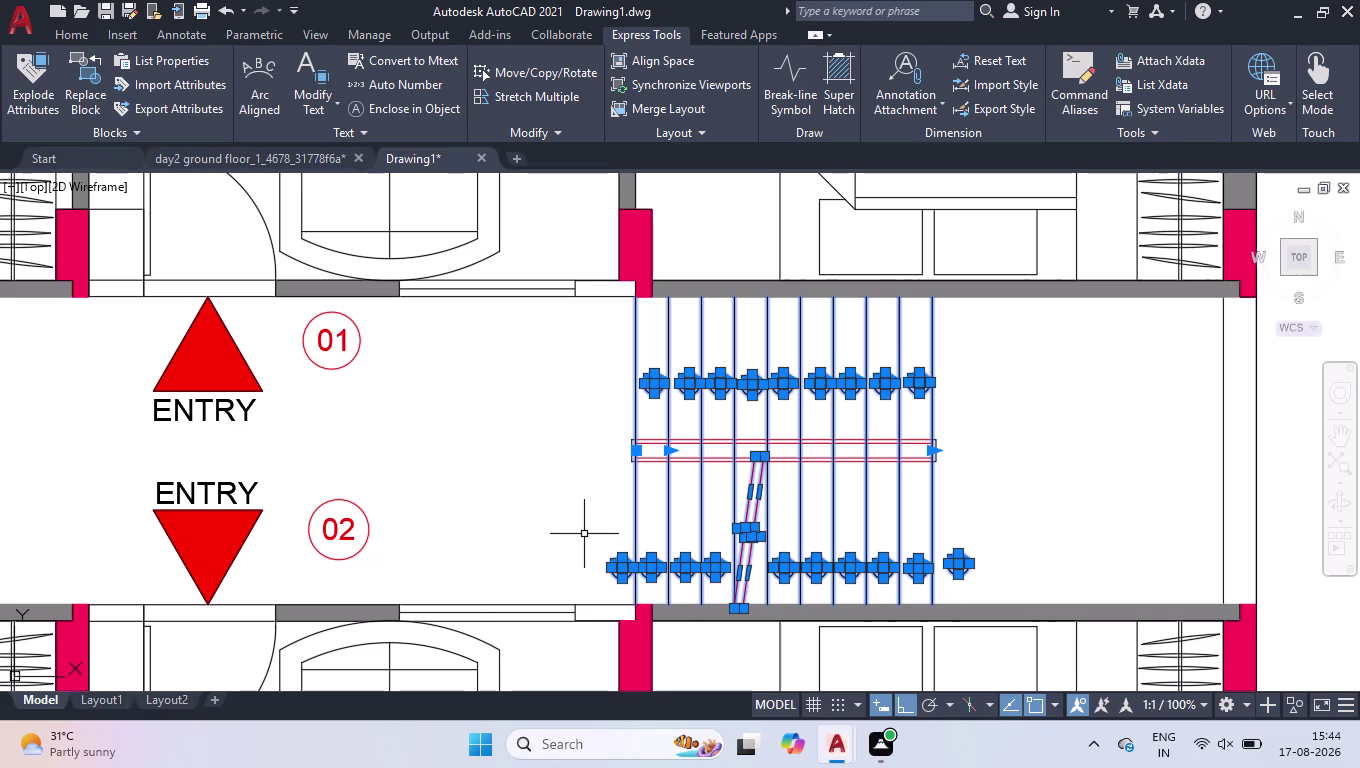
key(ctrl+1)
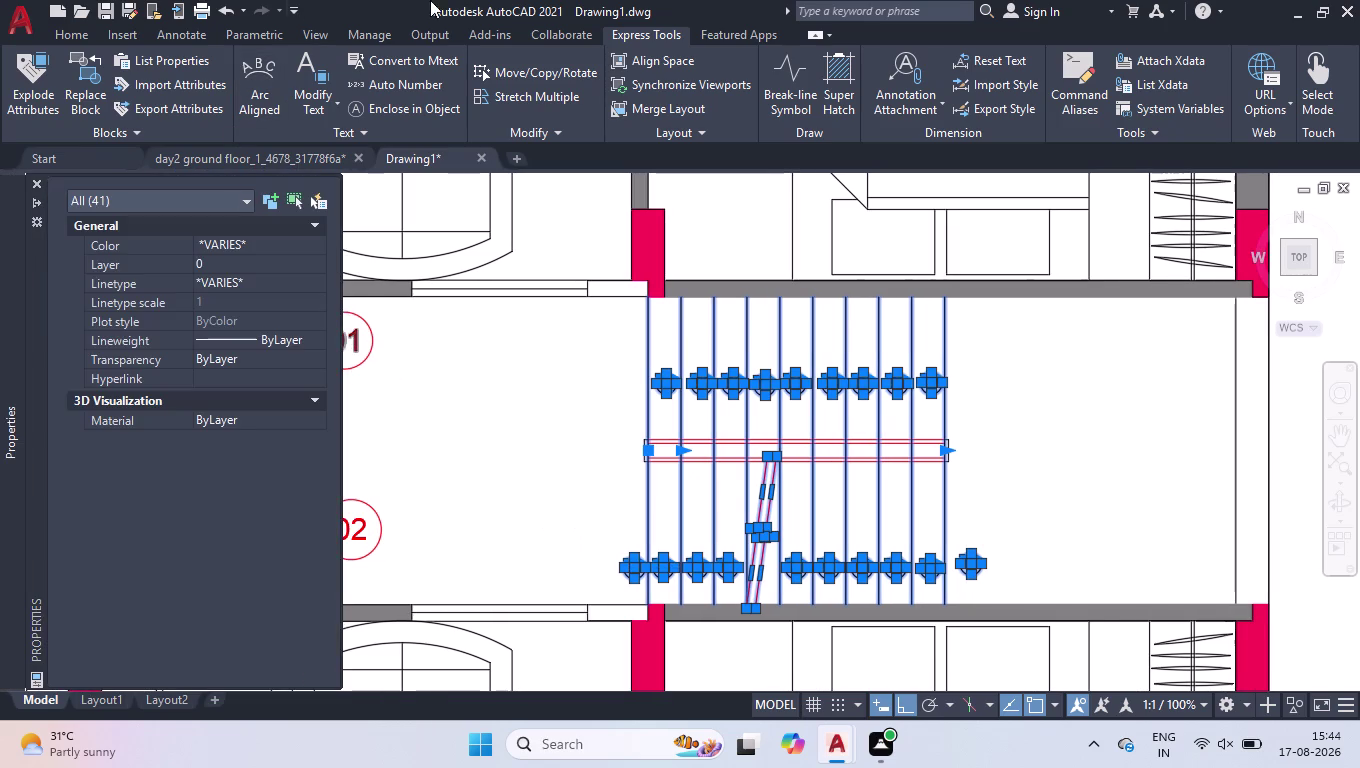
double_click(294, 250)
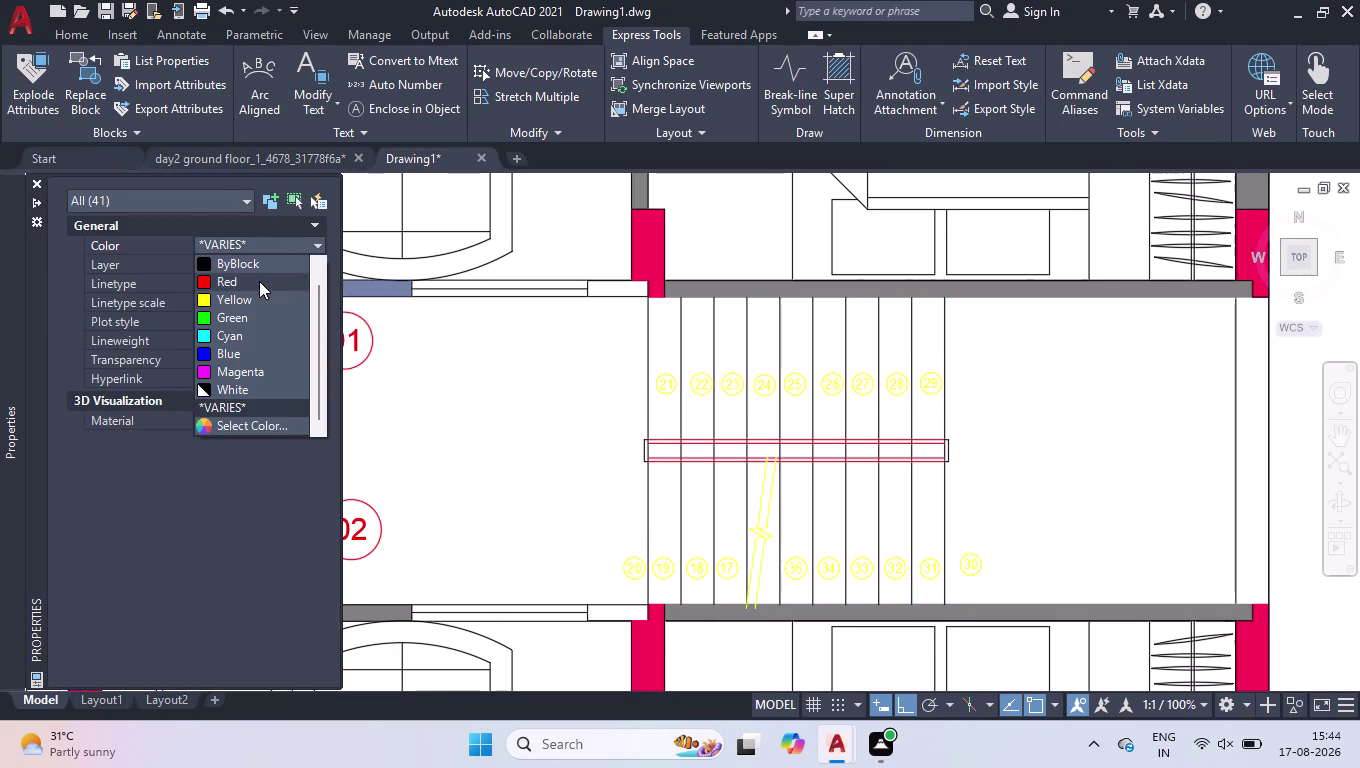
click(259, 281)
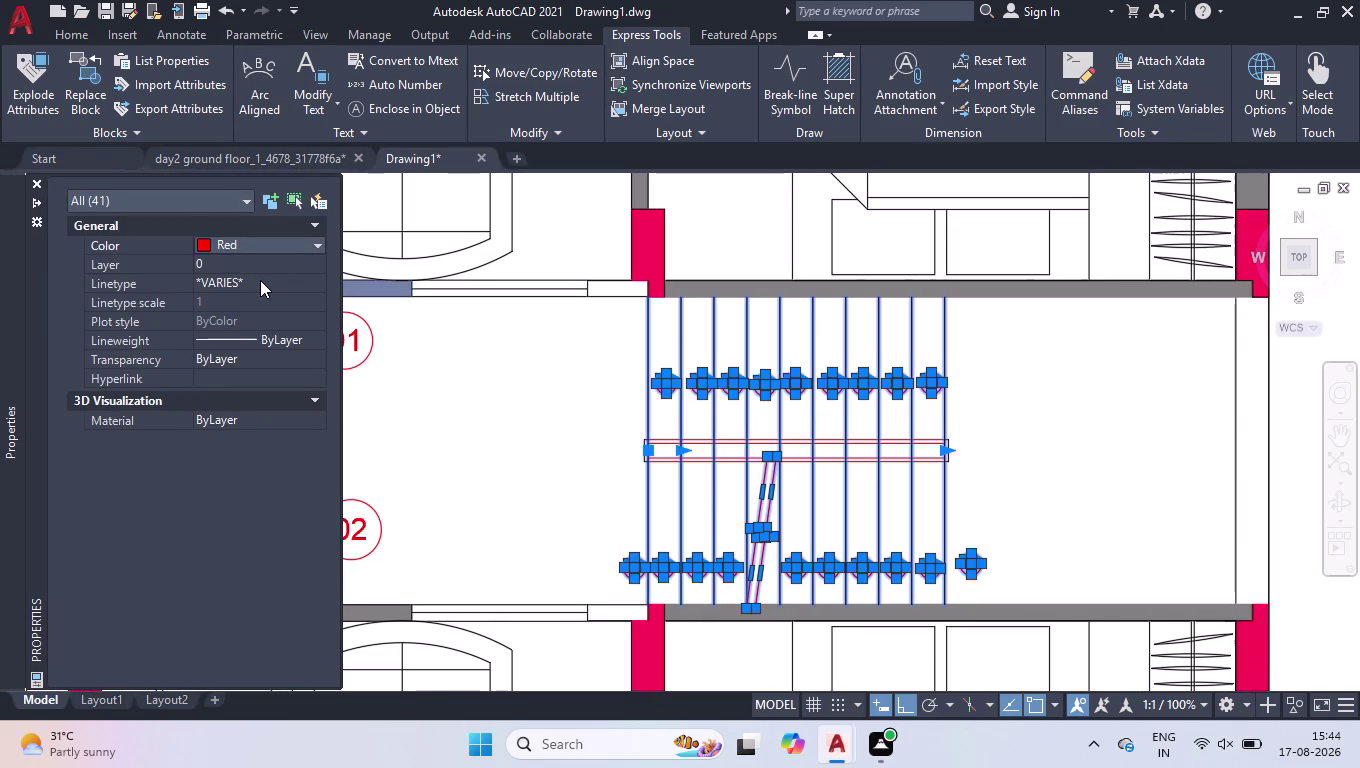
click(262, 248)
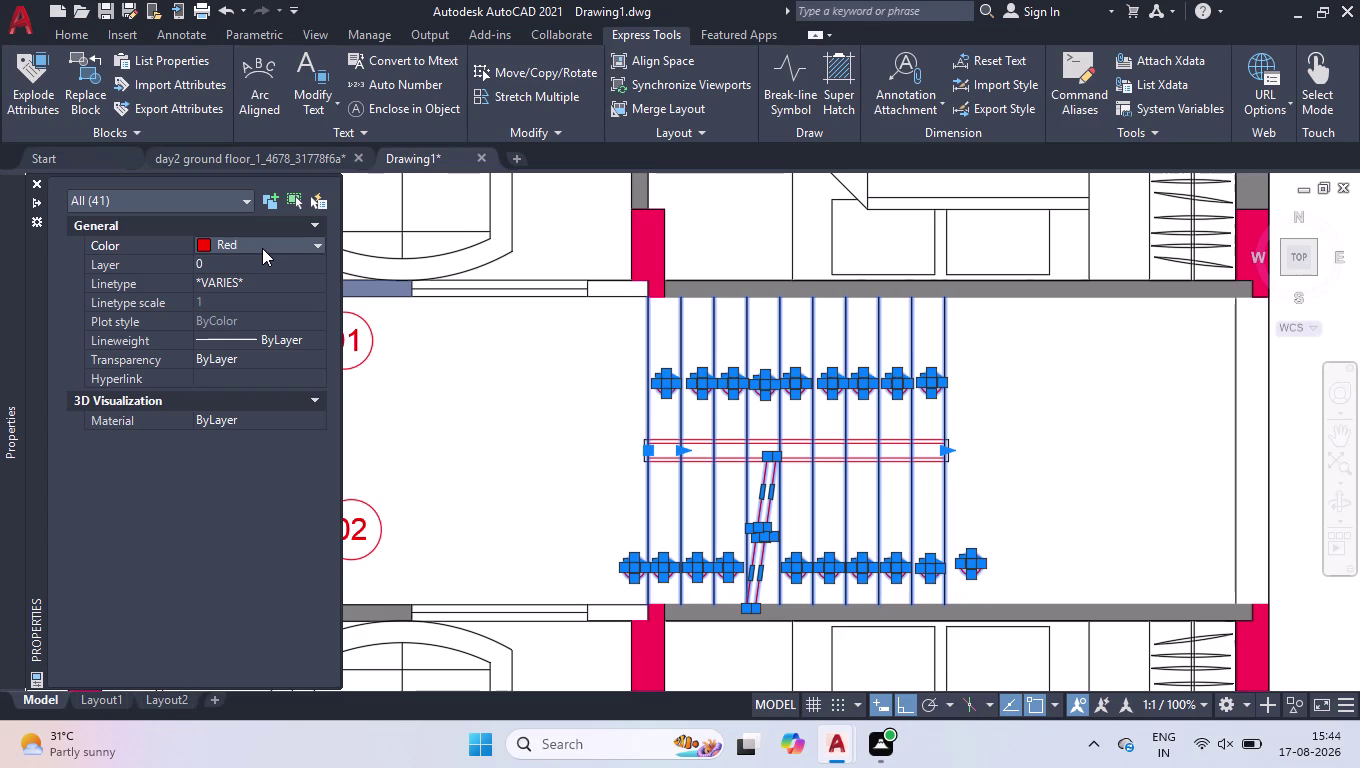
click(262, 248)
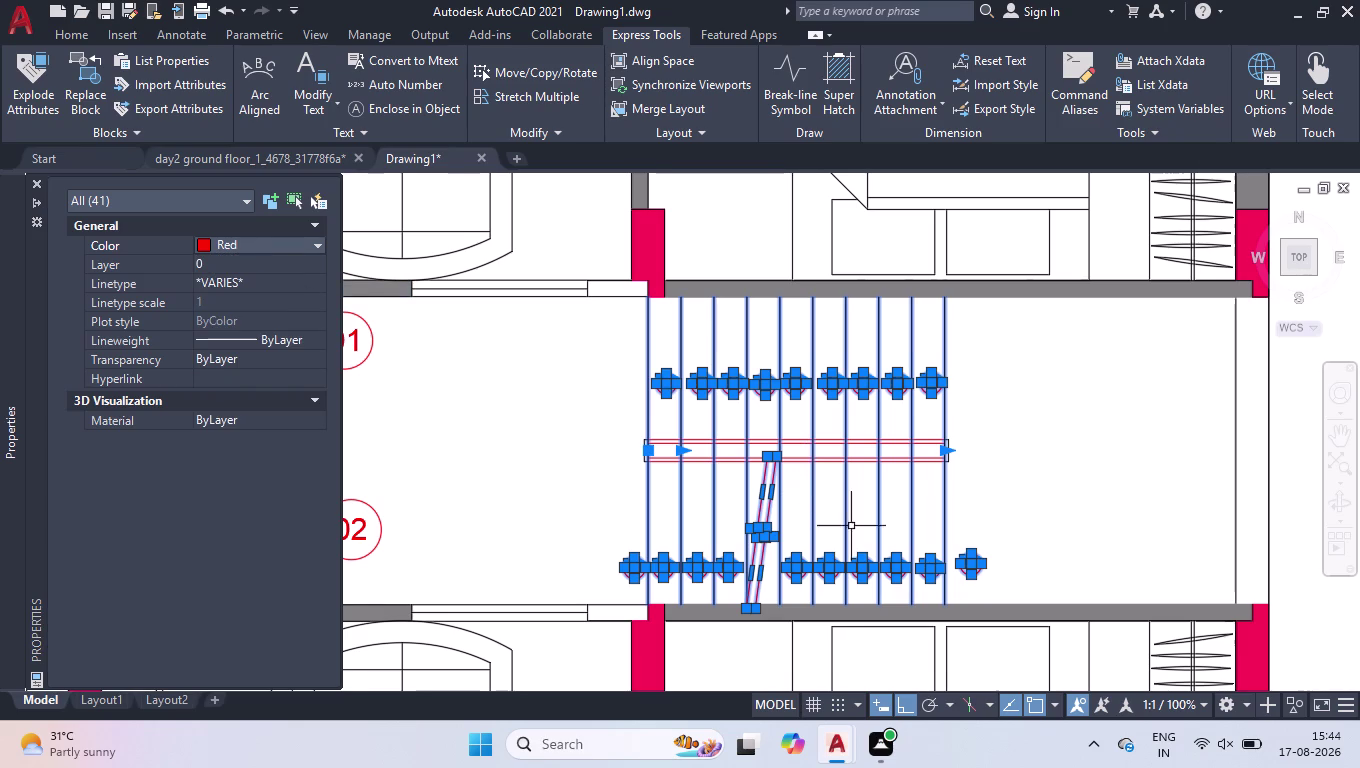
click(791, 505)
click(717, 517)
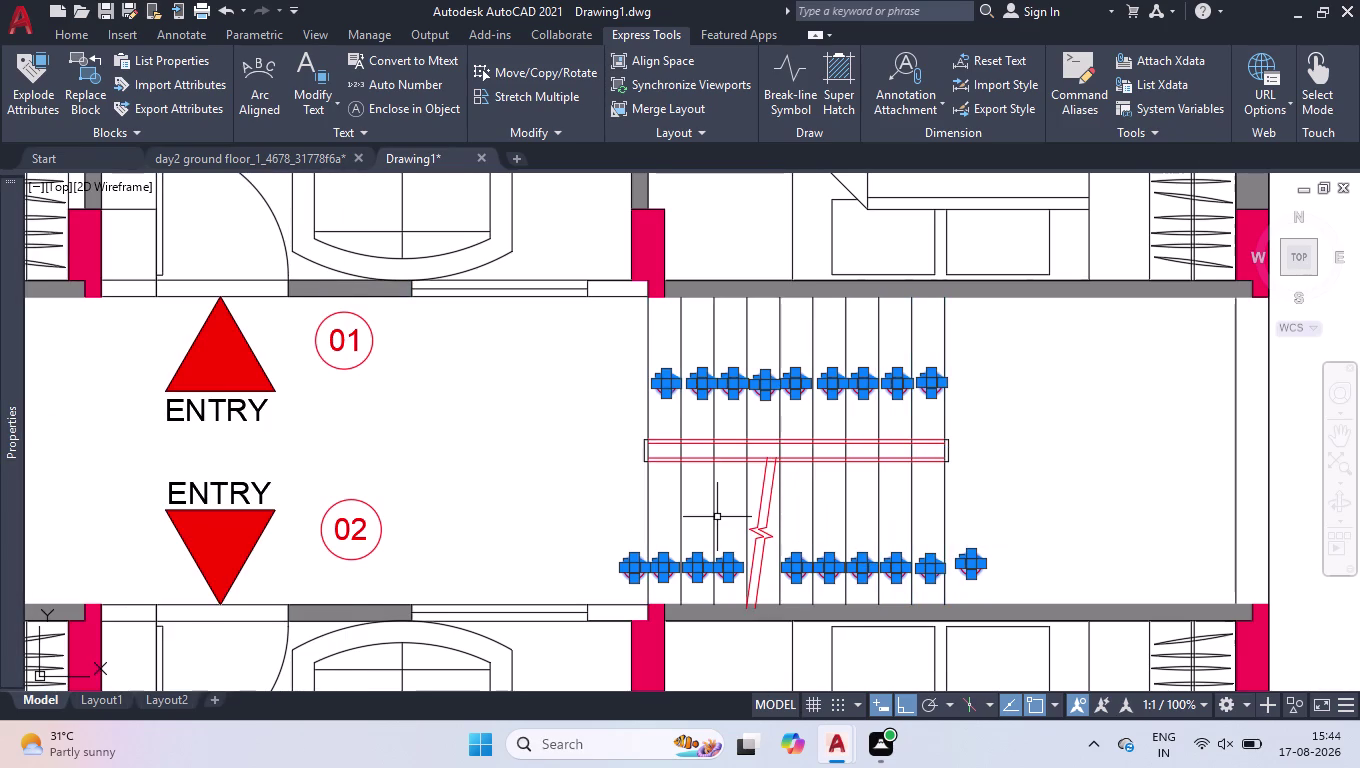
Apply Cyan to the step numbers, close Properties, and reselect across the stairs.
key(ctrl+1)
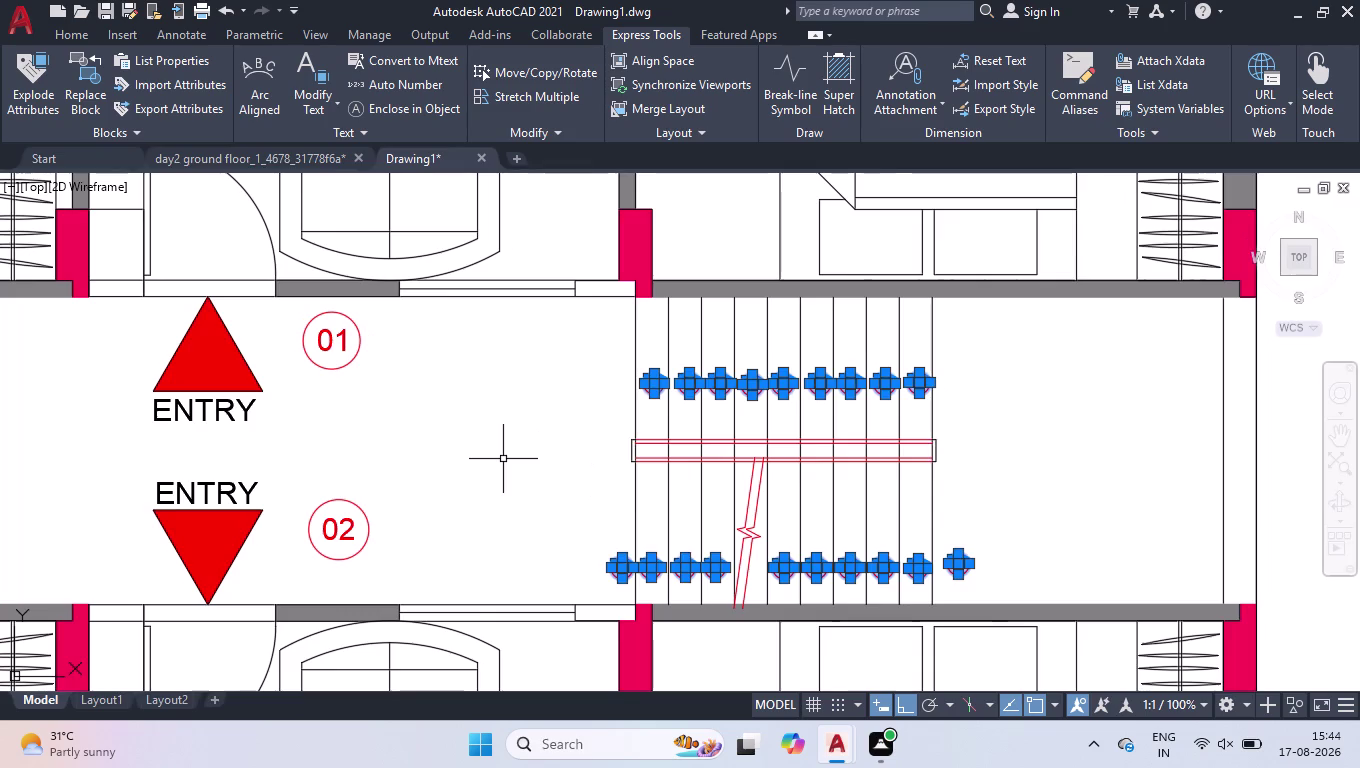
key(ctrl+1)
double_click(289, 239)
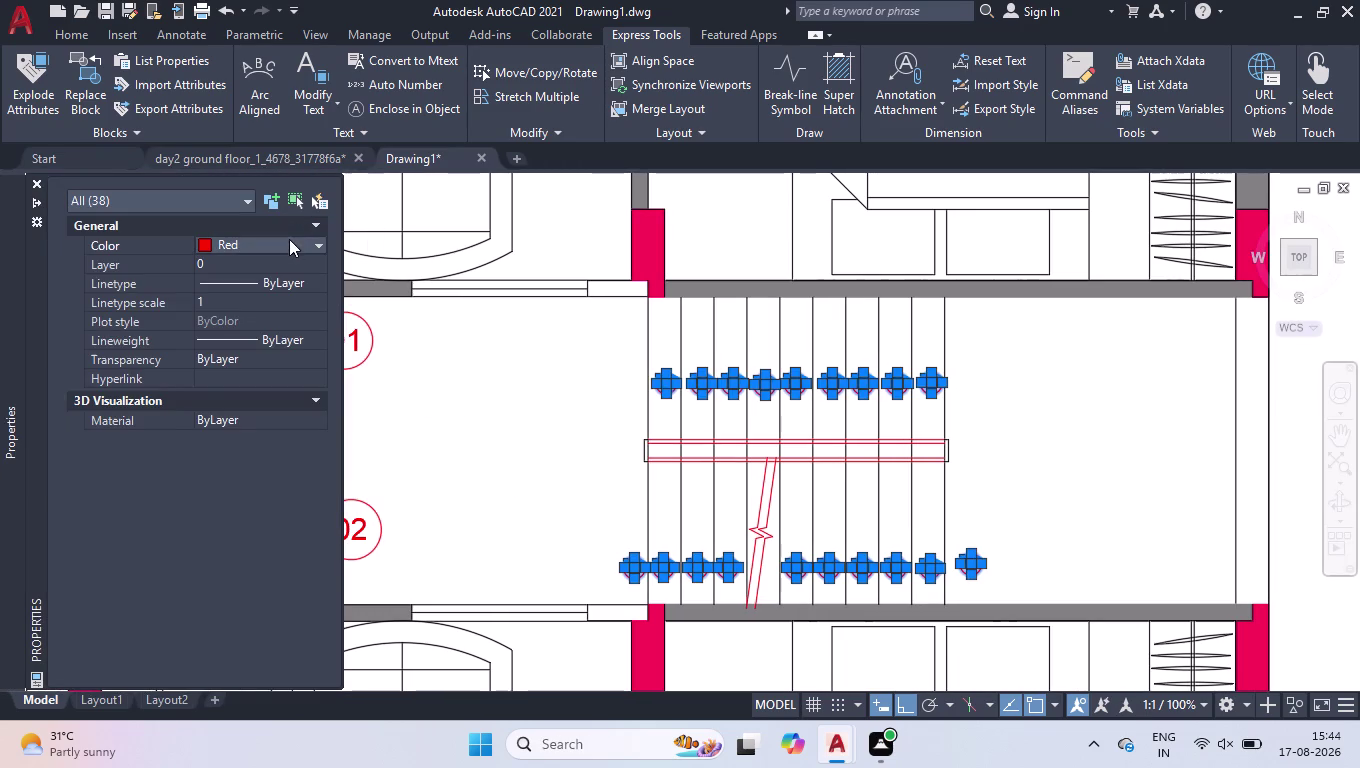
click(250, 361)
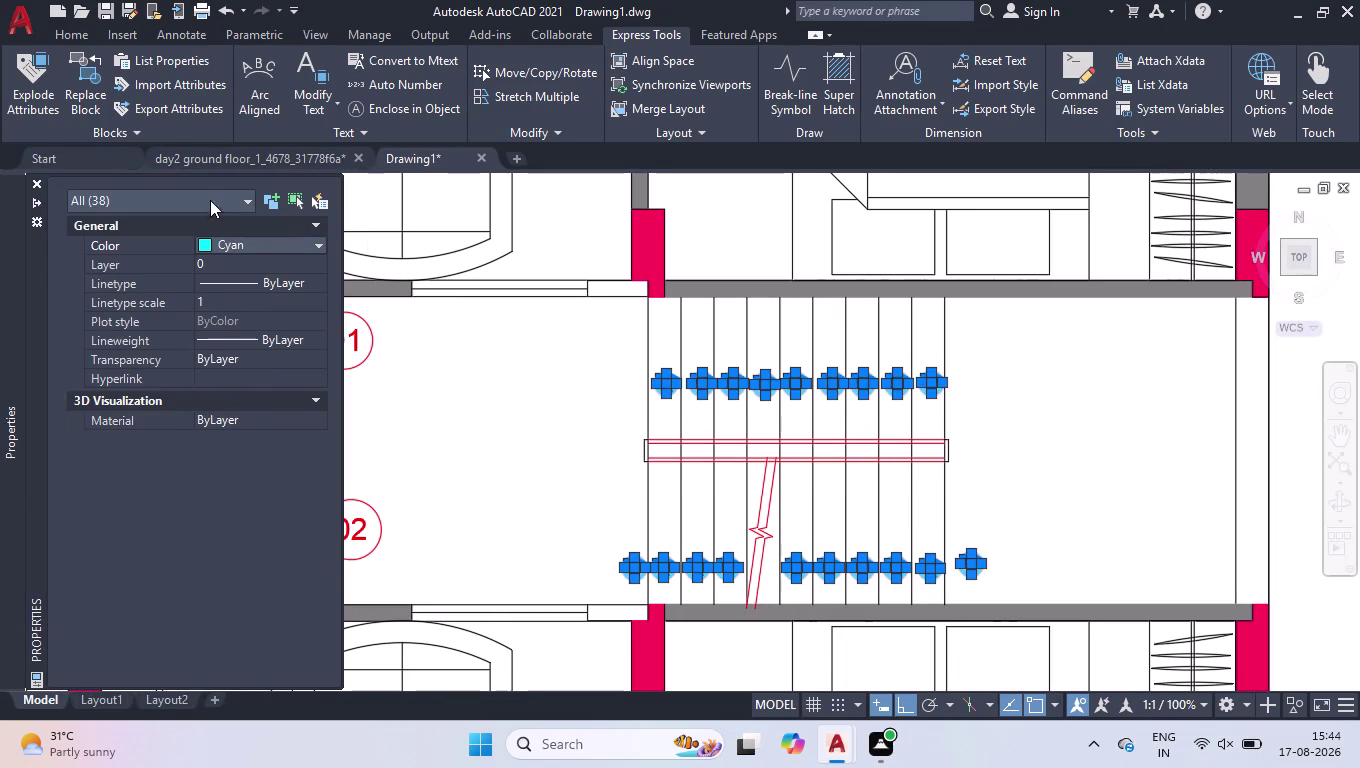
click(39, 183)
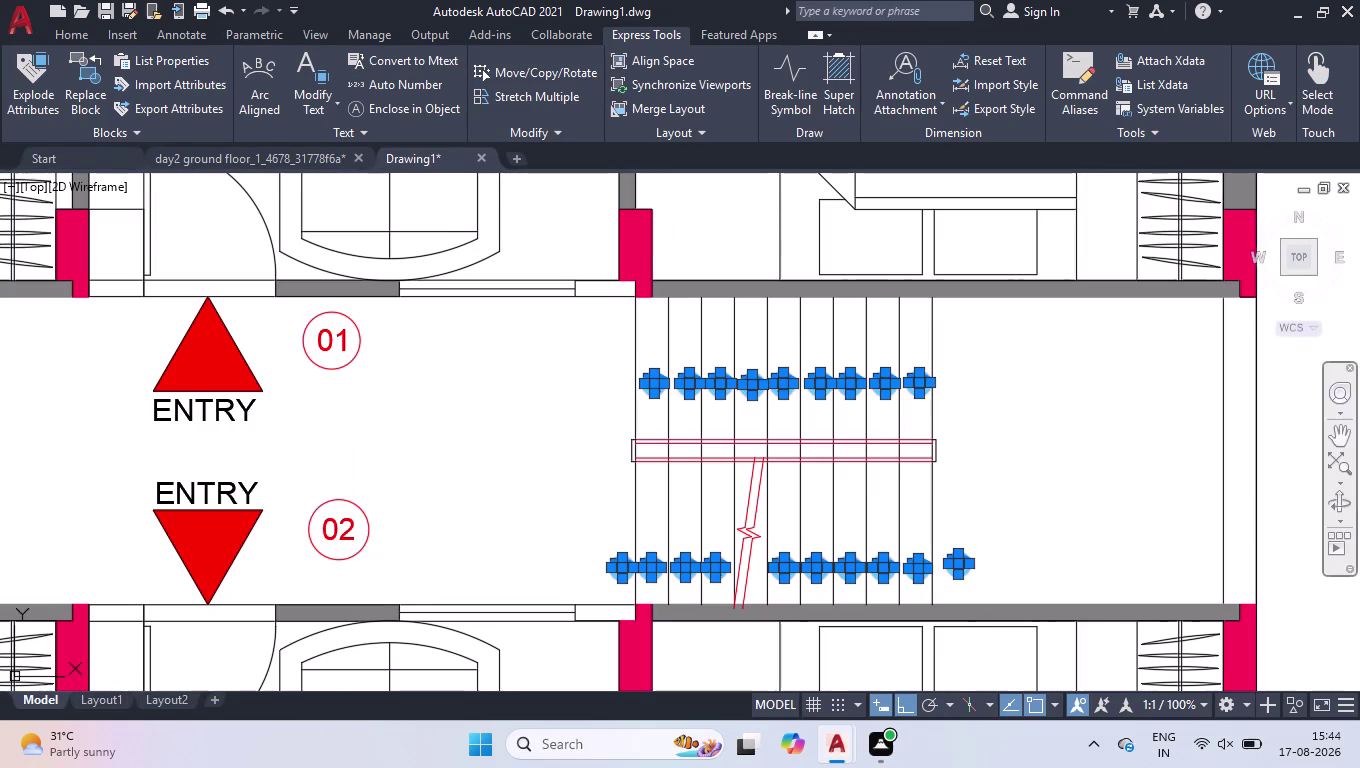
click(1014, 370)
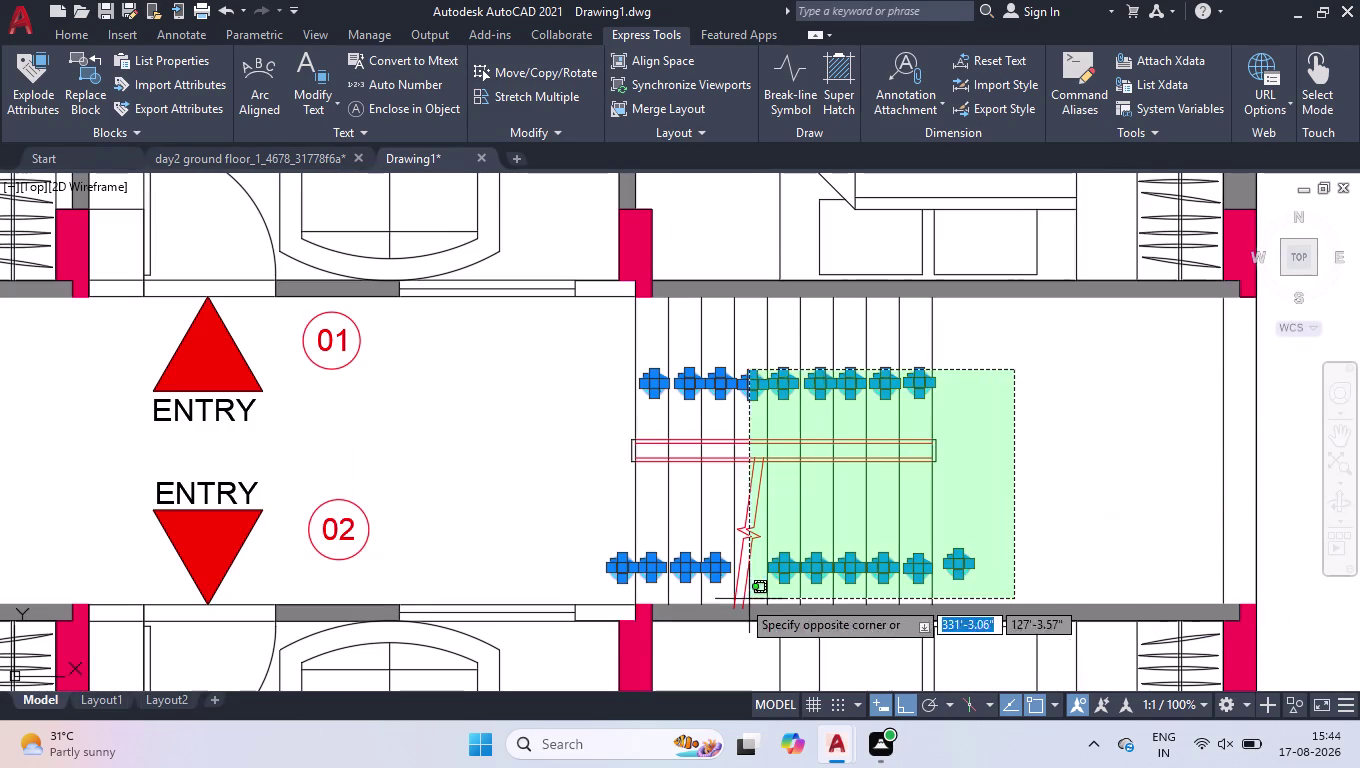
click(596, 602)
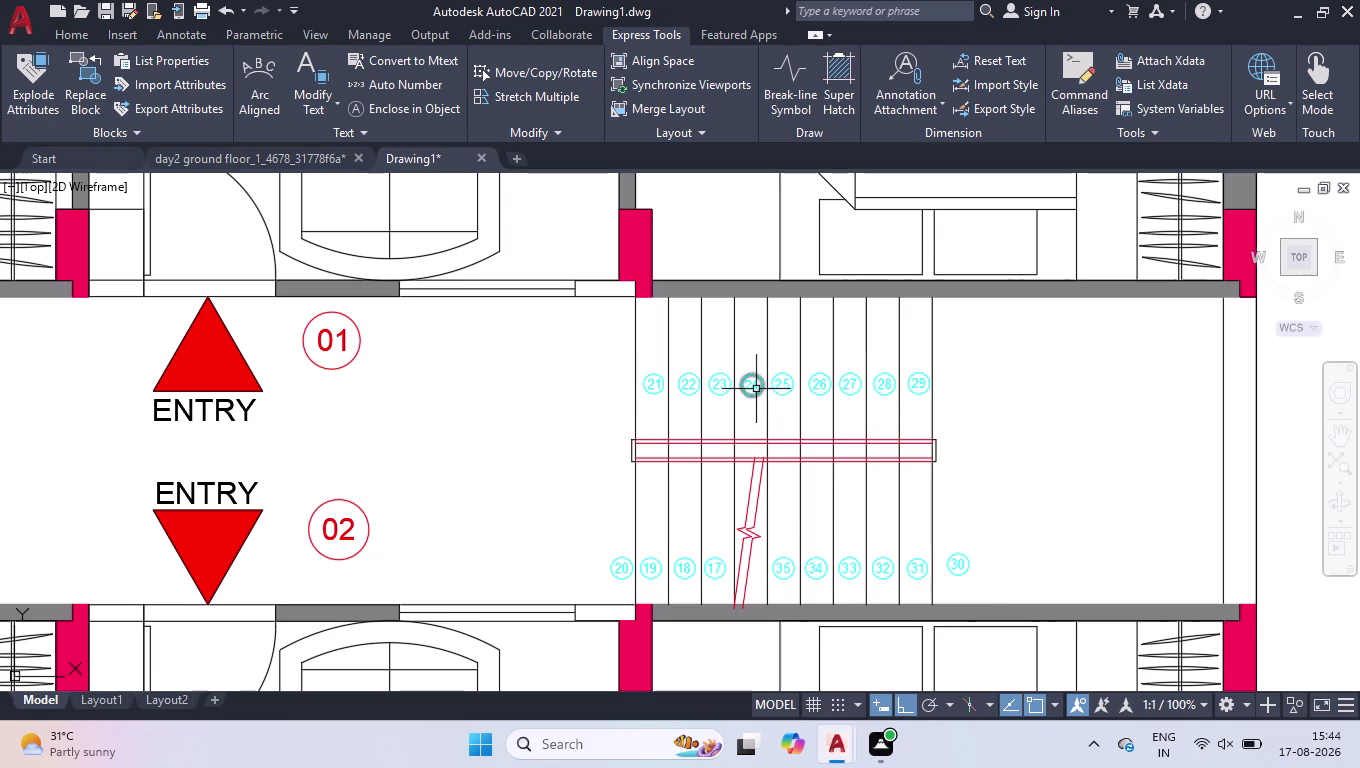
Draw the horizontal arrow shaft across the upper stair flight.
scroll(up, 3)
key(l)
key(Return)
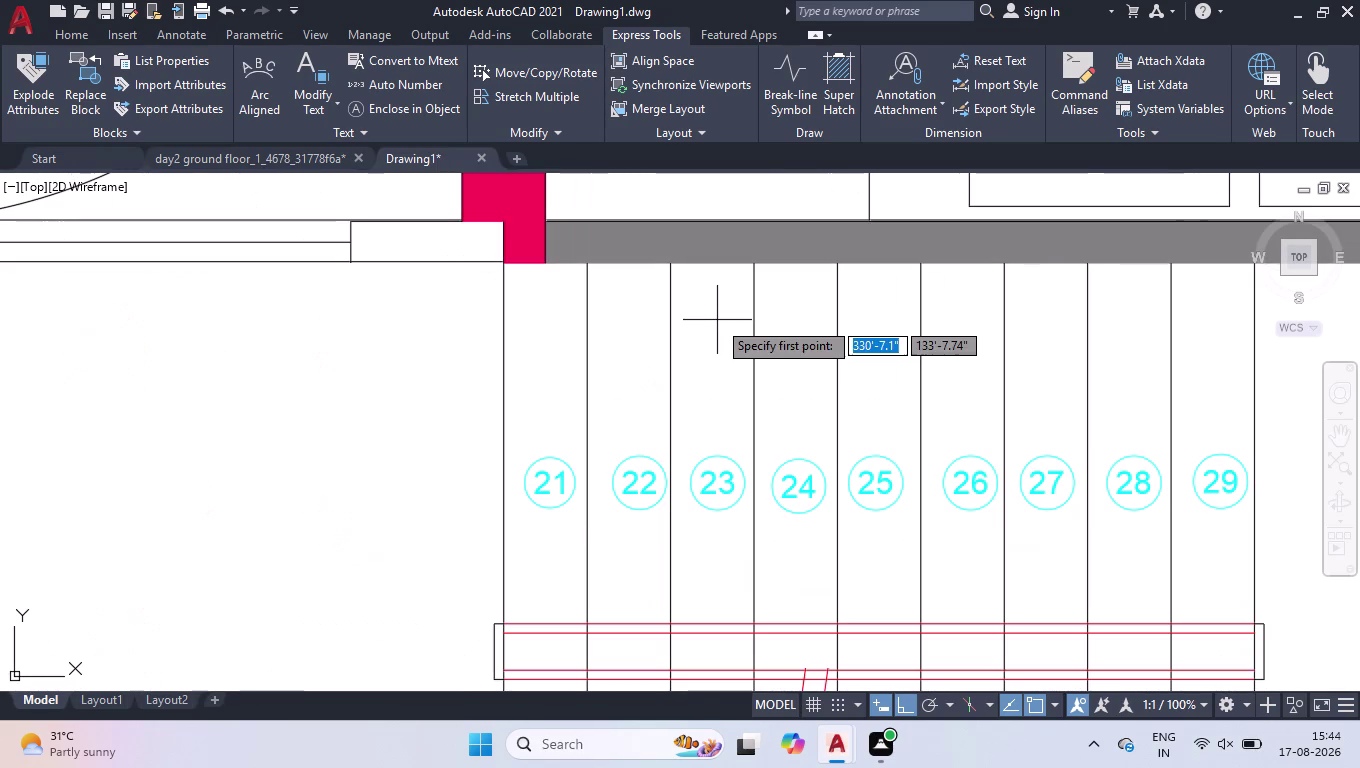
click(393, 342)
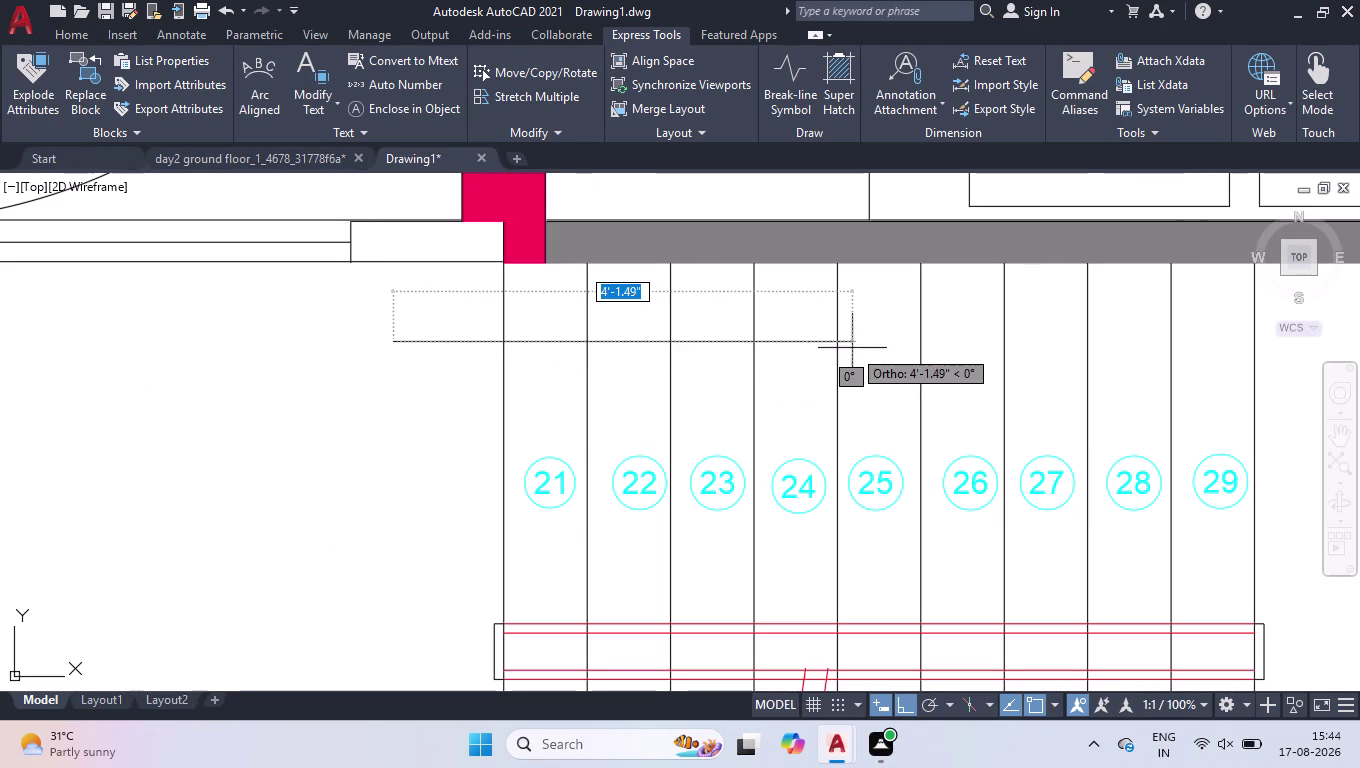
click(803, 348)
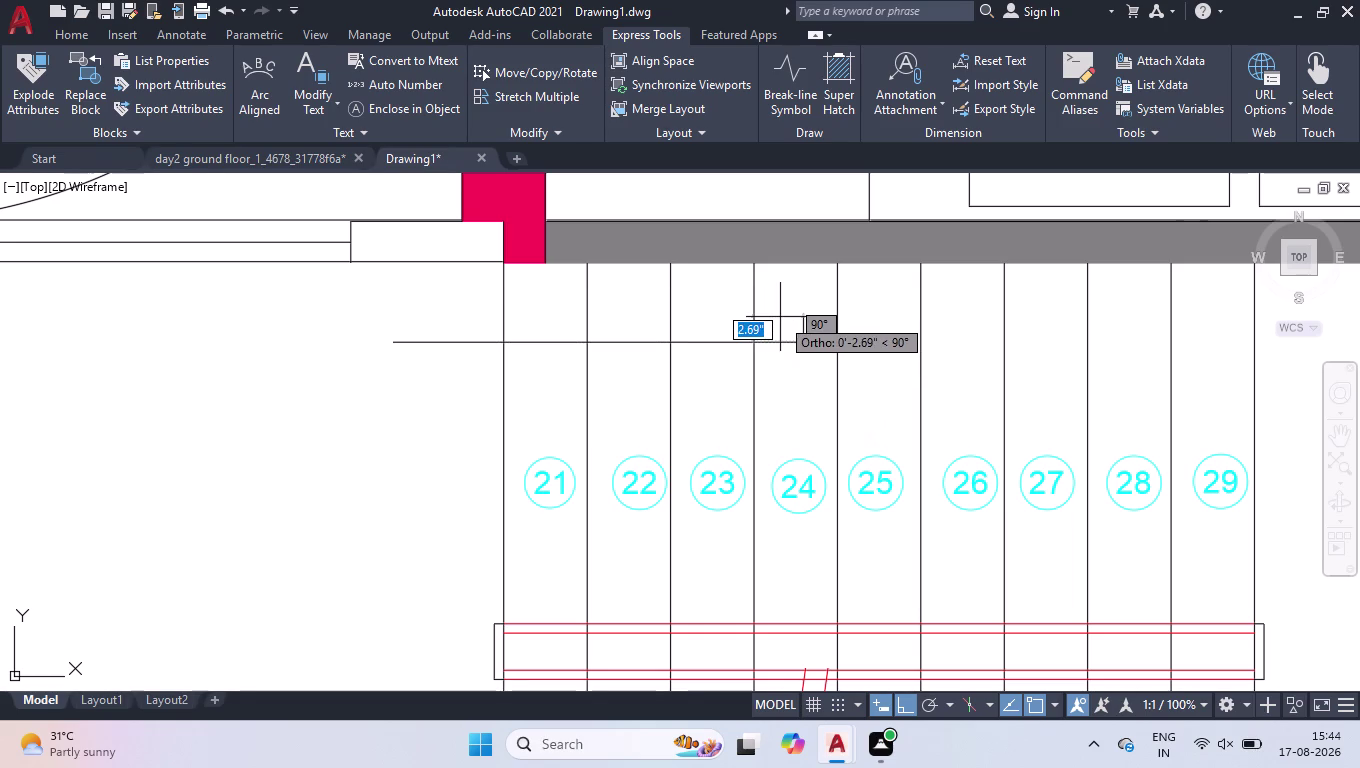
key(space)
Draw the two arrowhead strokes meeting at the shaft's tip.
key(l)
key(Return)
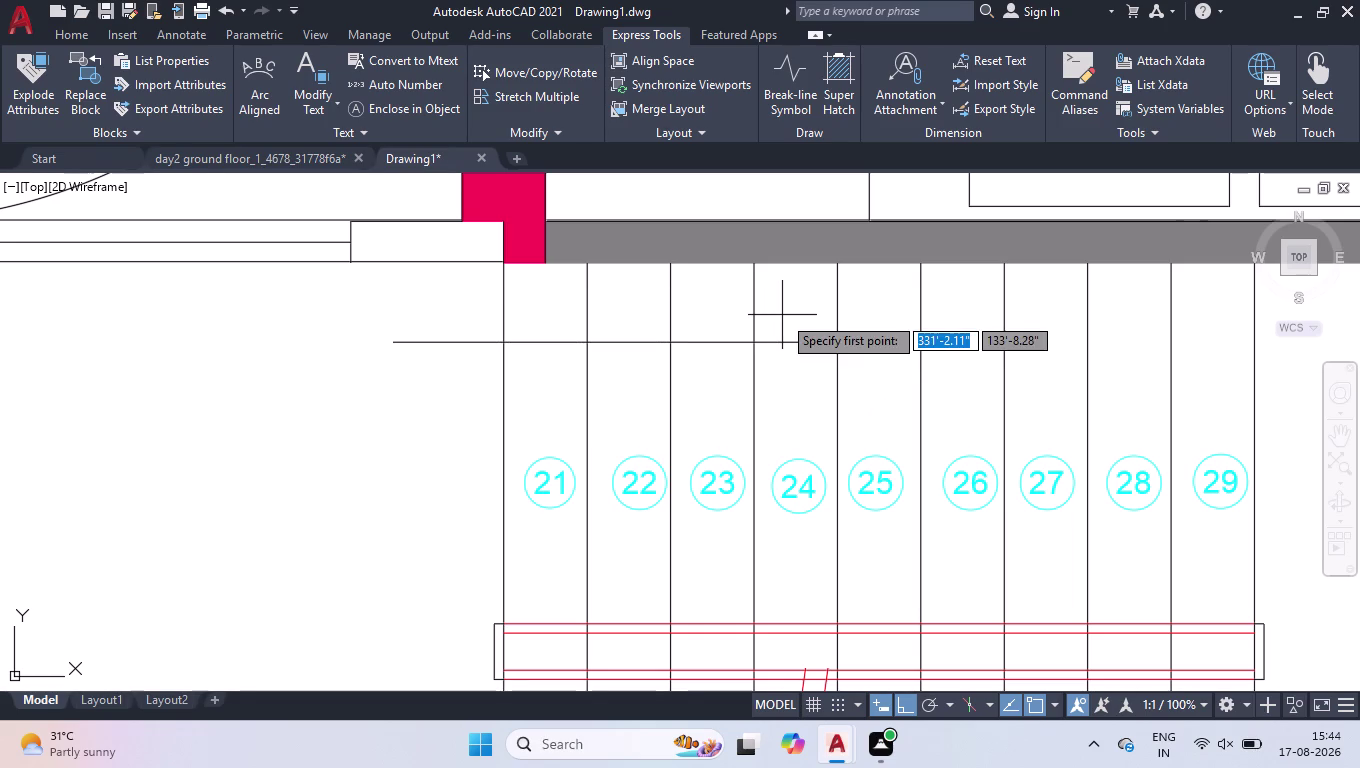
click(923, 707)
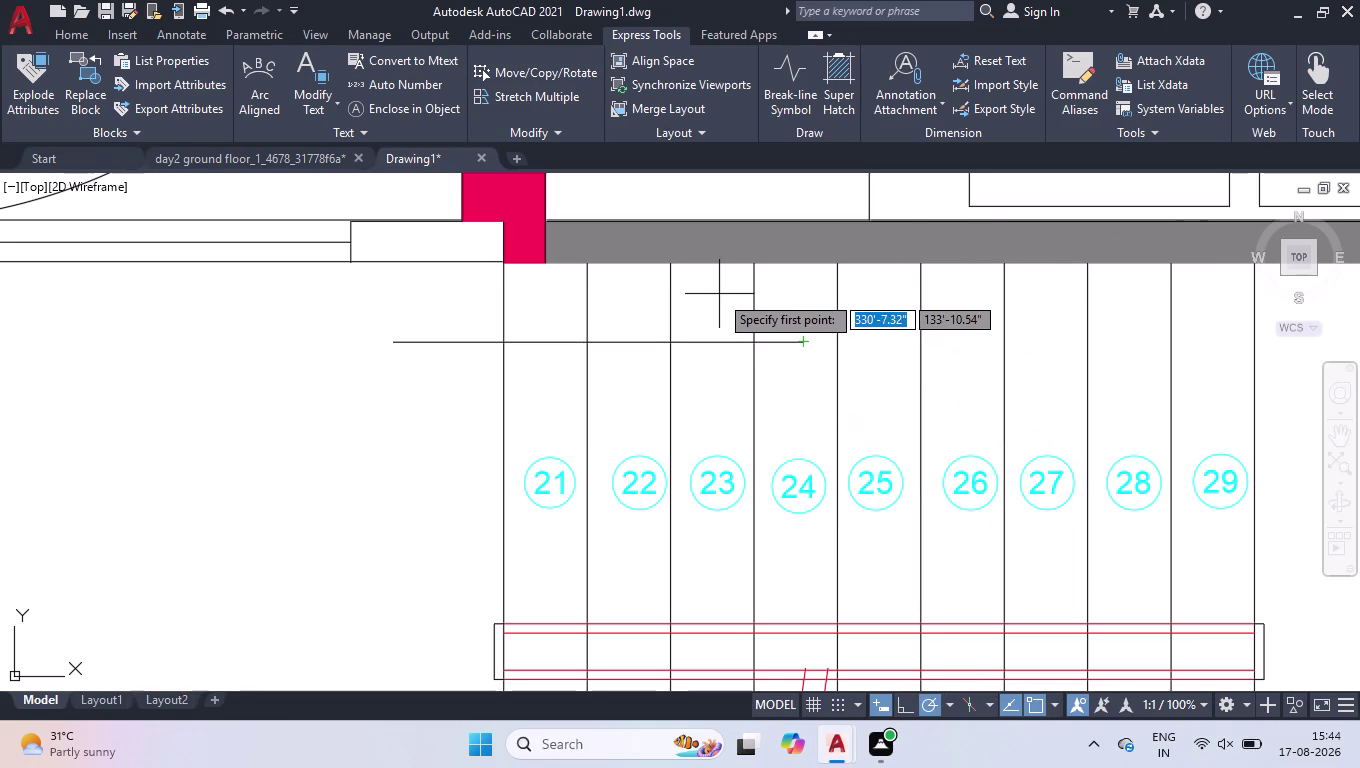
click(719, 277)
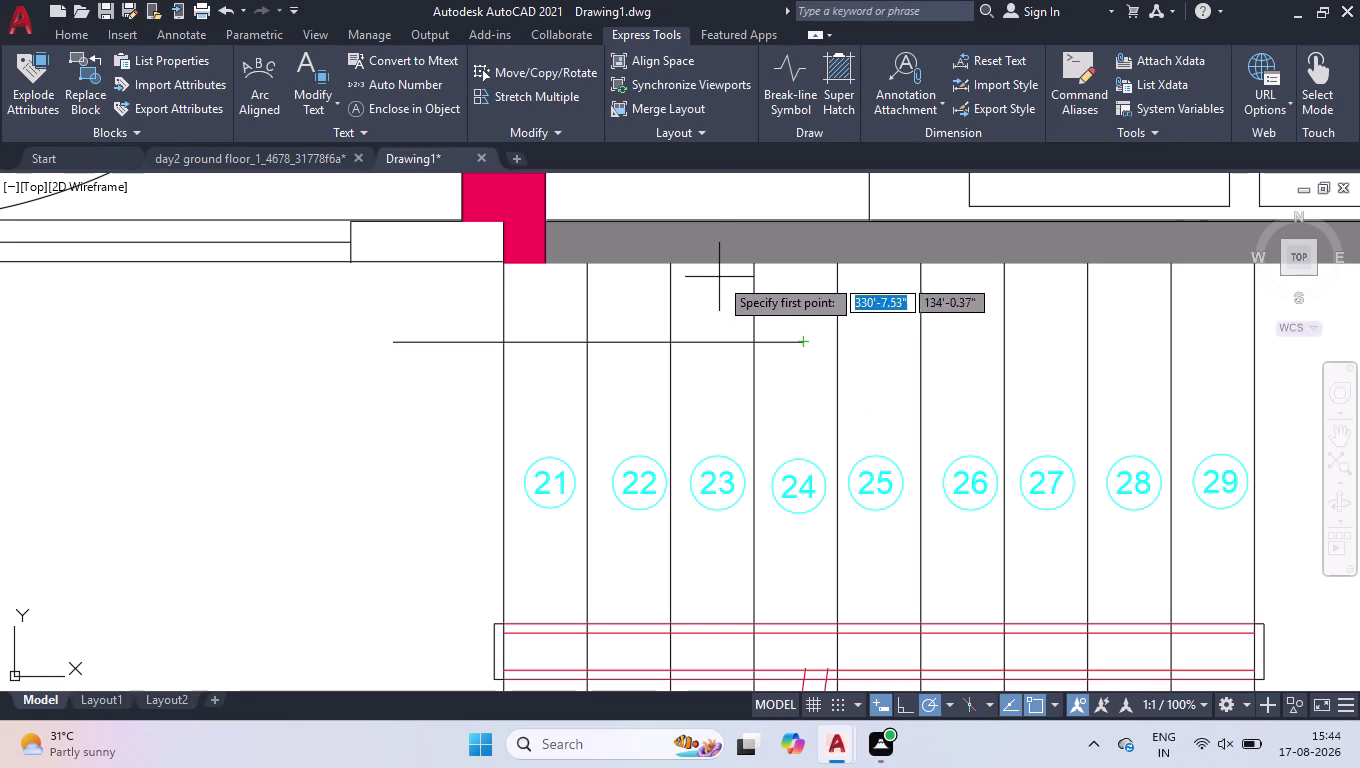
click(803, 335)
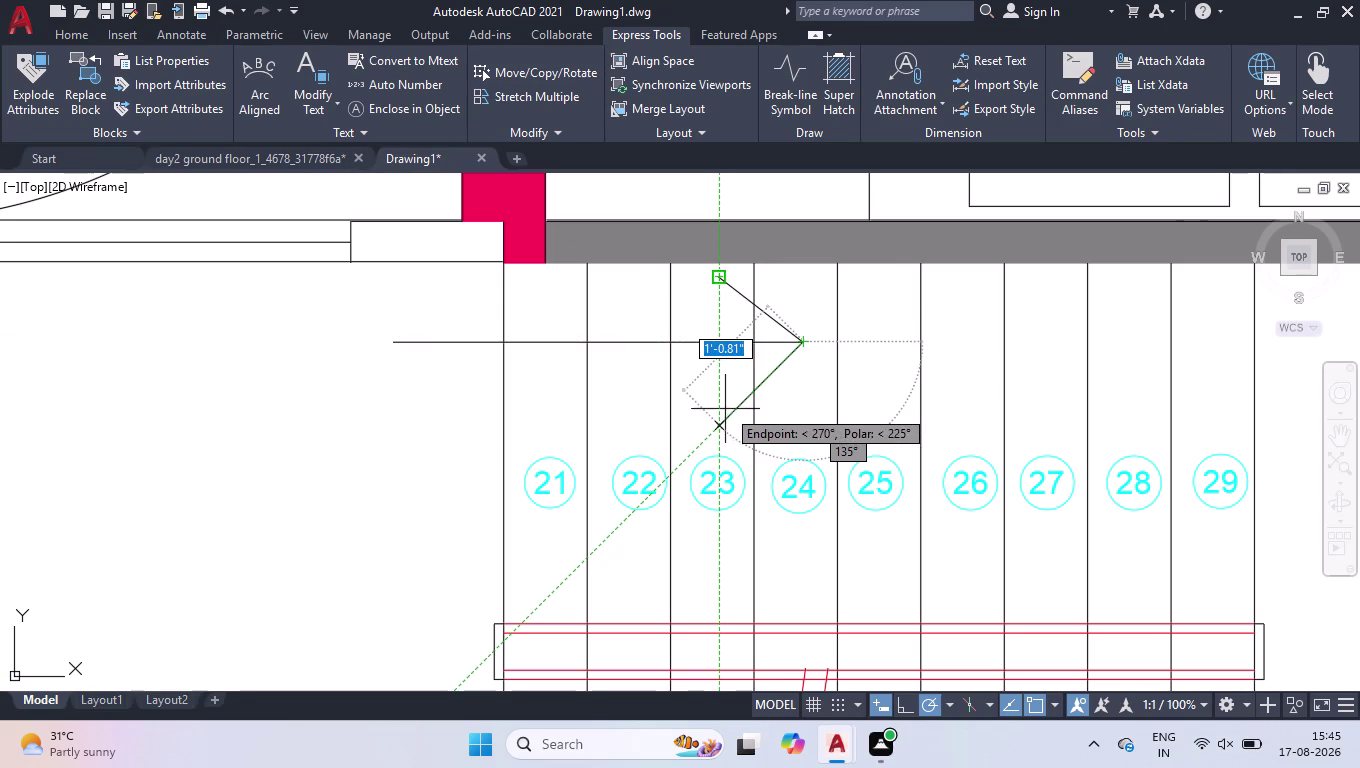
click(720, 410)
key(space)
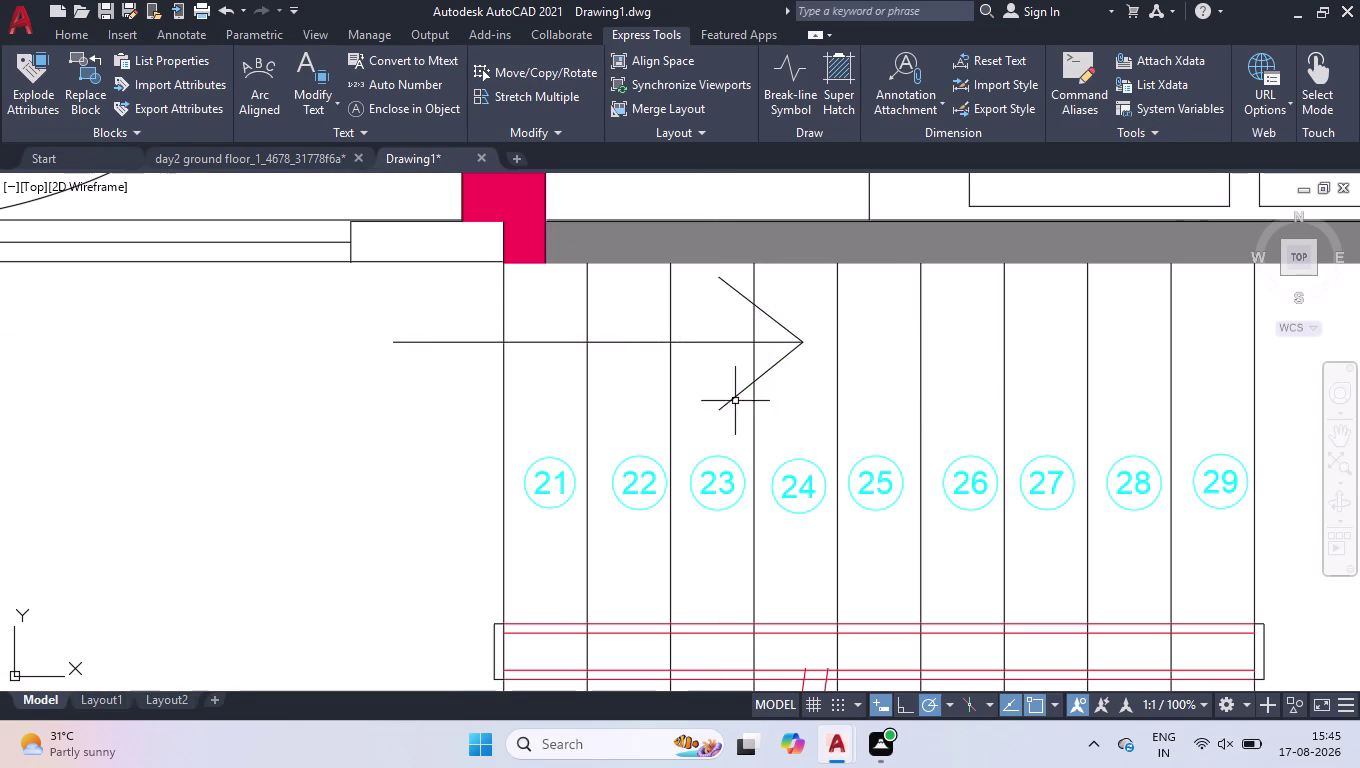
Copy the arrow from its tail onto the lower stair flight.
click(814, 332)
click(784, 378)
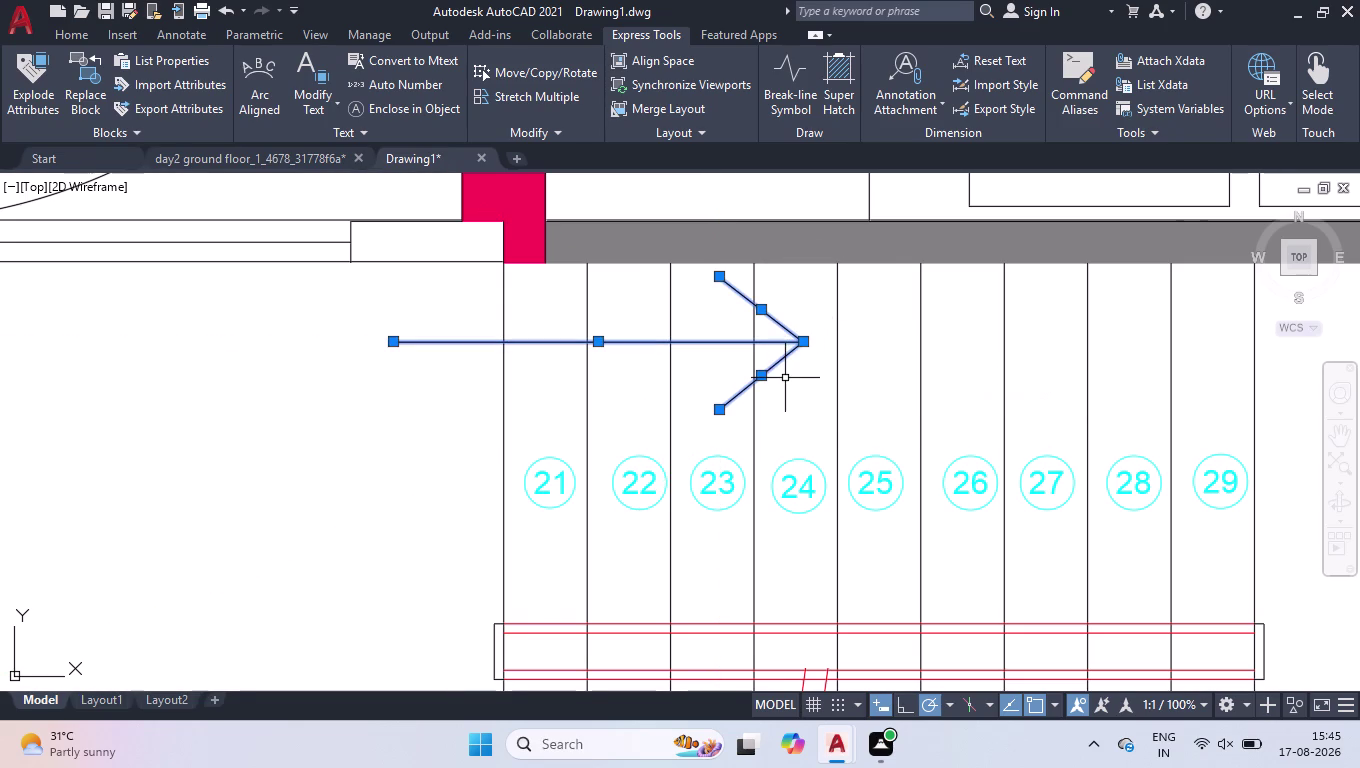
text(CO)
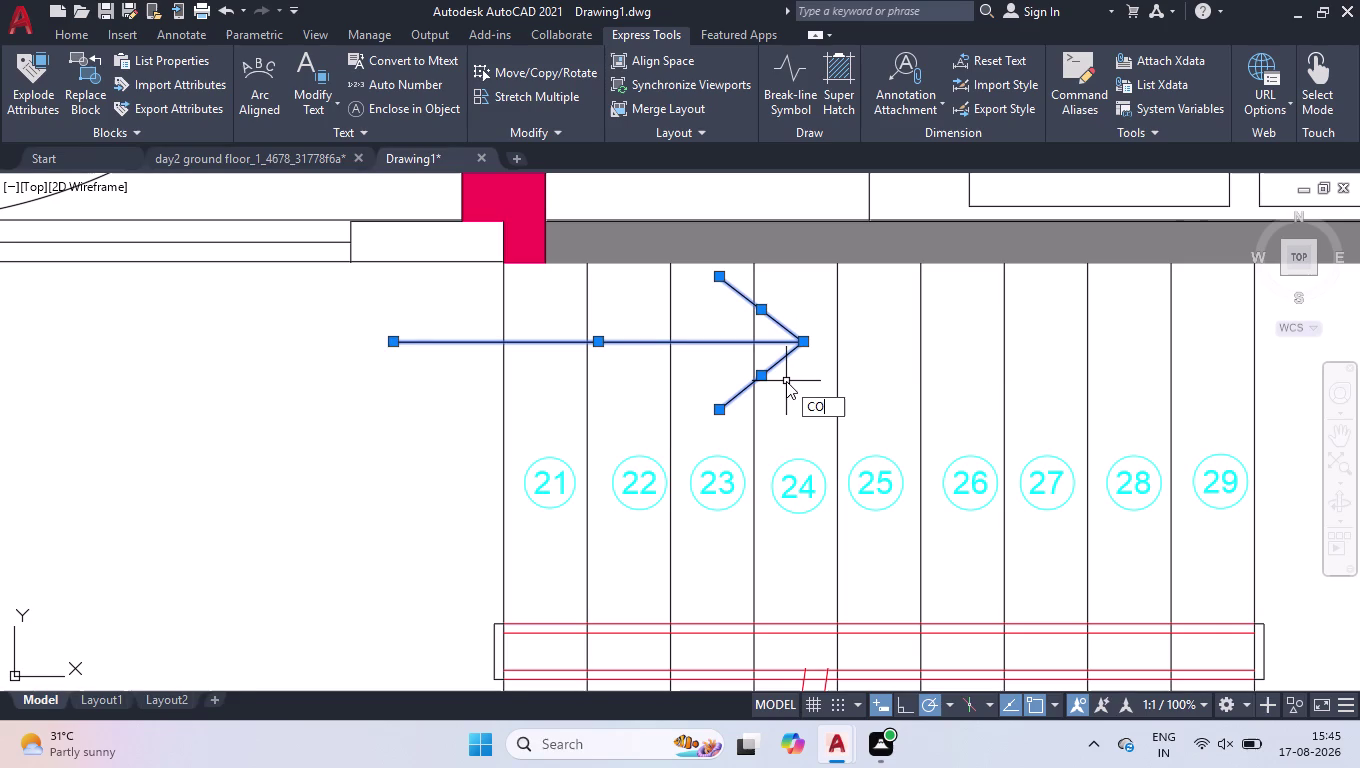
key(Return)
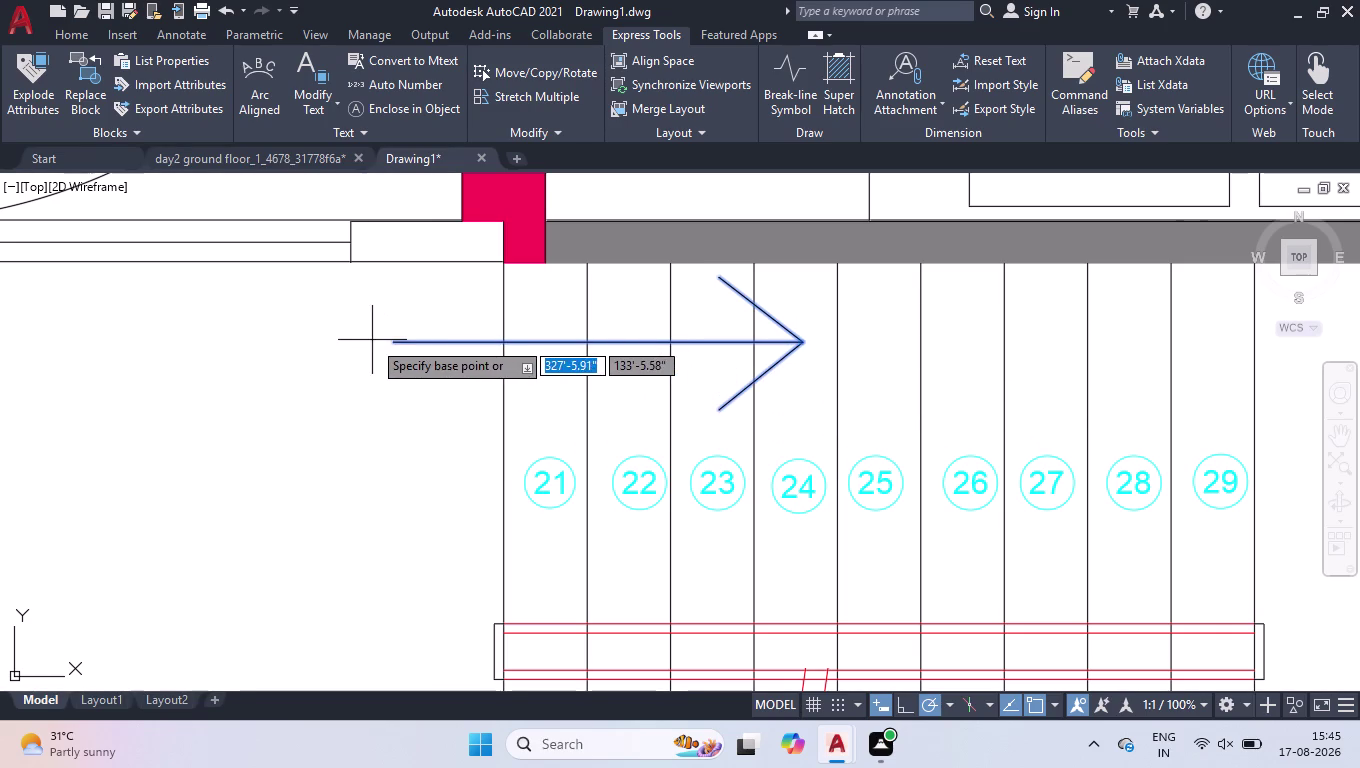
click(389, 343)
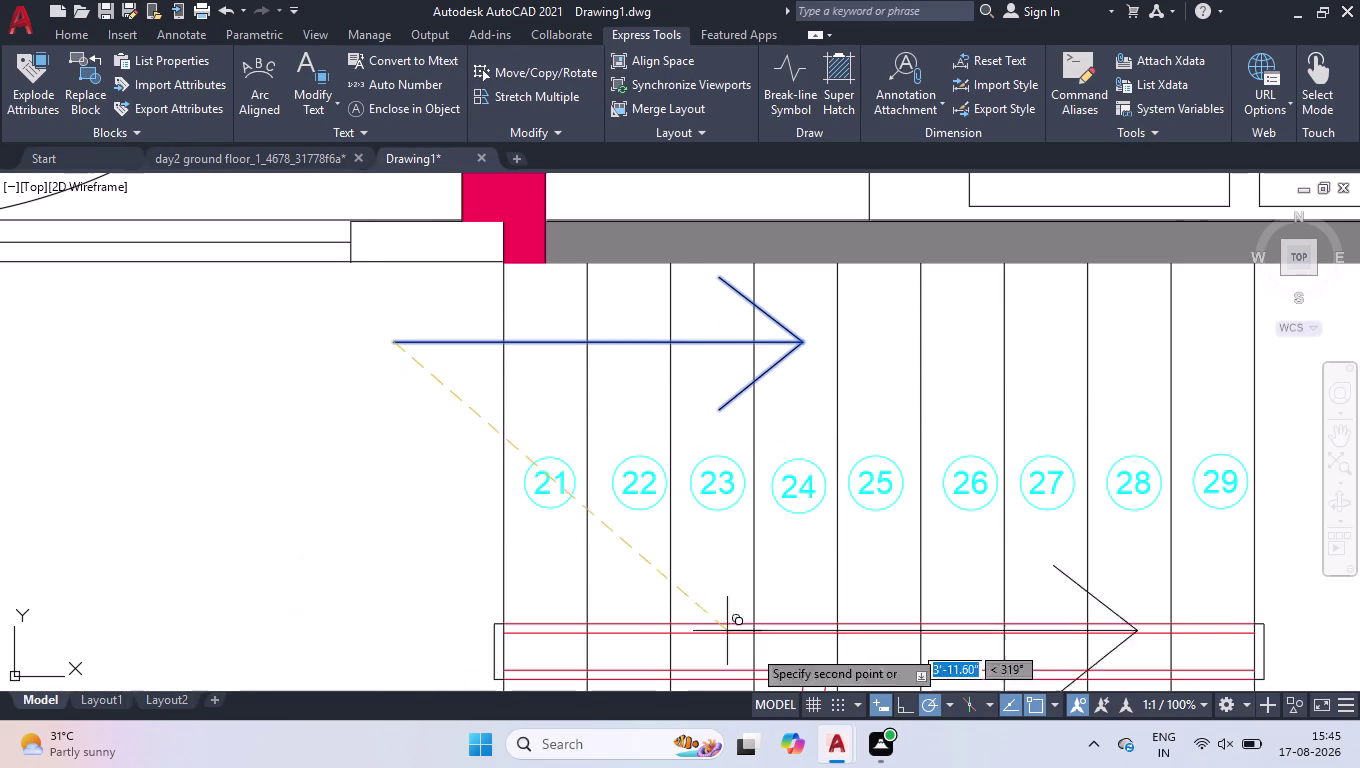
click(900, 705)
scroll(down, 3)
scroll(down, 3)
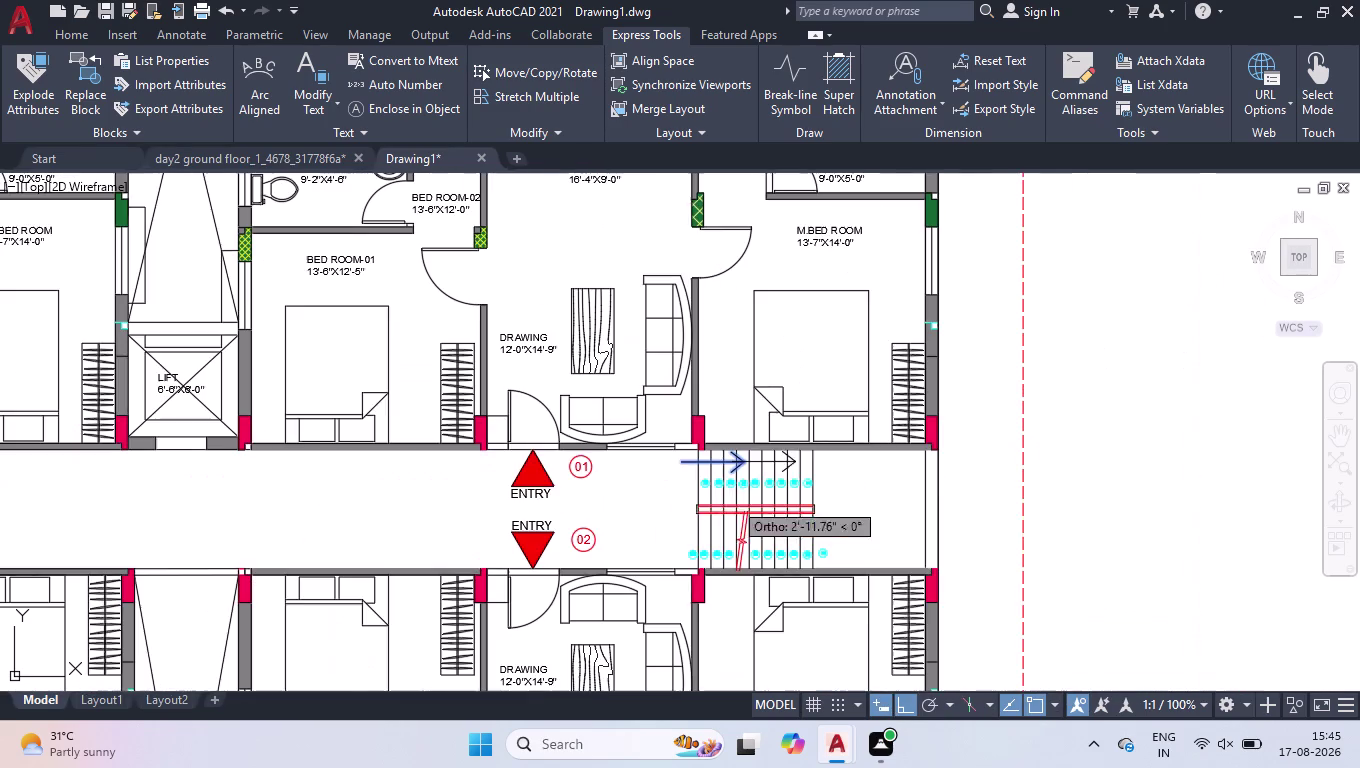
scroll(up, 3)
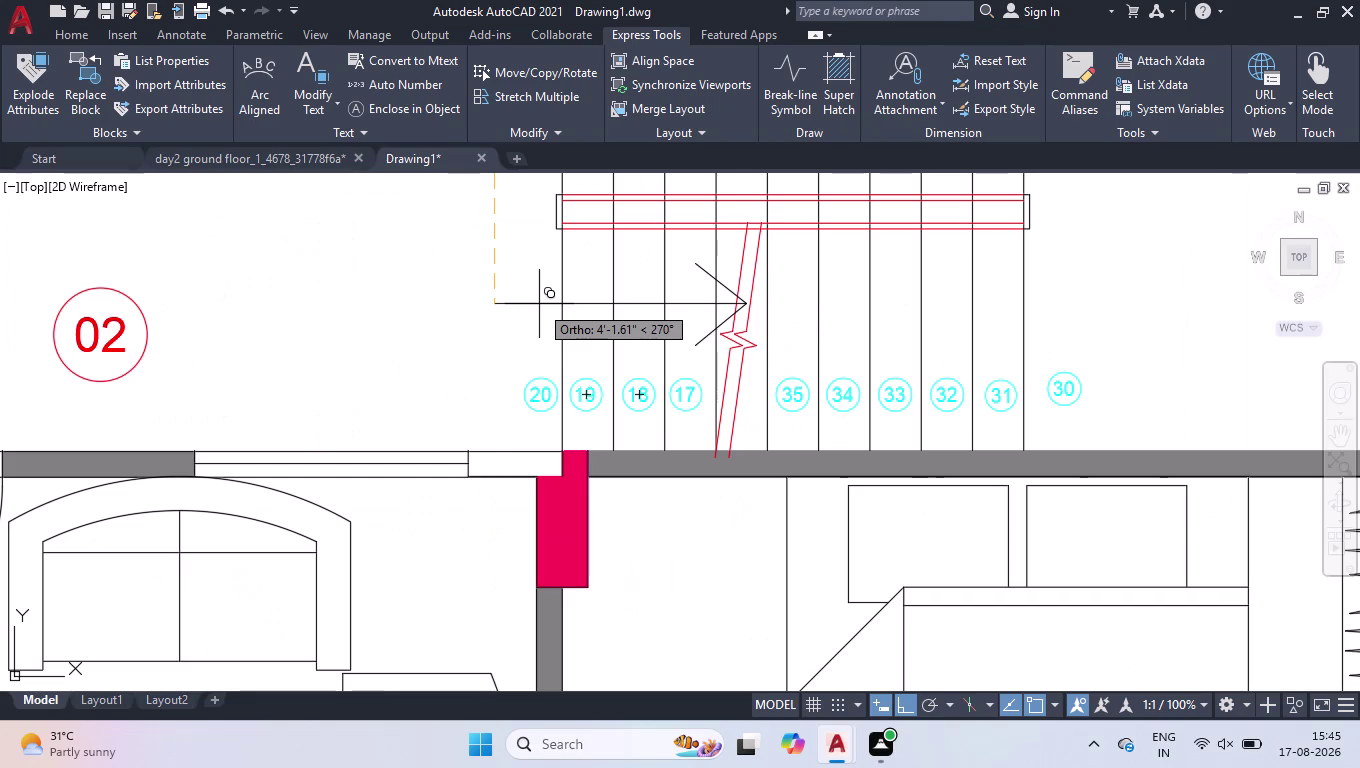
click(539, 304)
key(space)
scroll(down, 3)
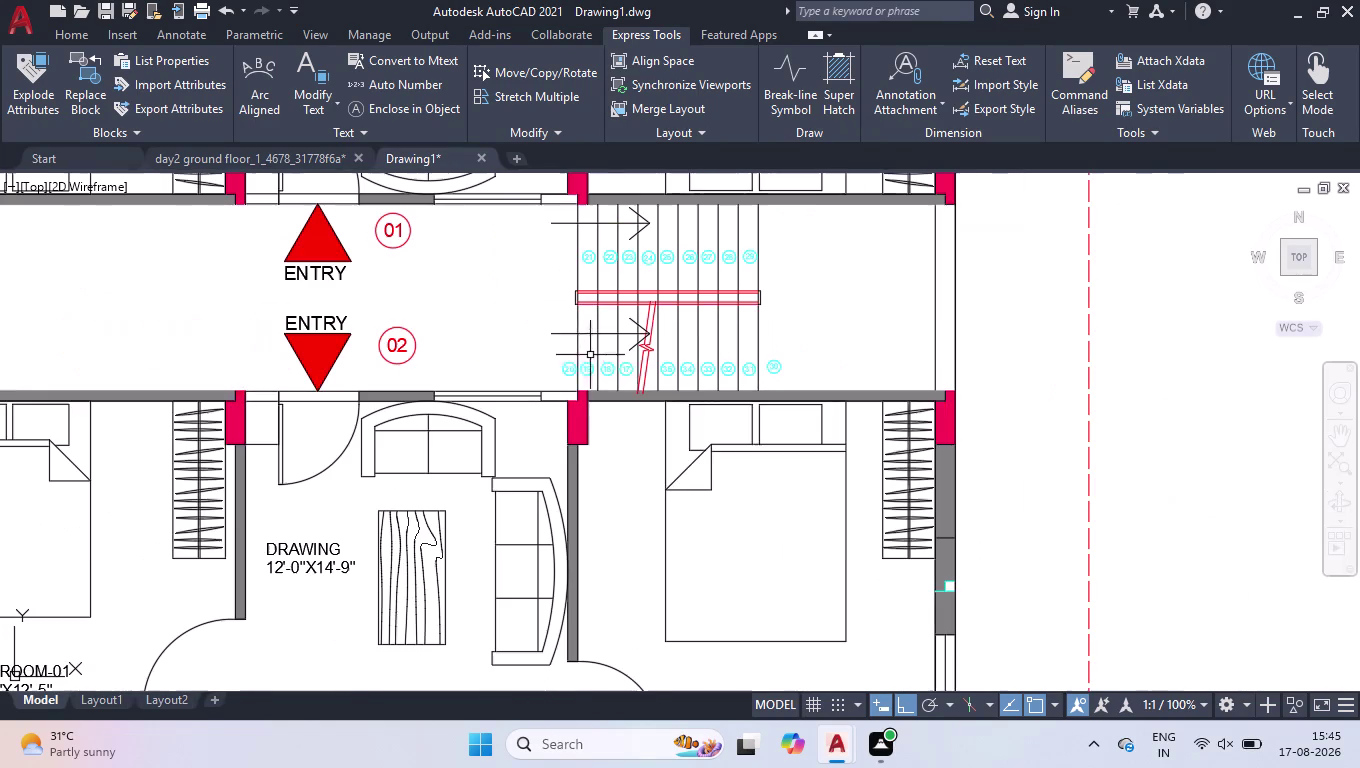
scroll(up, 3)
scroll(up, 3)
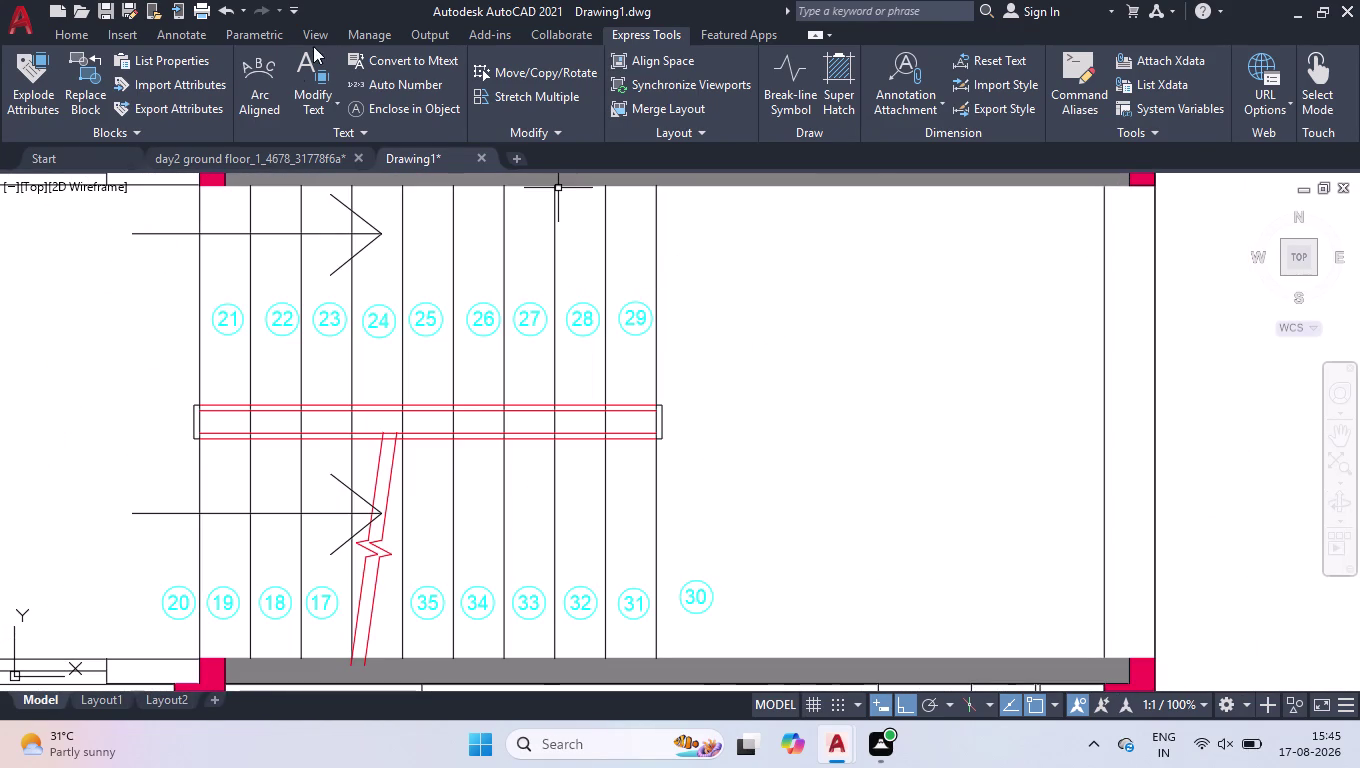
click(68, 38)
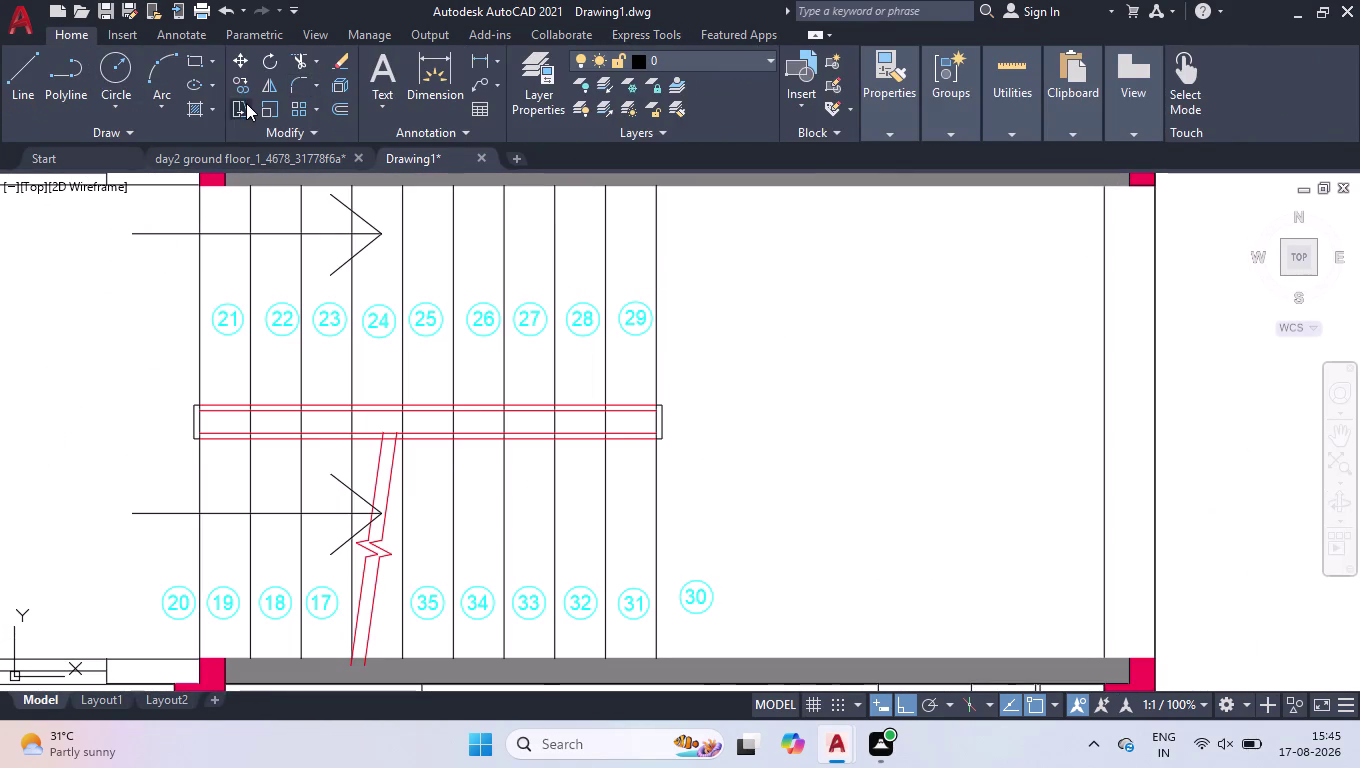
Add an 'ST' multiline text label to the right of the stairs.
click(377, 68)
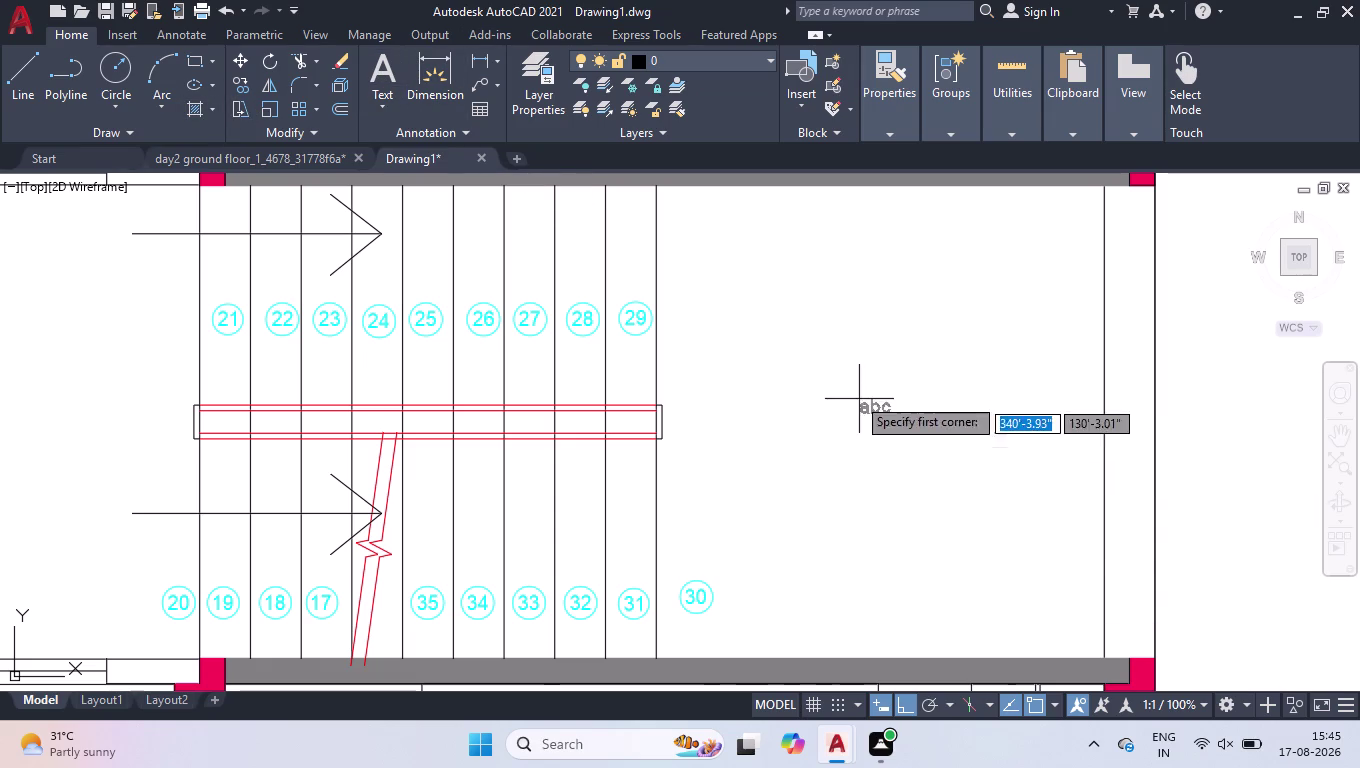
drag(843, 379, 899, 452)
click(963, 520)
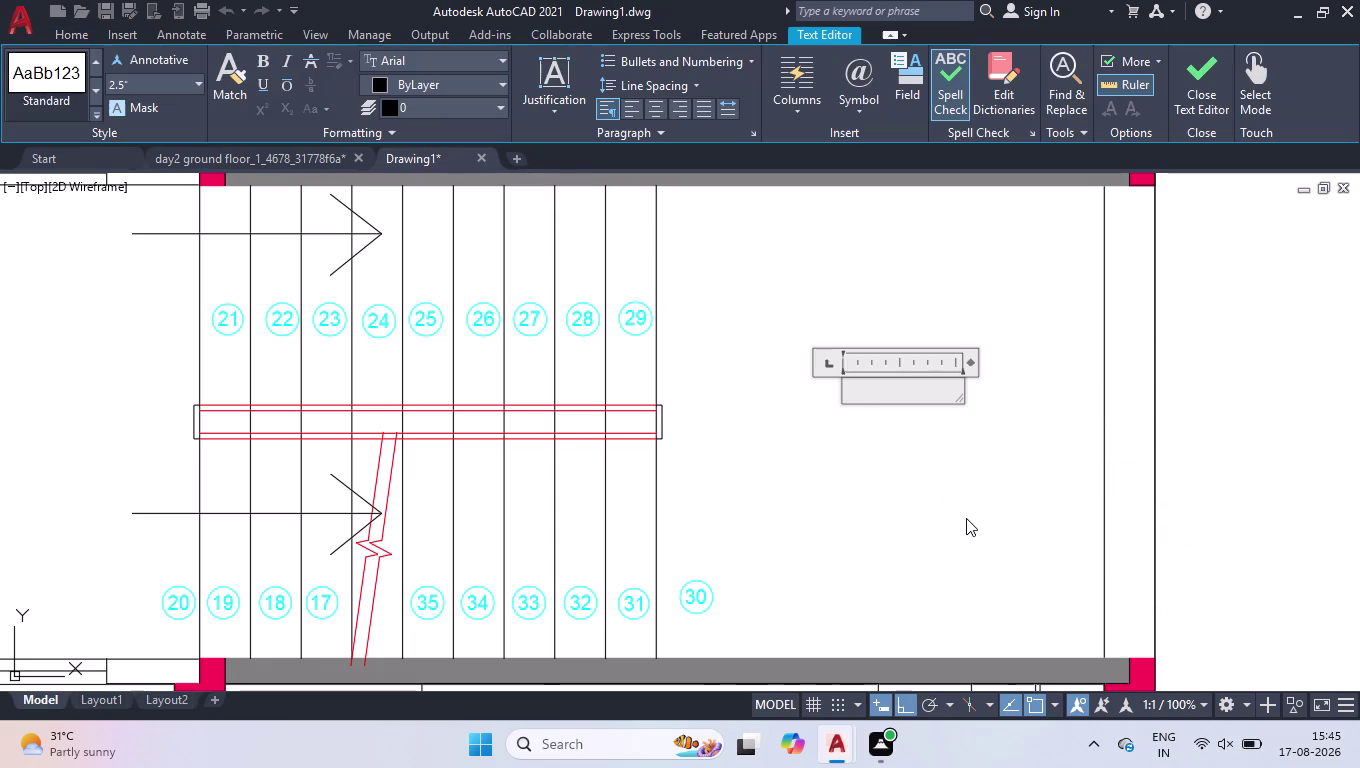
text(ST)
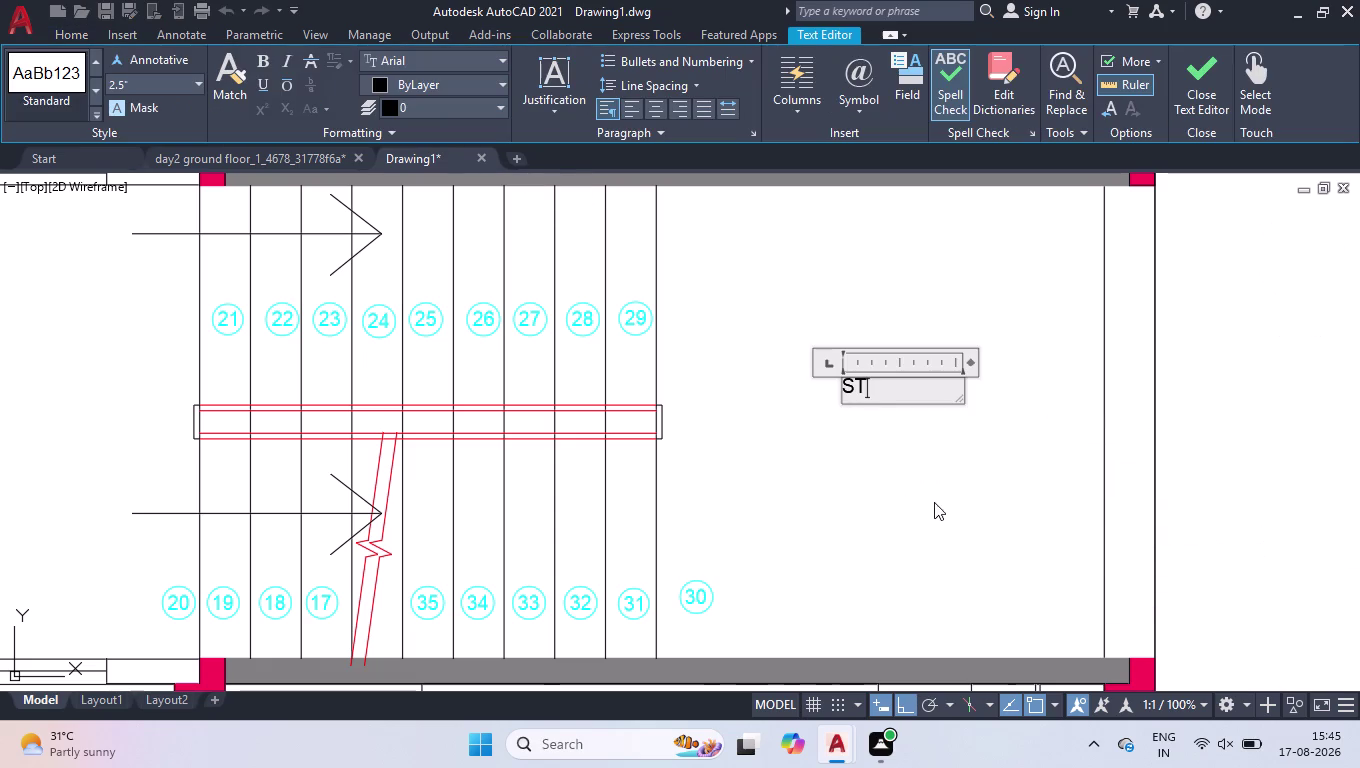
click(934, 502)
Rotate the ST label so it reads vertically.
click(946, 301)
click(767, 474)
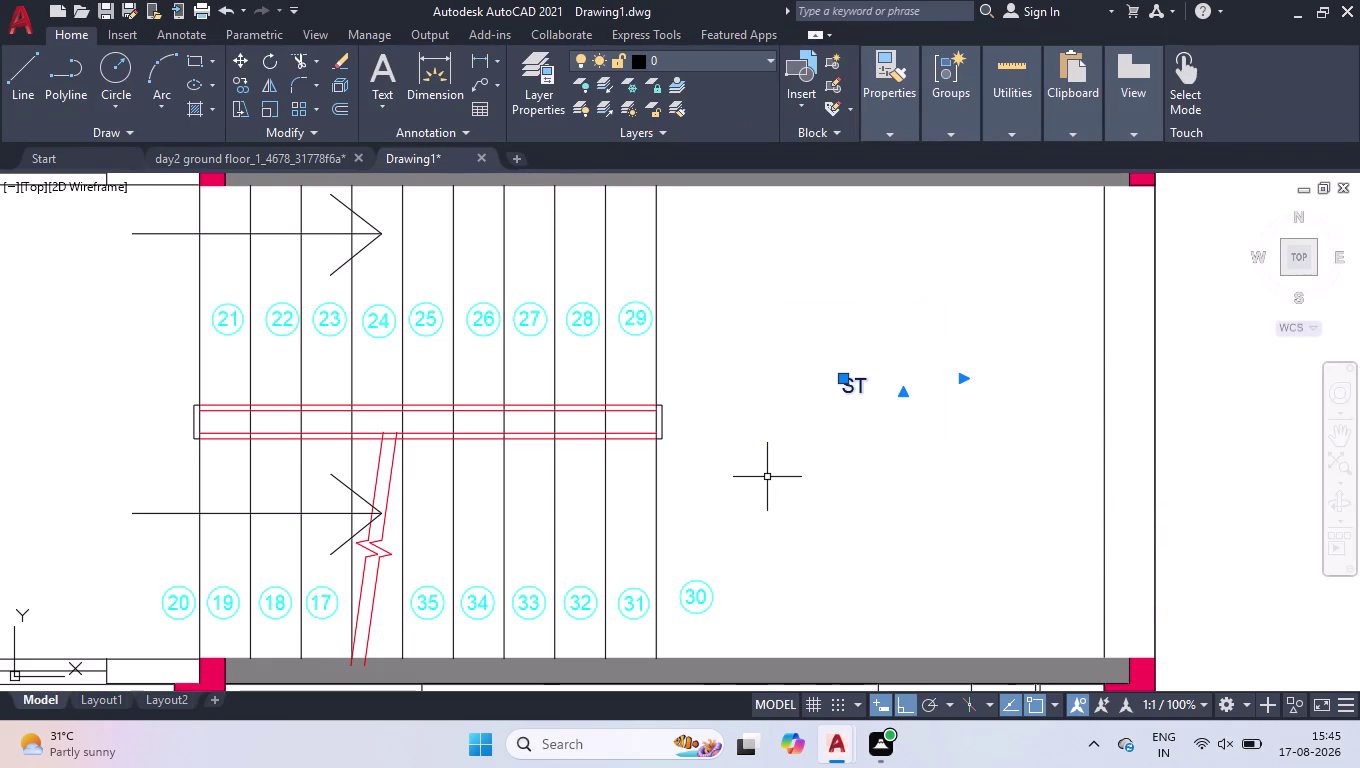
key(r)
key(o)
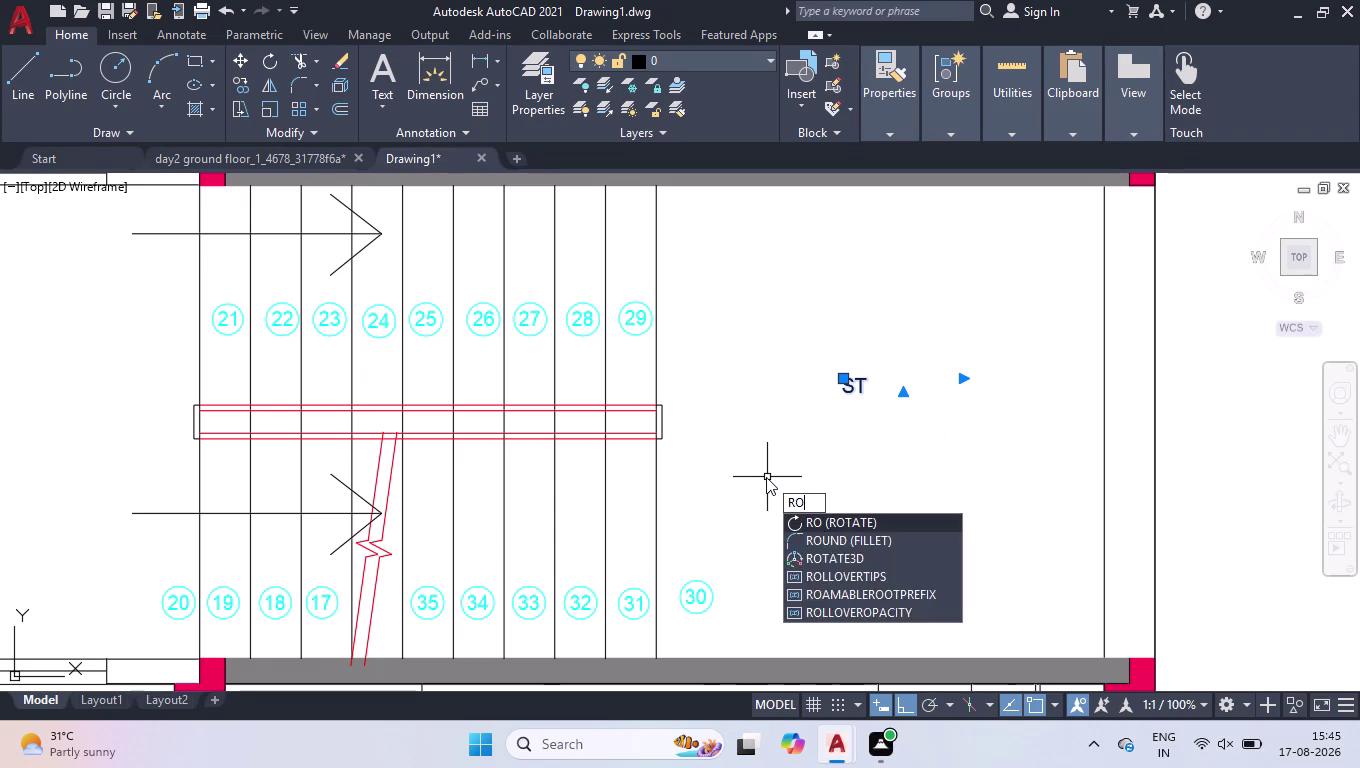
key(Return)
click(838, 378)
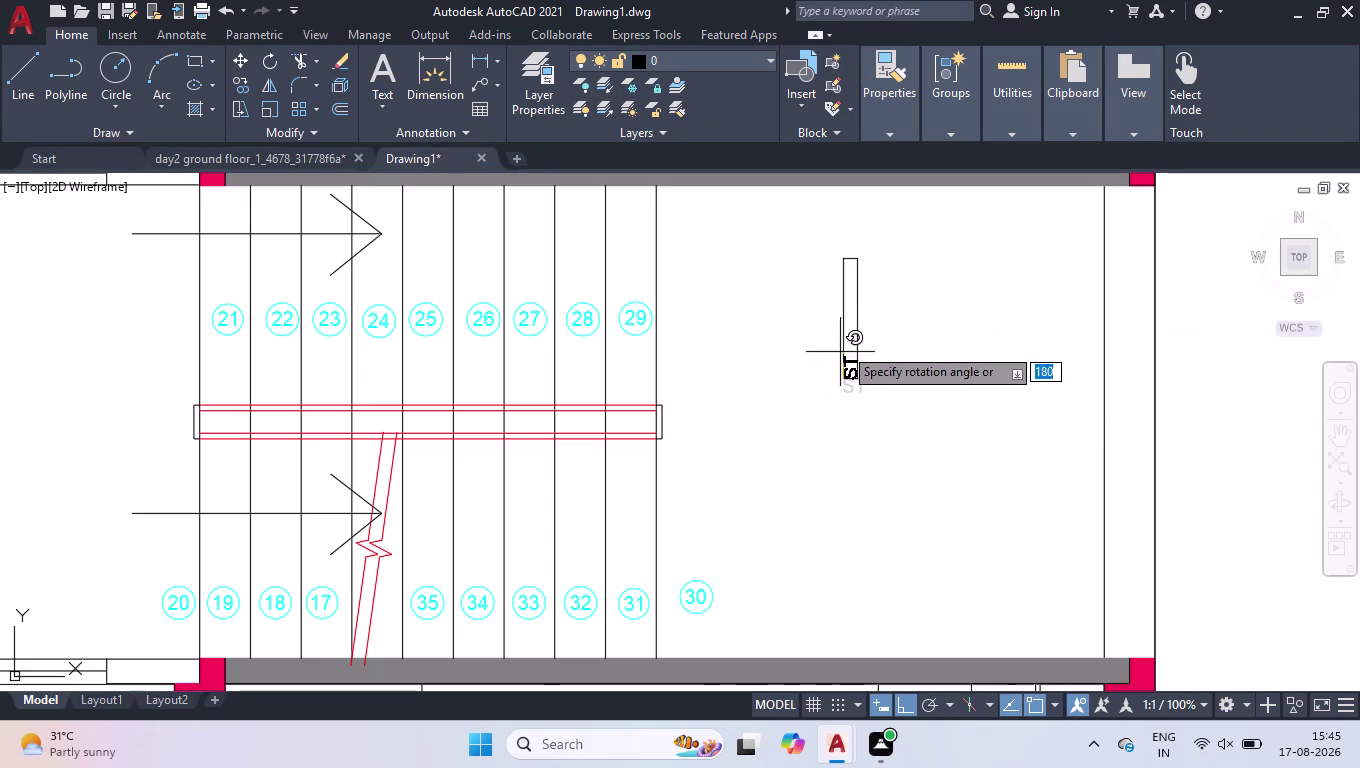
click(881, 548)
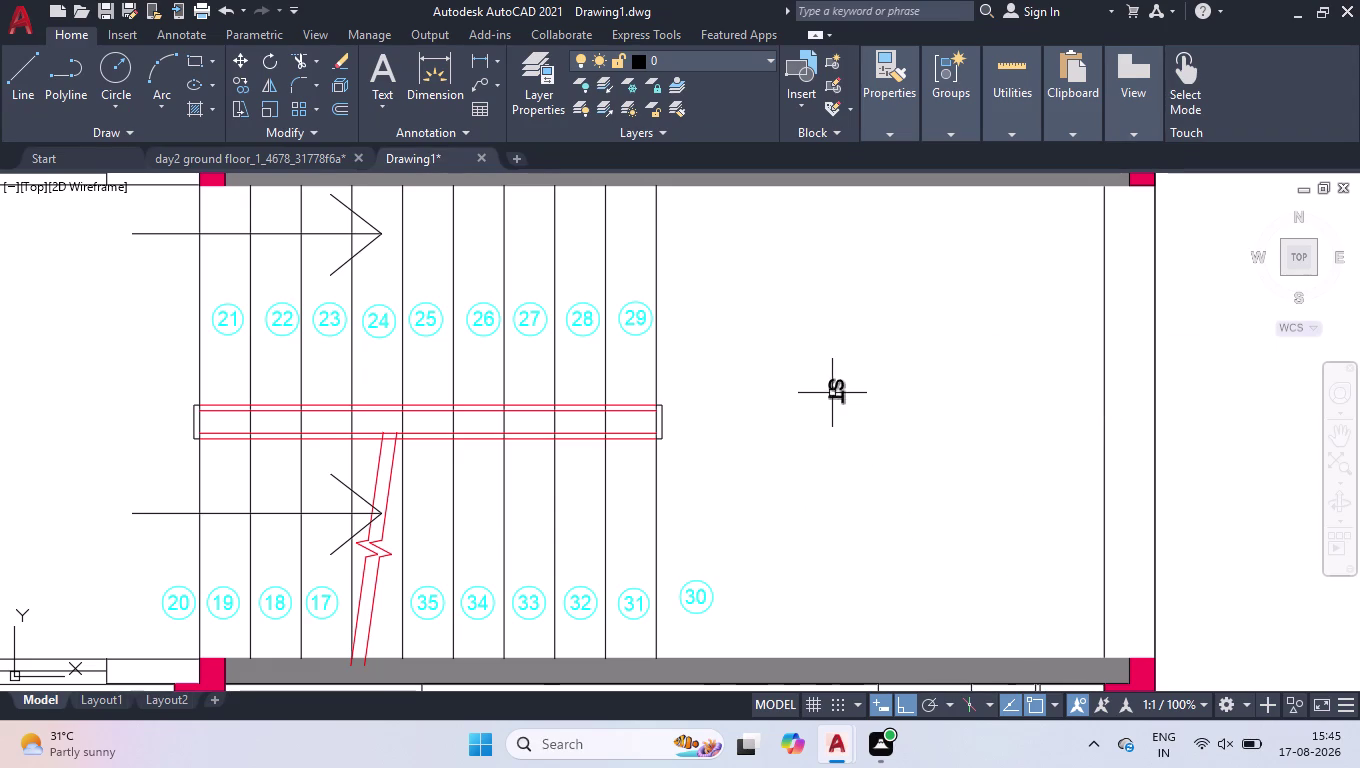
scroll(up, 3)
Set the ST label's text height to 5" and close its properties.
click(916, 307)
click(691, 545)
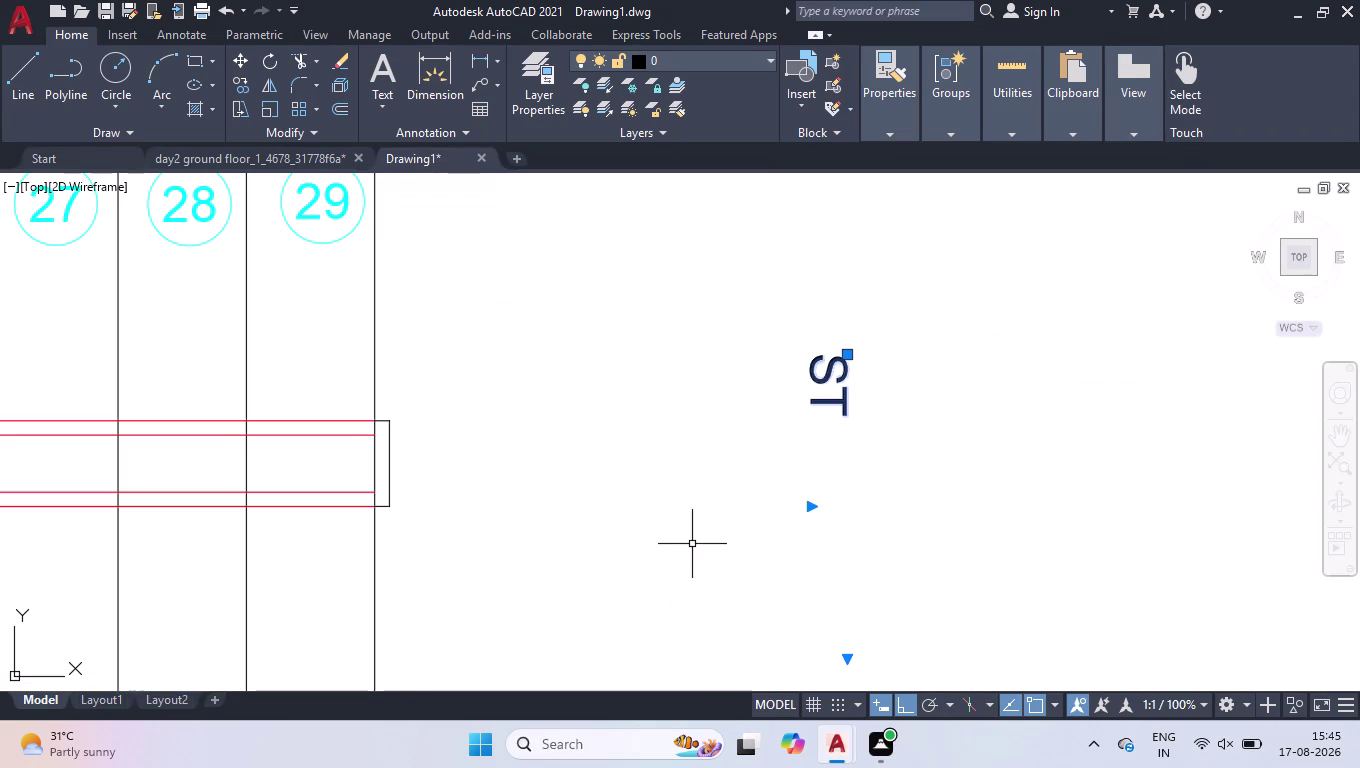
key(ctrl+1)
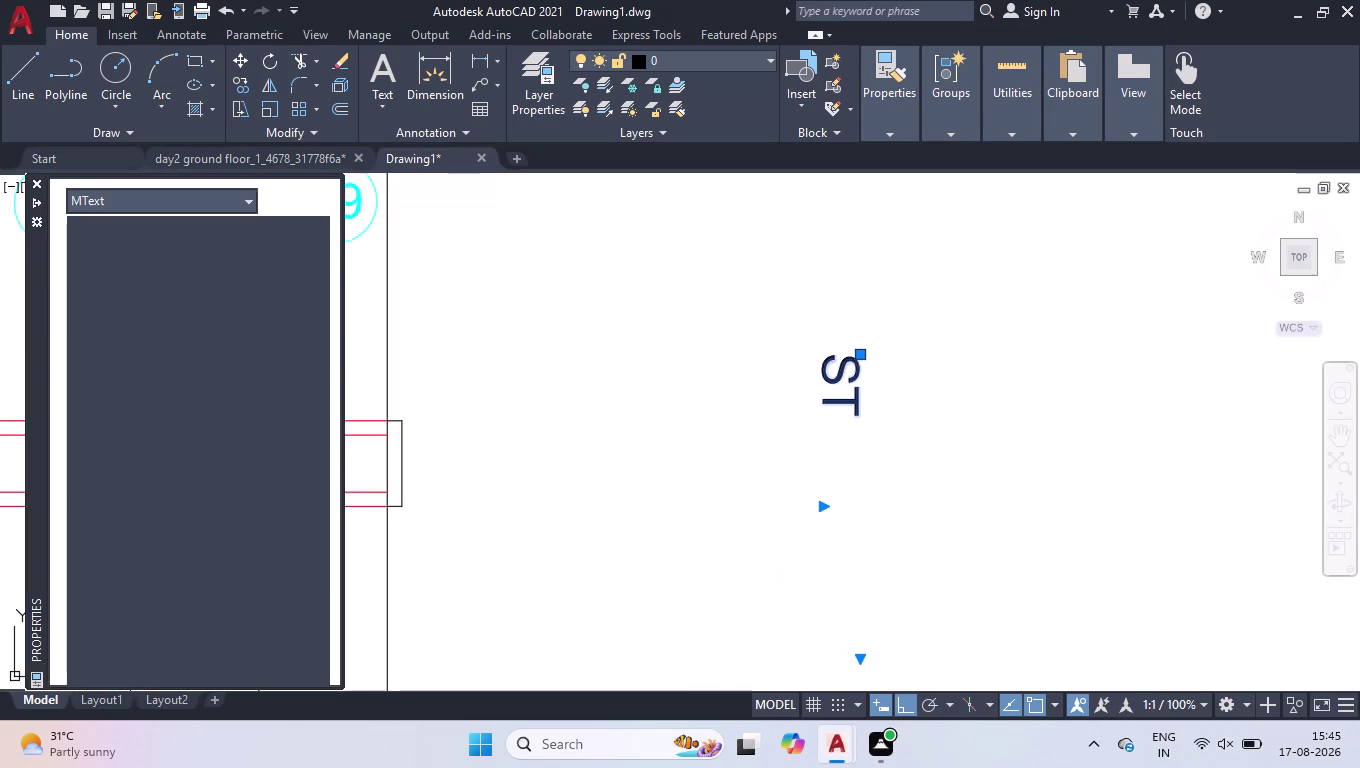
scroll(down, 3)
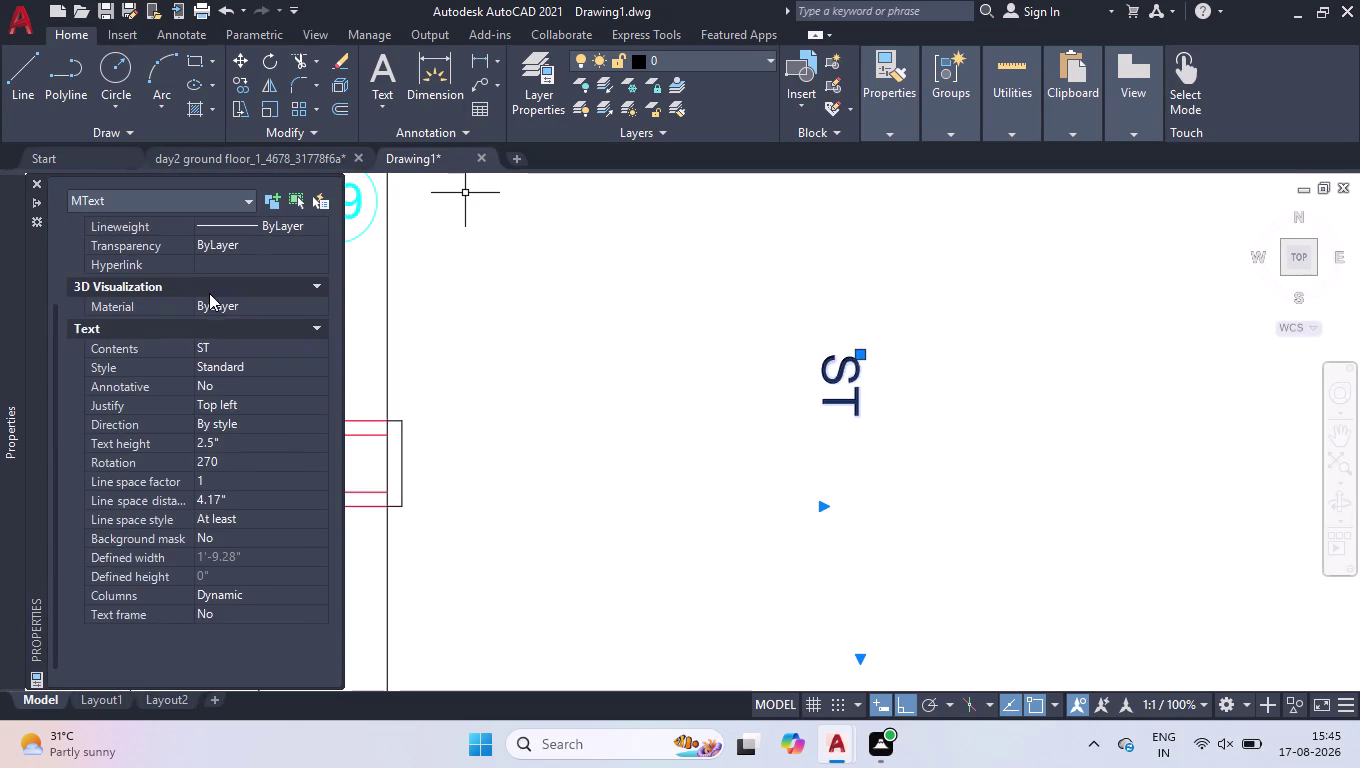
click(239, 450)
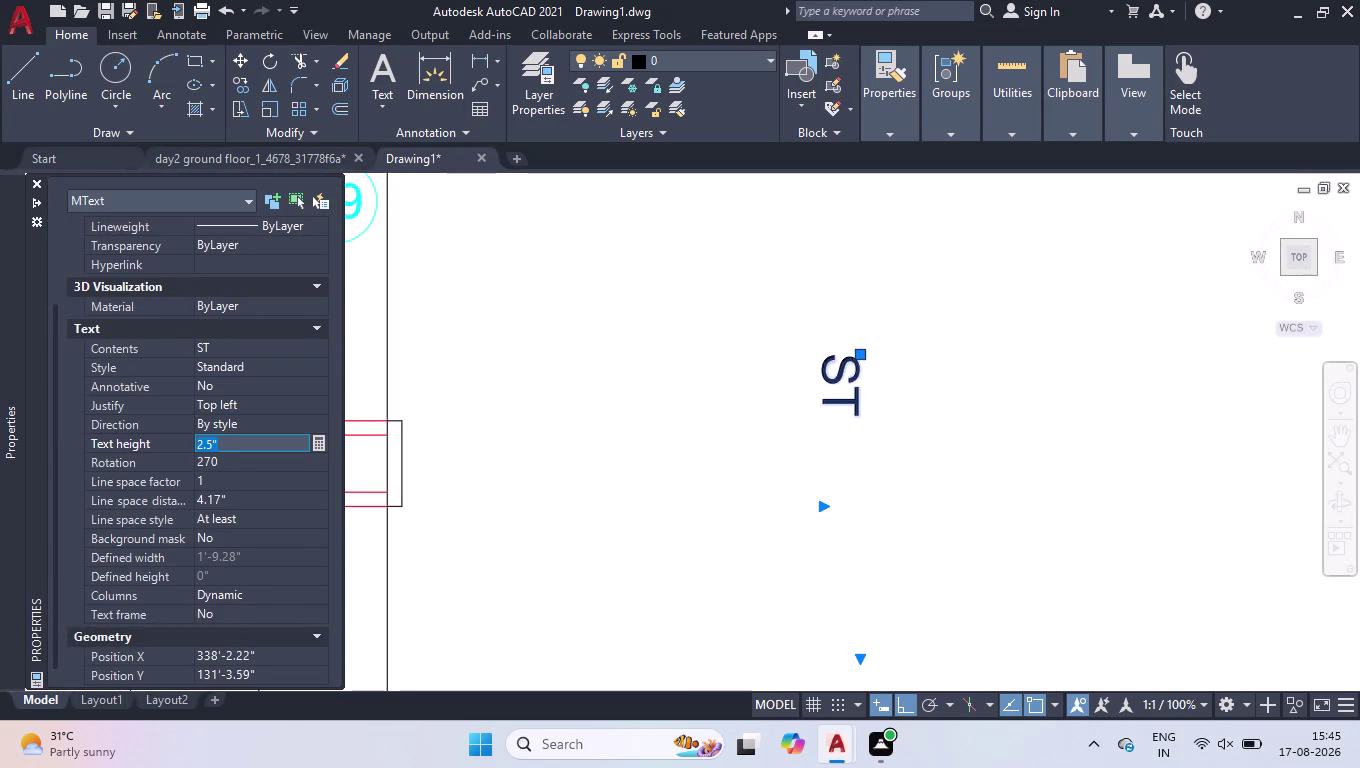
text(5")
key(Return)
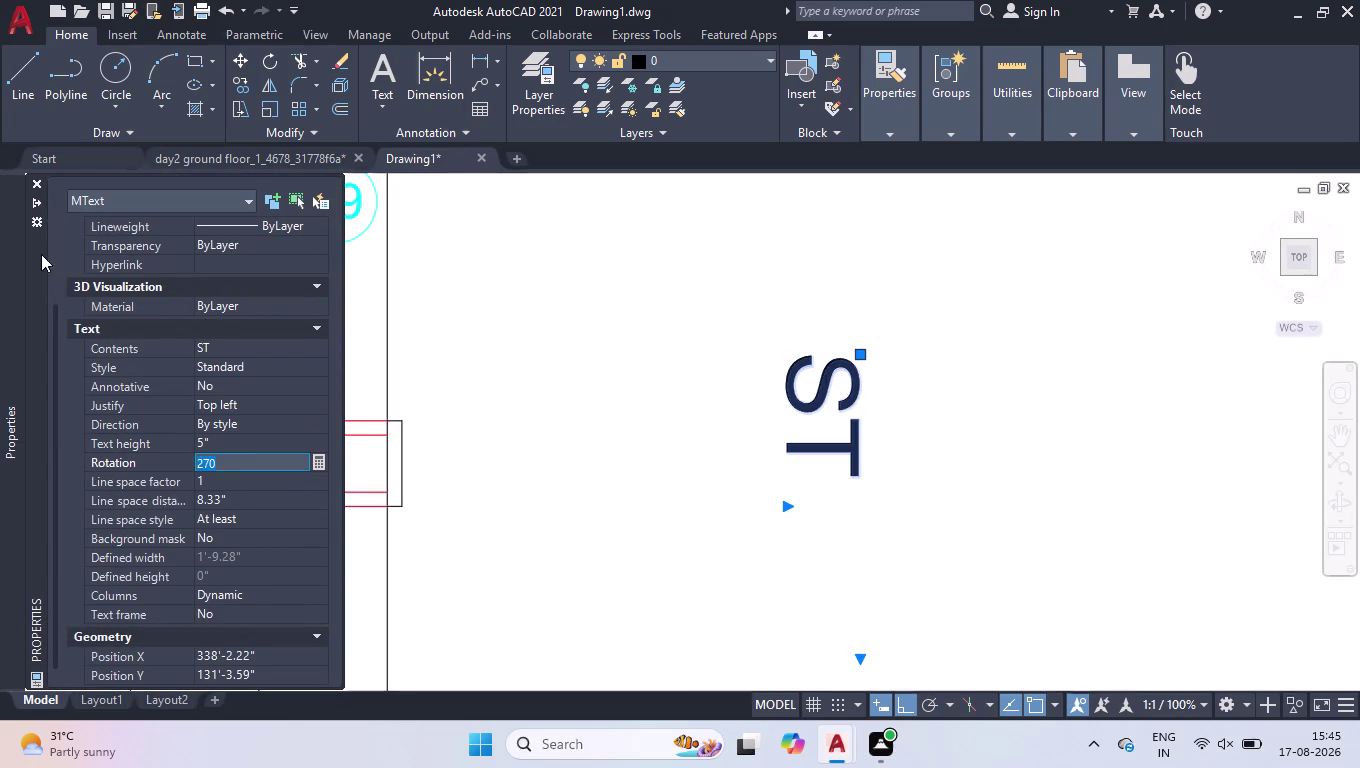
click(37, 182)
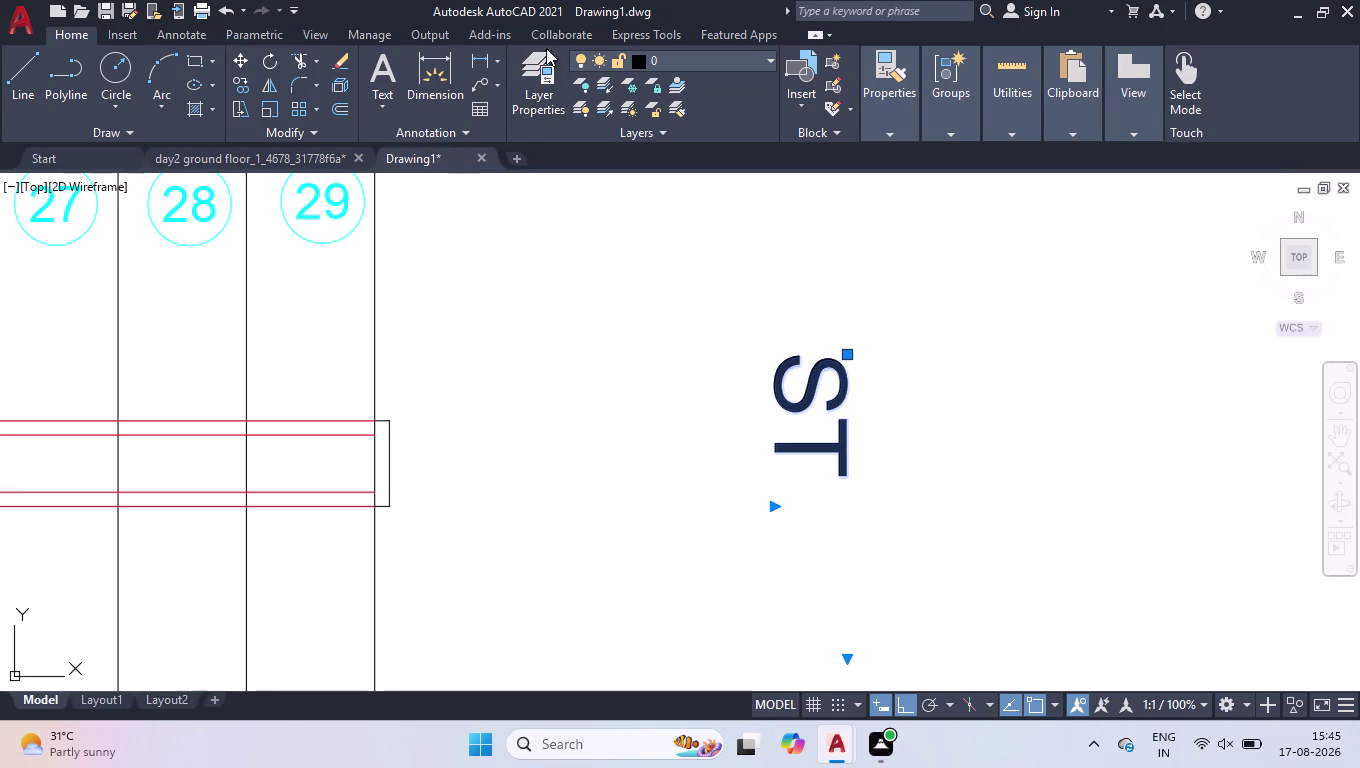
click(689, 39)
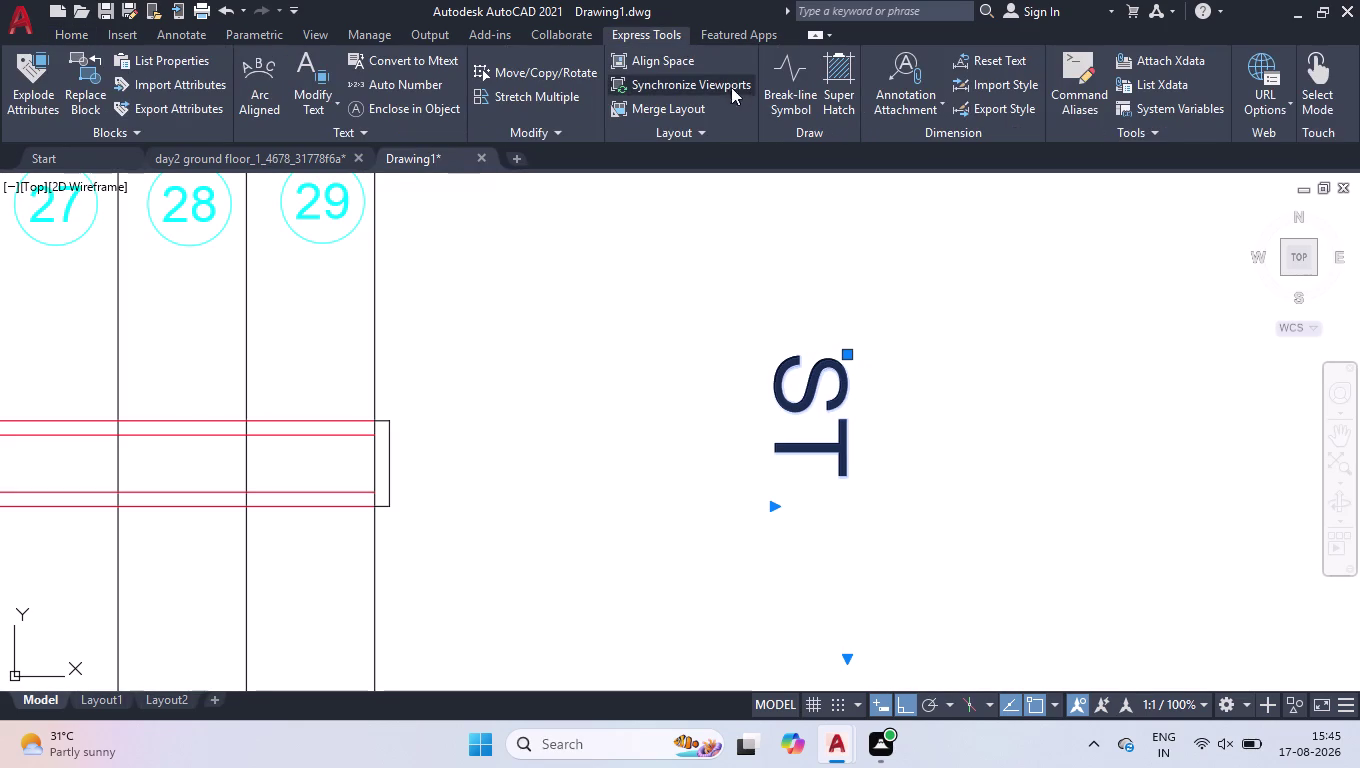
Box the ST label with a rectangle using Express Tools' Enclose in Object.
click(385, 110)
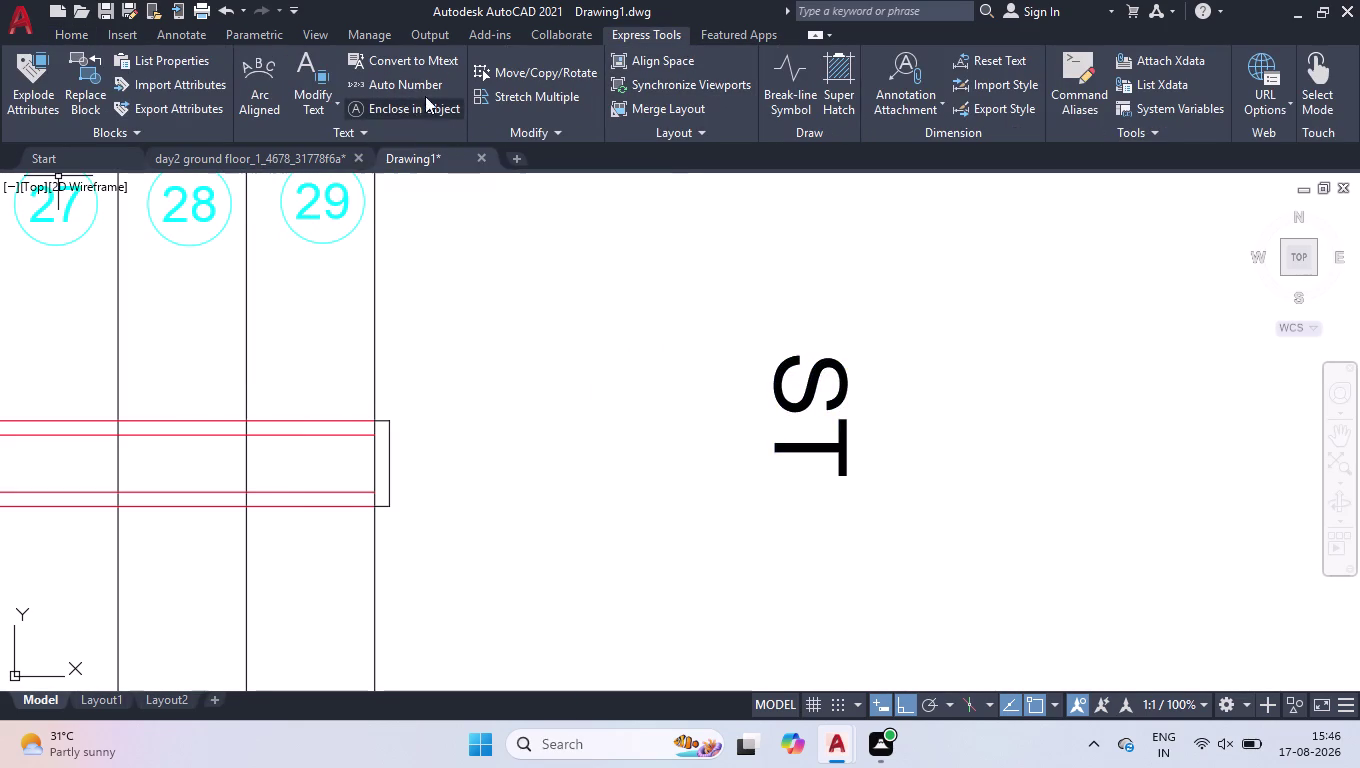
click(423, 105)
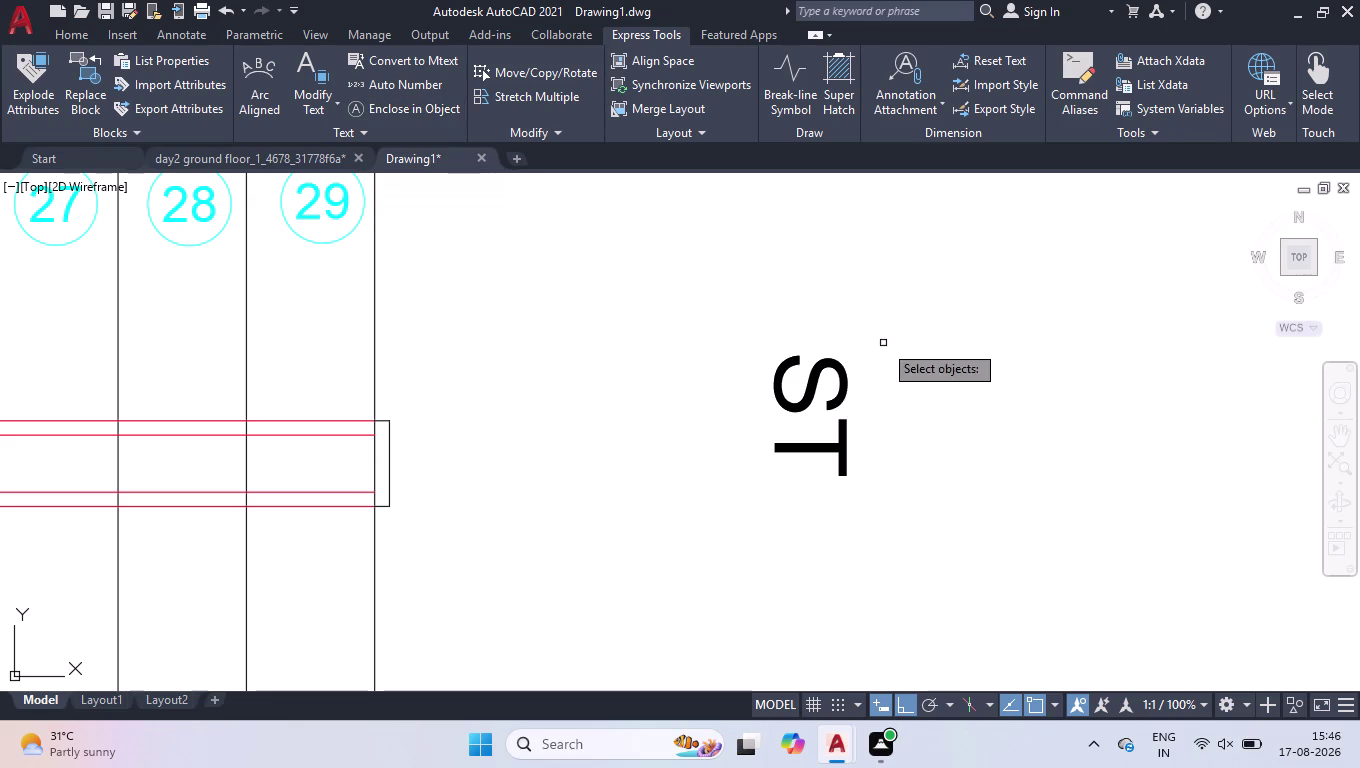
click(850, 390)
key(Return)
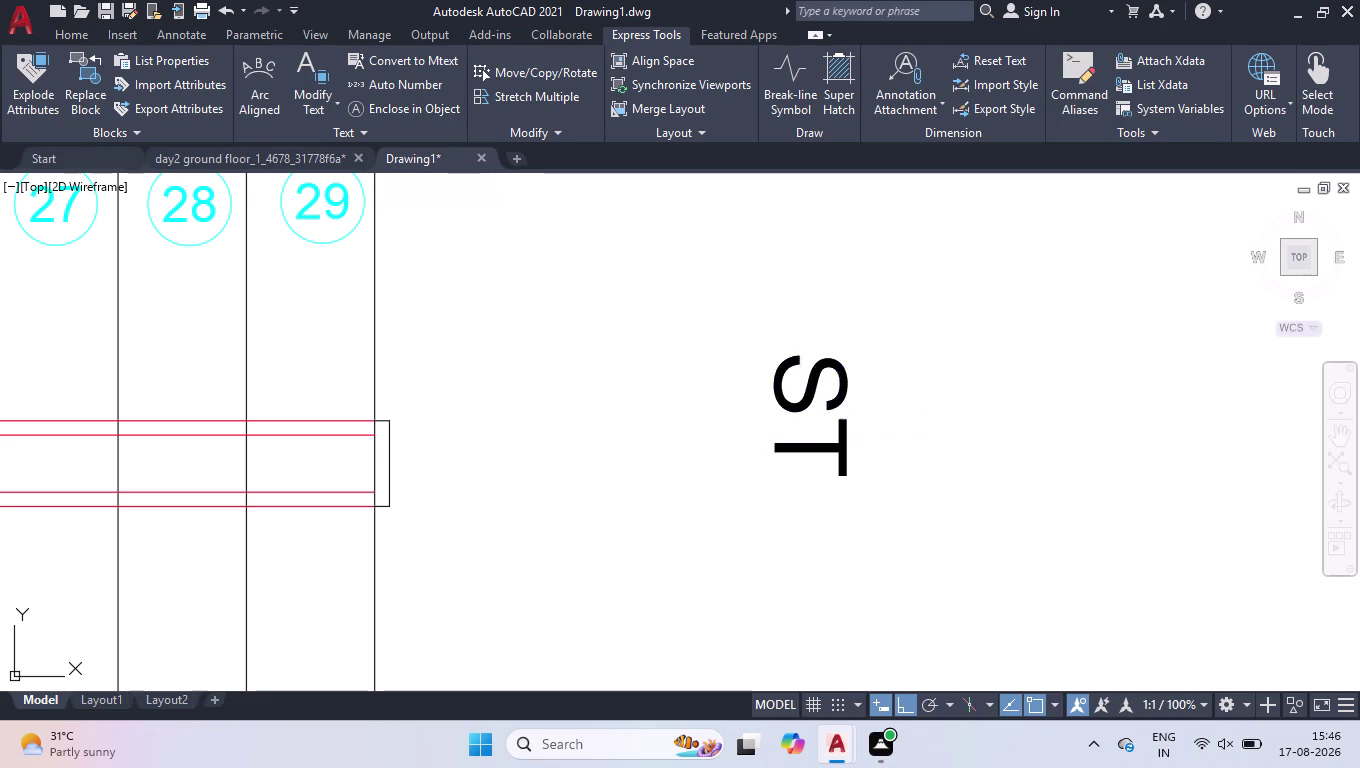
key(Return)
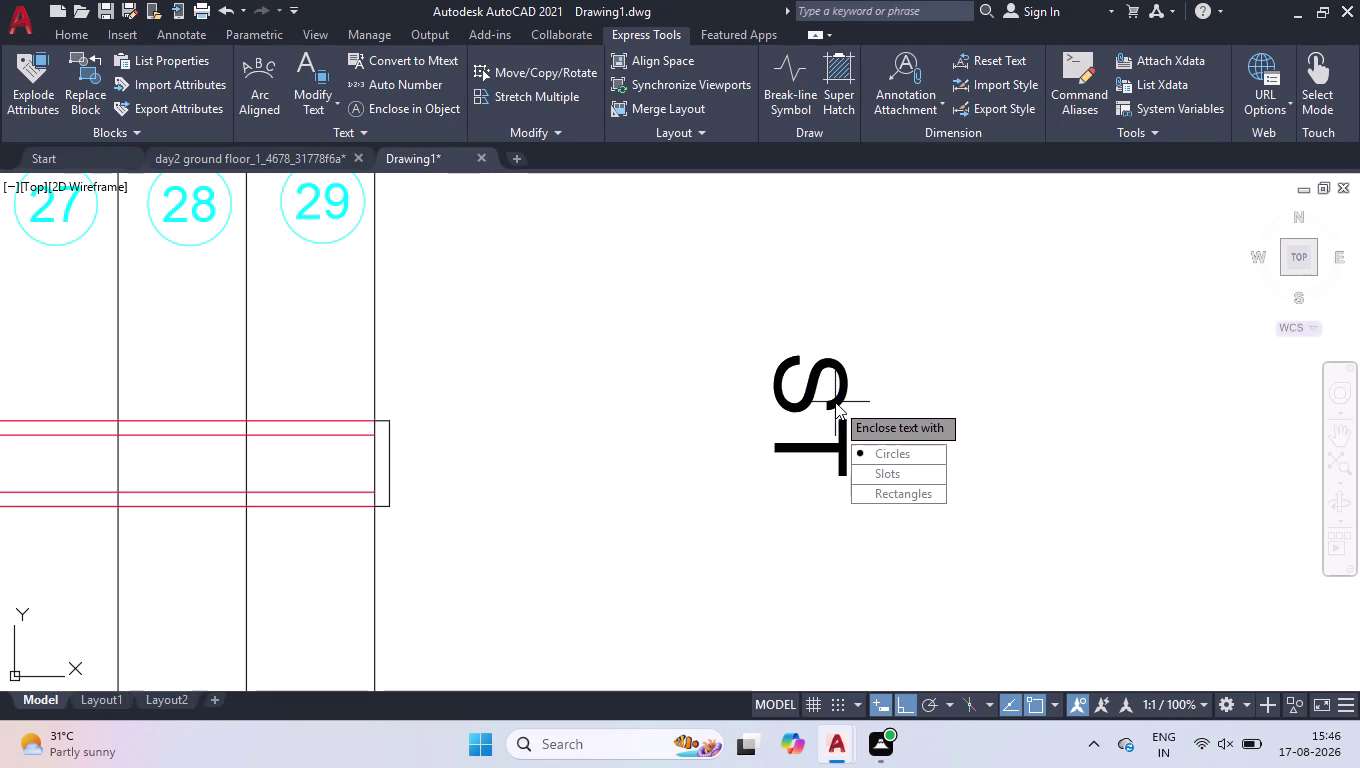
key(Down)
key(Down)
key(Return)
key(Return)
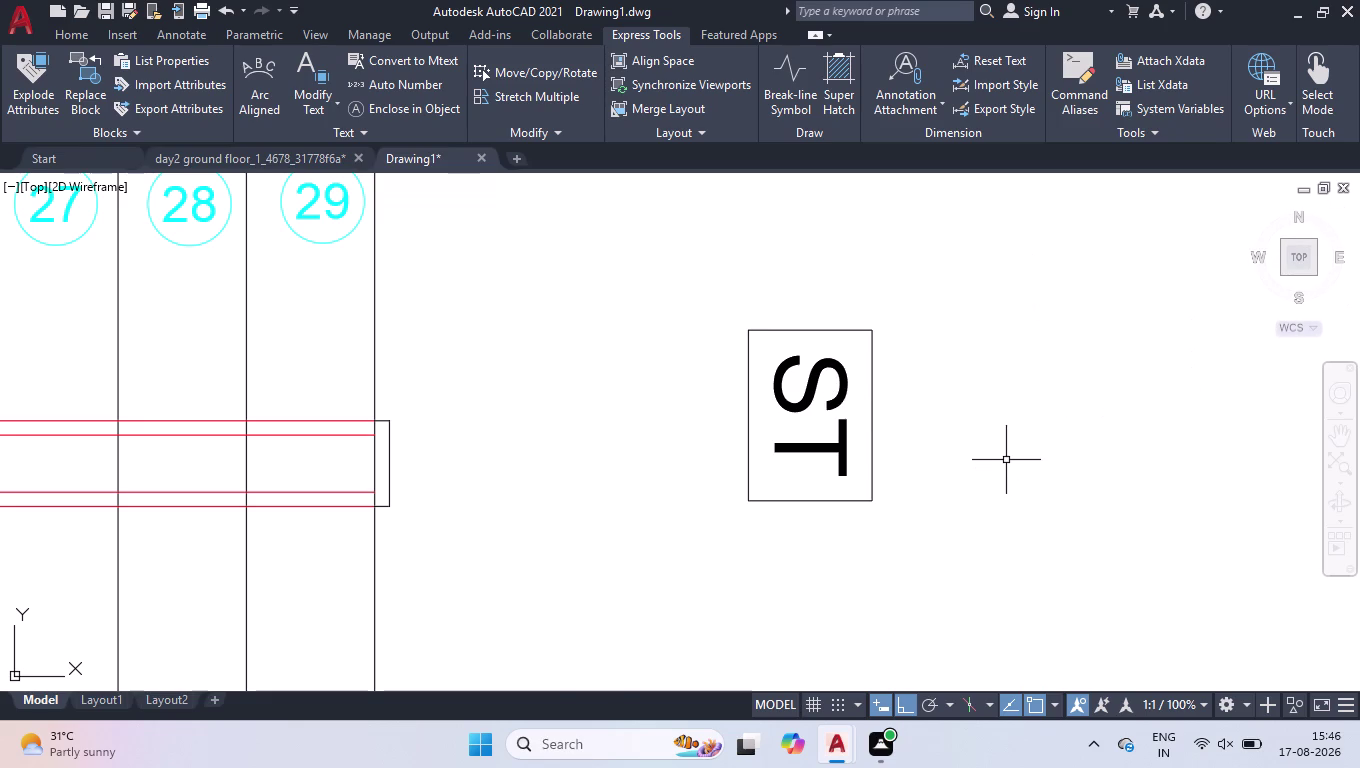
Zoom out and begin a linear dimension at the dashed border corner.
scroll(down, 3)
scroll(down, 3)
scroll(down, 3)
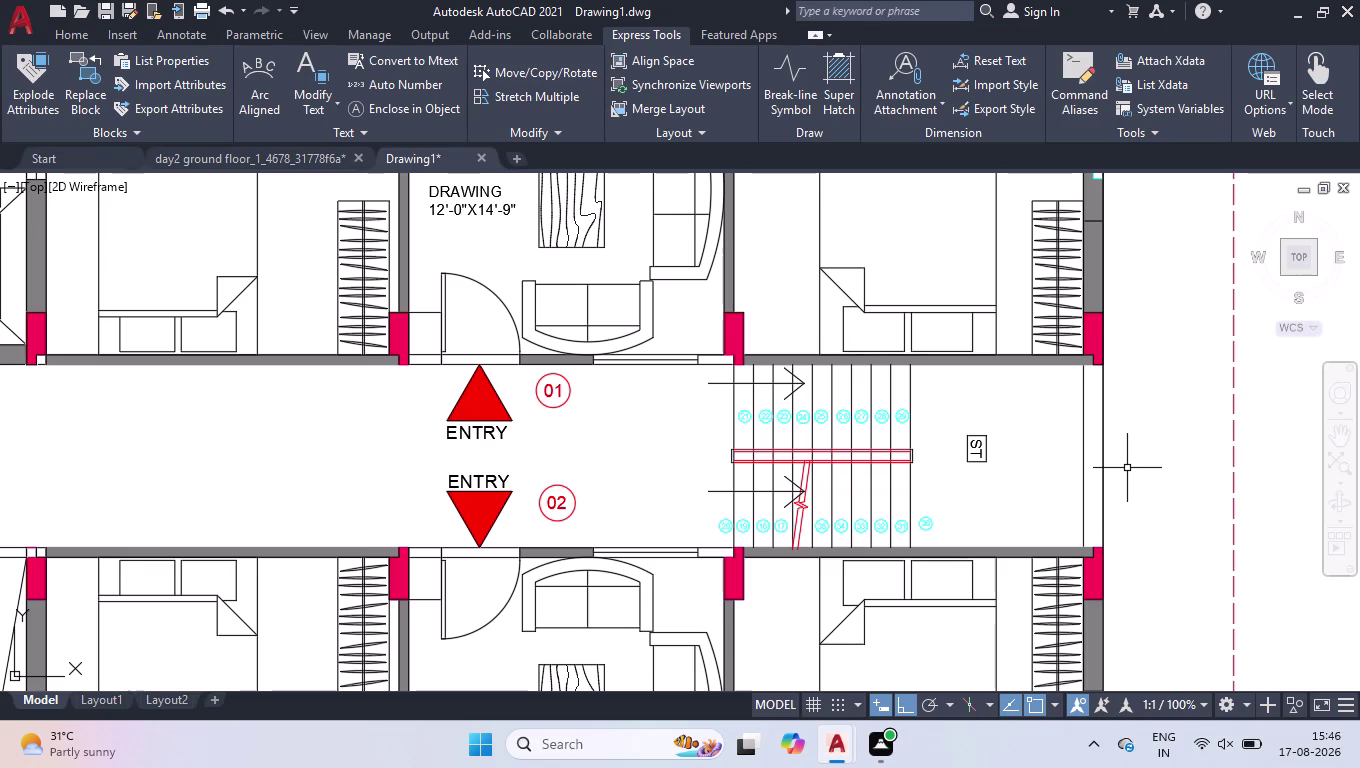
scroll(down, 3)
scroll(up, 3)
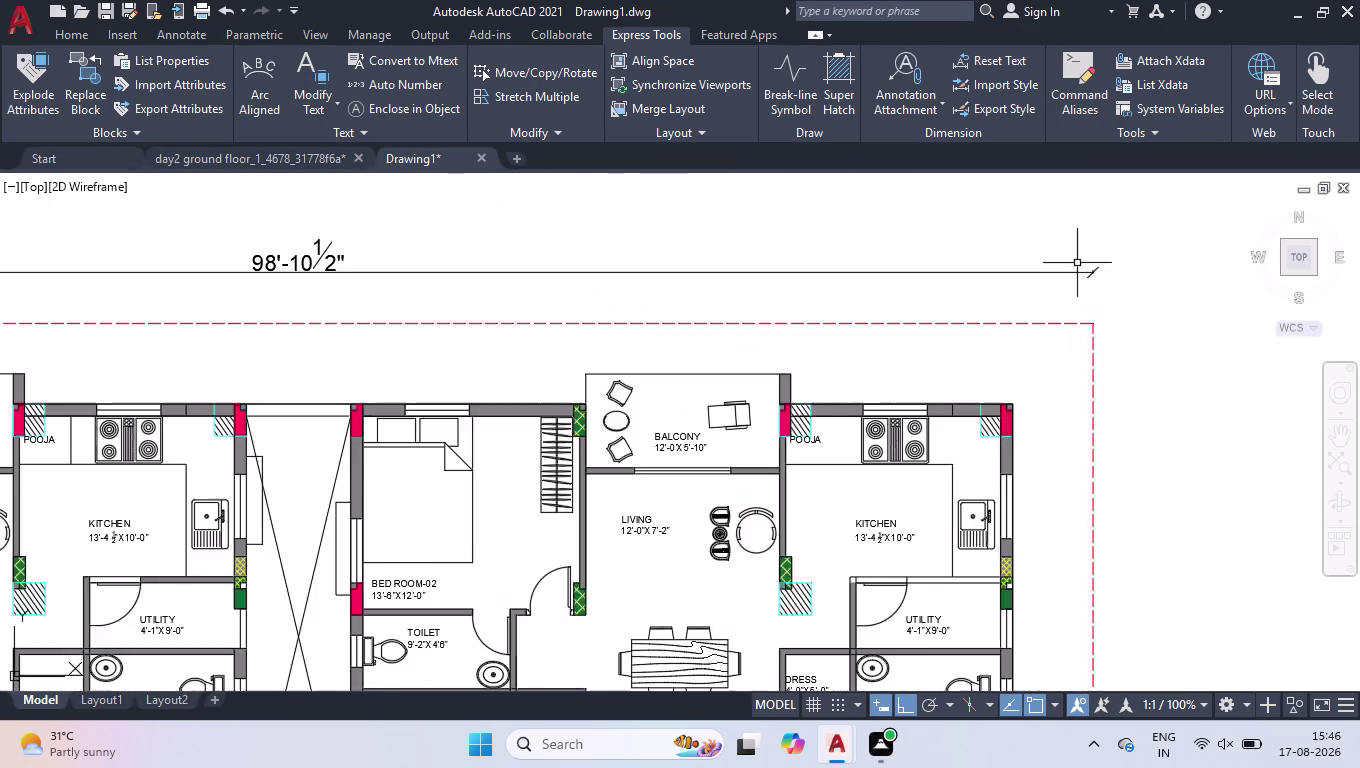
scroll(up, 3)
text(DLI)
key(Return)
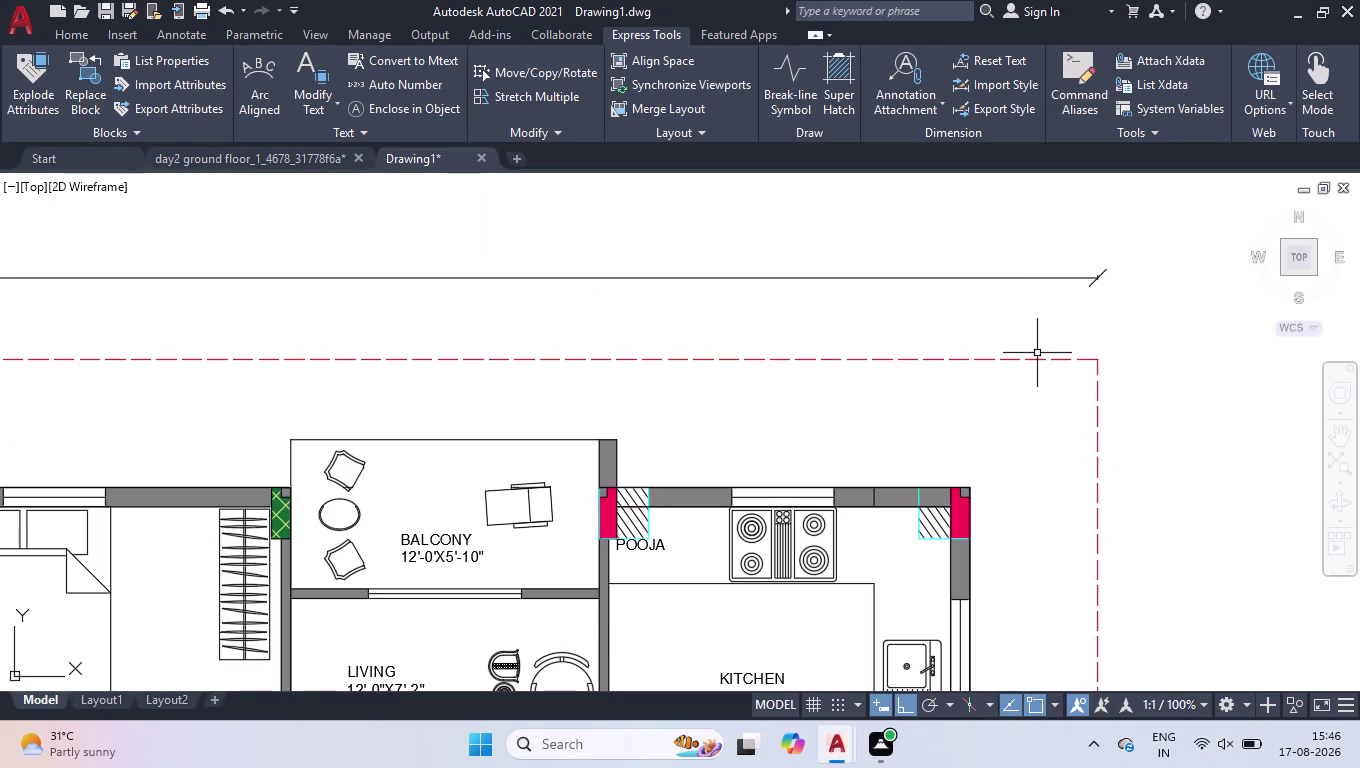
click(966, 485)
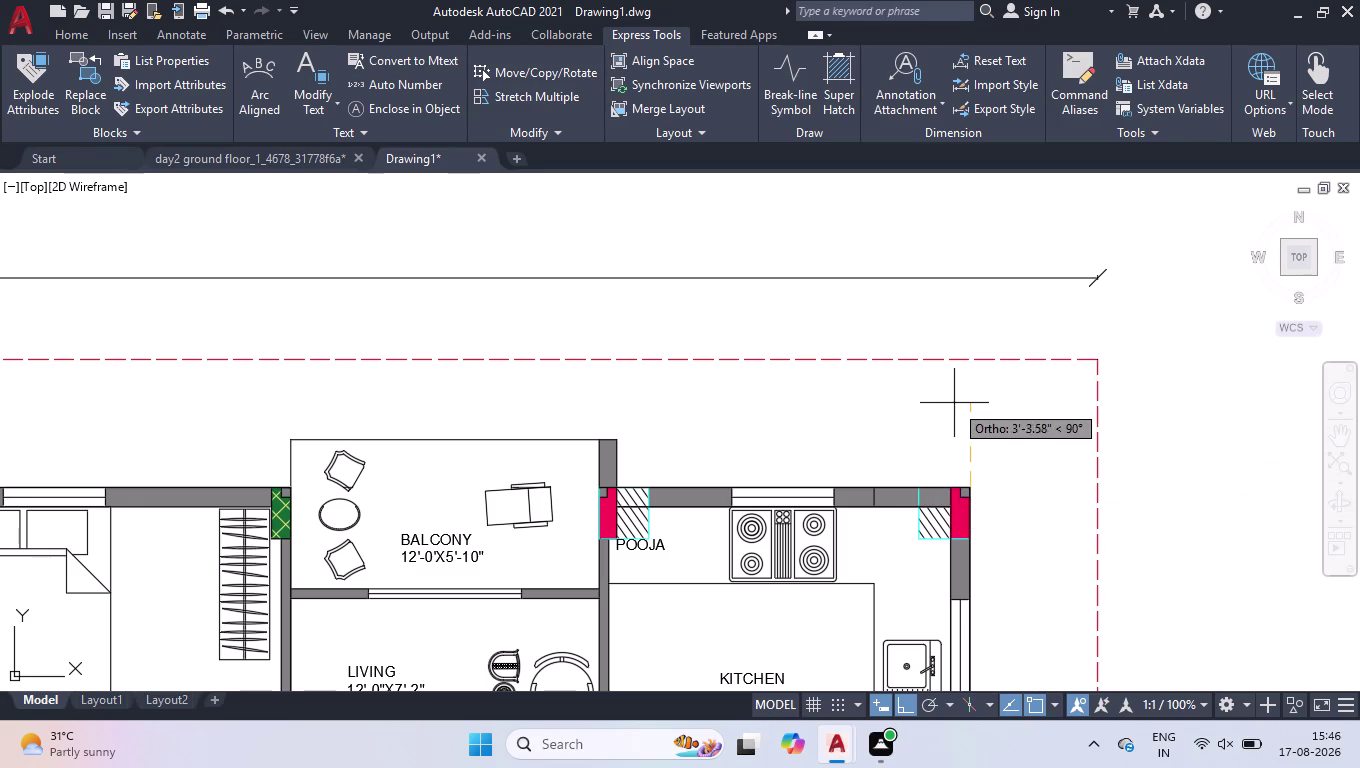
Finish the 5' vertical dimension and add a 5' horizontal dimension to the right dashed border.
click(967, 363)
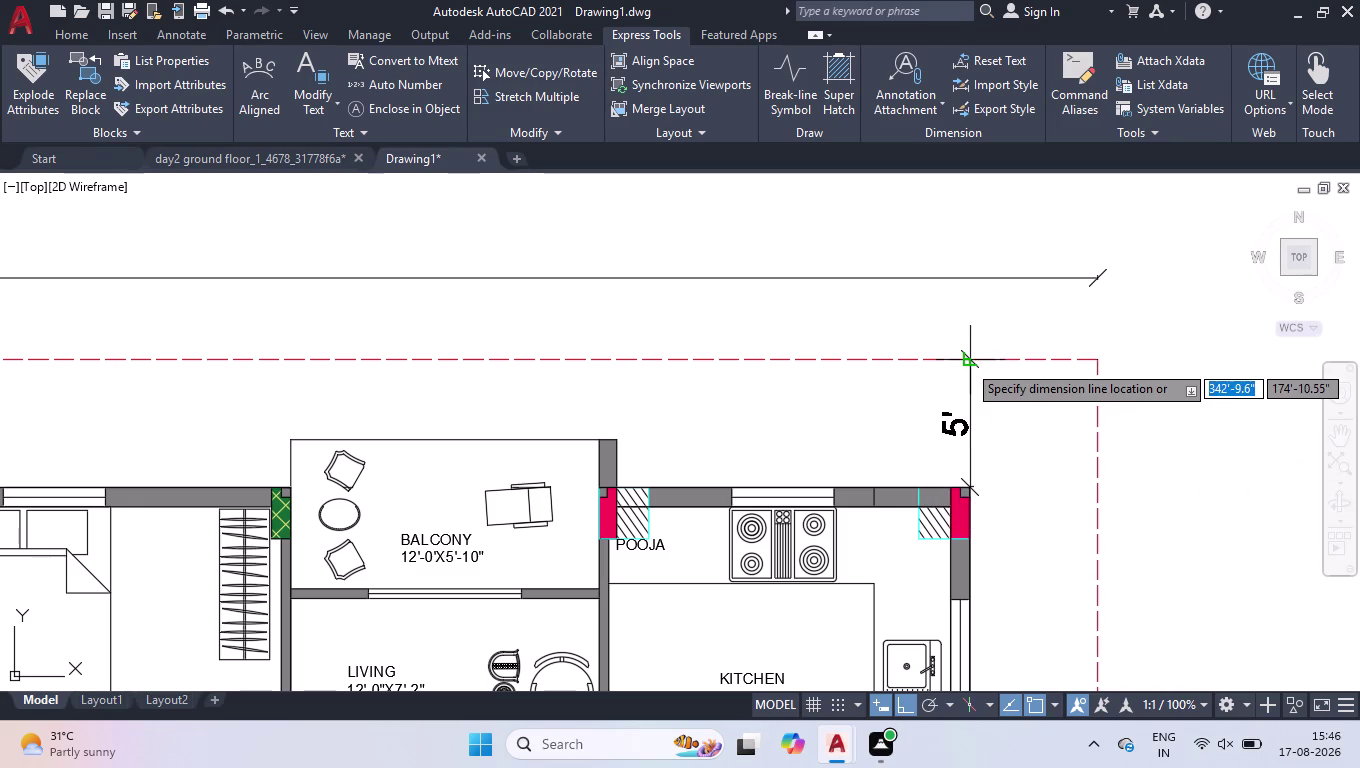
click(940, 367)
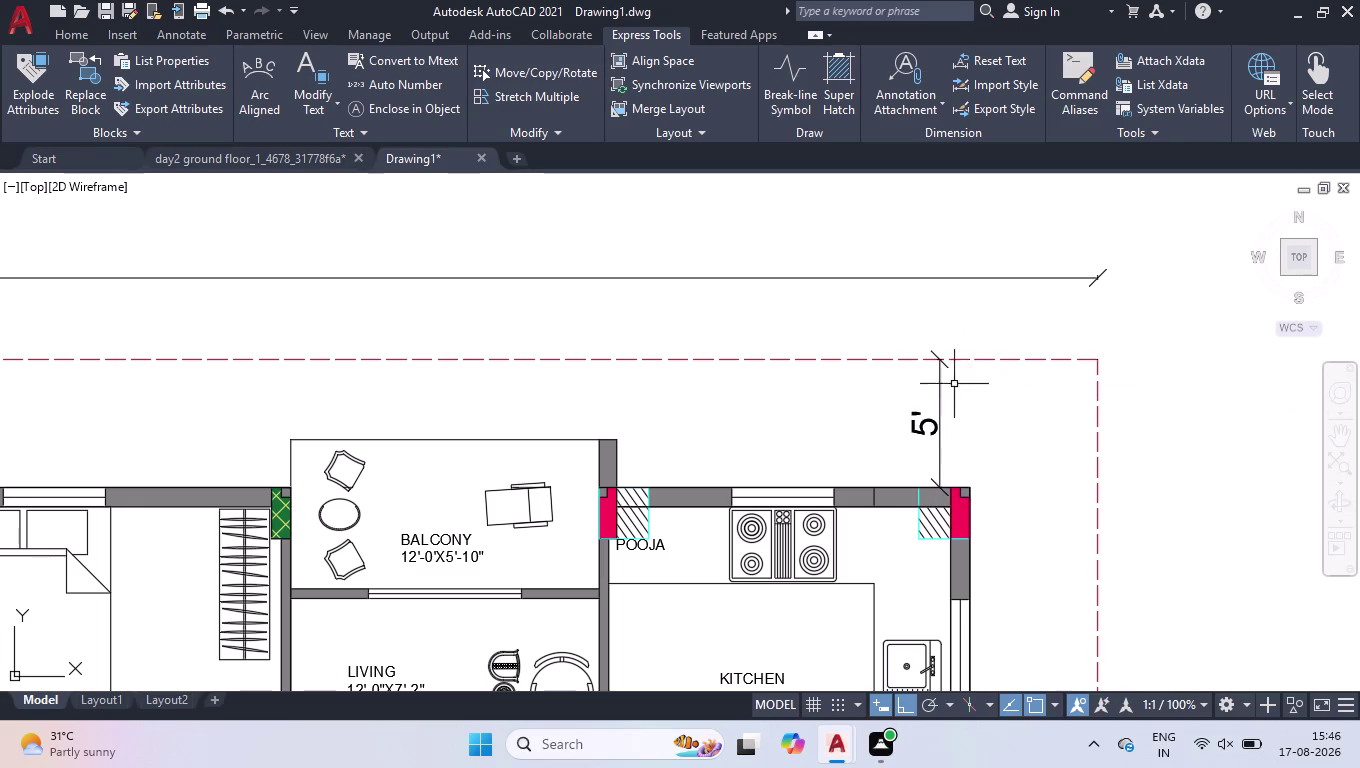
key(space)
click(973, 485)
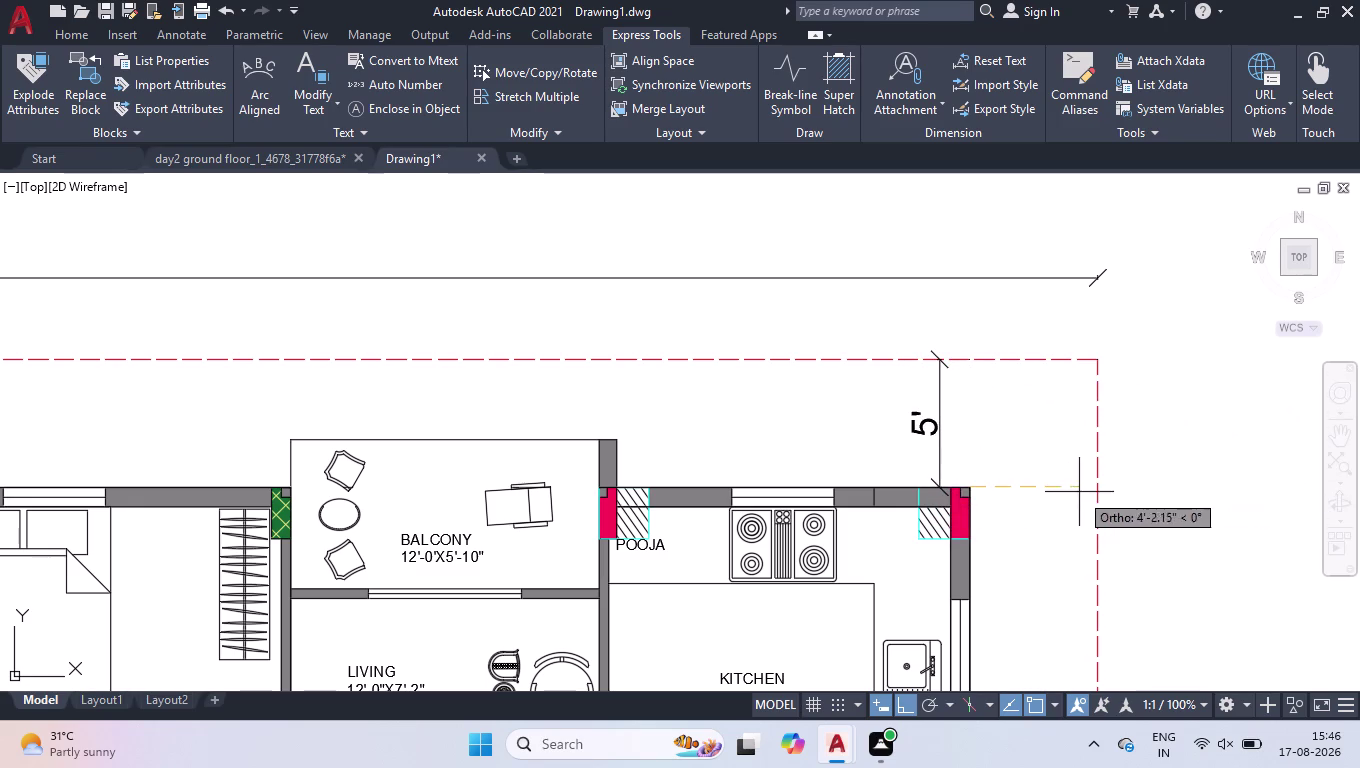
click(1094, 481)
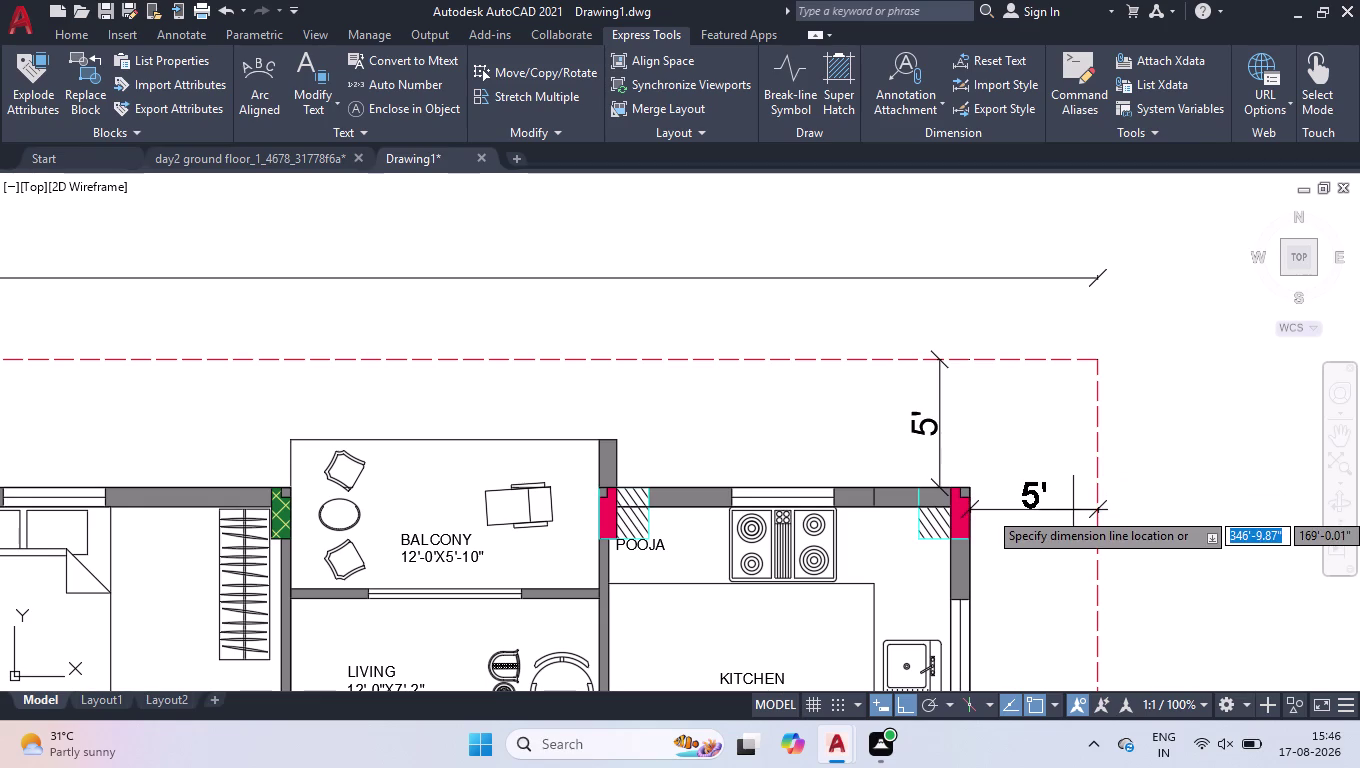
click(1073, 510)
Dimension the bedroom wall corner's 5' setbacks to the top and left dashed borders.
scroll(down, 3)
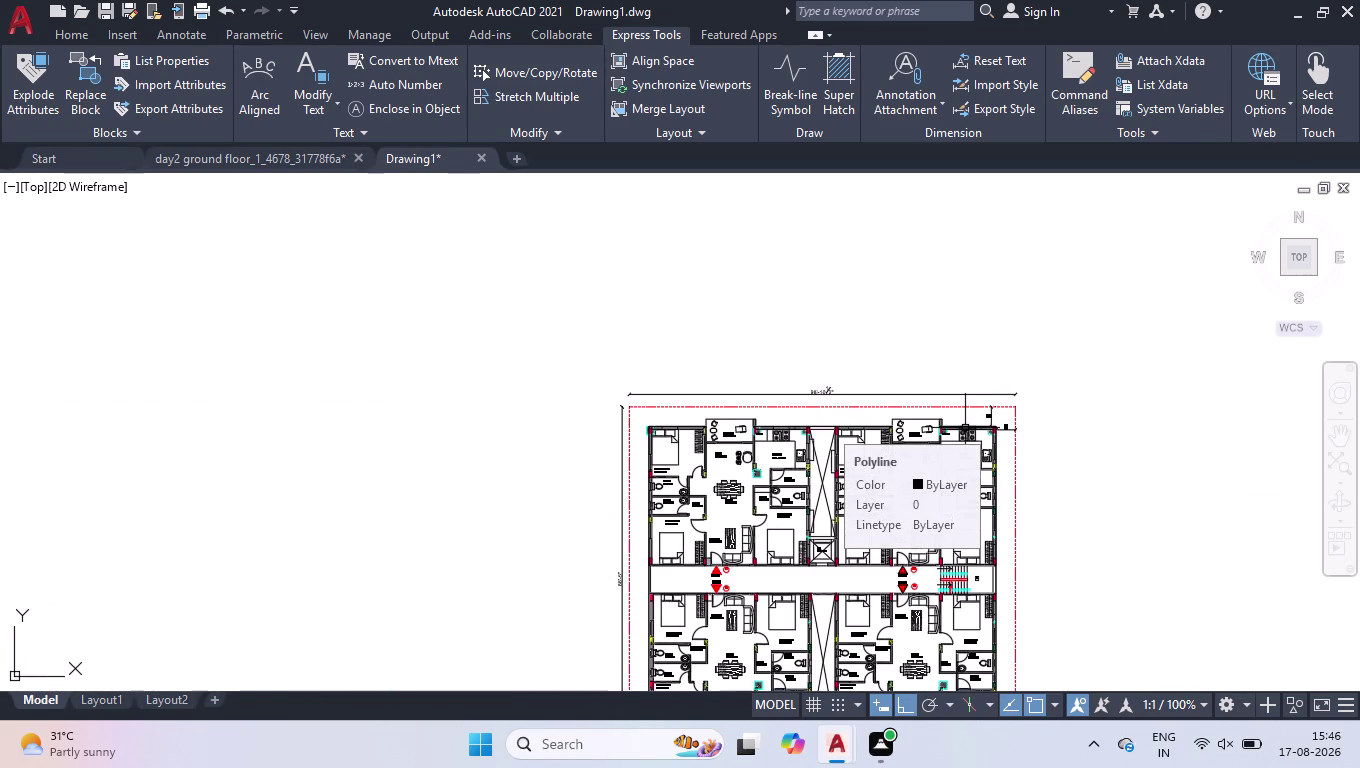
scroll(up, 3)
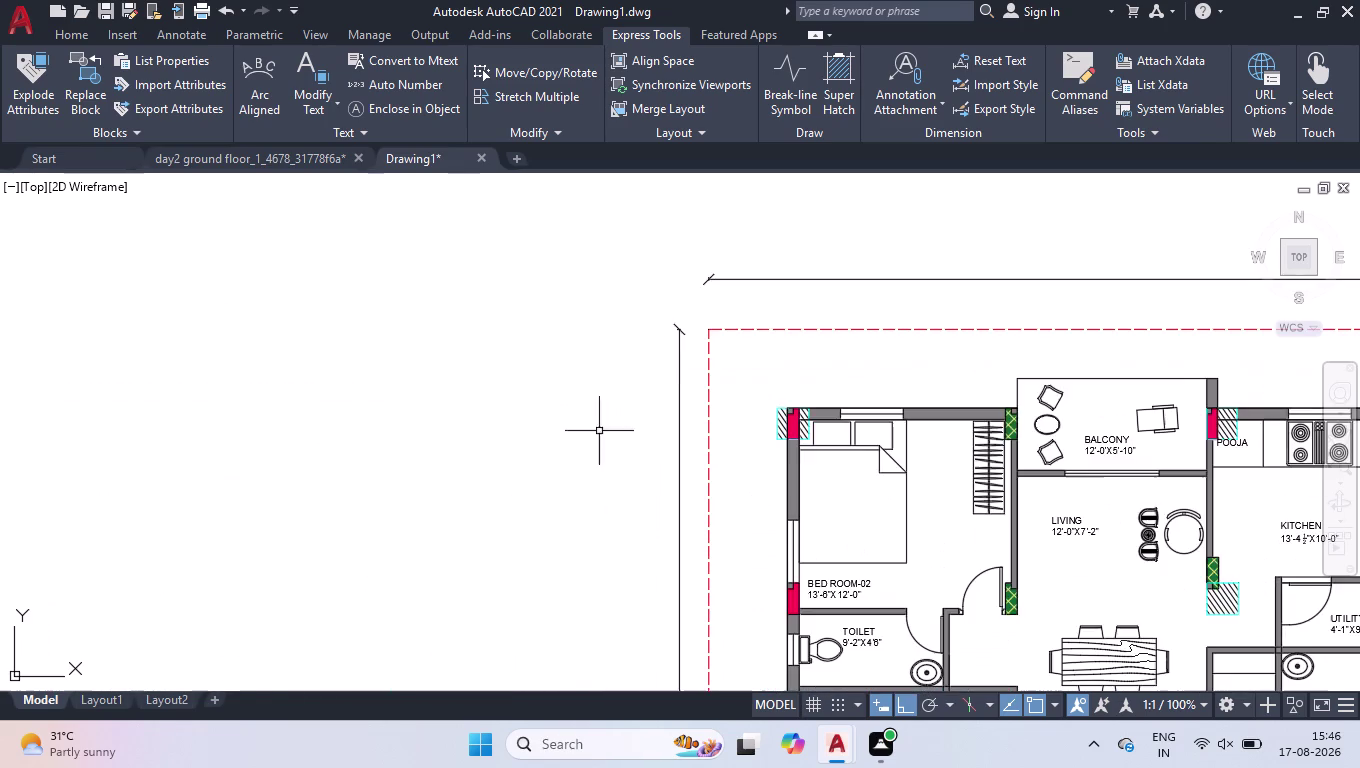
scroll(up, 3)
key(space)
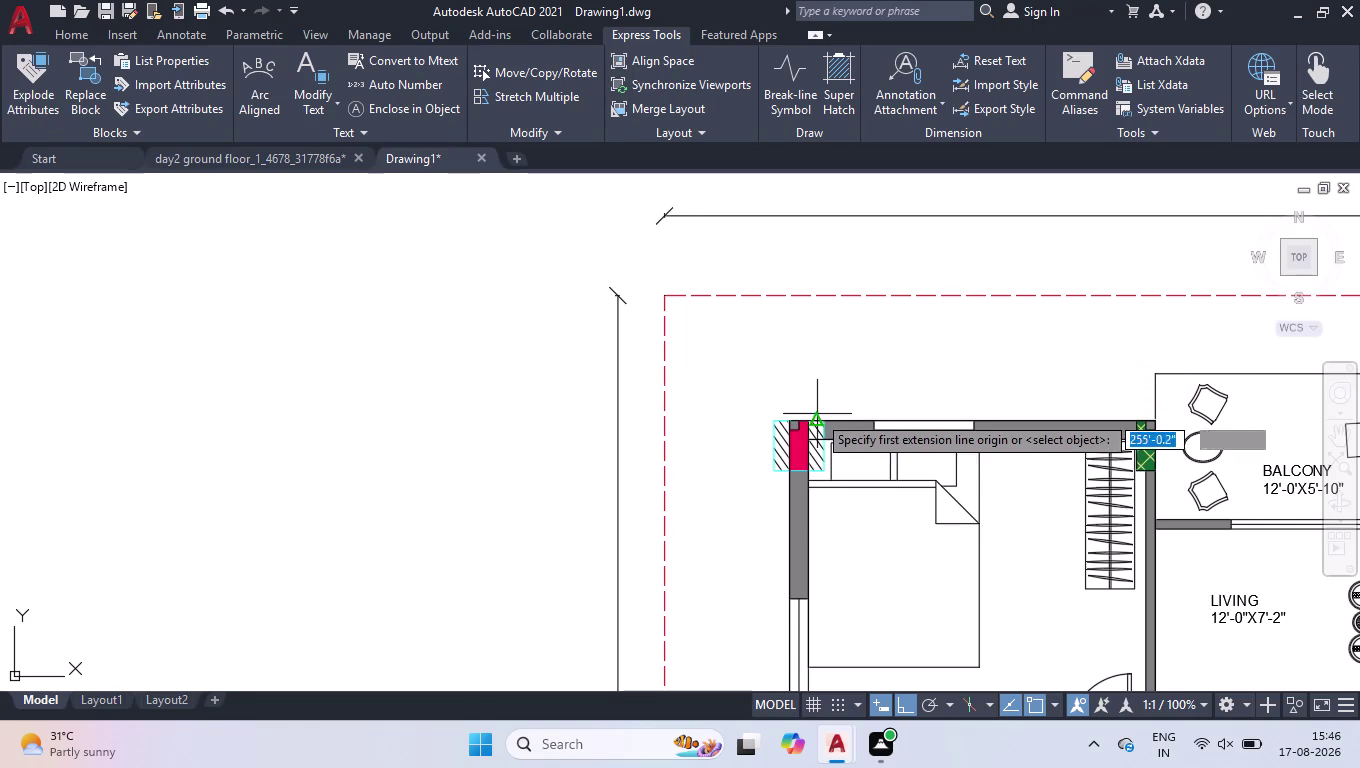
click(804, 420)
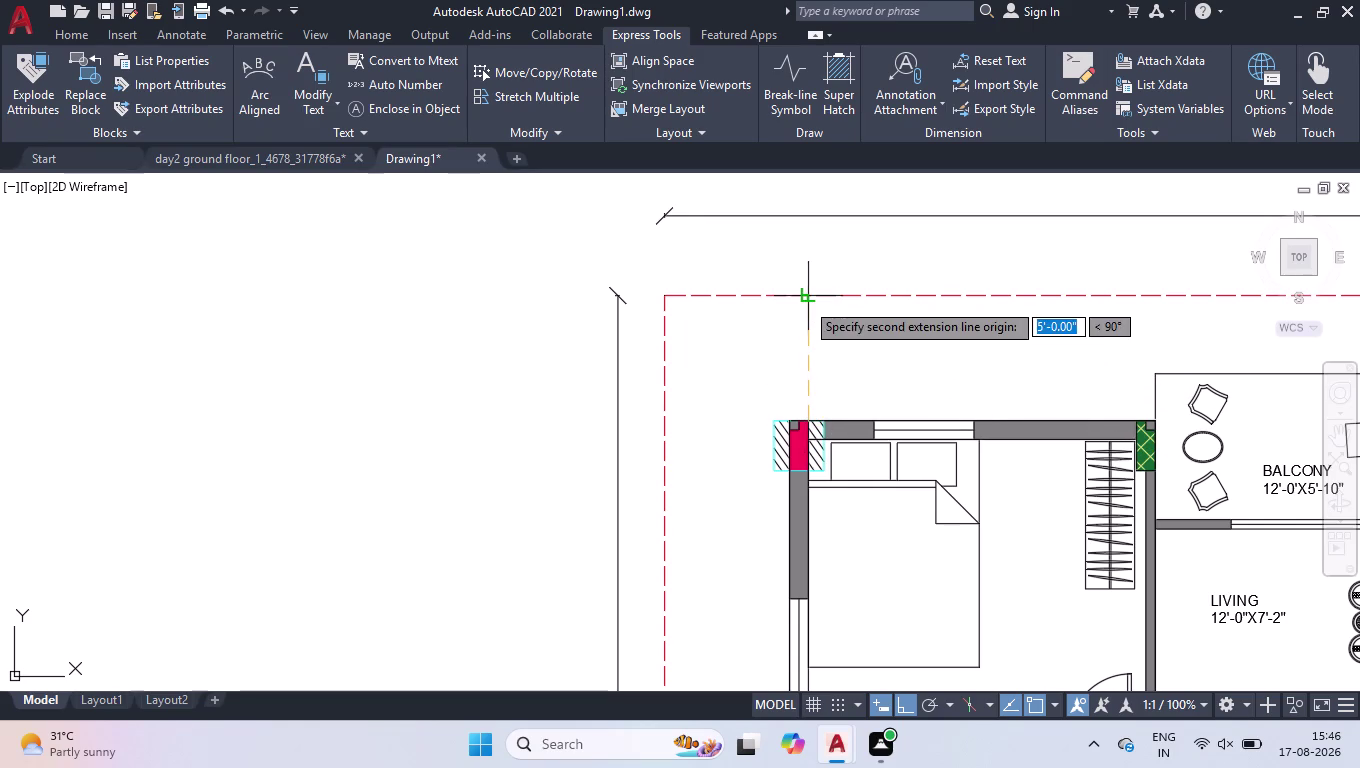
click(805, 299)
click(805, 299)
key(space)
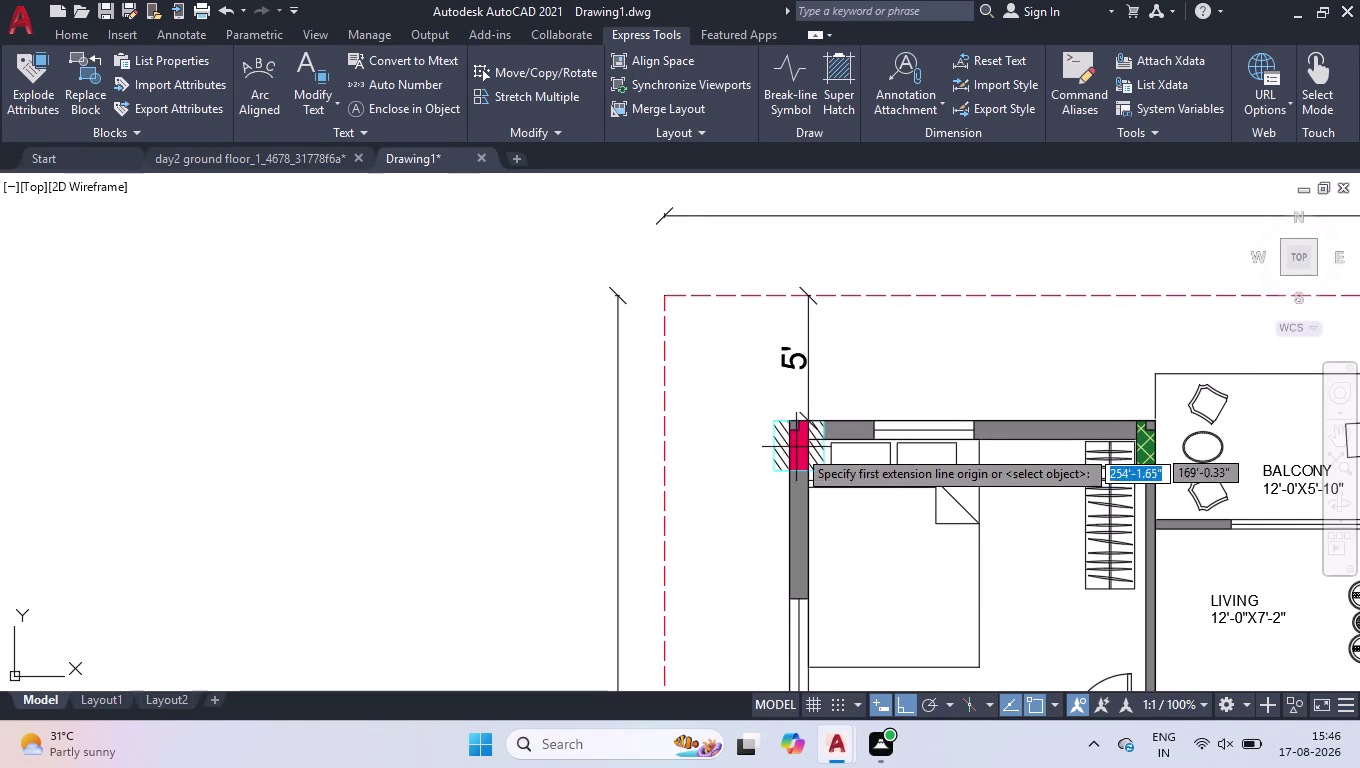
click(789, 470)
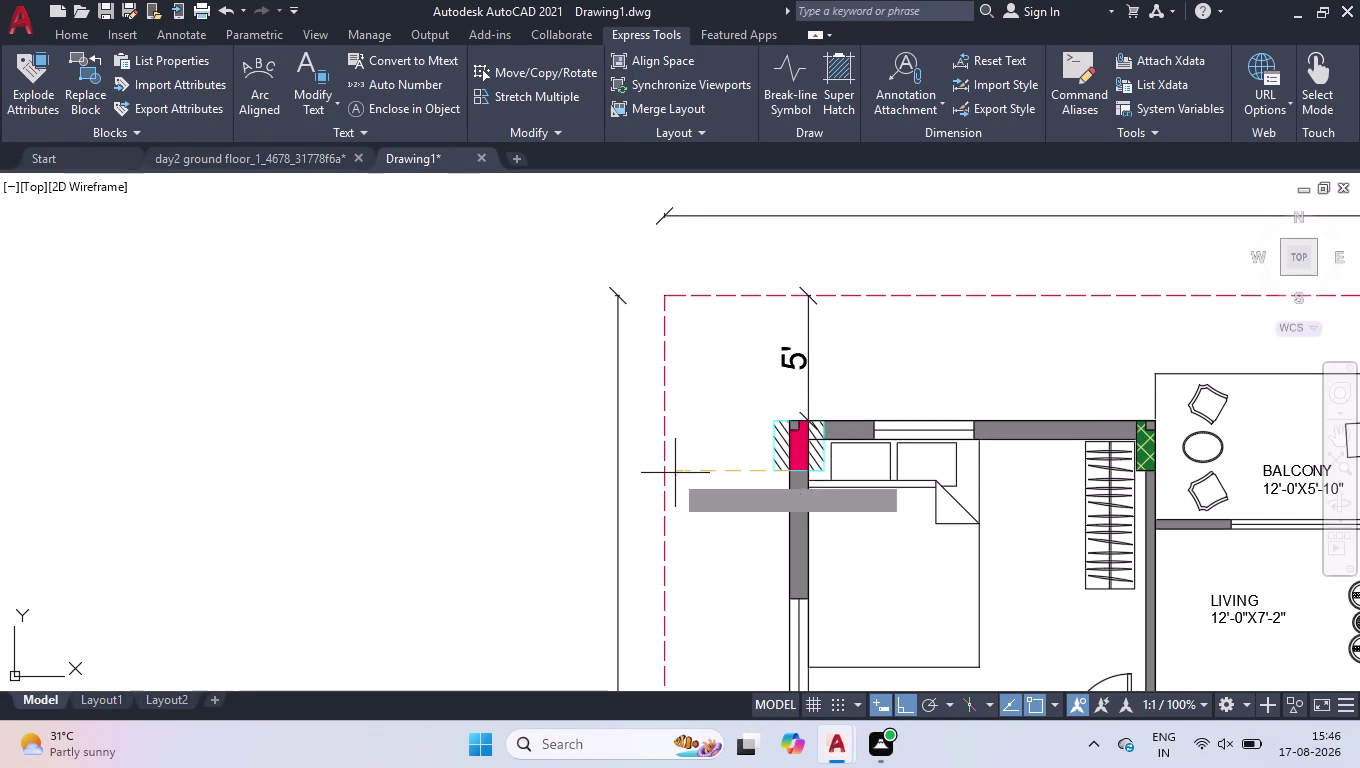
click(669, 470)
click(675, 488)
Dimension the lower wall corner to the left border and down to the bottom border.
key(space)
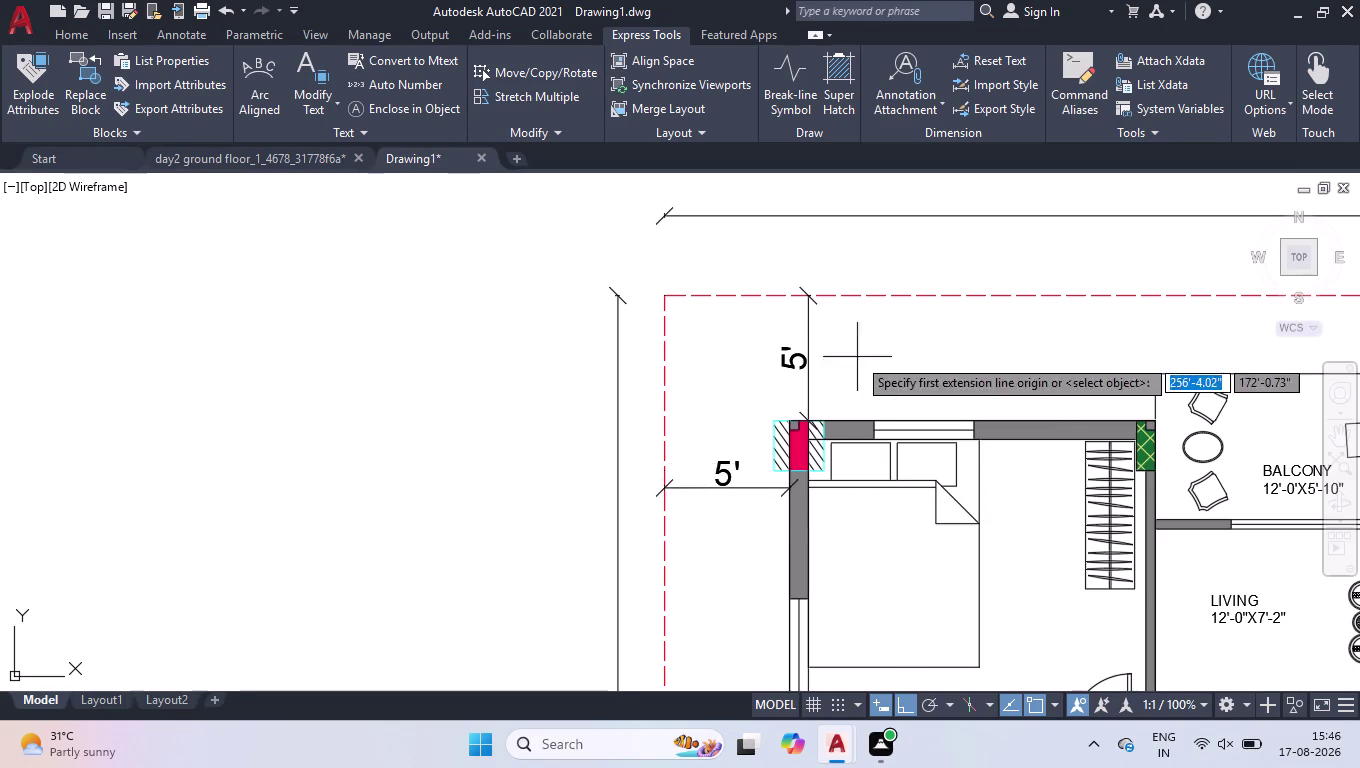
scroll(down, 3)
scroll(up, 3)
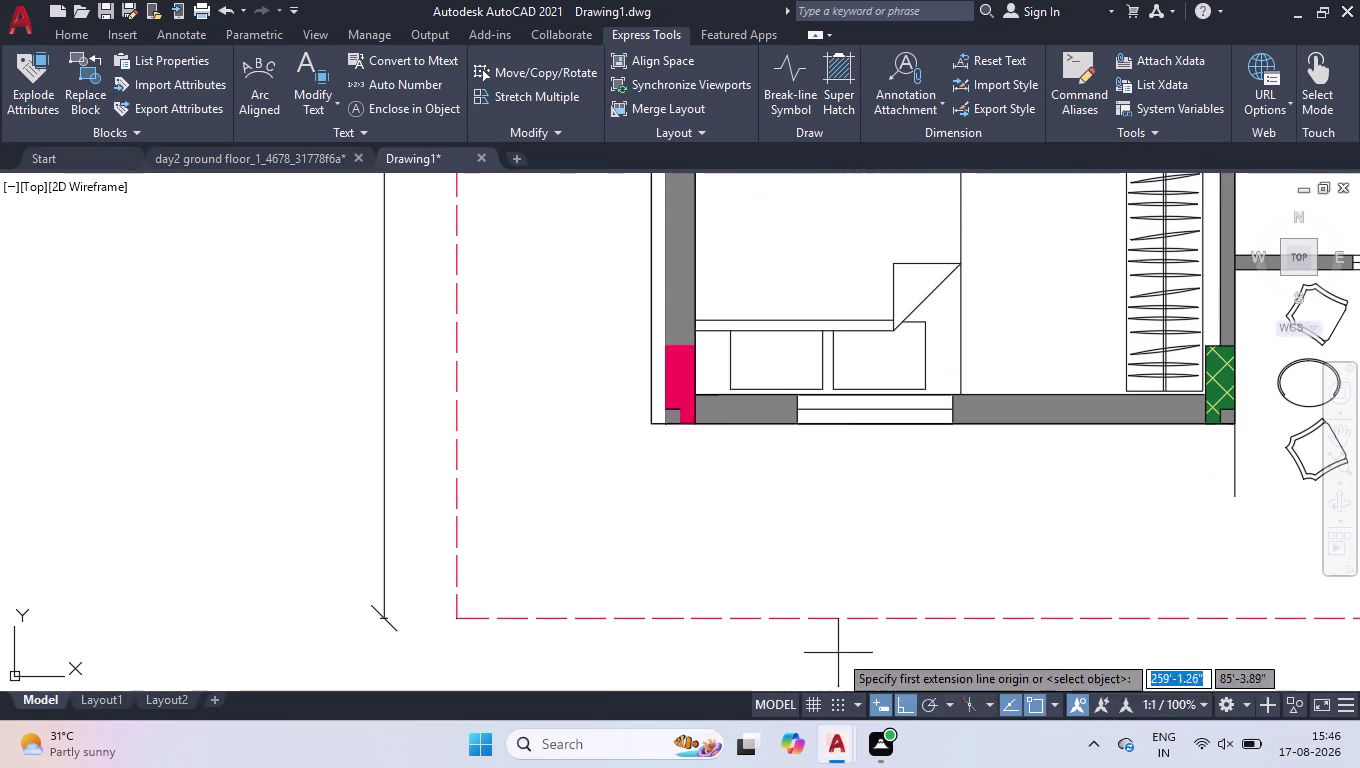
click(647, 424)
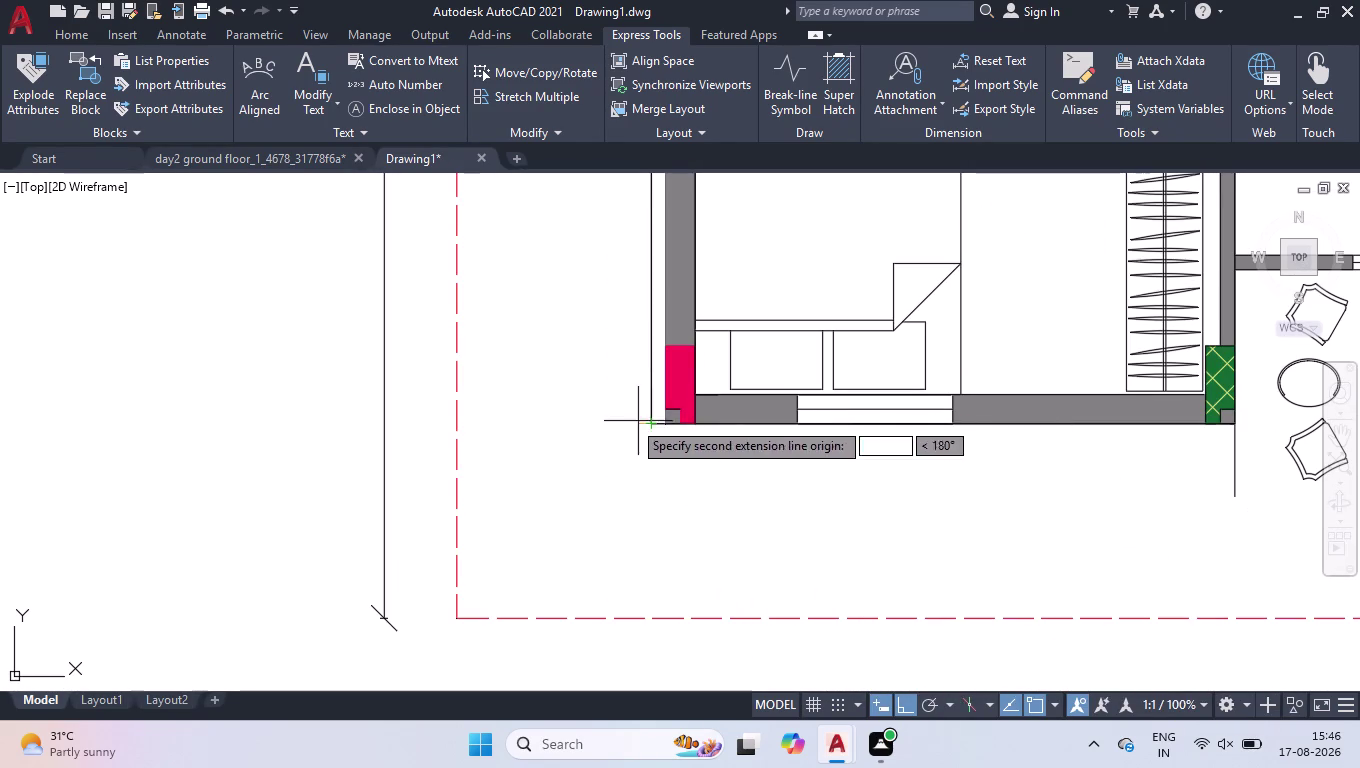
click(462, 418)
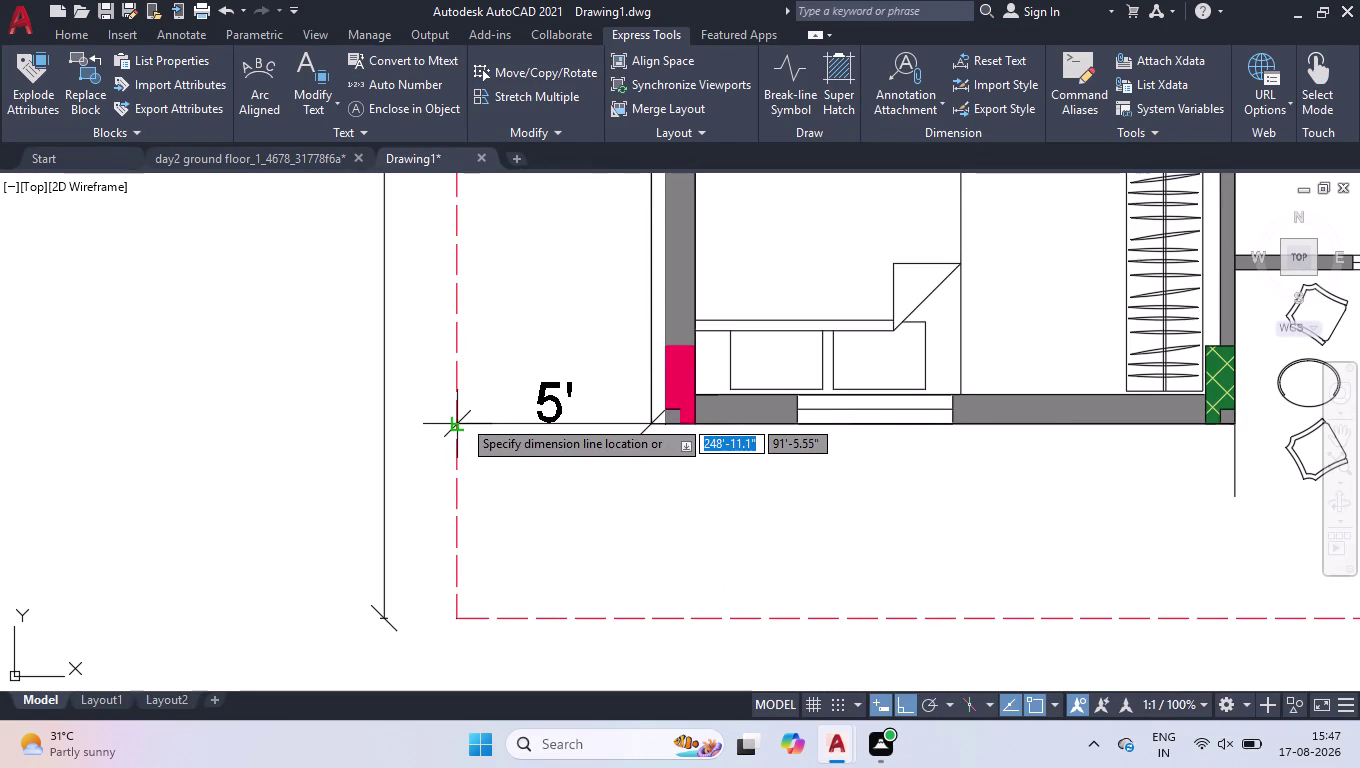
click(462, 417)
key(space)
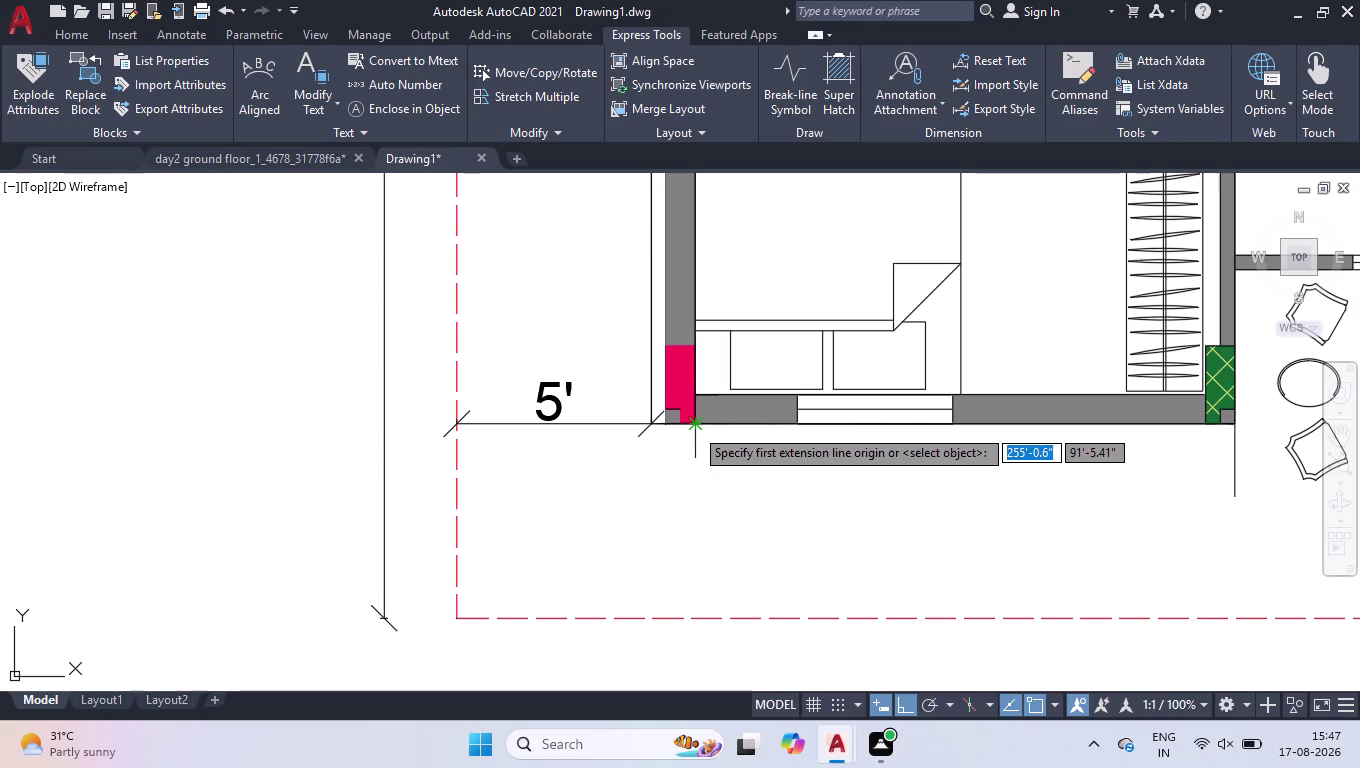
click(694, 427)
click(695, 616)
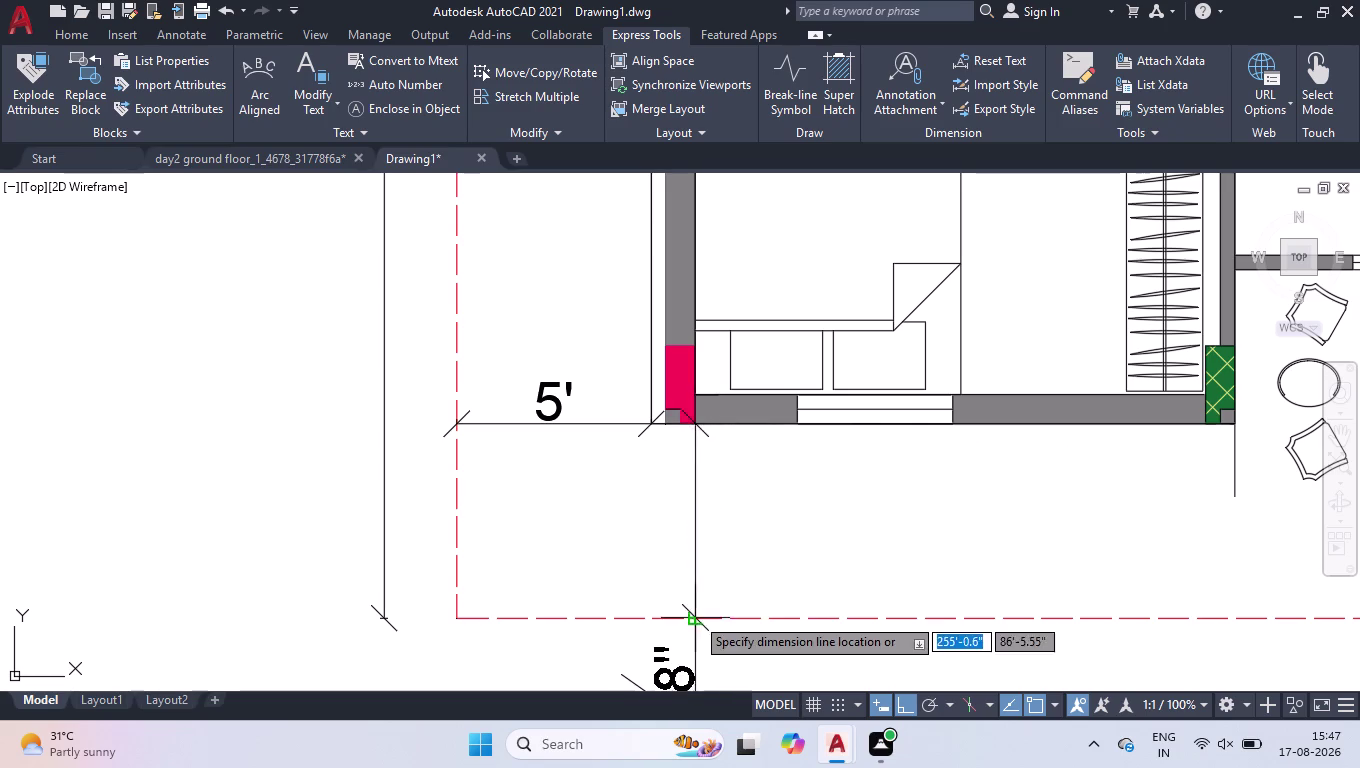
click(723, 559)
Zoom to the left vertical dimension and open its text for editing.
scroll(down, 3)
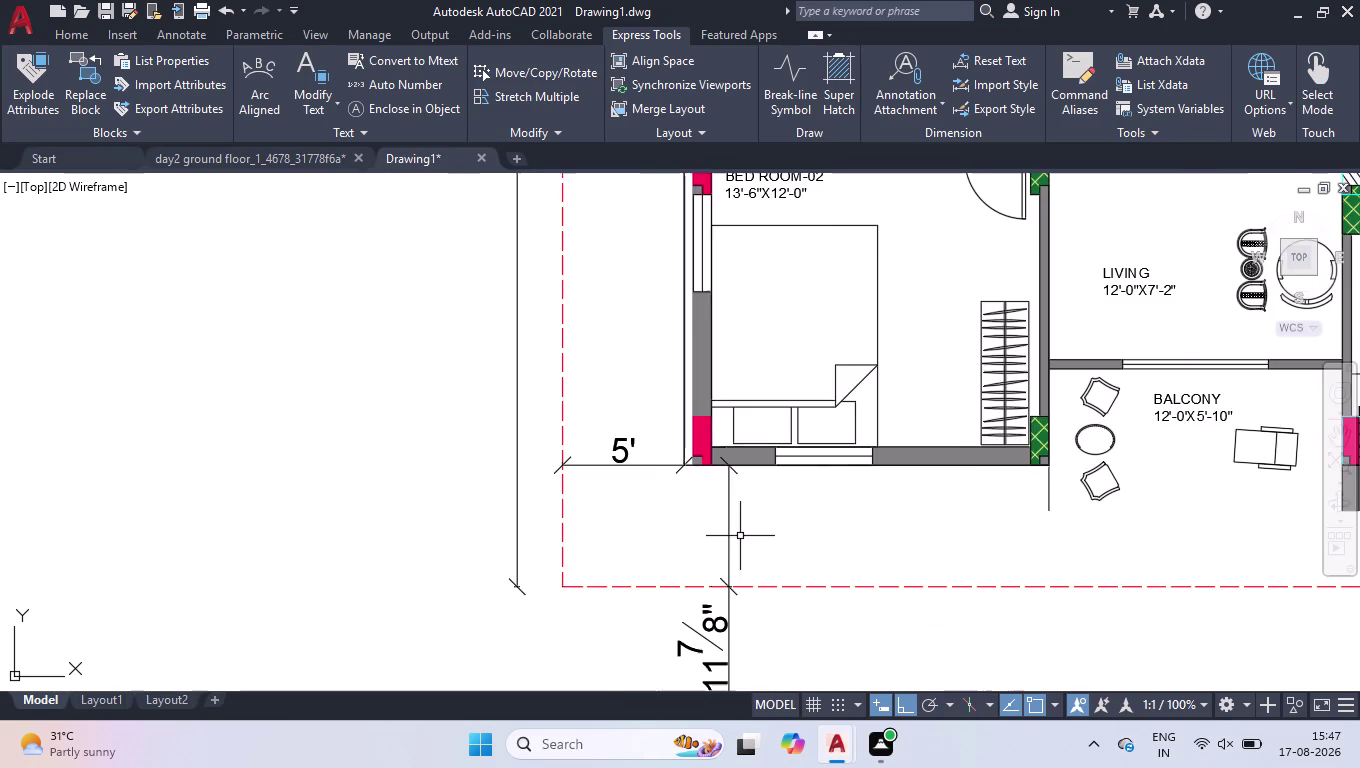
scroll(down, 3)
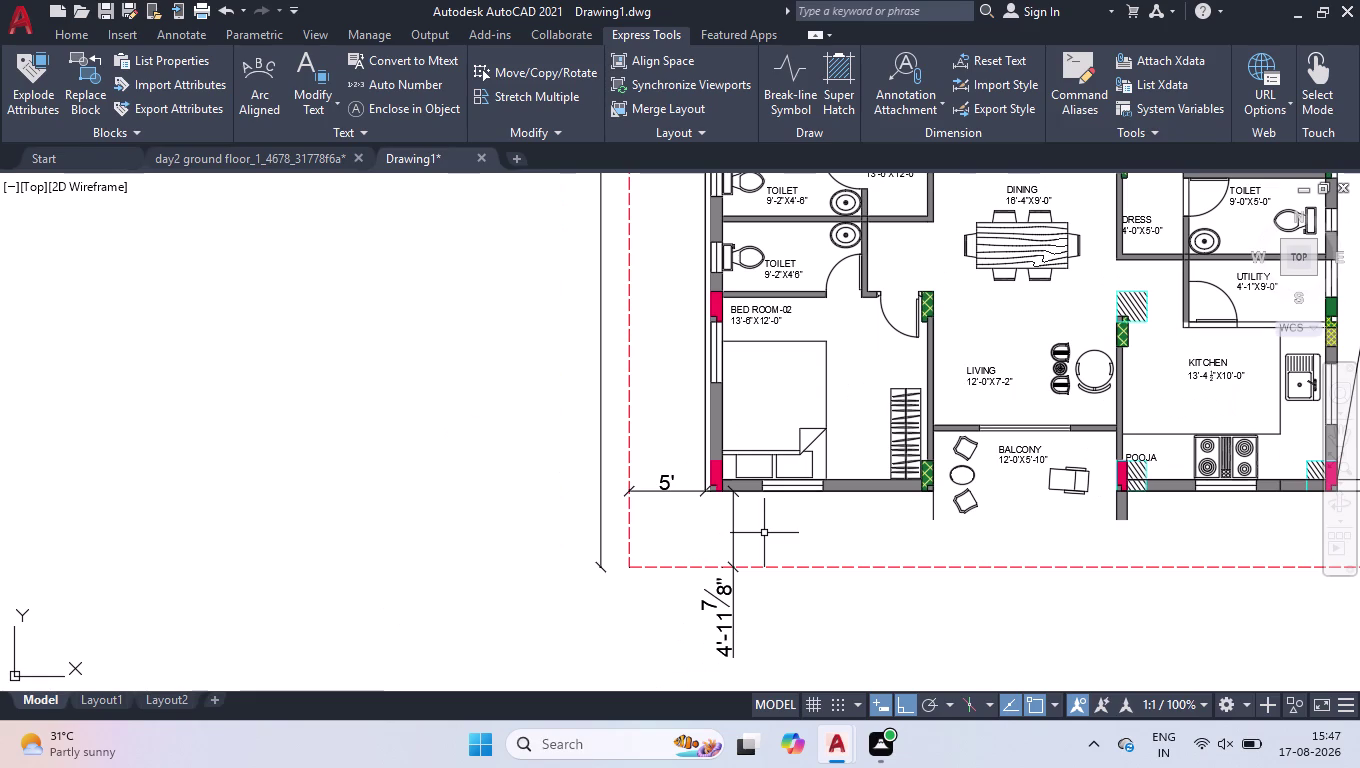
scroll(up, 3)
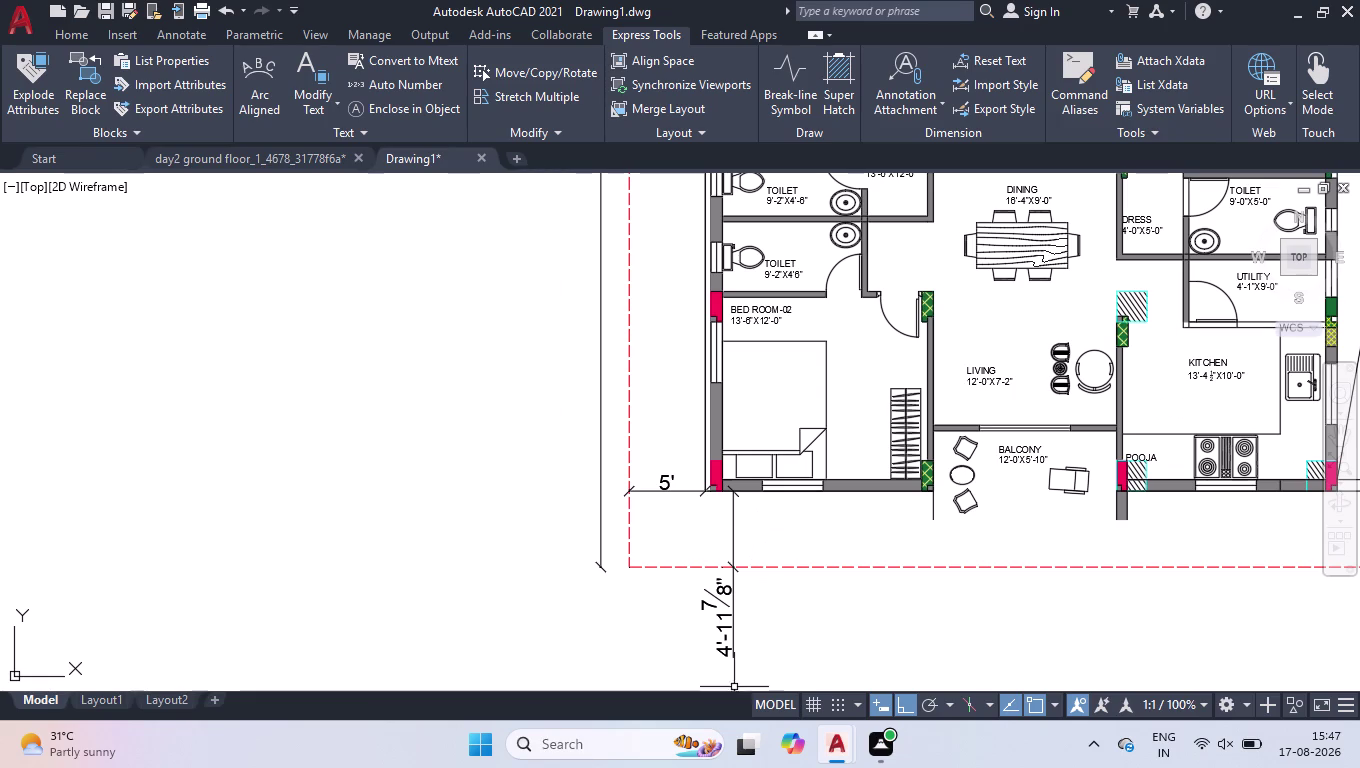
double_click(720, 613)
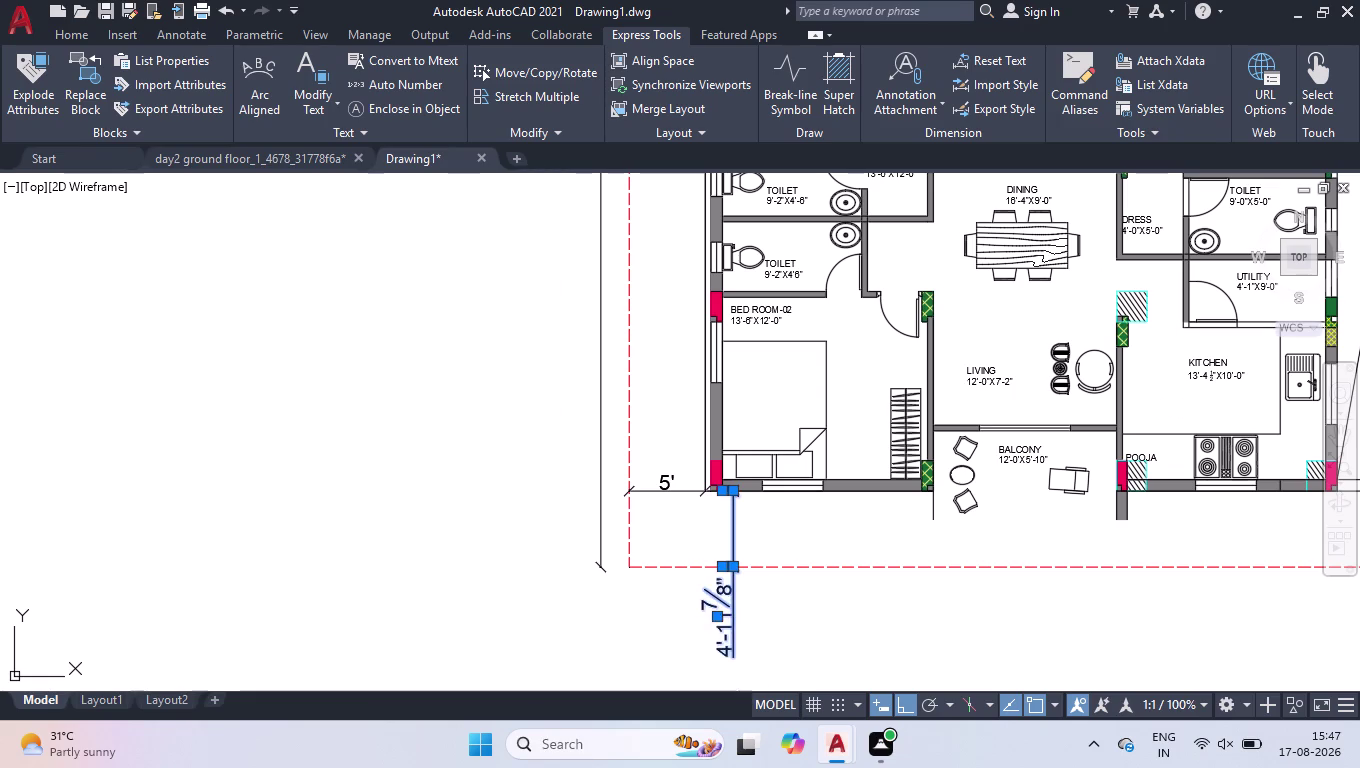
Replace the left vertical dimension's text with 5'.
key(5)
key(ctrl+a)
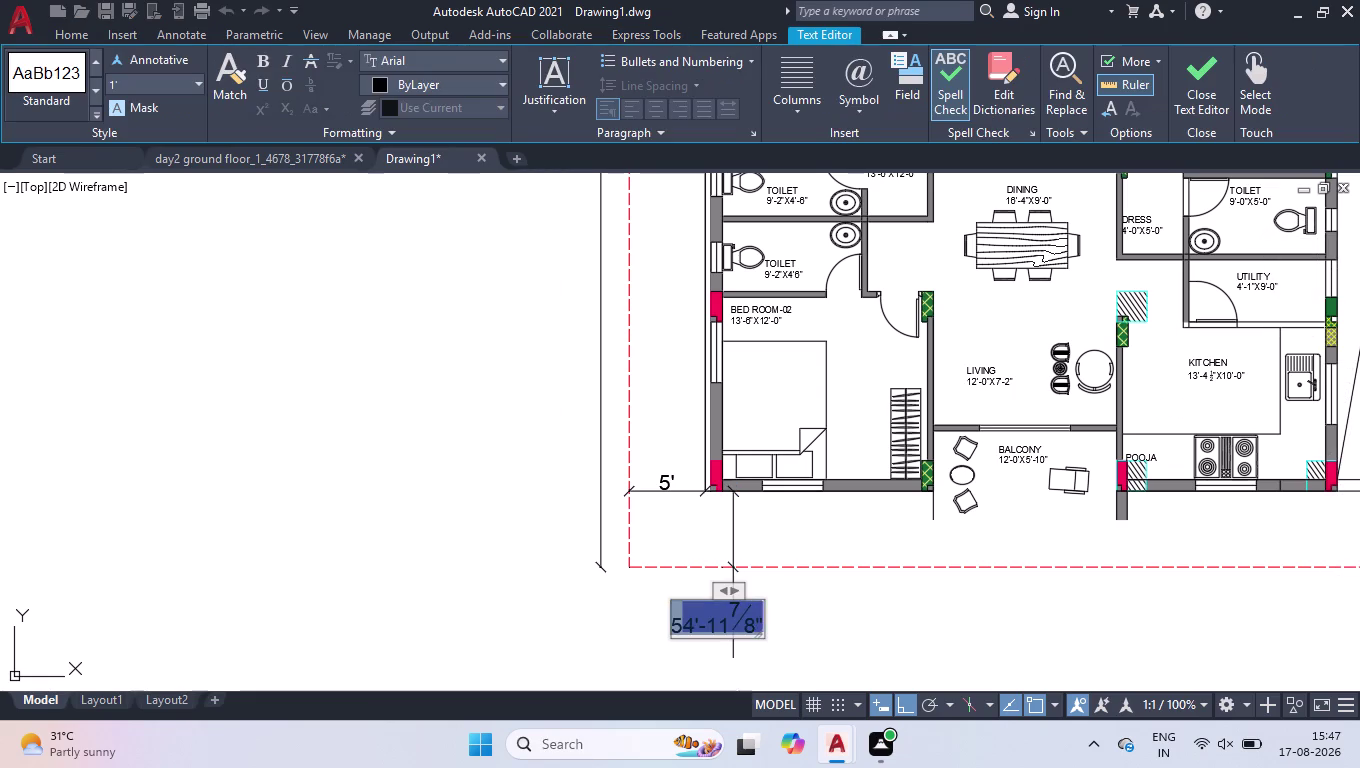
text(5')
key(Return)
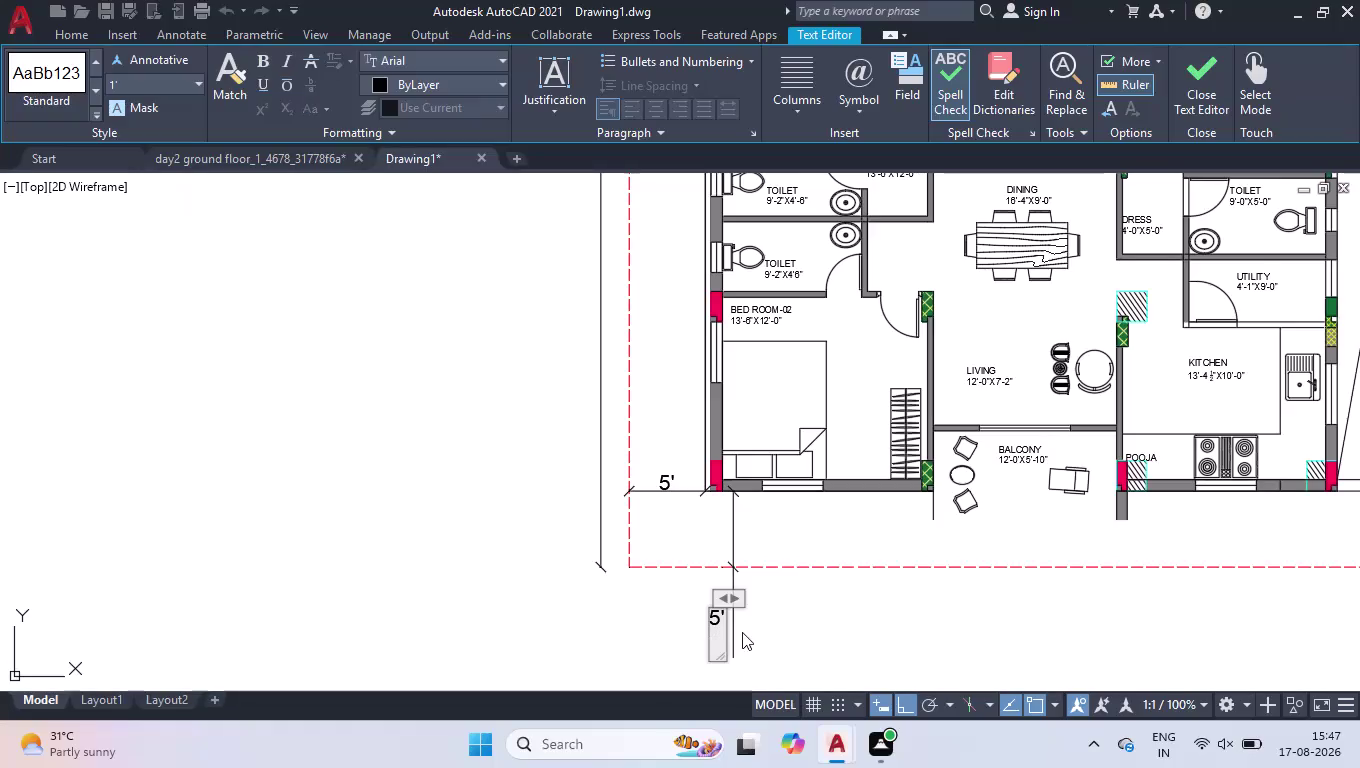
click(750, 628)
scroll(down, 3)
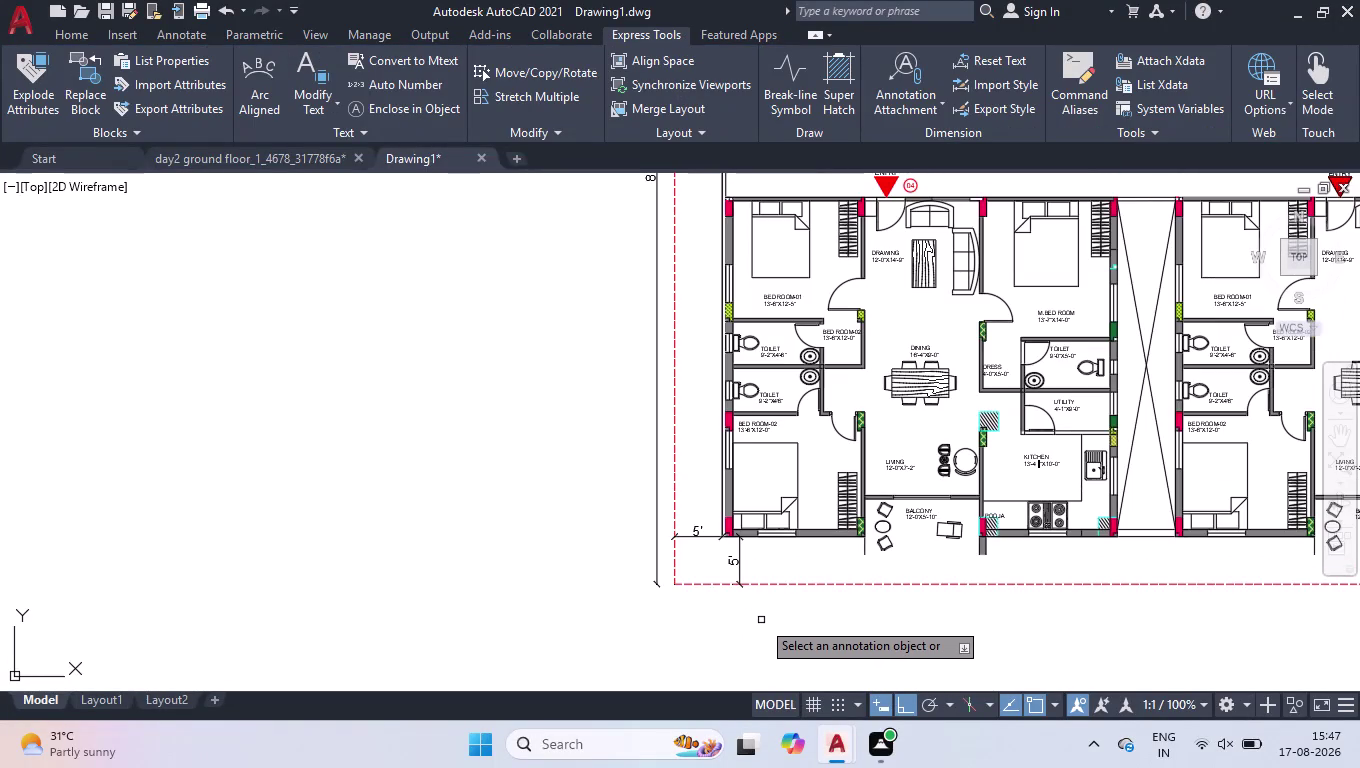
scroll(up, 3)
scroll(up, 3)
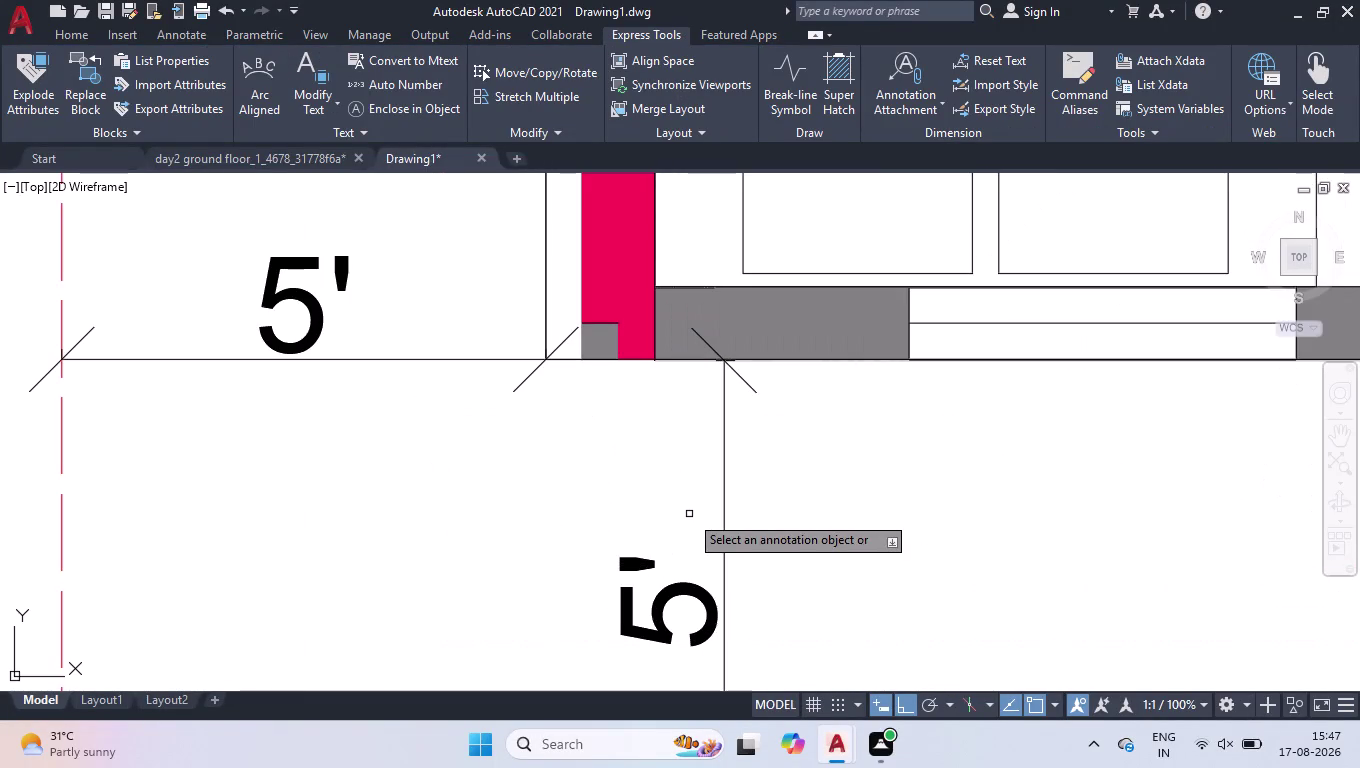
scroll(down, 3)
scroll(down, 3)
scroll(up, 3)
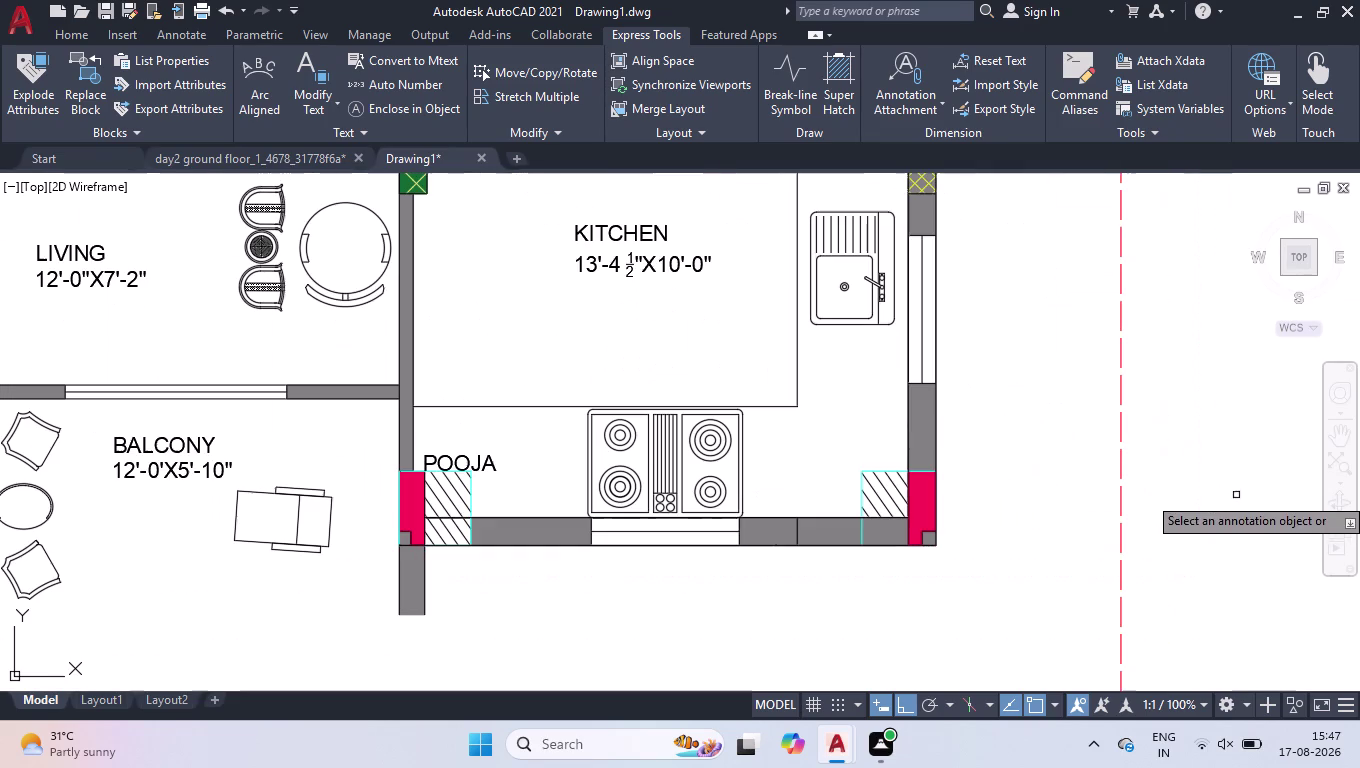
scroll(down, 3)
scroll(up, 3)
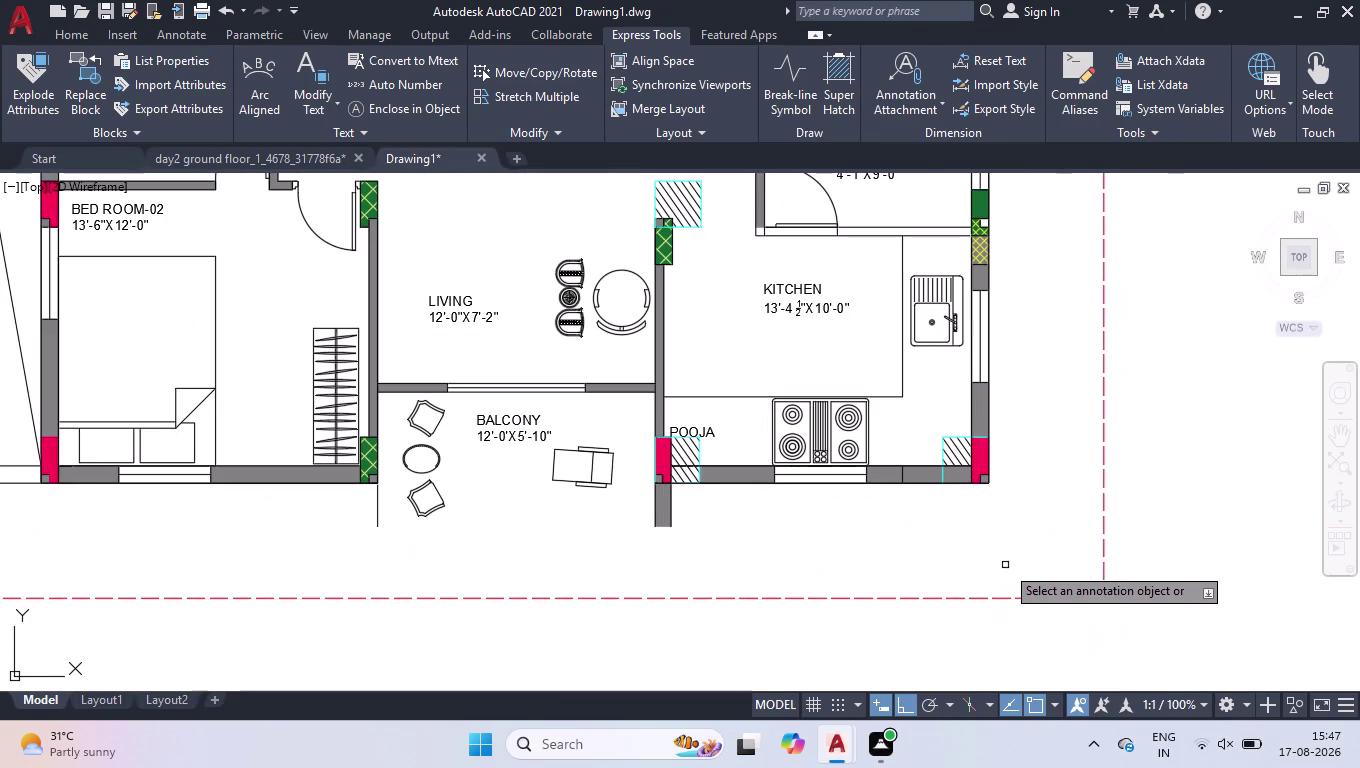
Dimension the 5' gap from the kitchen's outer corner to the right border with DLI.
key(space)
key(space)
key(space)
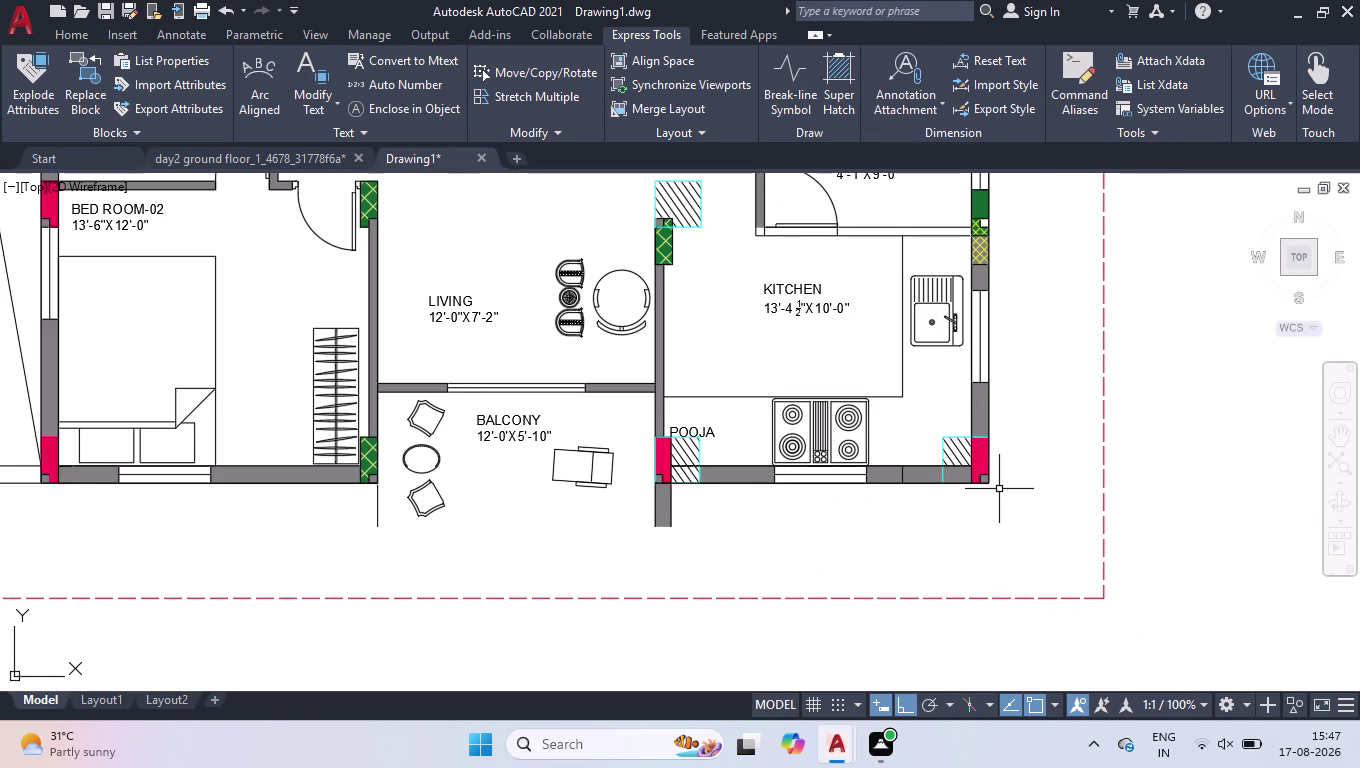
text(DLI)
key(Return)
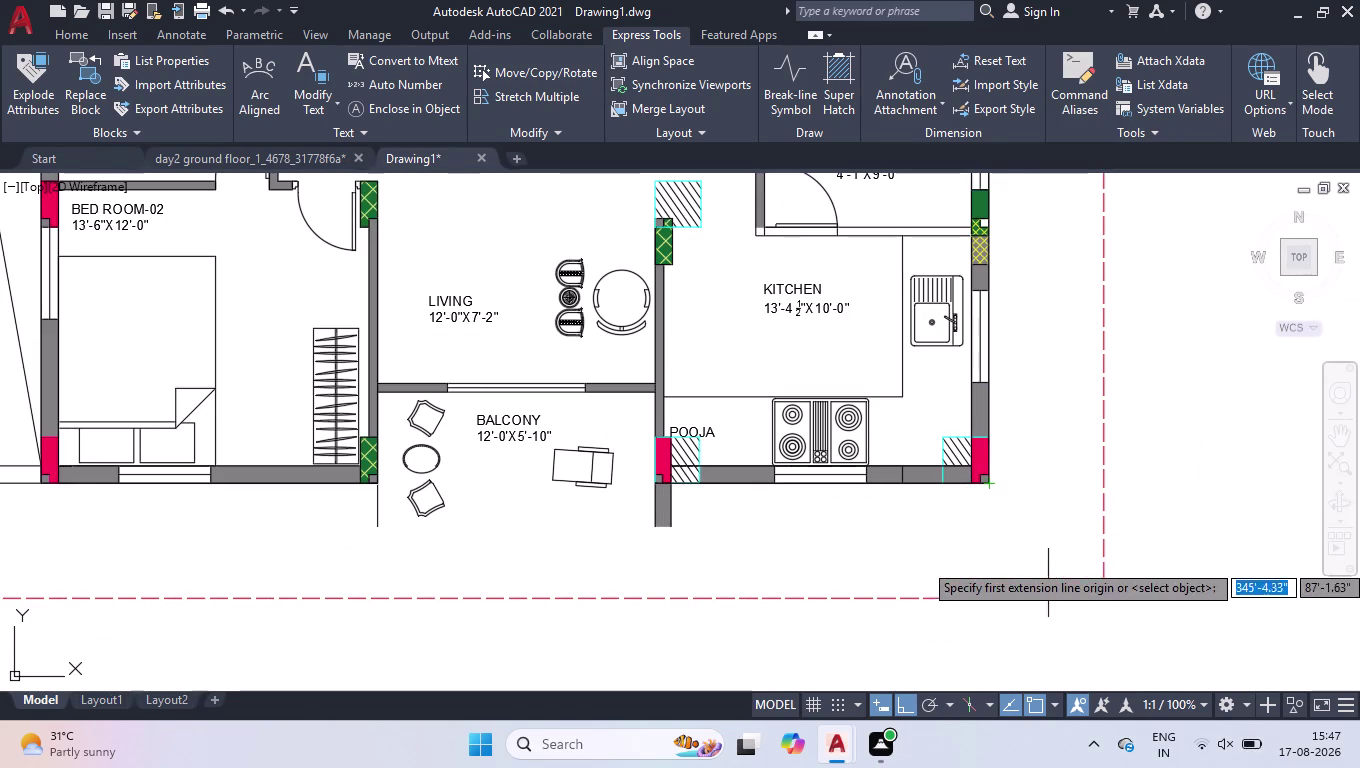
scroll(up, 3)
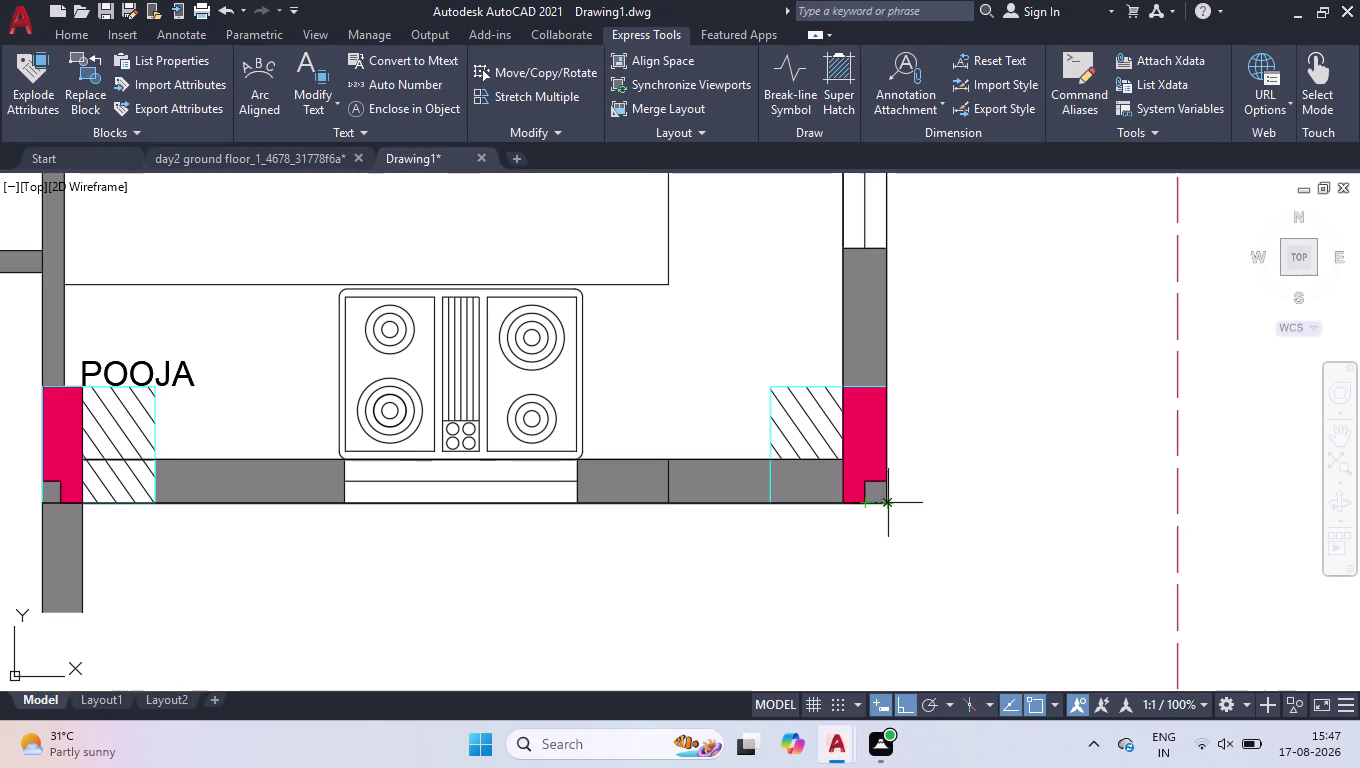
click(888, 503)
click(1179, 503)
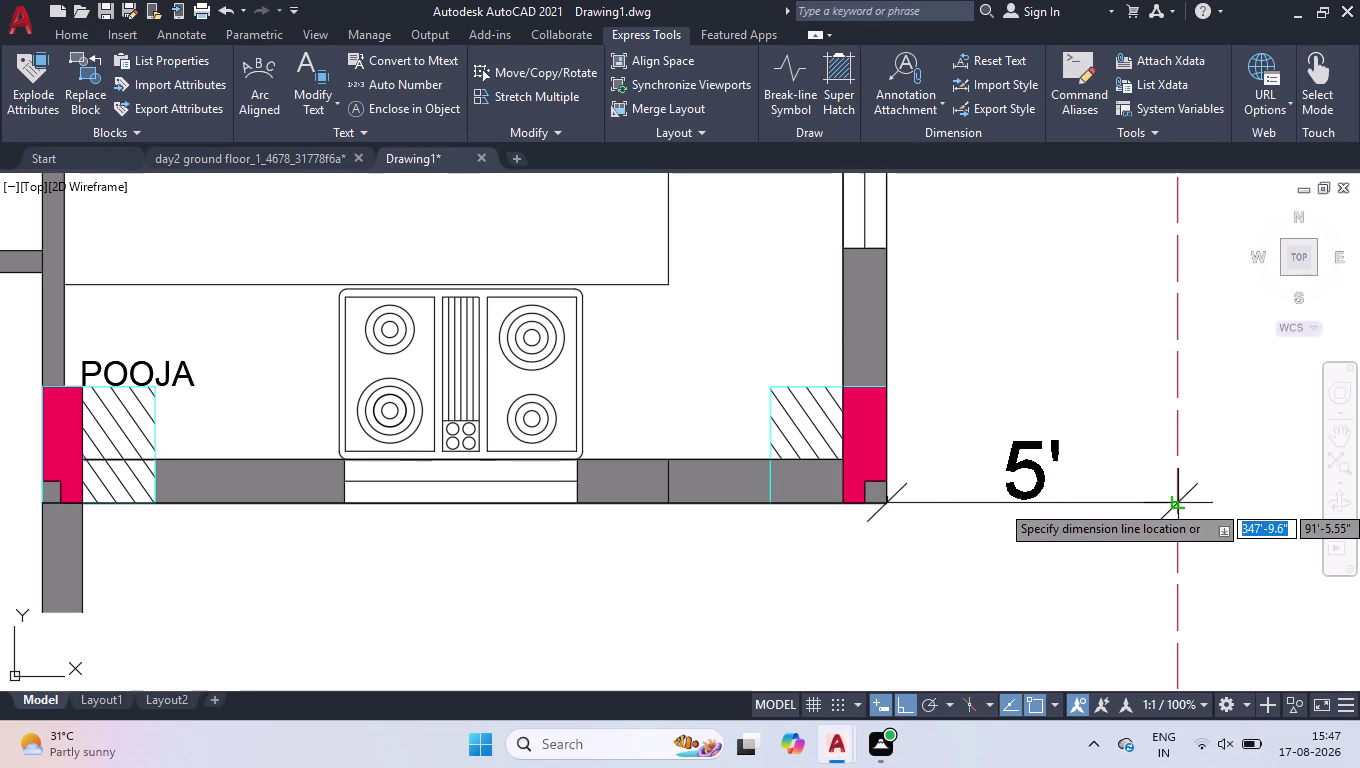
click(1170, 485)
scroll(down, 3)
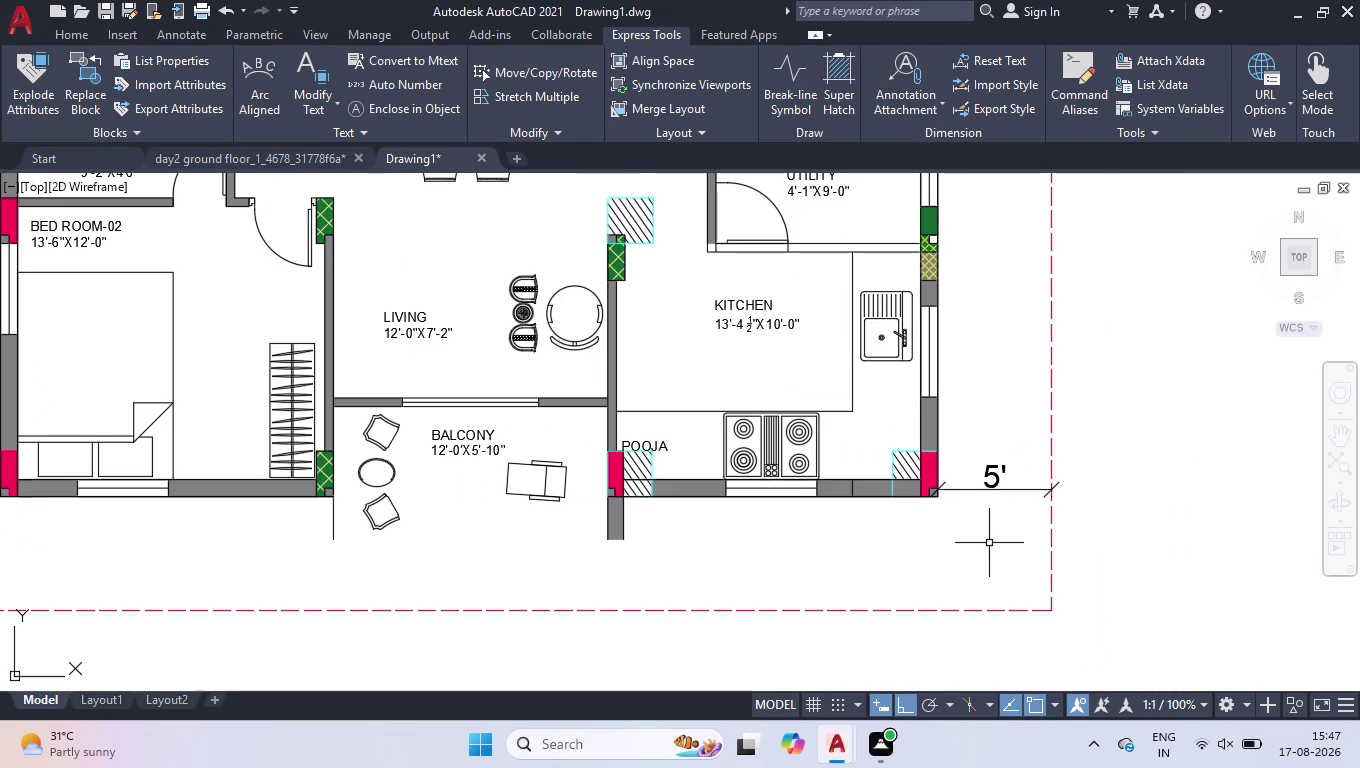
Add a vertical dimension from the kitchen's outer corner down to the bottom border.
key(space)
click(922, 498)
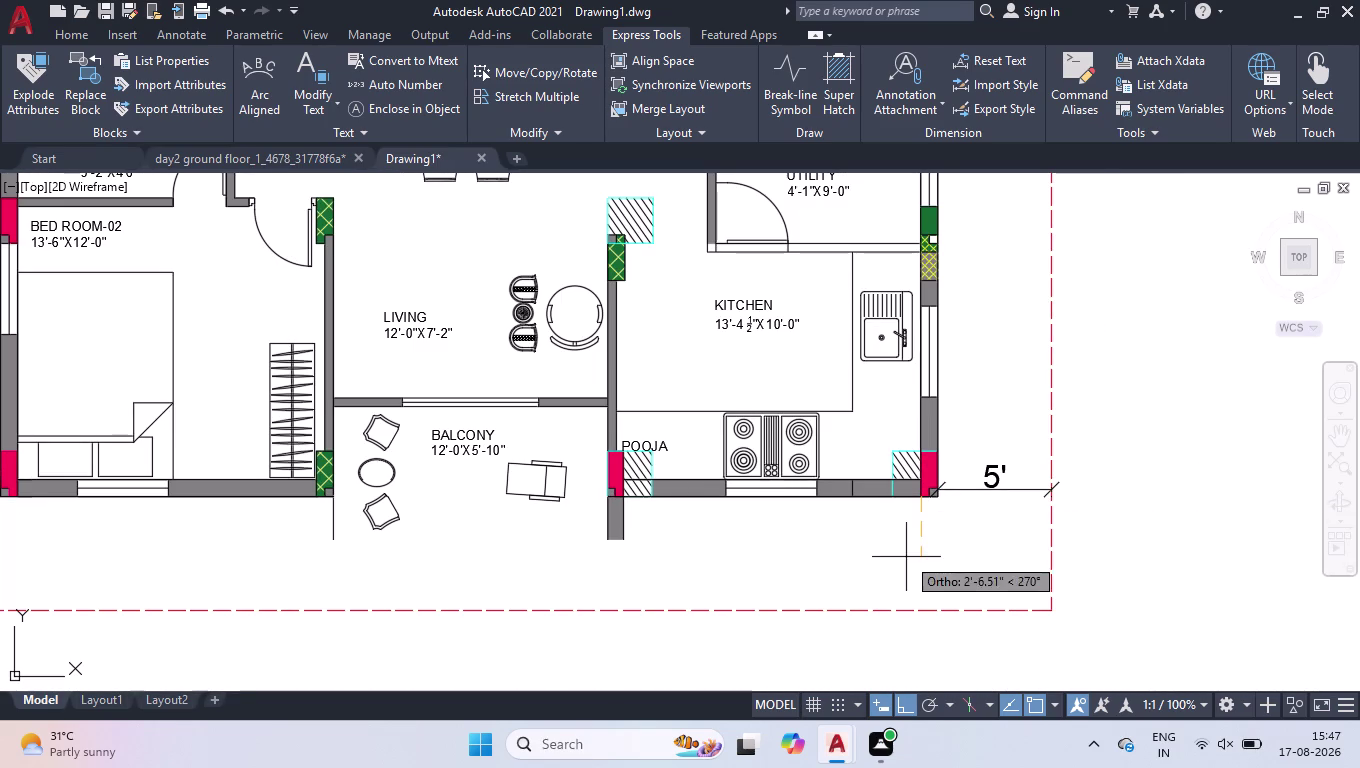
click(919, 609)
click(919, 596)
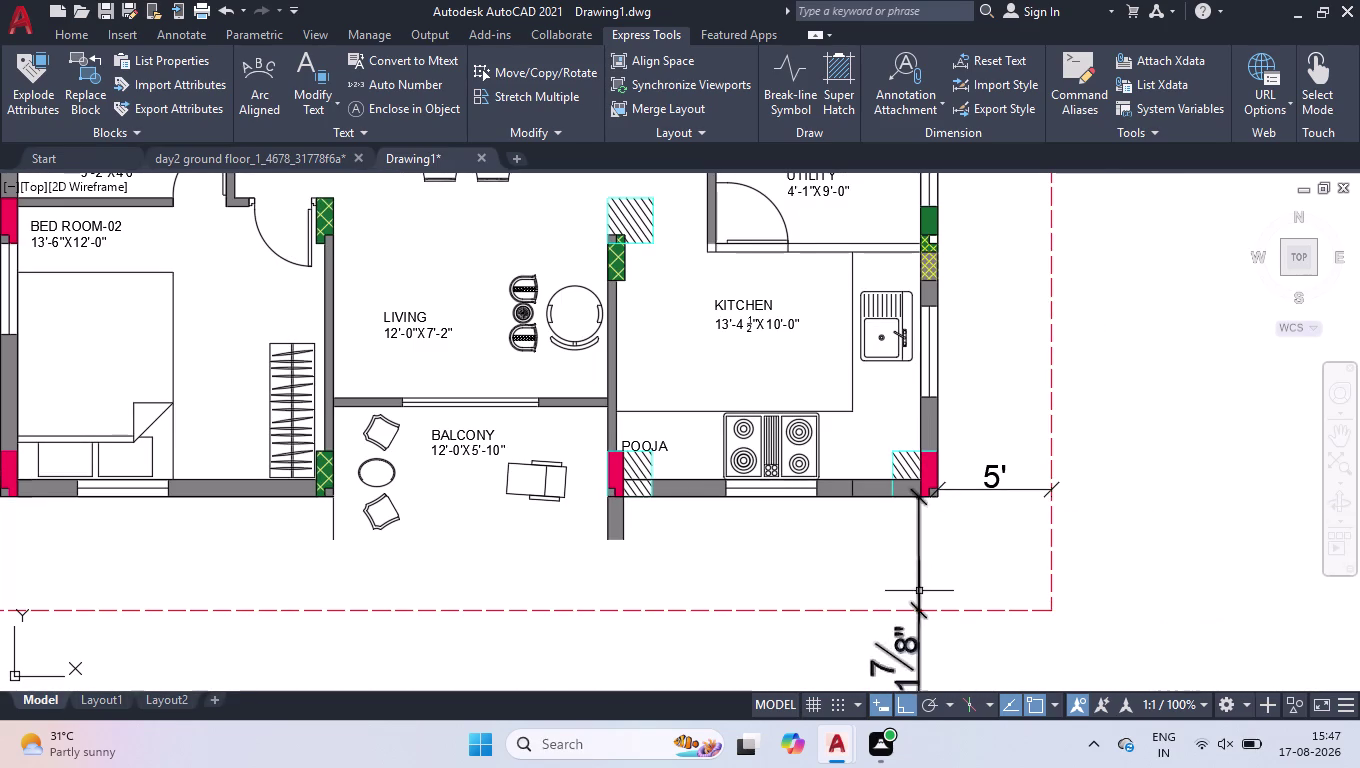
scroll(down, 3)
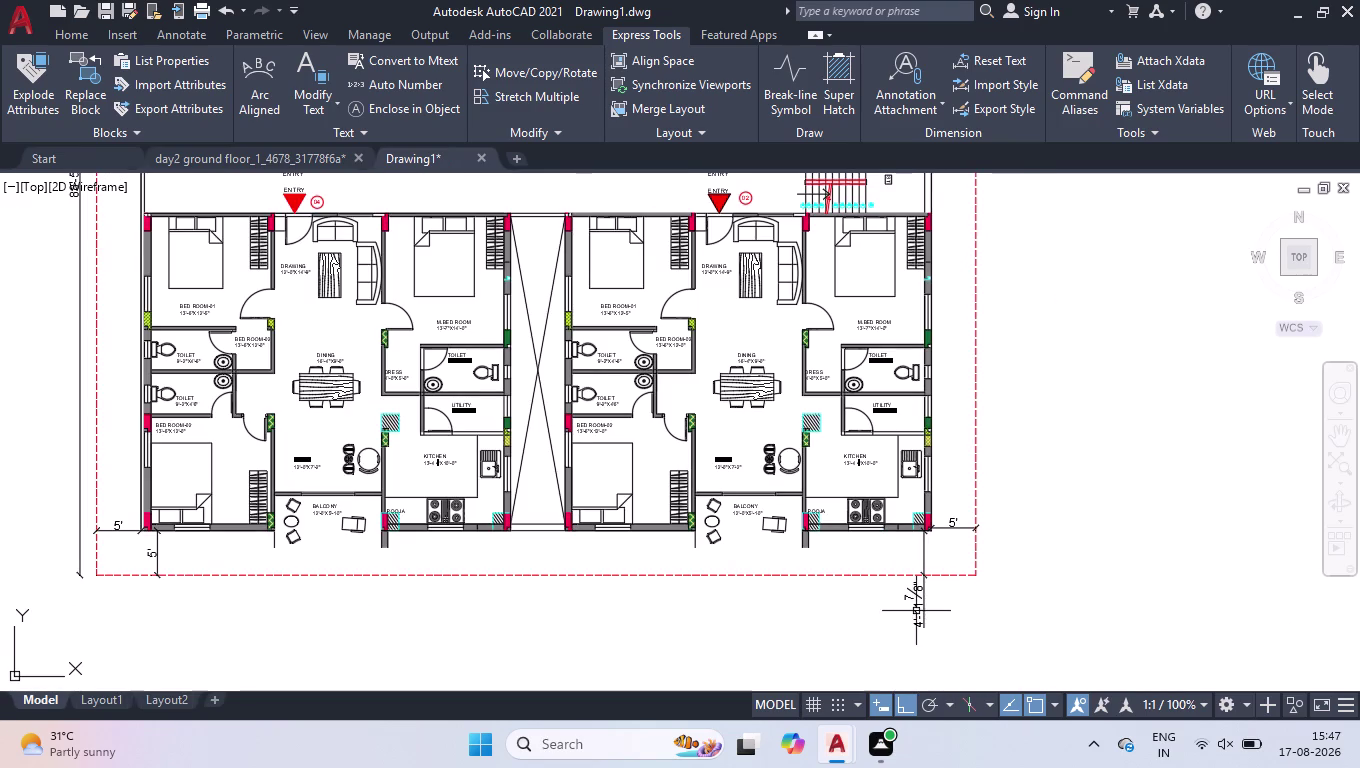
Scroll the view to inspect the kitchen's vertical setback dimension.
scroll(up, 3)
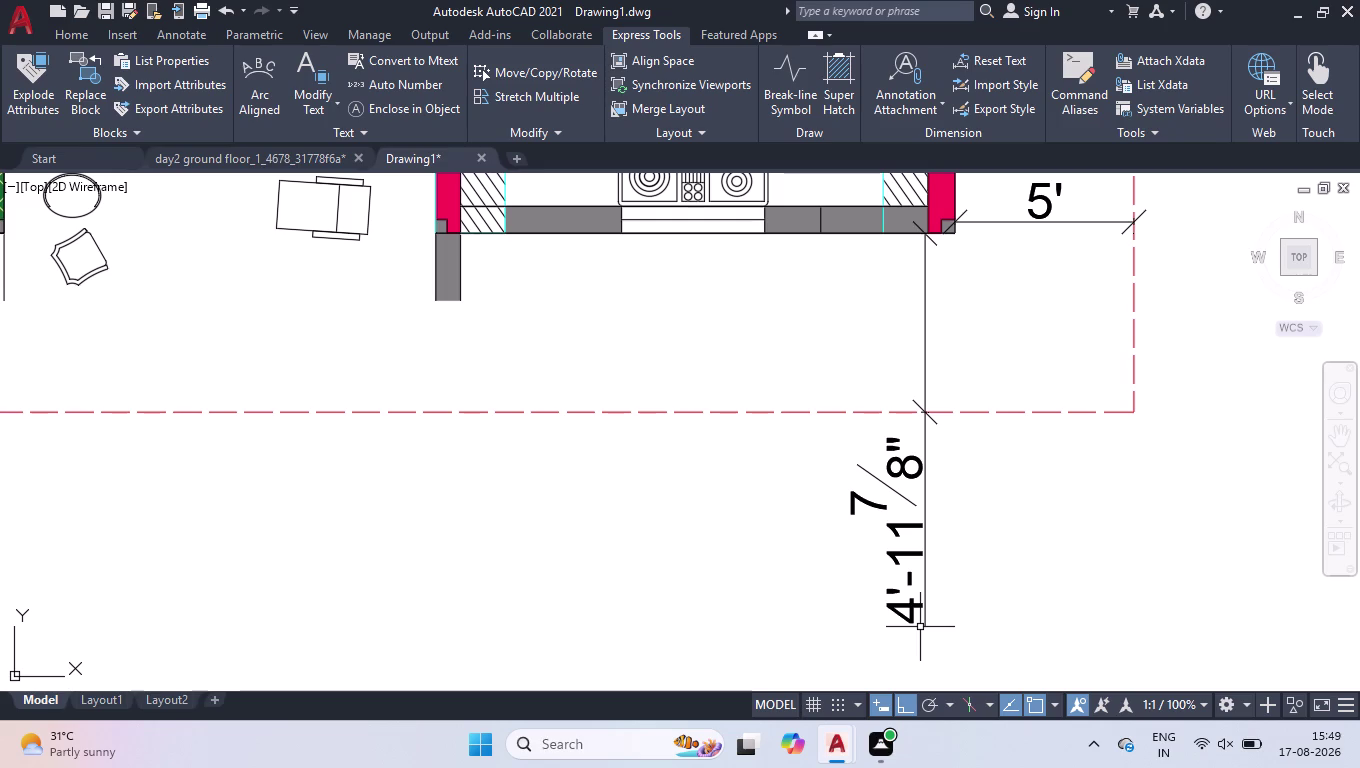
Select the vertical dimension below the kitchen and change its text to 5'.
double_click(902, 490)
click(882, 499)
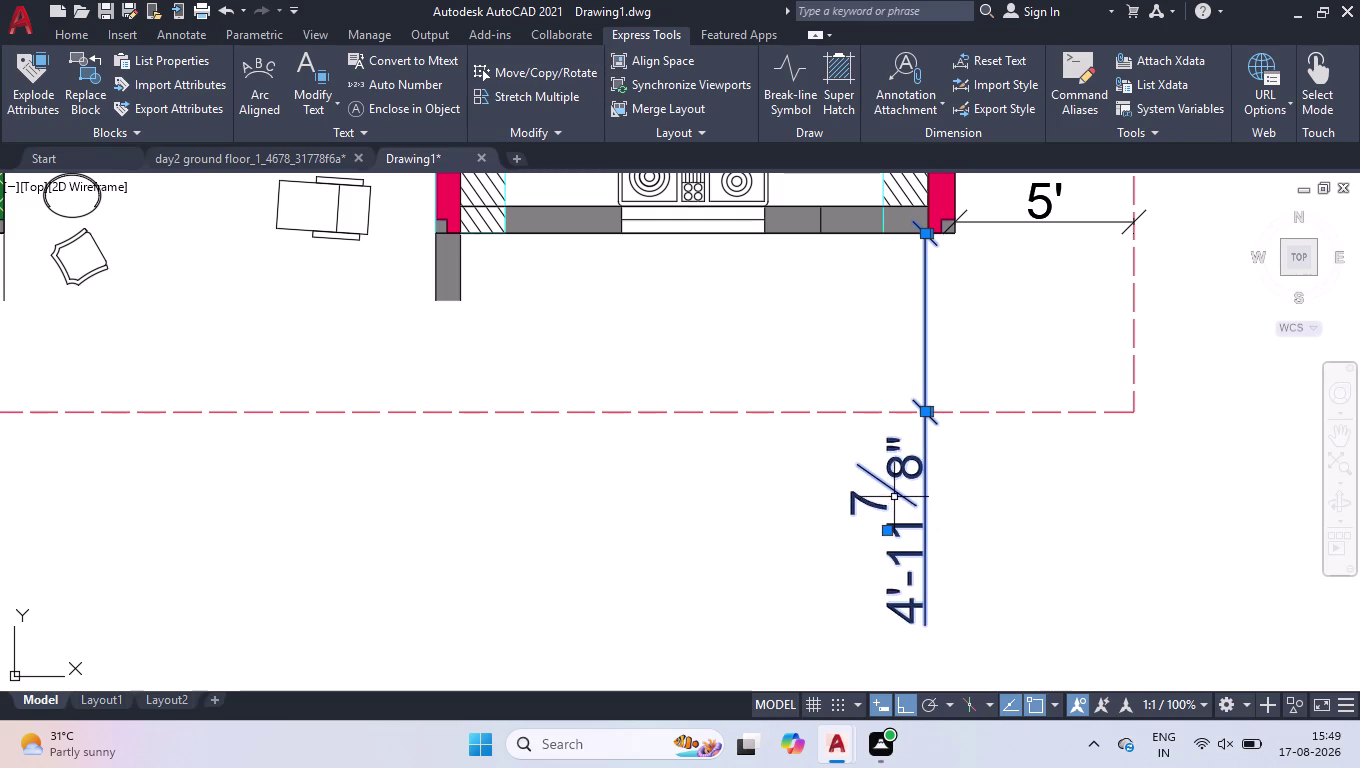
click(894, 497)
double_click(899, 496)
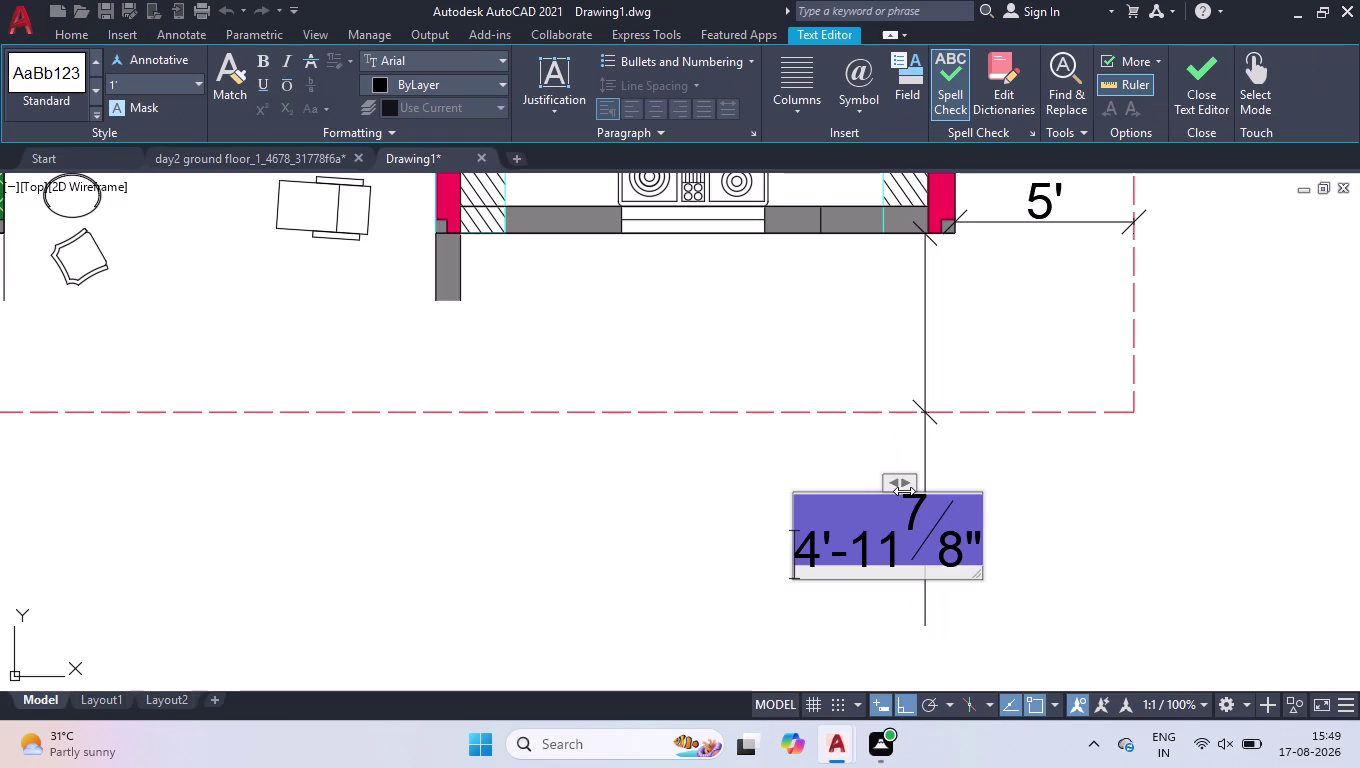
key(ctrl+a)
text(5')
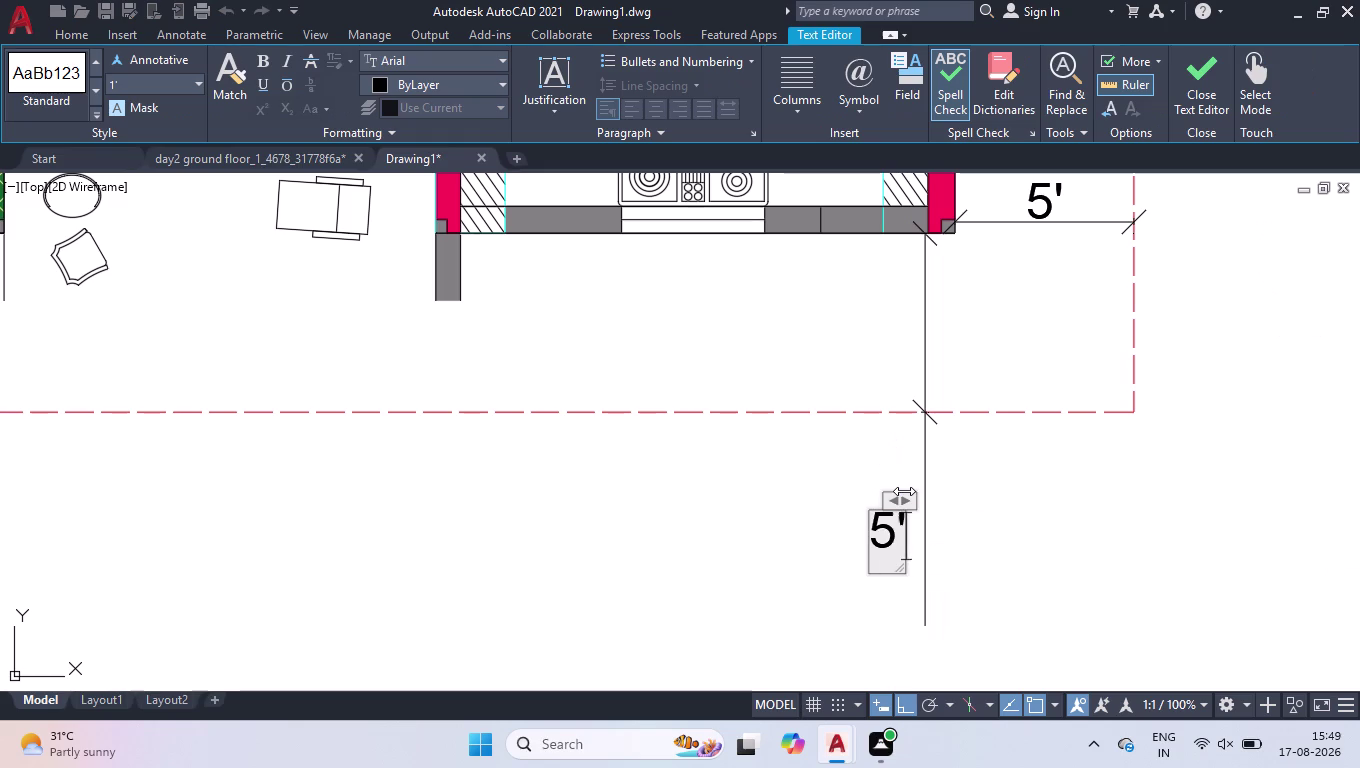
key(Return)
click(1185, 474)
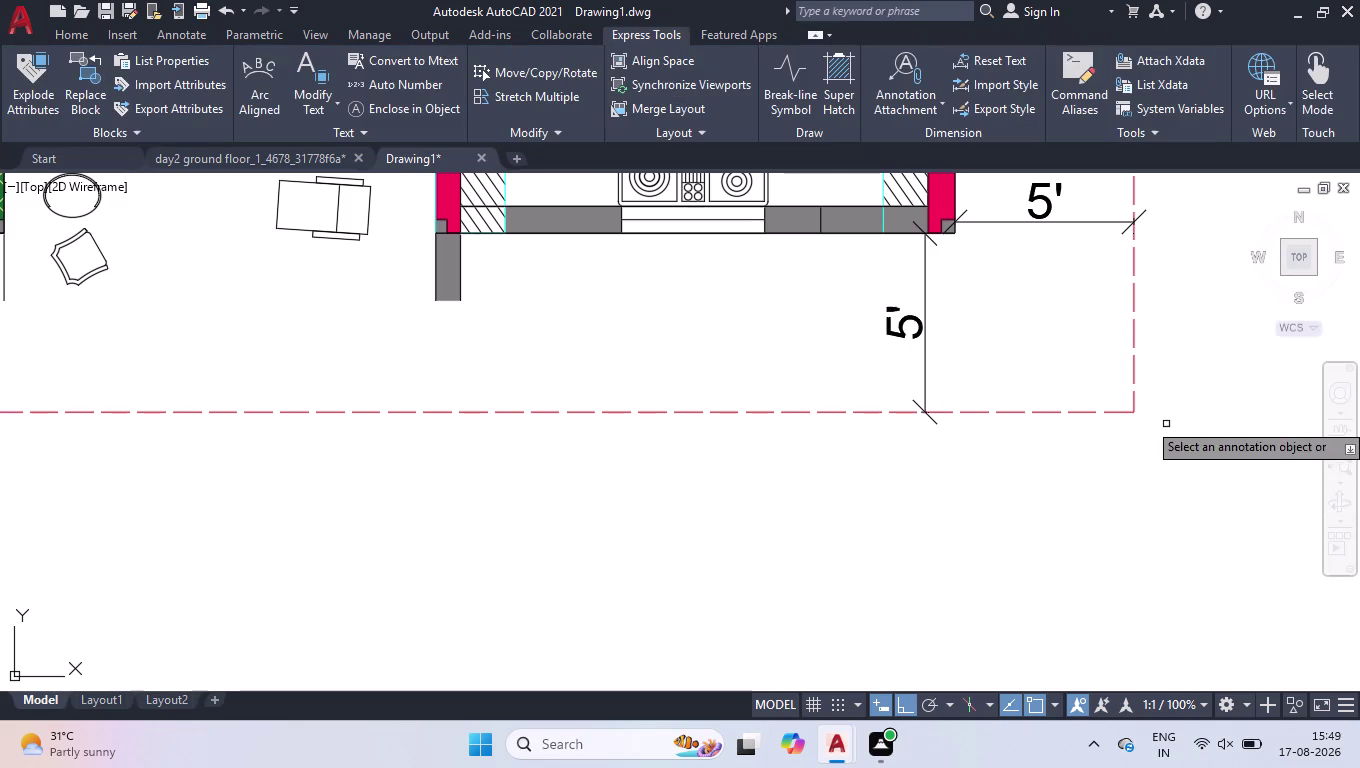
scroll(down, 3)
scroll(down, 3)
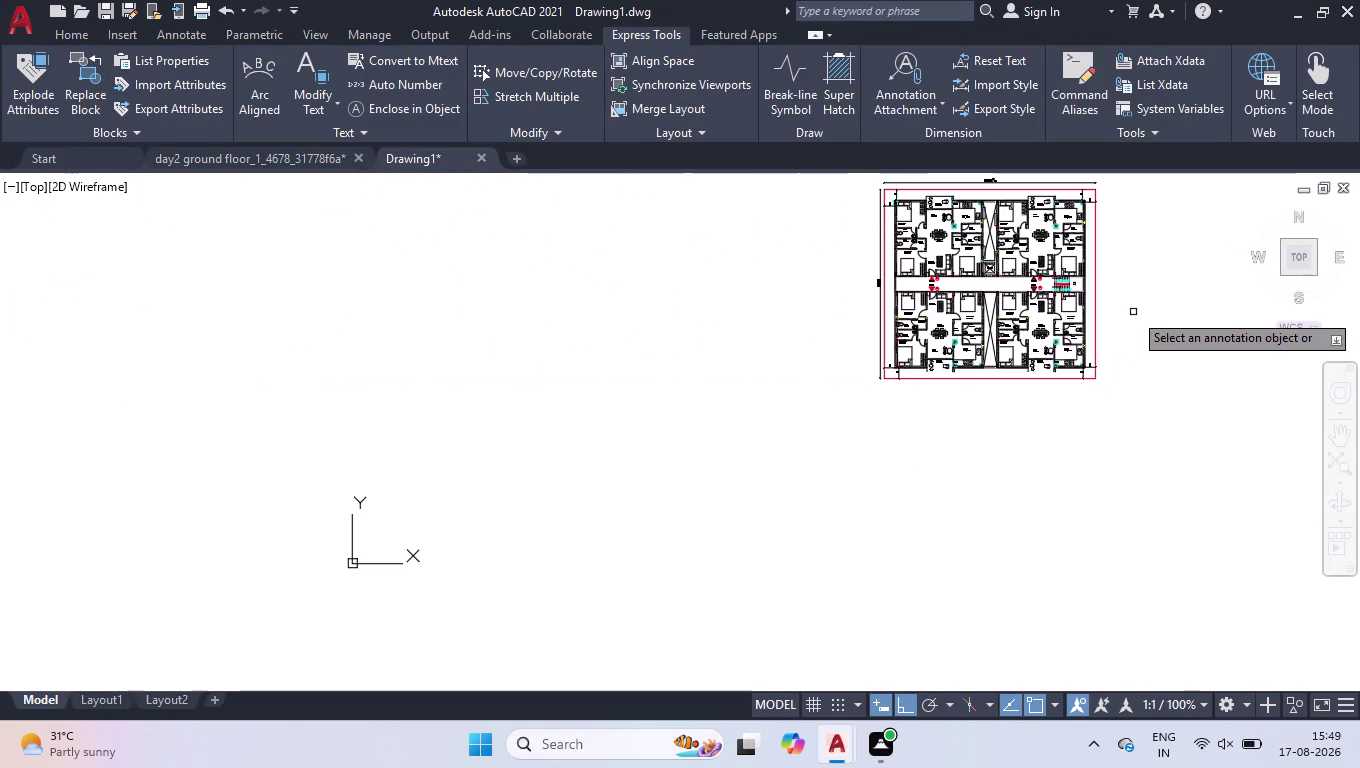
Draw a horizontal practice line in the separate drawing.
key(space)
scroll(up, 3)
scroll(down, 3)
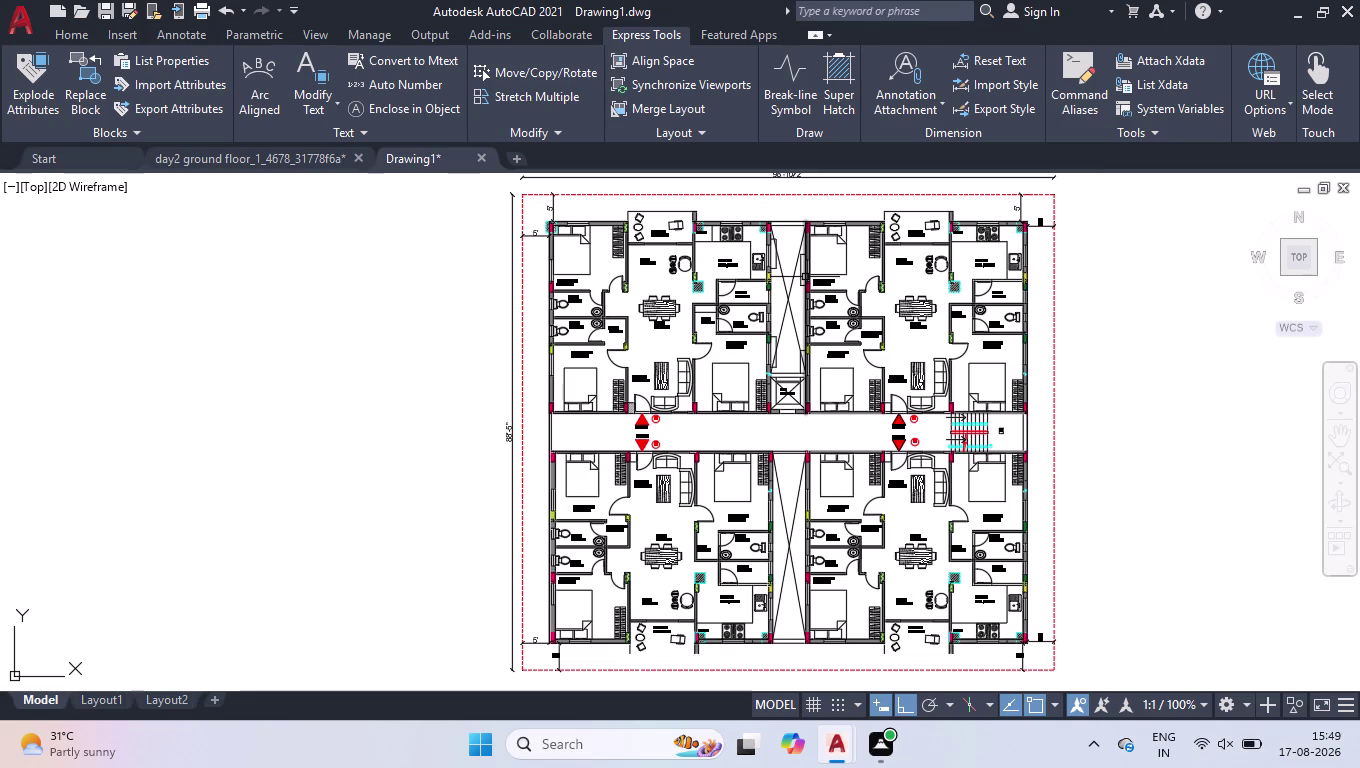
scroll(down, 3)
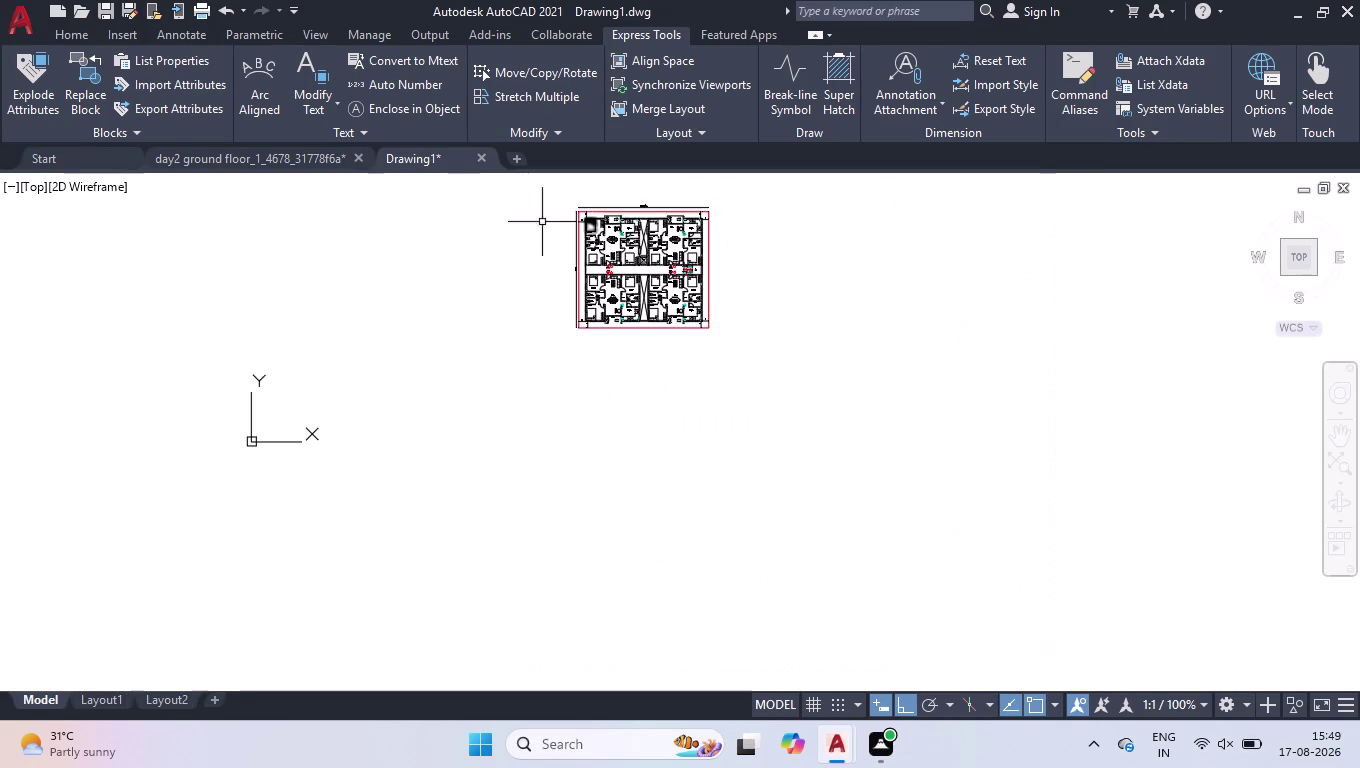
scroll(up, 3)
key(l)
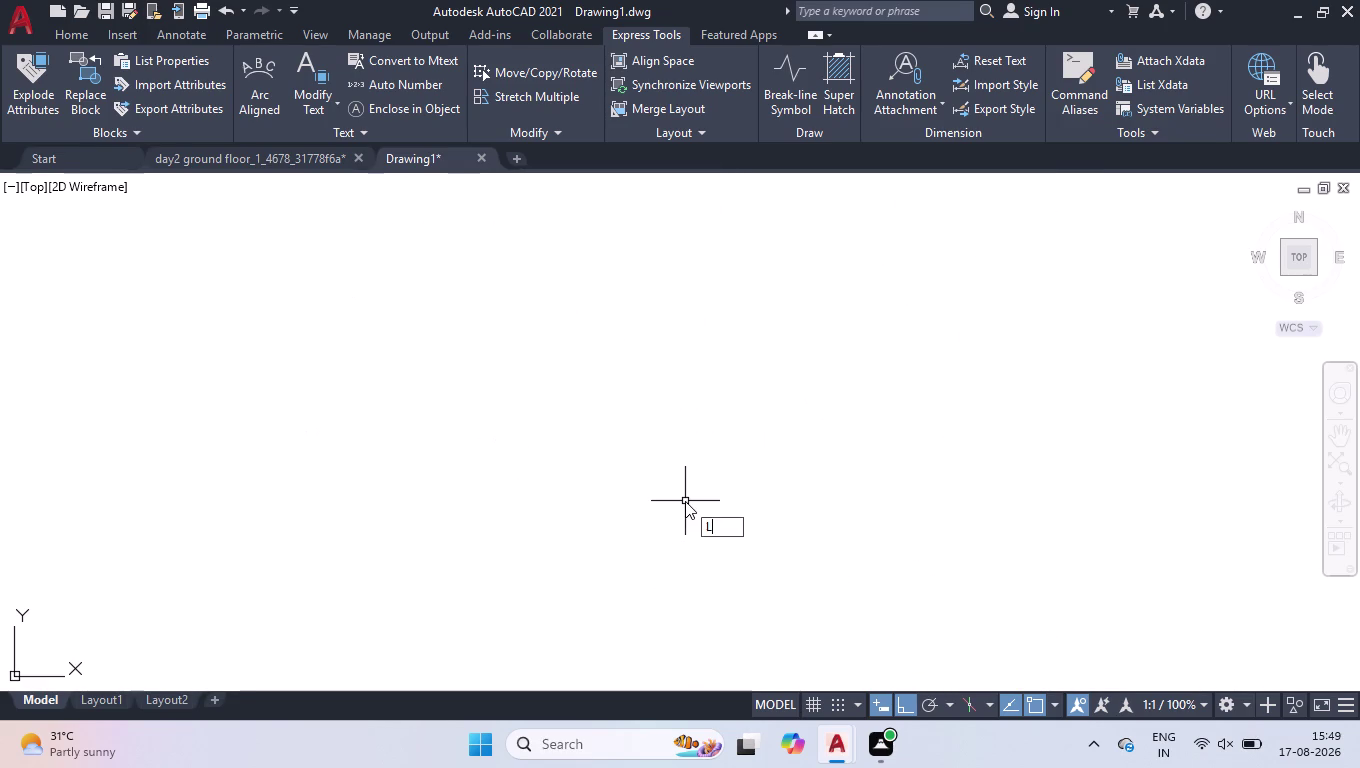
key(Return)
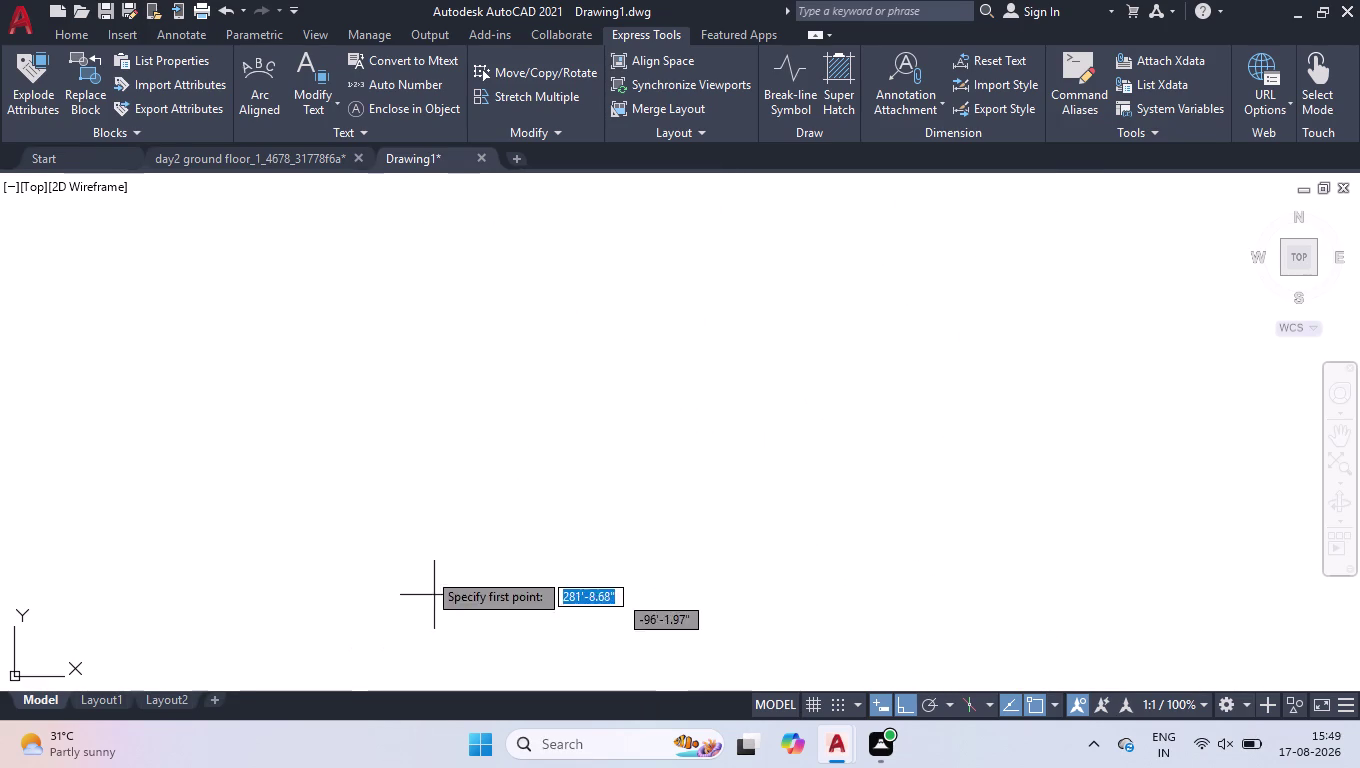
click(431, 510)
click(689, 516)
key(space)
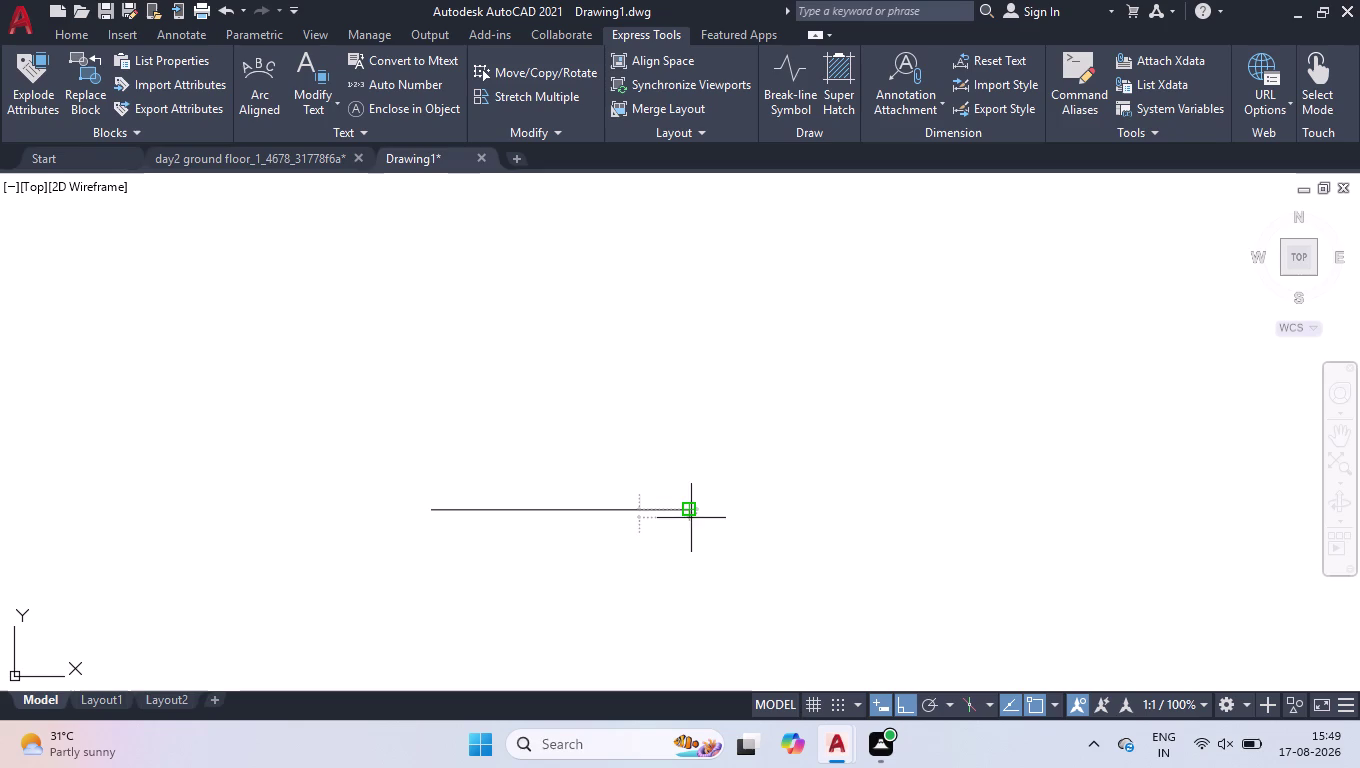
Offset a 5' parallel copy above the practice line.
key(o)
text(FF)
key(Return)
text(5')
key(Return)
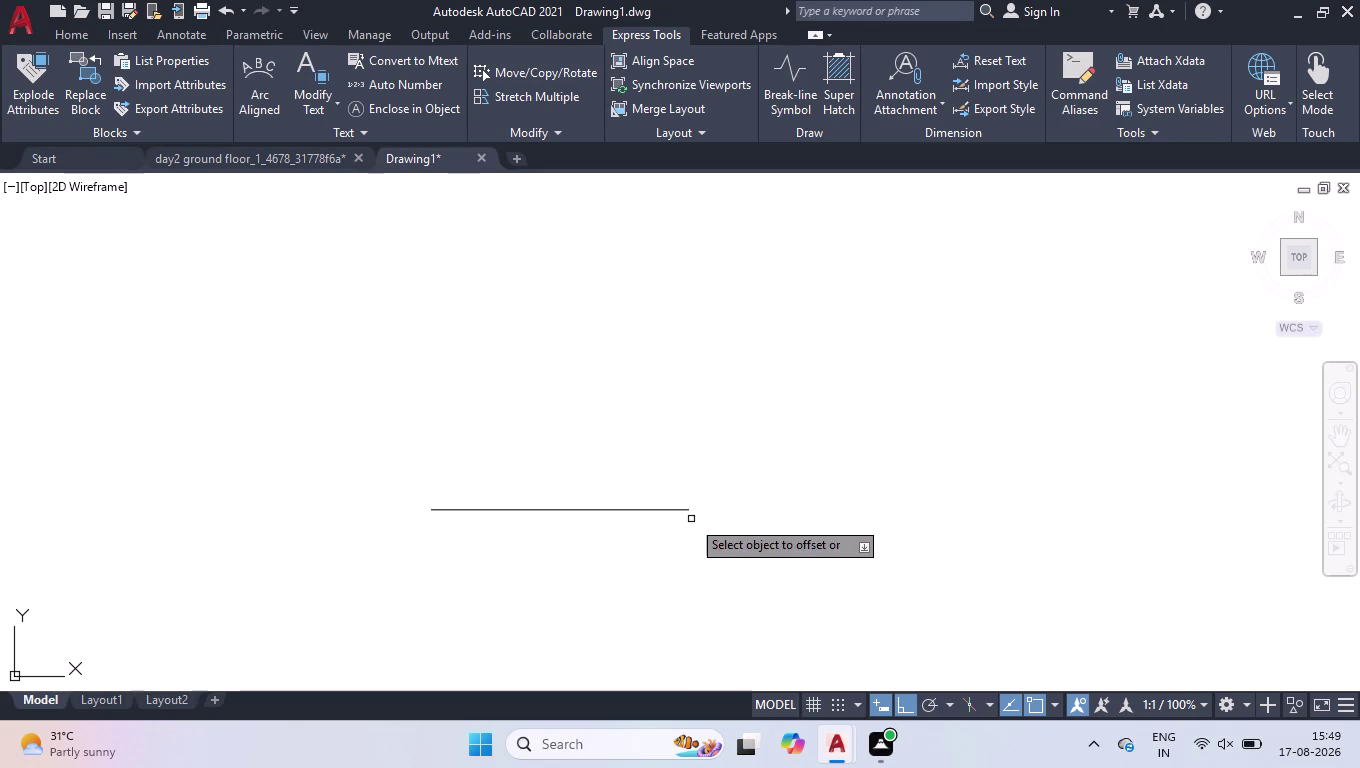
click(662, 511)
click(644, 392)
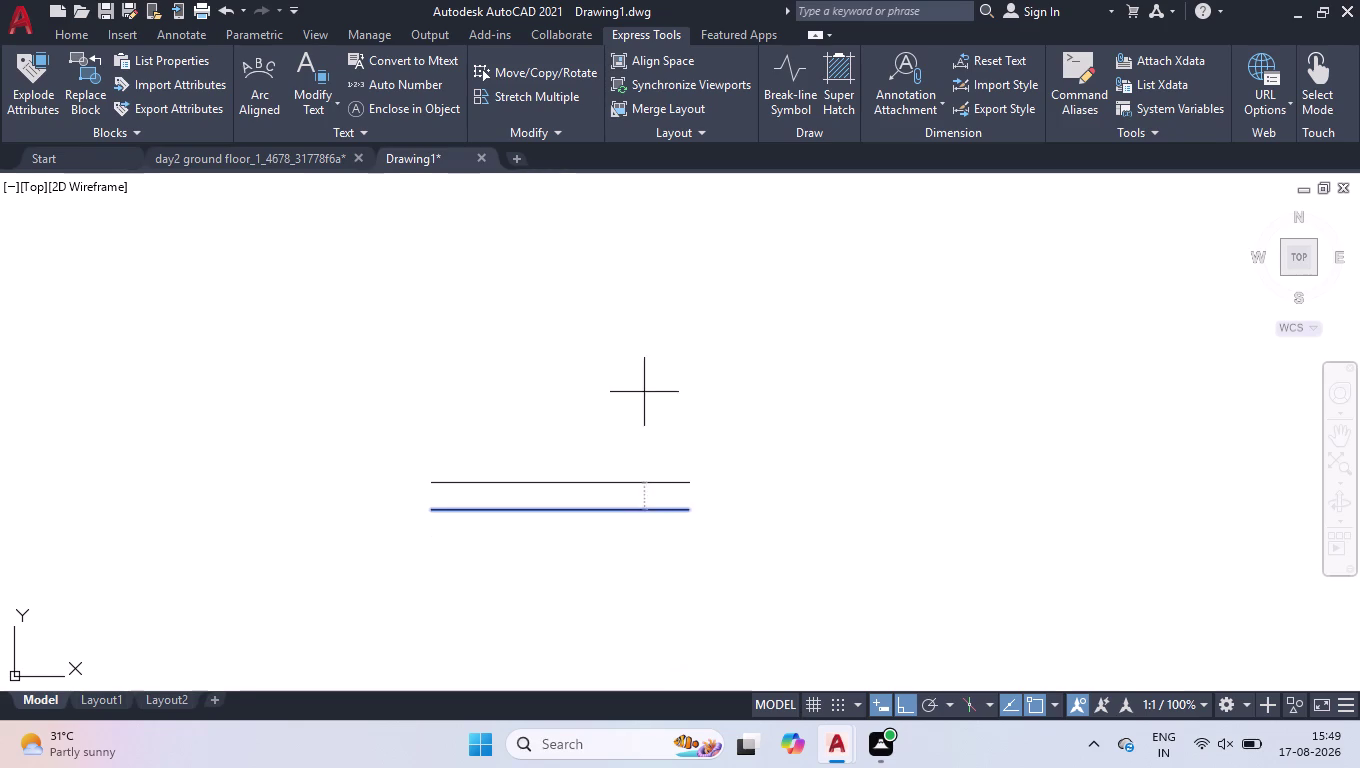
Pick the lower line and try entering a 4'-11" offset distance, then cancel.
click(599, 510)
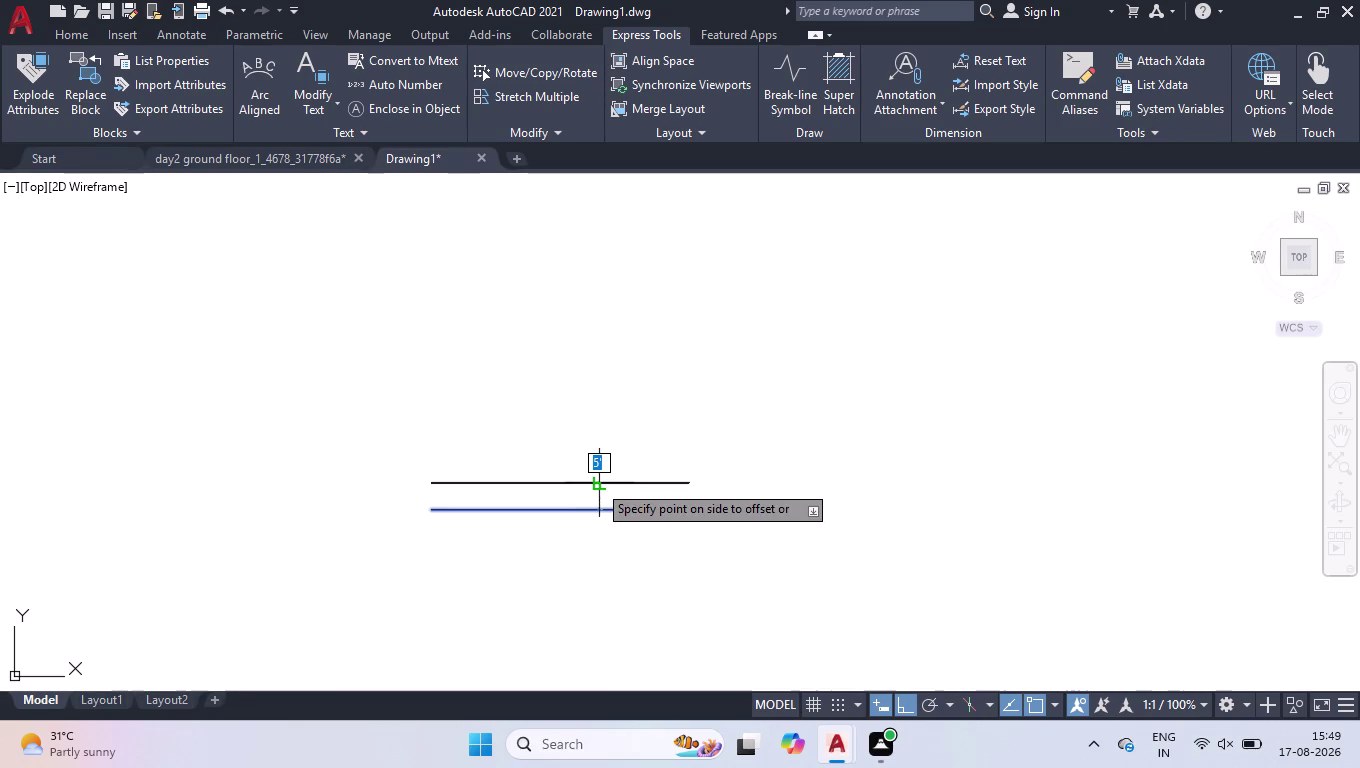
text(41)
key(BackSpace)
text(')
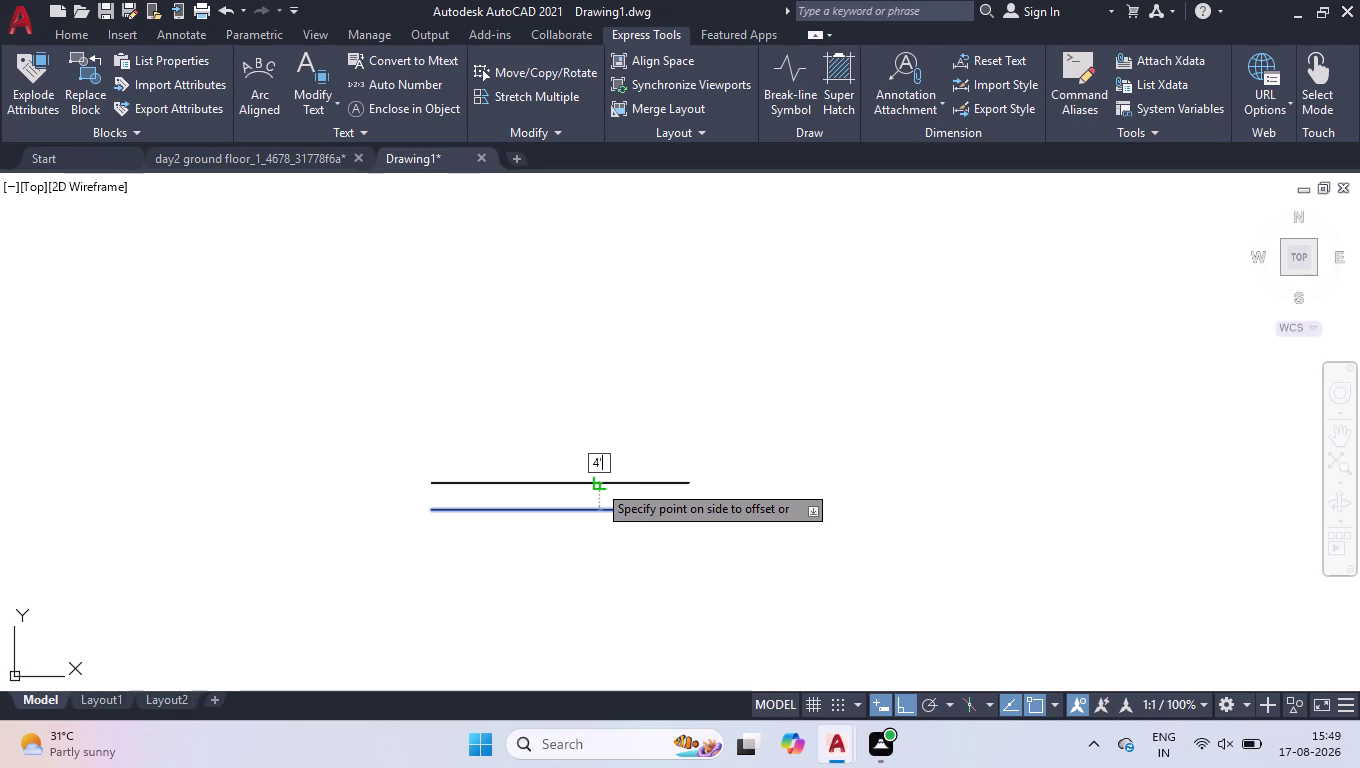
text(11)
key(space)
key(space)
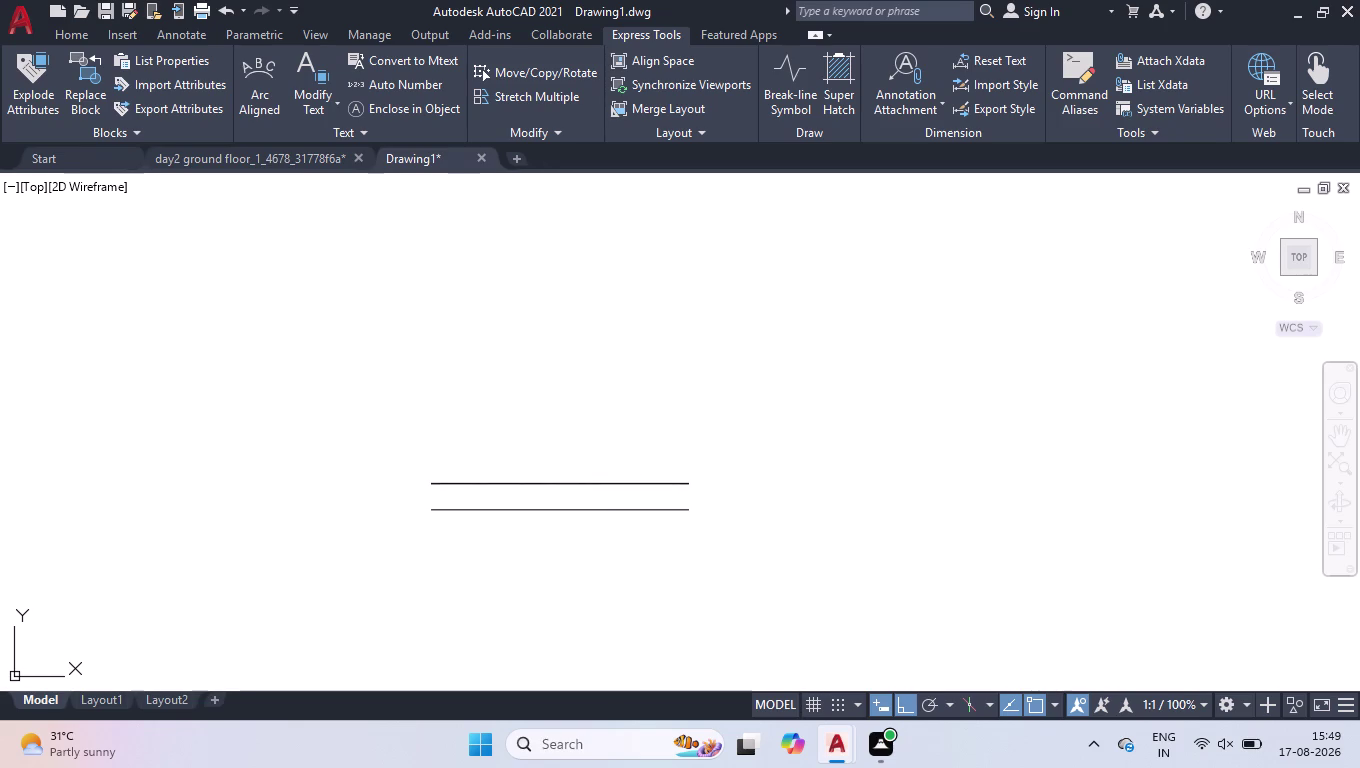
key(space)
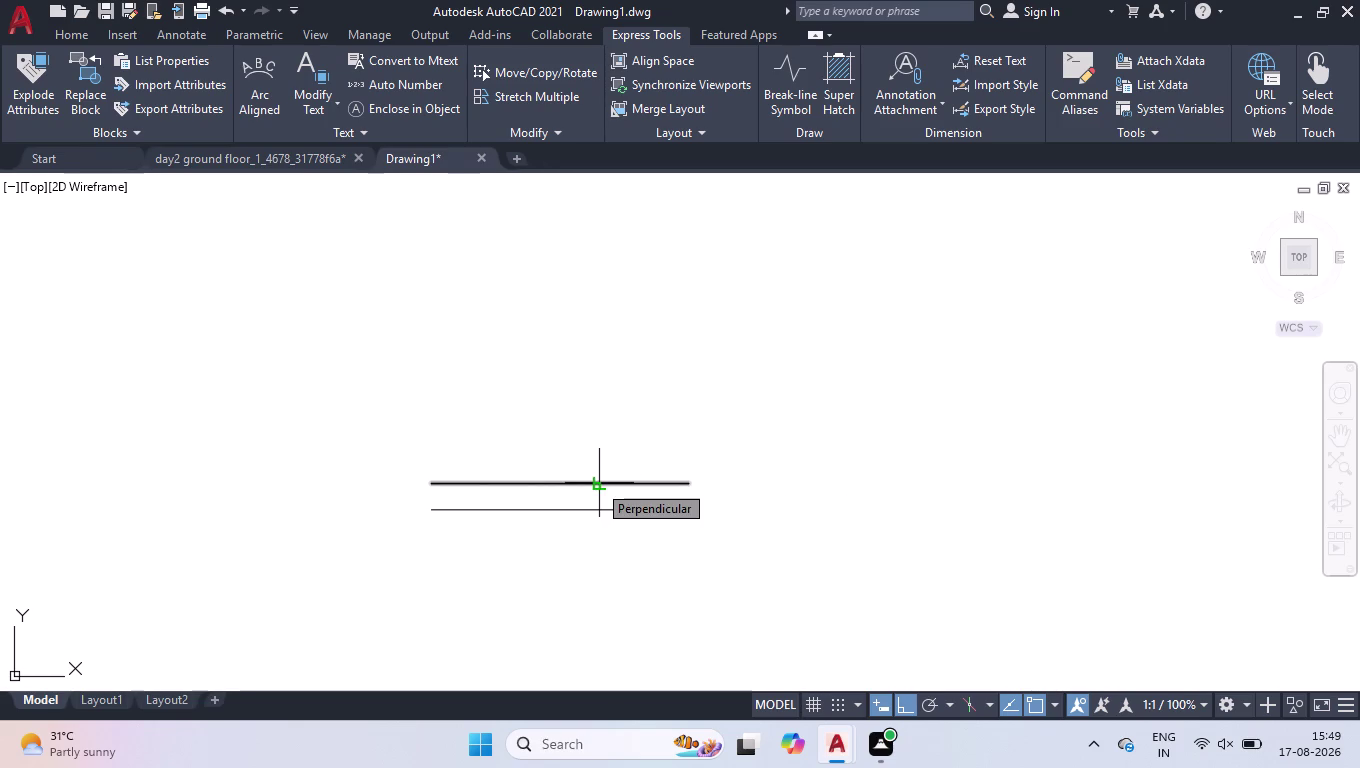
text(4'11)
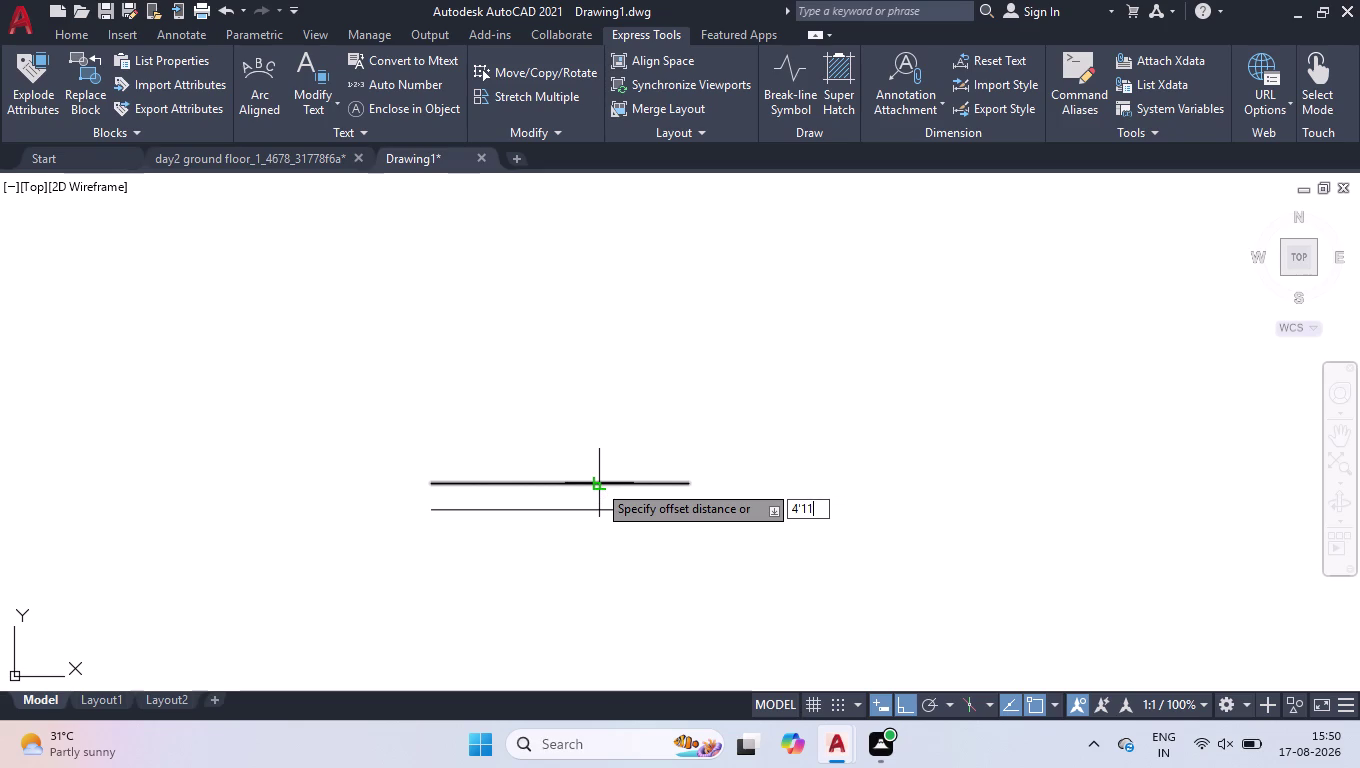
key(Return)
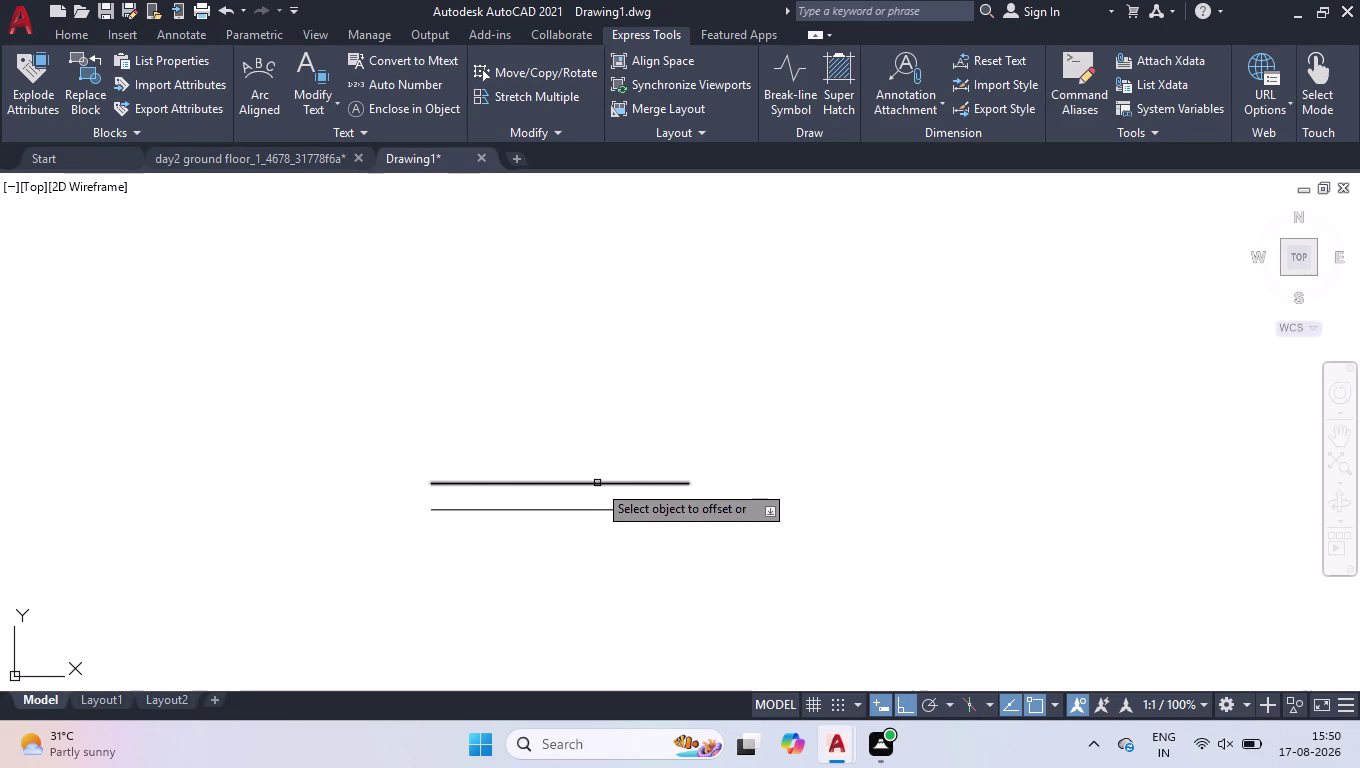
key(space)
key(space)
key(space)
key(space)
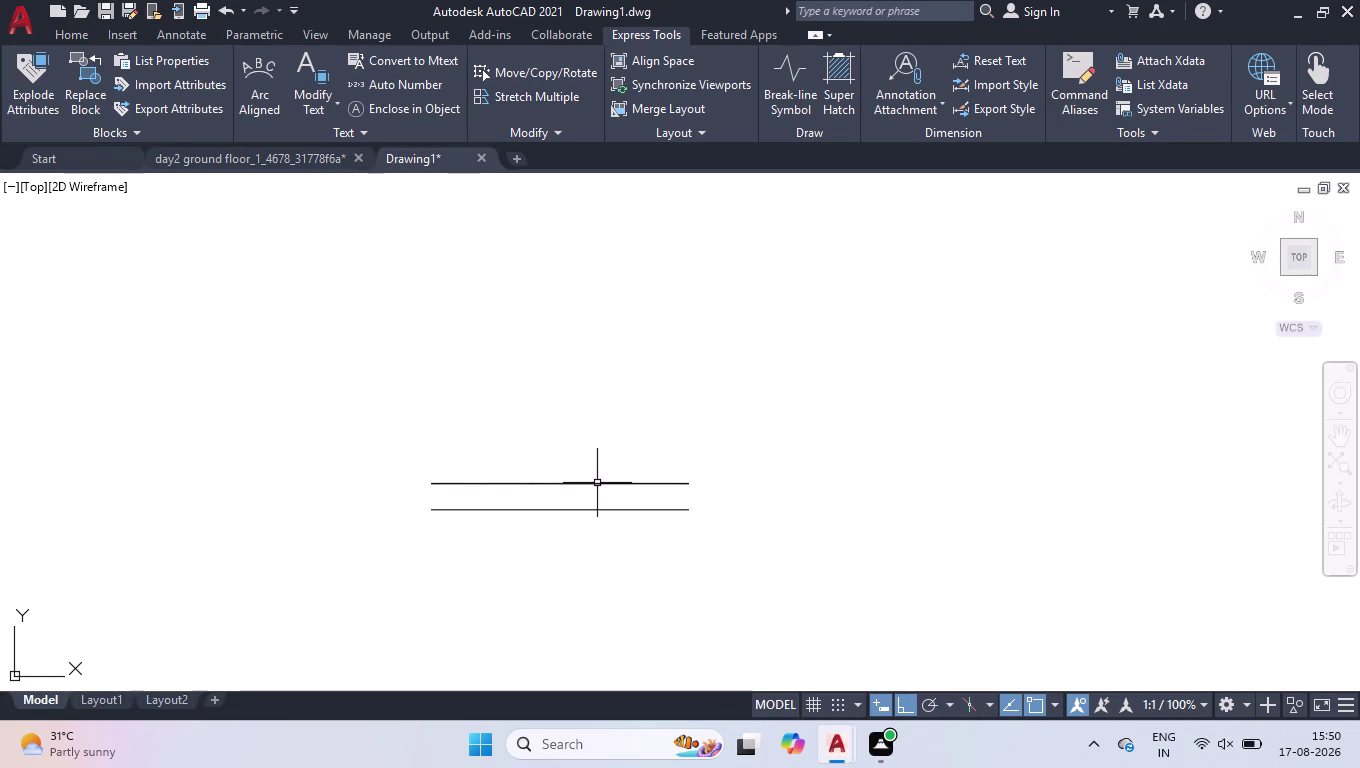
Offset the upper line 4'-11" upward to add a third parallel line.
key(space)
text(4'11)
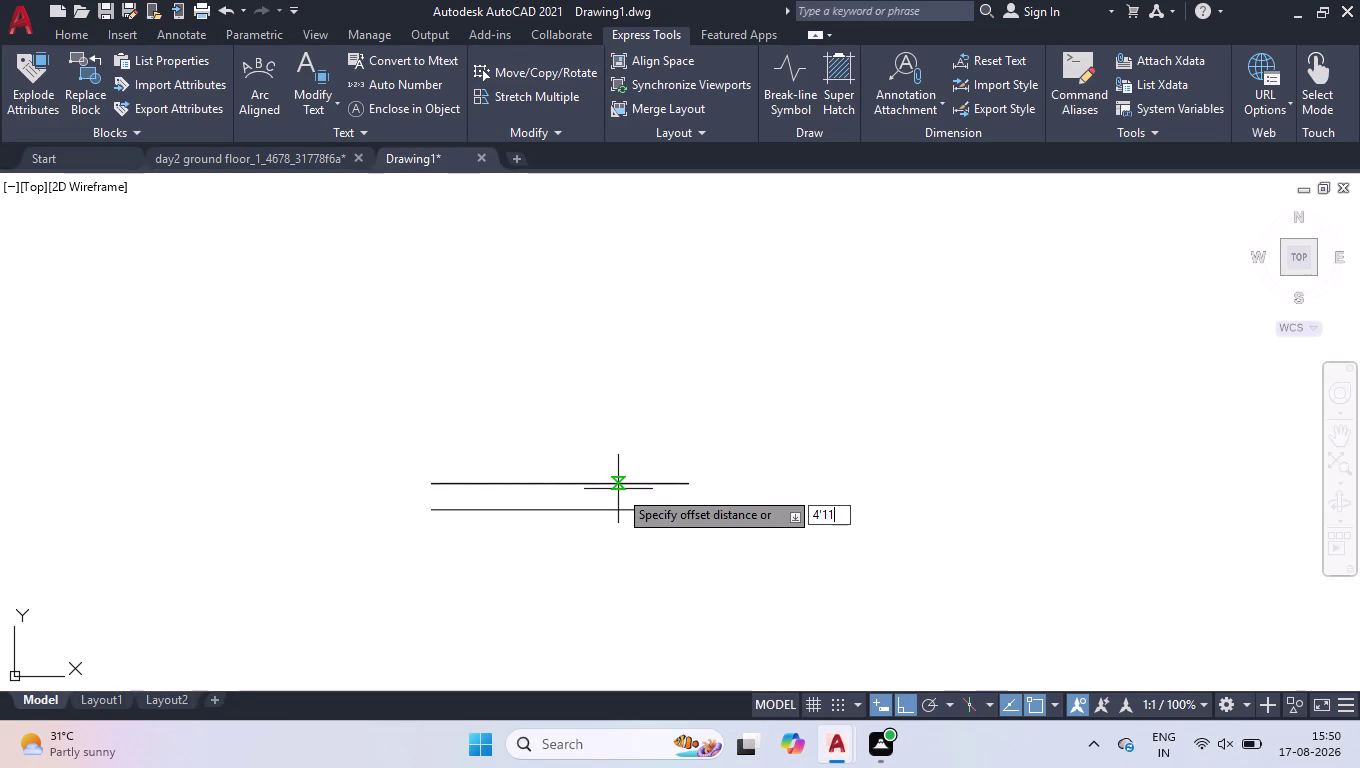
text(7')
text(8")
key(Return)
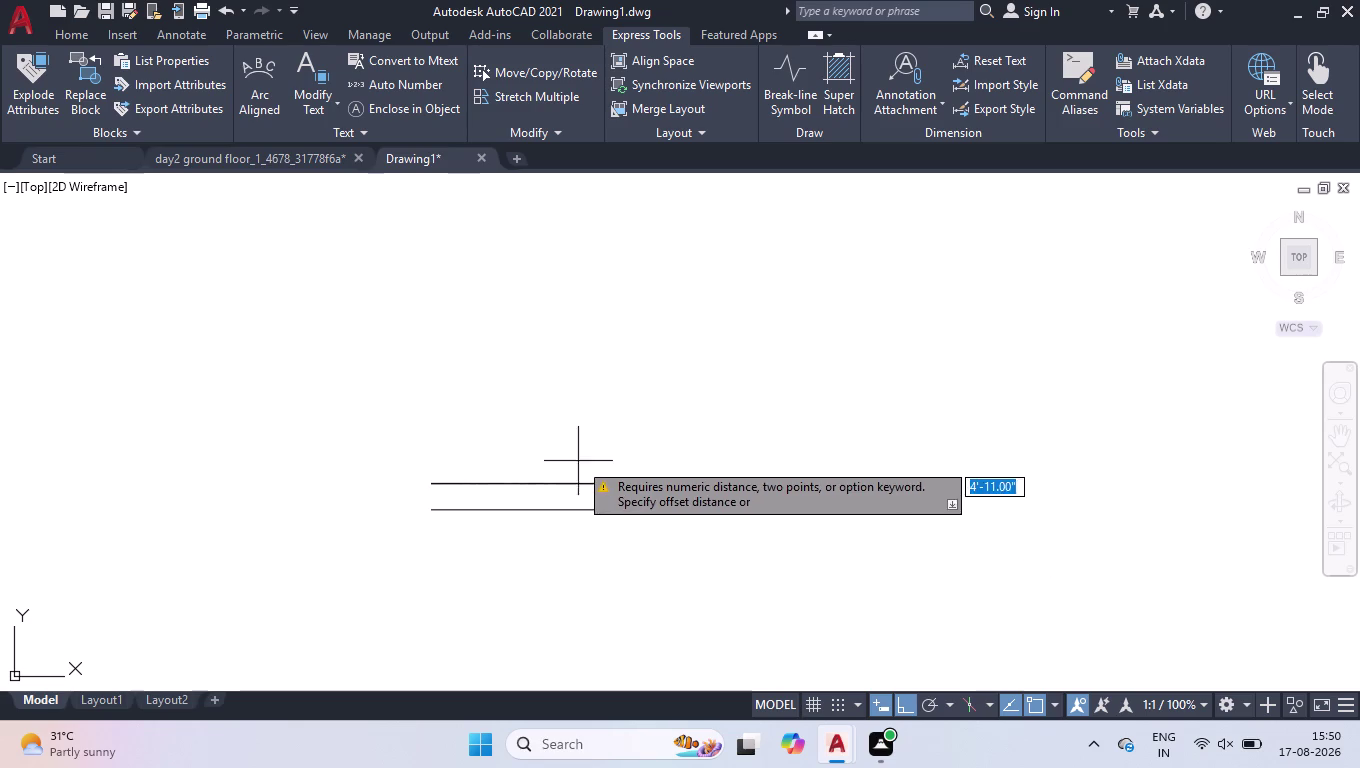
scroll(up, 3)
key(space)
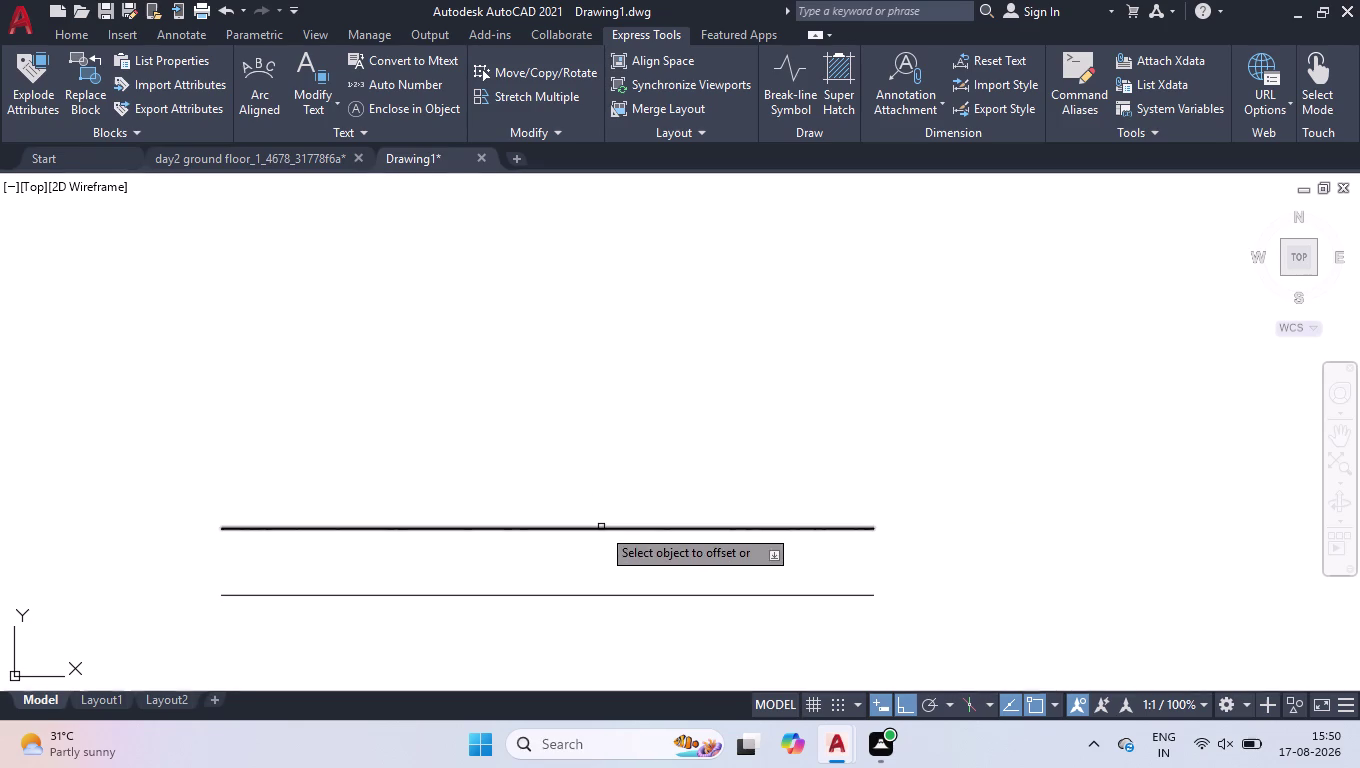
click(601, 527)
key(Delete)
key(Delete)
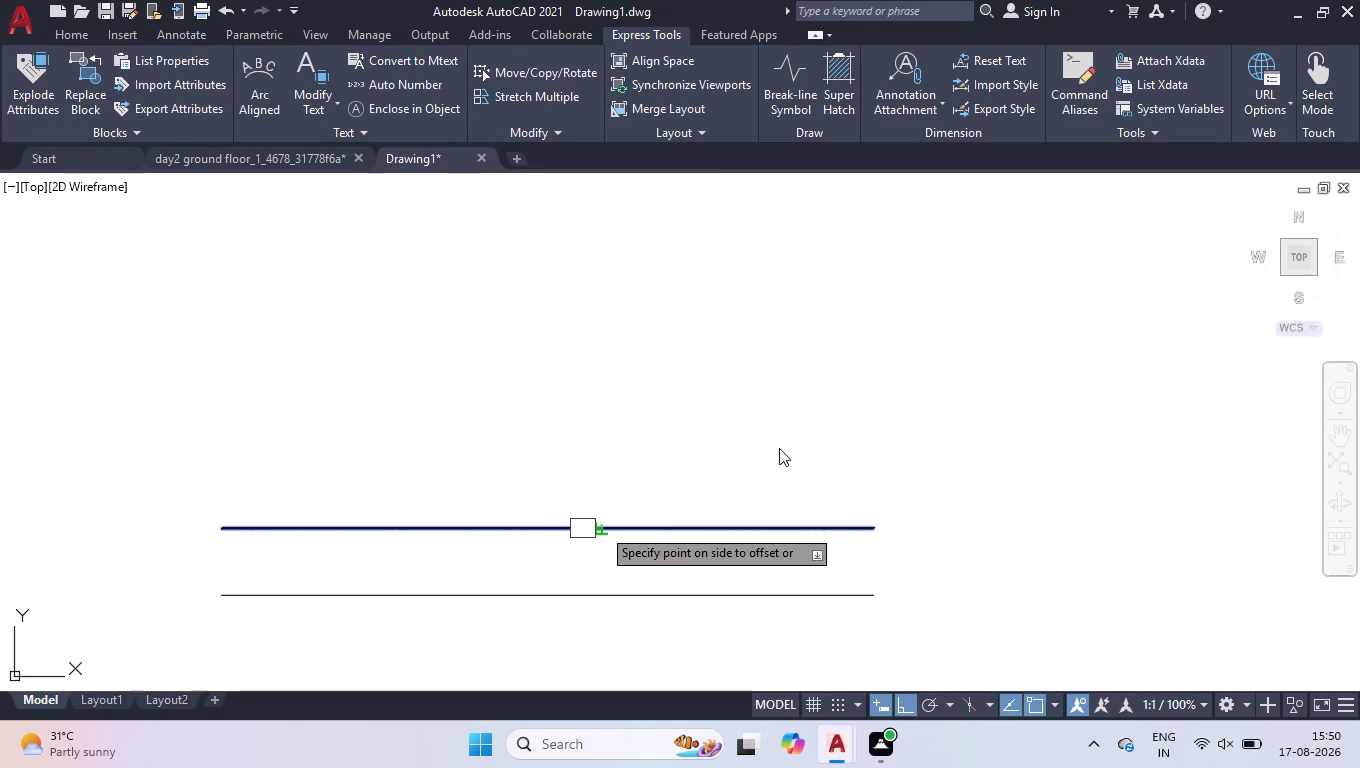
click(779, 448)
key(space)
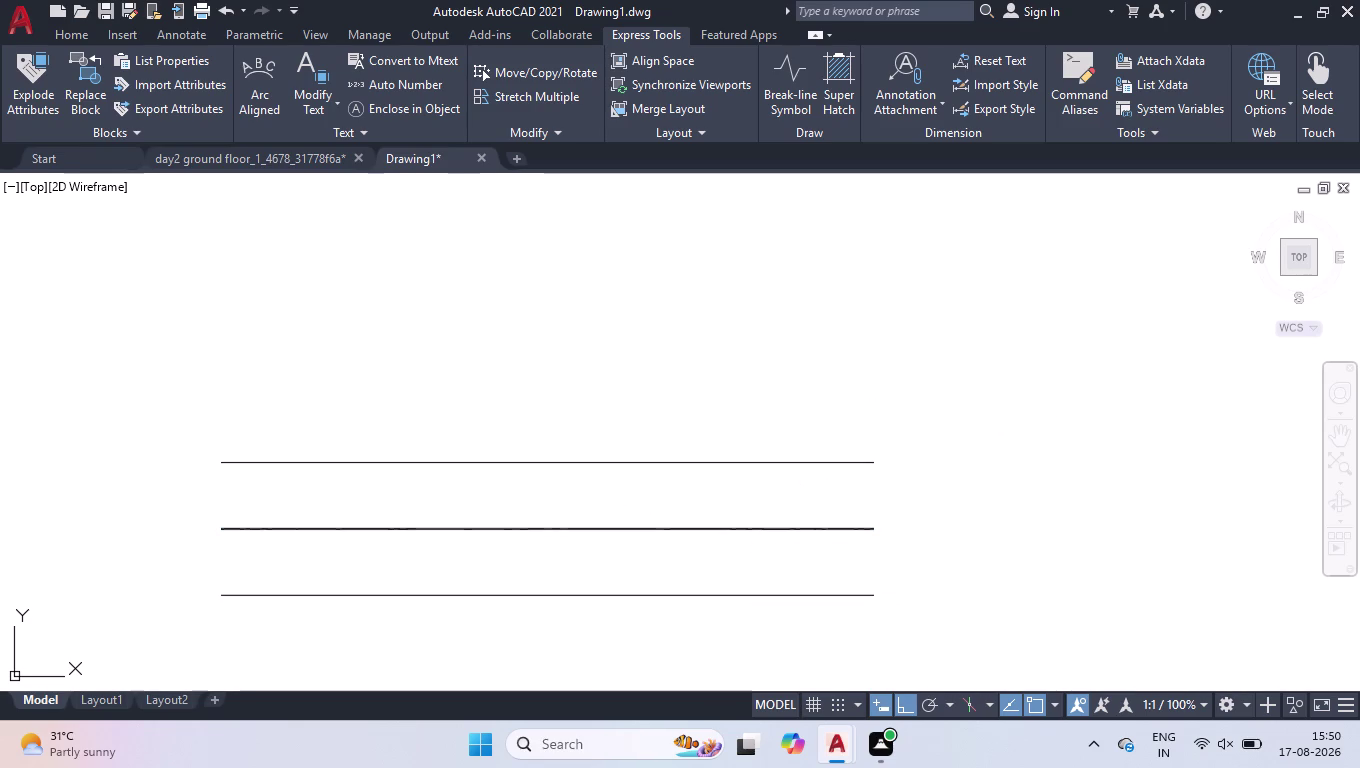
Select the three parallel lines and one more line, then press Delete.
click(873, 403)
click(796, 583)
click(810, 556)
click(749, 646)
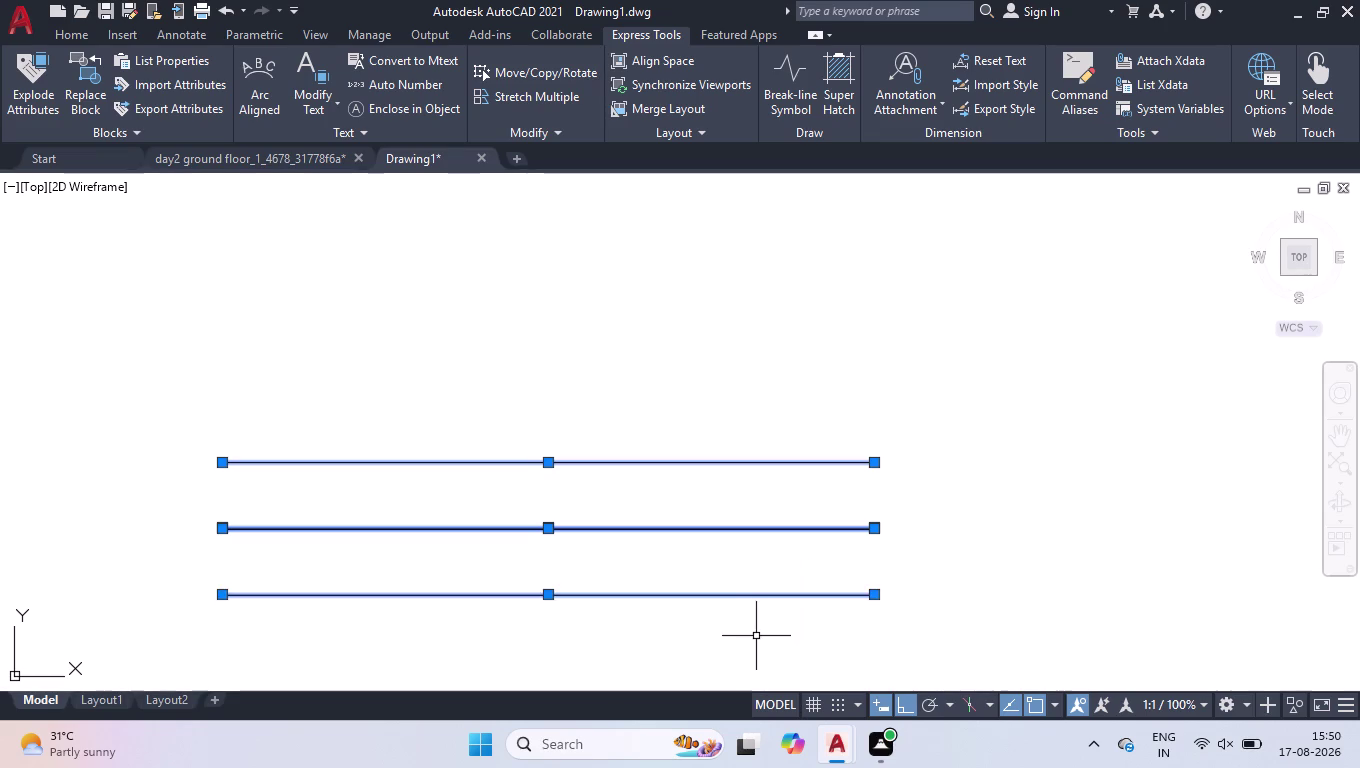
key(Delete)
scroll(down, 3)
scroll(down, 3)
scroll(up, 3)
scroll(up, 3)
scroll(up, 3)
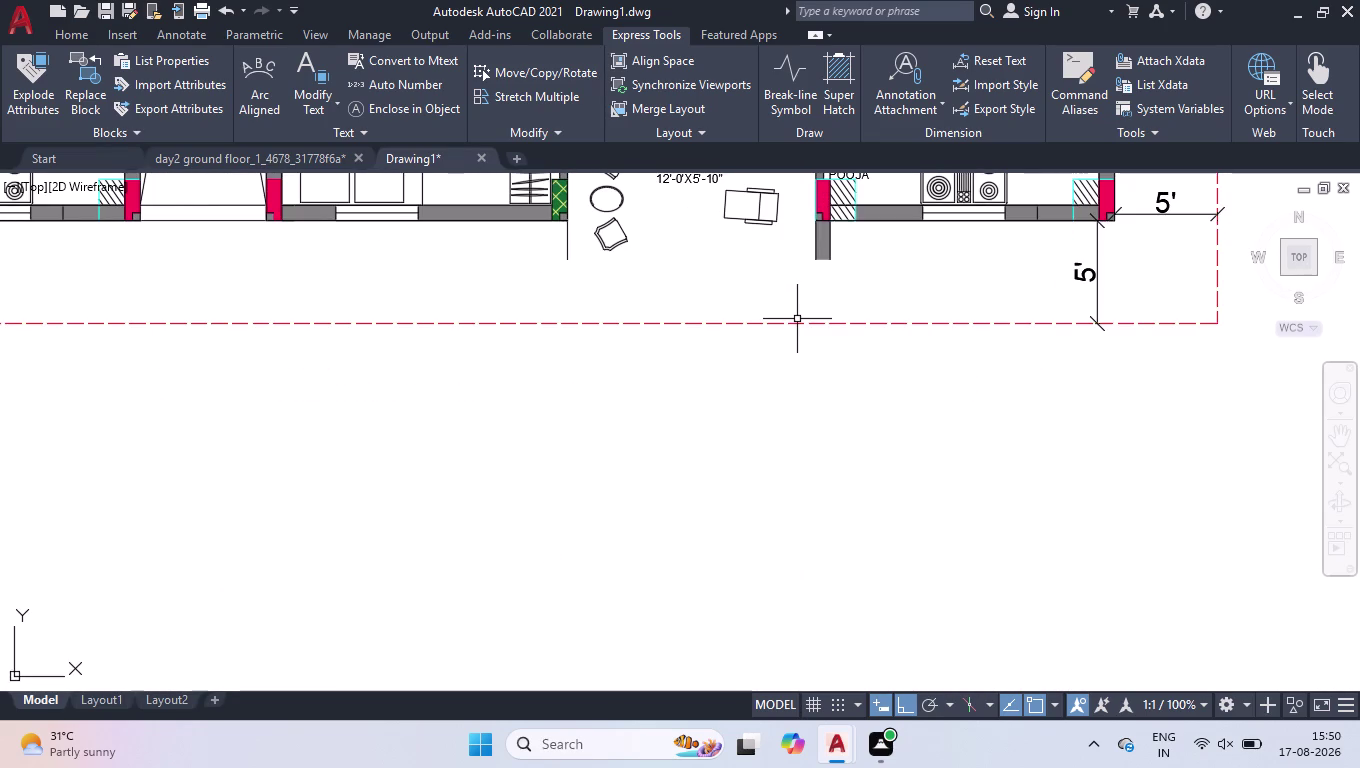
Draw a short horizontal line leftward from the bottom balcony wall corner.
key(l)
key(Return)
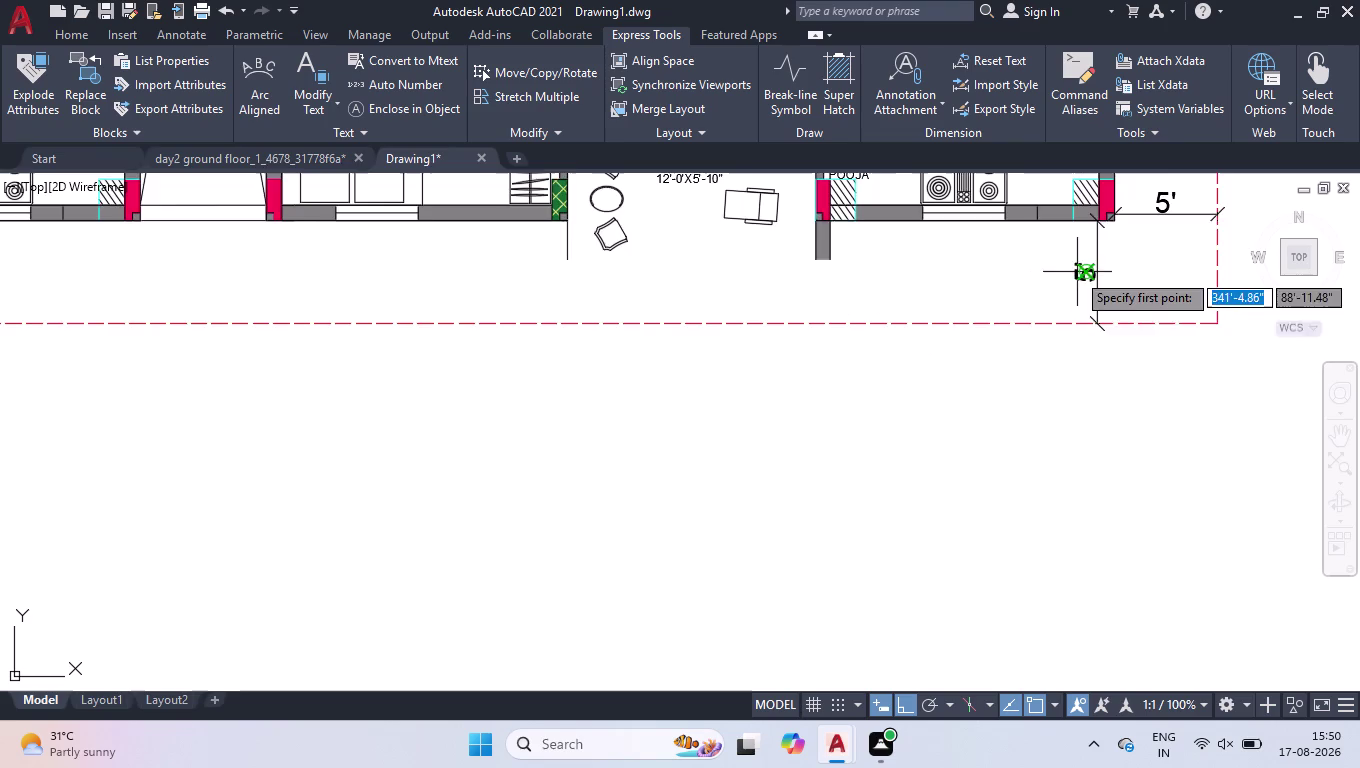
scroll(down, 3)
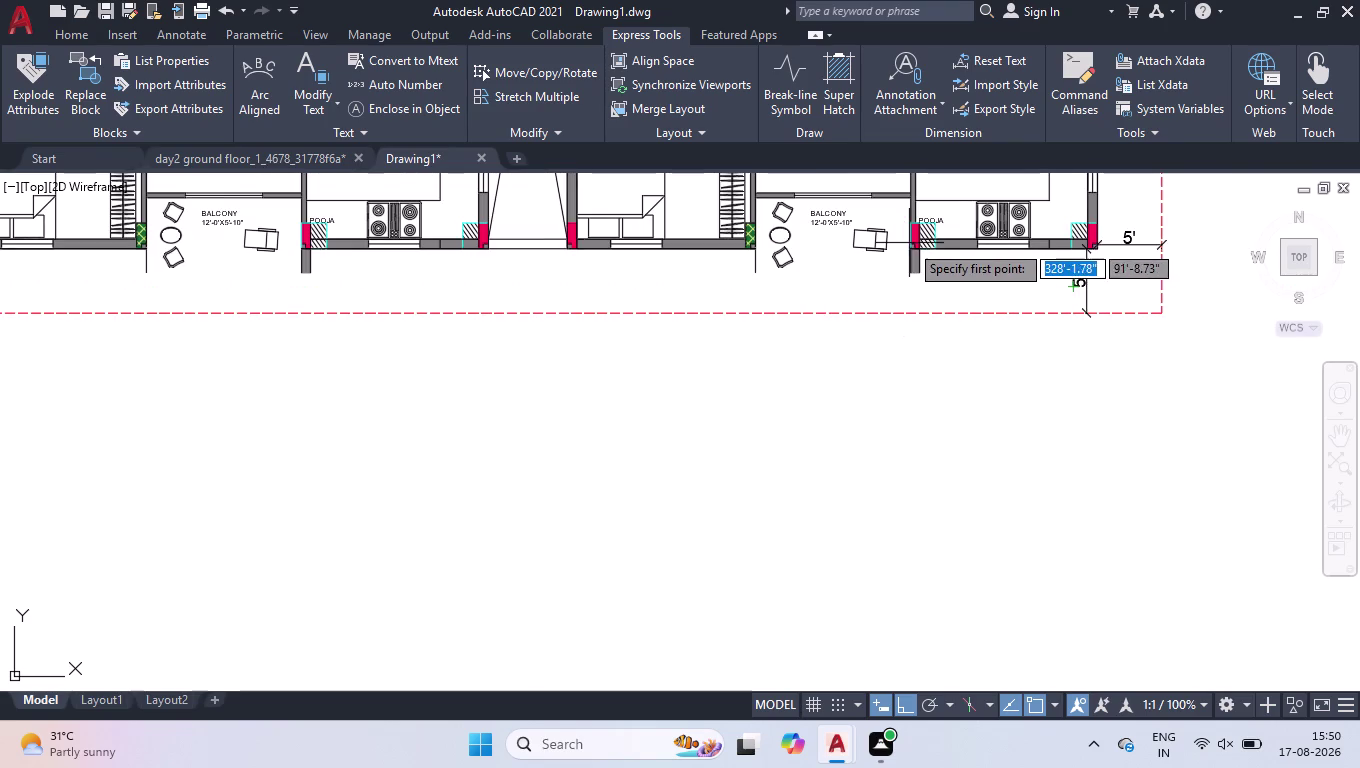
scroll(up, 3)
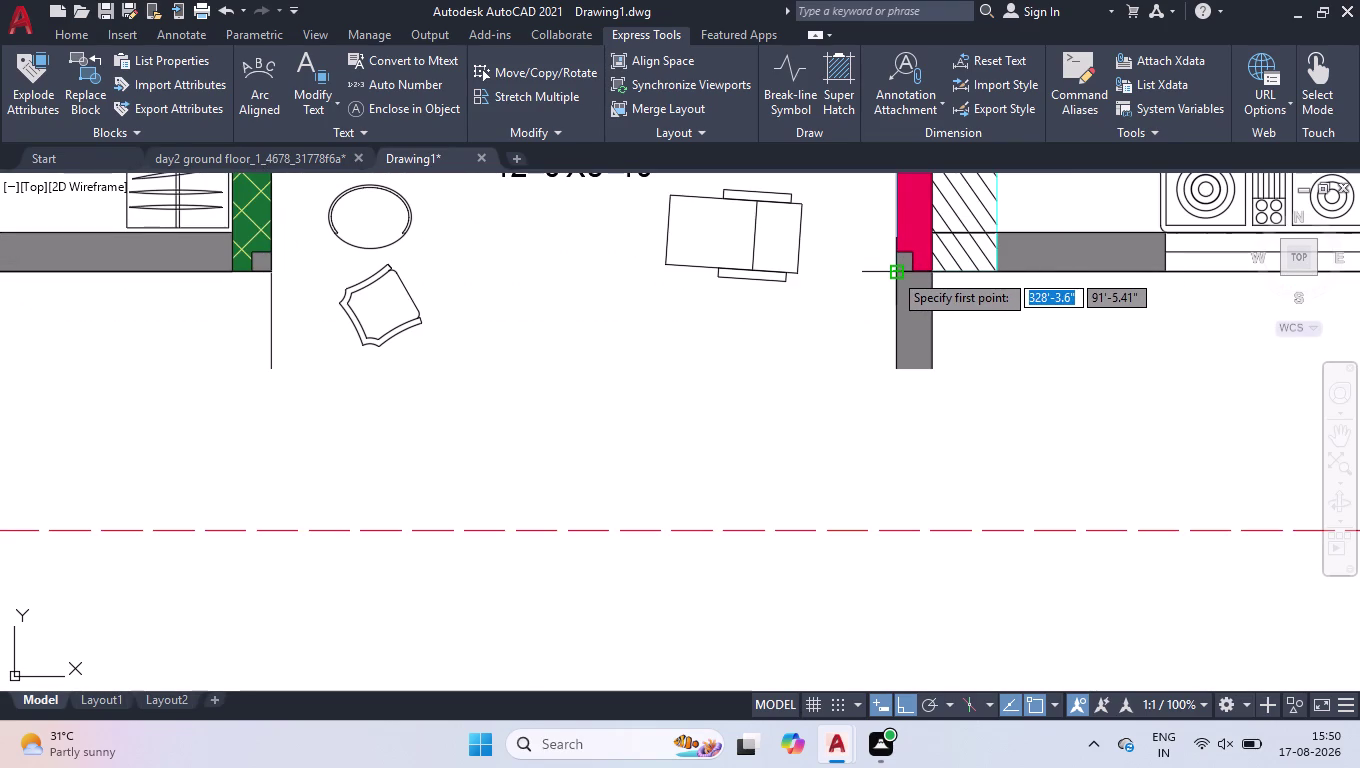
click(893, 272)
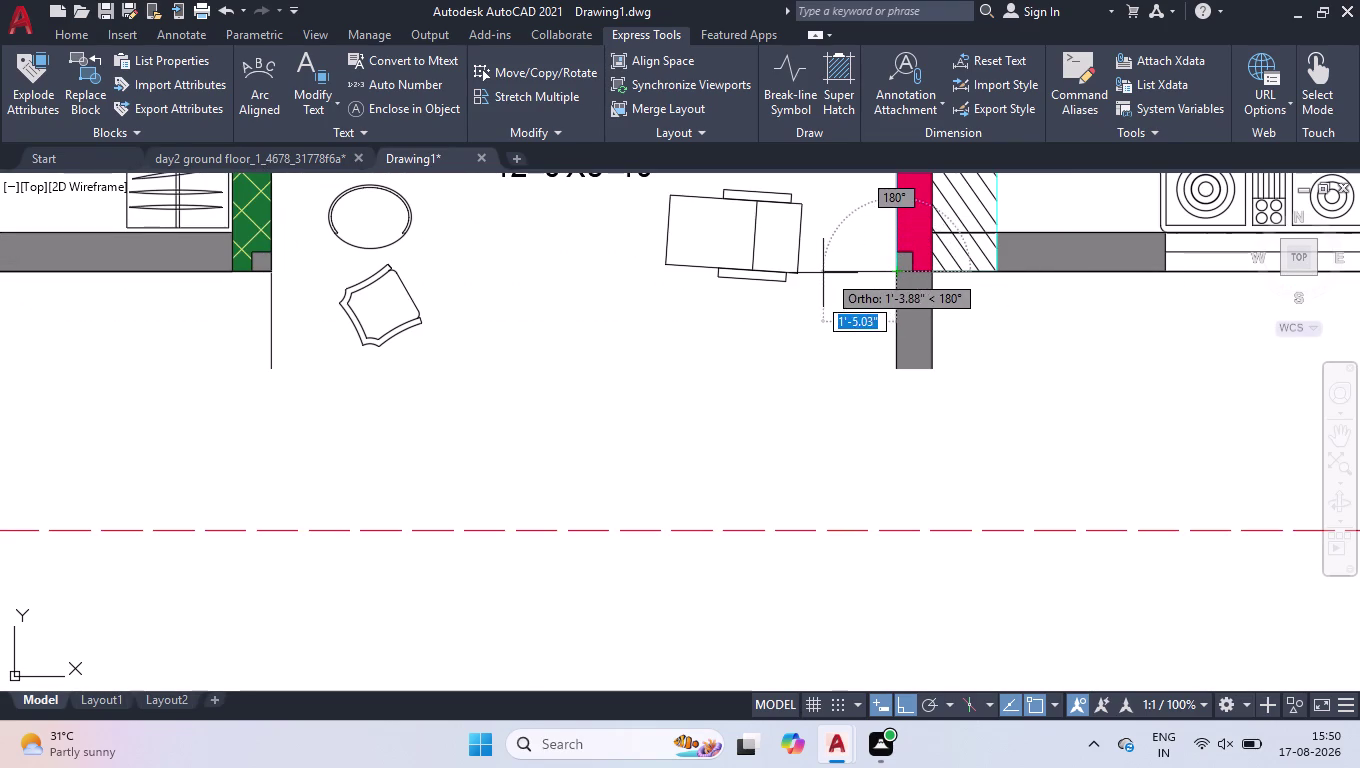
click(822, 273)
key(space)
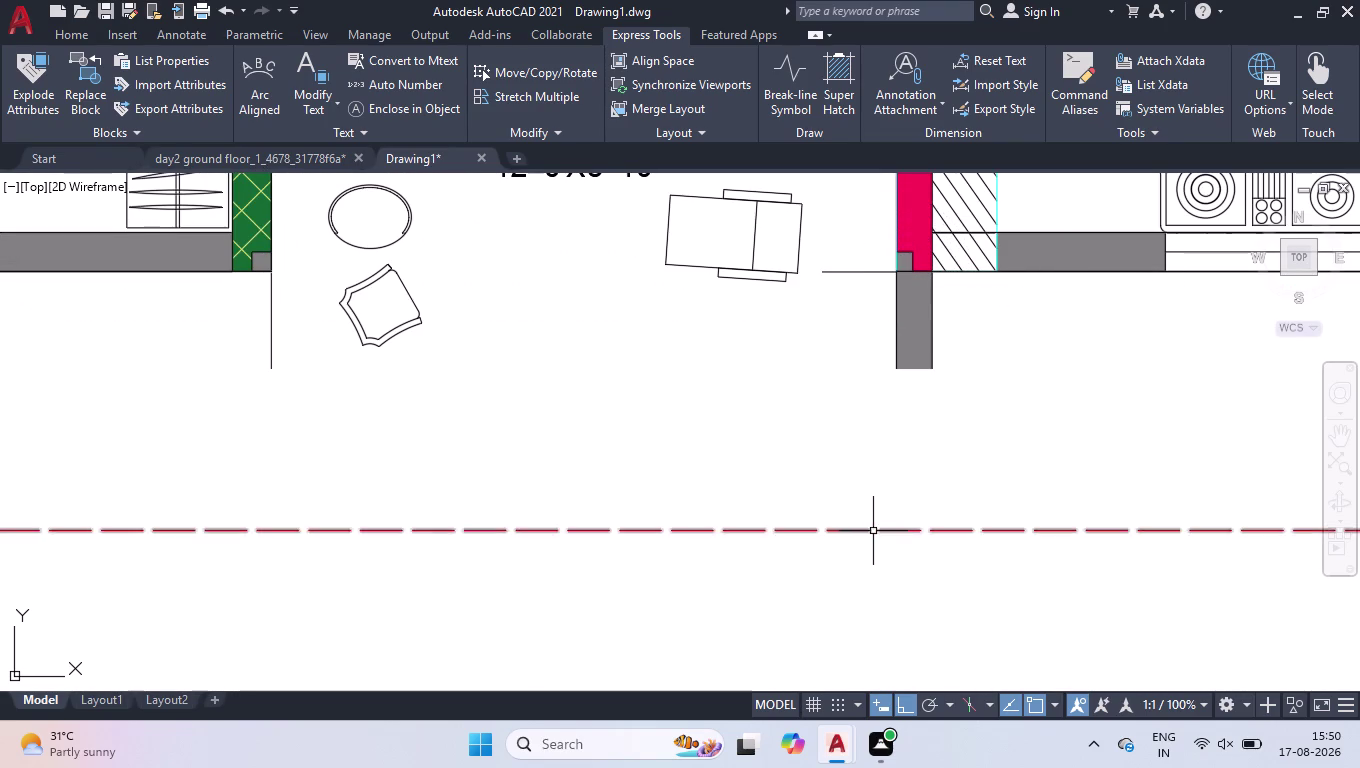
Draw a short horizontal line along the red dashed border.
key(l)
key(Return)
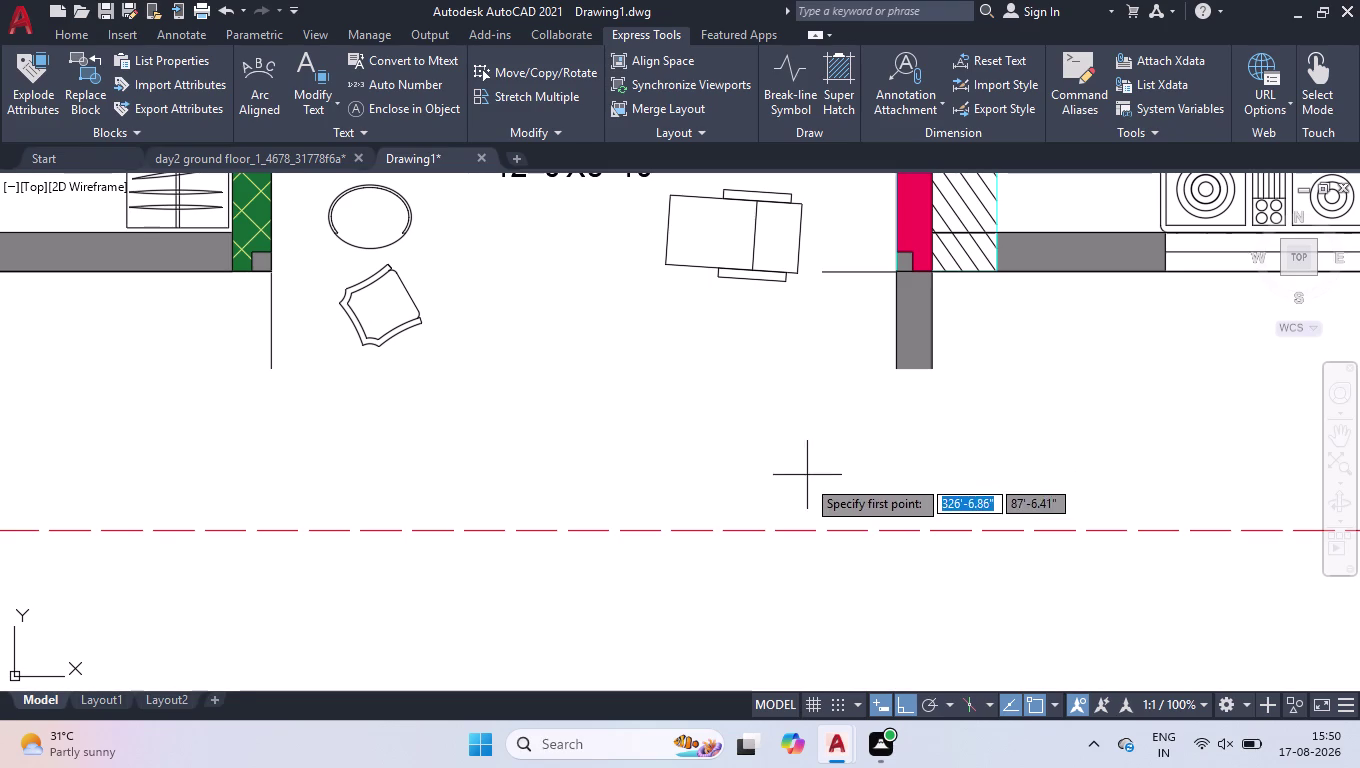
click(828, 531)
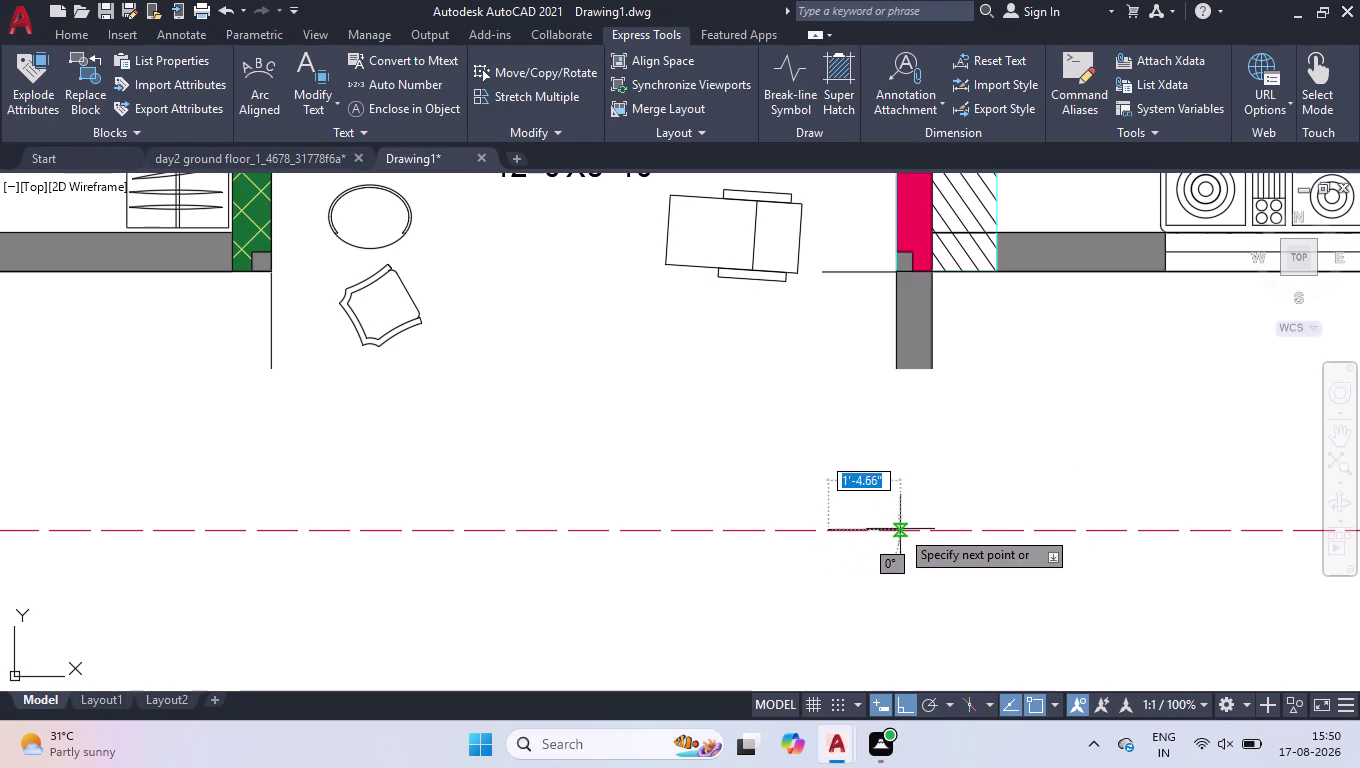
click(901, 529)
key(space)
Offset the short line at the wall corner by 5'.
text(O)
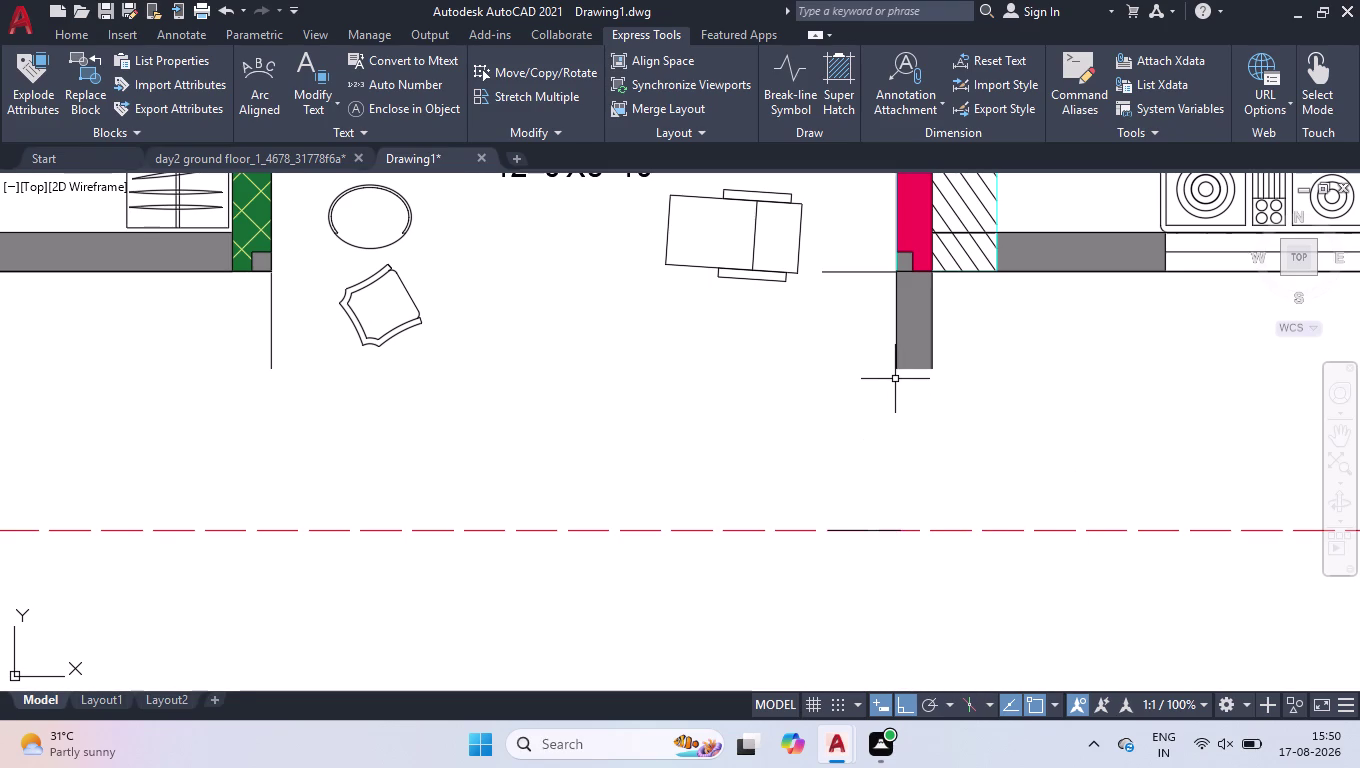
text(FF)
key(Return)
text(5')
key(Return)
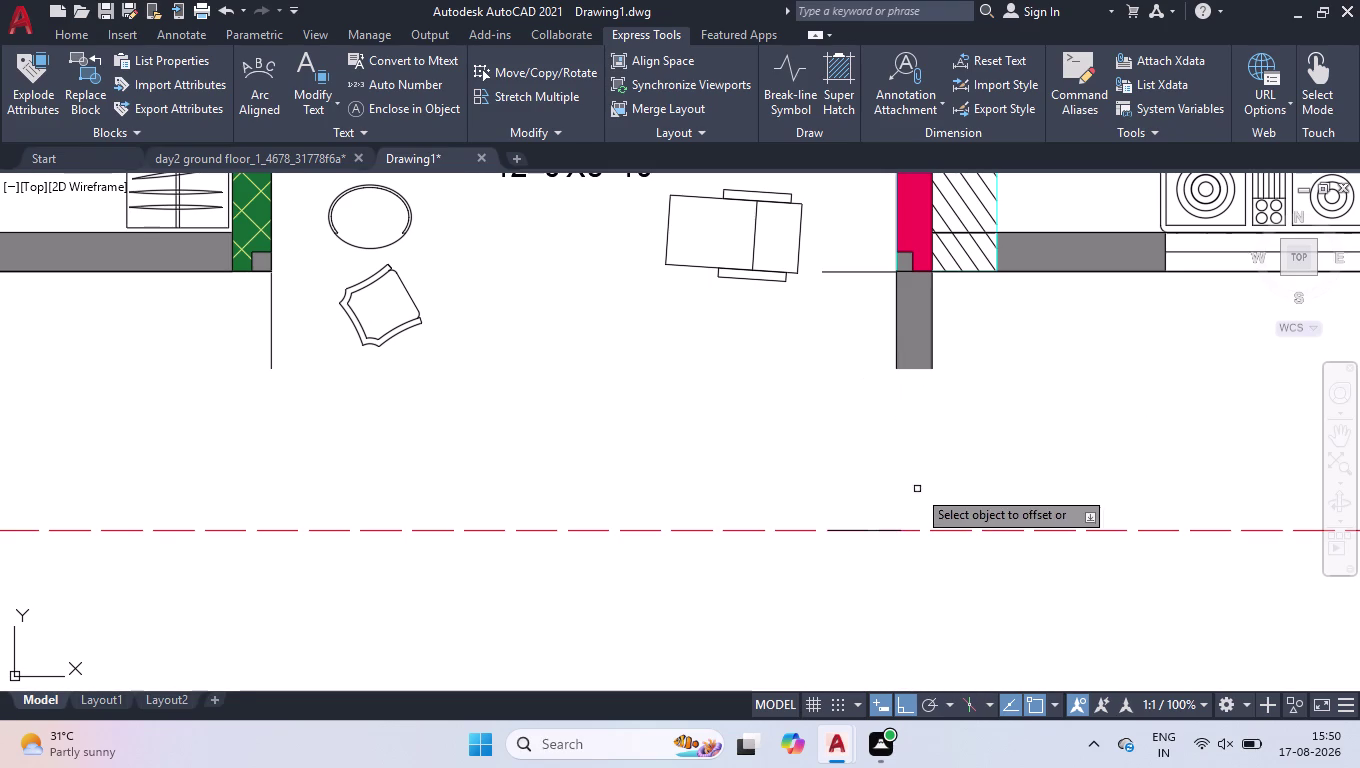
click(865, 529)
click(866, 250)
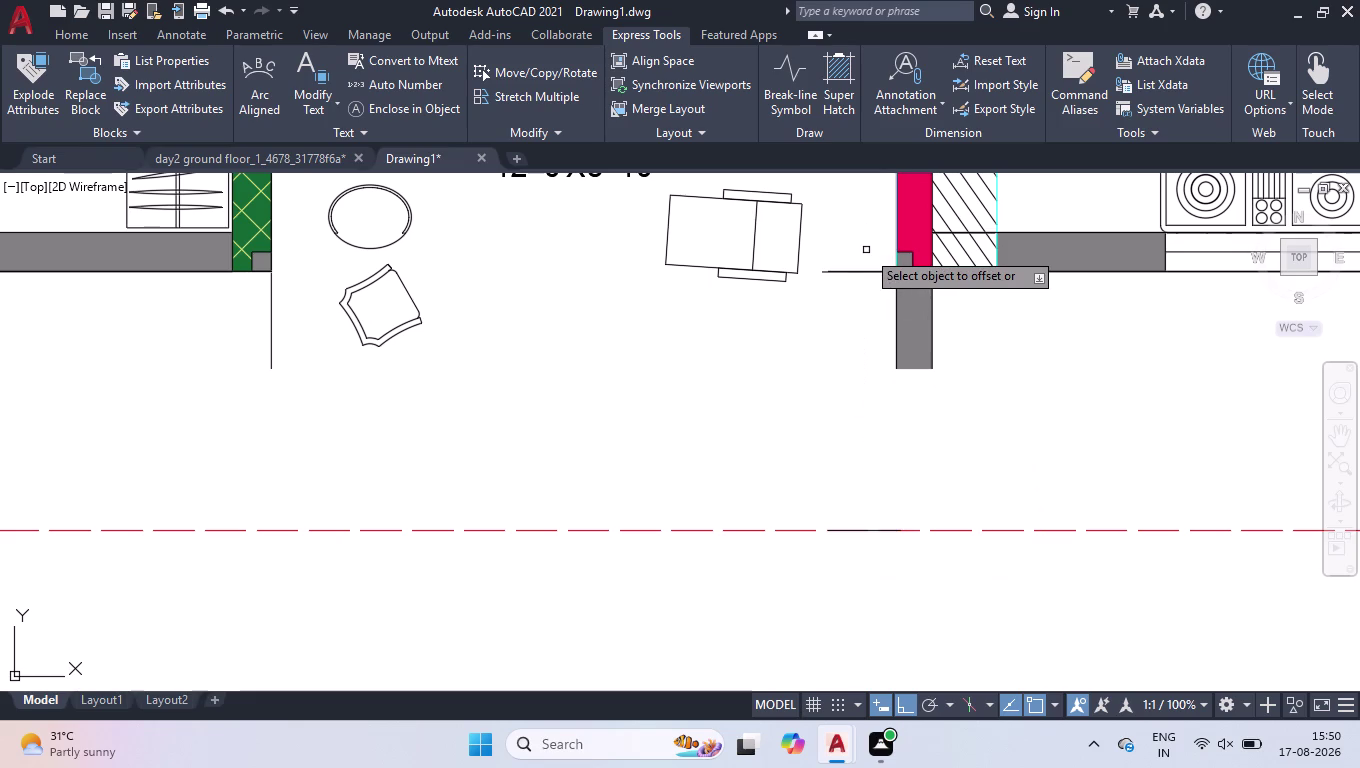
key(space)
scroll(up, 3)
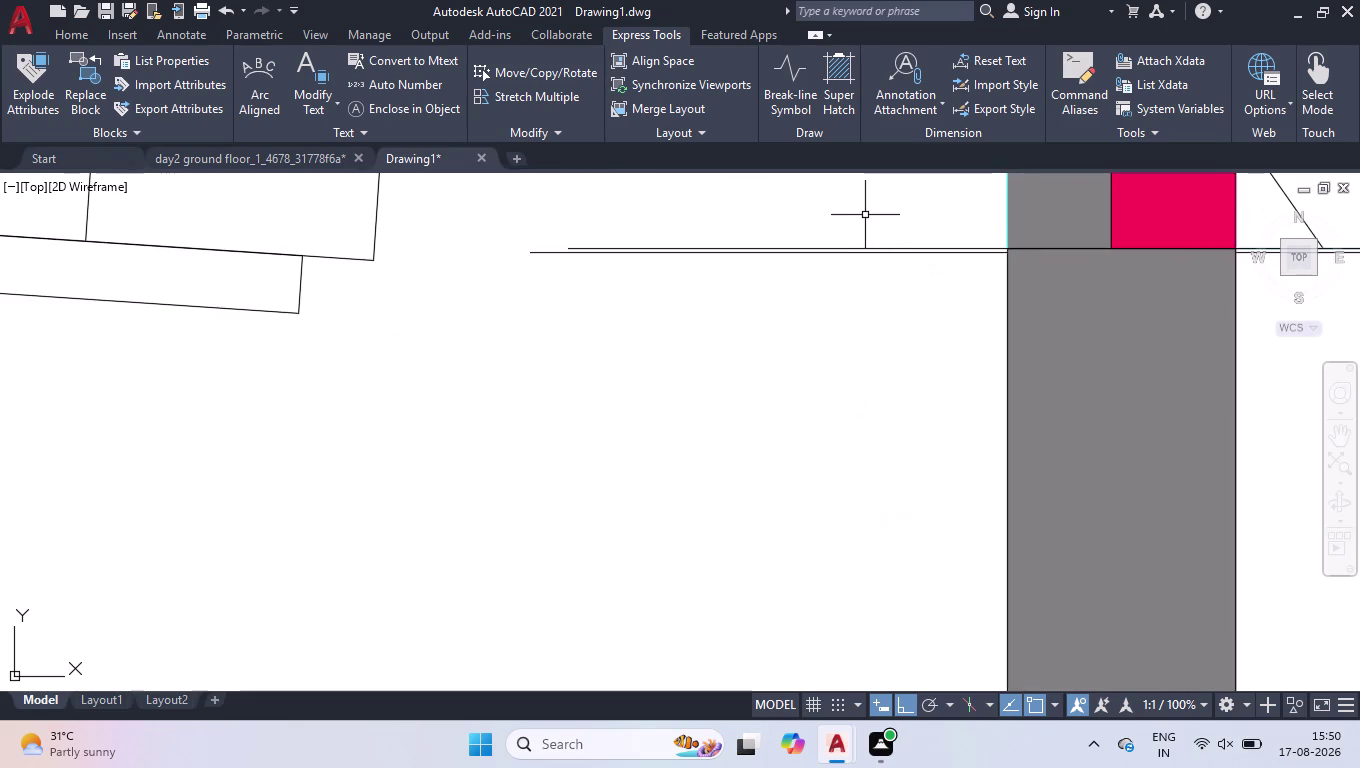
scroll(up, 3)
Start a linear dimension between the two lines, then cancel it.
text(DLI)
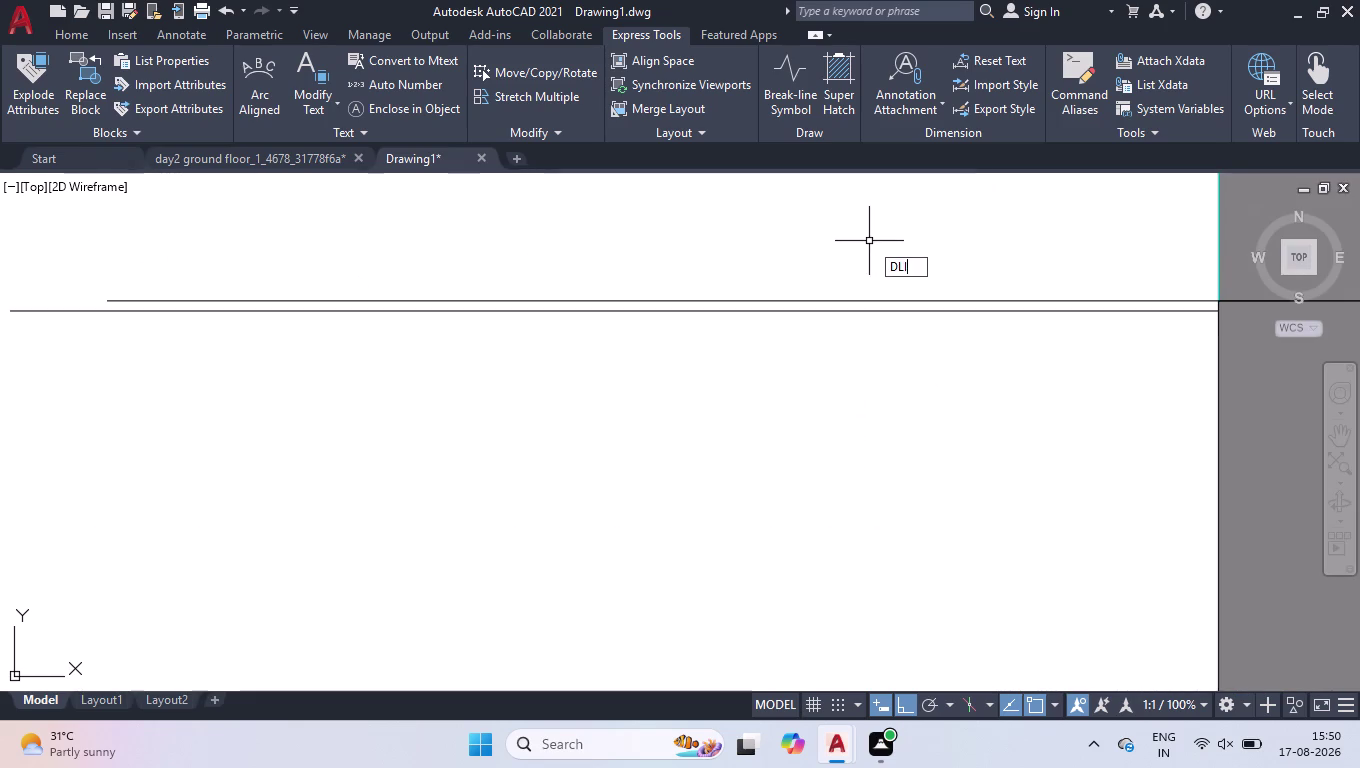
key(Return)
scroll(up, 3)
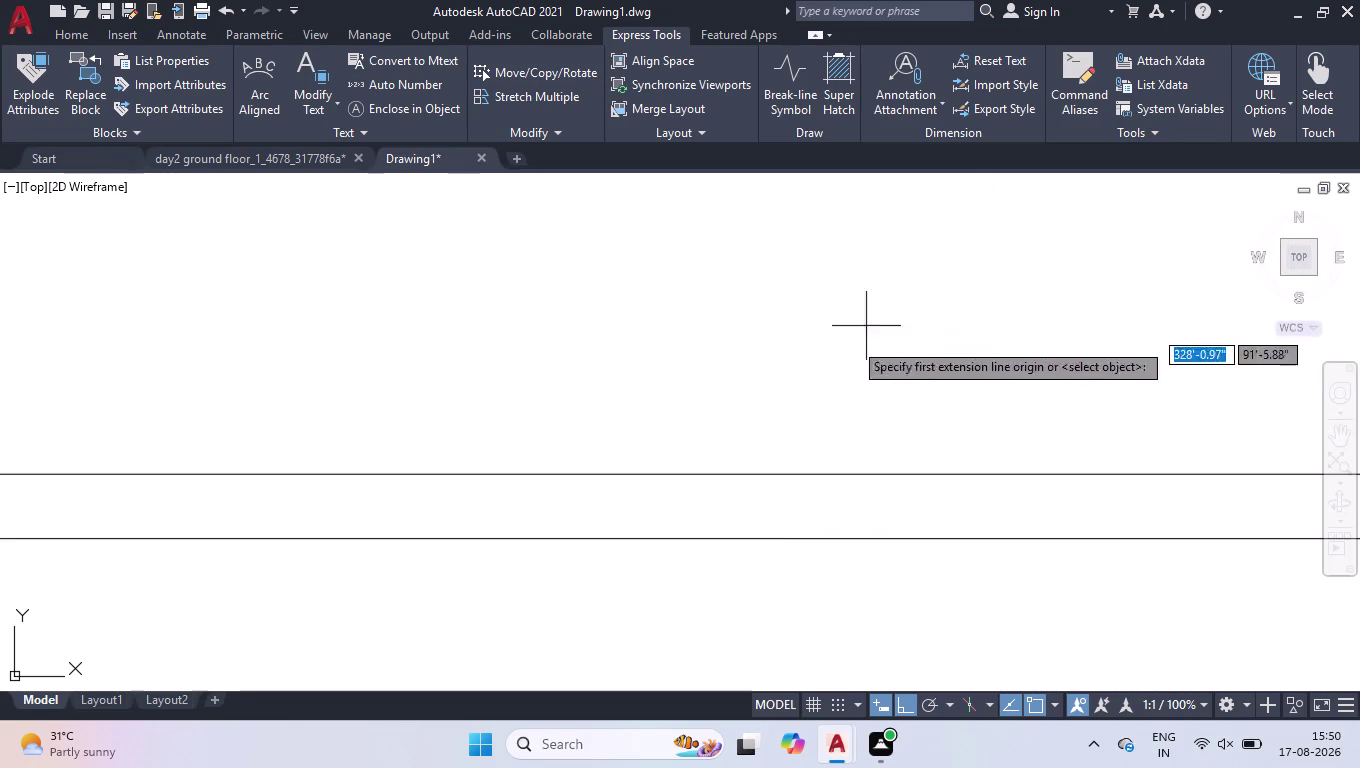
click(765, 470)
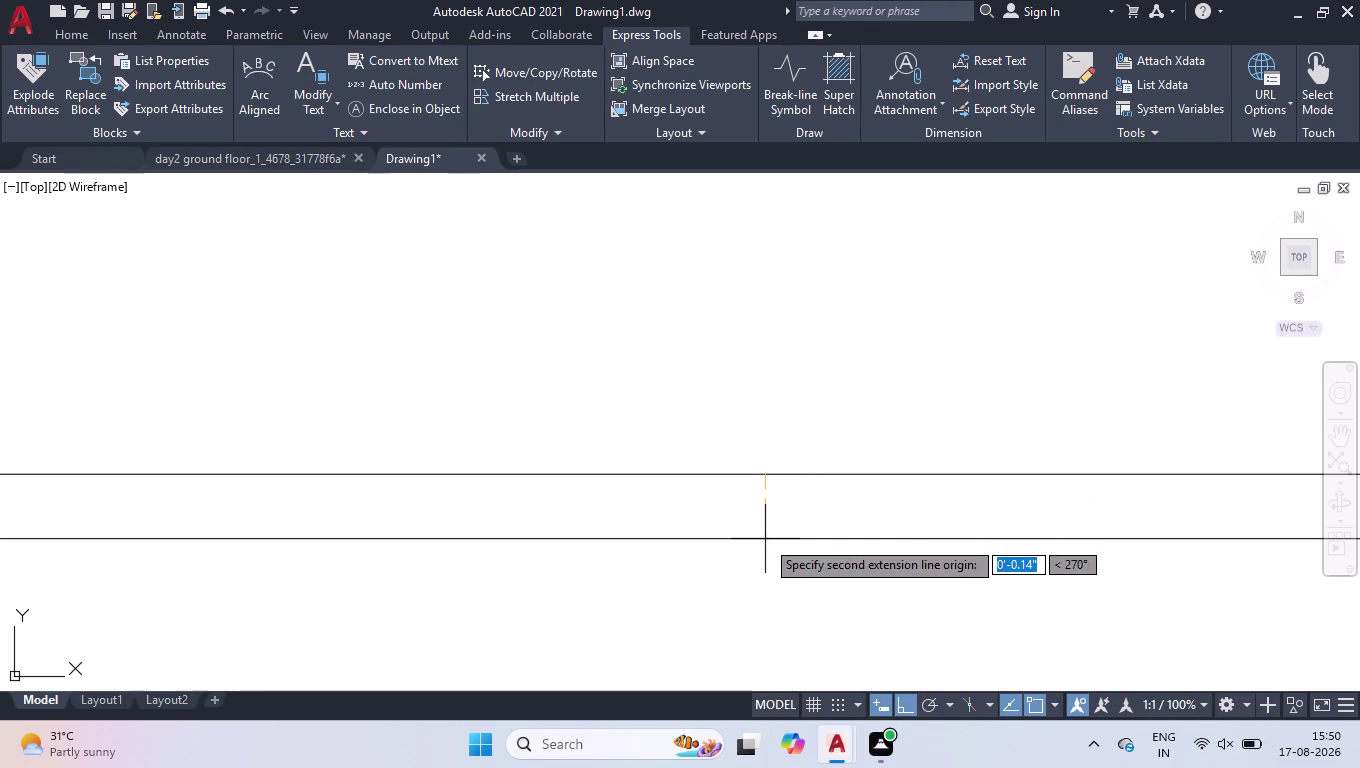
click(765, 539)
scroll(down, 3)
scroll(down, 3)
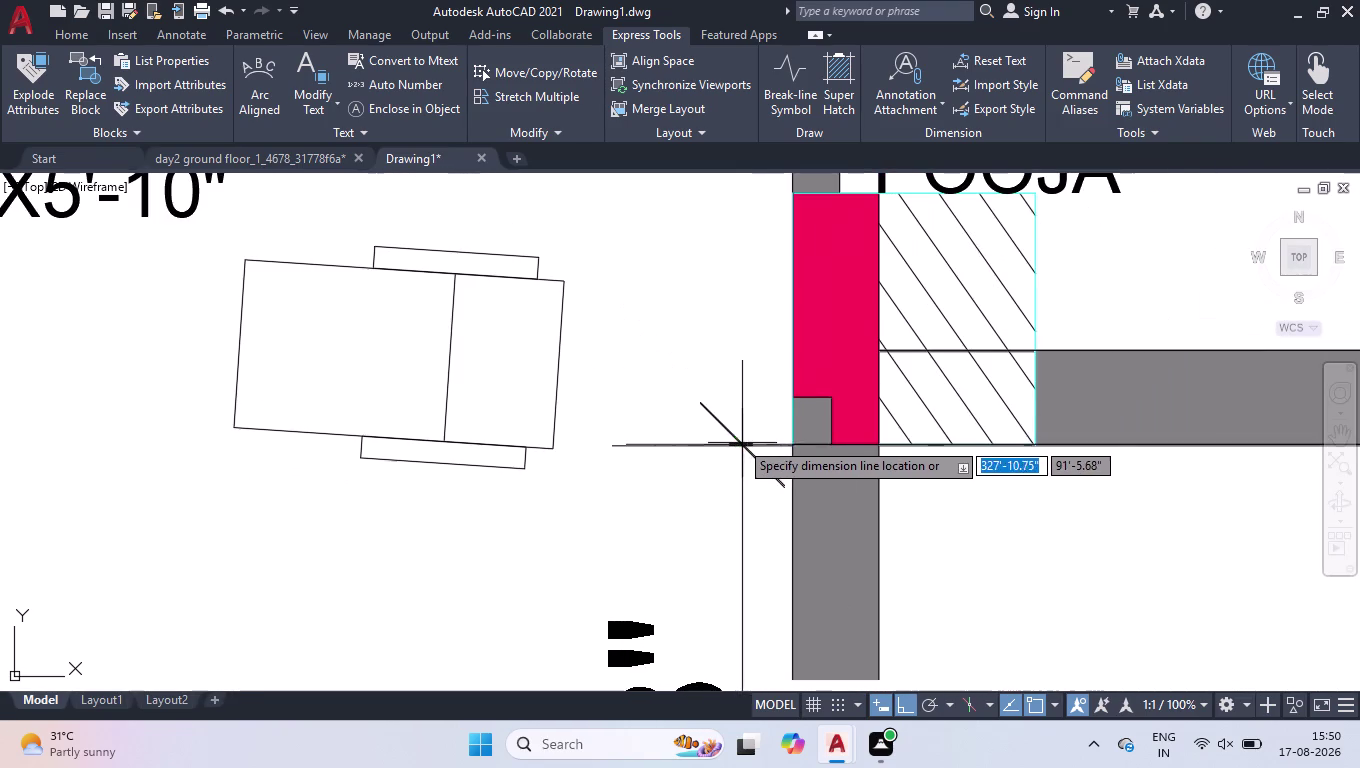
scroll(down, 3)
scroll(down, 3)
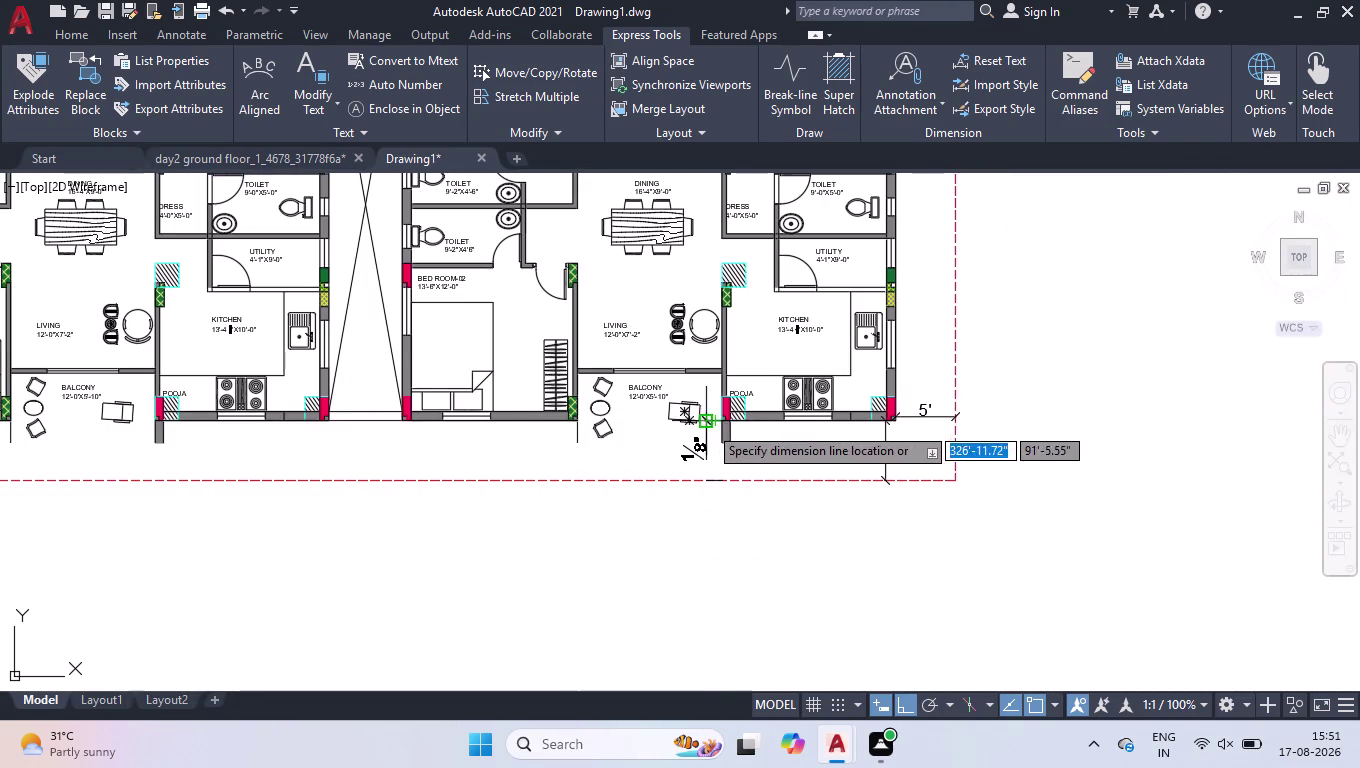
scroll(up, 3)
key(space)
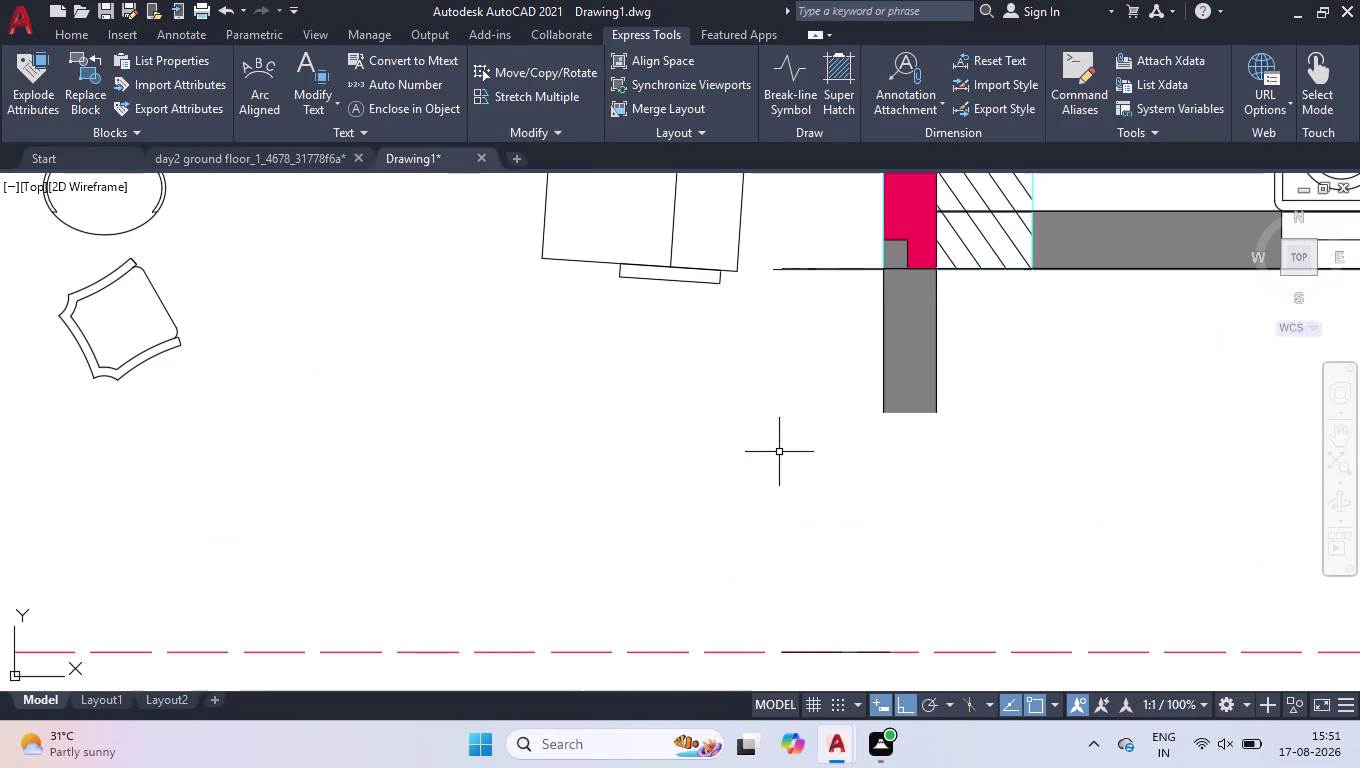
Delete two unwanted objects near the plan.
click(832, 238)
click(788, 388)
key(Delete)
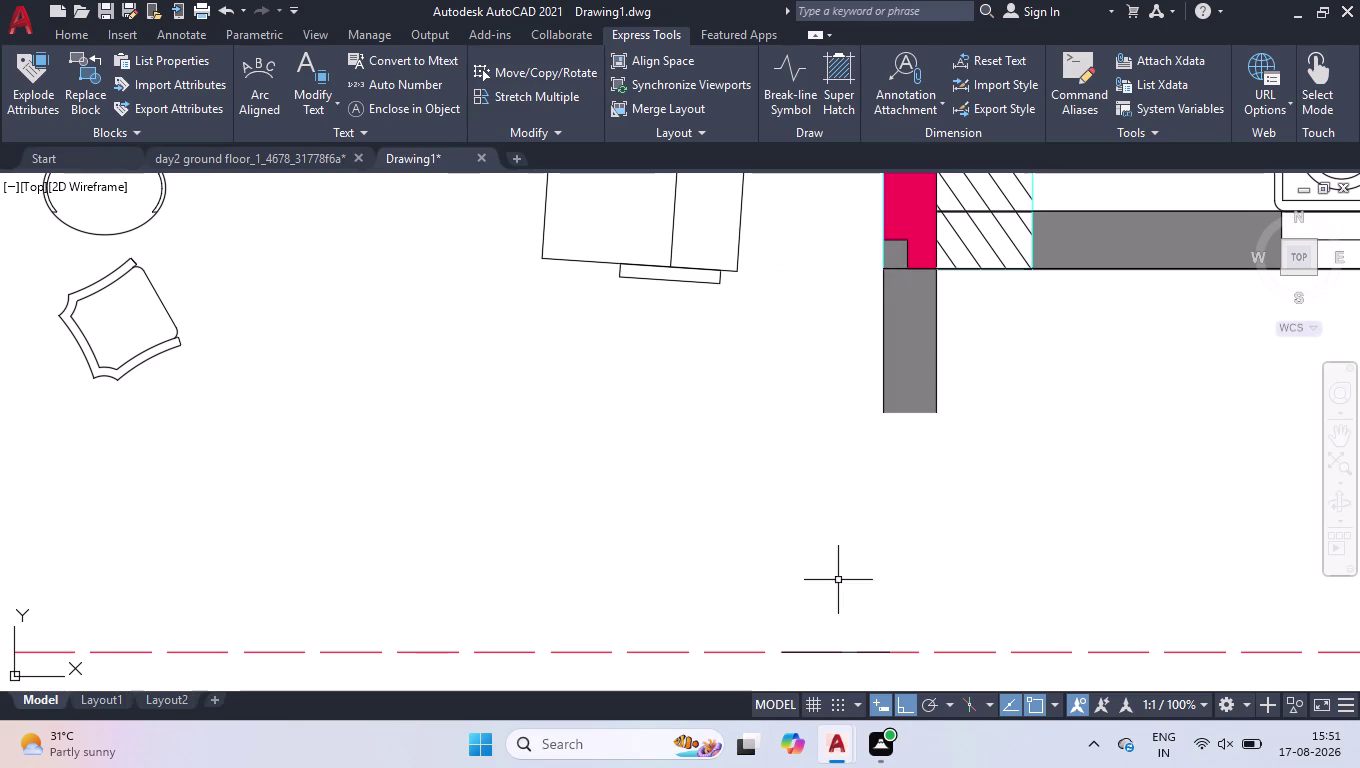
click(829, 652)
key(Delete)
Start Multiline Text from Home > Annotation to the right of the plan.
scroll(down, 3)
scroll(down, 3)
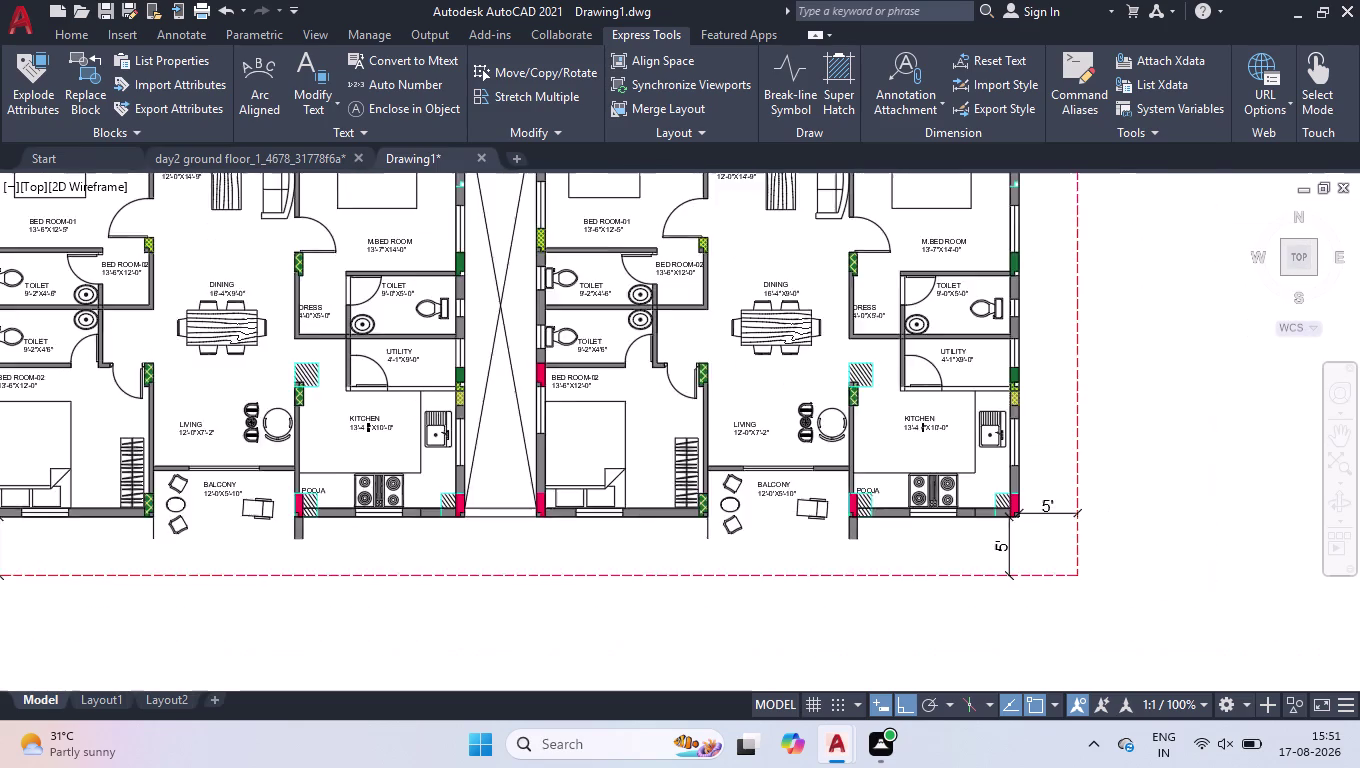
scroll(down, 3)
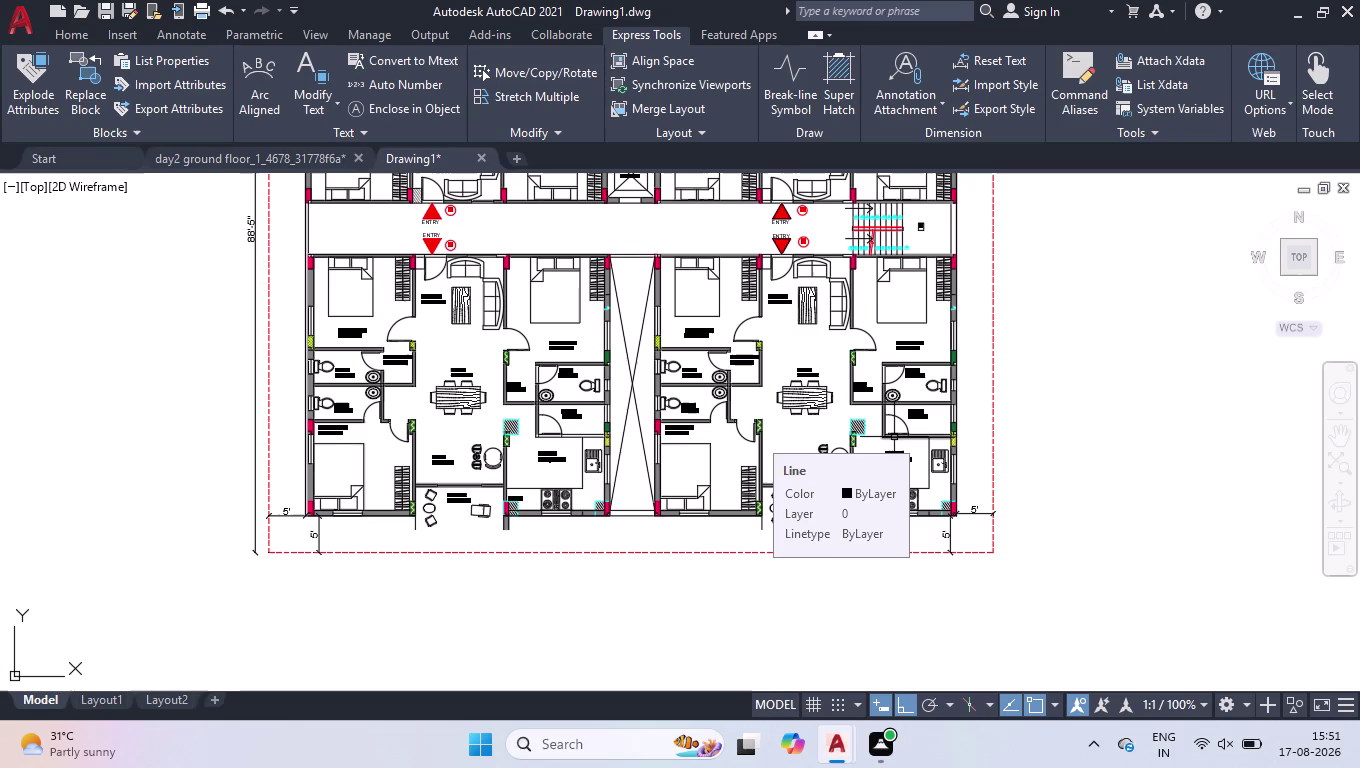
scroll(down, 3)
scroll(down, 3)
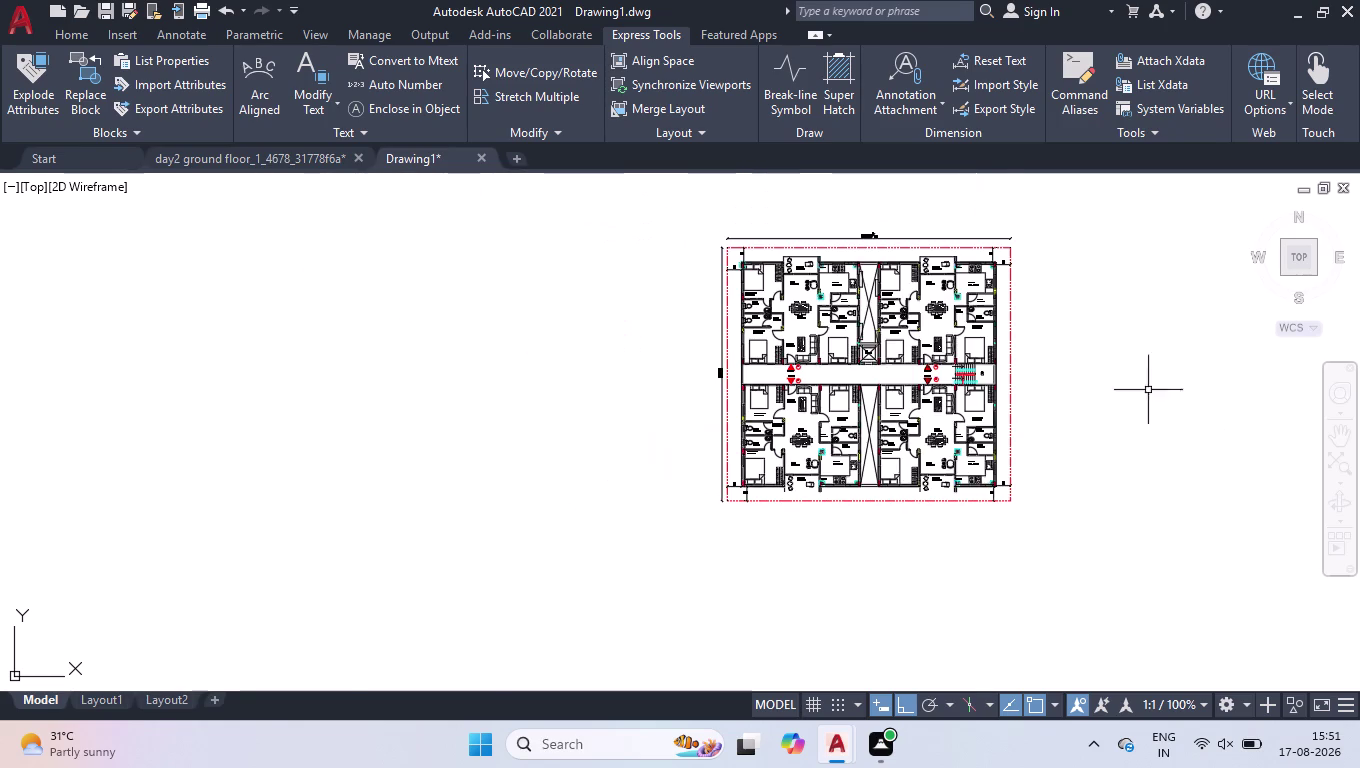
scroll(up, 3)
click(94, 38)
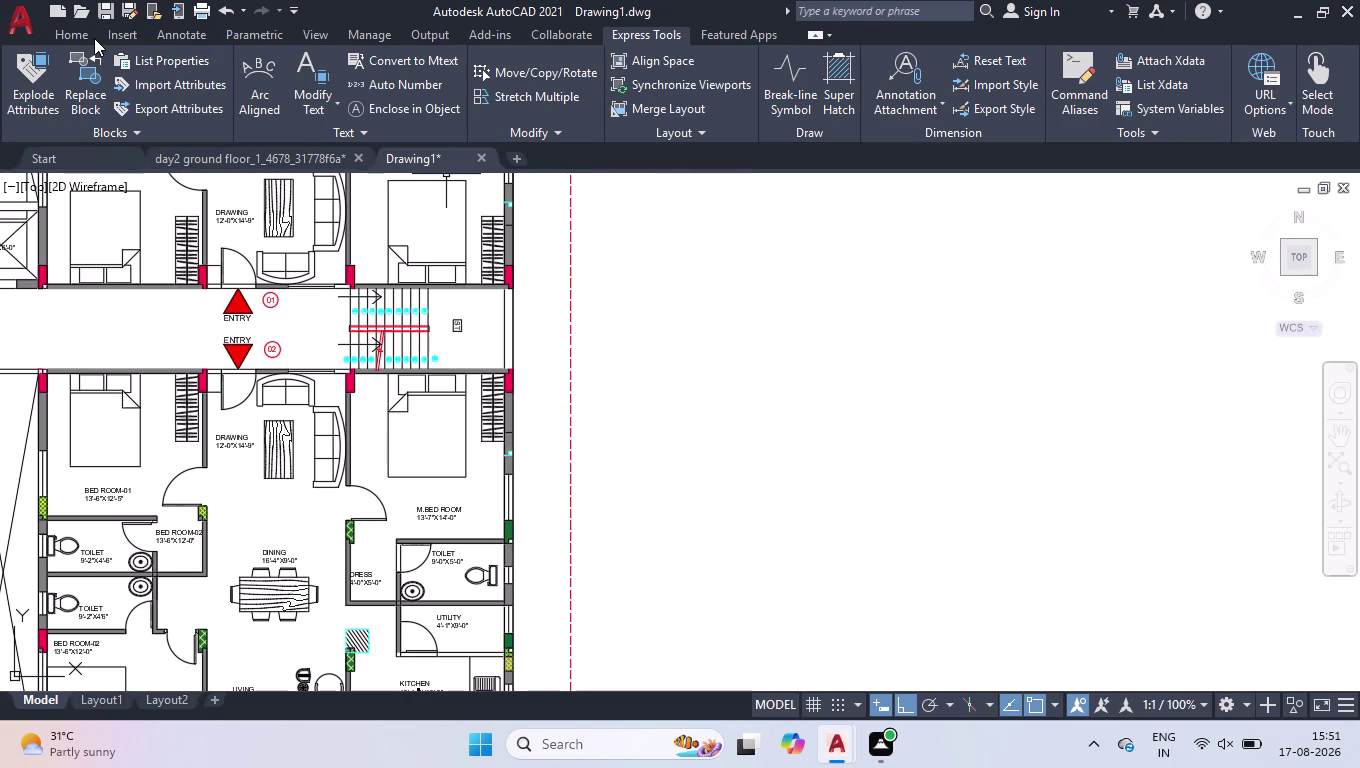
click(394, 74)
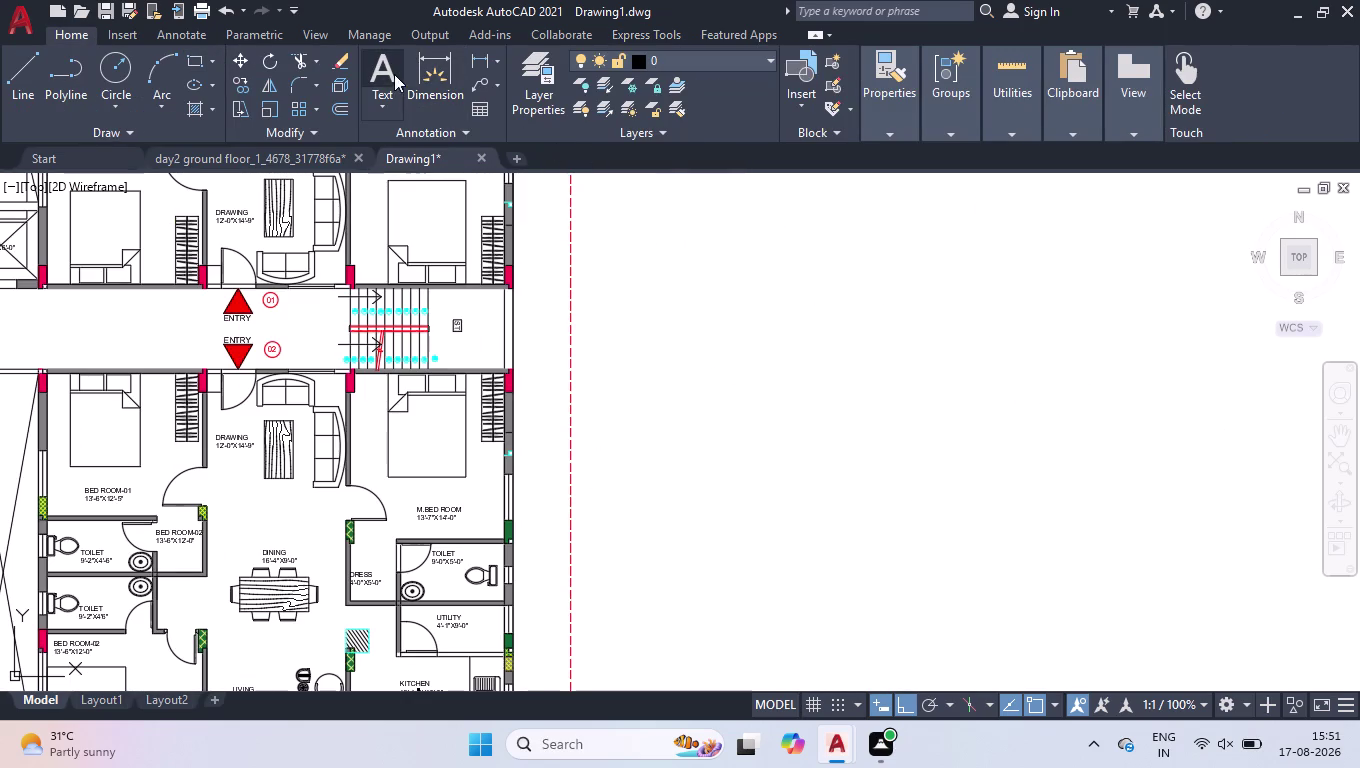
click(687, 302)
Place the text box right of the plan and type the heading EAST.
click(989, 501)
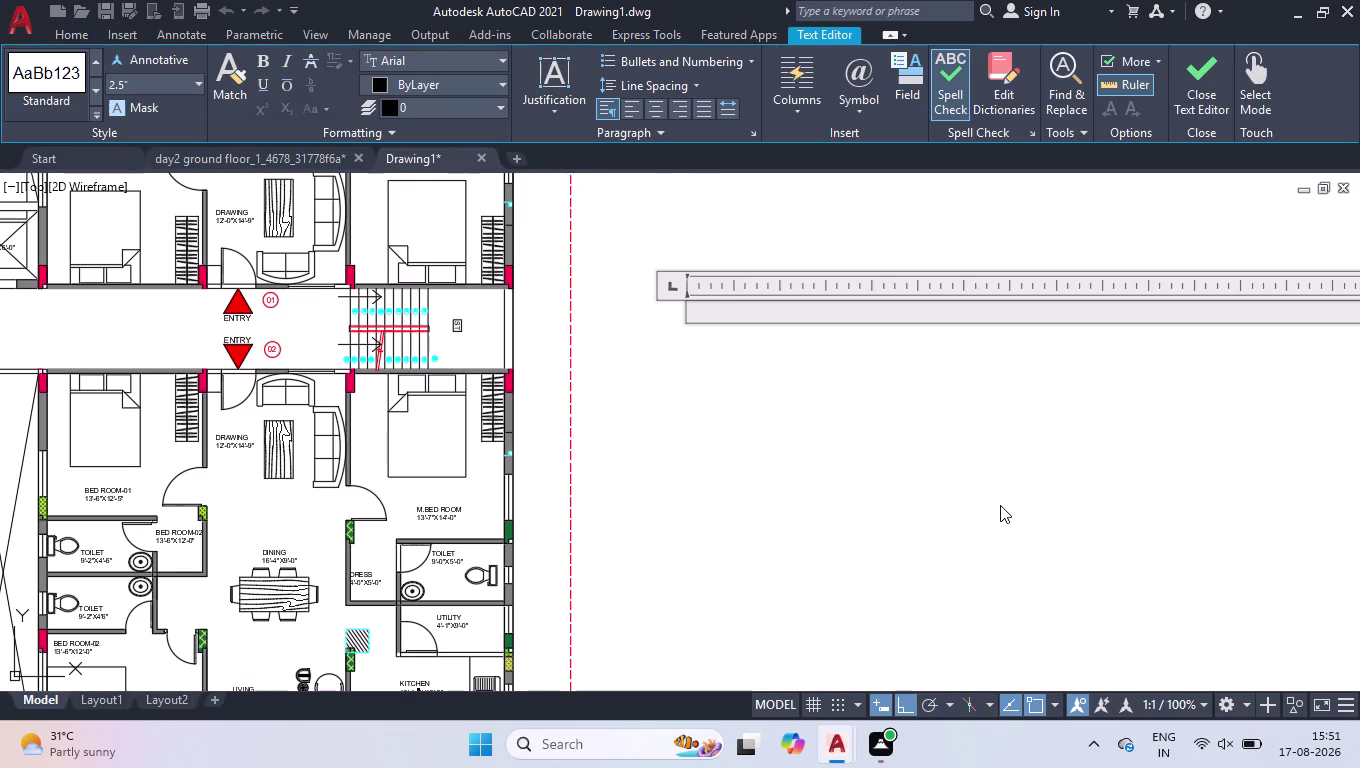
text(EAST)
key(Return)
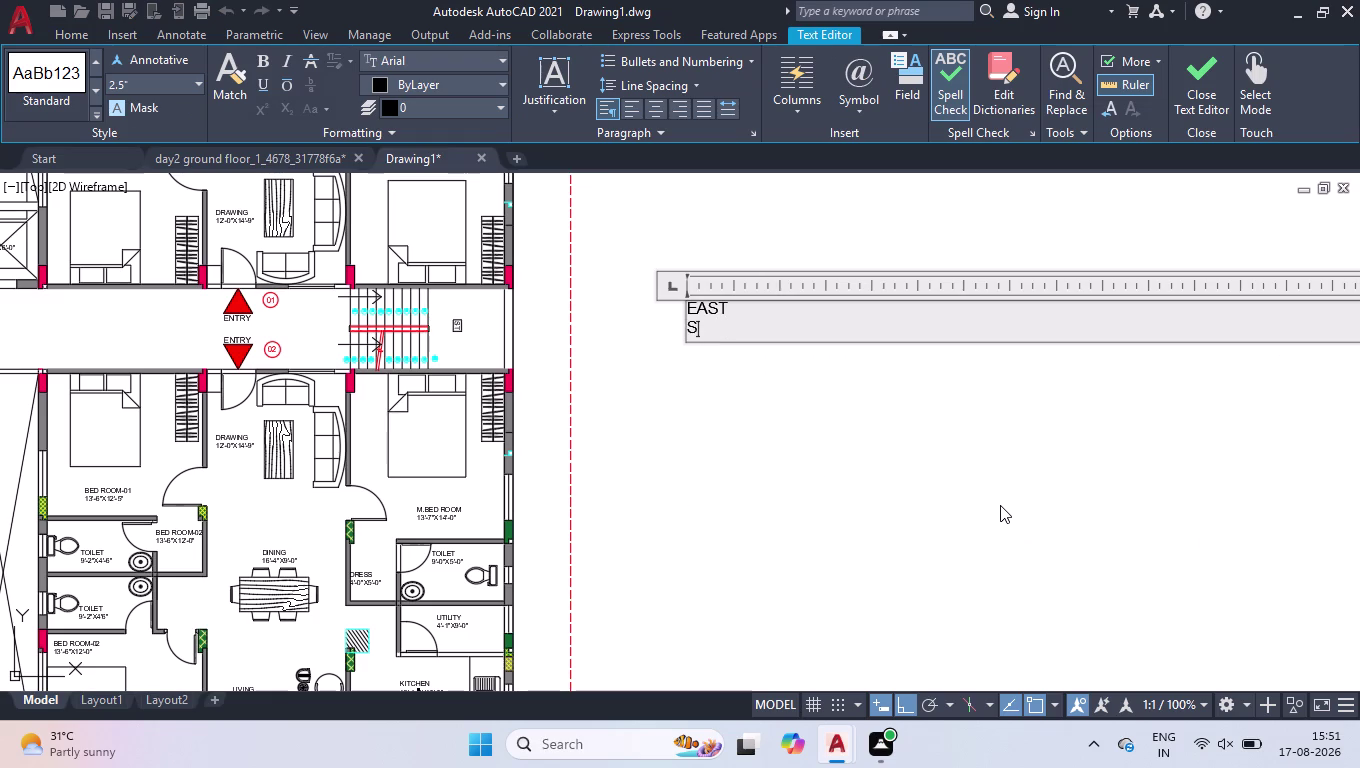
Add the second line 'Salable area - 1905' and close the editor.
key(b)
text(le)
key(space)
text(re)
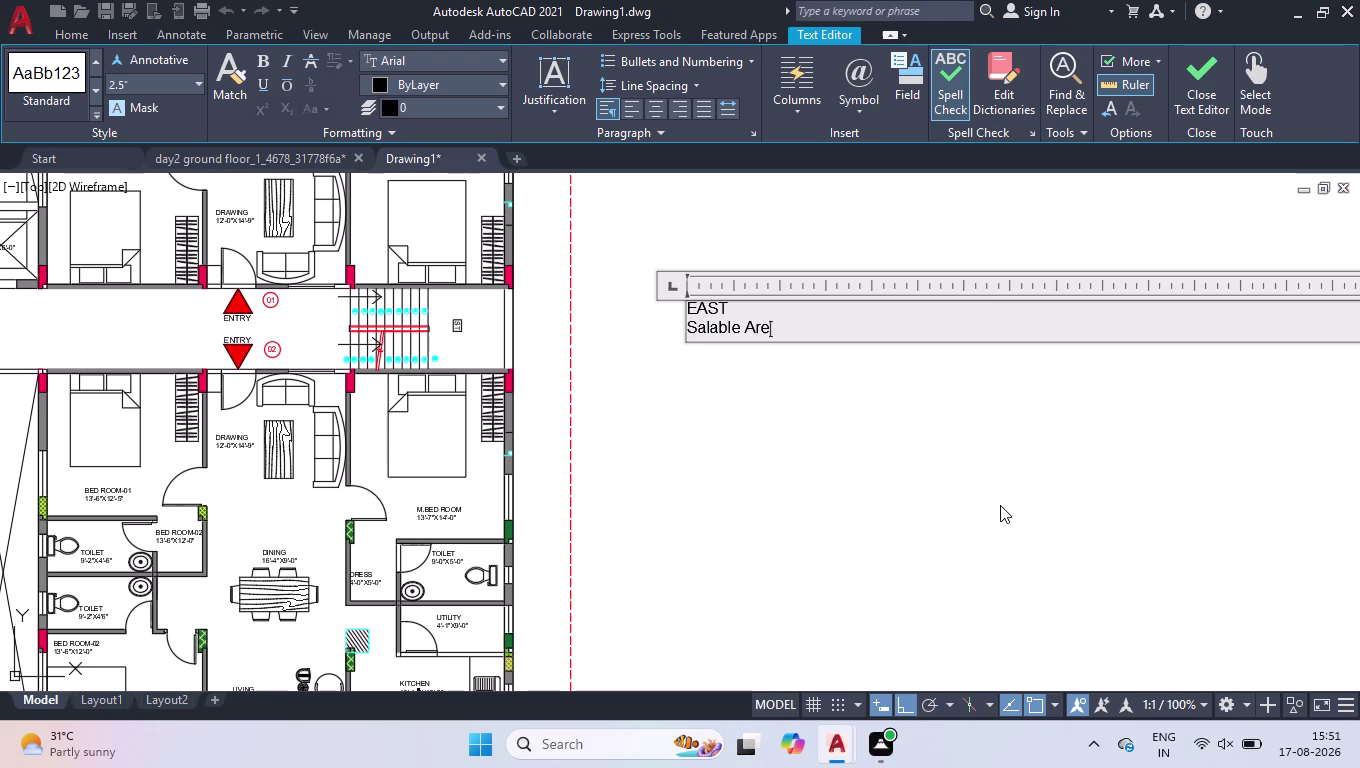
key(BackSpace)
key(BackSpace)
key(BackSpace)
text(ar)
text(ea)
key(space)
text(-)
key(space)
text(1905)
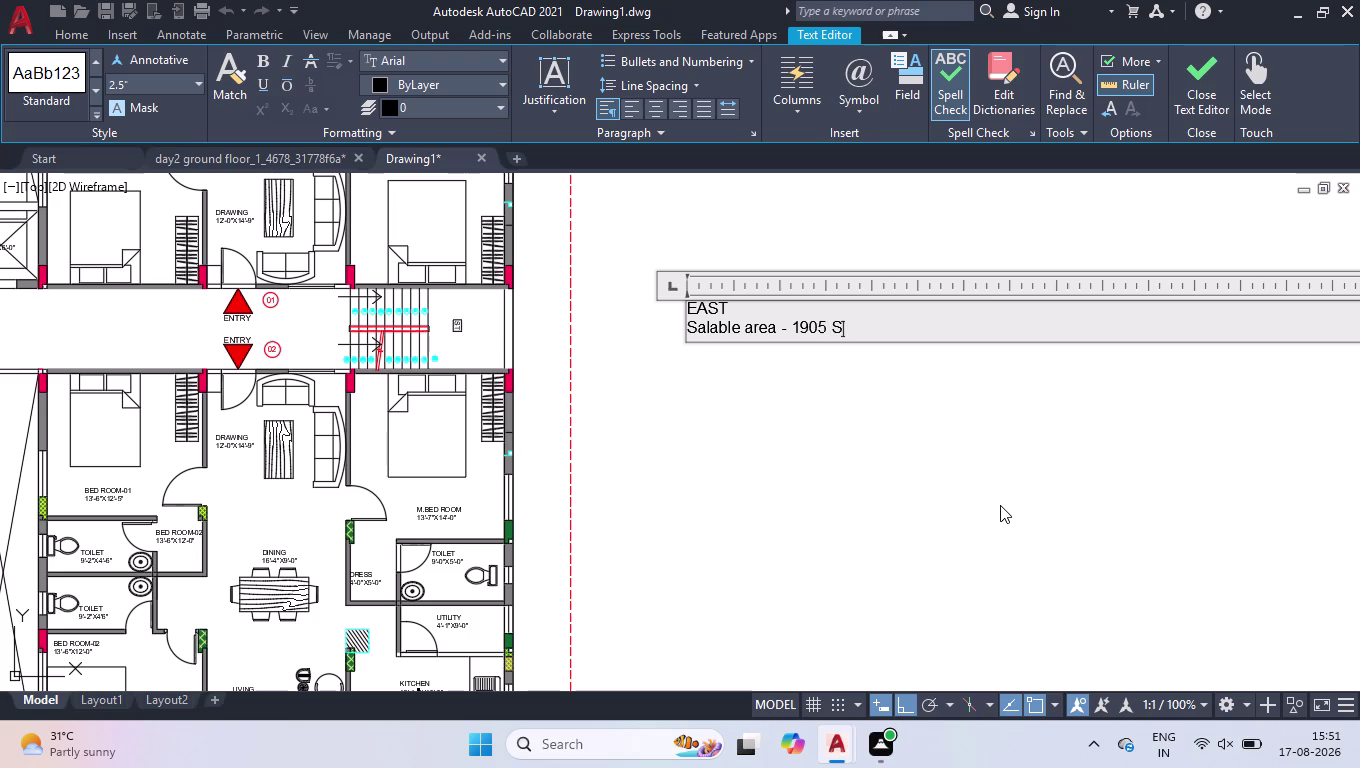
click(854, 451)
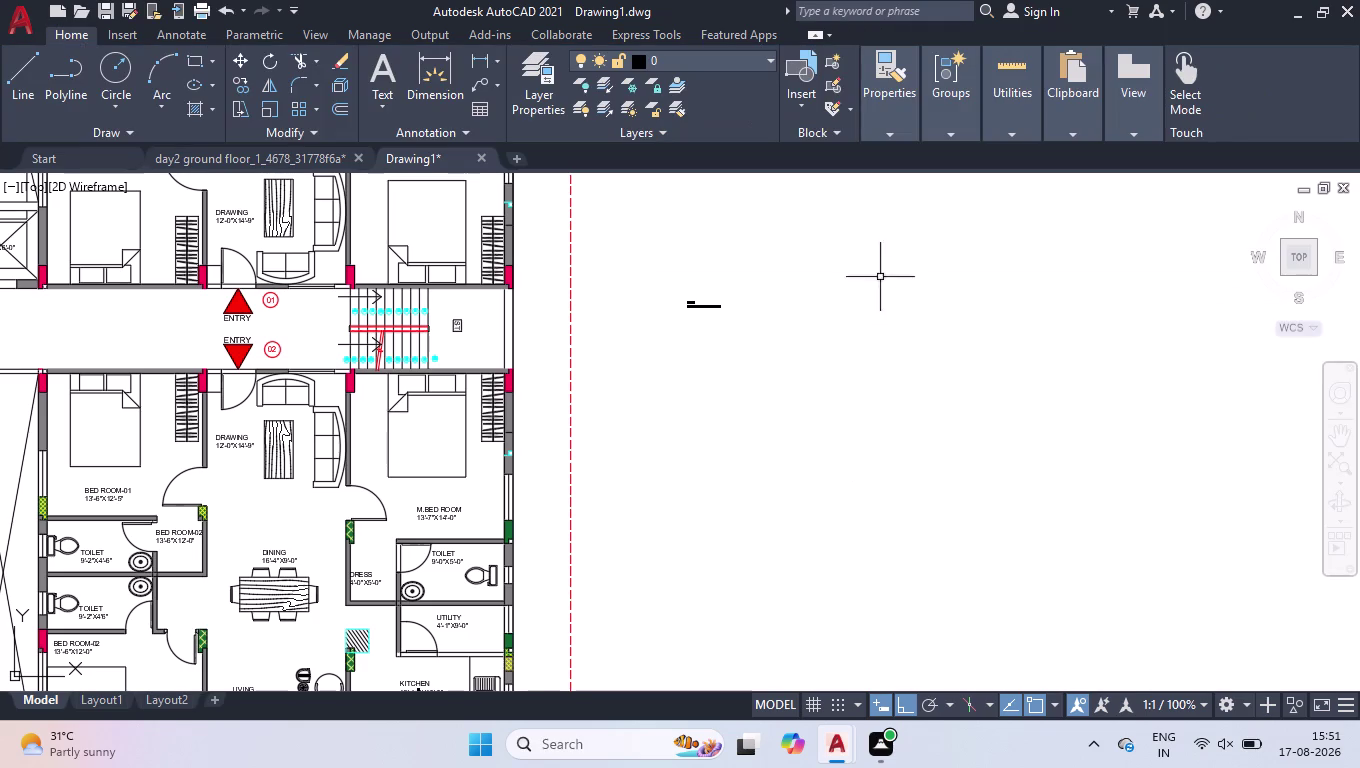
Set the EAST label's text height to 1' in the Properties palette.
click(765, 238)
click(635, 320)
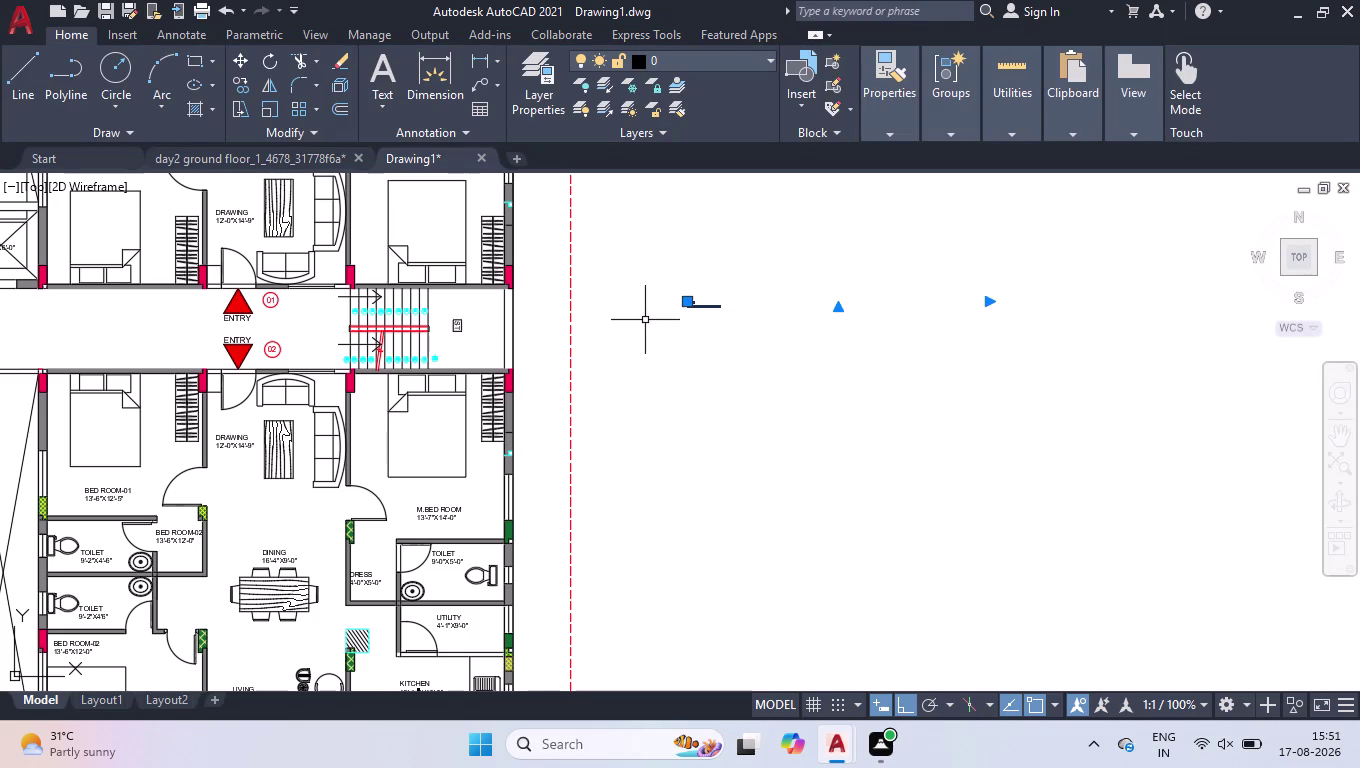
key(ctrl+1)
scroll(down, 3)
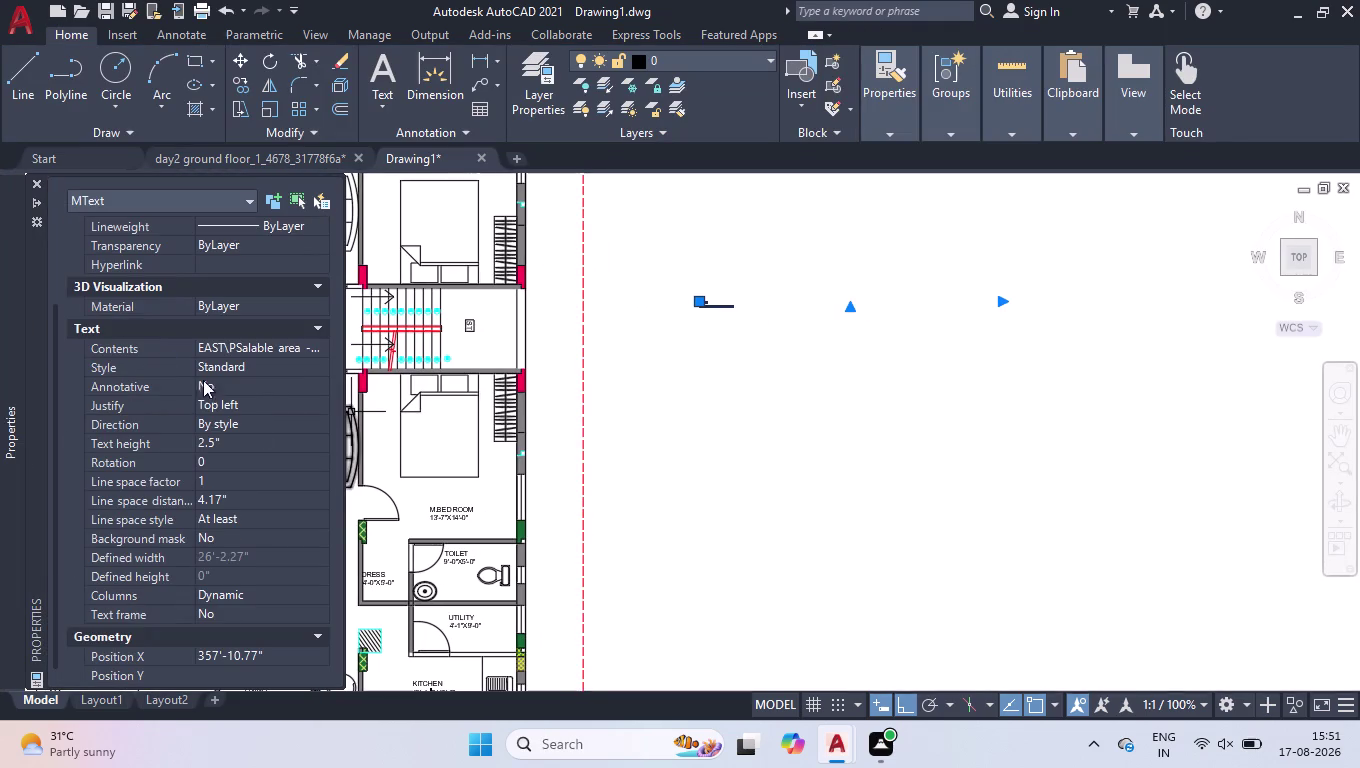
click(247, 439)
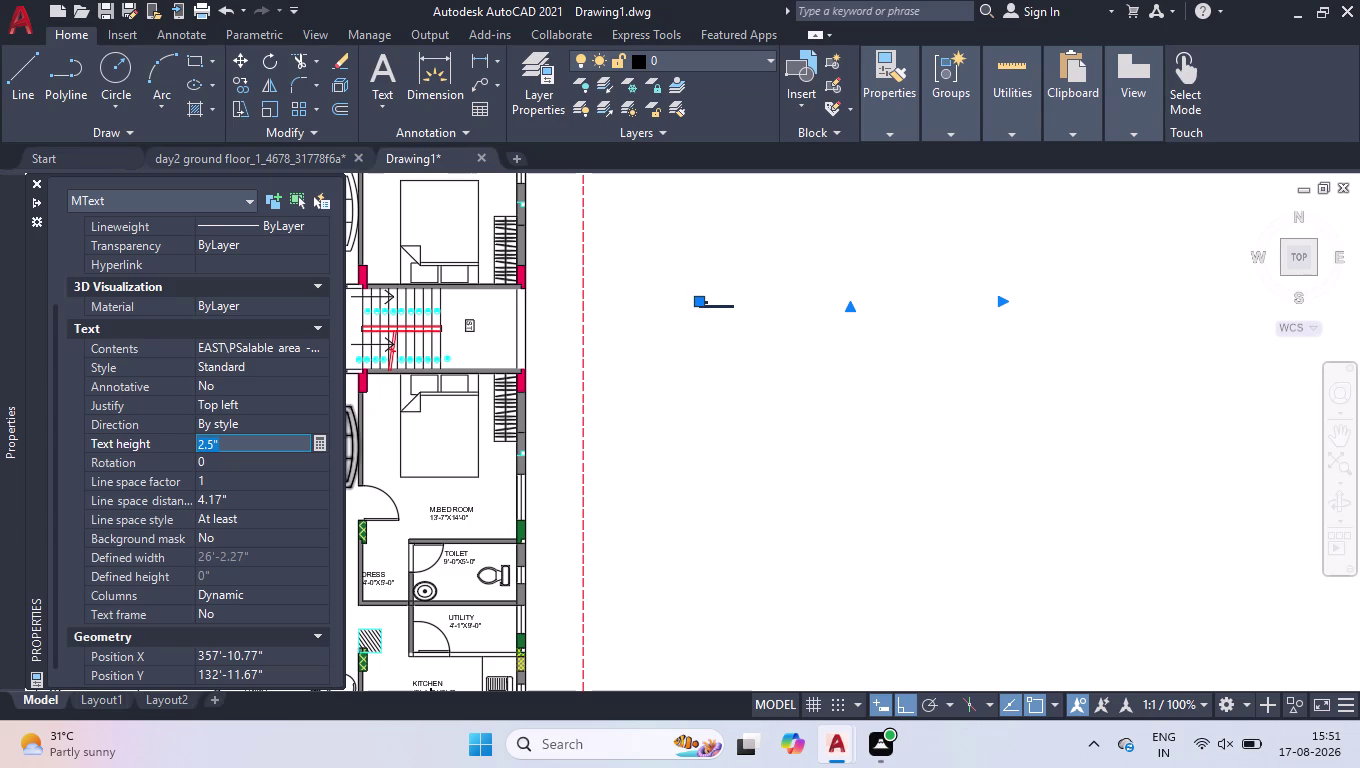
text(1')
key(Return)
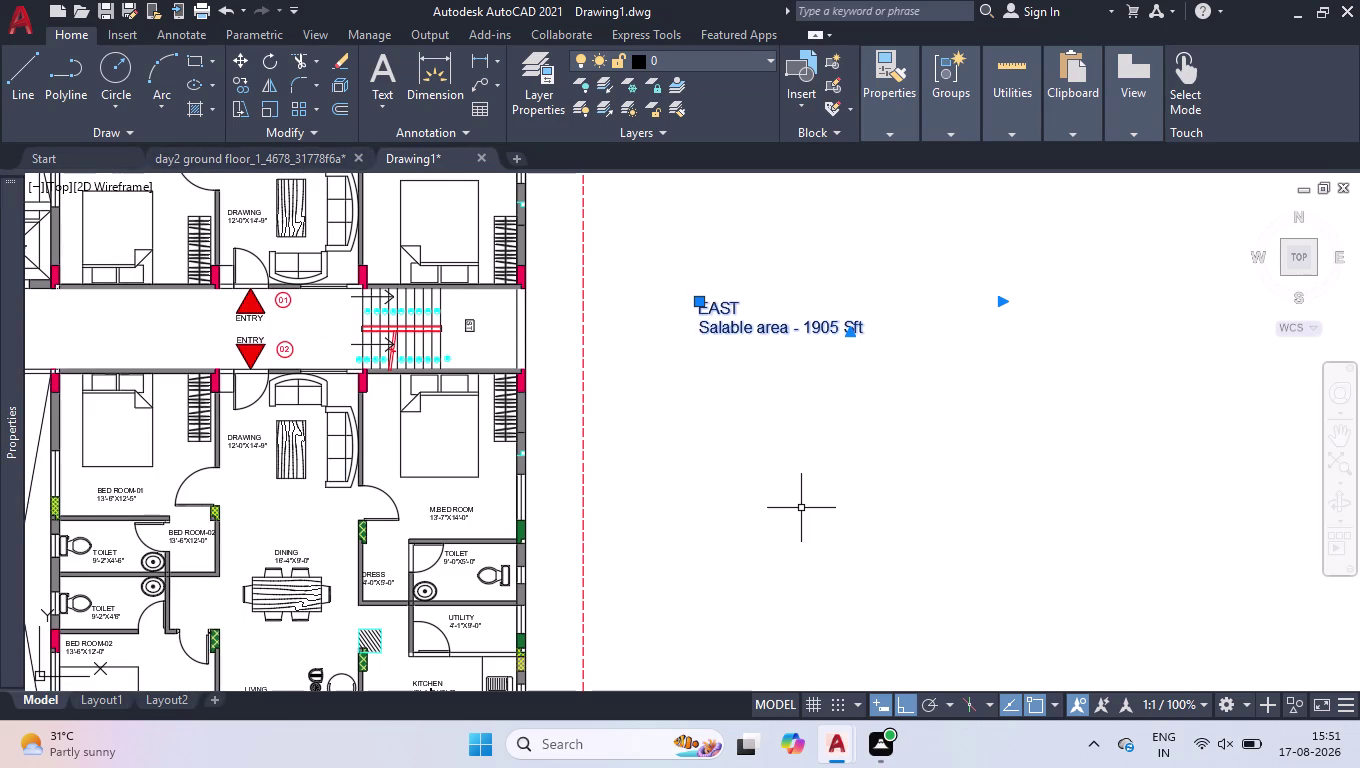
Copy the label once to the right and once directly below.
text(co)
key(Return)
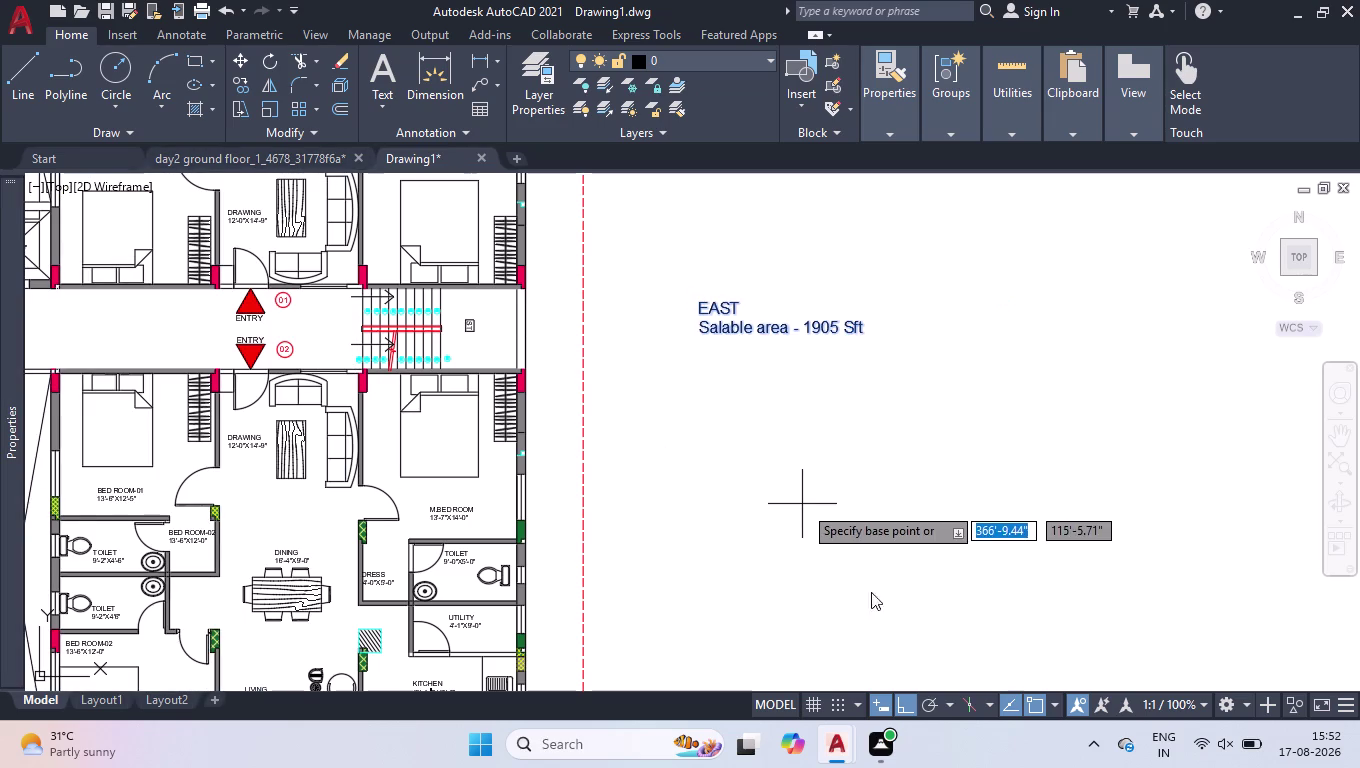
click(699, 301)
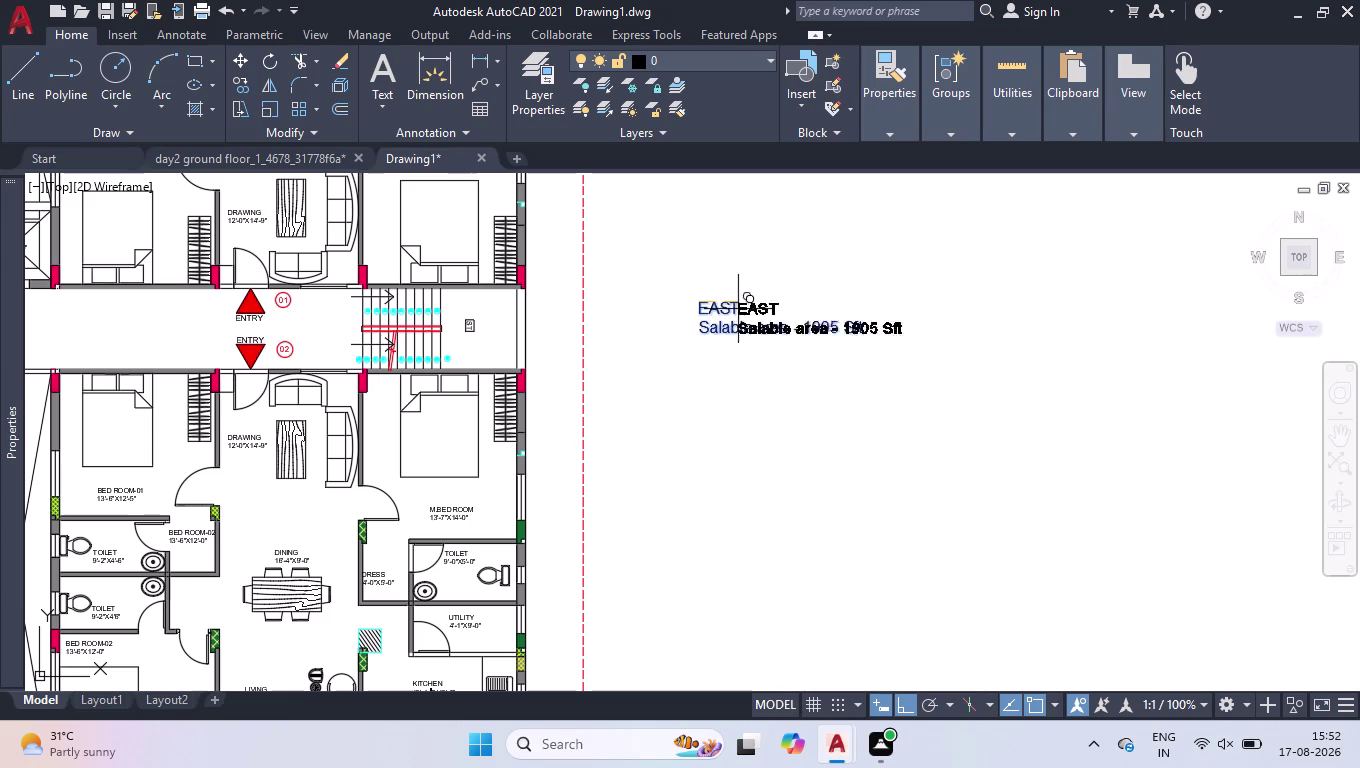
click(1085, 323)
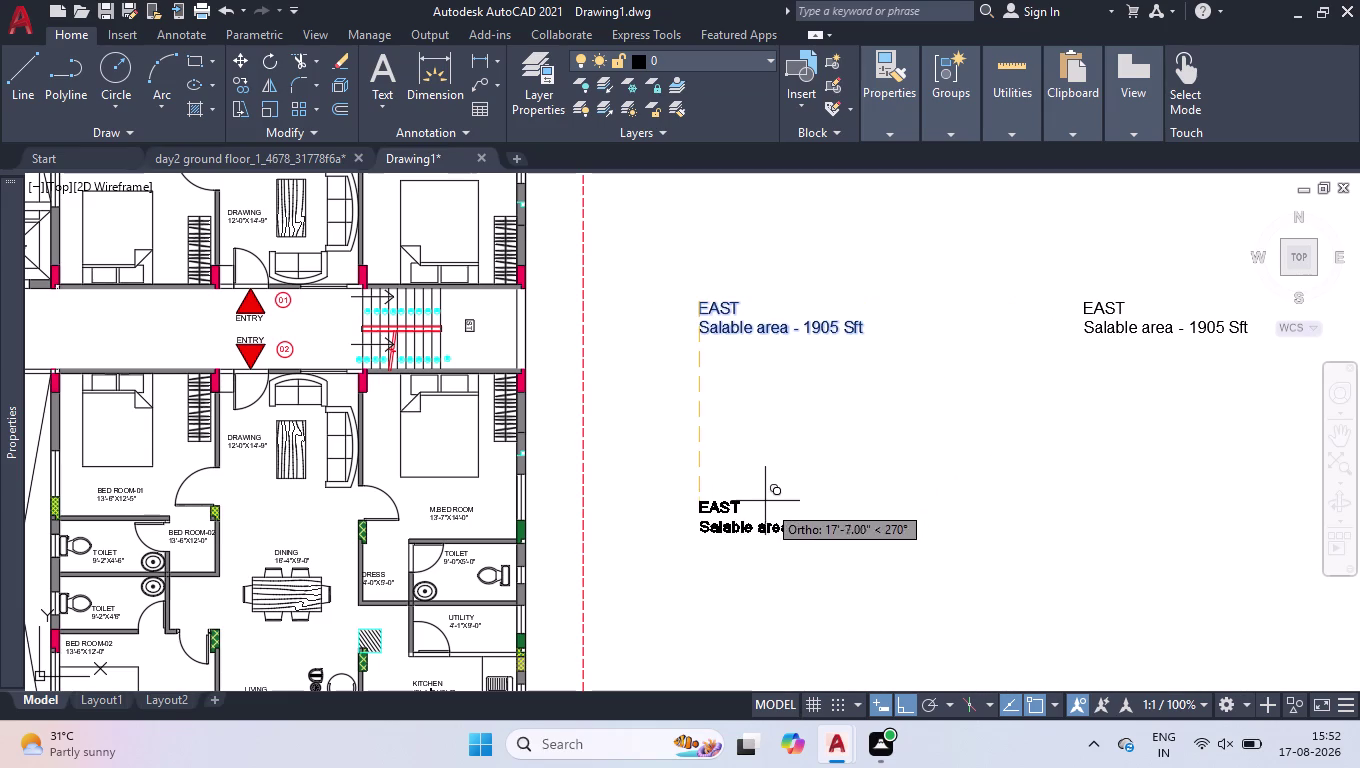
click(766, 478)
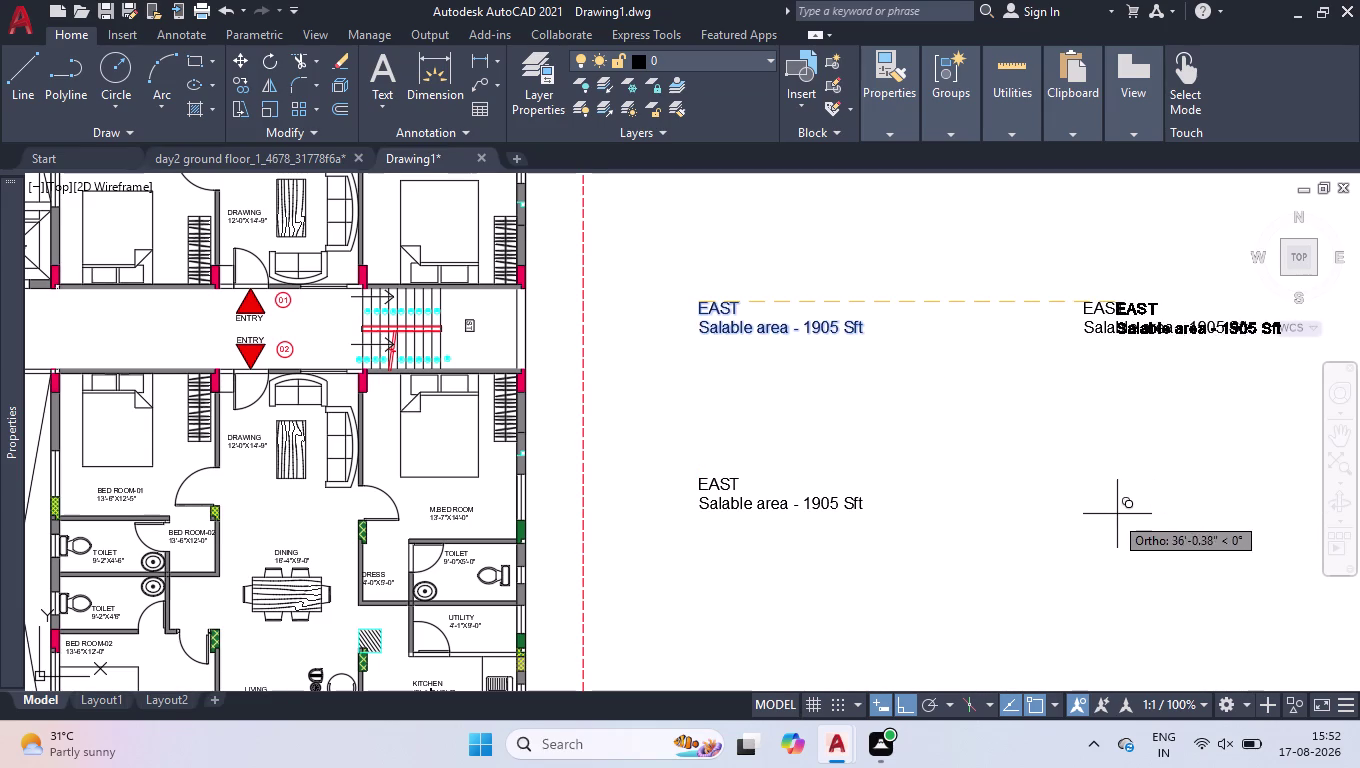
key(Return)
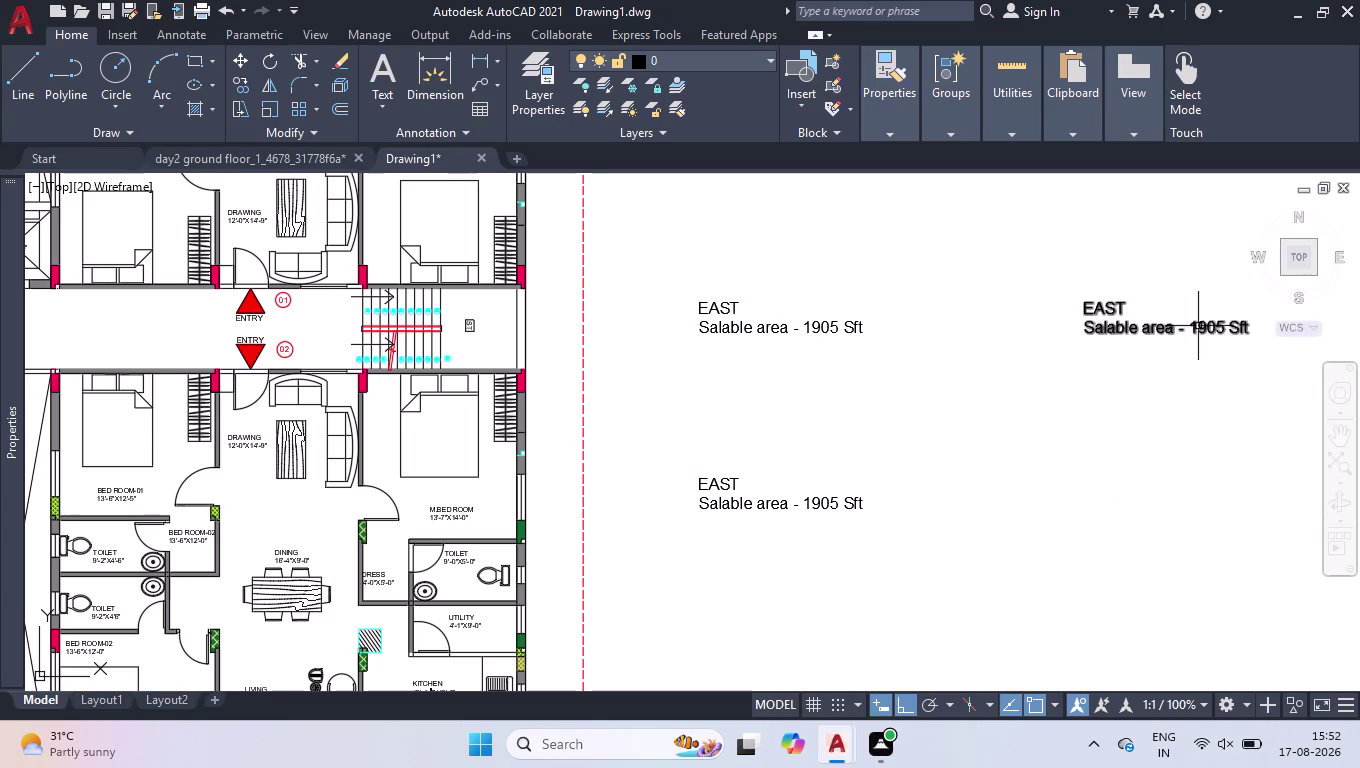
Copy the right-hand label directly below it, completing the two-by-two grid.
click(1198, 326)
text(co)
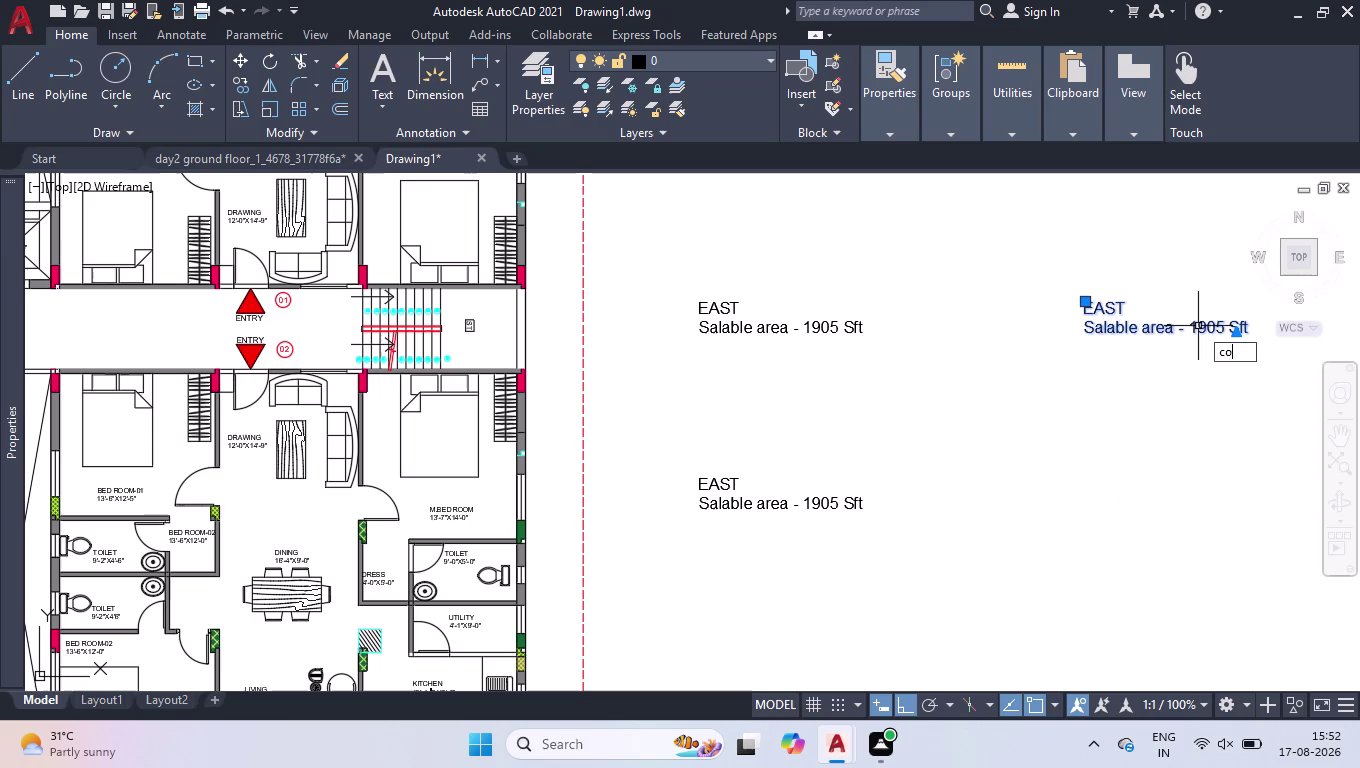
key(Return)
click(1087, 304)
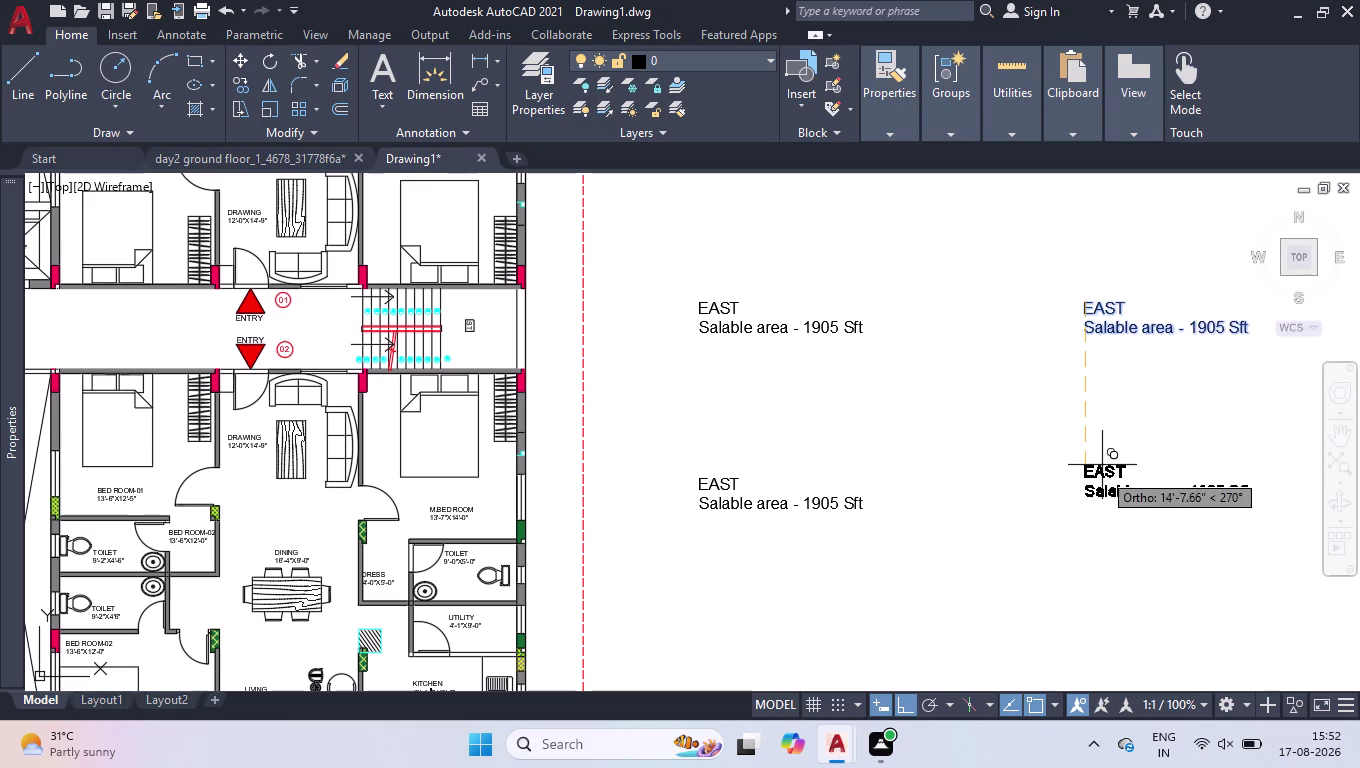
click(1102, 478)
key(space)
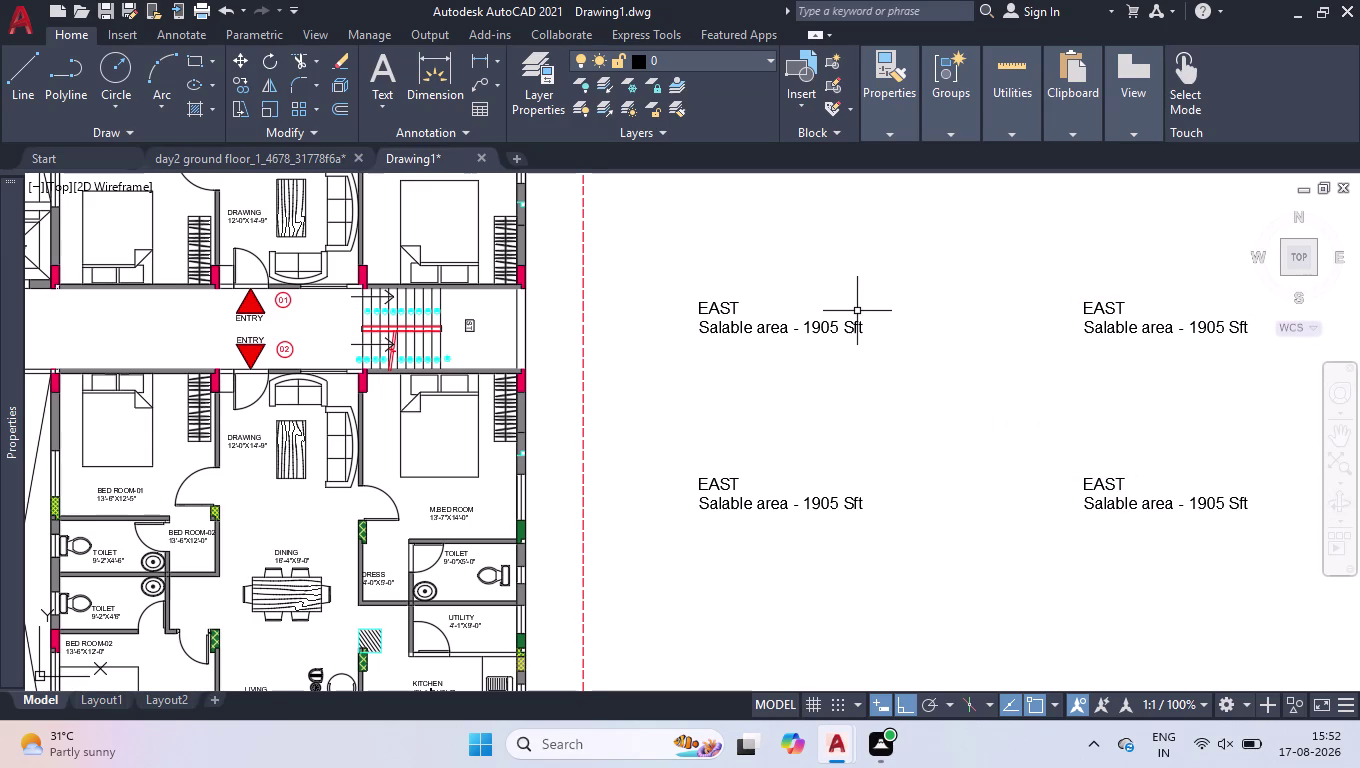
Window-select all four labels.
click(905, 243)
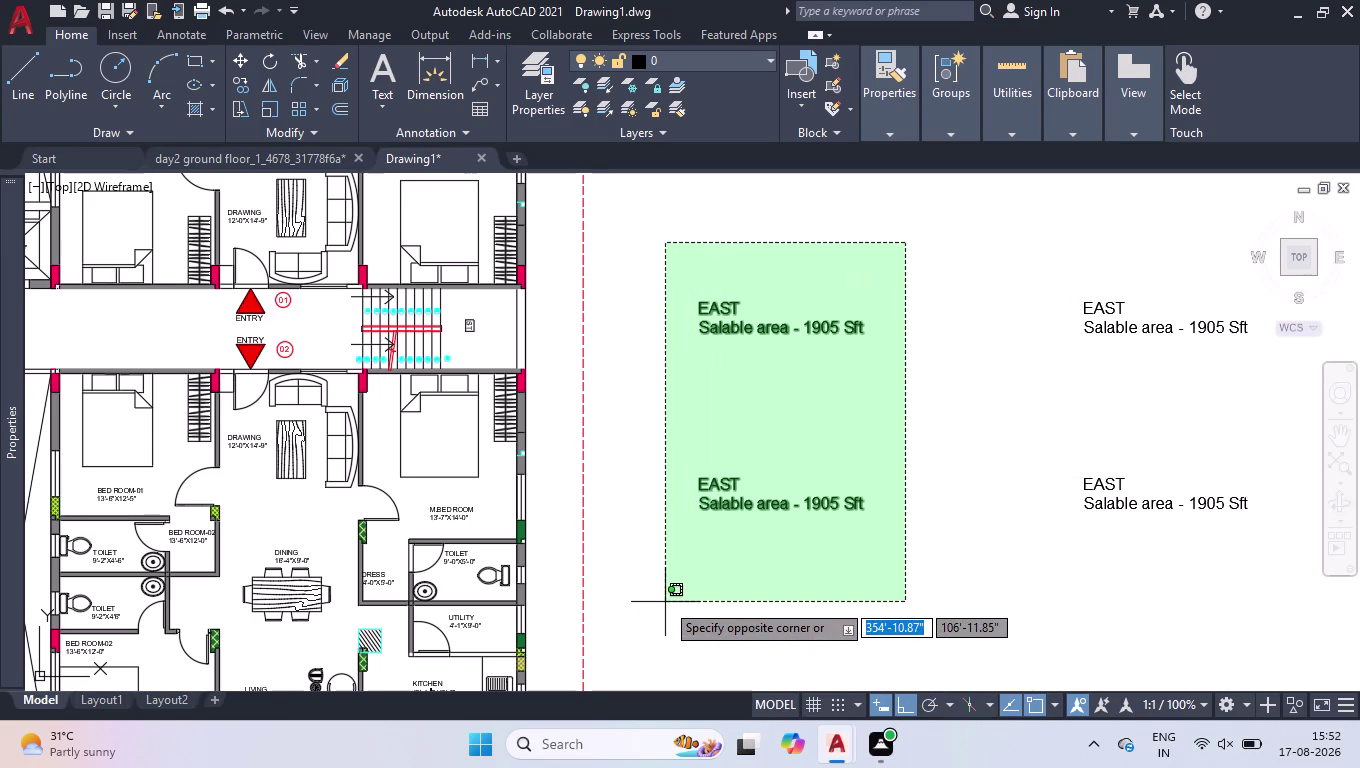
click(958, 598)
scroll(down, 3)
drag(1090, 418, 1090, 427)
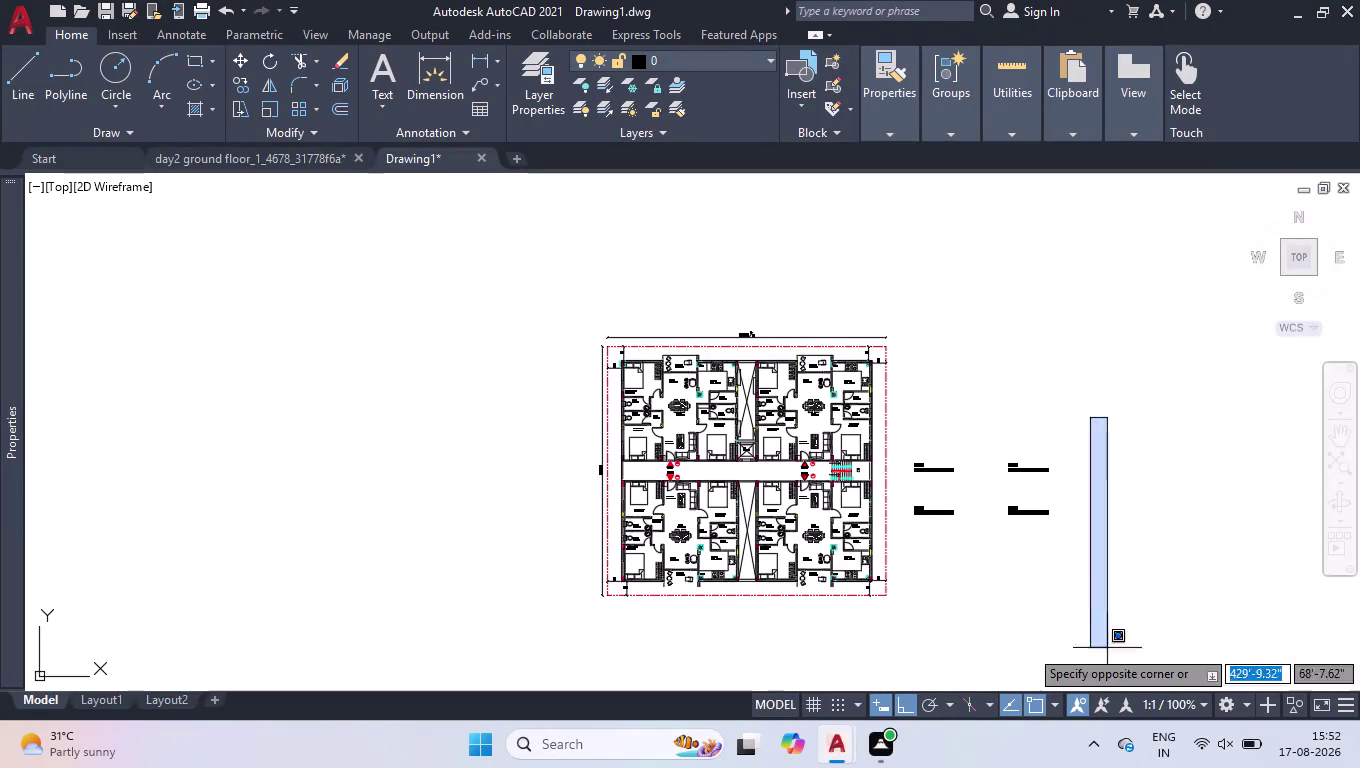
click(909, 580)
Rotate the four labels 90° so they read vertically.
text(r)
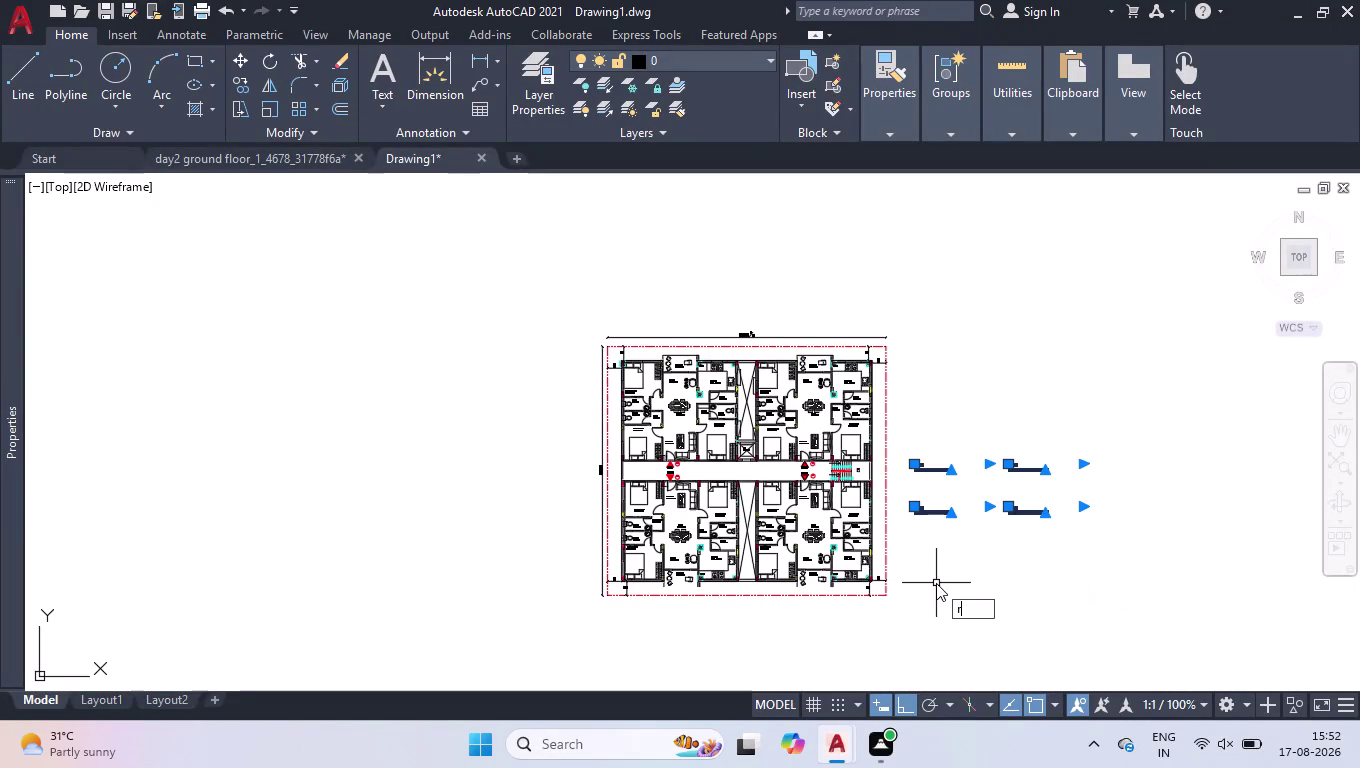
text(o)
key(Return)
scroll(up, 3)
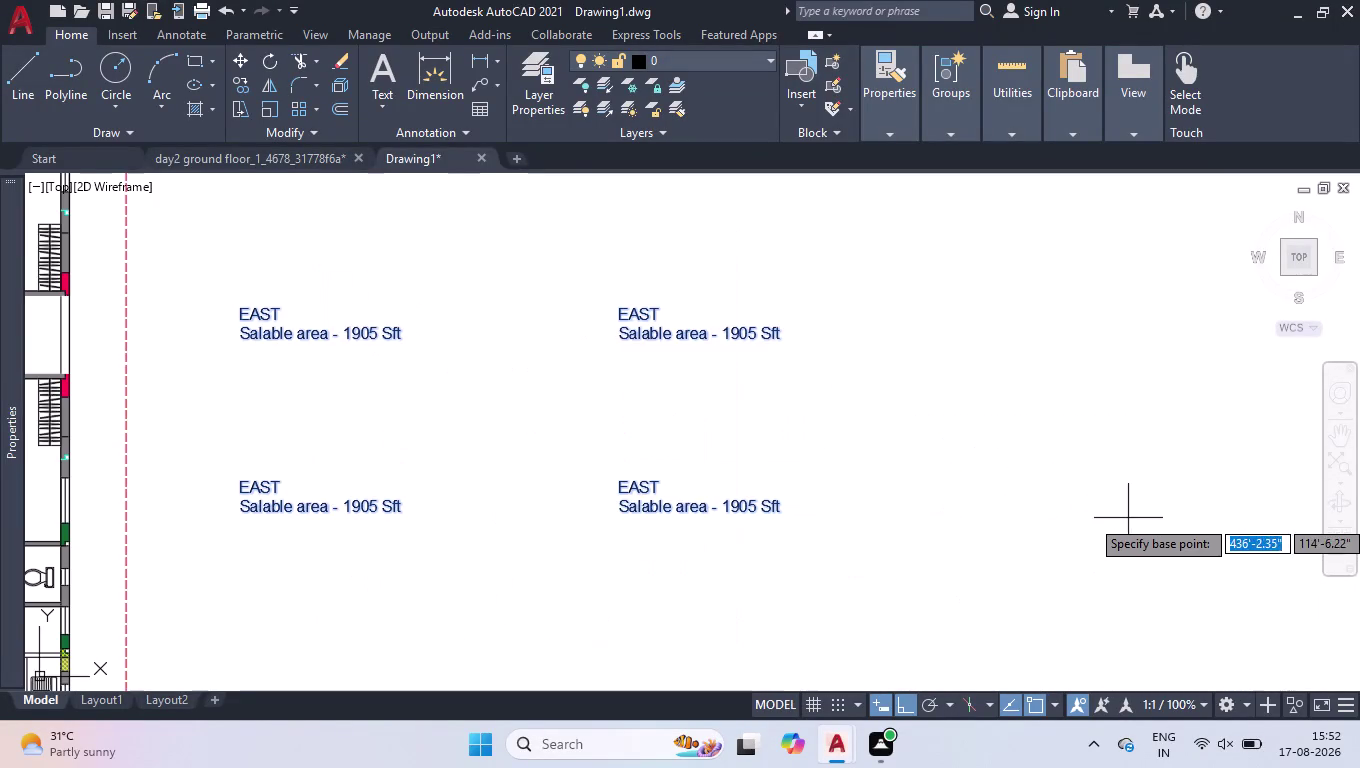
click(1092, 446)
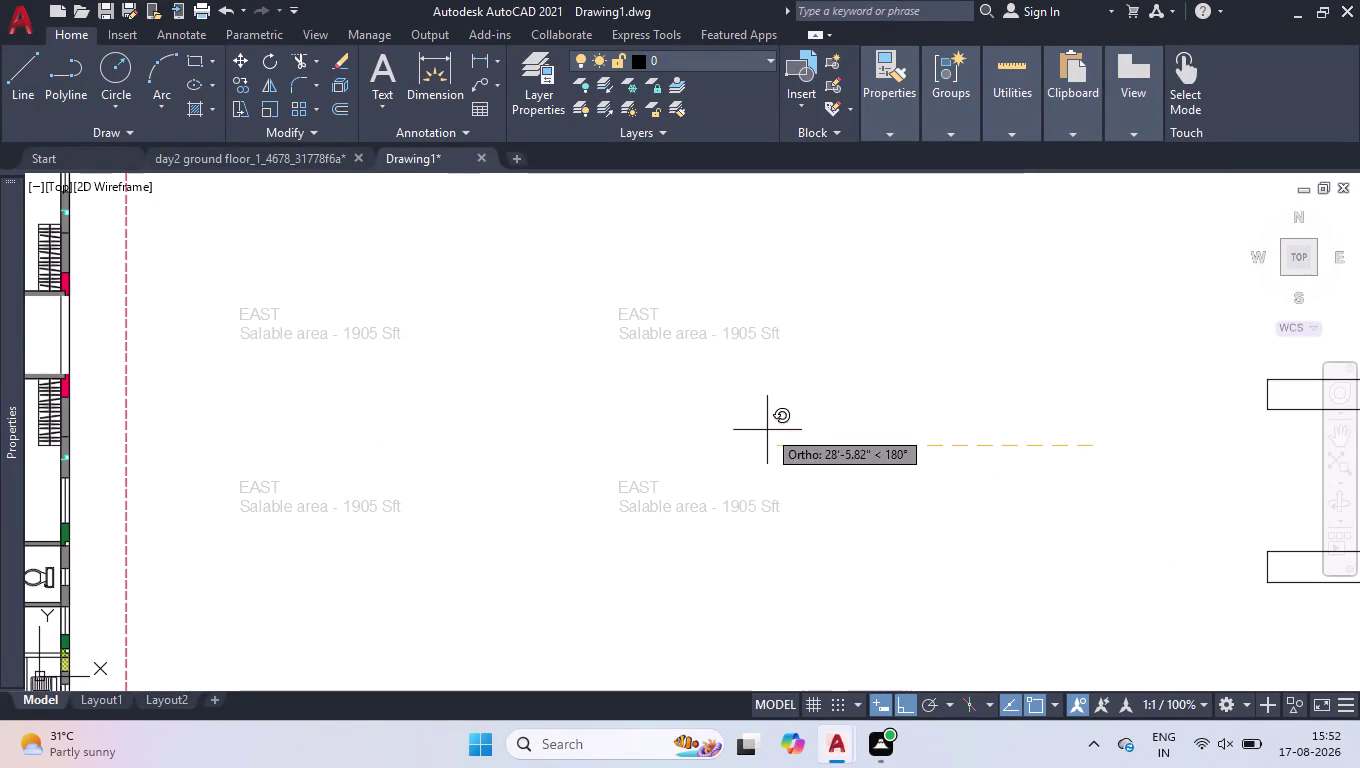
scroll(down, 3)
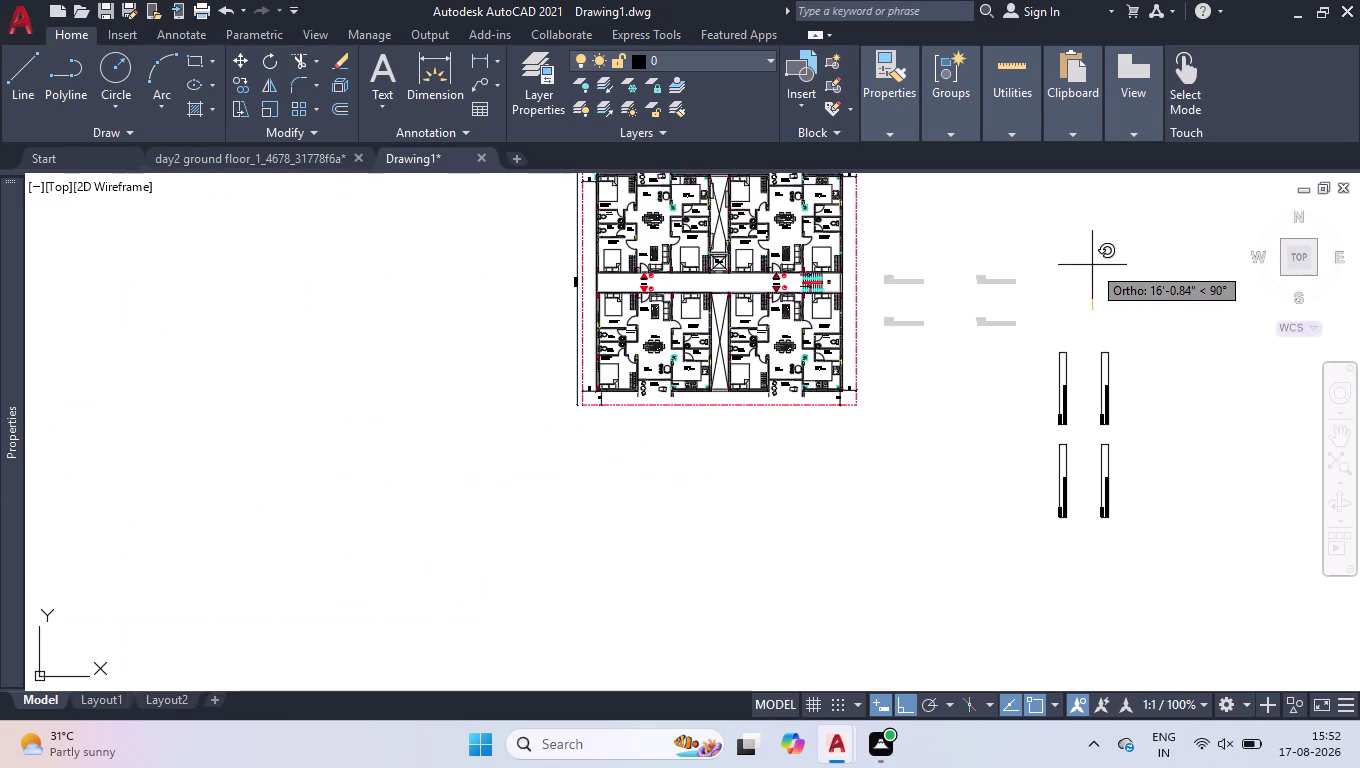
scroll(up, 3)
click(1092, 265)
scroll(down, 3)
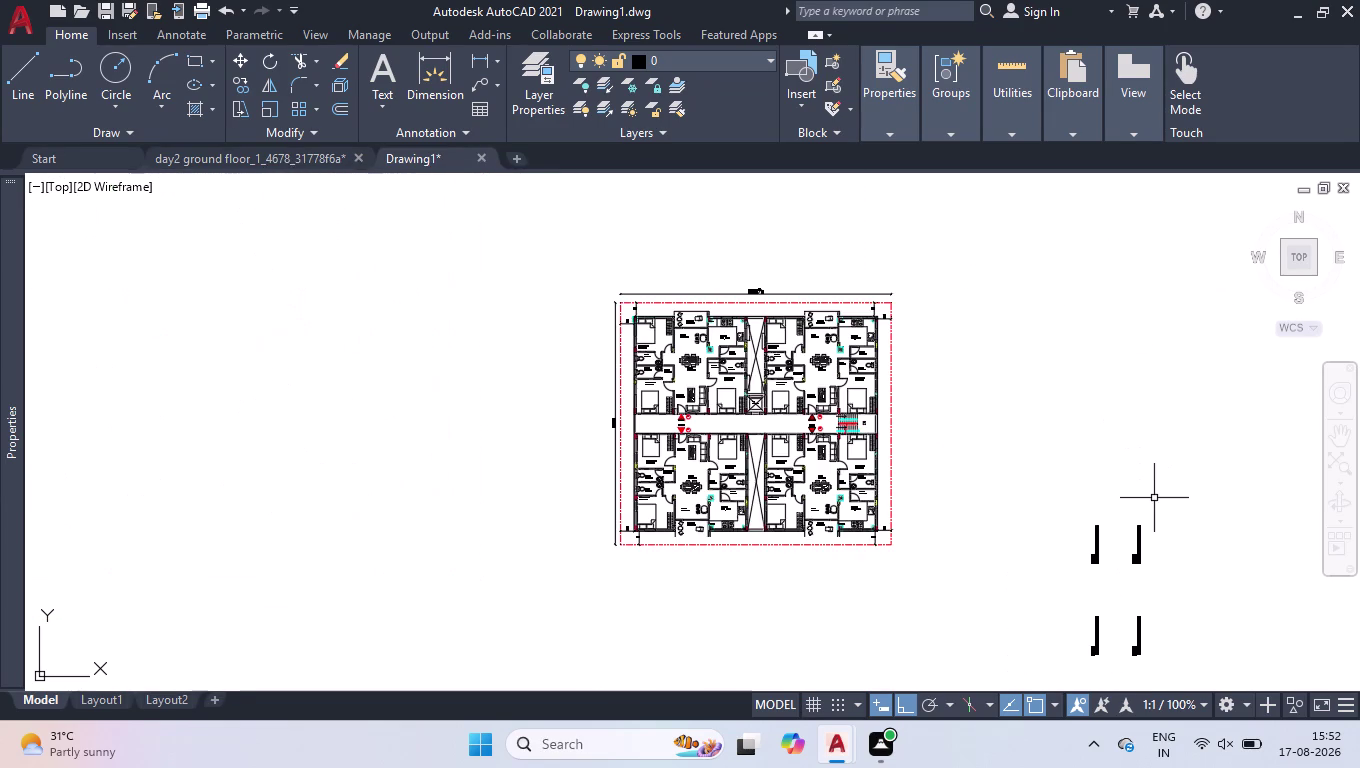
scroll(up, 3)
scroll(down, 3)
scroll(up, 3)
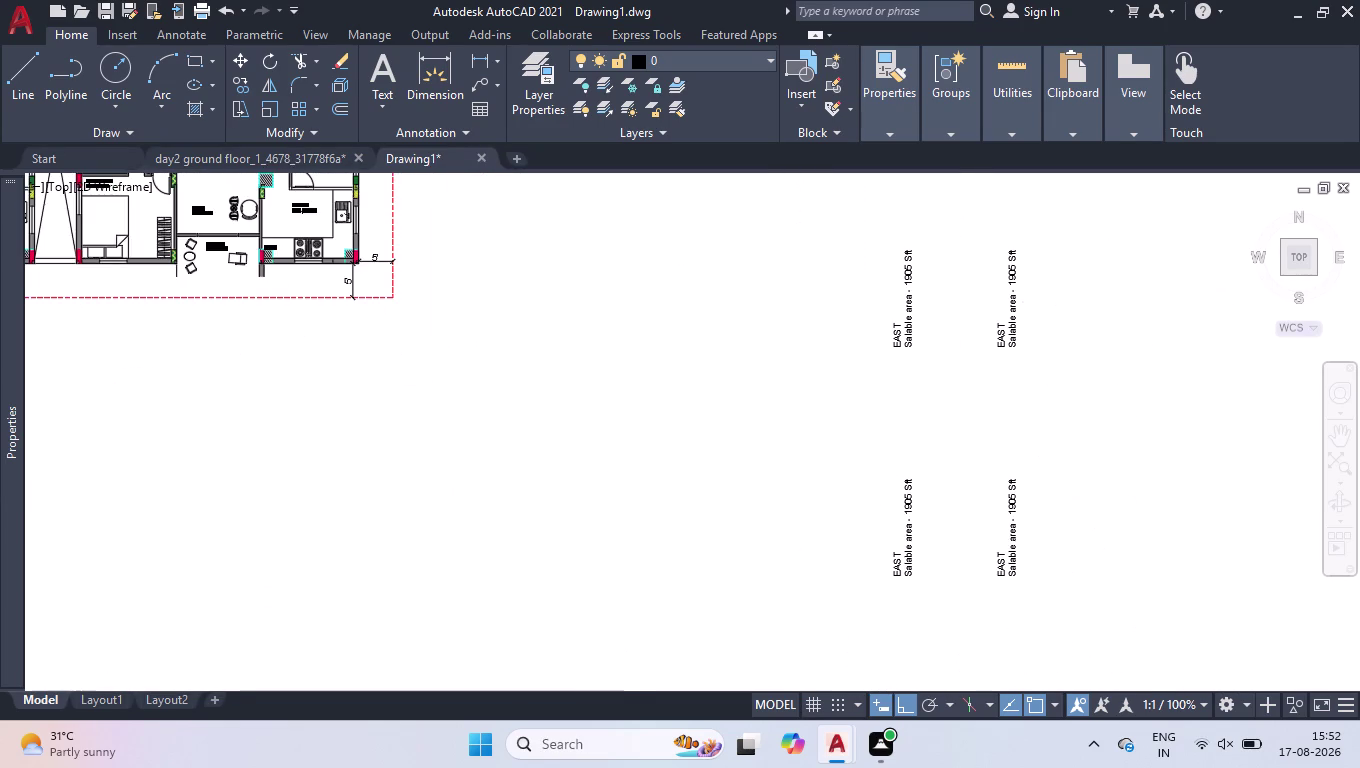
scroll(up, 3)
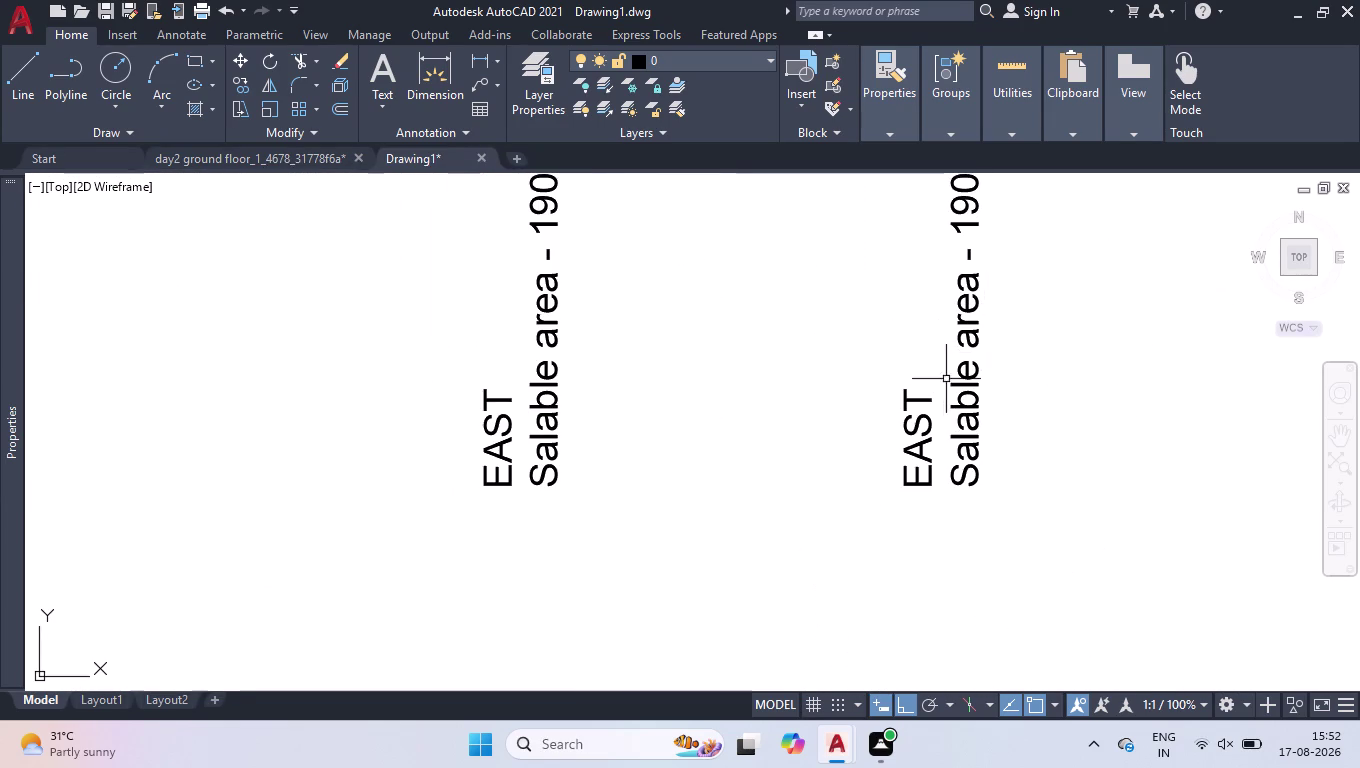
double_click(928, 400)
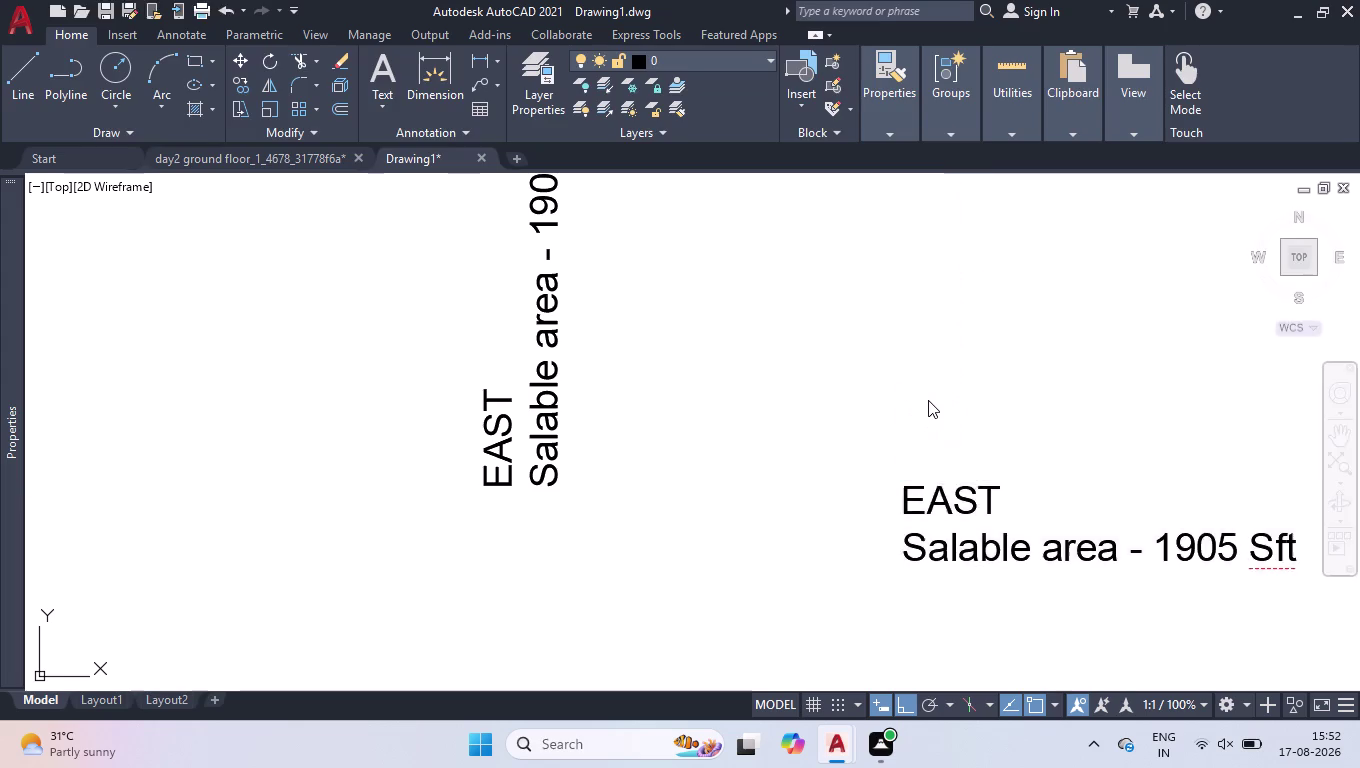
Try replacing EAST with WEST in a copied label, then cancel the failed edit.
drag(1031, 517, 572, 508)
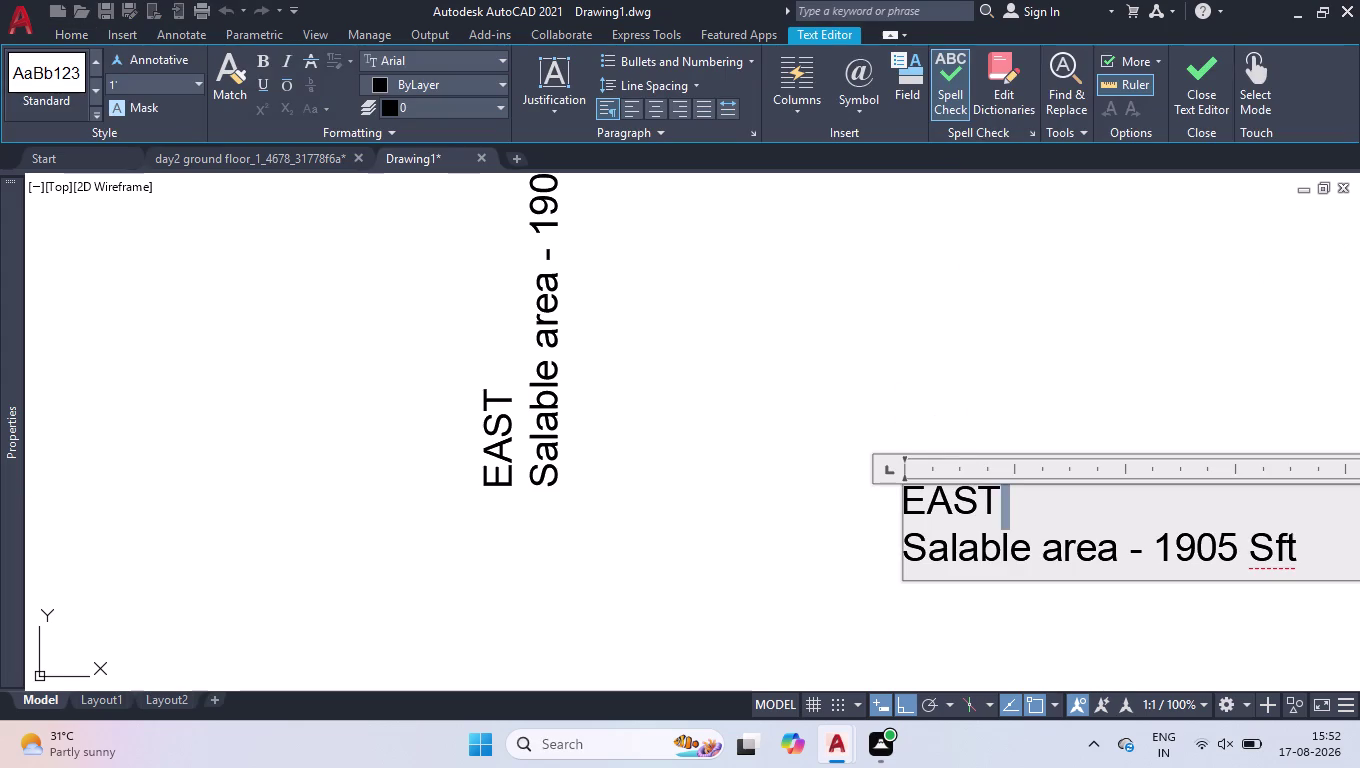
drag(572, 508, 0, 425)
text(WES)
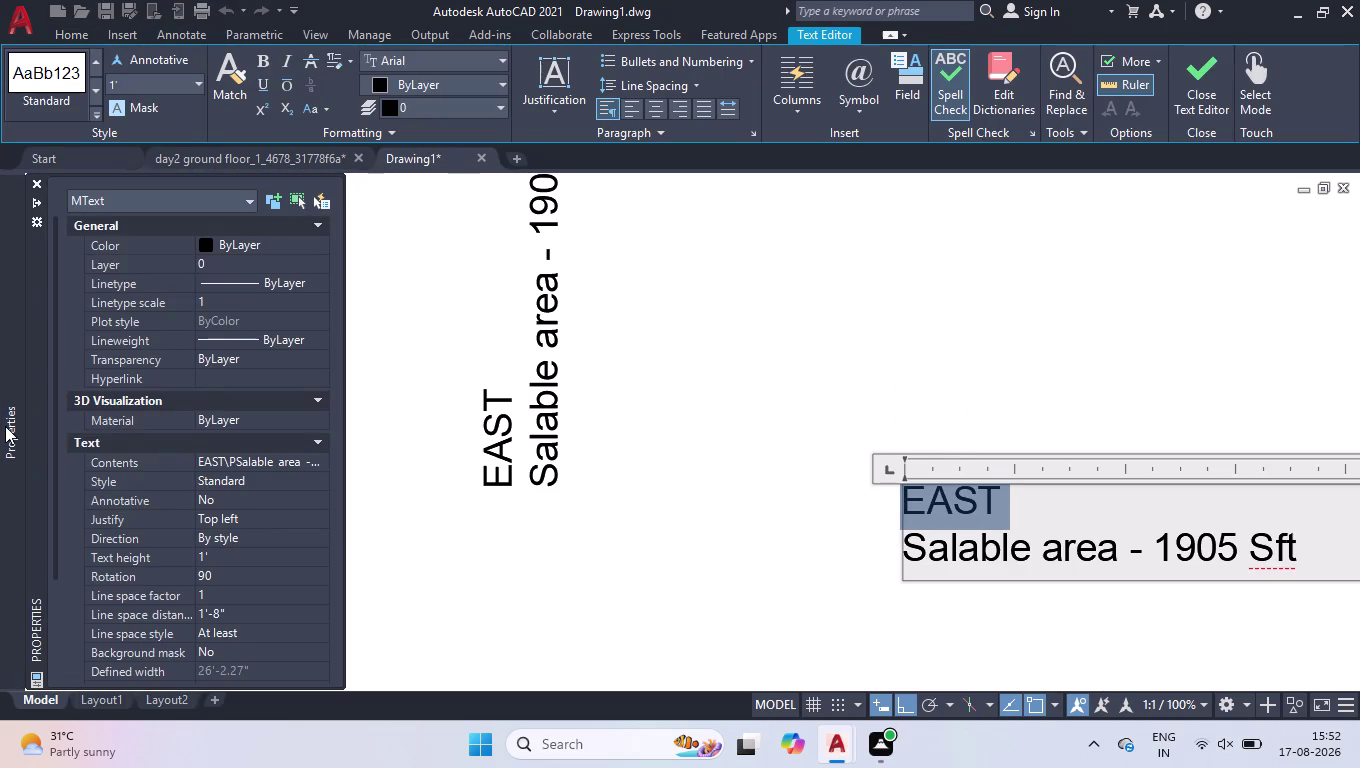
text(T)
click(1003, 521)
drag(1022, 512, 853, 512)
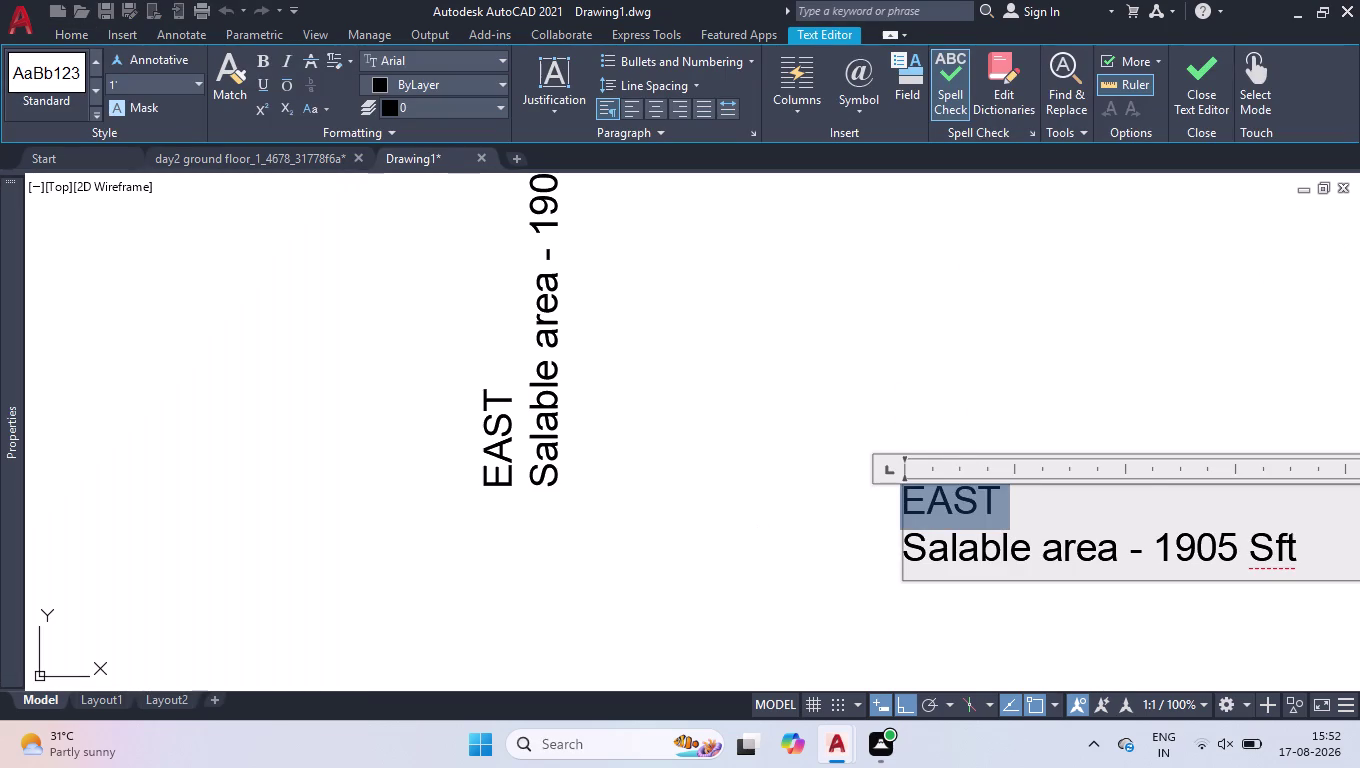
drag(853, 512, 840, 515)
text(WEST)
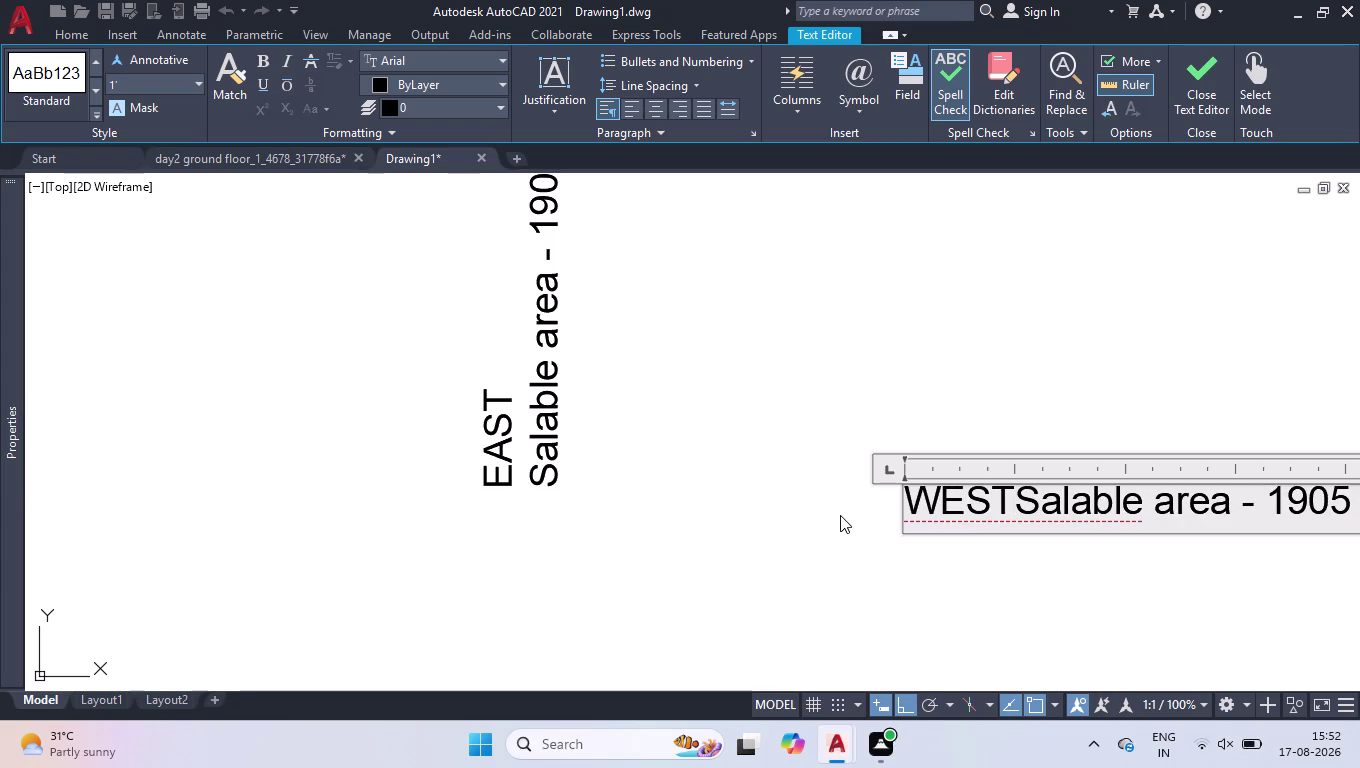
key(Return)
Replace the second label's heading EAST with WEST.
click(803, 440)
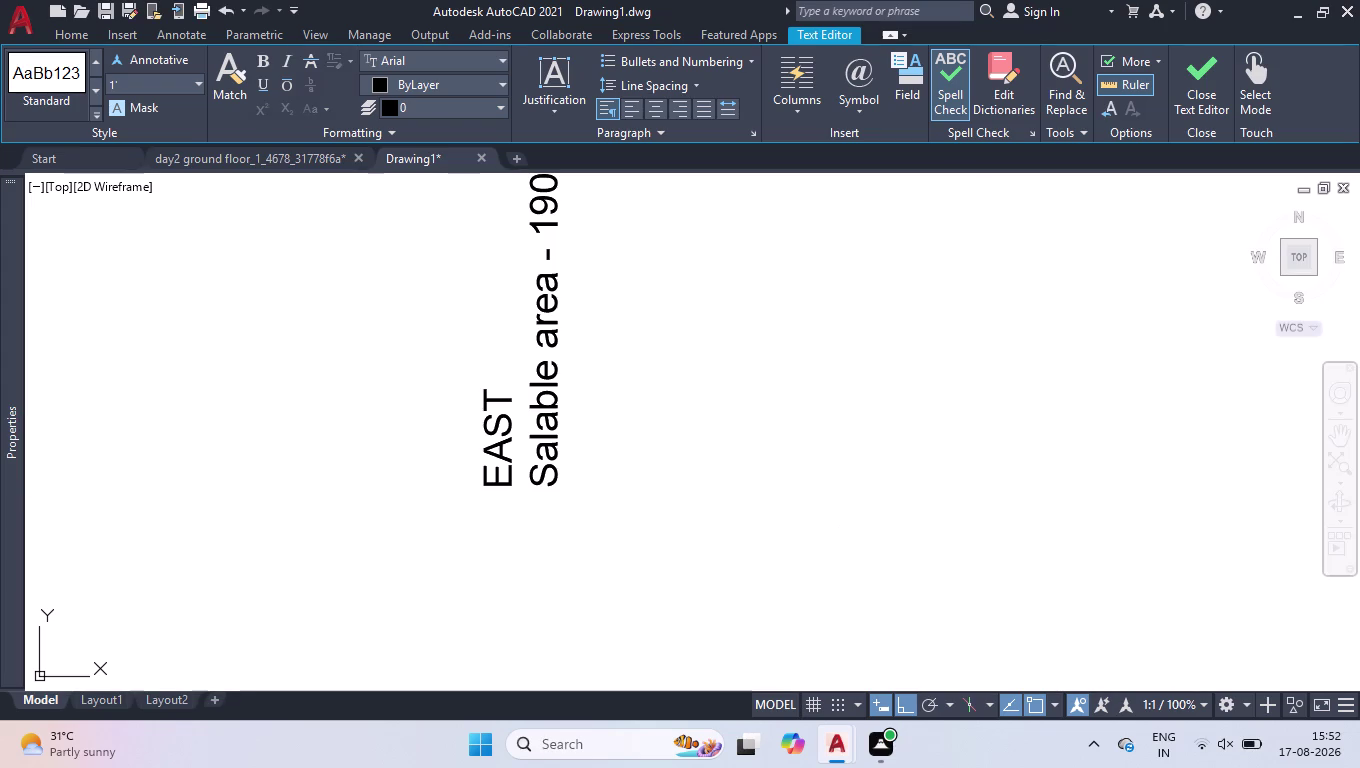
scroll(down, 3)
scroll(down, 3)
scroll(up, 3)
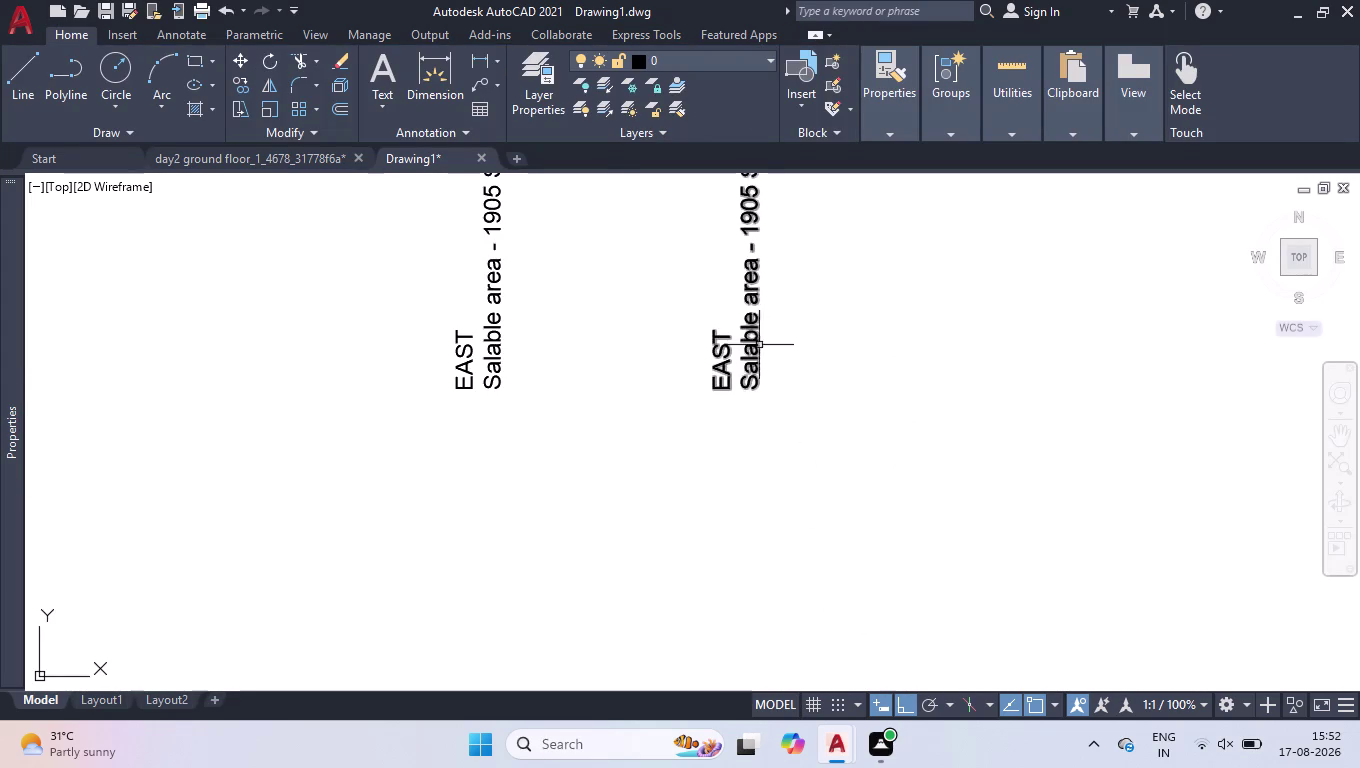
scroll(up, 3)
double_click(656, 369)
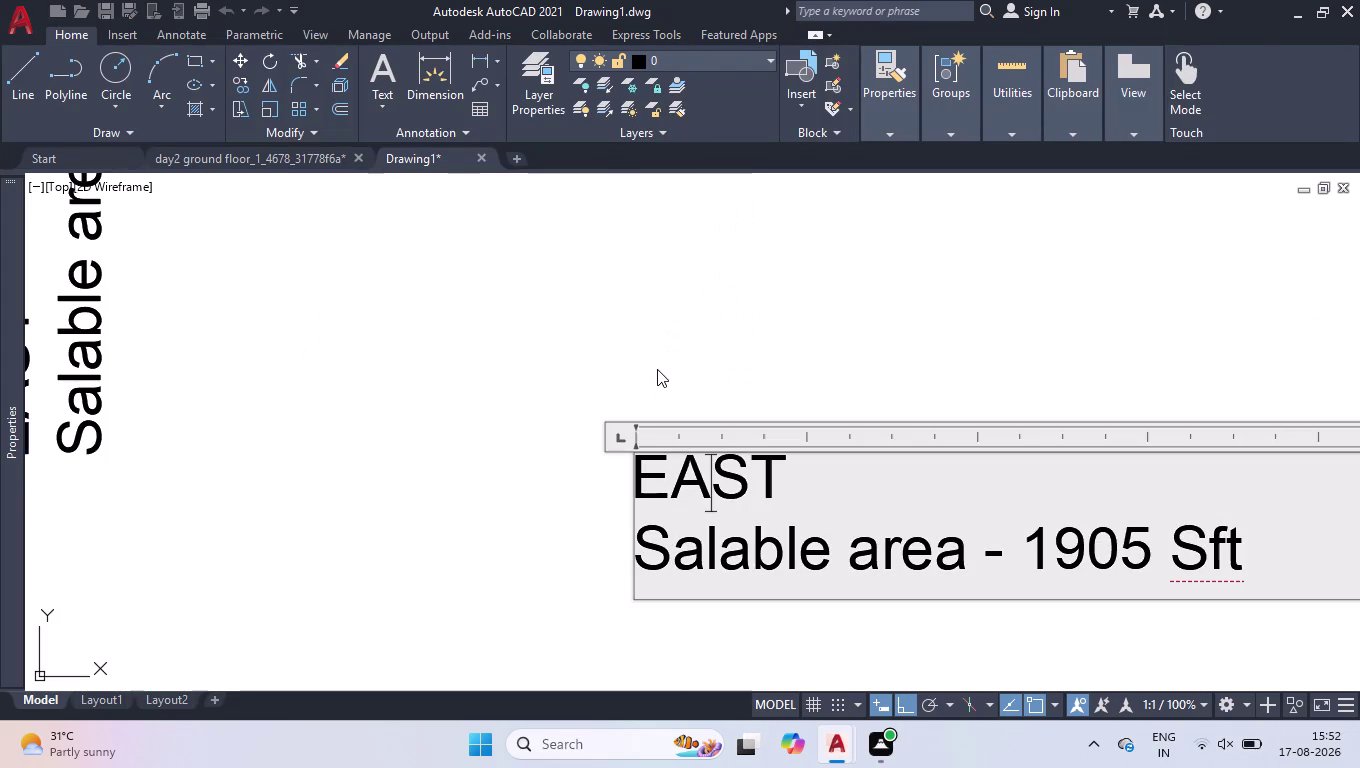
drag(792, 491, 598, 519)
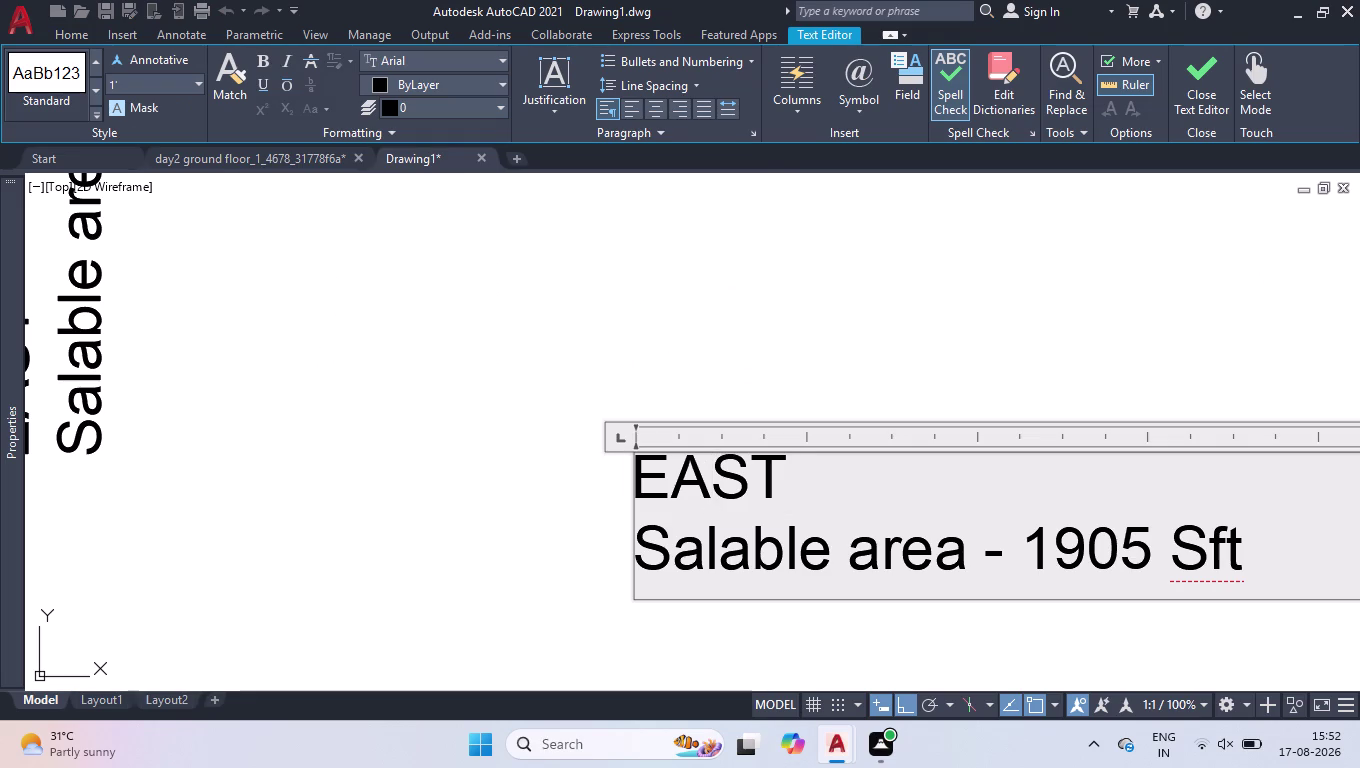
drag(598, 519, 536, 521)
text(WEST)
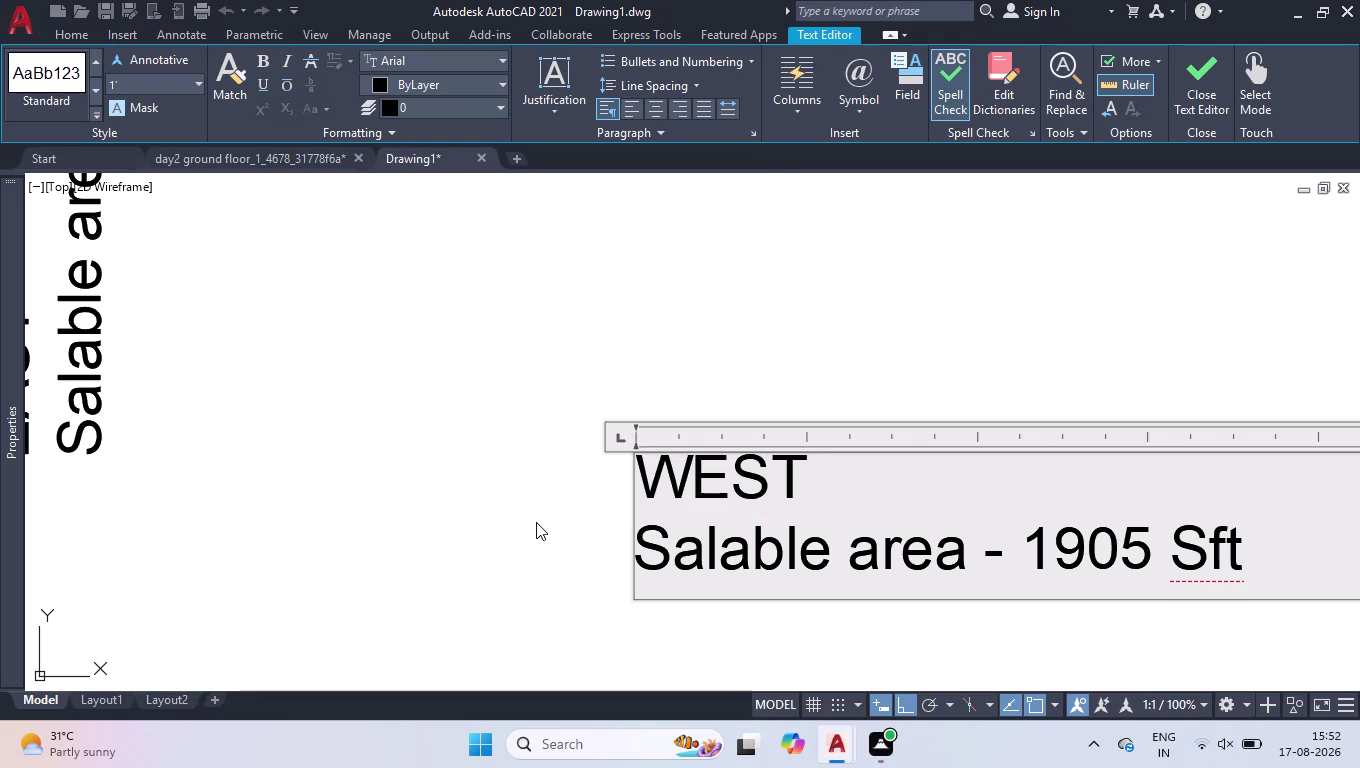
click(532, 537)
Begin a selection window around all four labels.
scroll(down, 3)
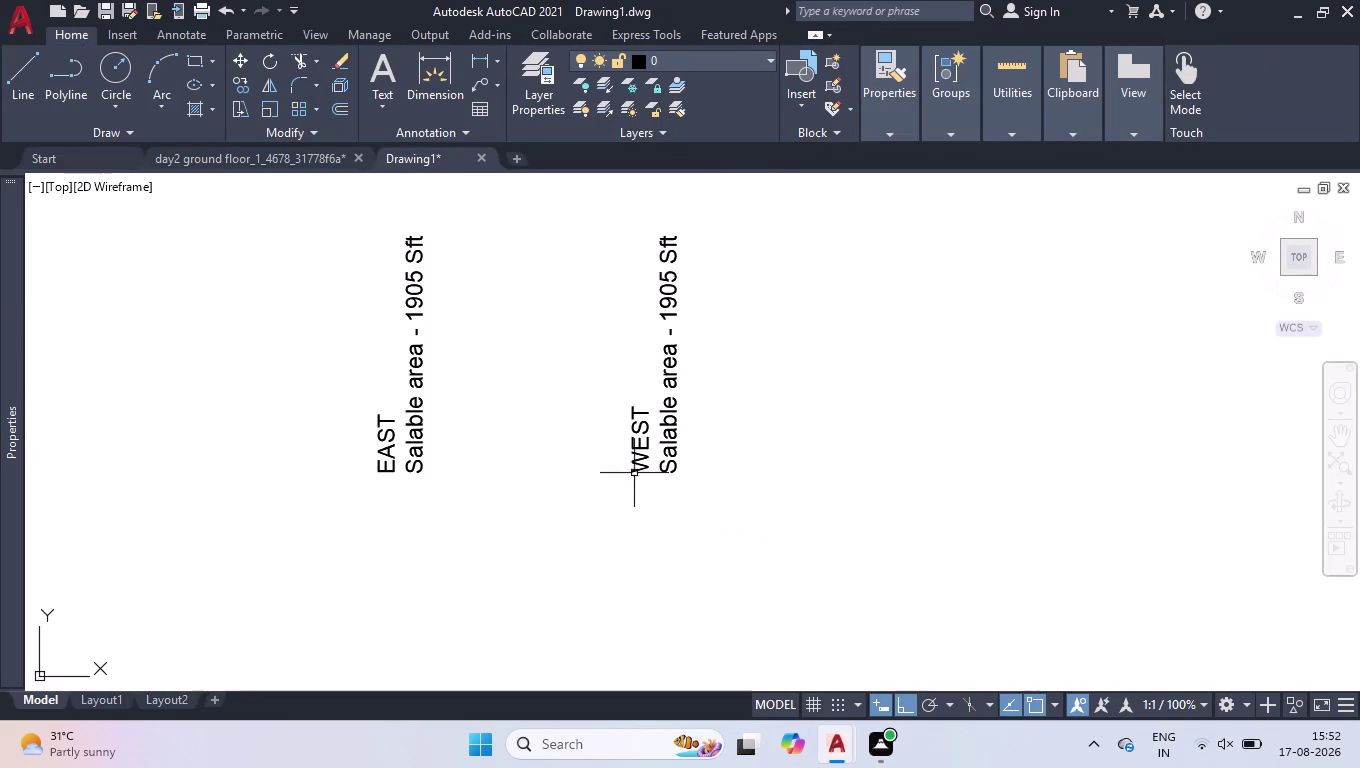
scroll(down, 3)
scroll(down, 3)
scroll(down, 3)
scroll(up, 3)
click(665, 190)
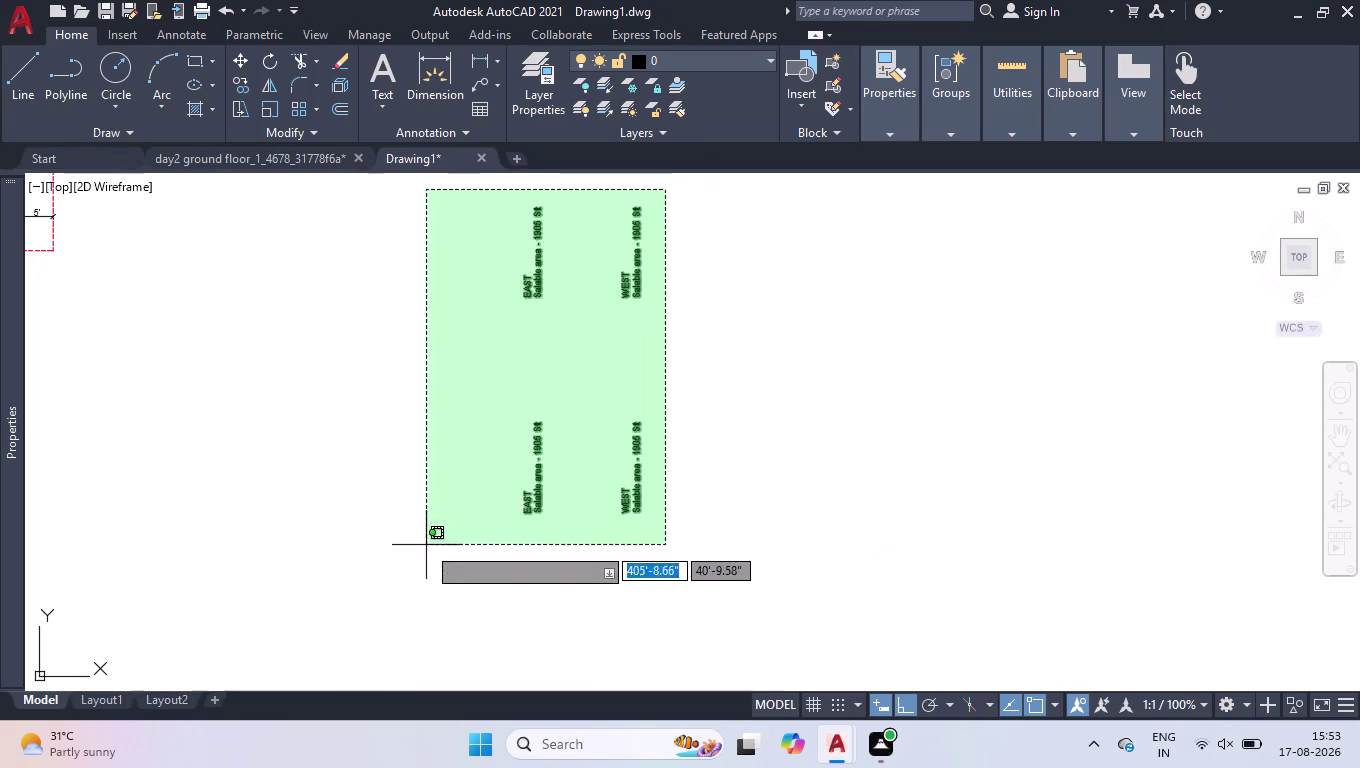
Set the color of all four selected labels to Red in Properties.
click(426, 546)
key(ctrl+1)
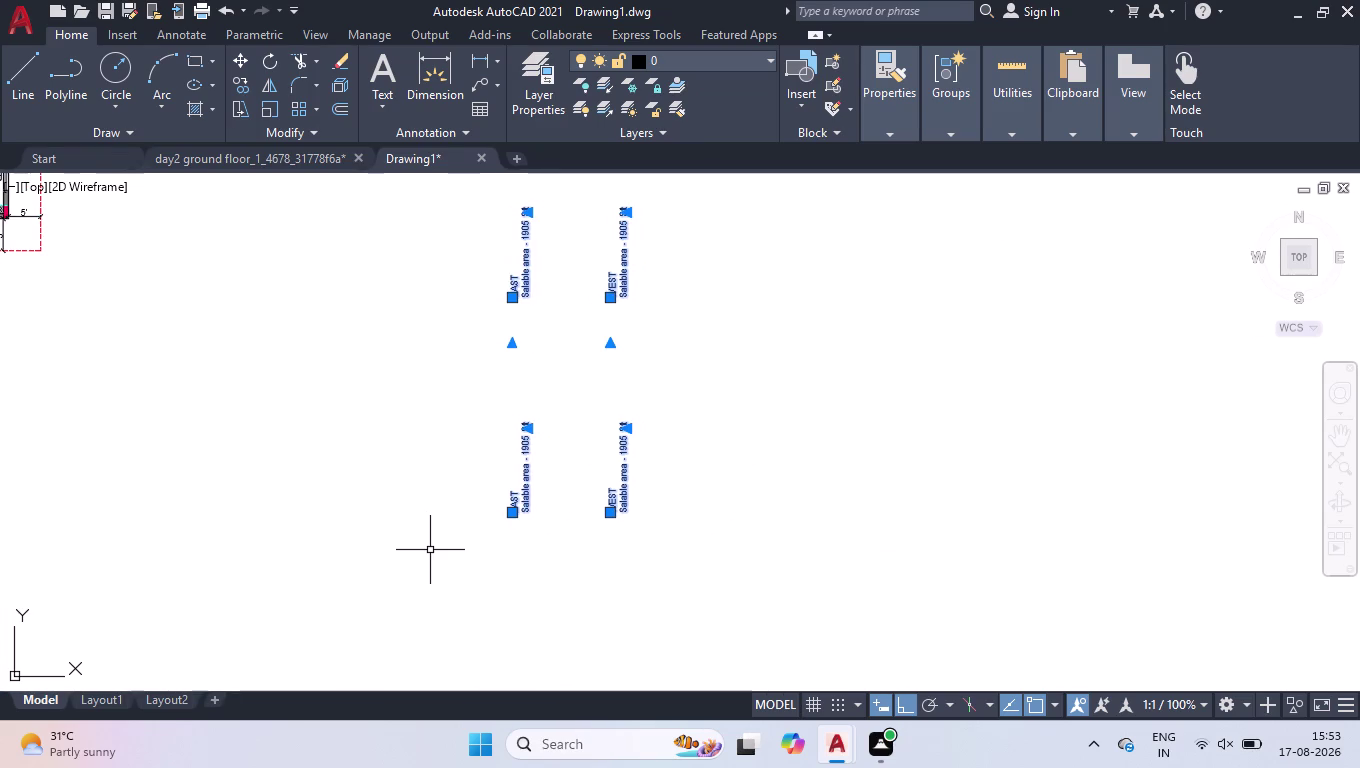
text(MO)
key(Return)
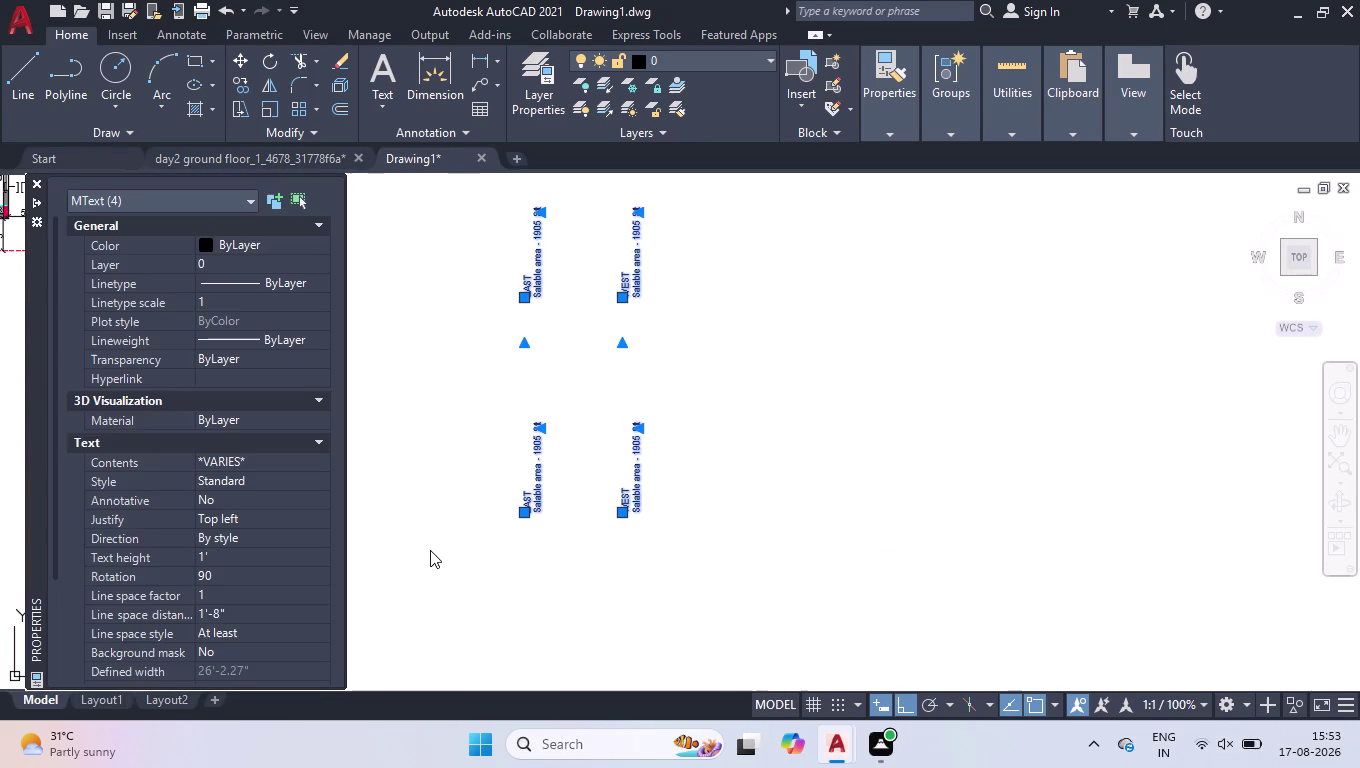
click(242, 235)
click(249, 243)
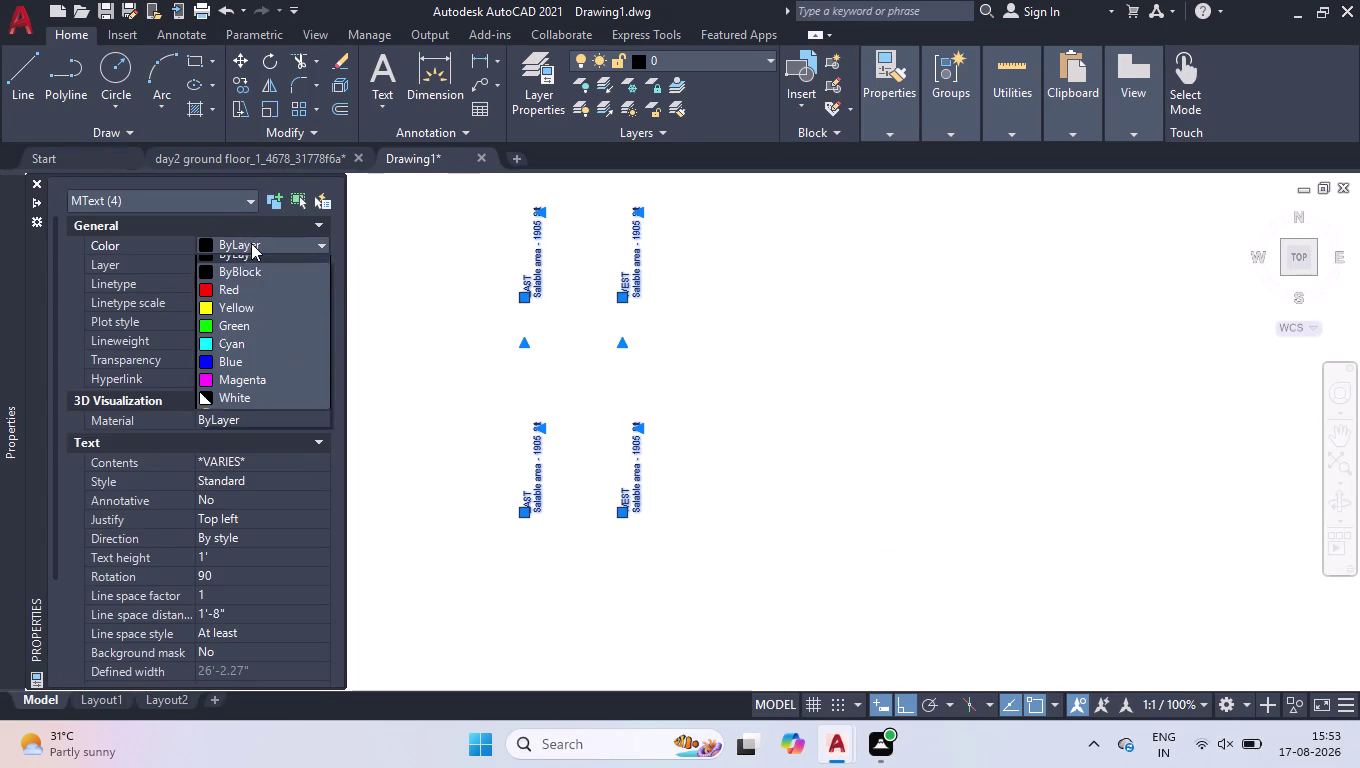
click(233, 298)
click(41, 183)
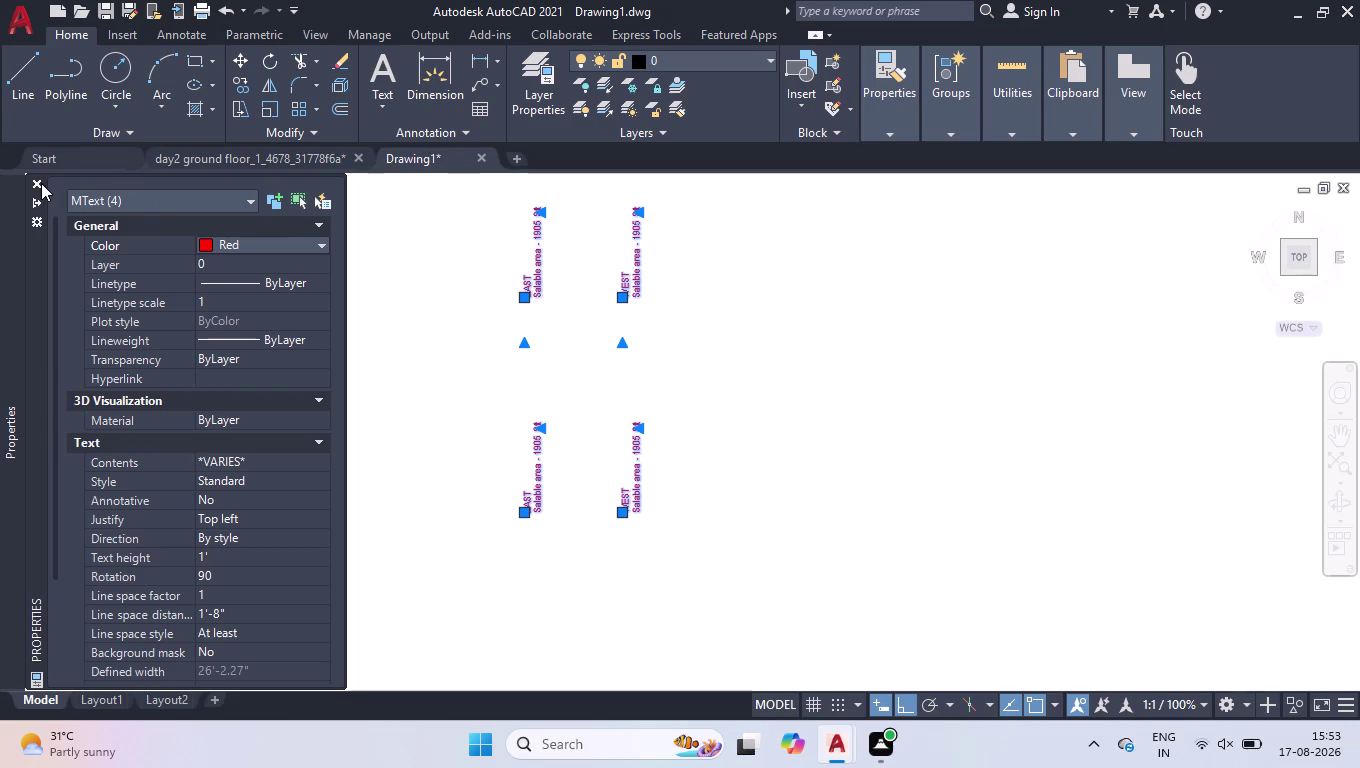
Close the Properties palette.
key(space)
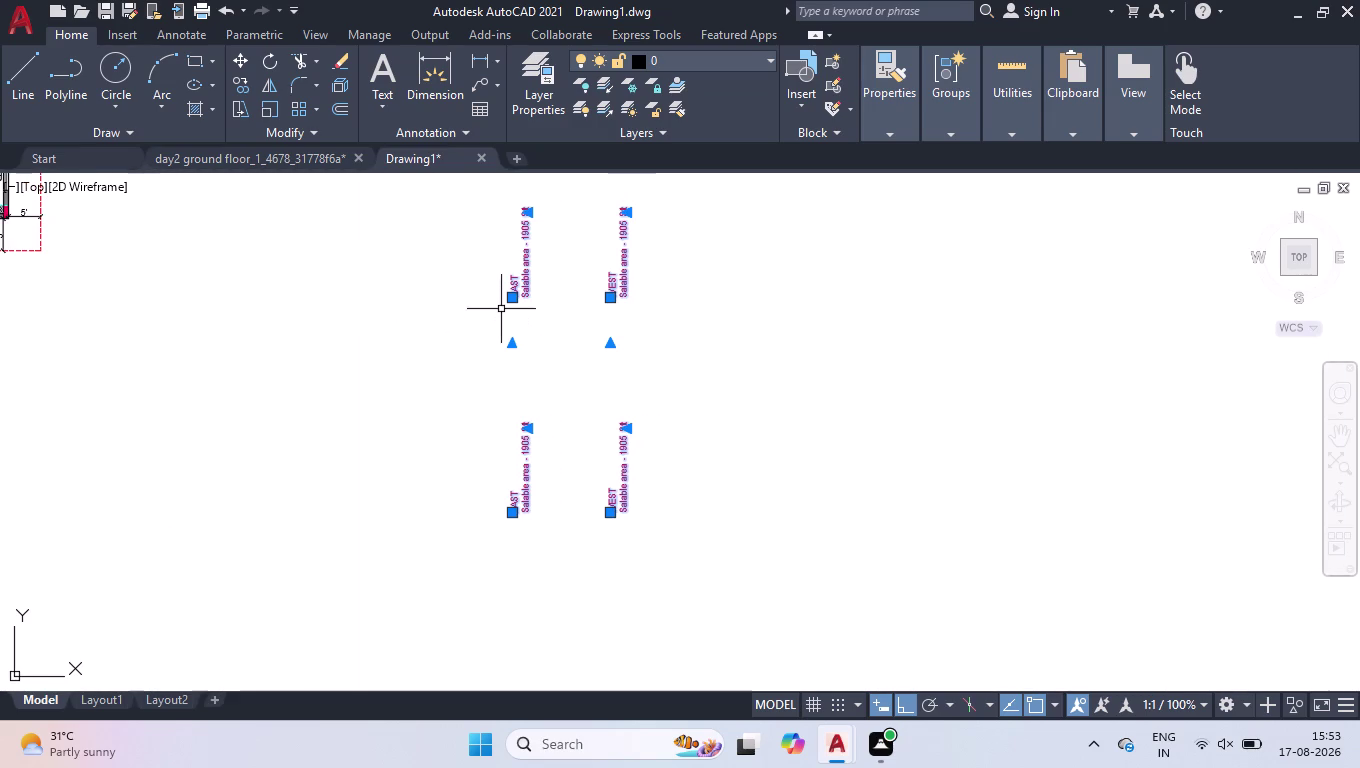
key(space)
click(46, 184)
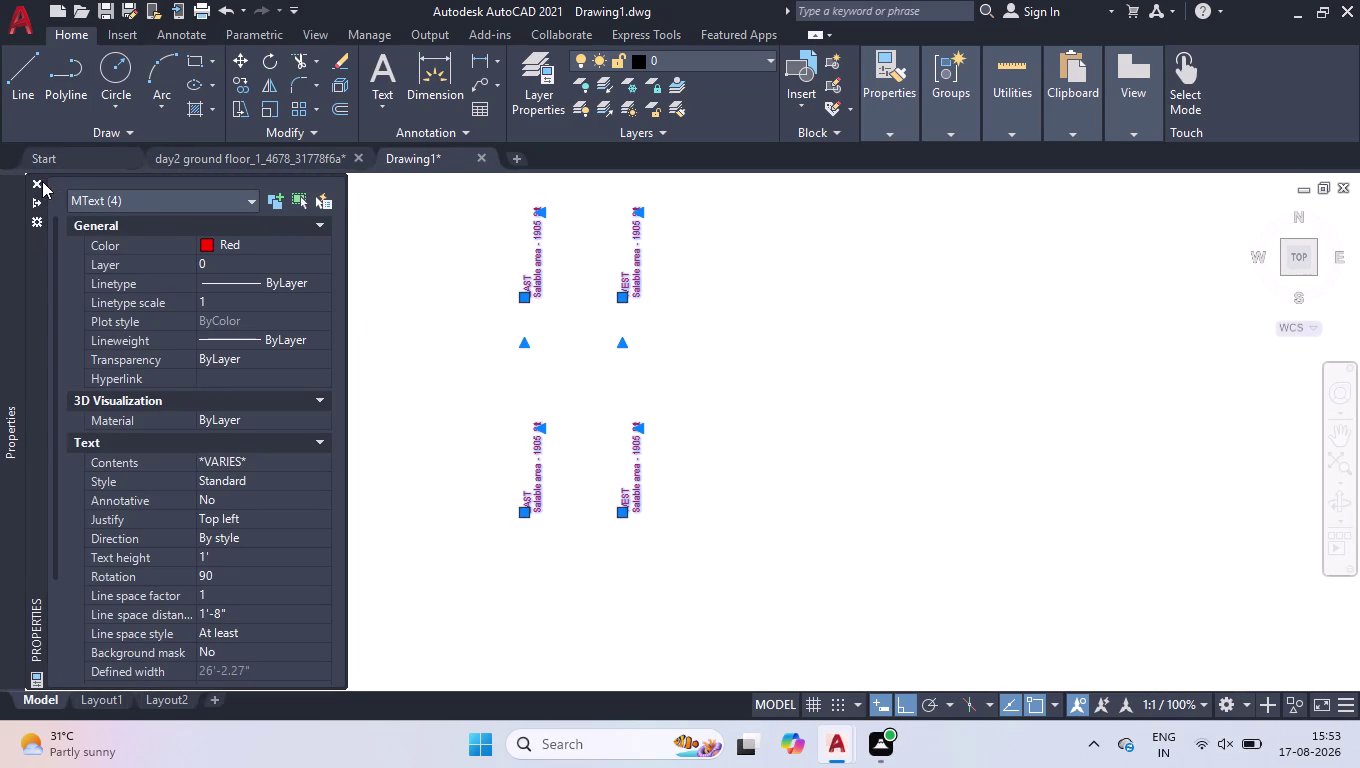
click(42, 181)
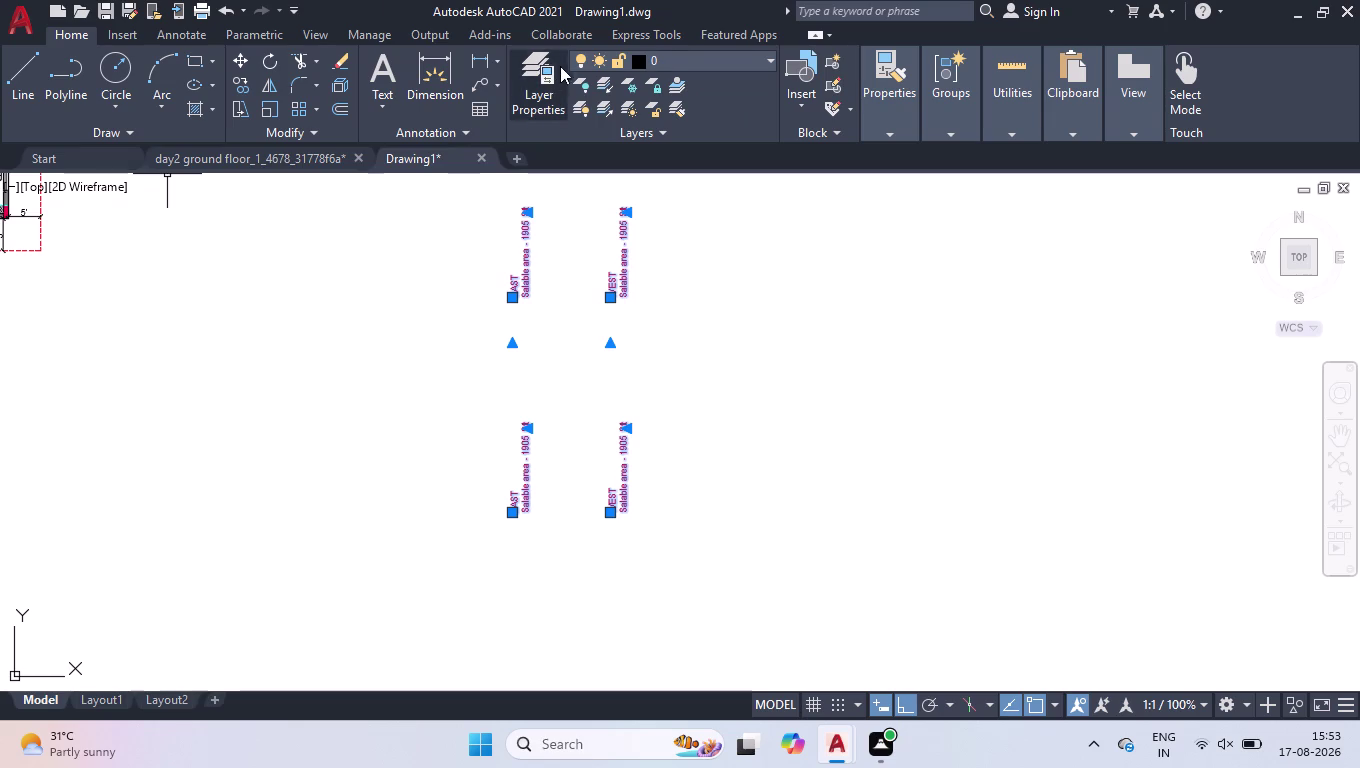
click(657, 38)
Enclose the four red labels in constant-size rectangles with a 0.35 offset factor.
click(417, 98)
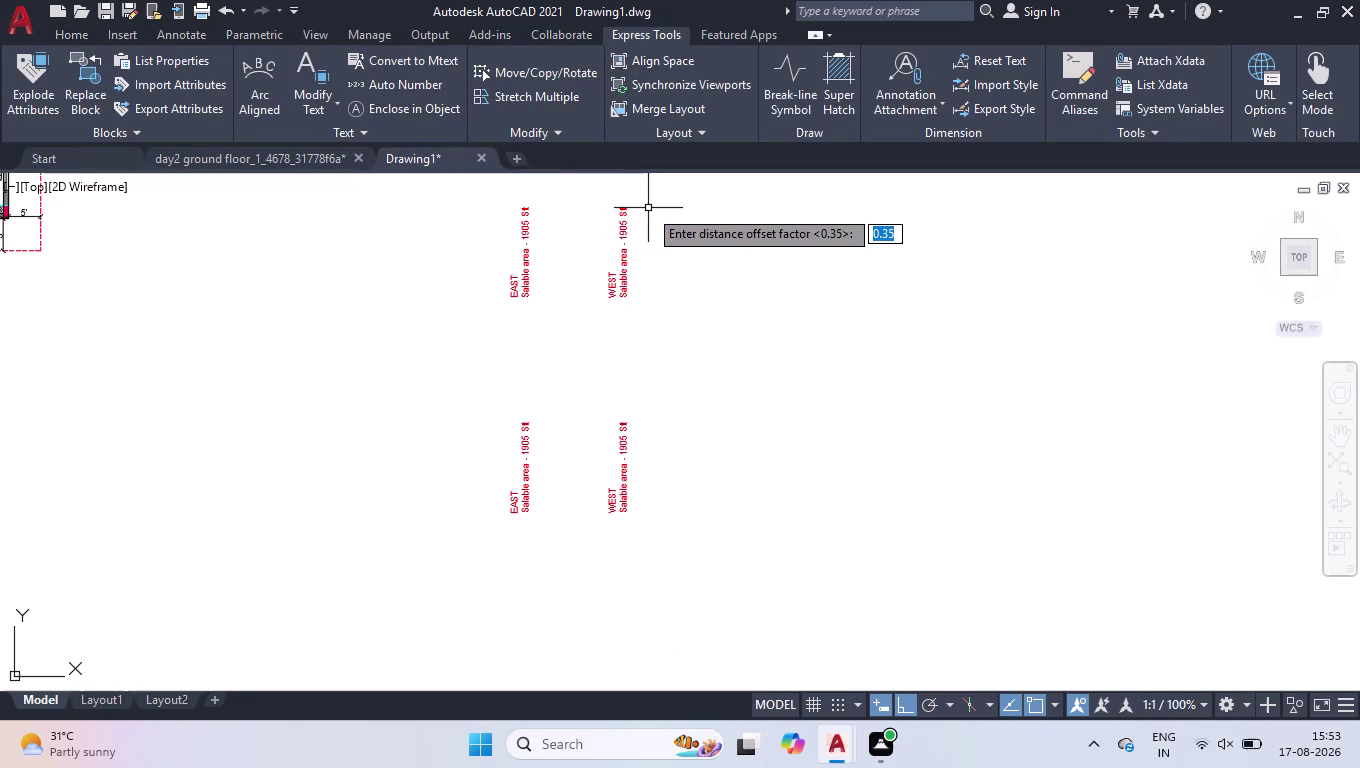
key(space)
key(space)
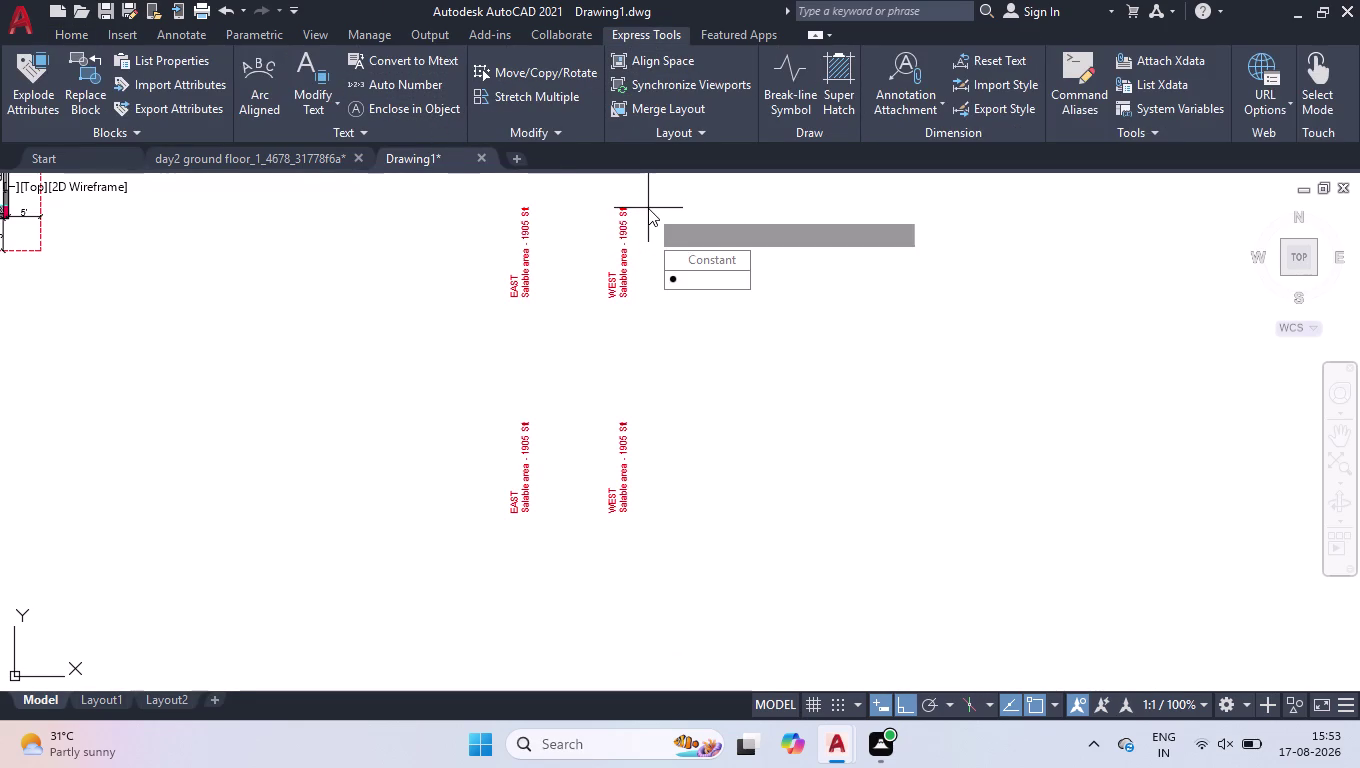
key(space)
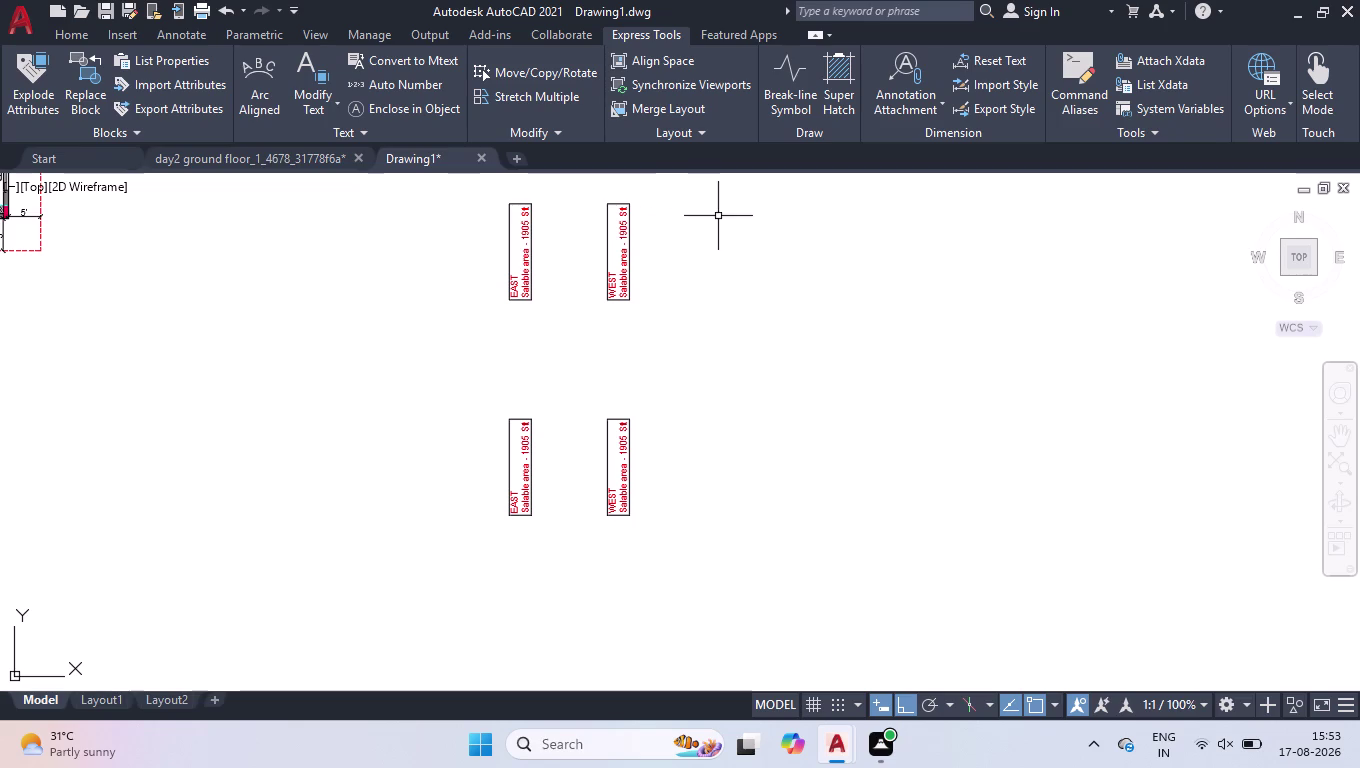
Select the WEST label's box and grab its side grips to resize it.
scroll(up, 3)
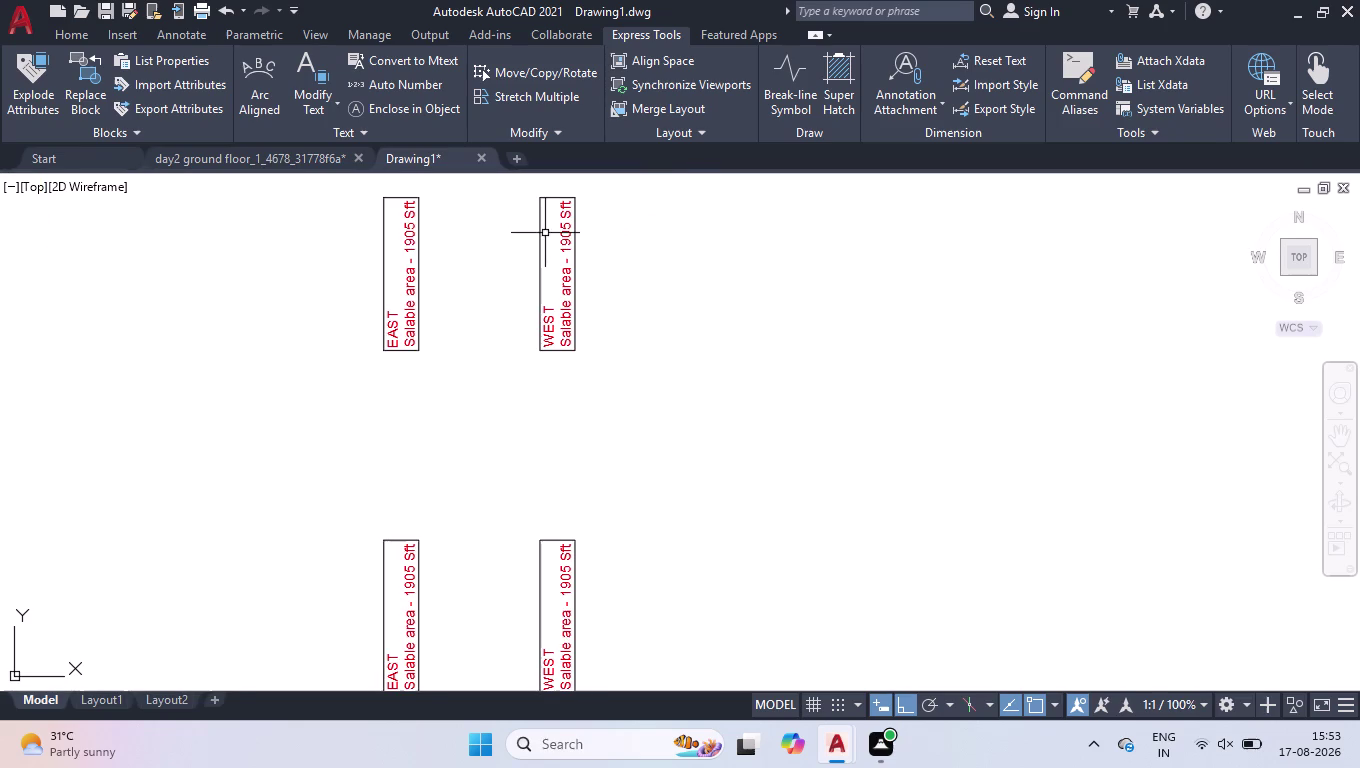
click(541, 235)
scroll(up, 3)
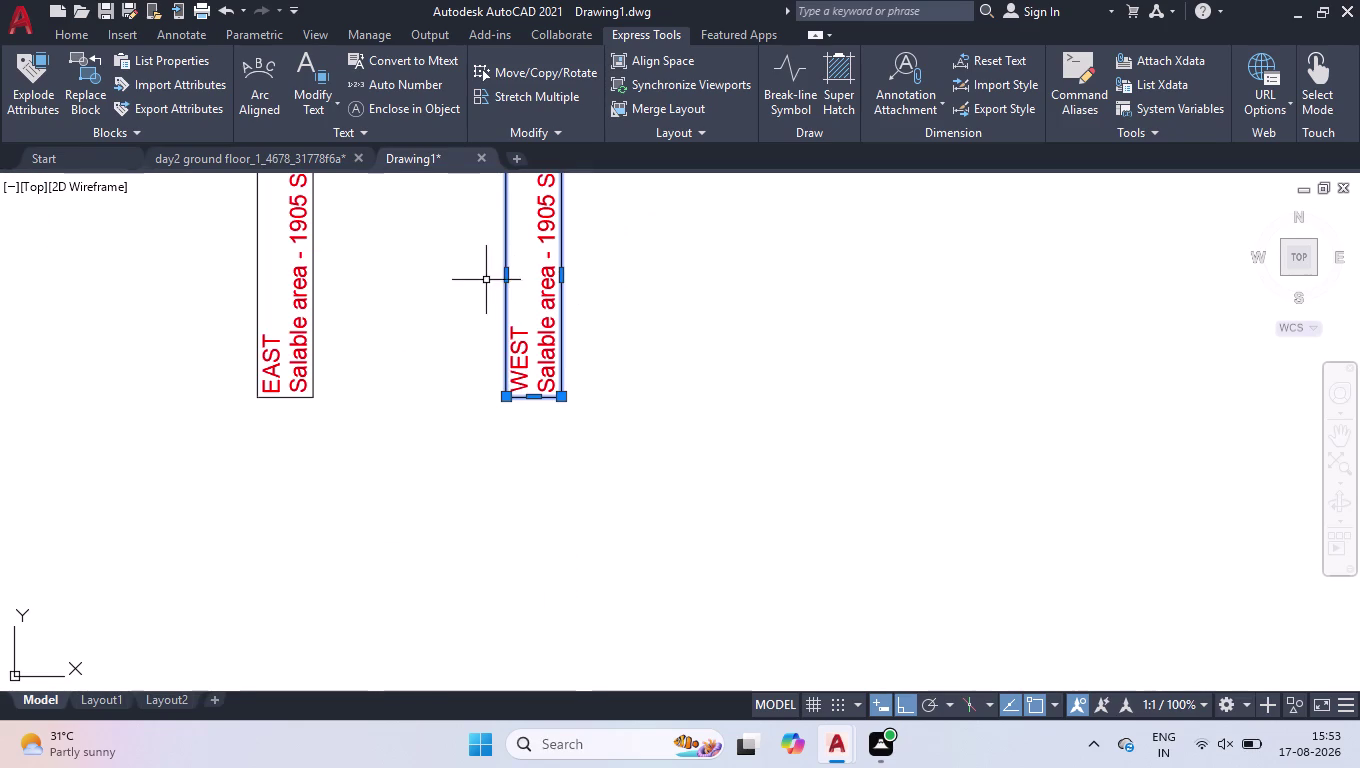
click(510, 278)
click(531, 278)
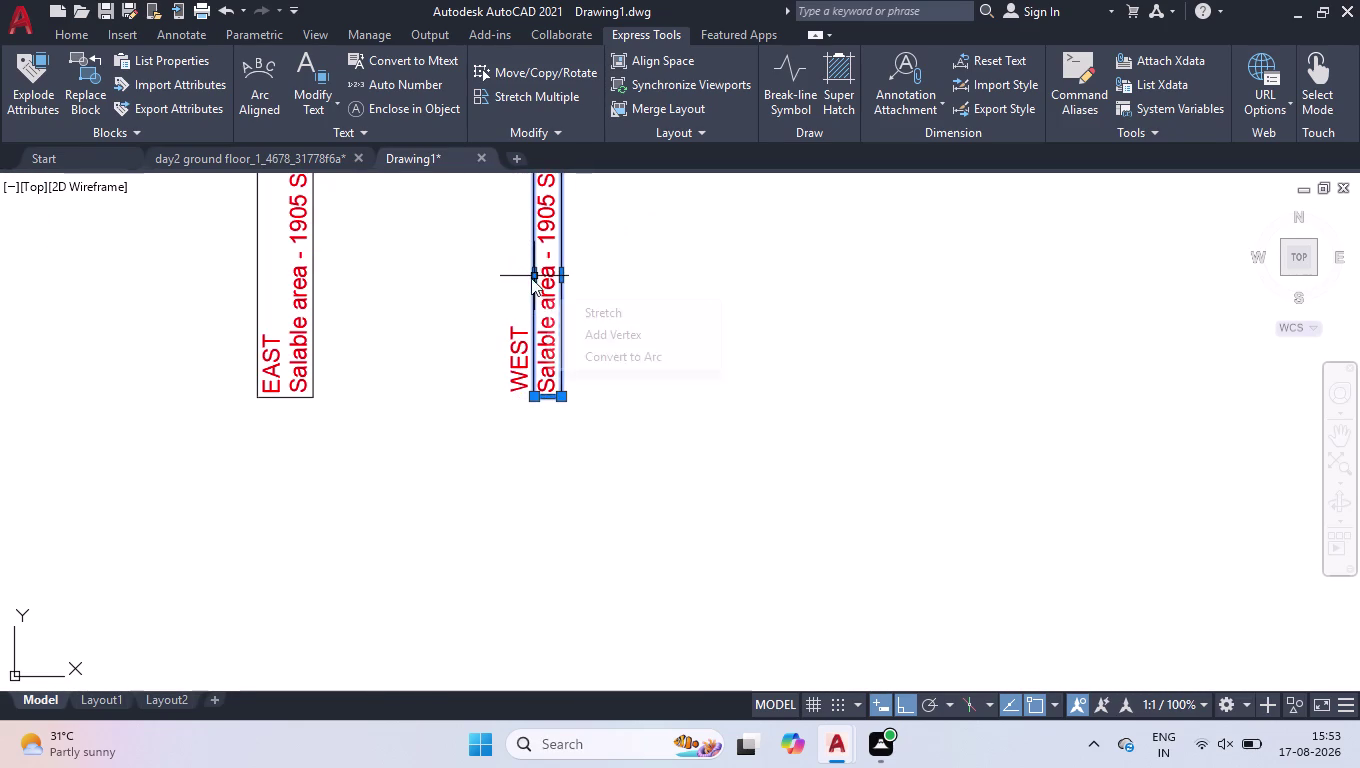
scroll(down, 3)
scroll(down, 3)
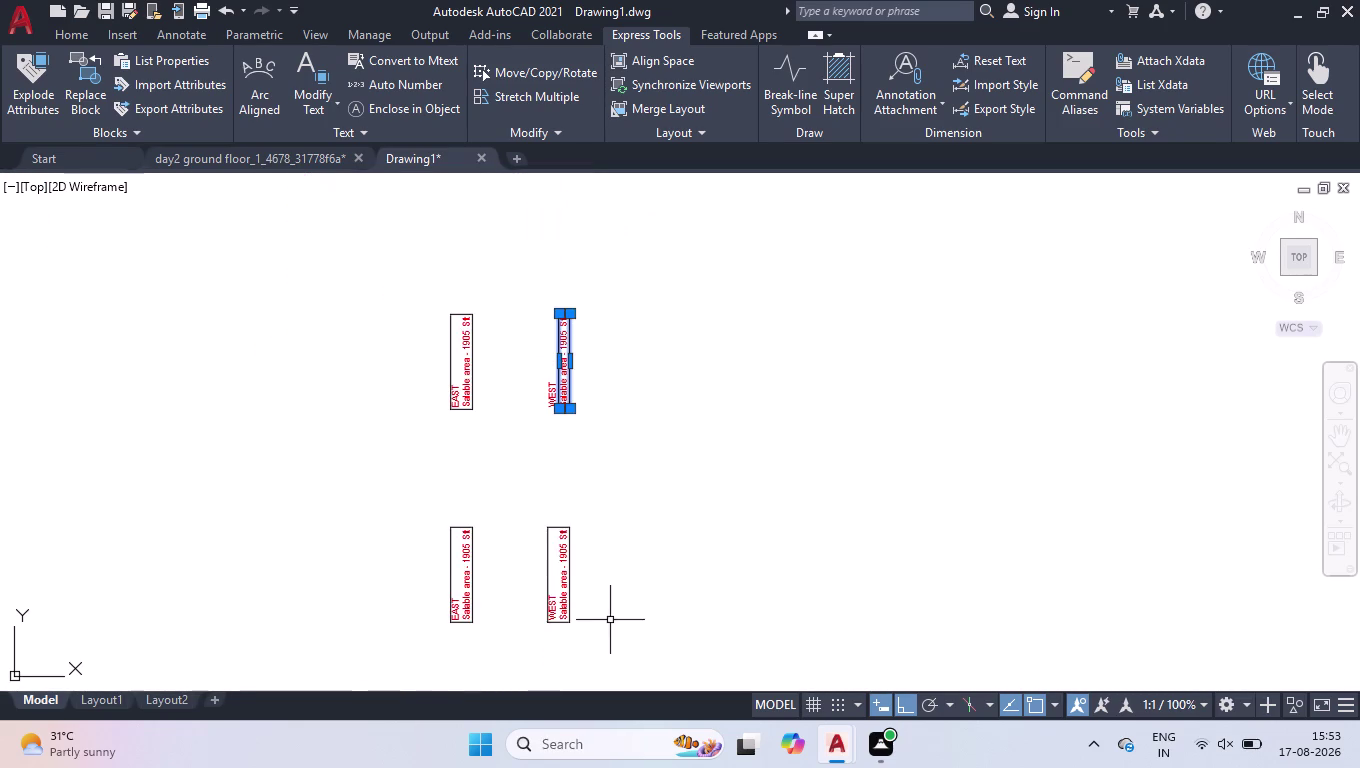
scroll(up, 3)
click(476, 461)
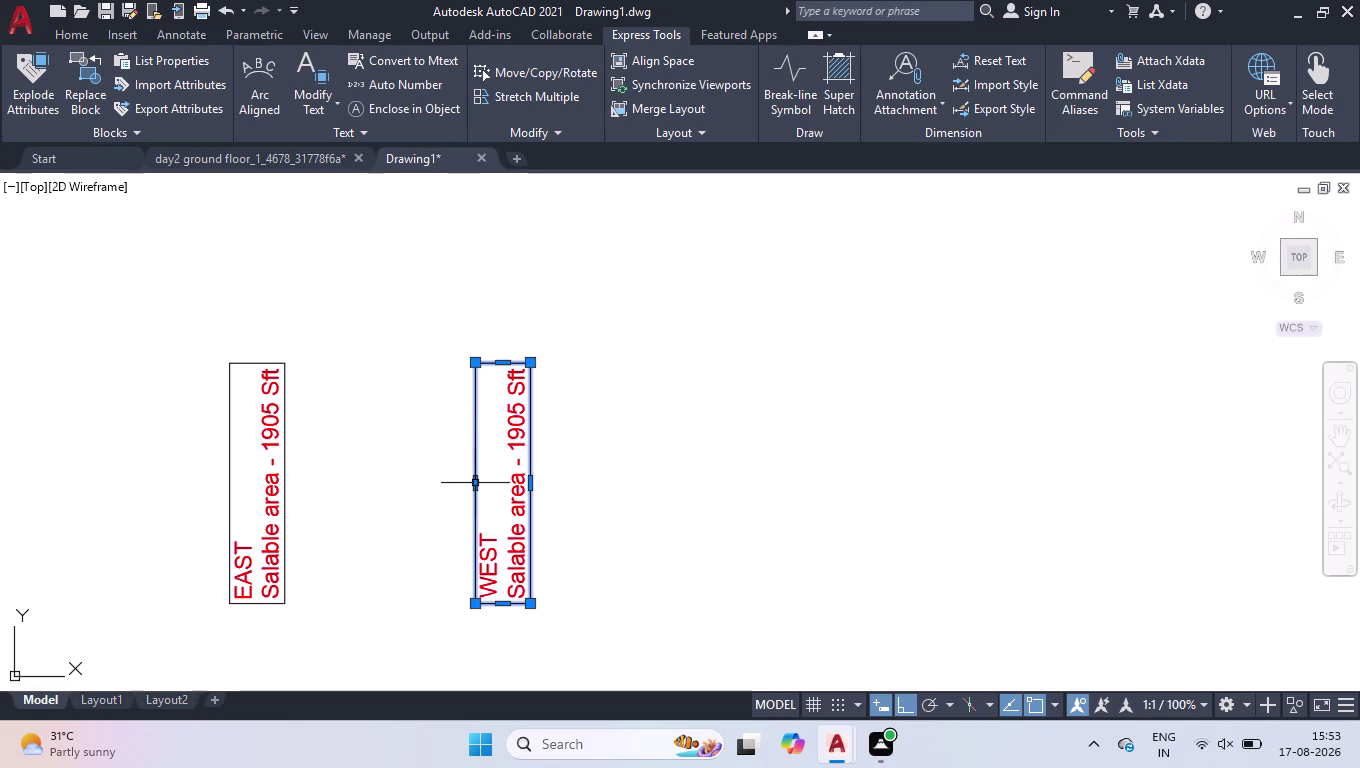
click(471, 481)
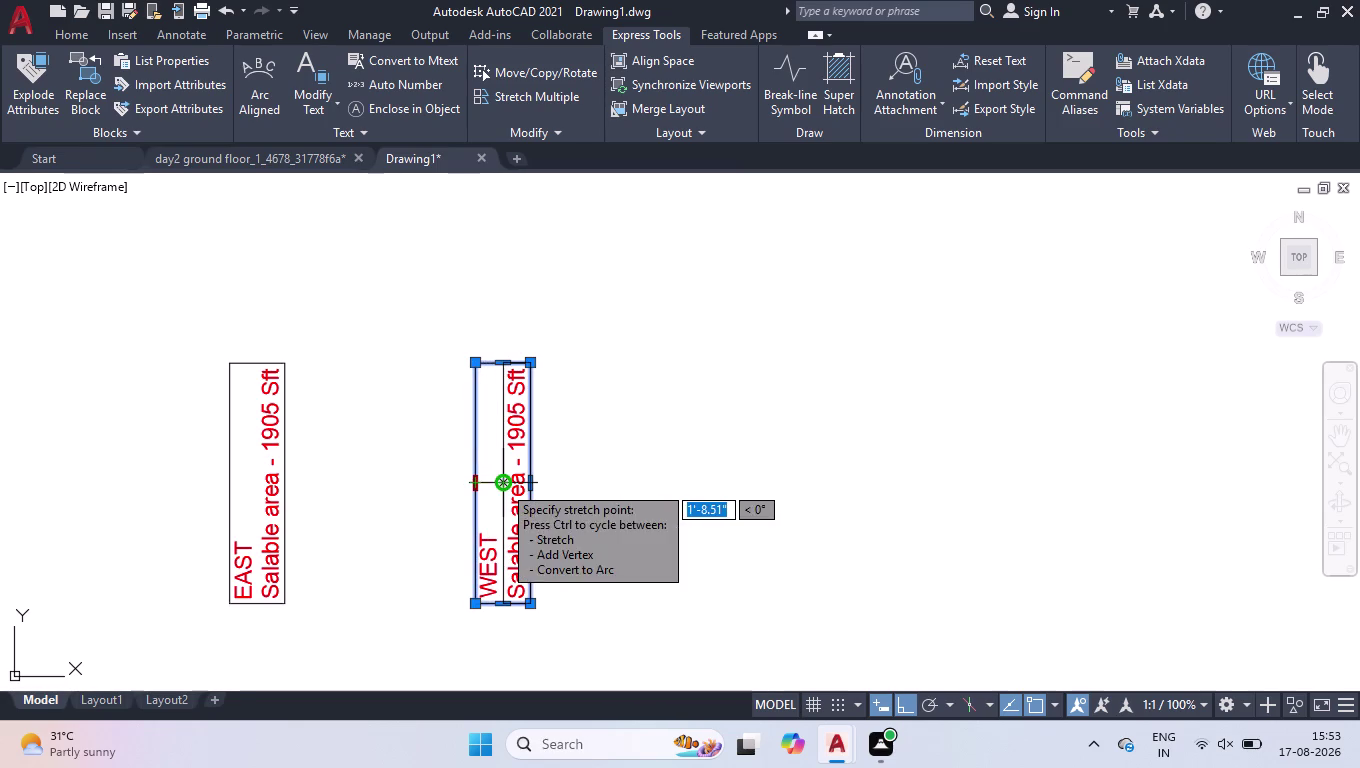
Narrow the WEST and EAST boxes to fit snugly around their text.
click(502, 484)
click(227, 471)
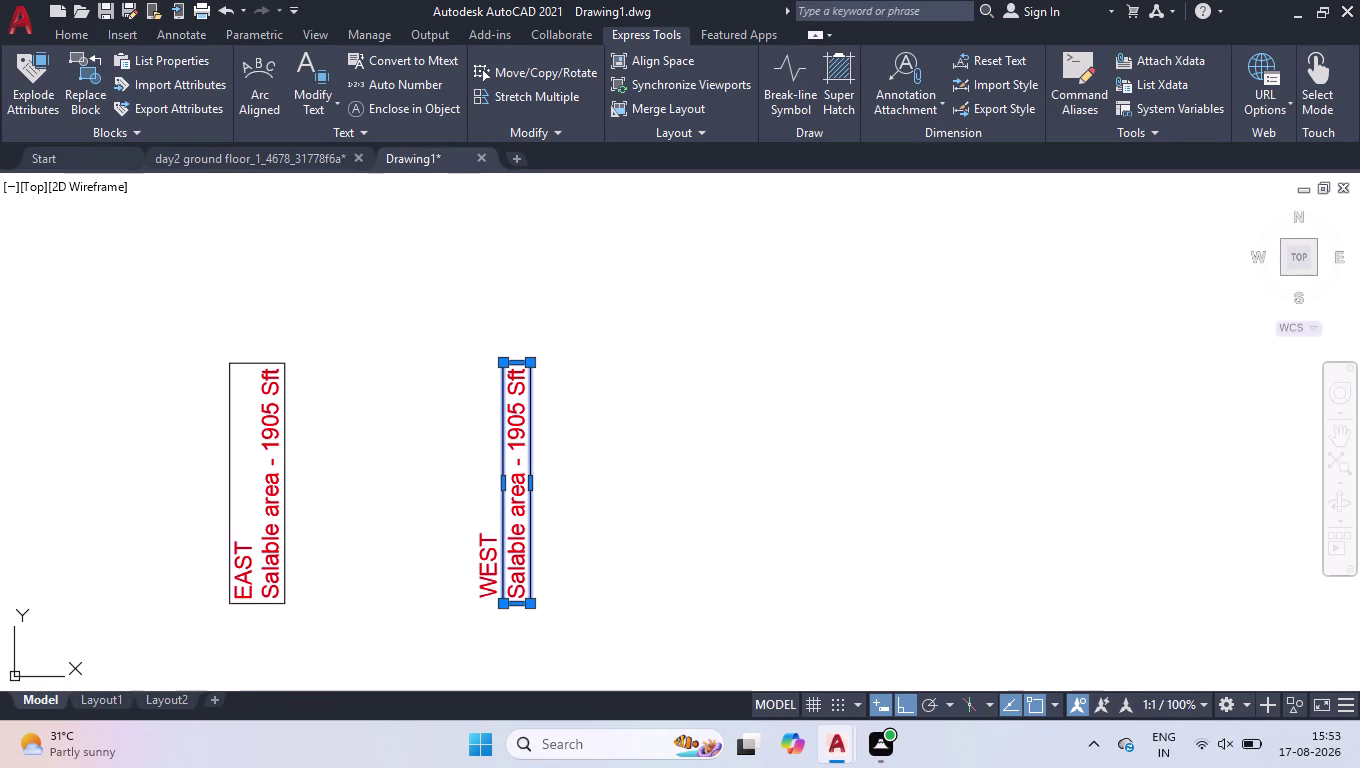
click(234, 482)
click(259, 480)
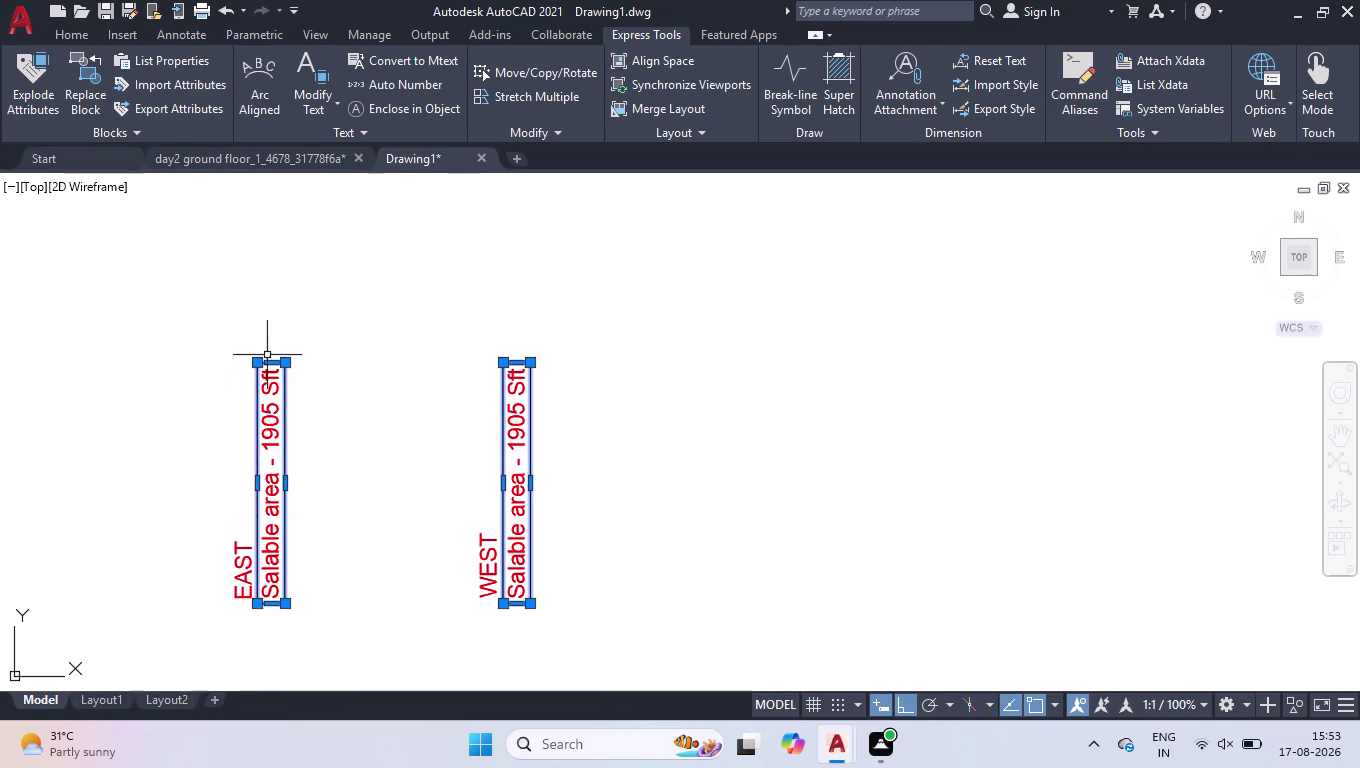
scroll(down, 3)
scroll(up, 3)
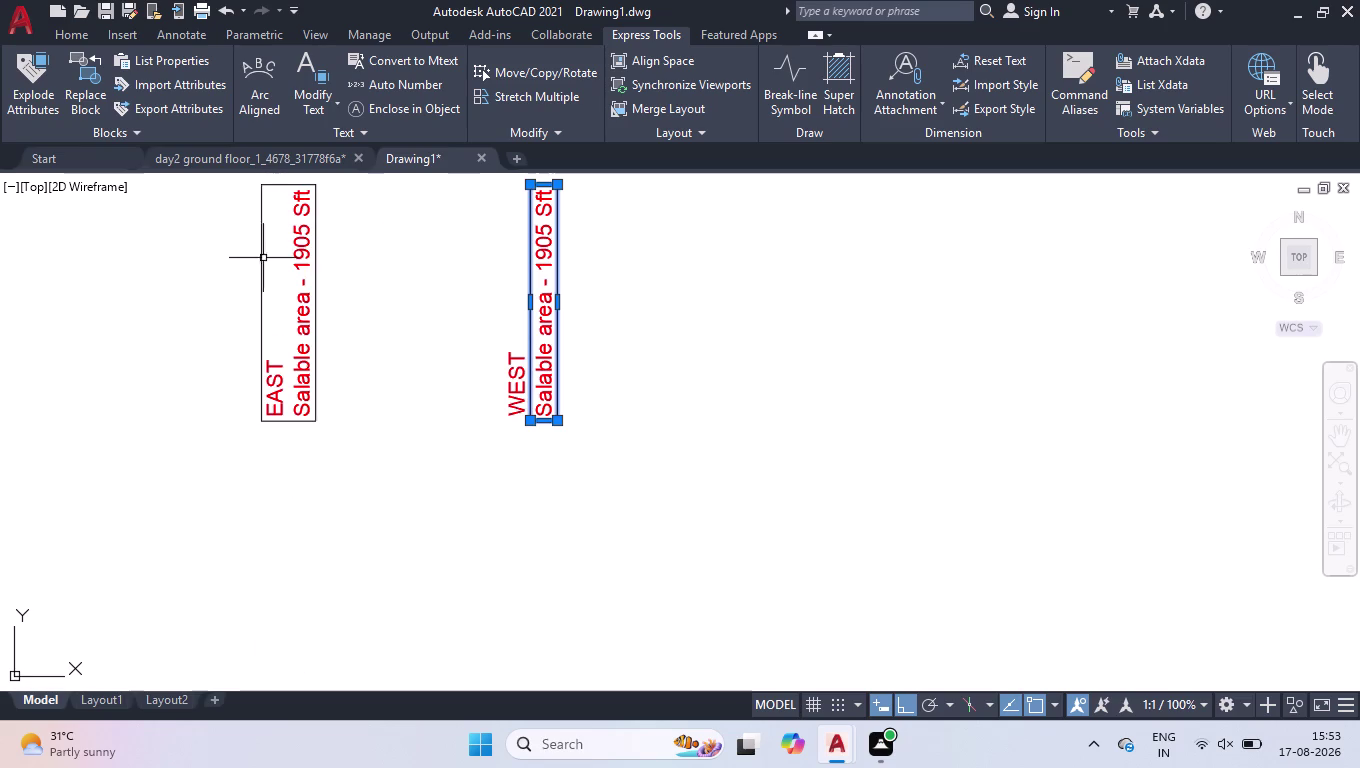
click(256, 262)
click(257, 299)
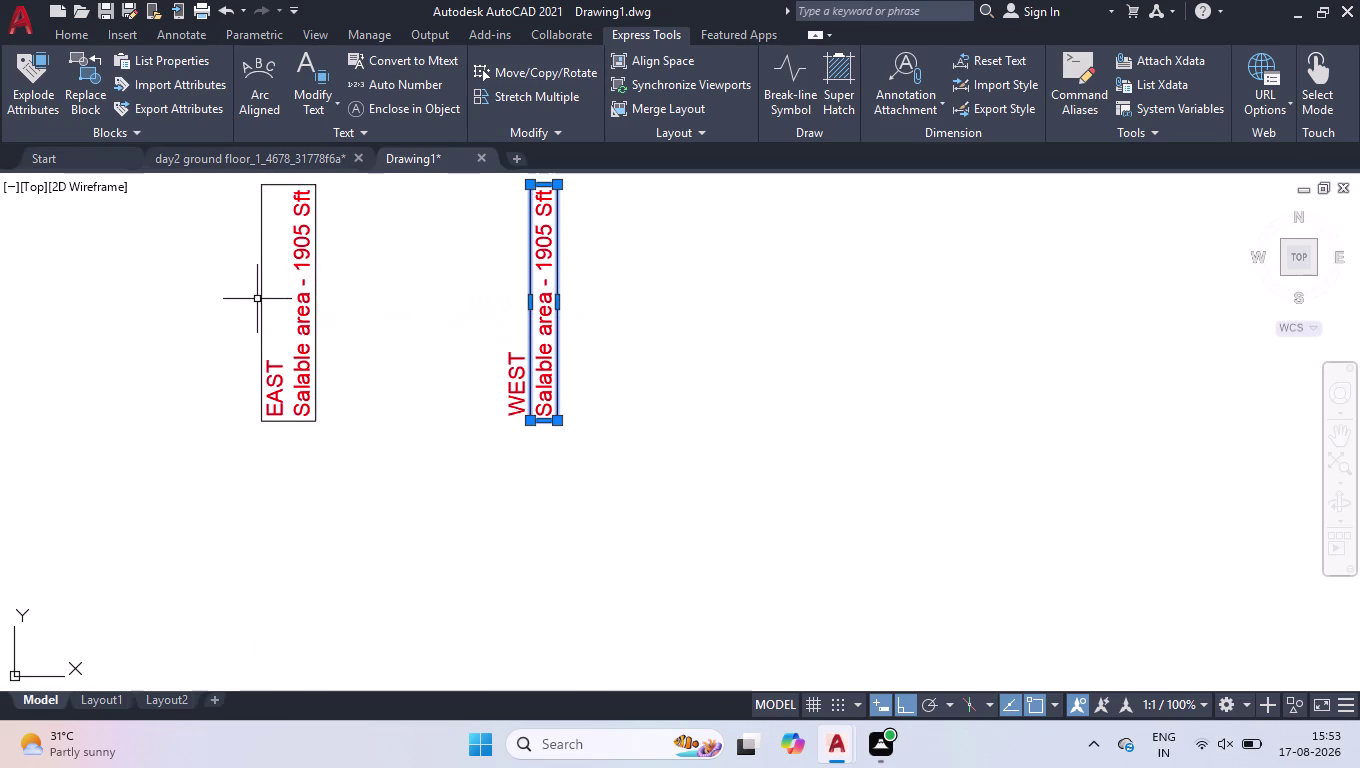
Copy the boxed EAST and WEST labels to a spot below the originals.
click(260, 292)
click(262, 301)
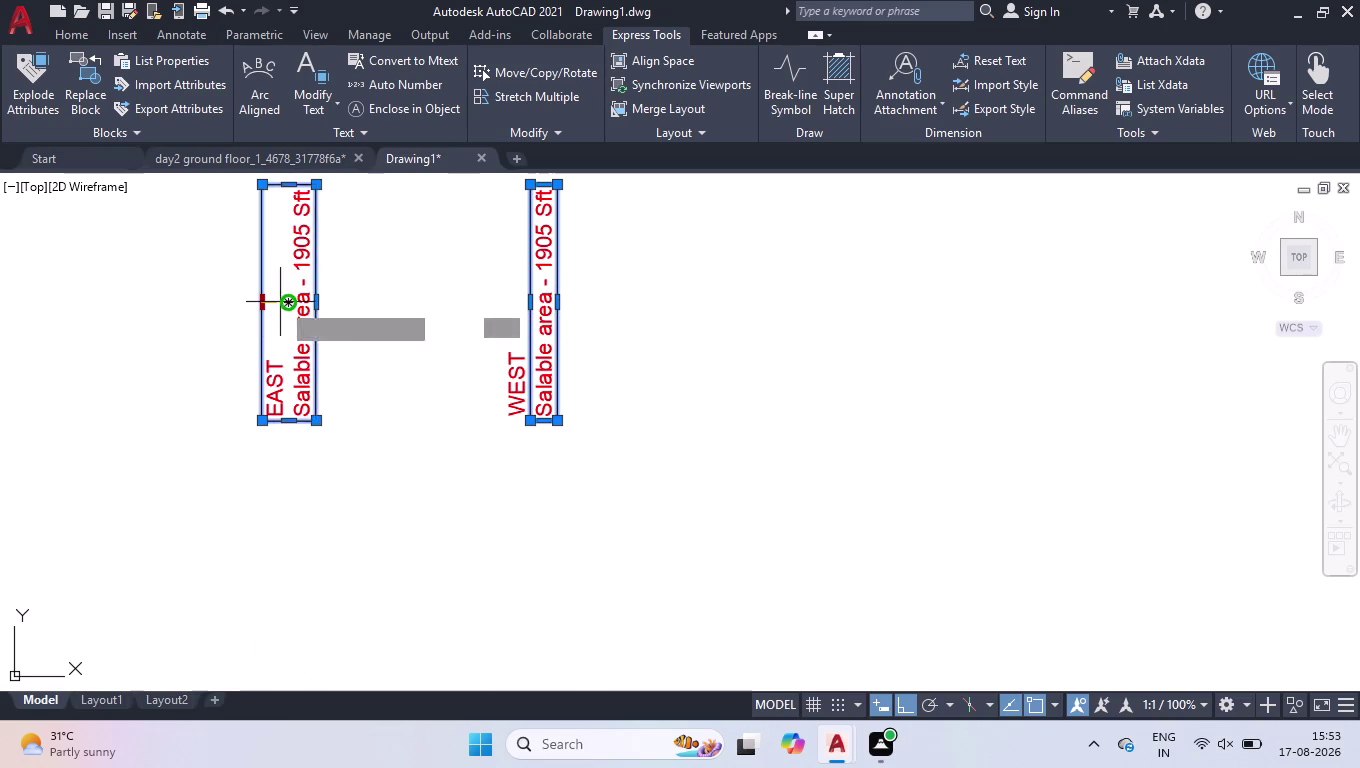
click(287, 301)
scroll(down, 3)
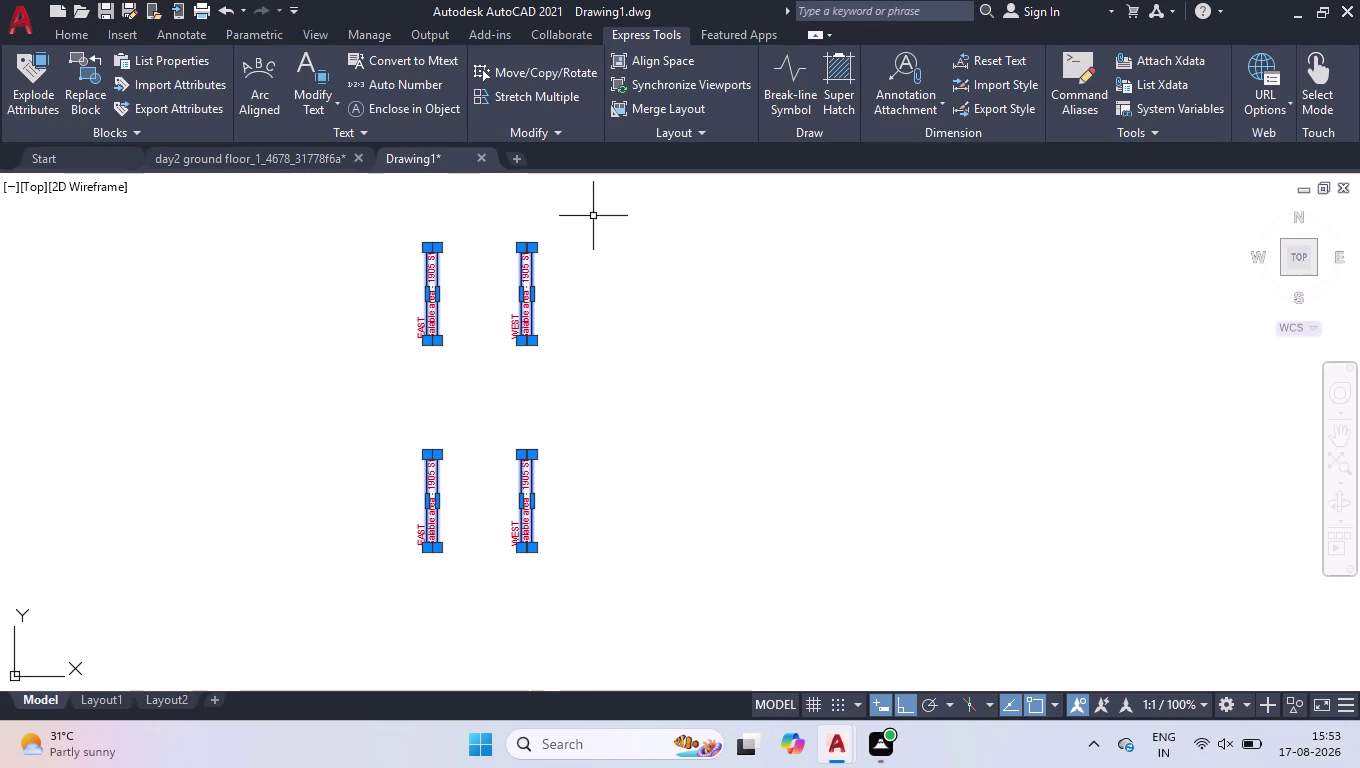
click(594, 207)
click(417, 608)
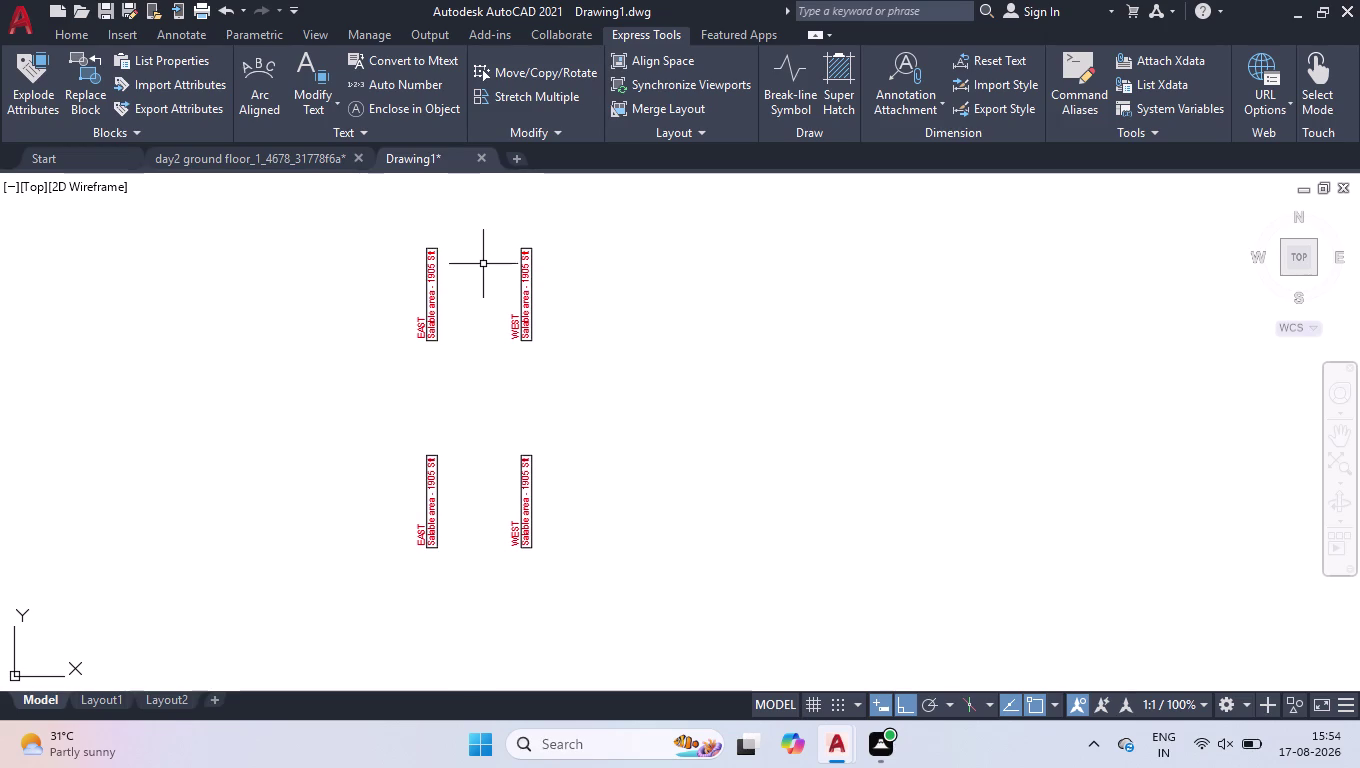
Move the upper EAST label to the right of its WEST label.
click(459, 248)
click(390, 383)
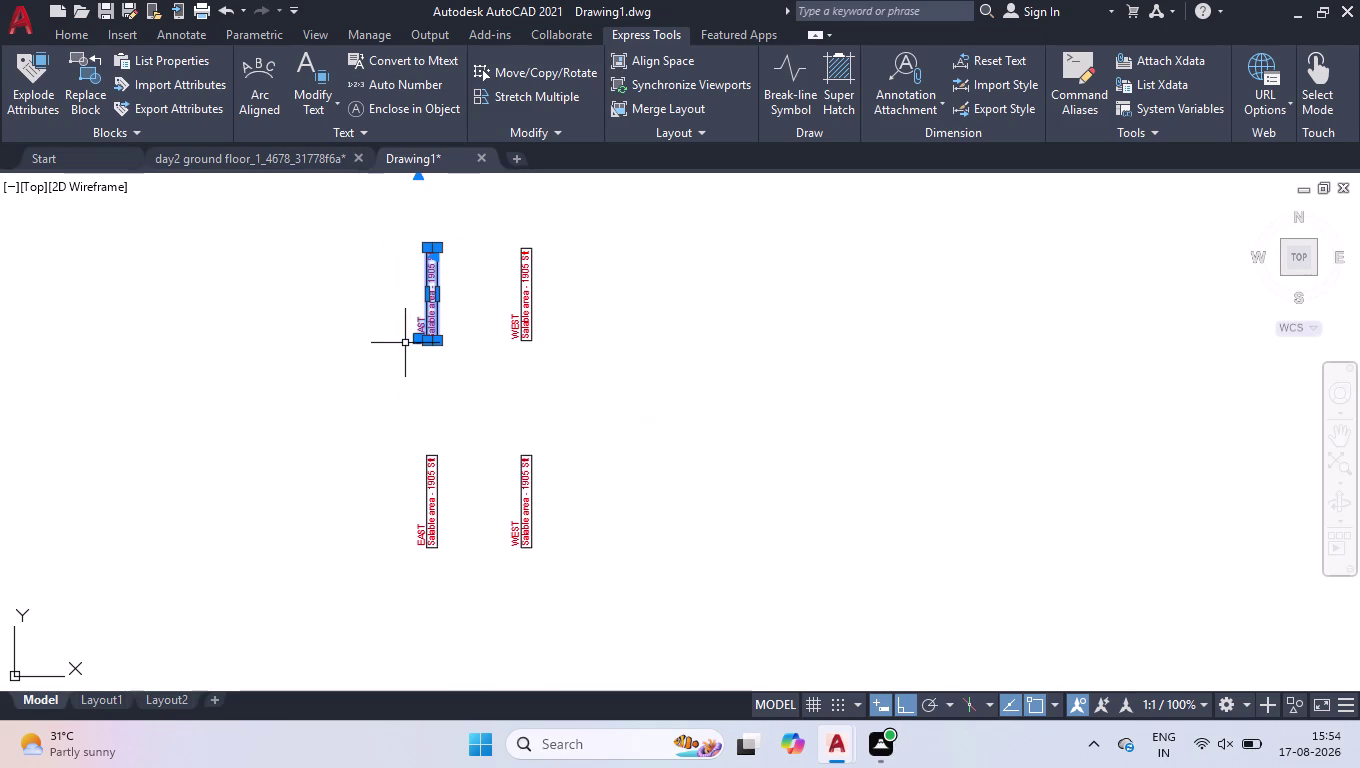
click(417, 341)
click(684, 361)
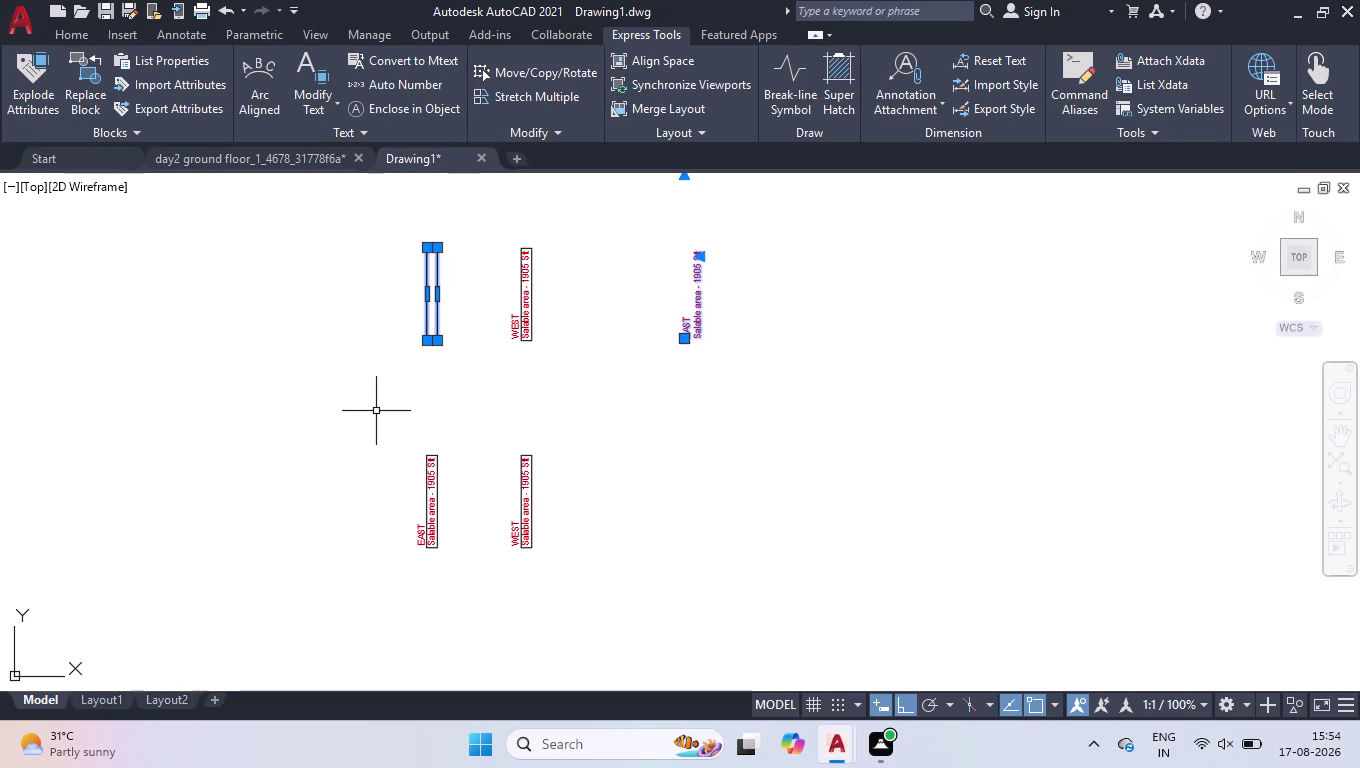
Enclose the moved EAST text in a new rectangle.
key(space)
key(space)
key(u)
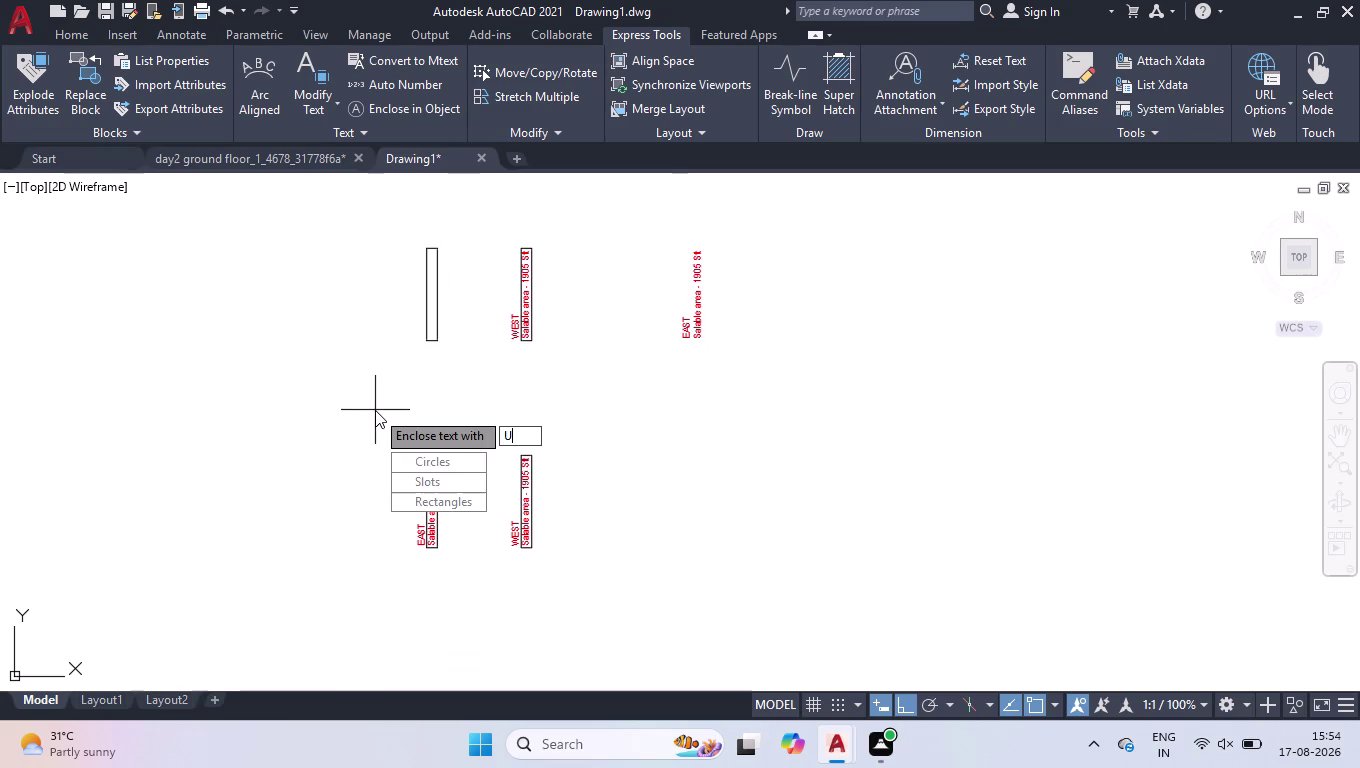
key(space)
key(space)
key(space)
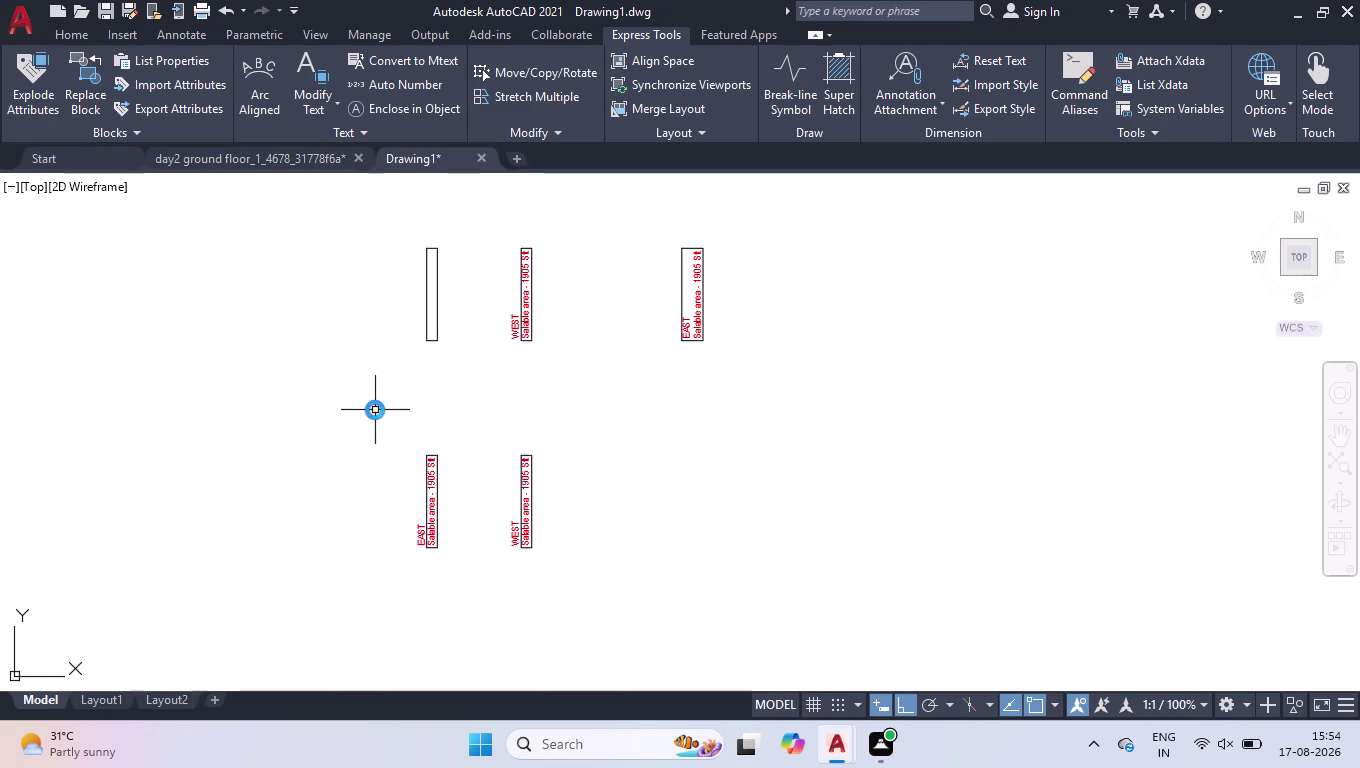
Delete the leftover empty box and select the lower EAST label.
click(477, 246)
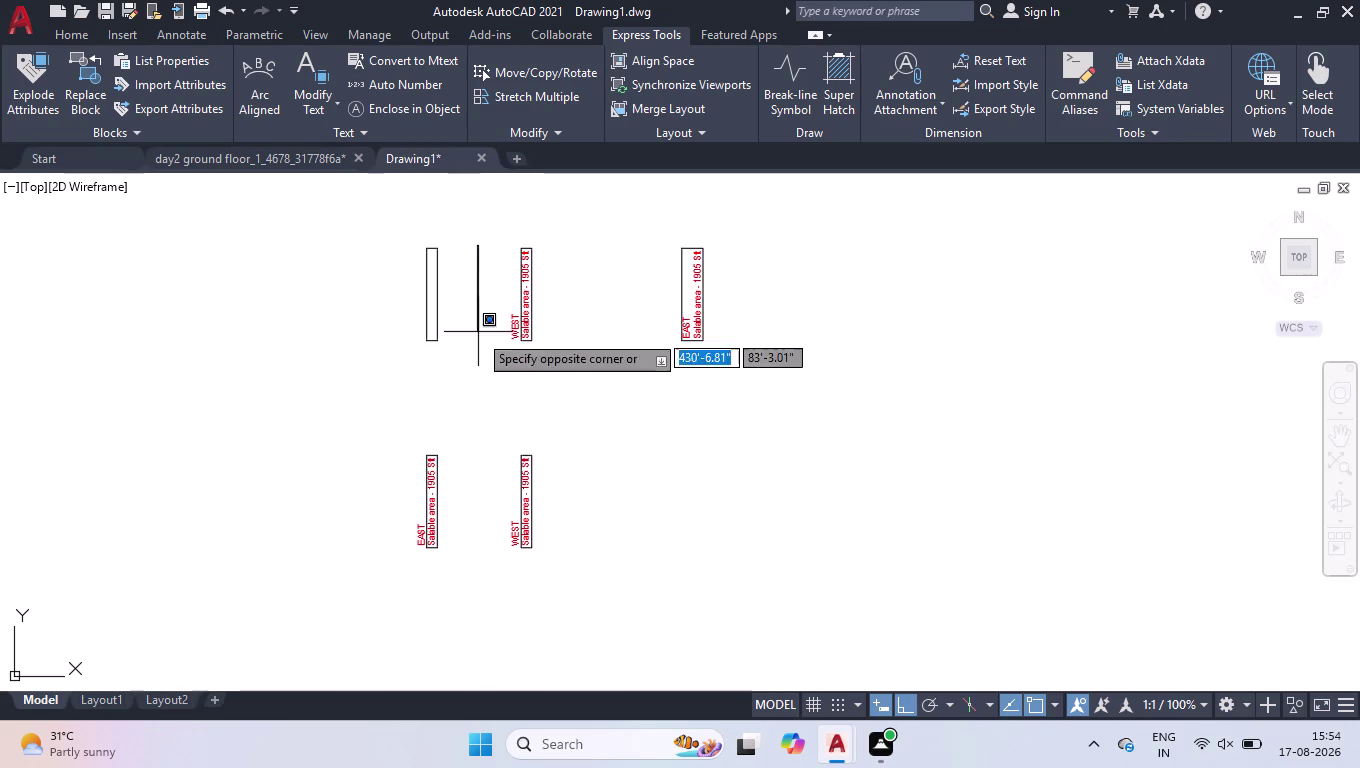
click(378, 339)
key(Delete)
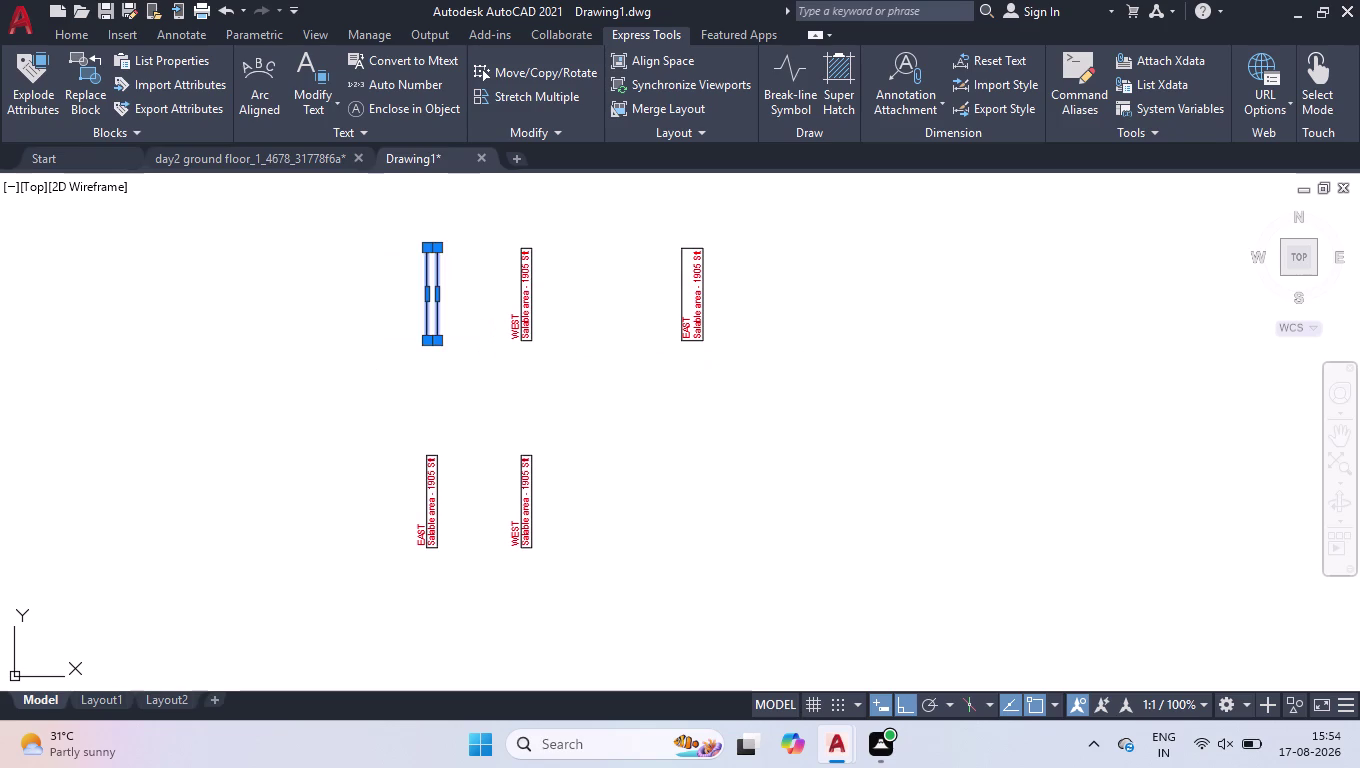
click(472, 397)
click(398, 608)
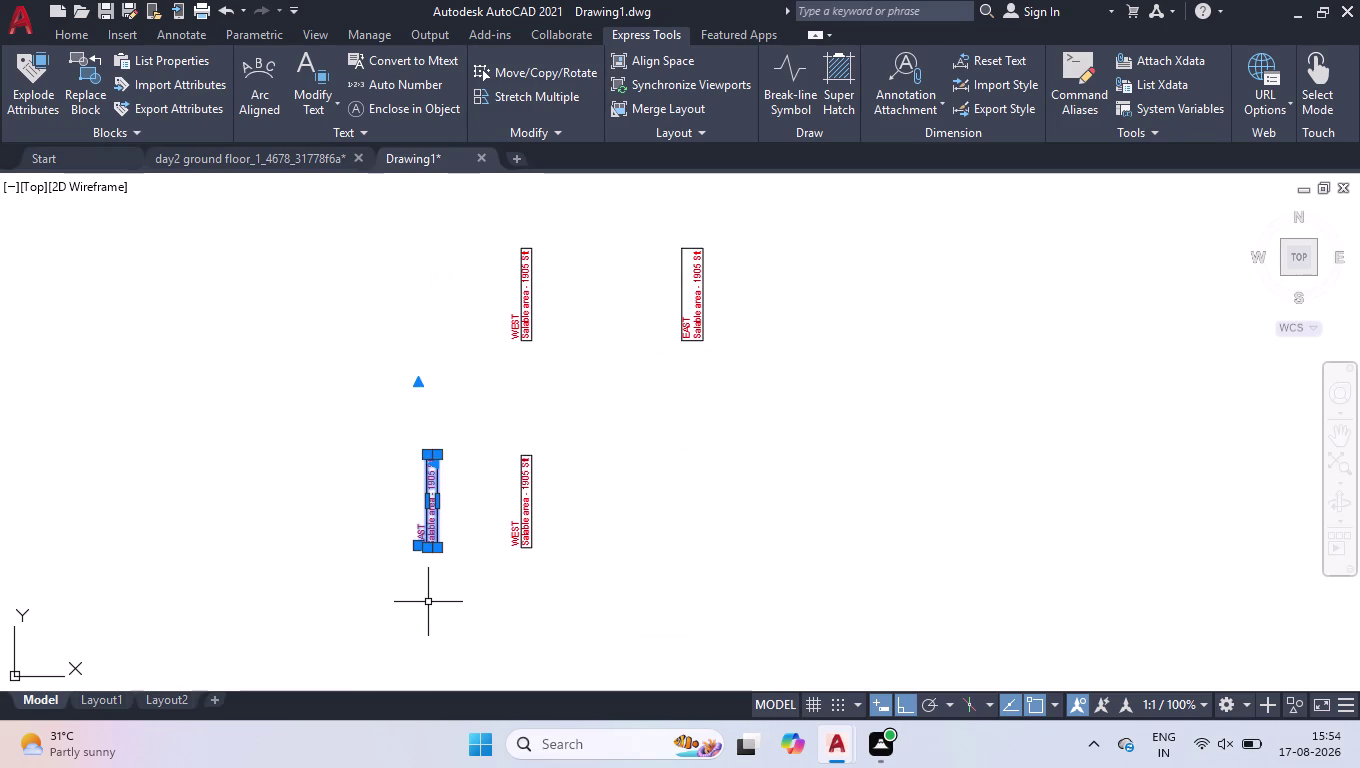
Move the lower EAST label beside the plan's left wall with MOVE.
text(MOV)
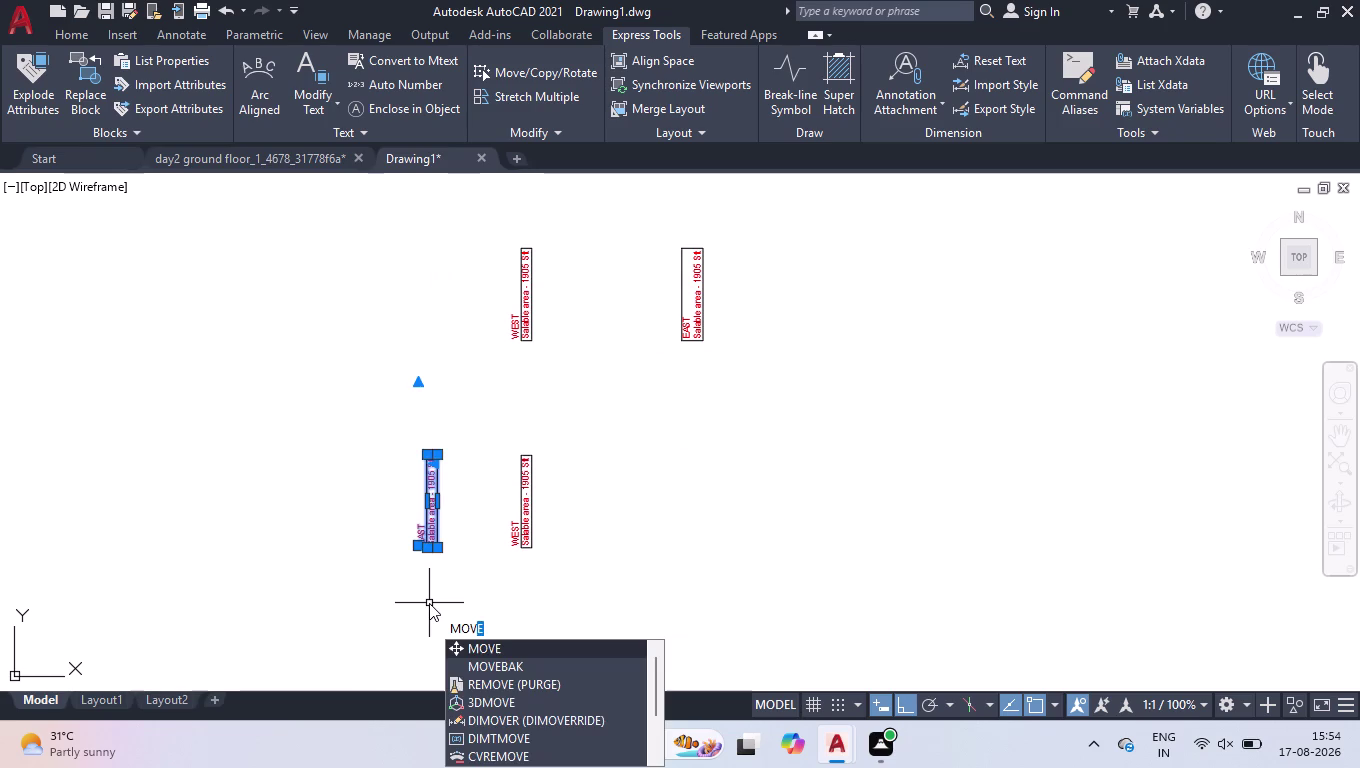
key(Return)
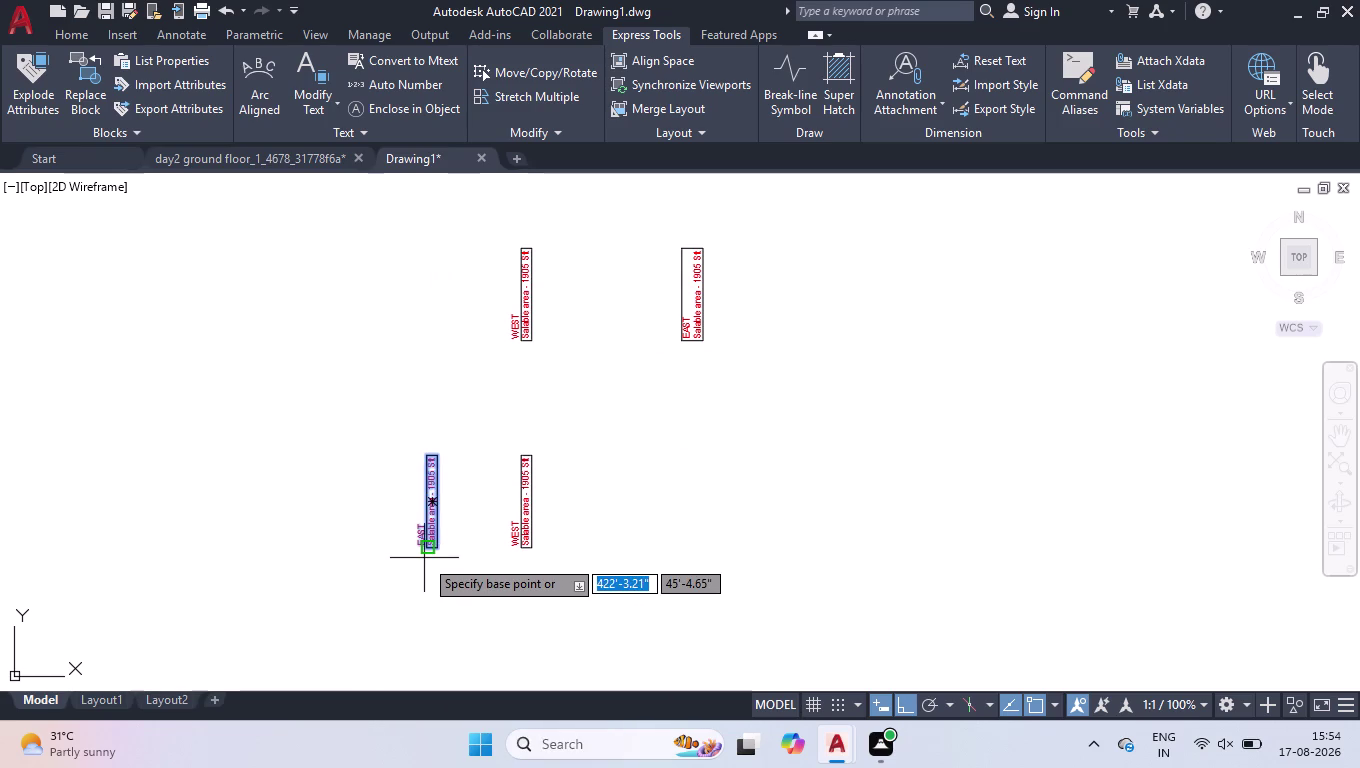
click(424, 558)
scroll(down, 3)
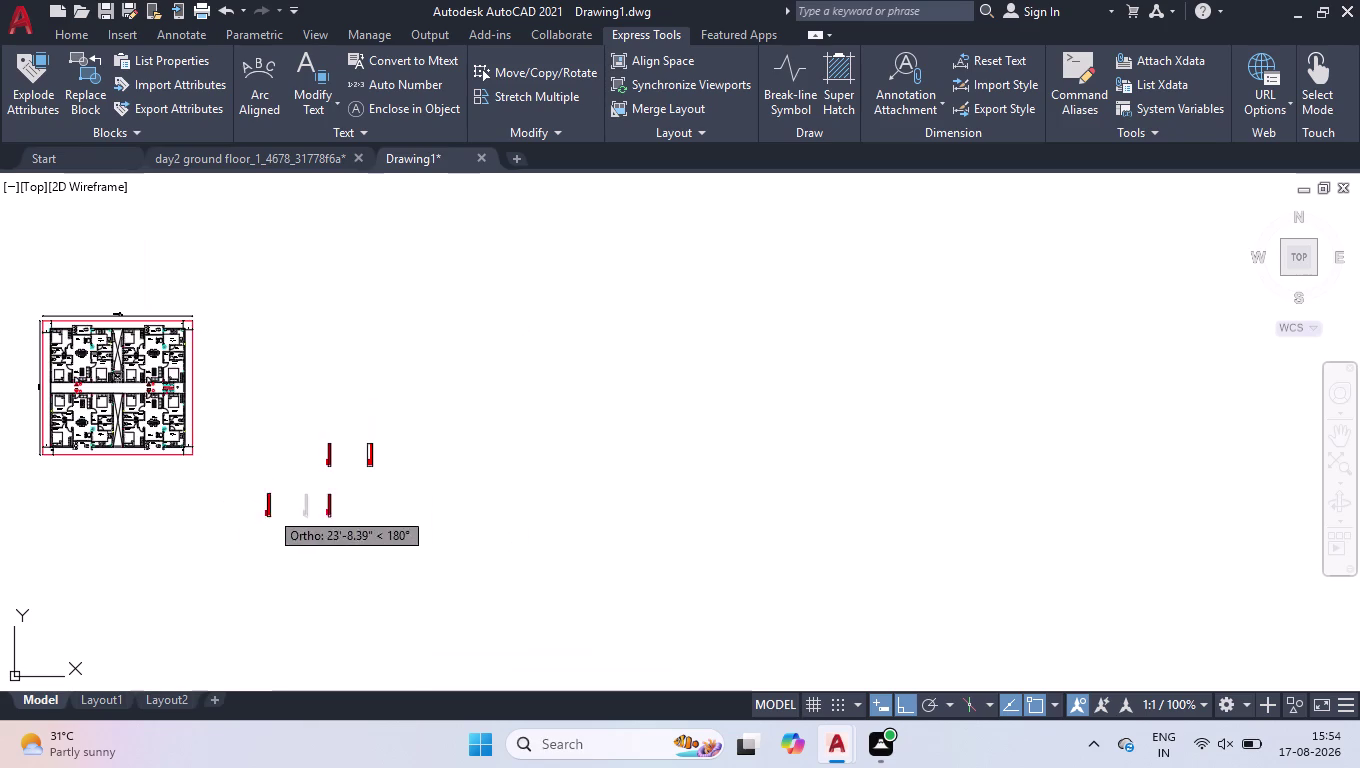
scroll(up, 3)
scroll(up, 3)
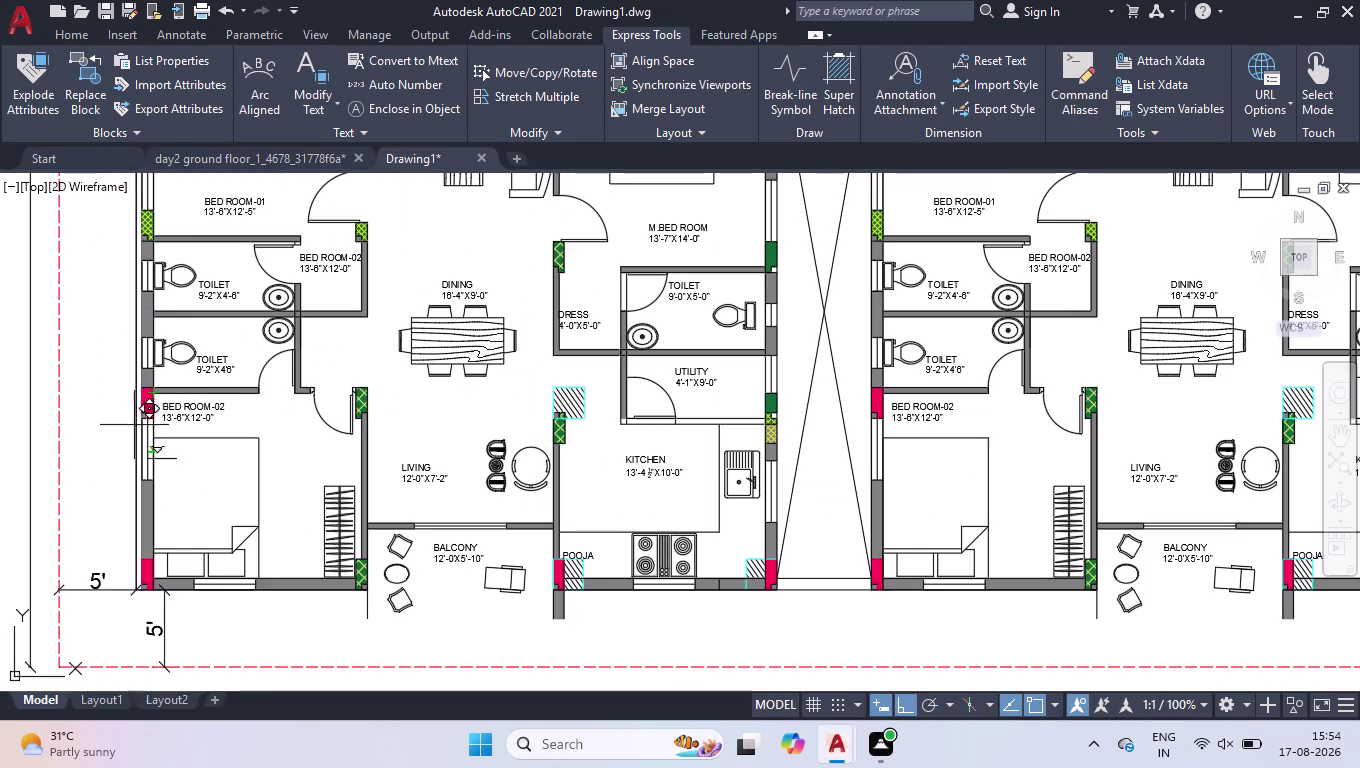
click(926, 704)
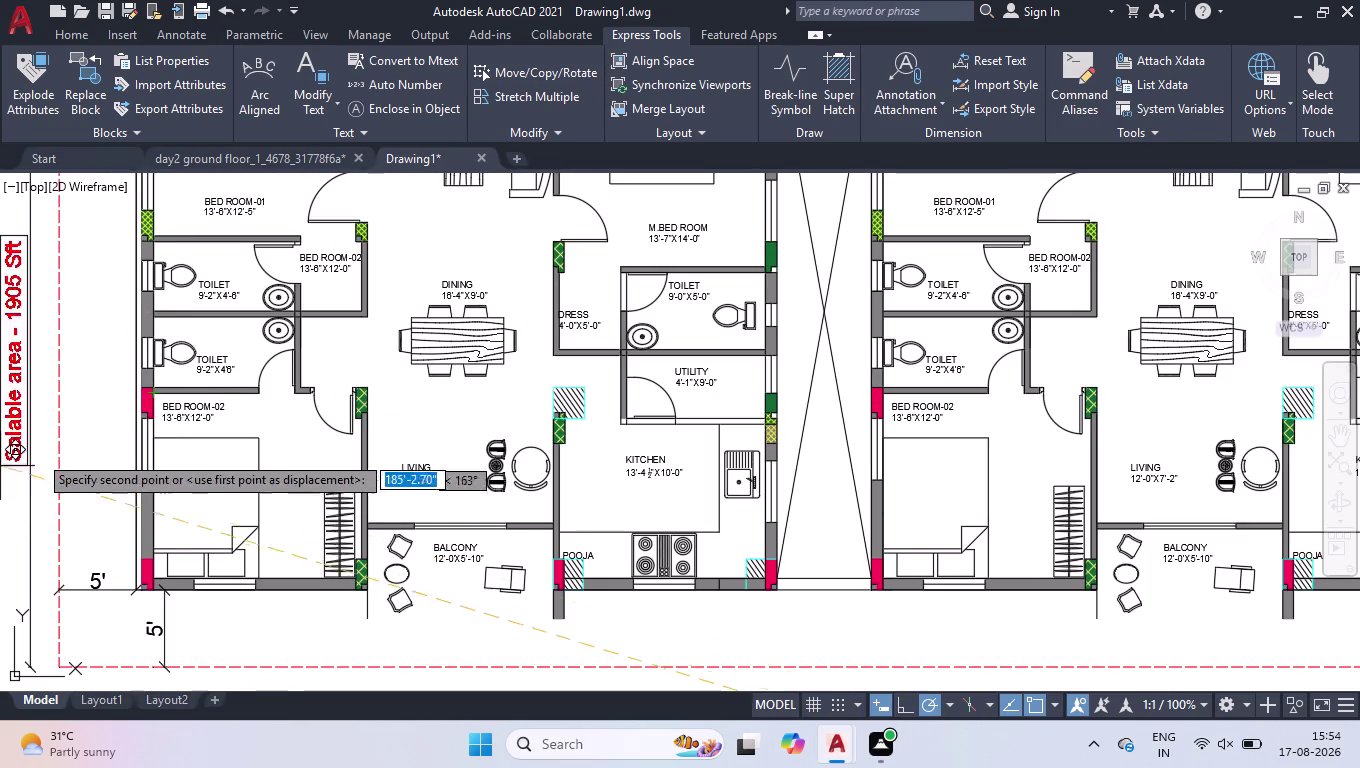
scroll(up, 3)
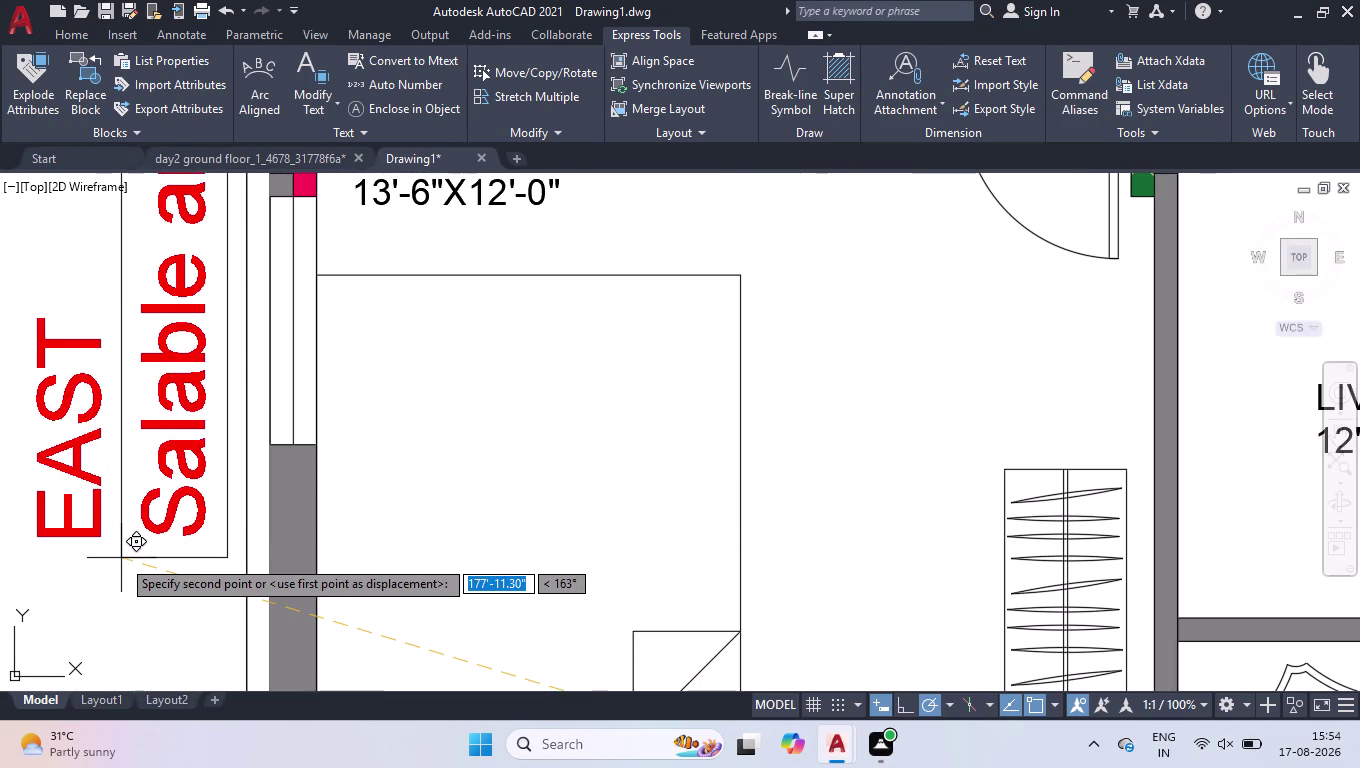
click(108, 554)
scroll(down, 3)
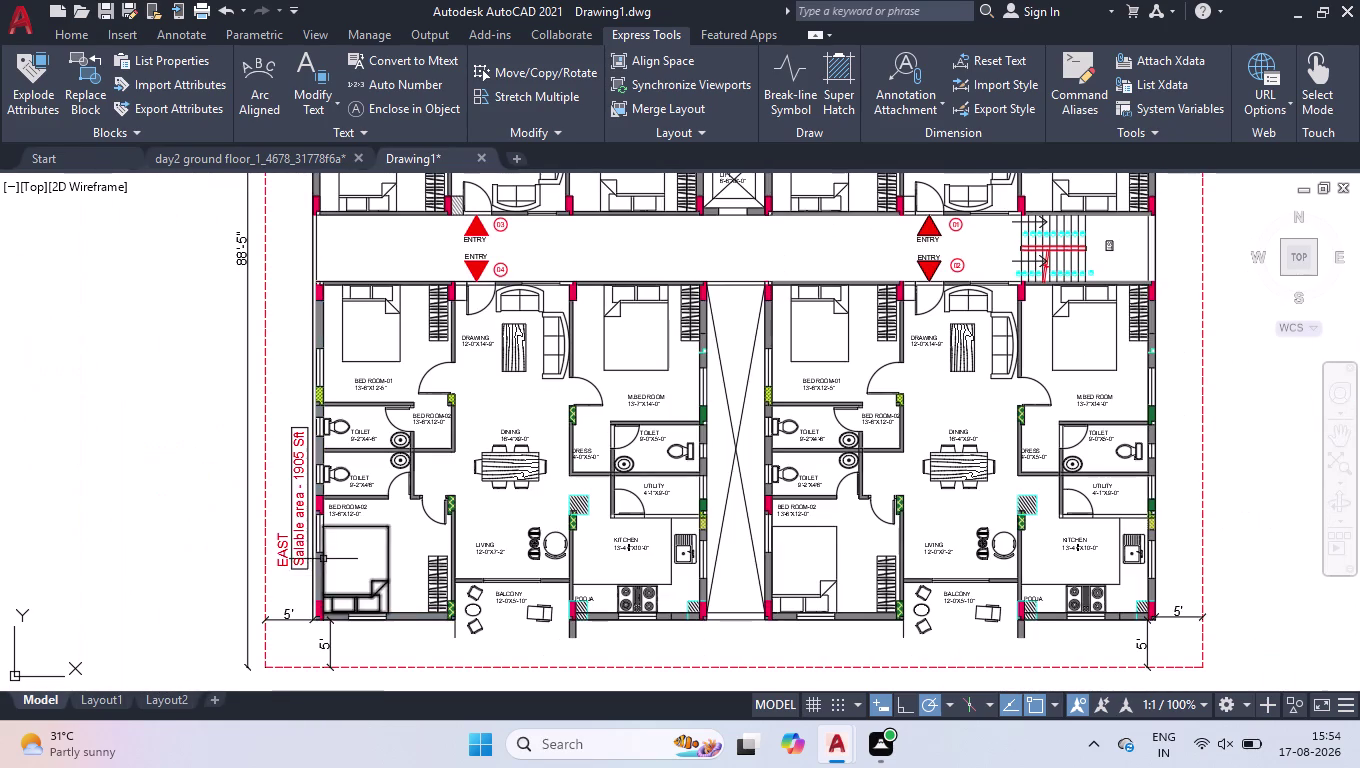
Copy the EAST label to a spot beside the plan's right wall.
click(300, 547)
text(C)
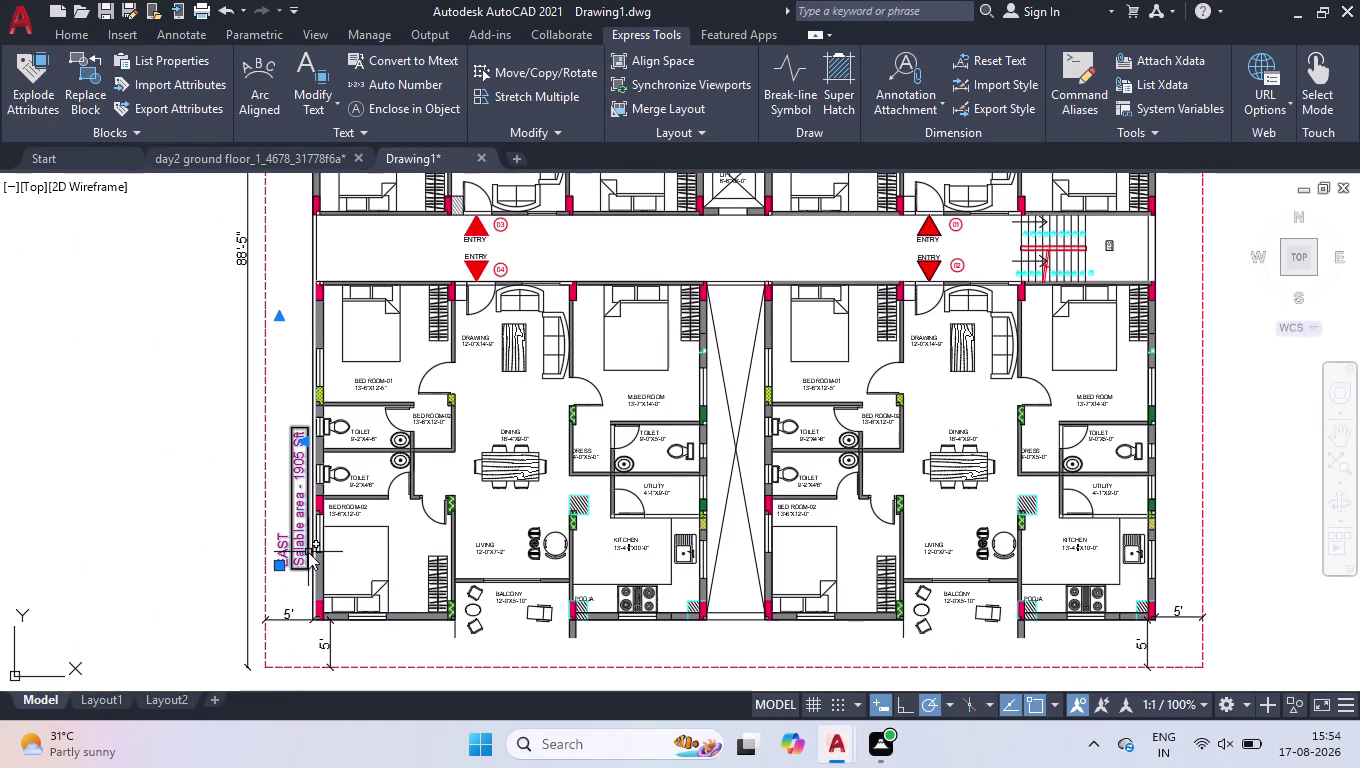
text(O)
key(Return)
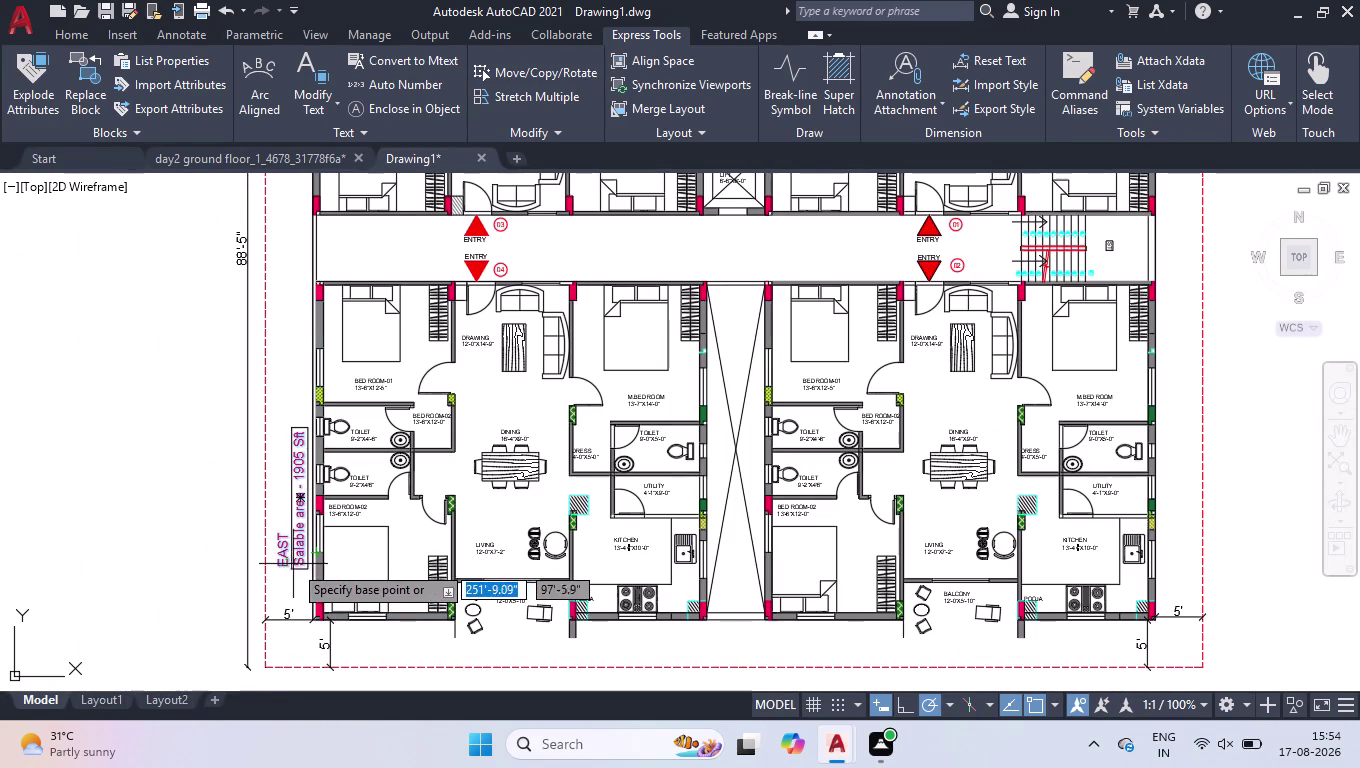
click(293, 565)
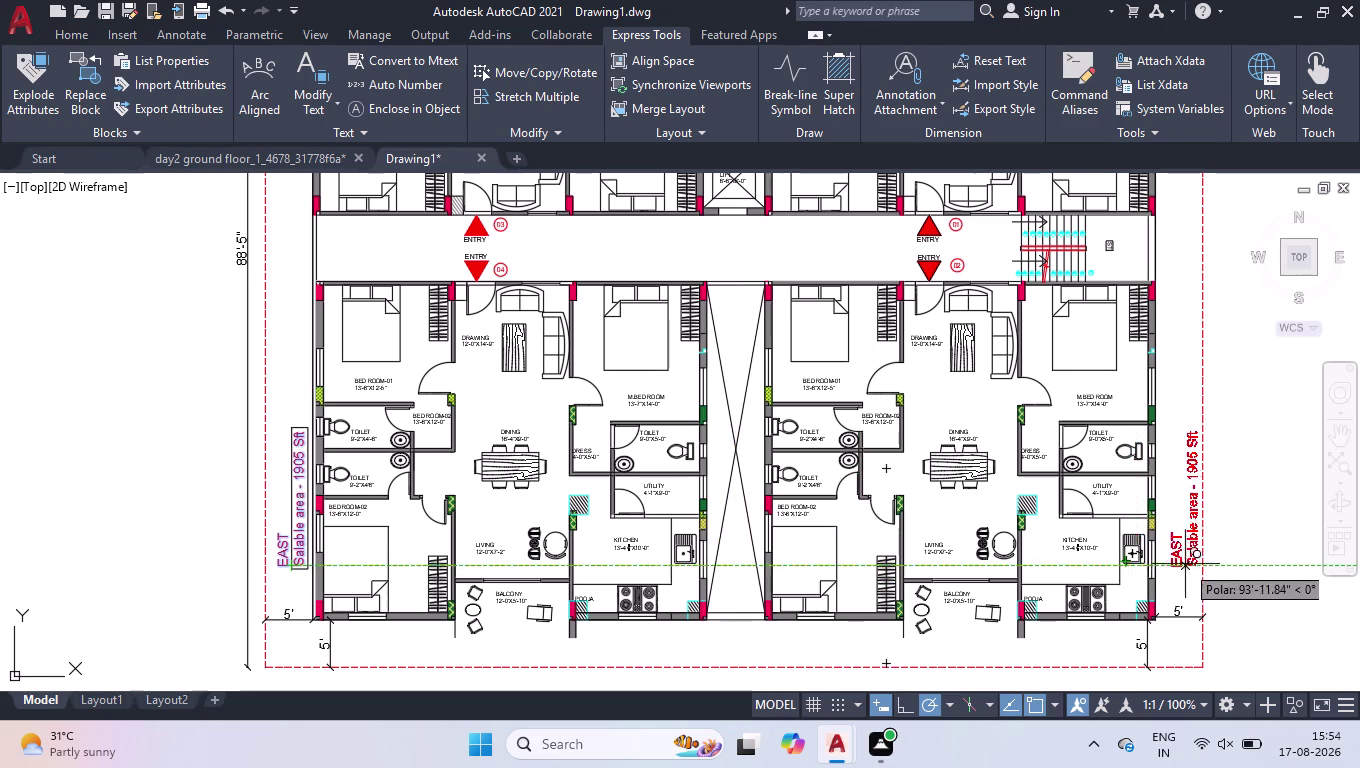
scroll(up, 3)
click(1008, 591)
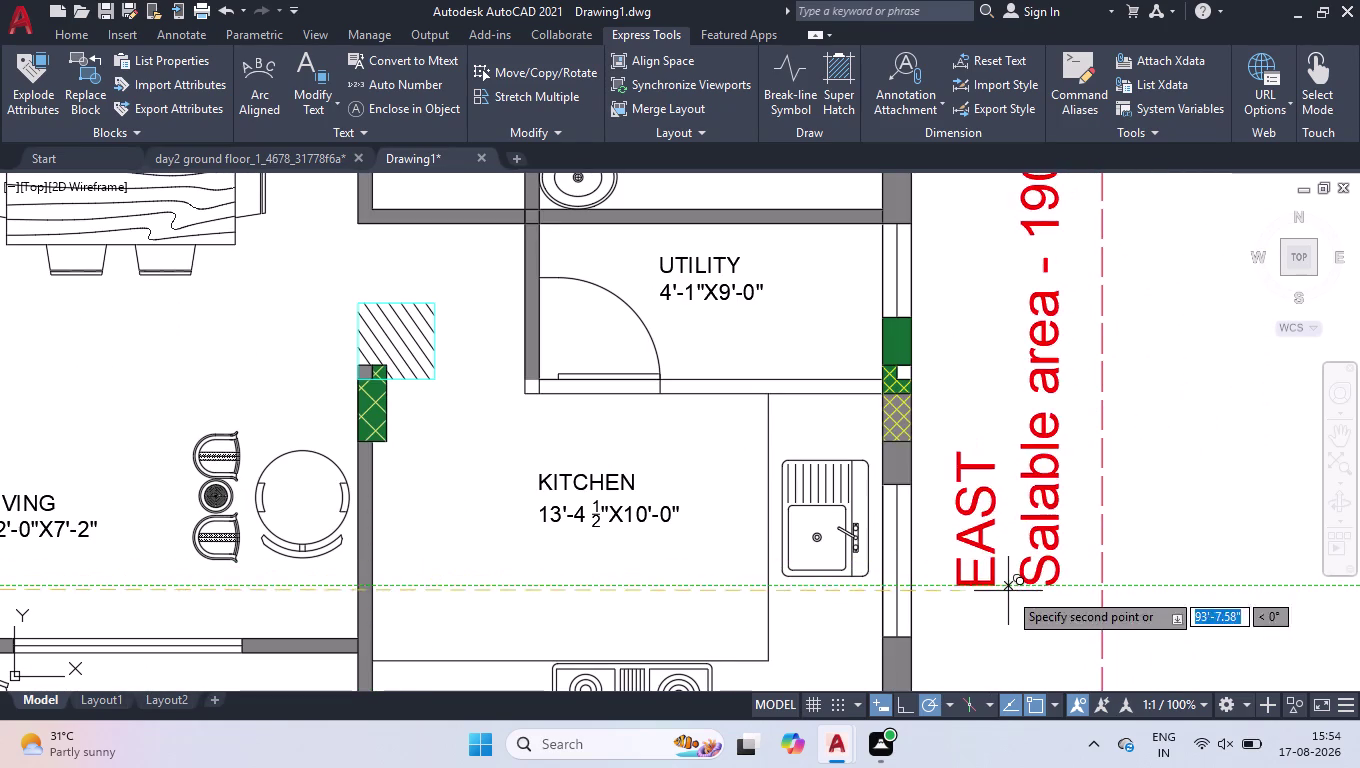
scroll(down, 3)
key(space)
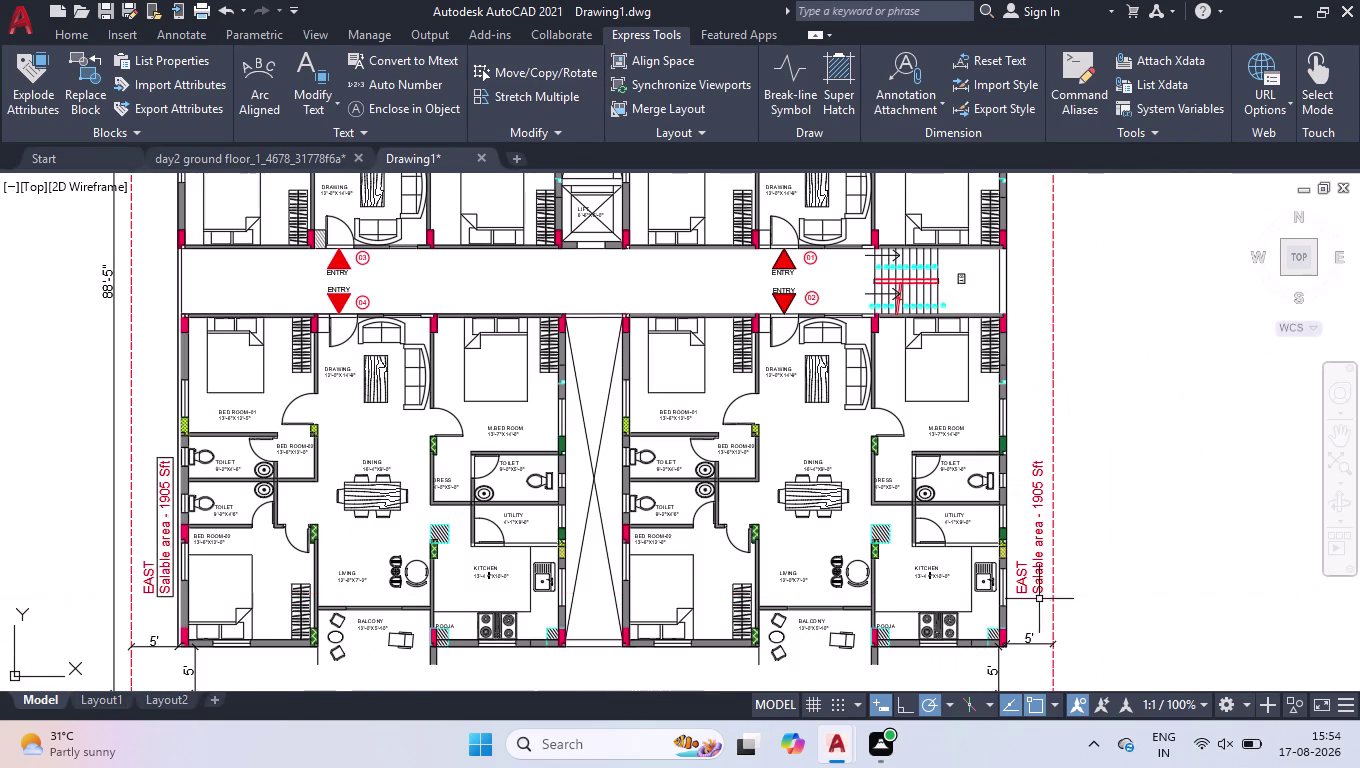
Copy the upper WEST label to a spot beside the plan's wall.
scroll(down, 3)
scroll(down, 3)
scroll(up, 3)
scroll(up, 3)
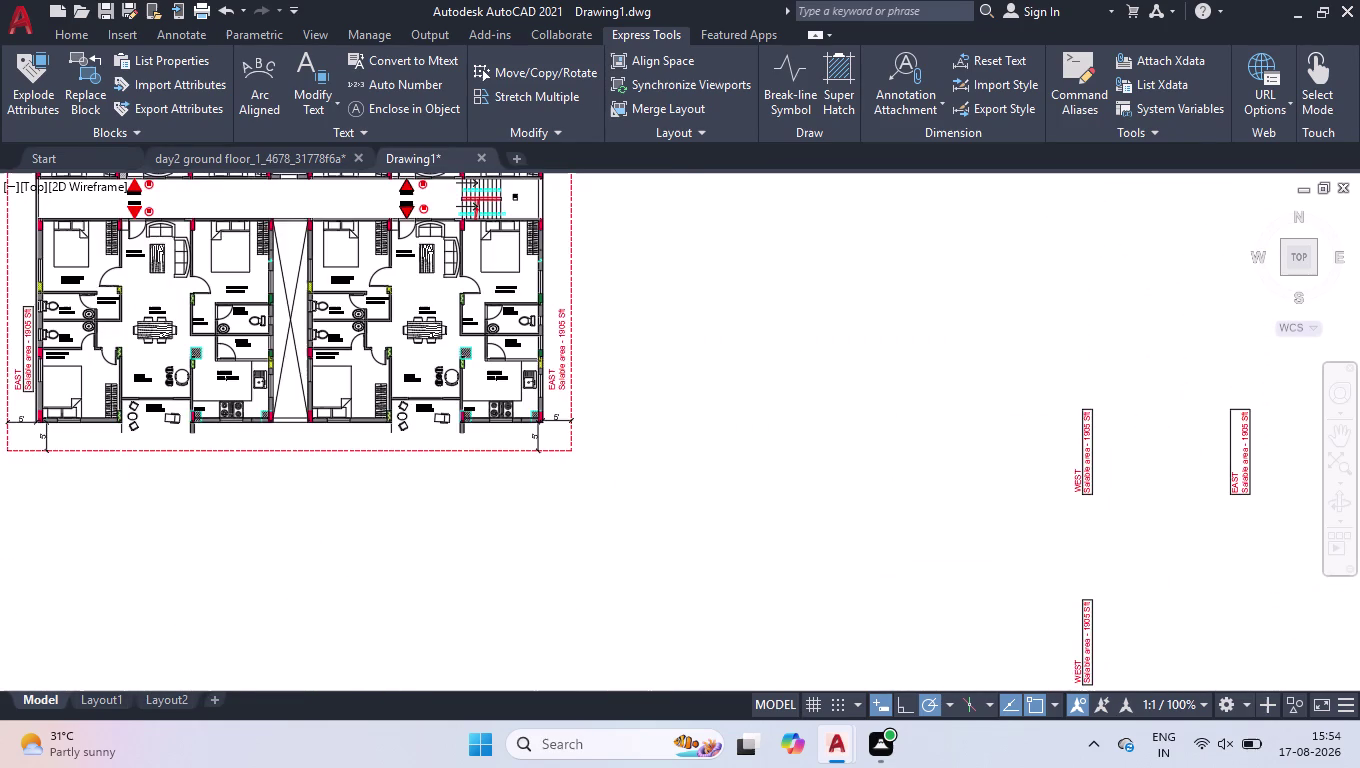
drag(1064, 263, 1060, 281)
click(912, 548)
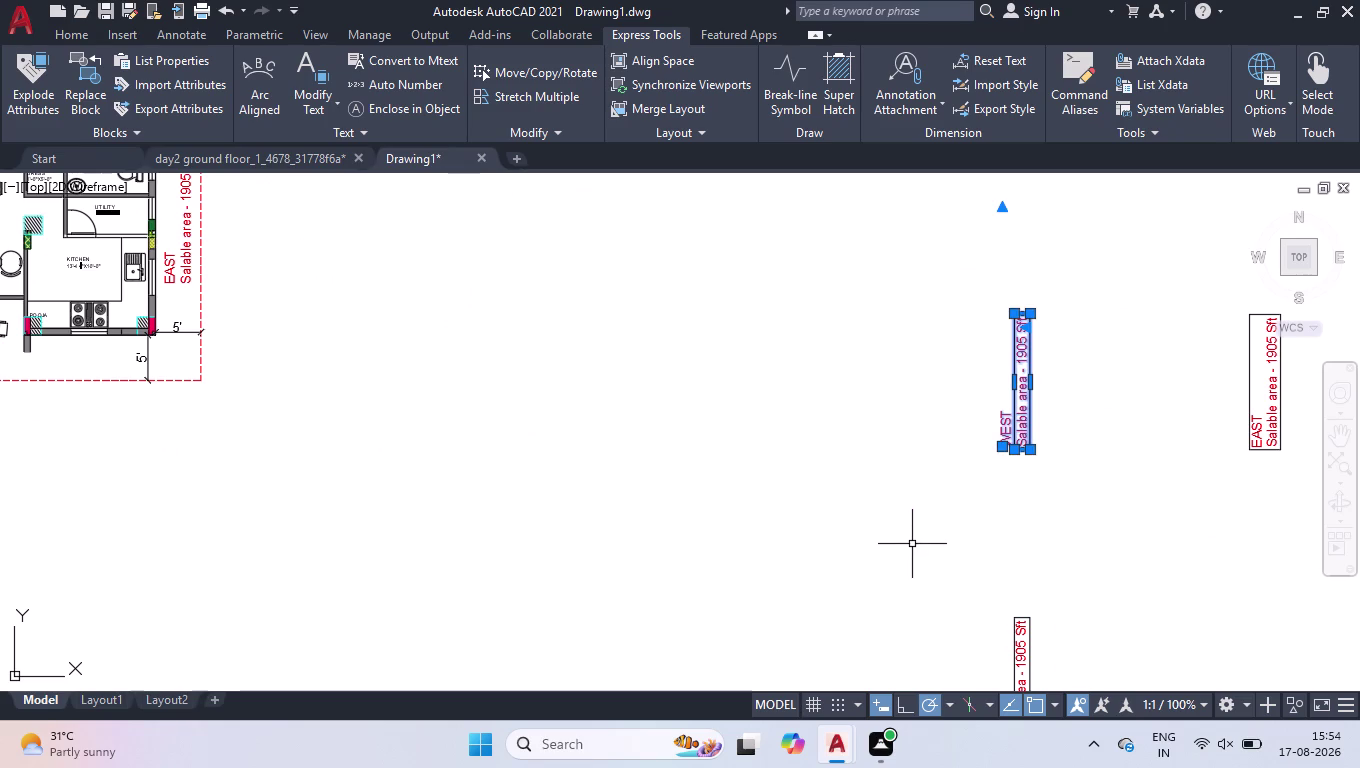
text(CO)
key(Return)
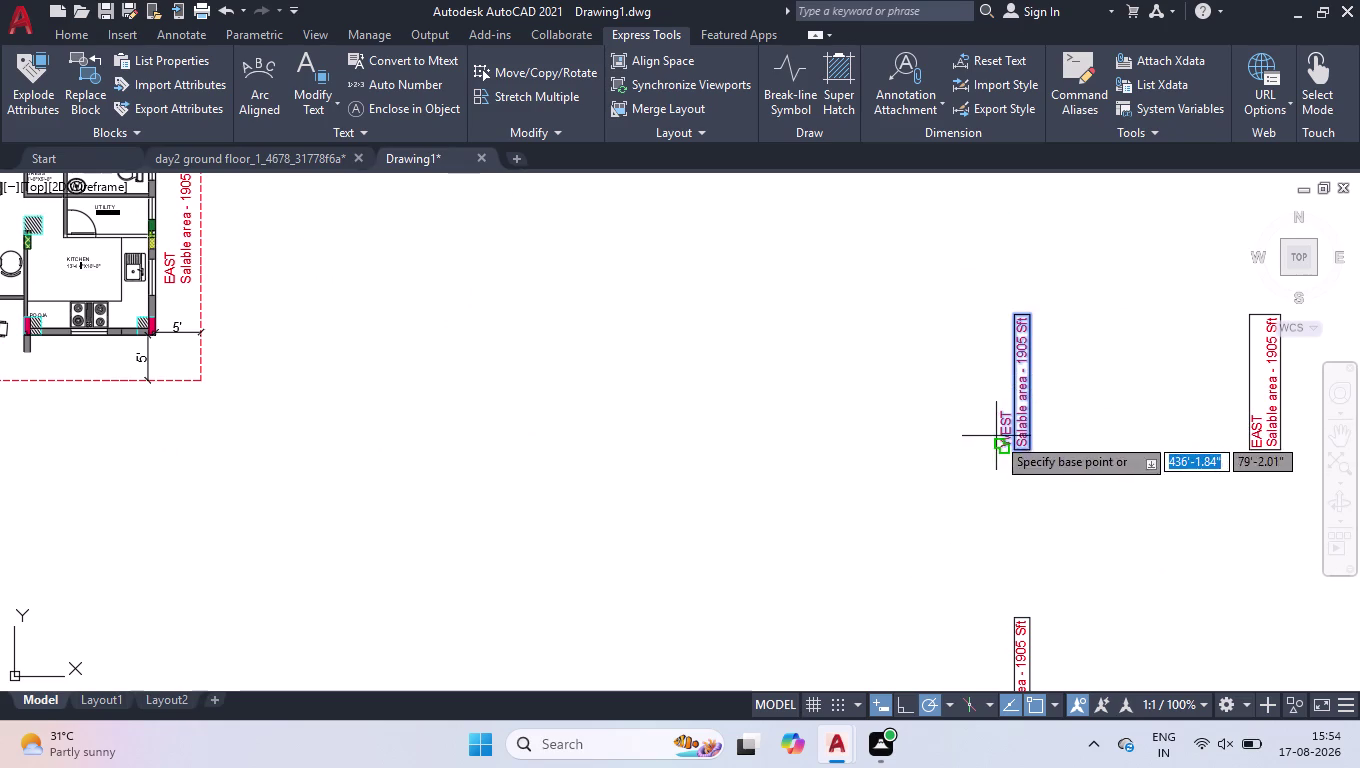
click(996, 438)
scroll(down, 3)
scroll(down, 3)
scroll(up, 3)
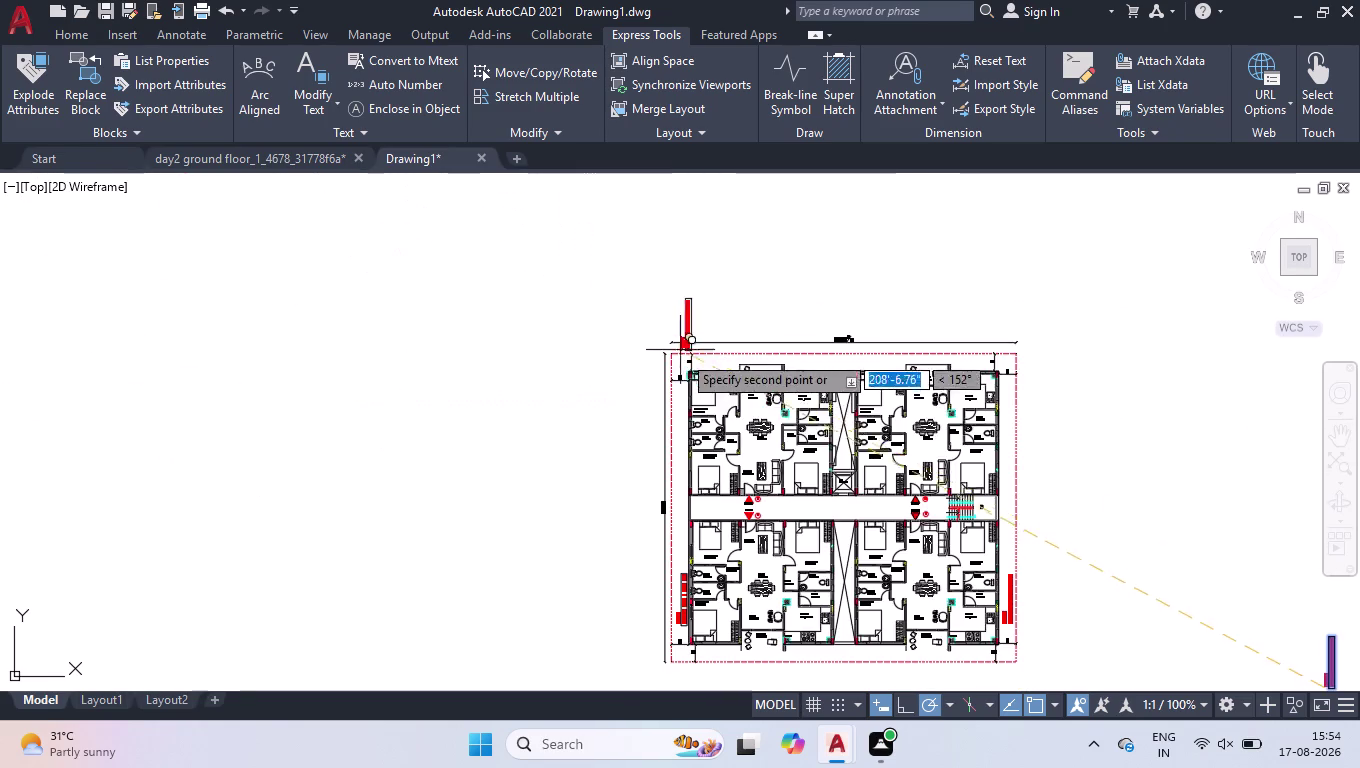
scroll(up, 3)
scroll(down, 3)
scroll(up, 3)
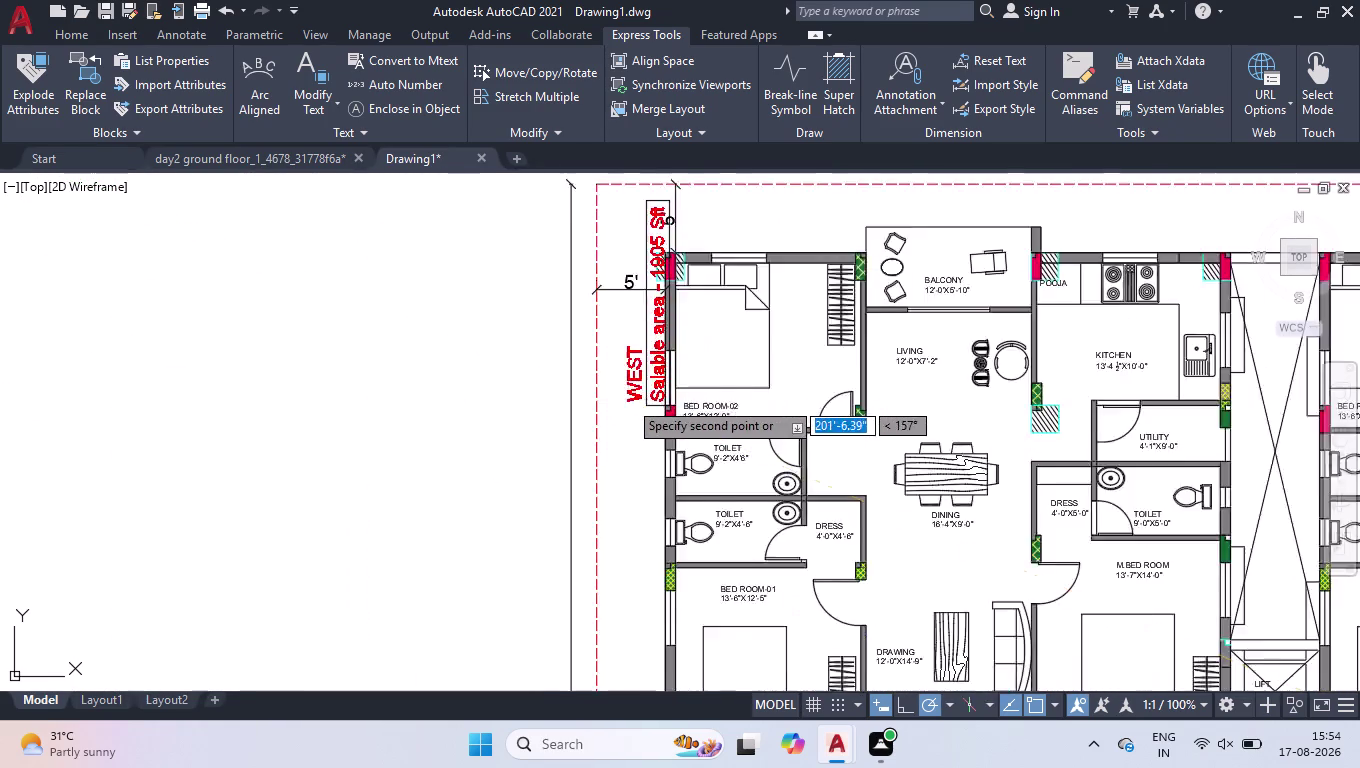
scroll(up, 3)
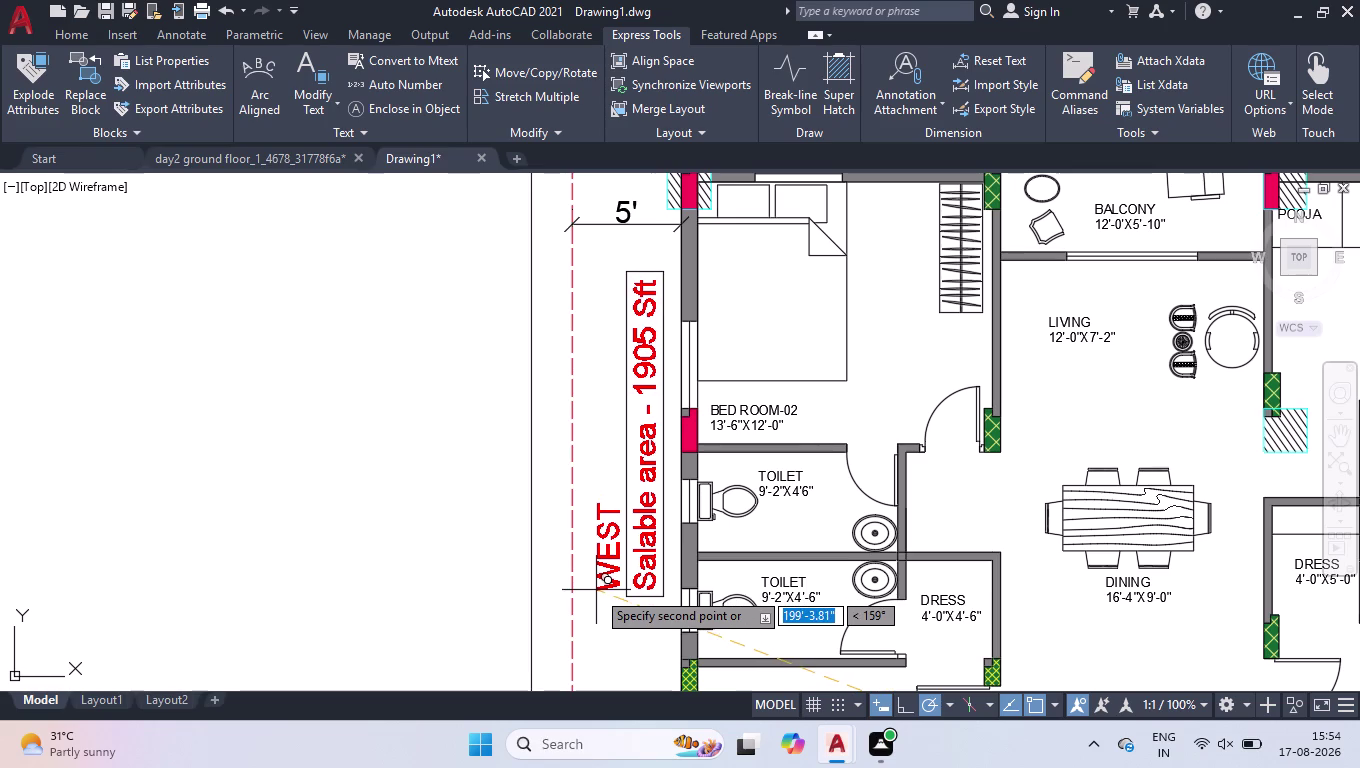
click(596, 590)
scroll(down, 3)
scroll(down, 3)
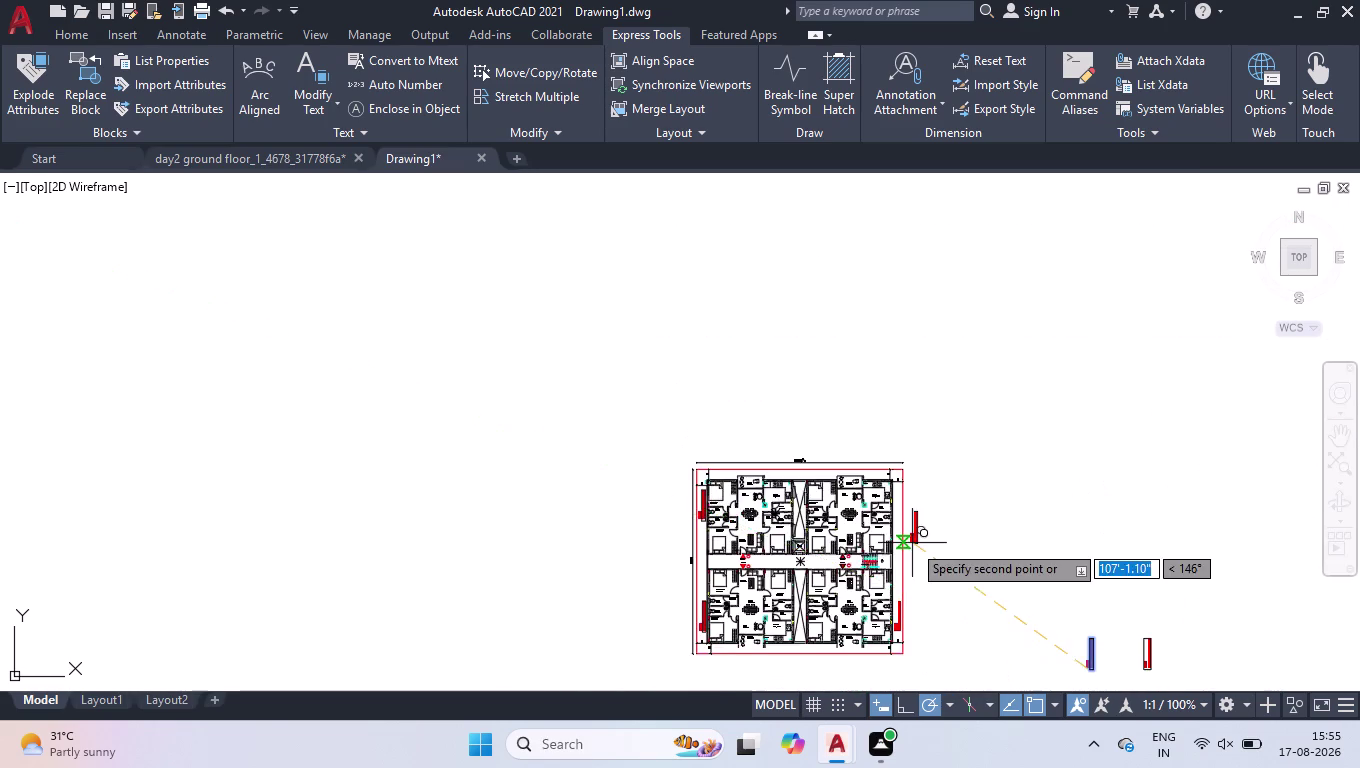
scroll(up, 3)
scroll(down, 3)
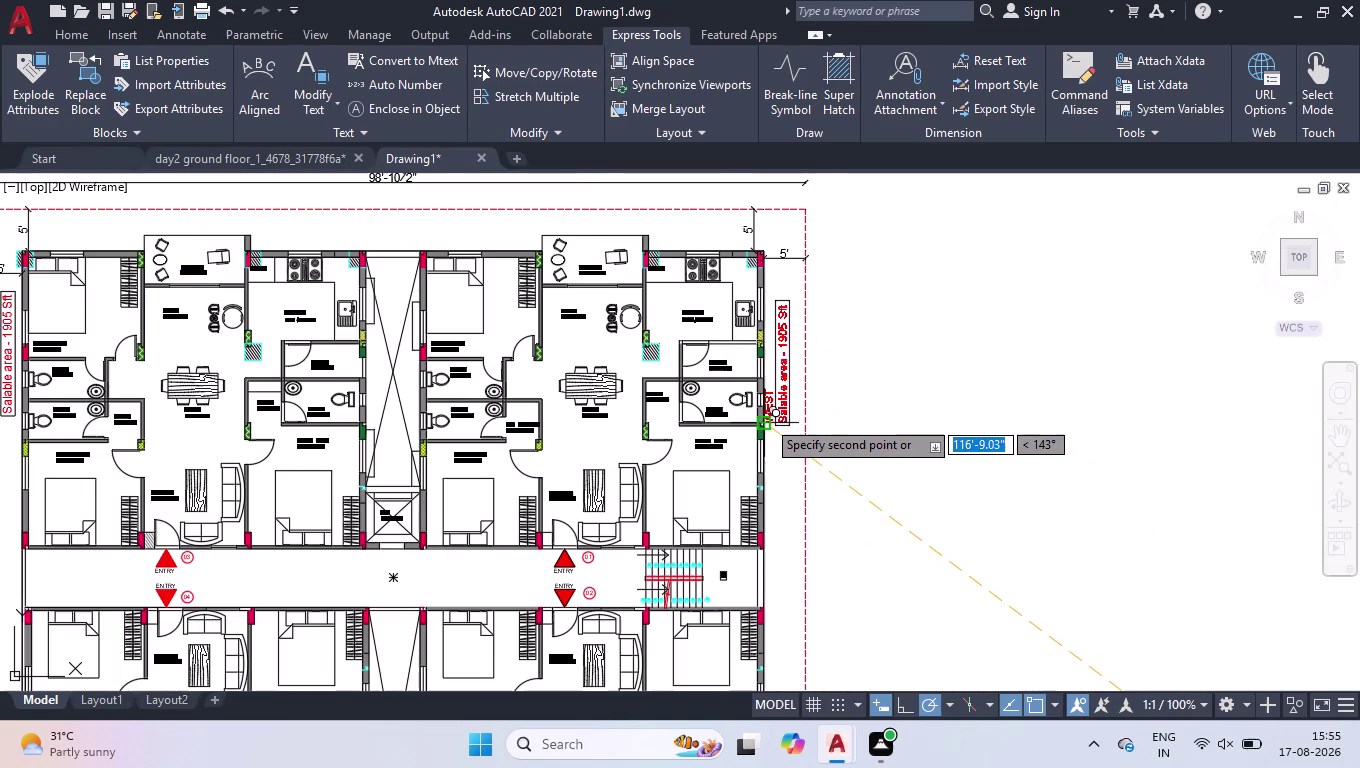
scroll(up, 3)
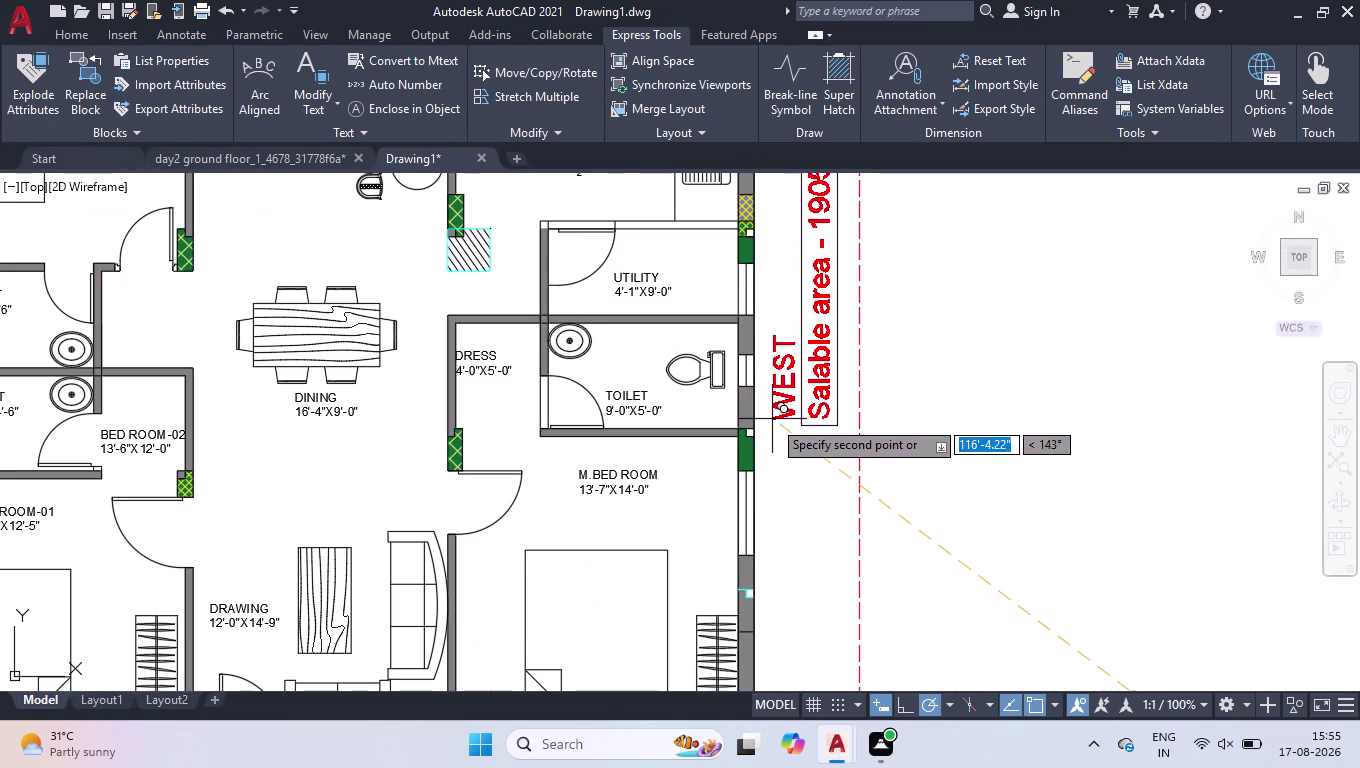
click(772, 419)
key(Return)
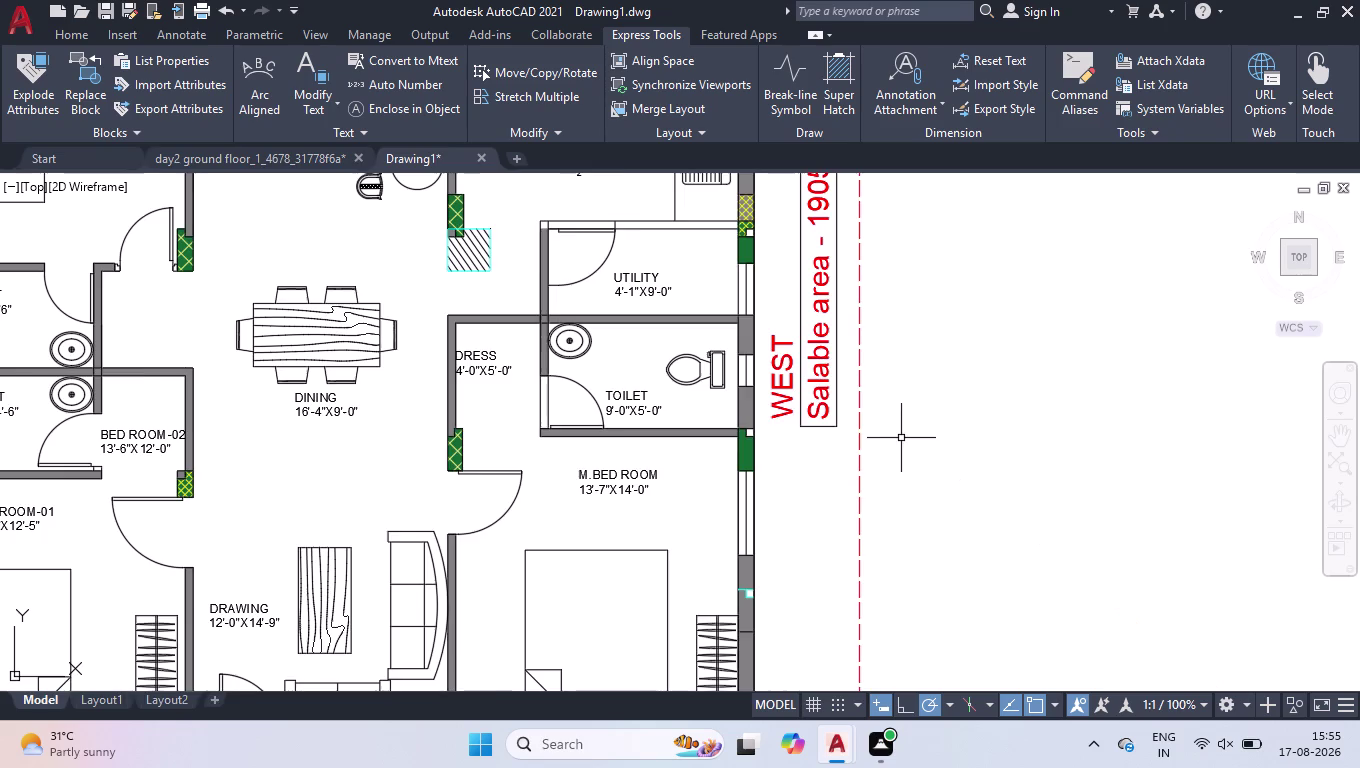
Window-select the stray label copies lying to the right of the plan.
scroll(down, 3)
scroll(down, 3)
scroll(up, 3)
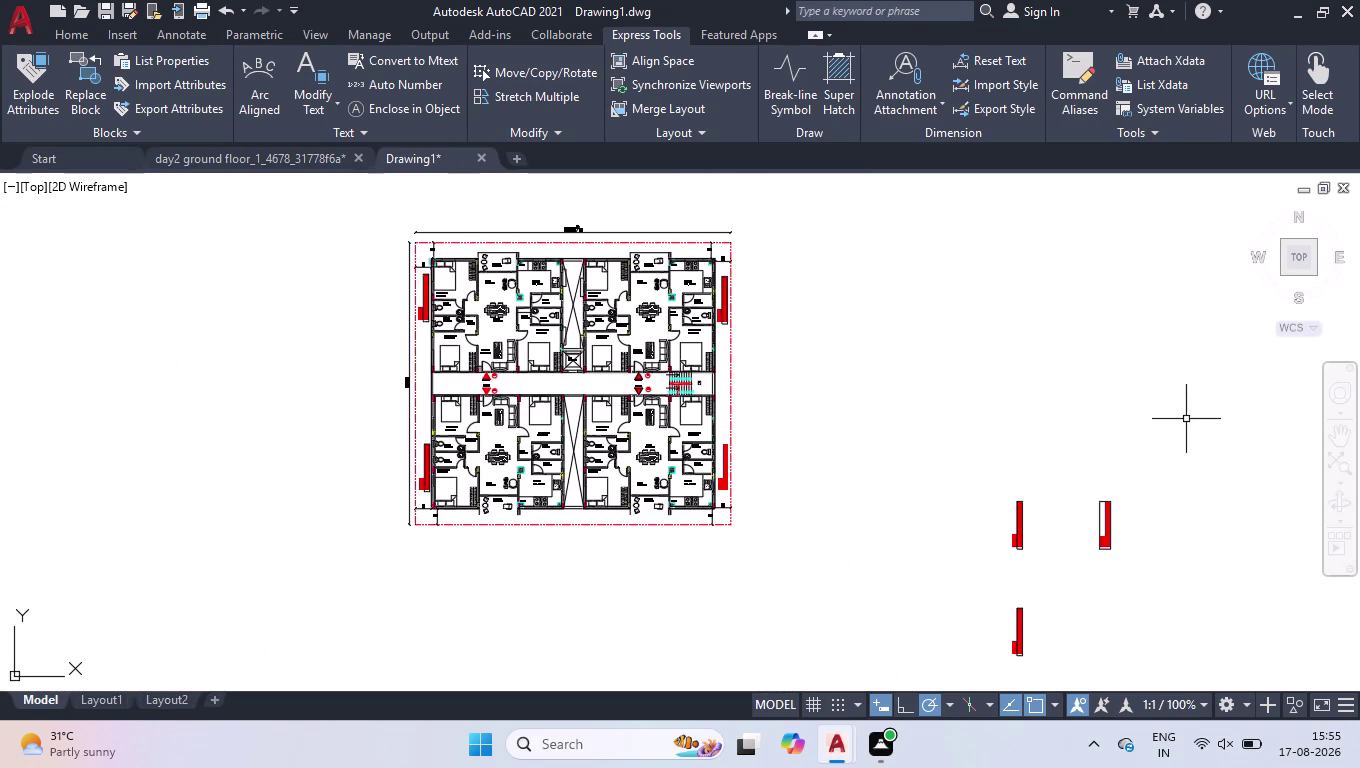
click(1186, 417)
click(925, 673)
Delete the stray label copies, maximize the drawing area, and select a room text label.
key(Delete)
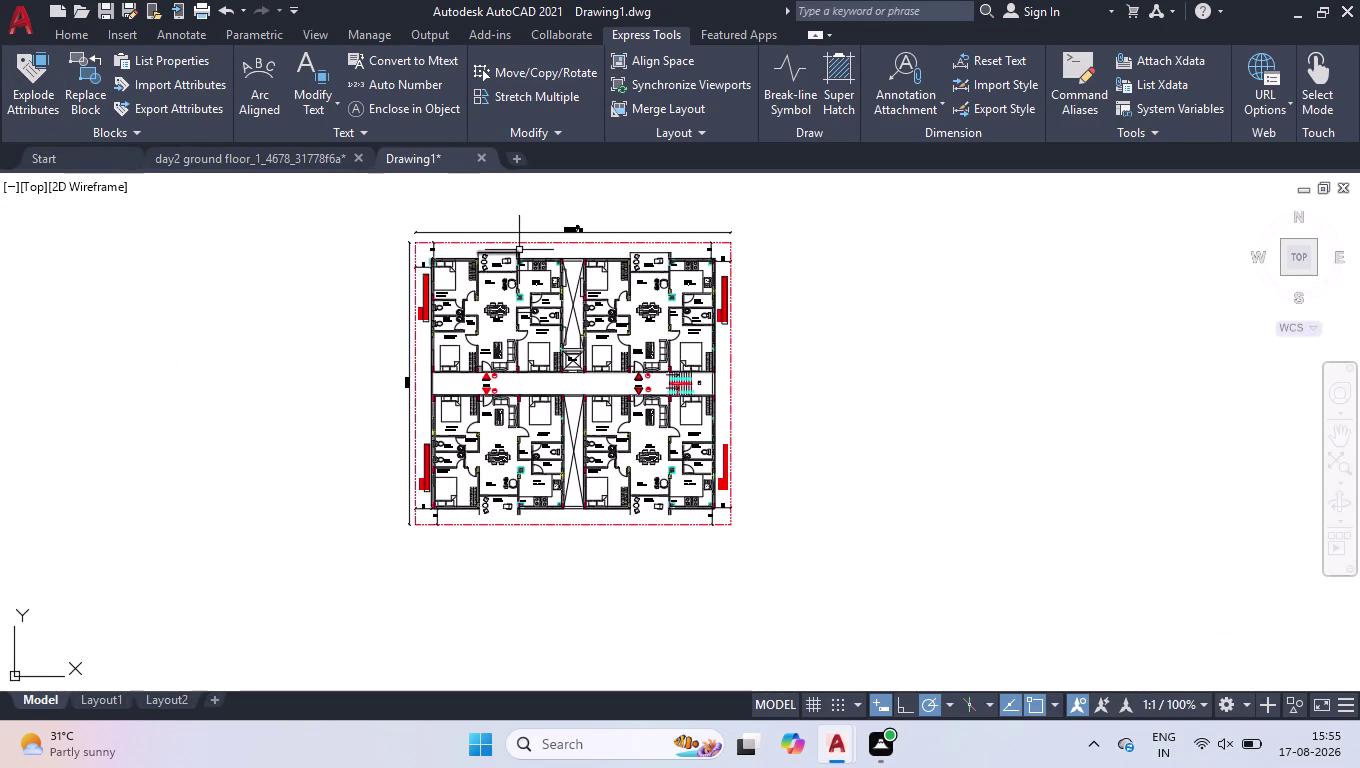
key(ctrl+0)
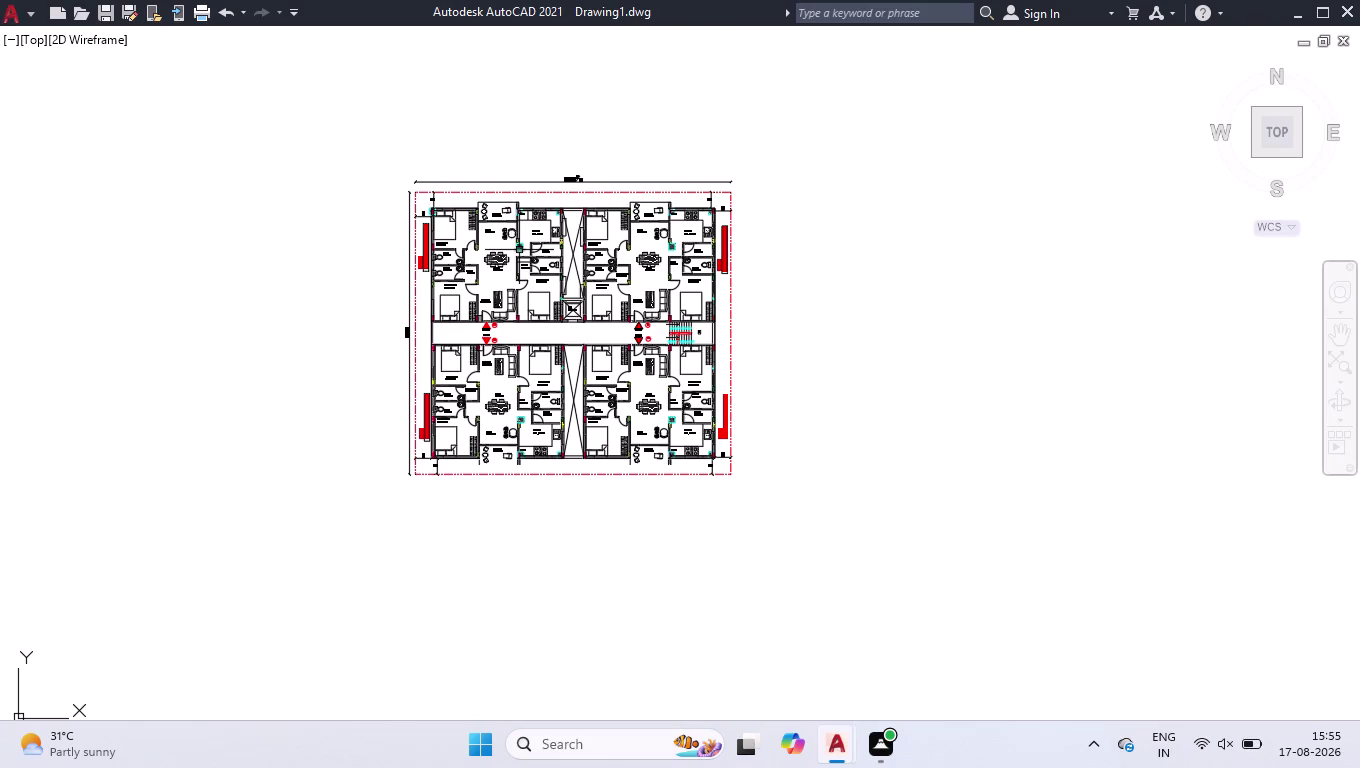
scroll(up, 3)
scroll(up, 3)
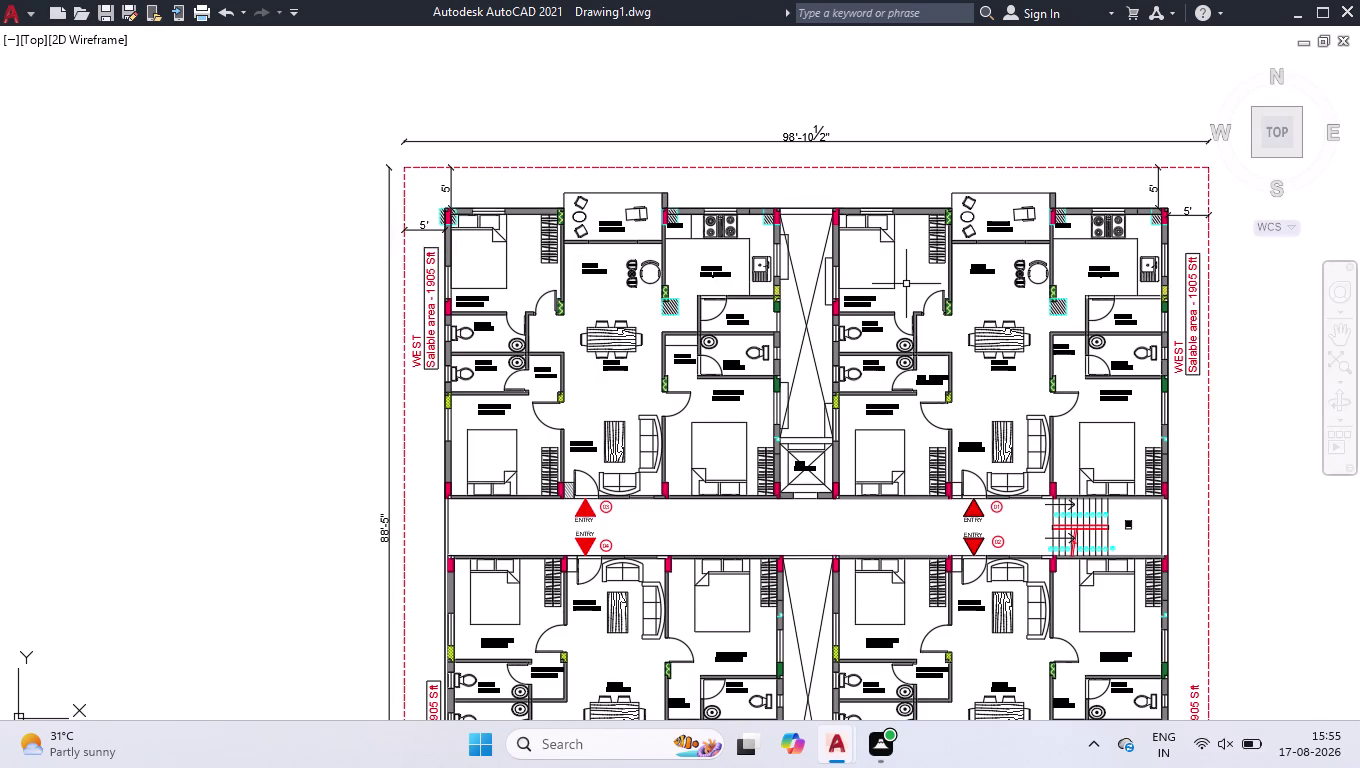
scroll(up, 3)
scroll(up, 3)
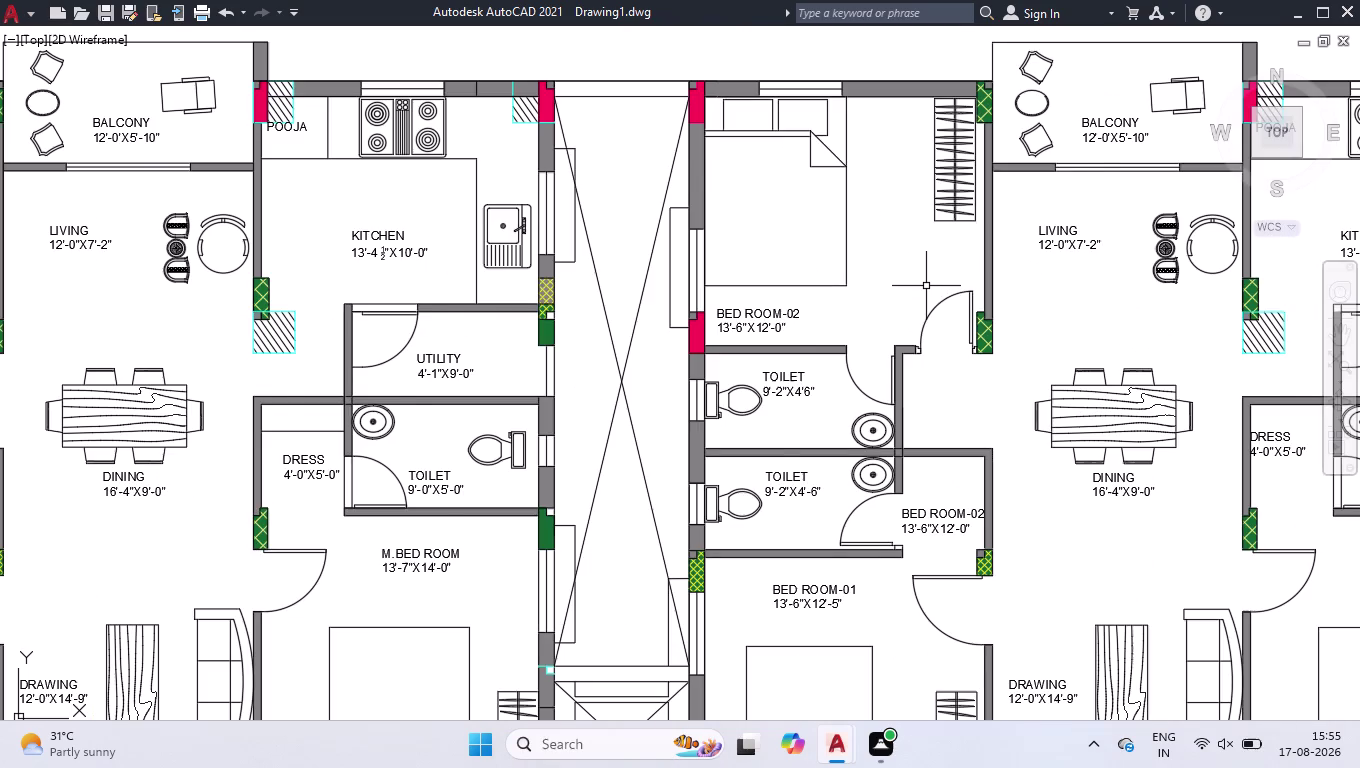
scroll(down, 3)
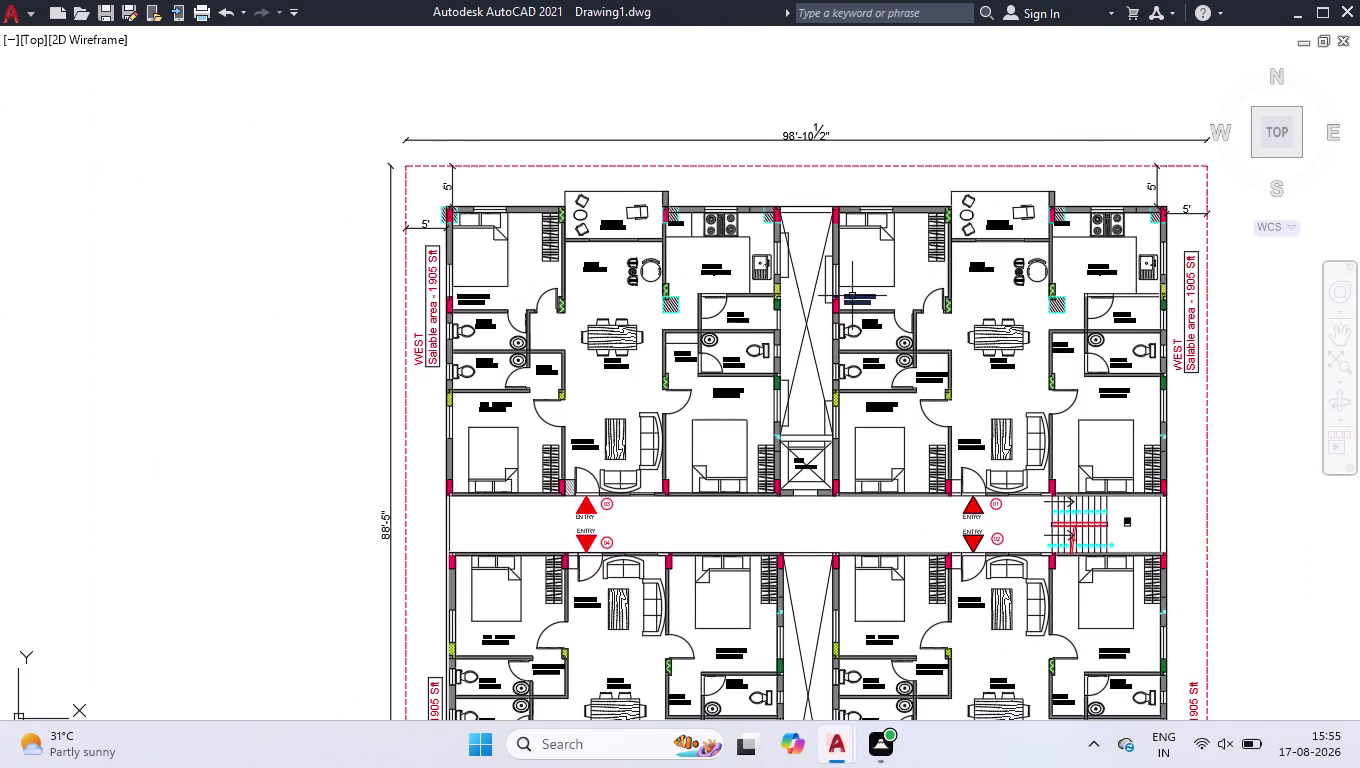
click(852, 296)
Select all similar text labels and change their height from 5" to 1' in Properties.
right_click(205, 146)
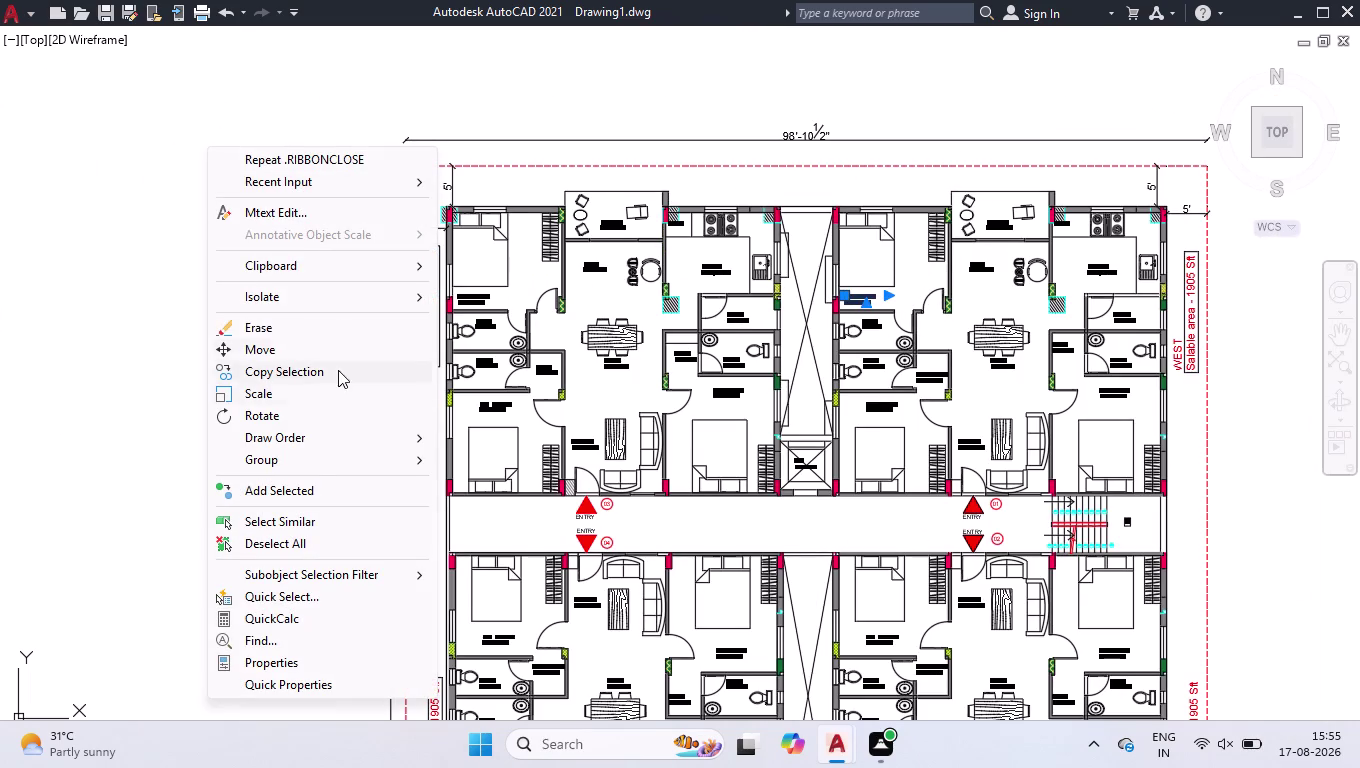
click(319, 512)
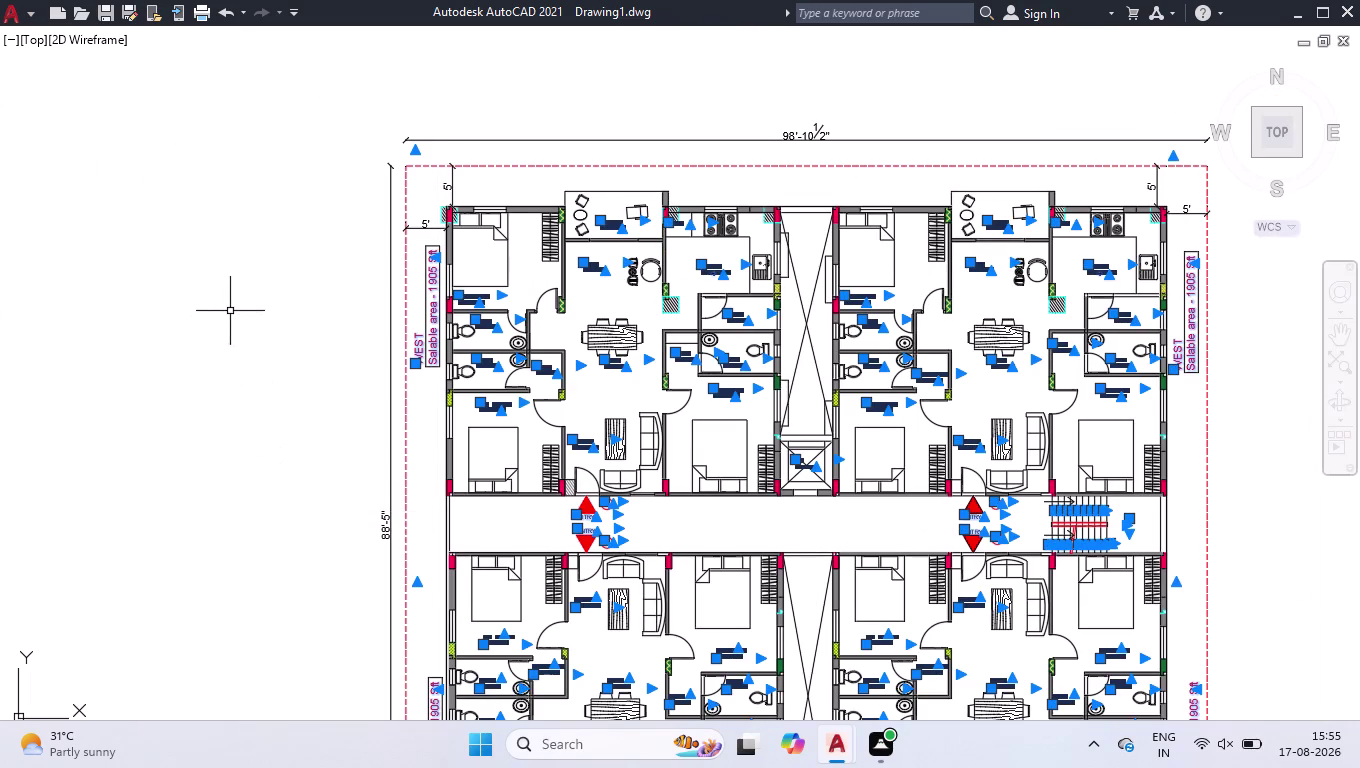
key(ctrl+1)
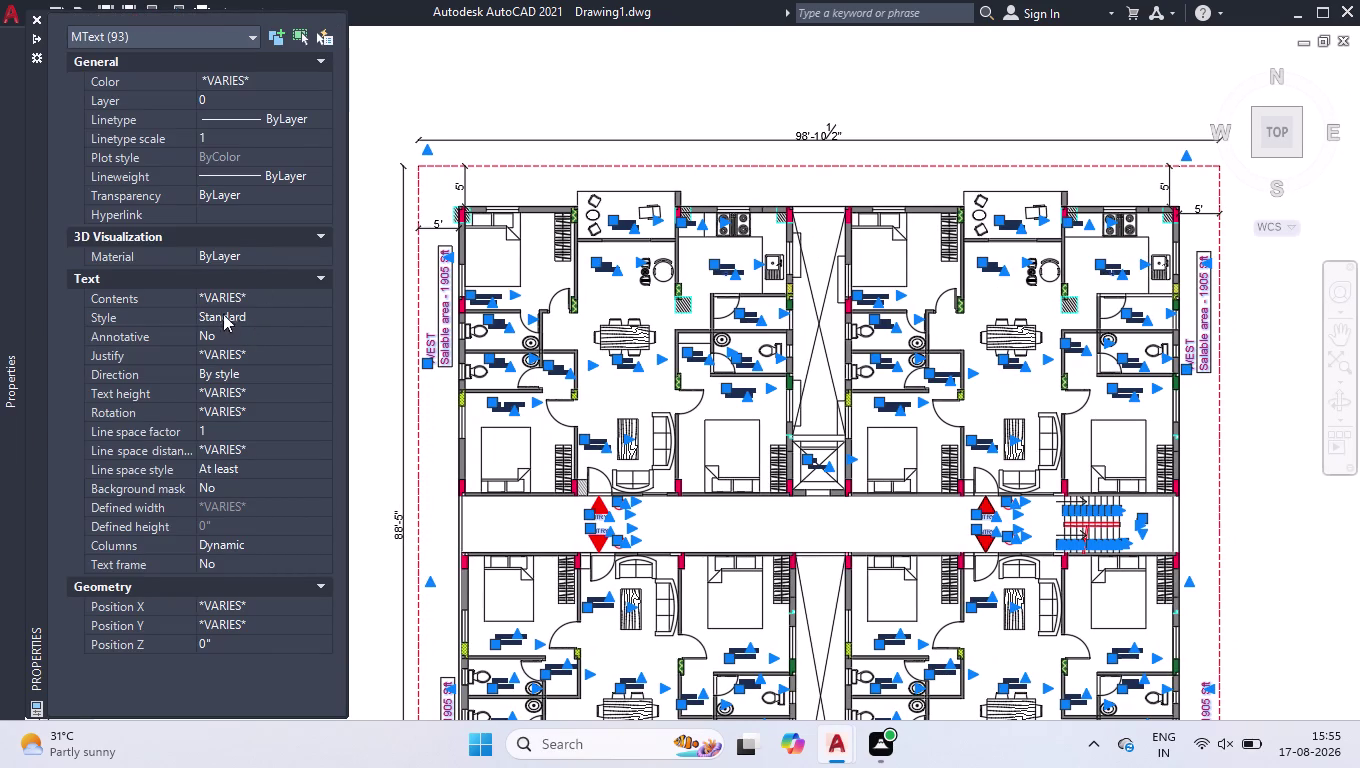
click(242, 385)
text(5)
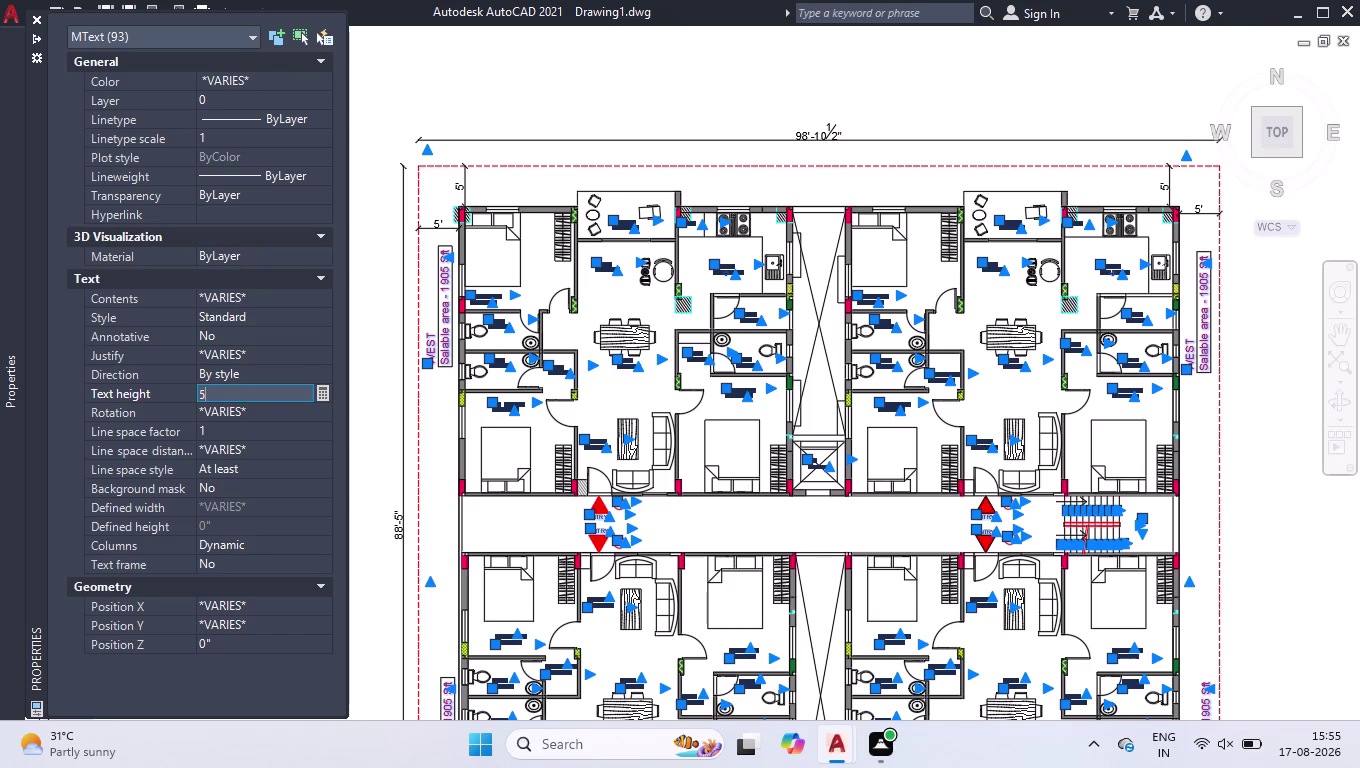
text(")
key(Return)
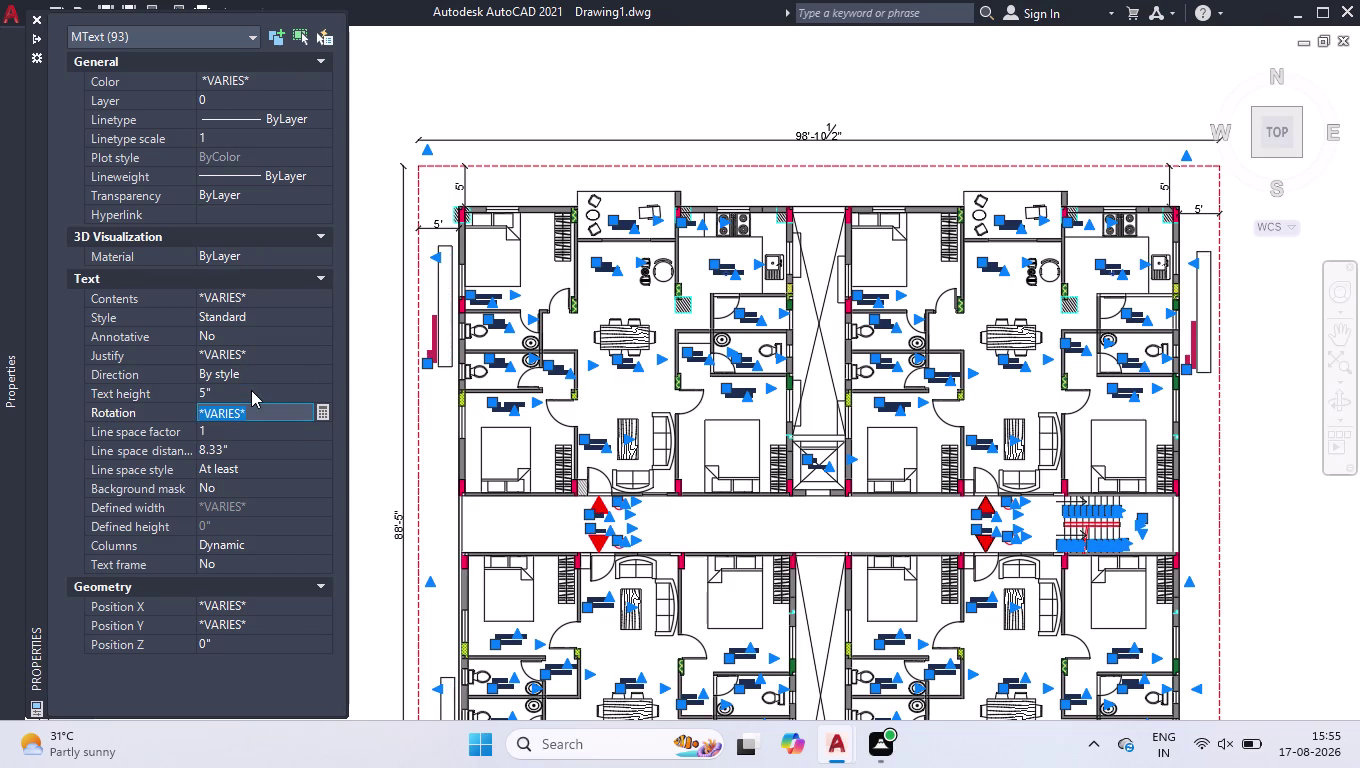
click(245, 387)
text(1)
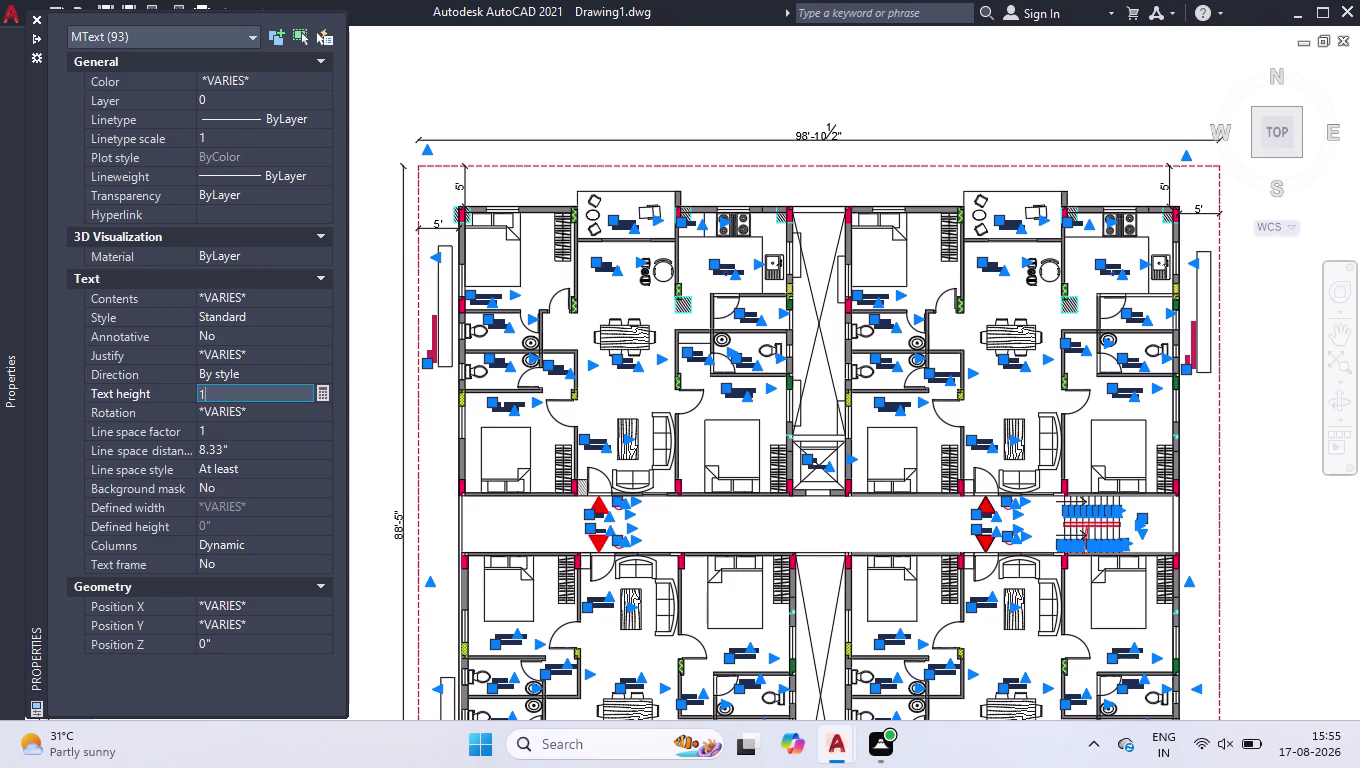
text(')
key(Return)
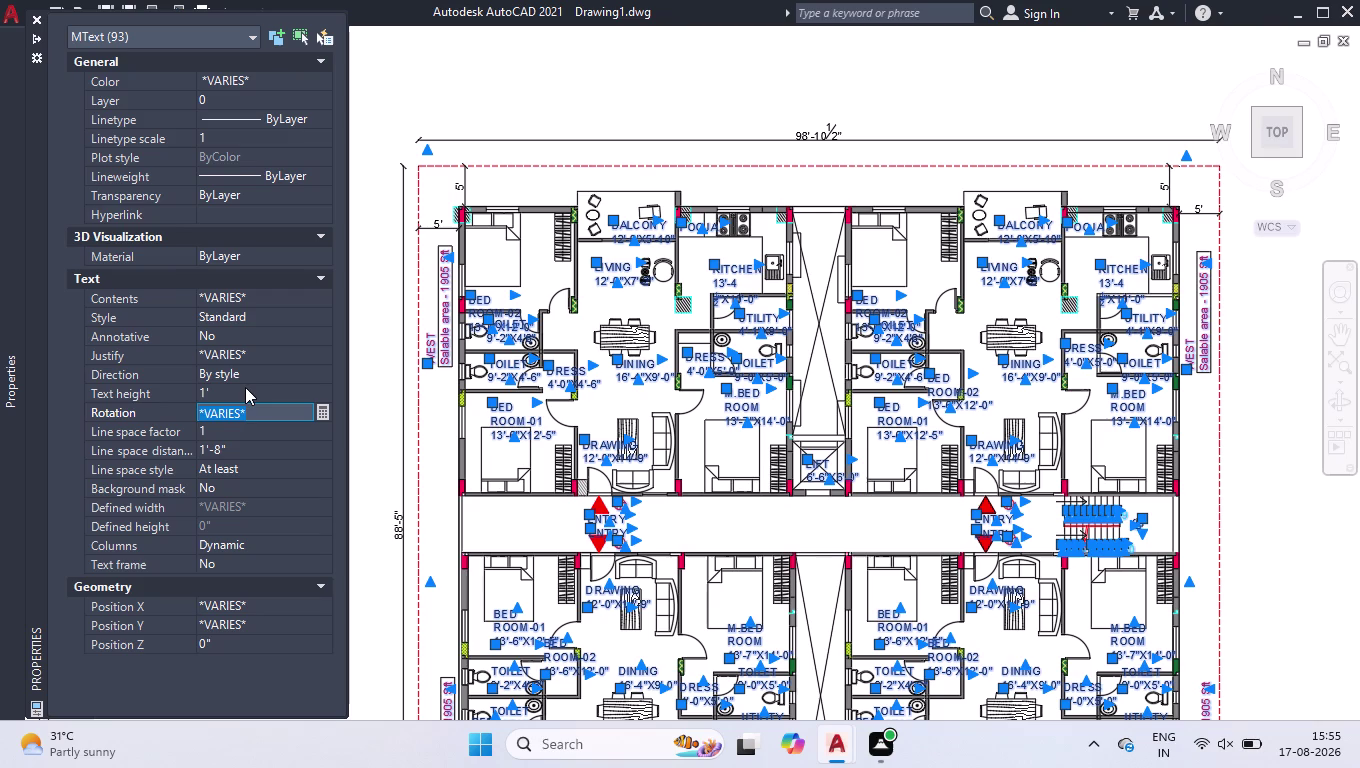
click(39, 19)
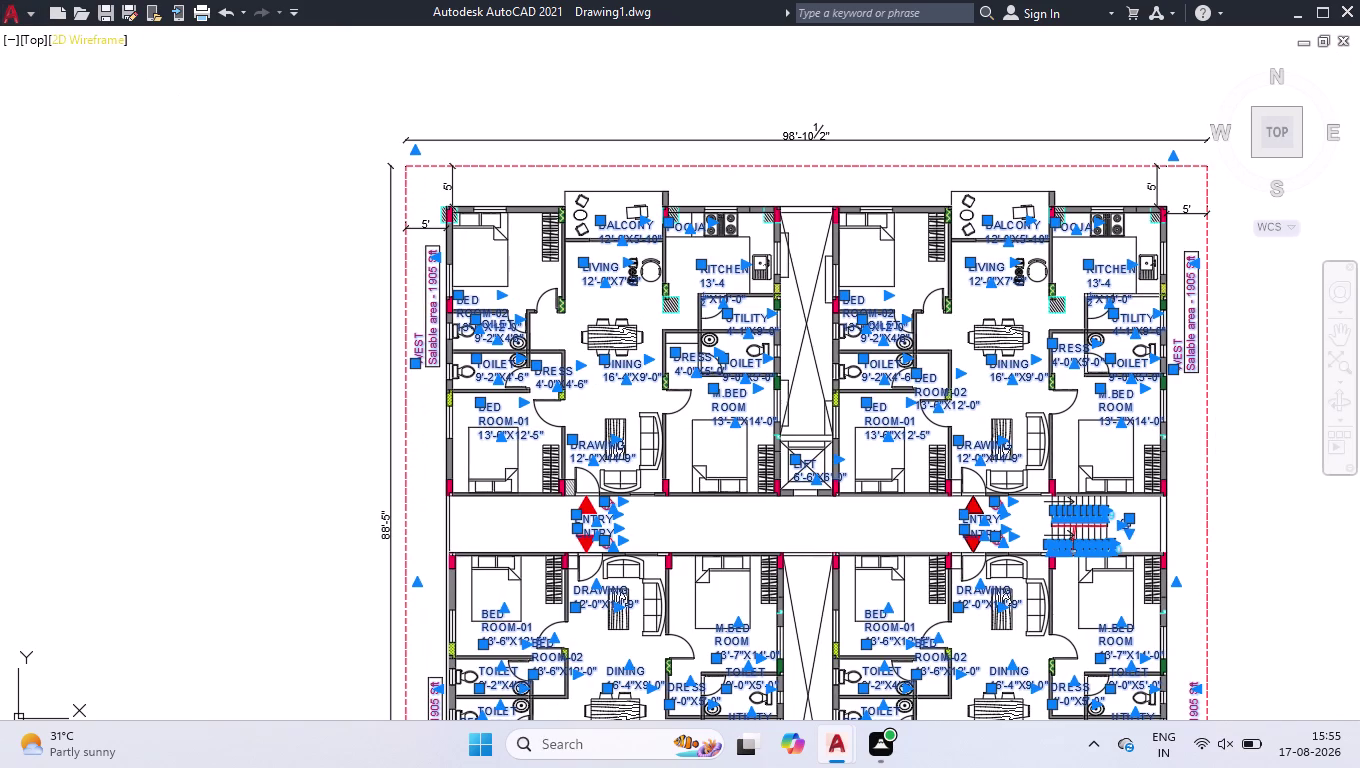
Zoom out, clear the selection, undo twice, then zoom in on the WEST label's box.
scroll(down, 3)
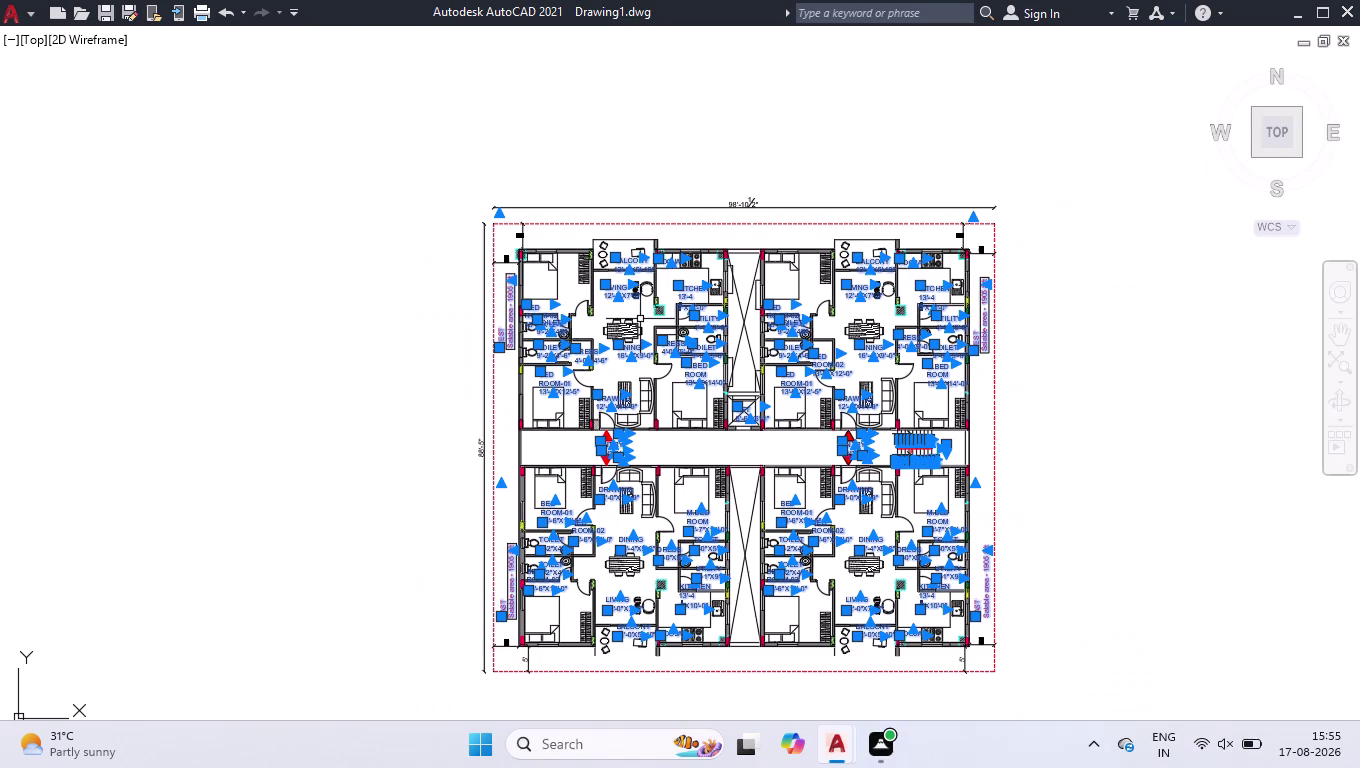
drag(1028, 147, 1046, 160)
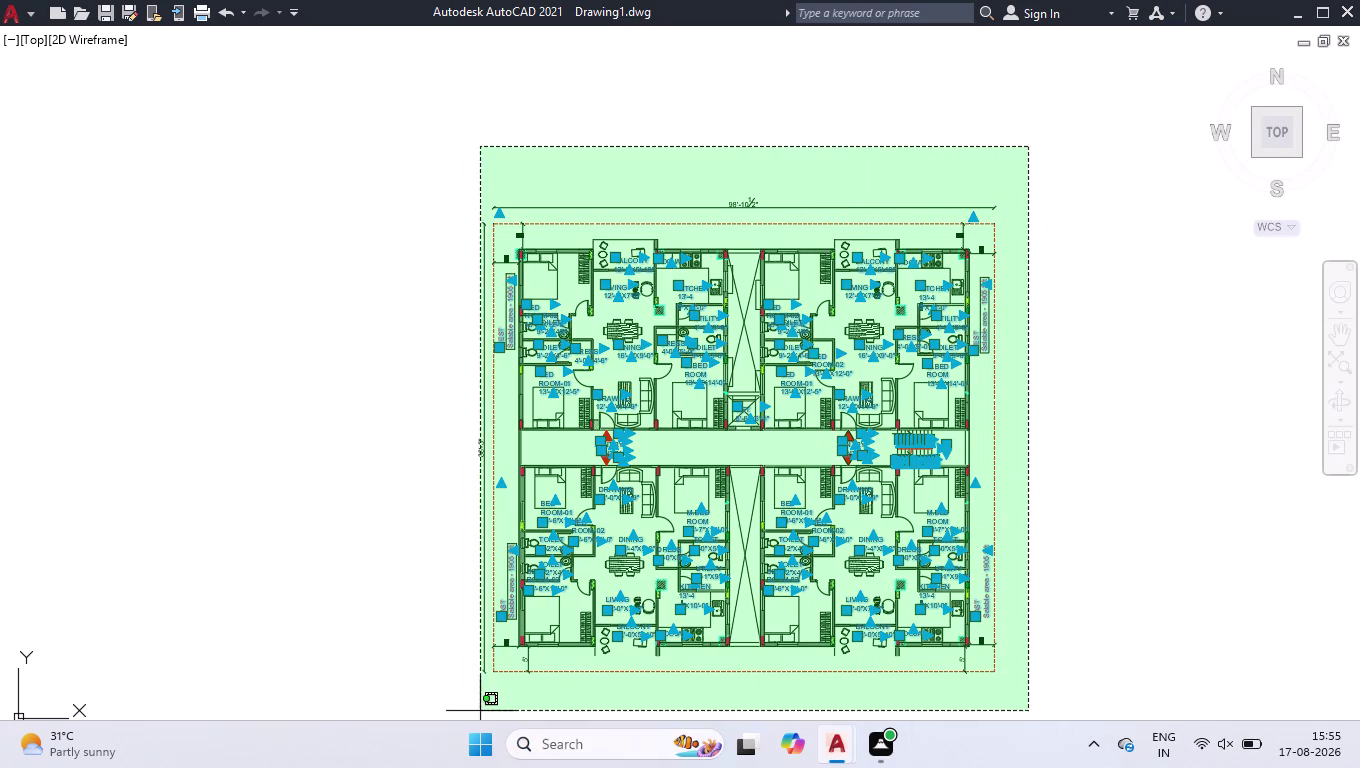
click(459, 698)
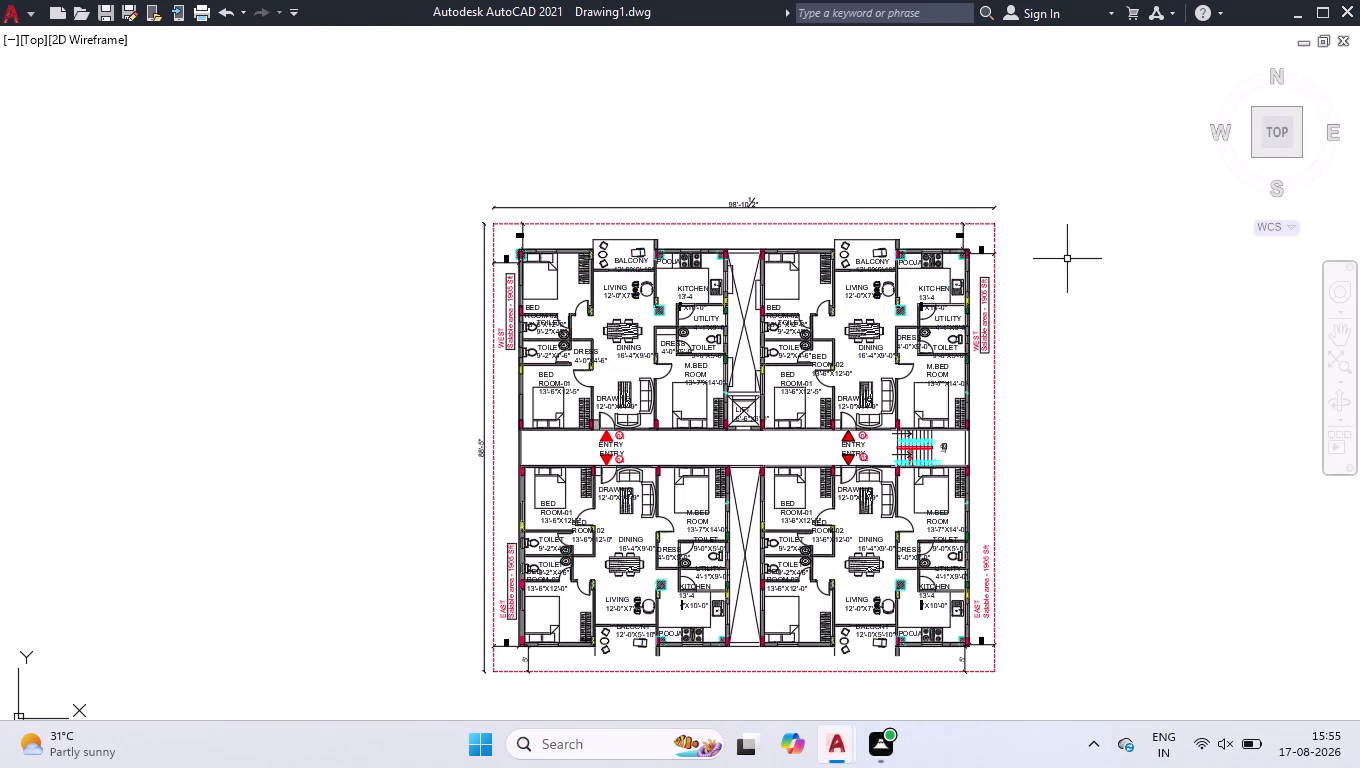
key(u)
key(Return)
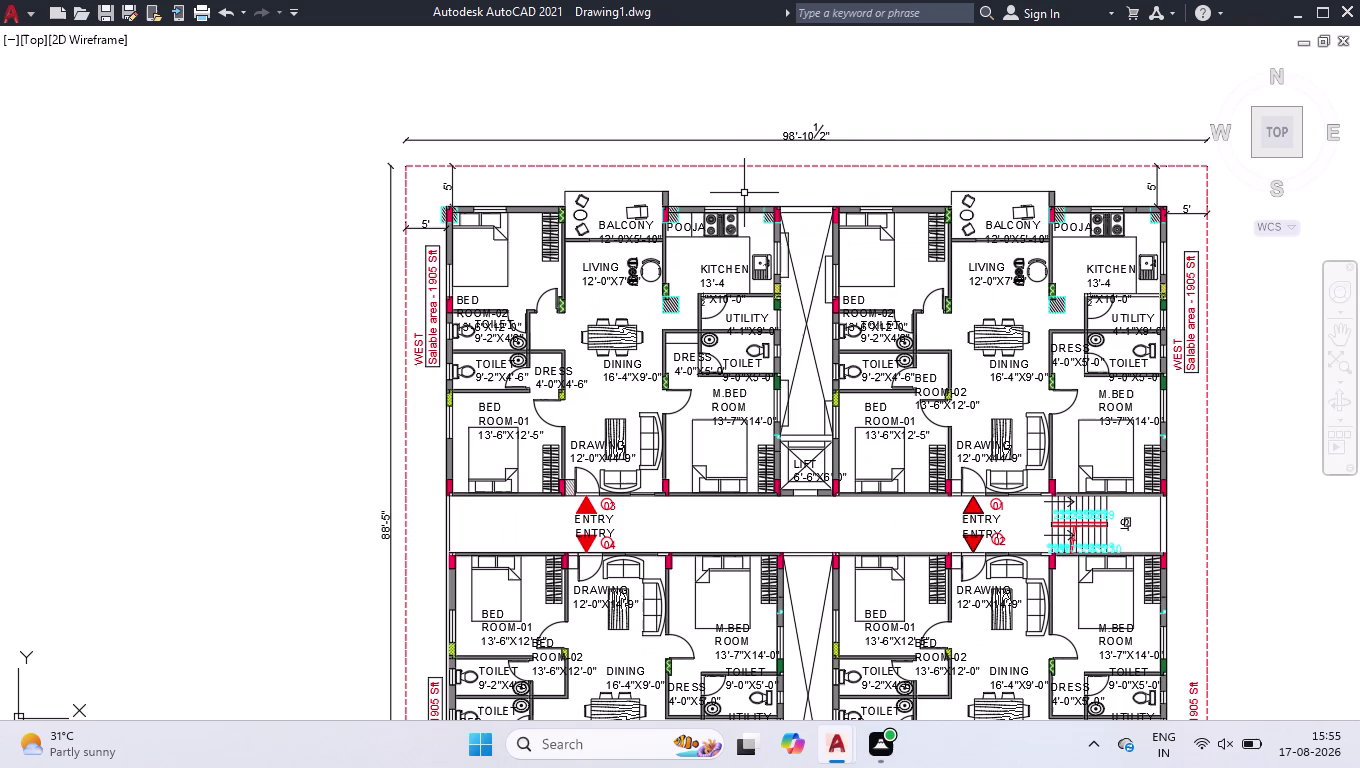
key(u)
key(Return)
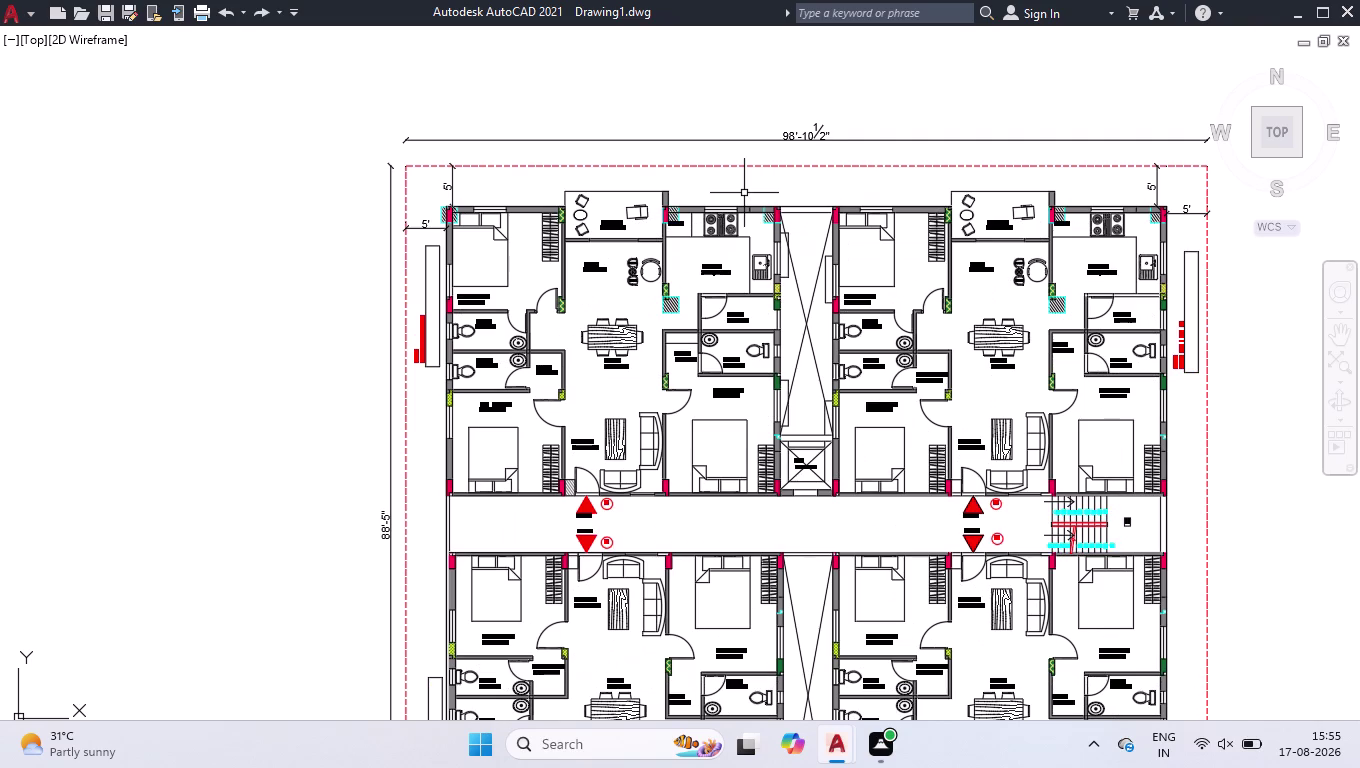
scroll(up, 3)
scroll(up, 3)
click(454, 341)
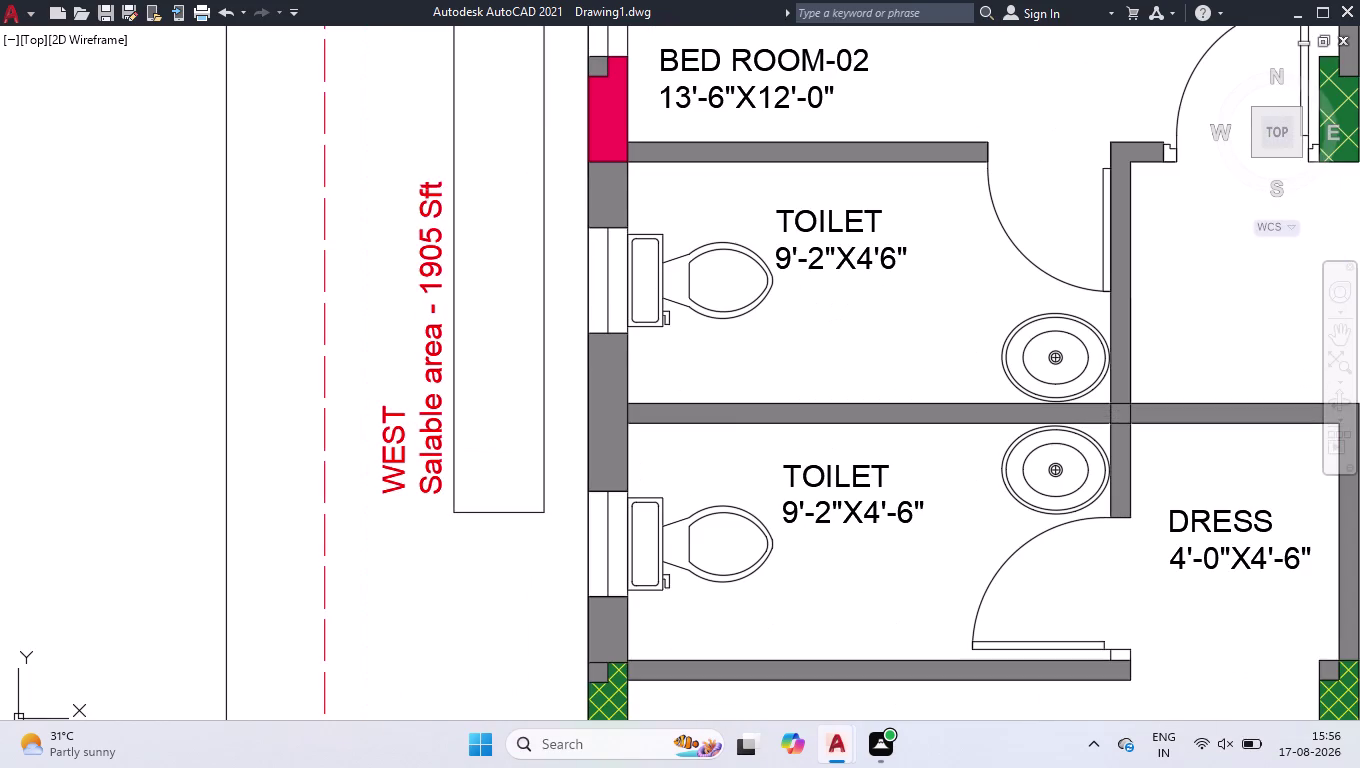
Stretch the box around the WEST label wider so it encloses the text.
click(454, 124)
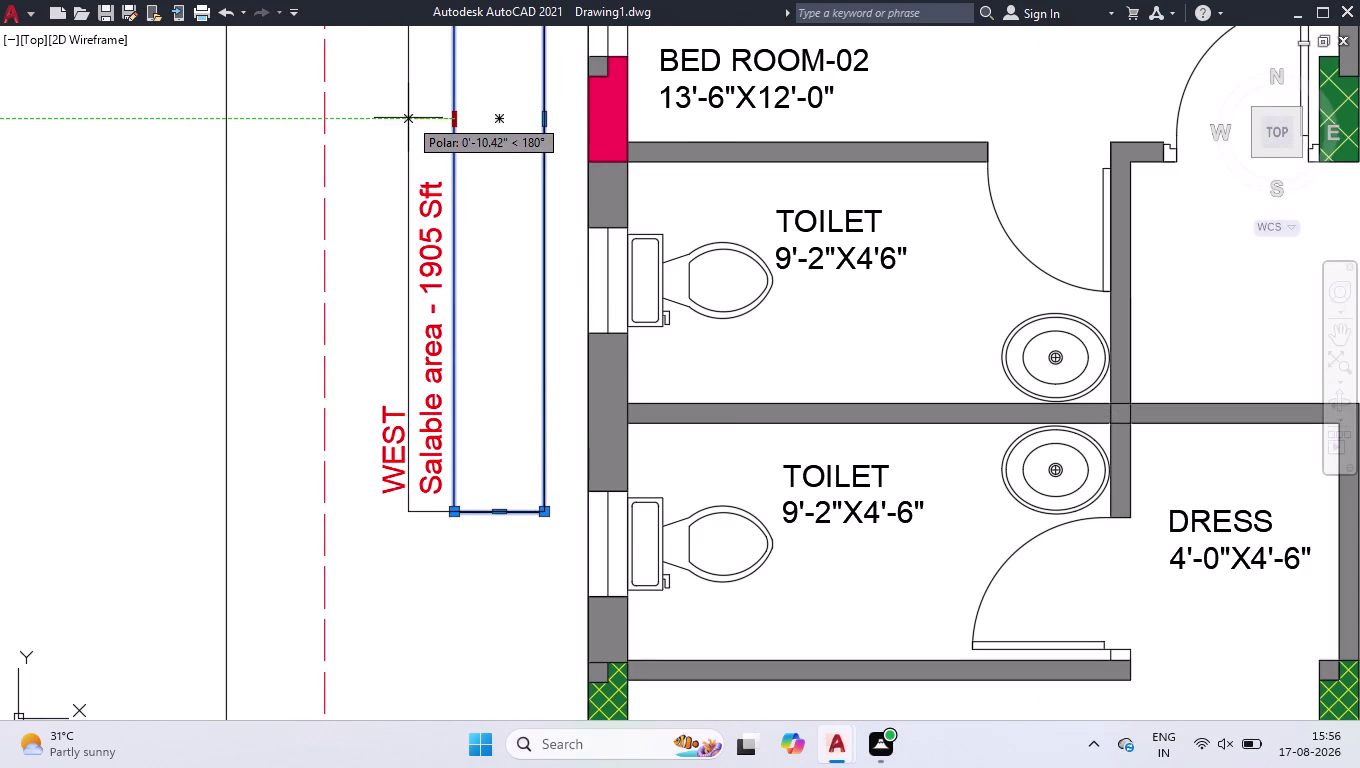
click(408, 118)
click(547, 121)
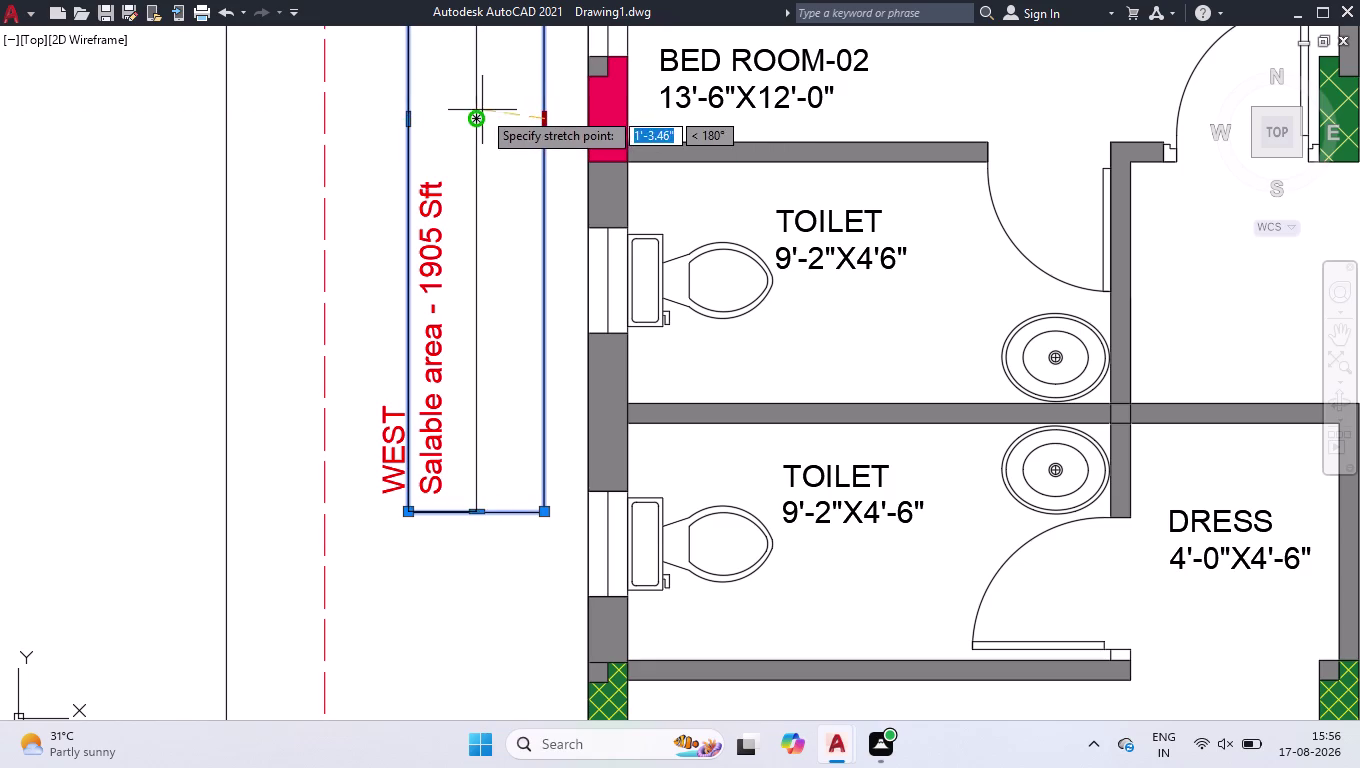
click(473, 119)
scroll(down, 3)
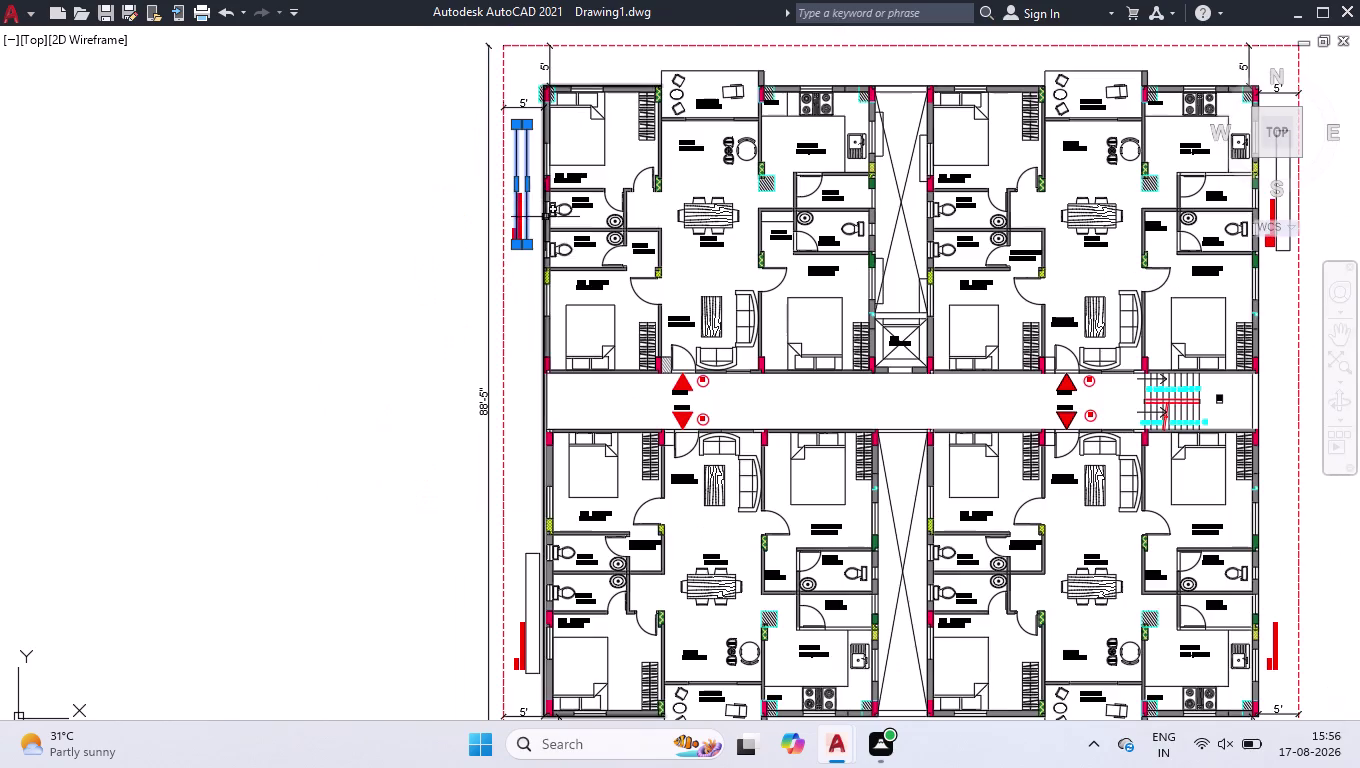
scroll(down, 3)
scroll(up, 3)
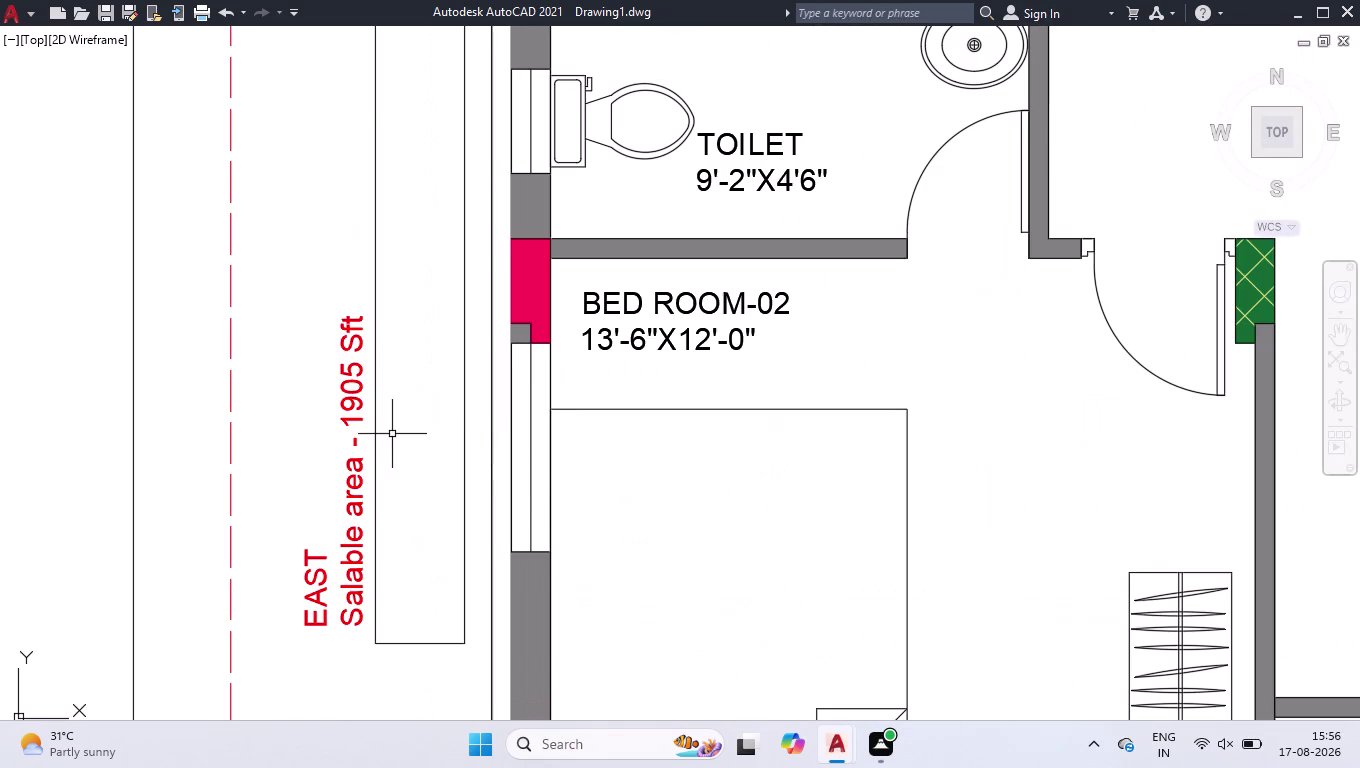
Grip-stretch both sides of the EAST label's box to fit the label.
click(377, 435)
click(374, 250)
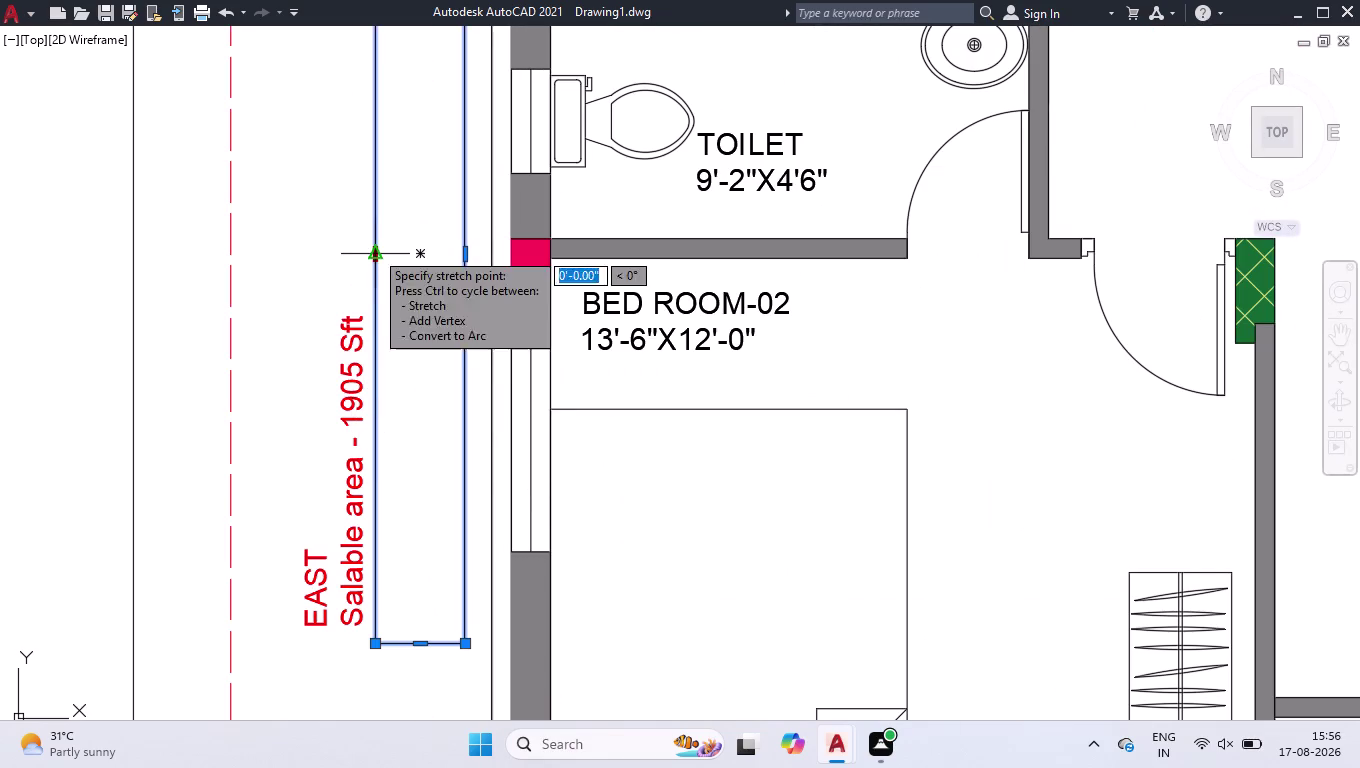
click(332, 259)
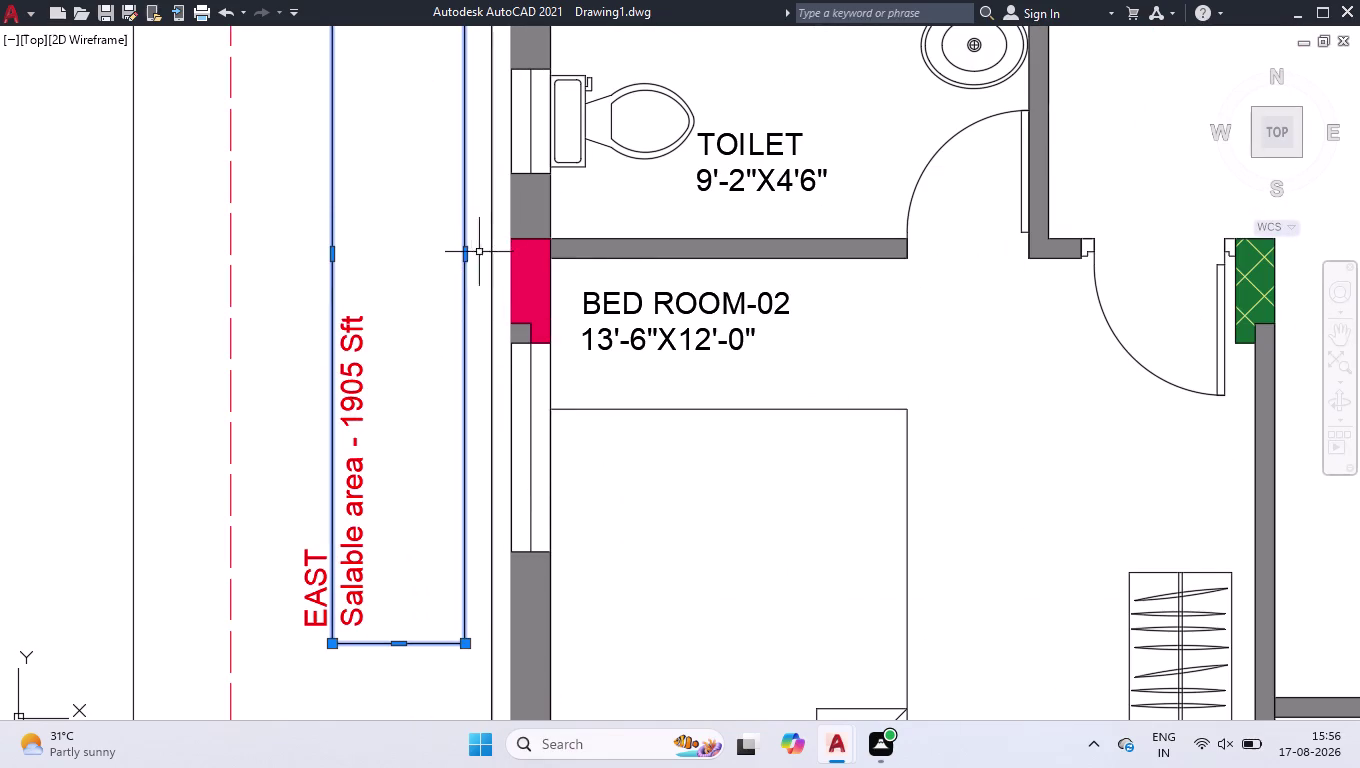
click(461, 256)
click(398, 254)
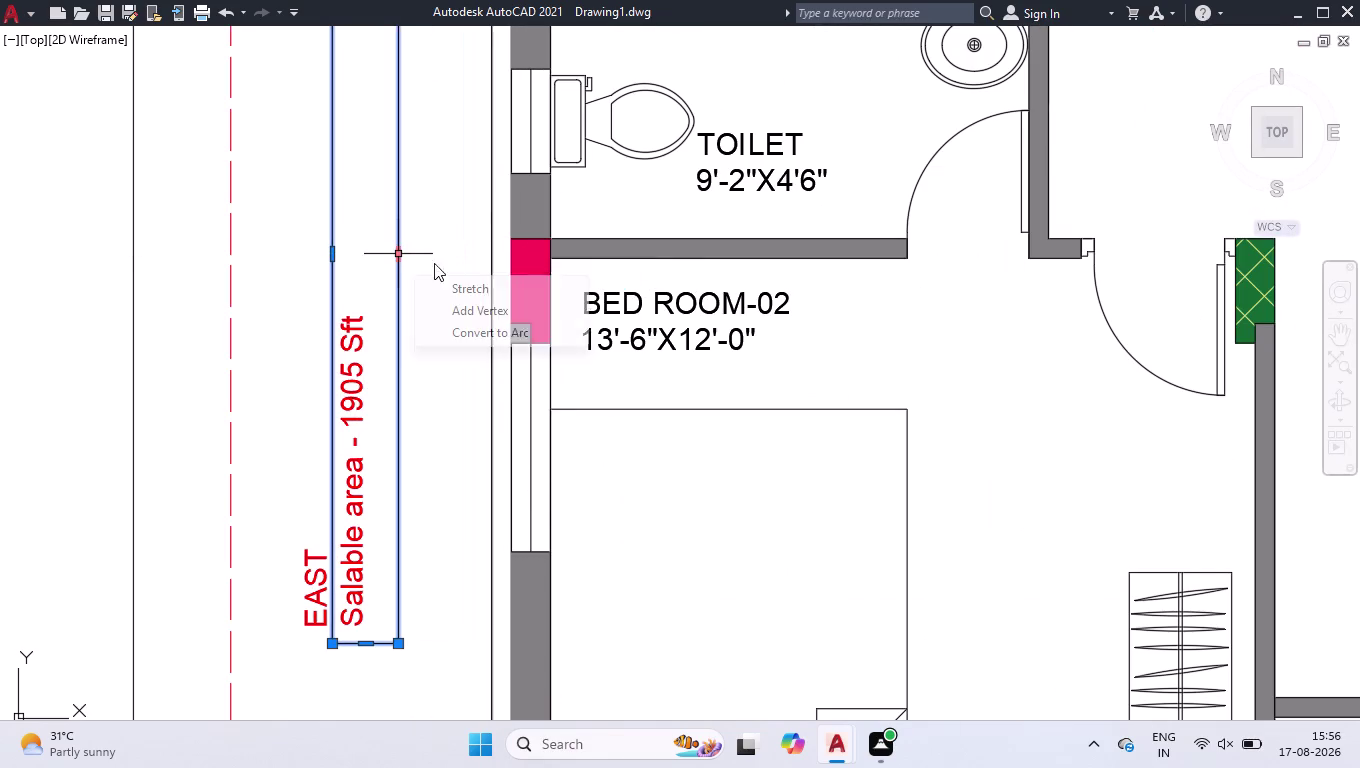
scroll(down, 3)
scroll(down, 3)
scroll(down, 3)
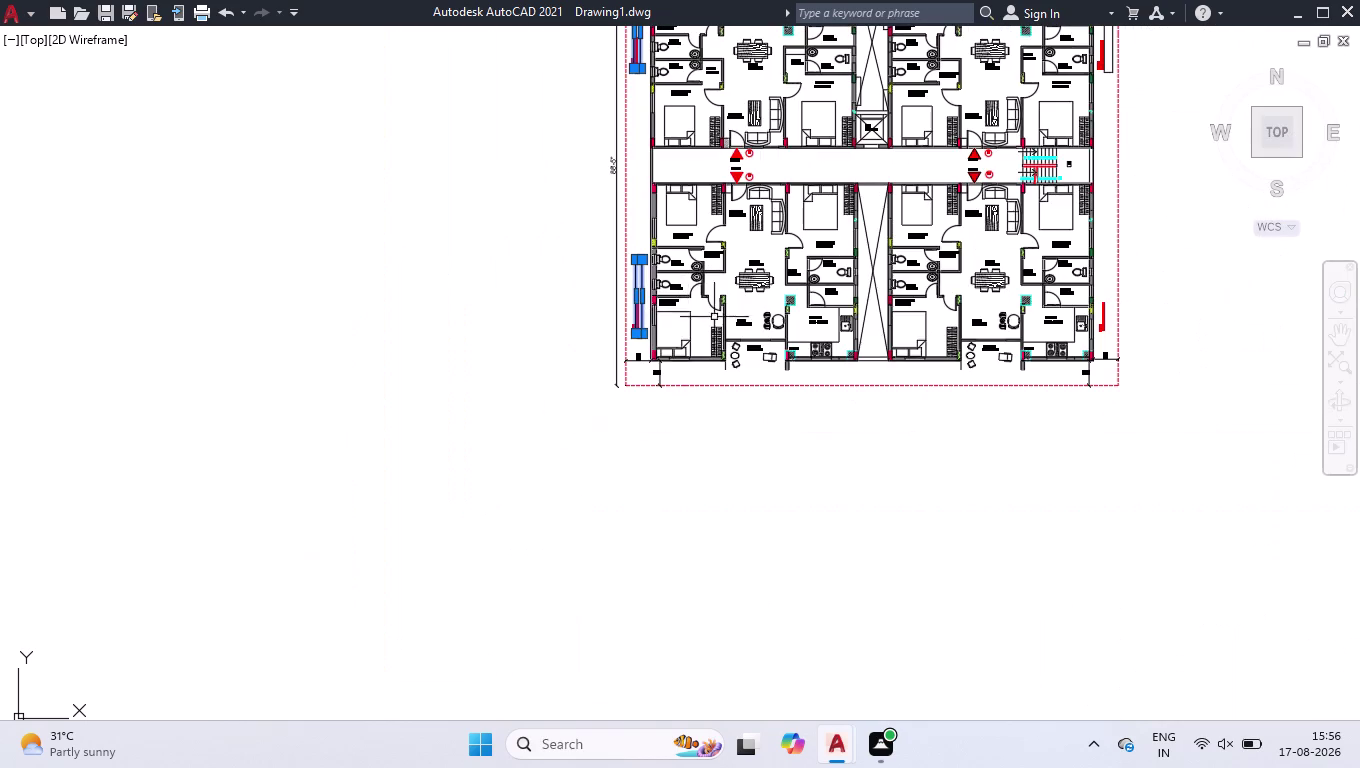
scroll(up, 3)
scroll(up, 3)
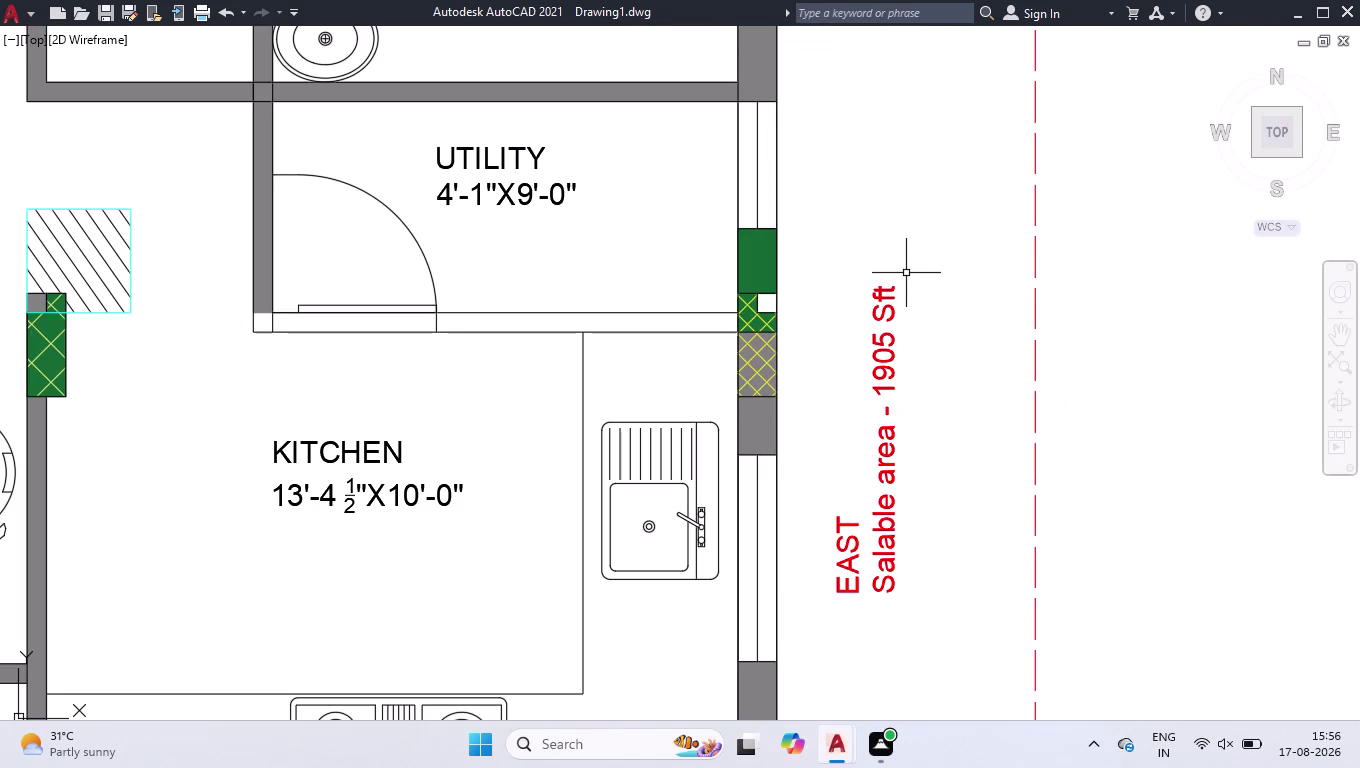
Select the upper EAST salable-area label and zoom to inspect it.
click(879, 301)
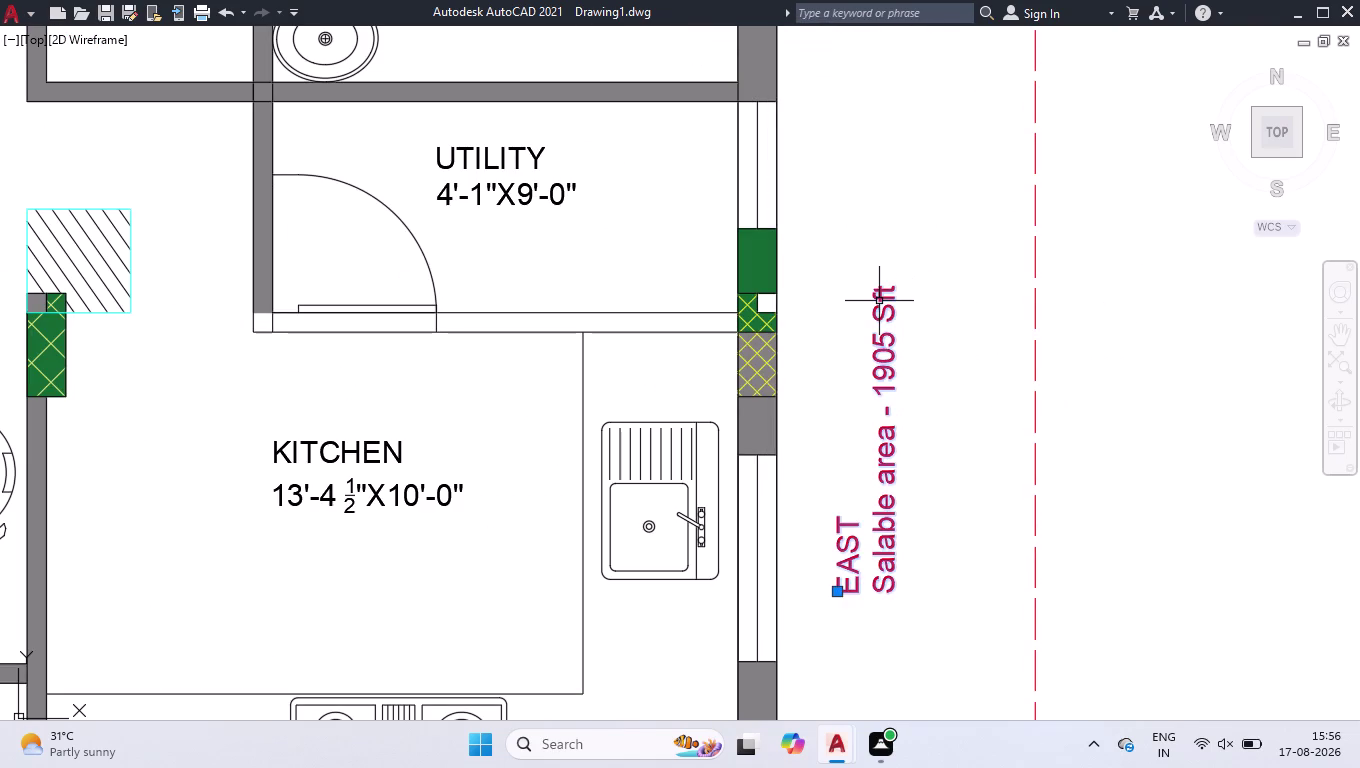
scroll(down, 3)
scroll(down, 3)
scroll(up, 3)
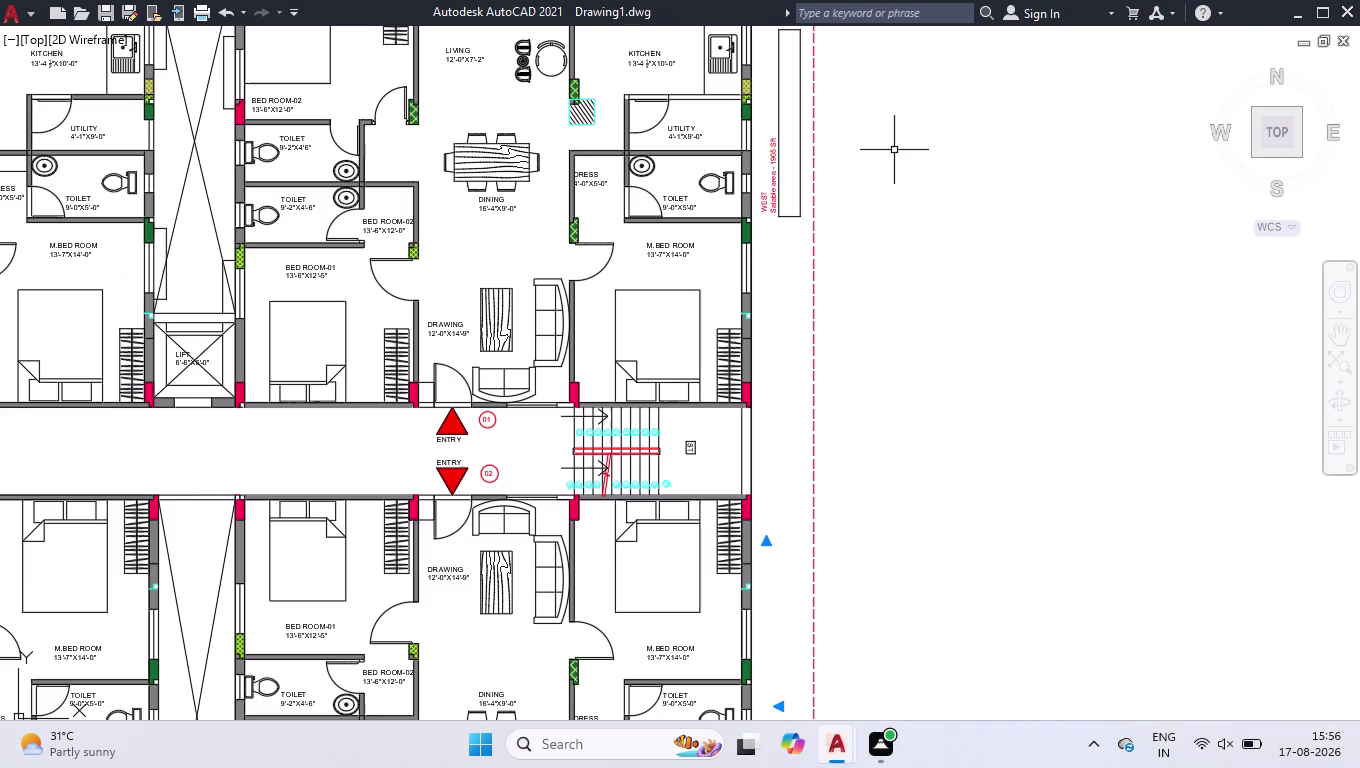
Undo the most recent label-box adjustments with repeated U commands.
key(space)
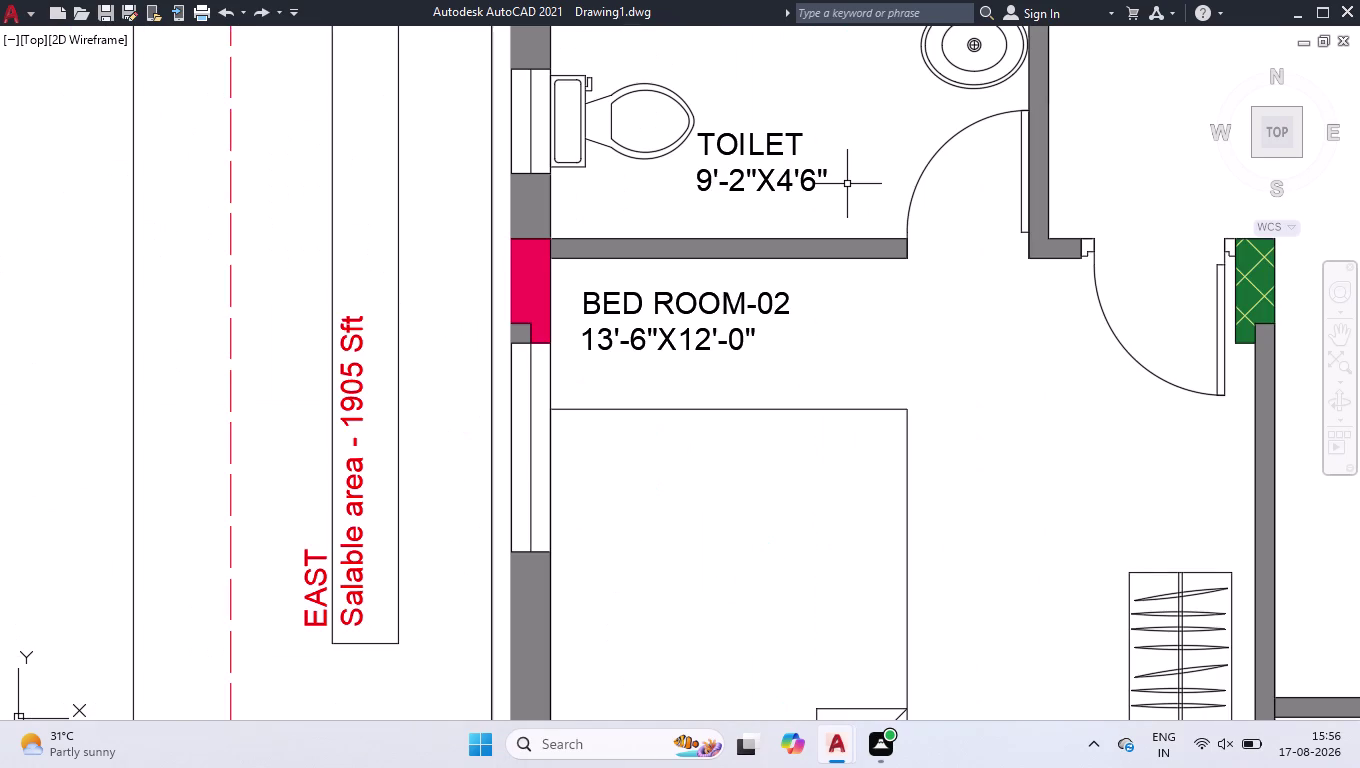
scroll(down, 3)
key(u)
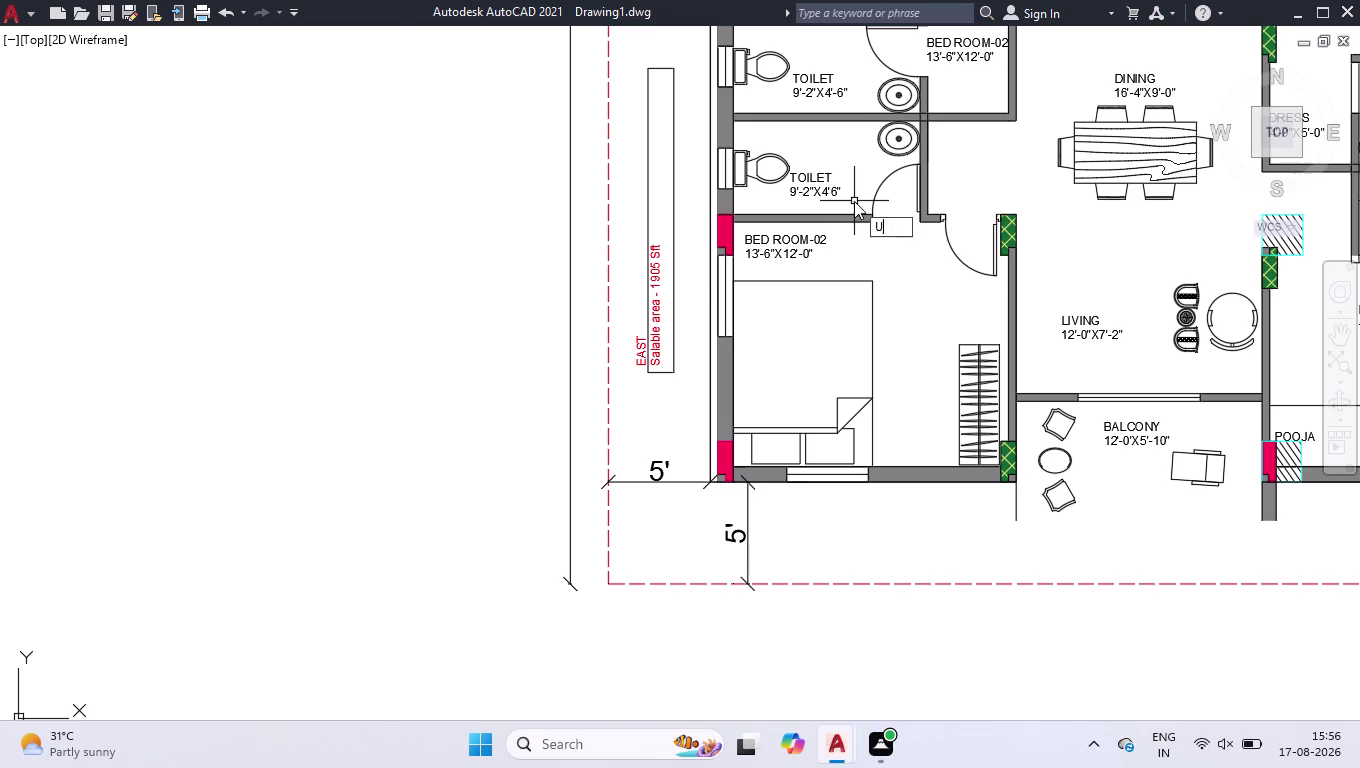
key(Return)
key(u)
key(Return)
key(u)
key(Return)
key(u)
key(Return)
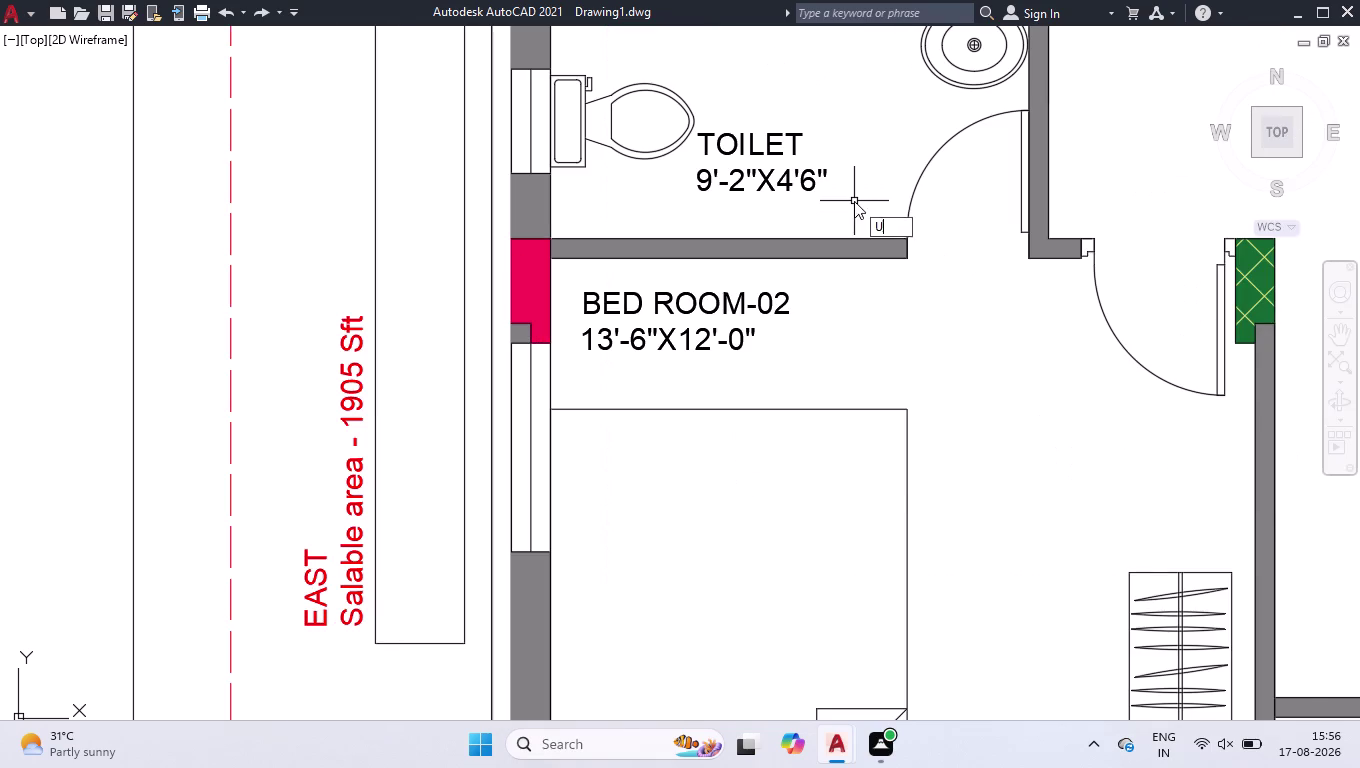
key(u)
scroll(down, 3)
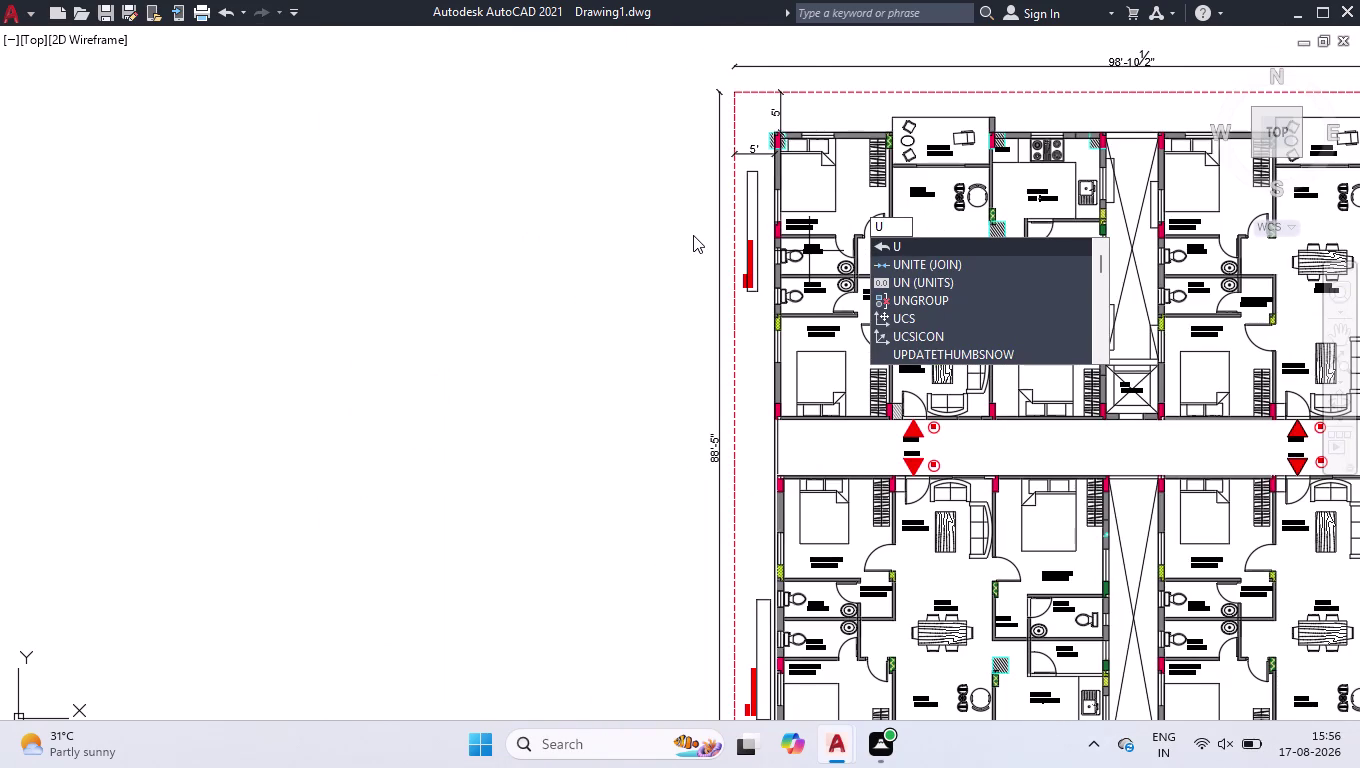
Undo the remaining box edits until the bottom-right EAST label is unboxed, then select it.
key(Return)
key(u)
key(Return)
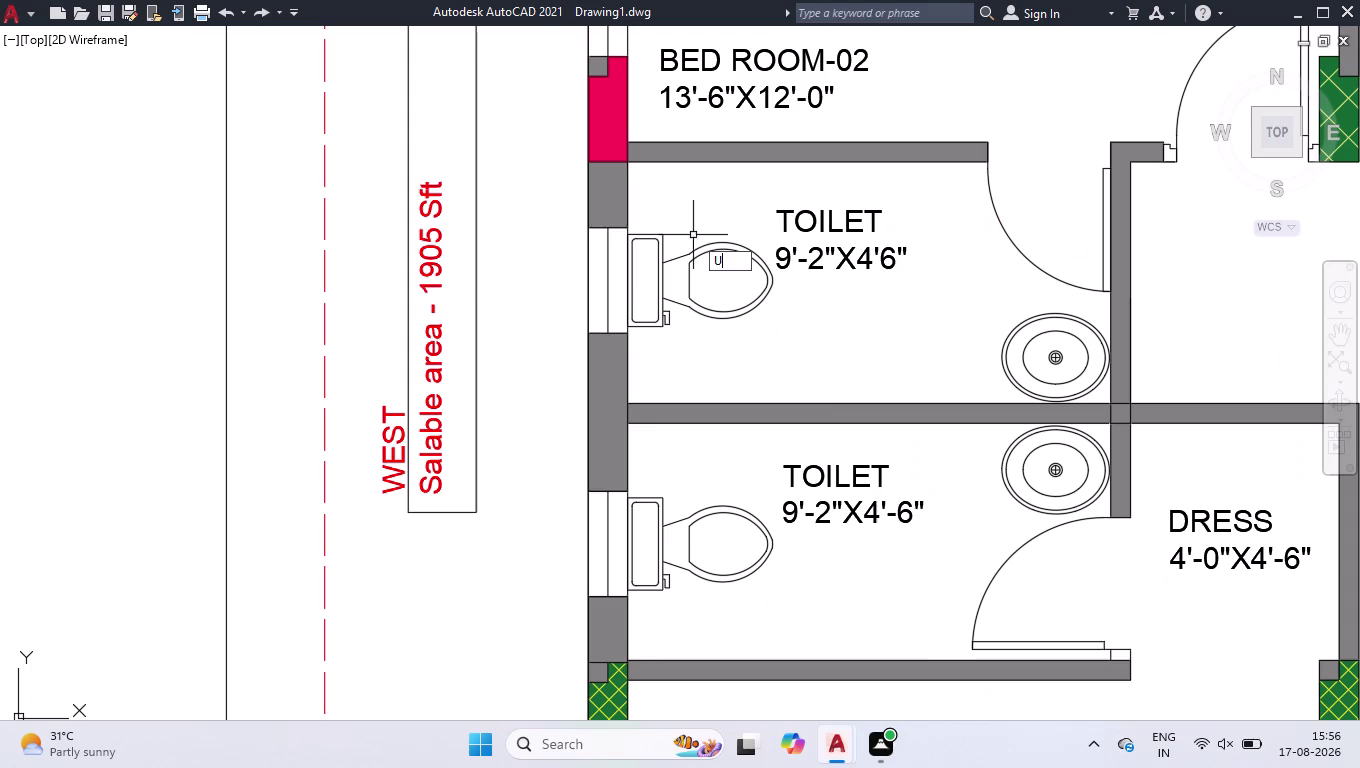
key(u)
key(Return)
key(u)
key(Return)
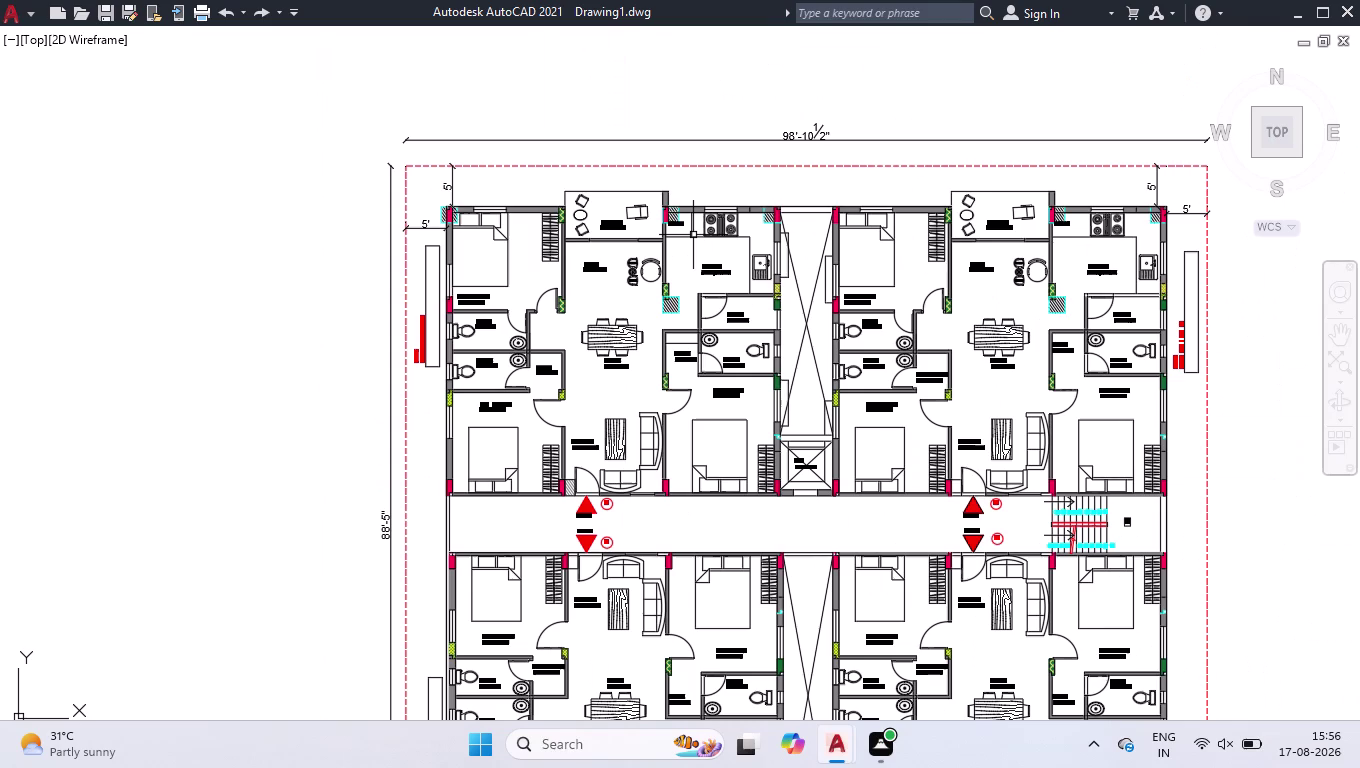
key(u)
key(Return)
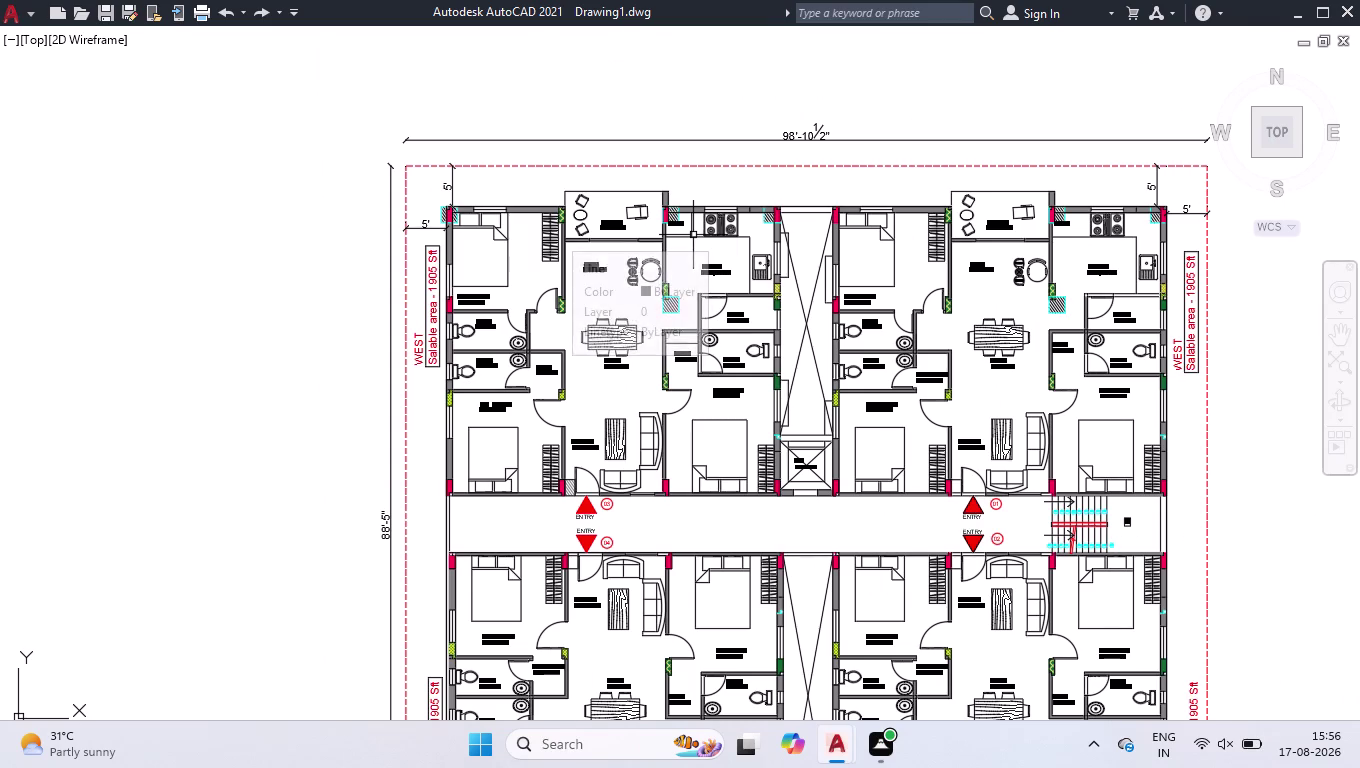
scroll(down, 3)
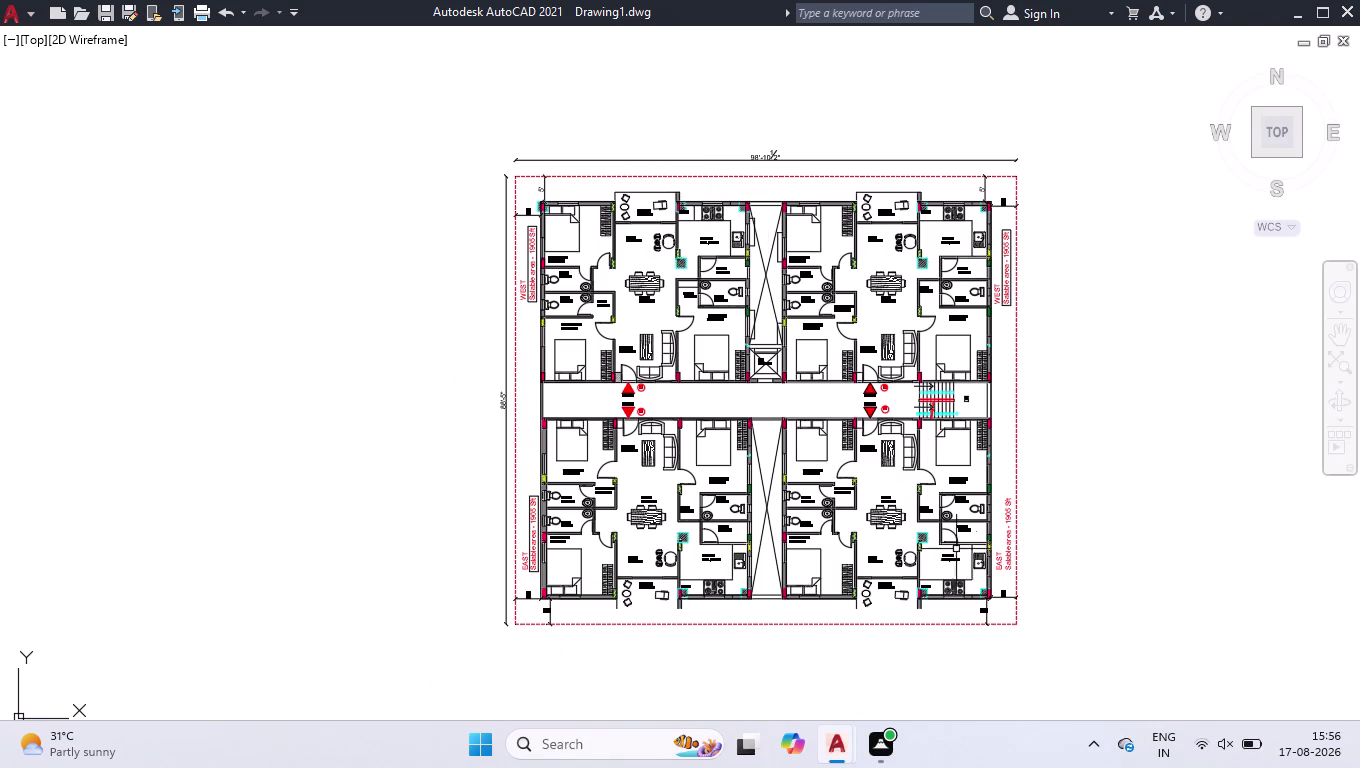
scroll(up, 3)
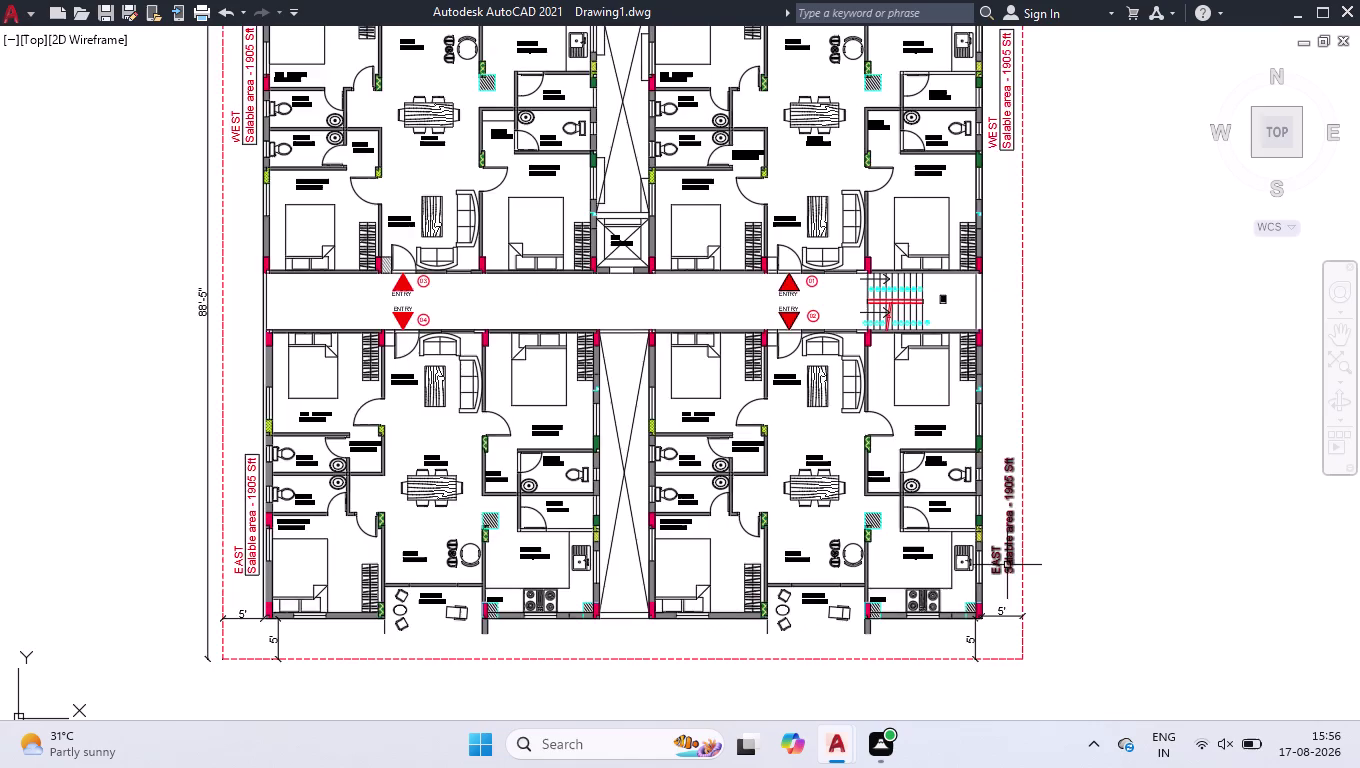
scroll(up, 3)
click(1016, 531)
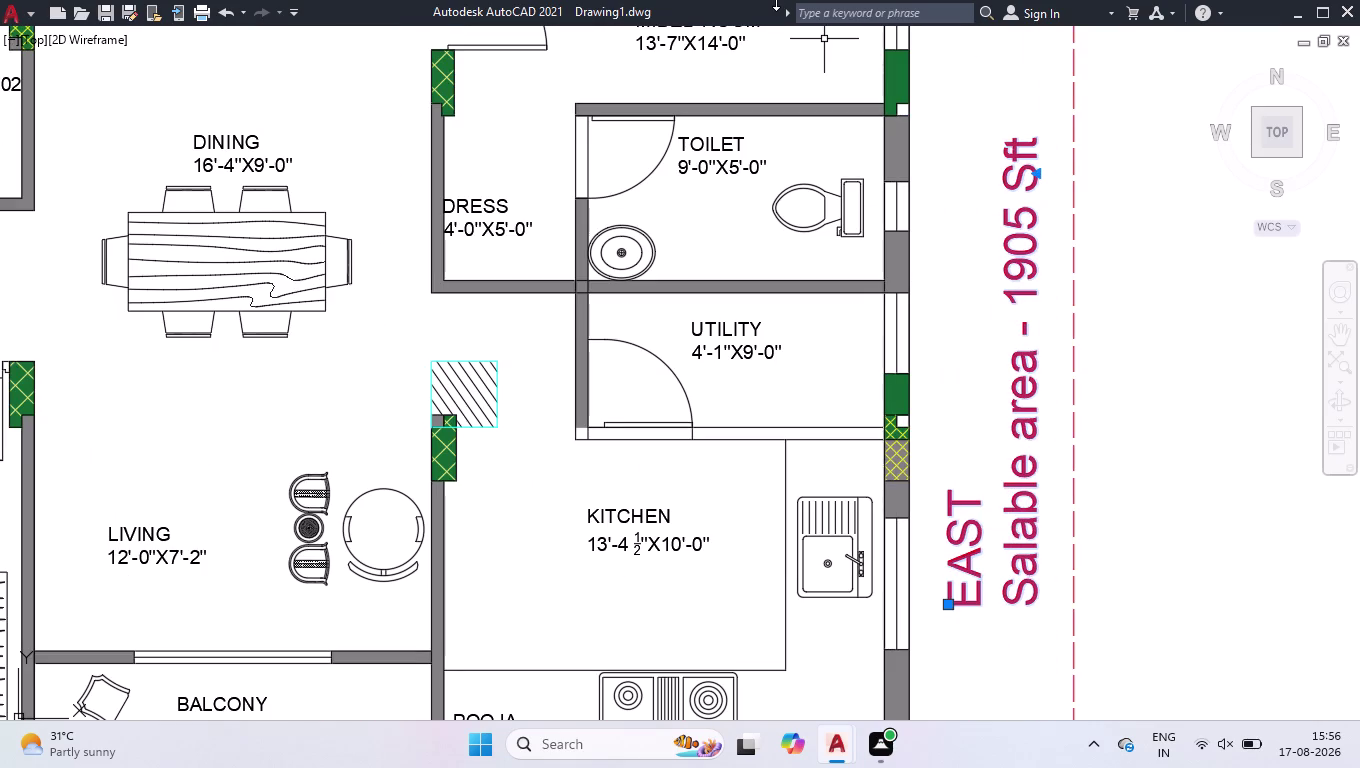
Enclose the bottom-right EAST label in a rectangle with Enclose in Object defaults.
key(ctrl+0)
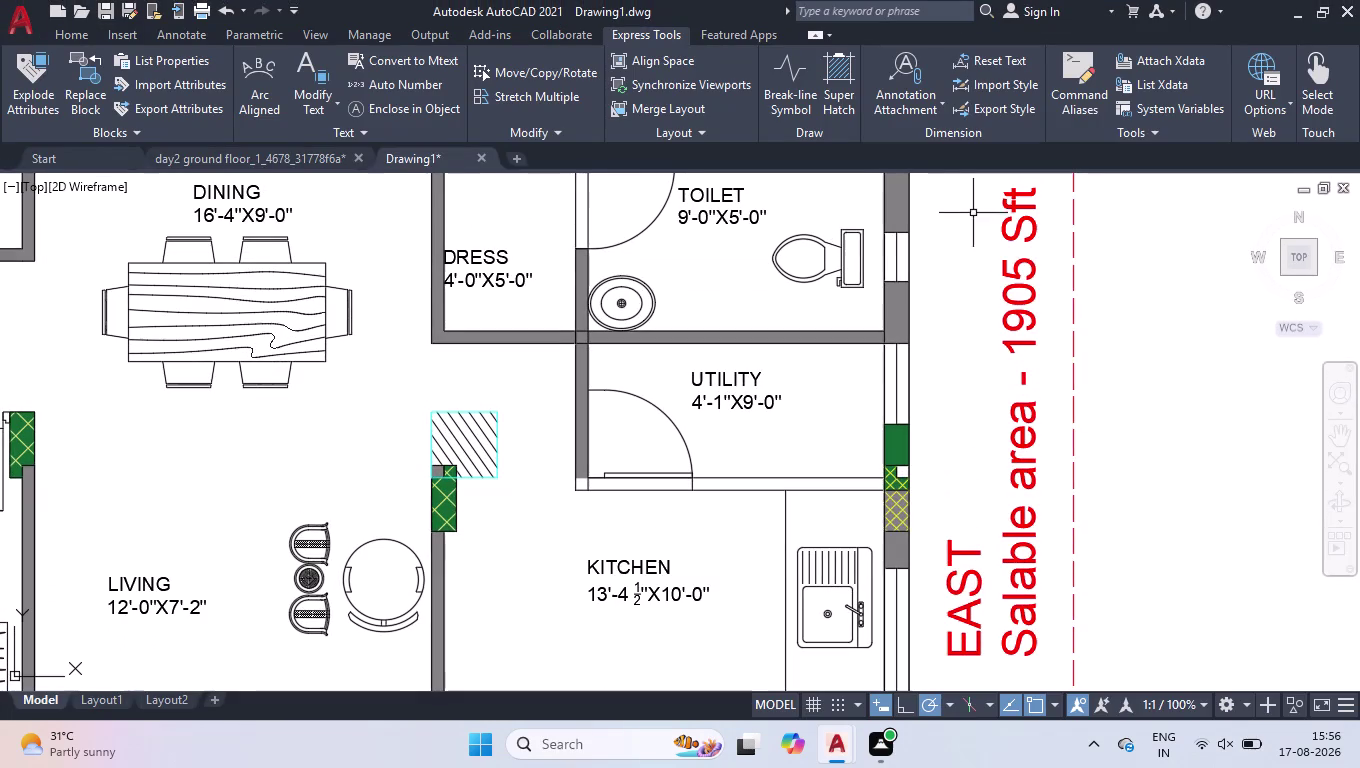
click(1016, 272)
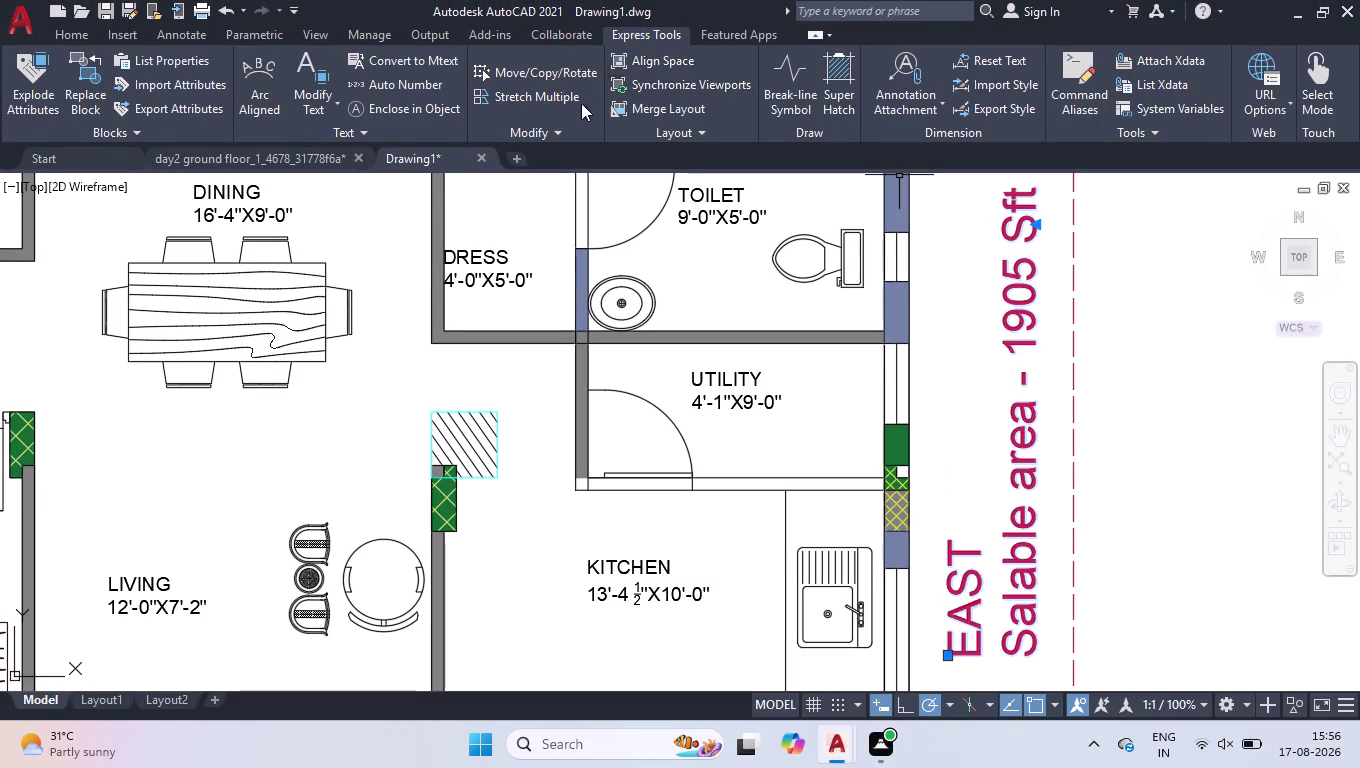
click(372, 115)
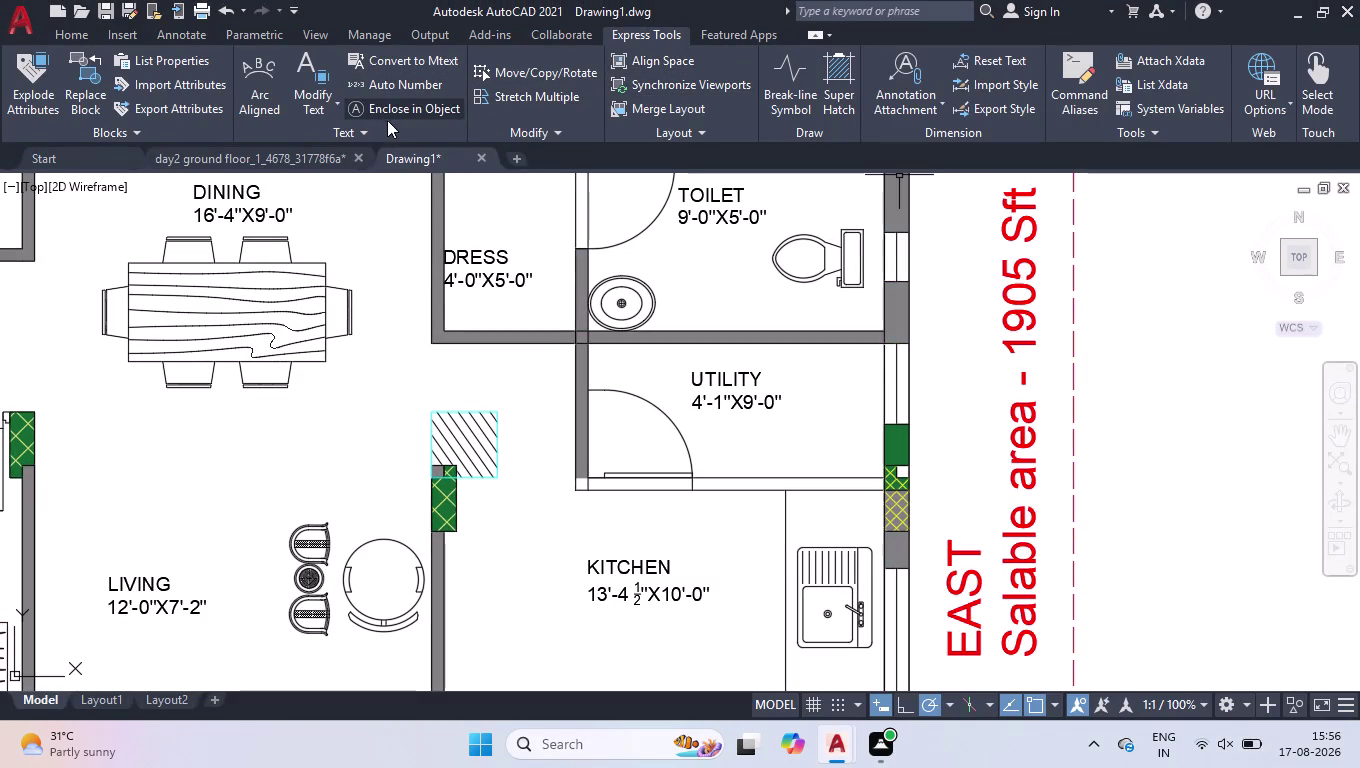
key(Return)
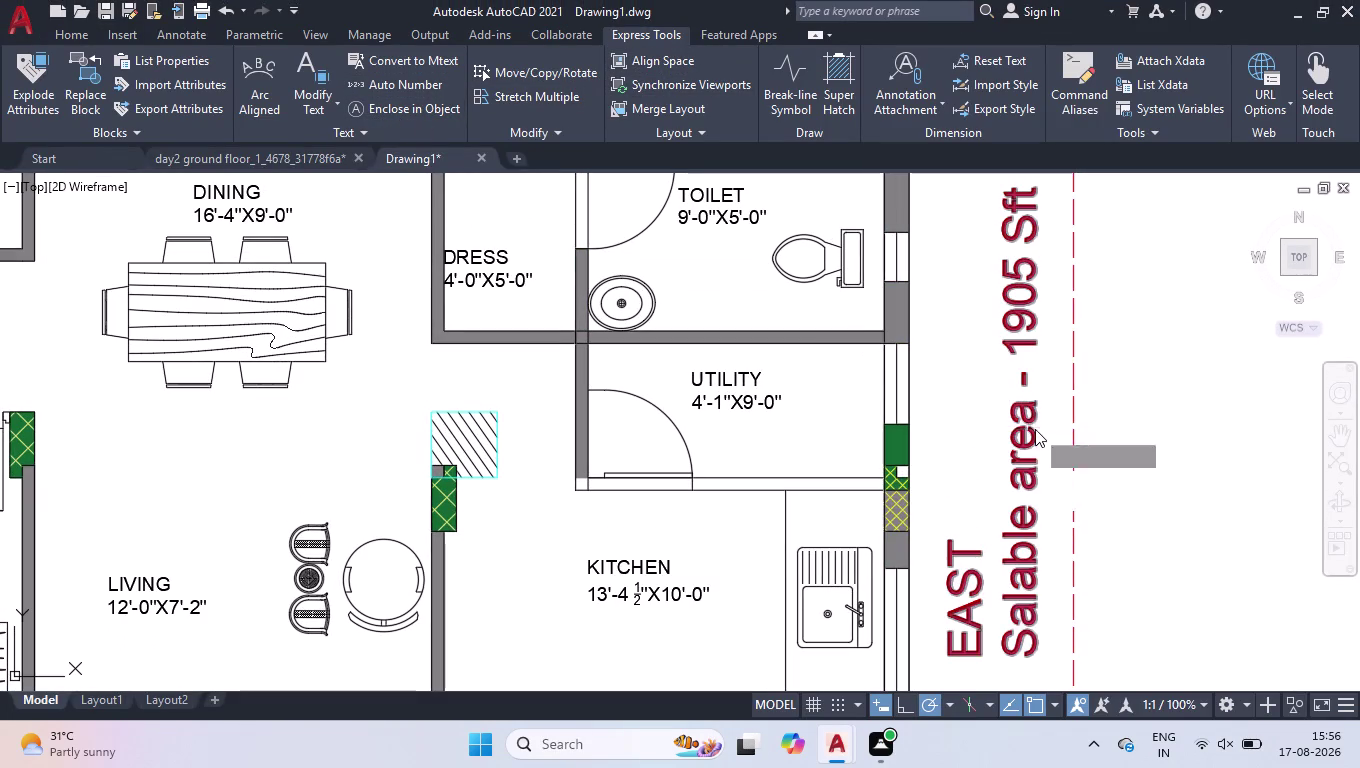
key(Return)
key(Return)
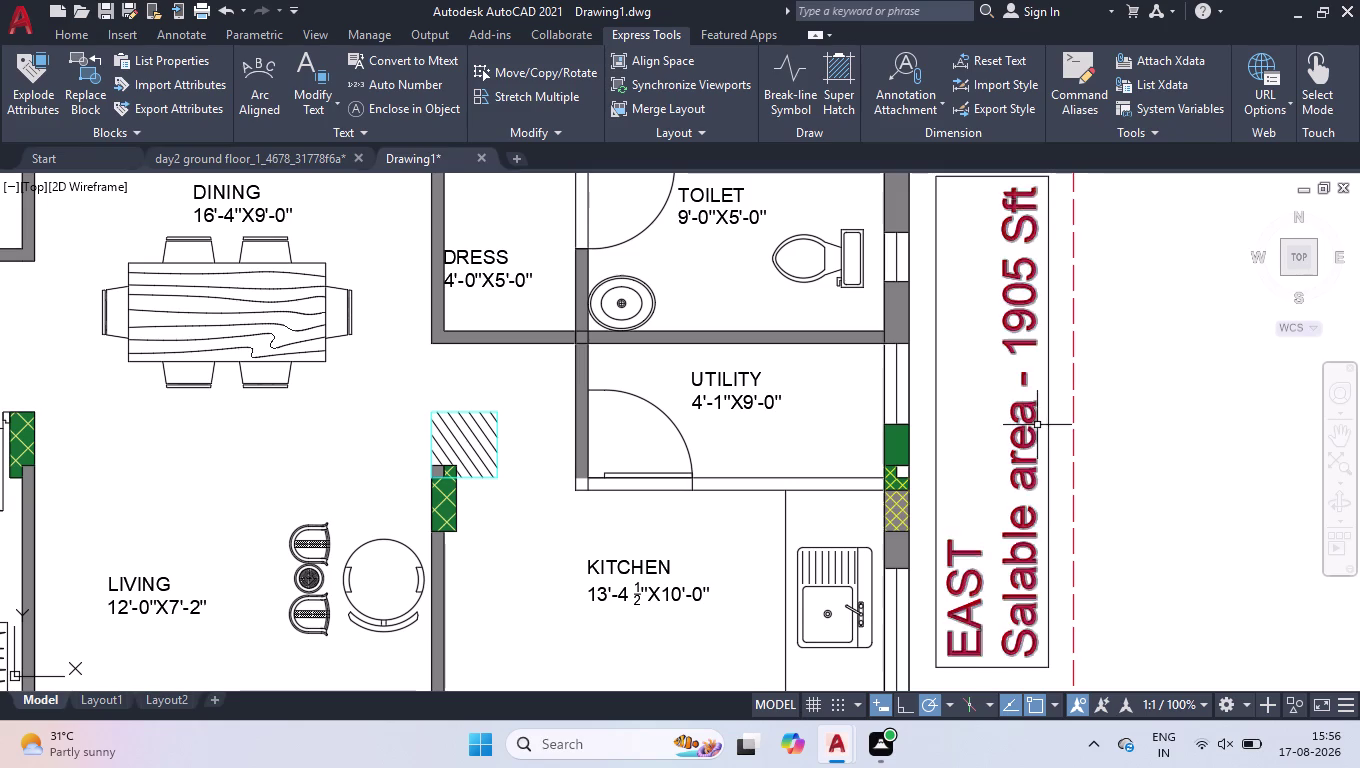
Drag the rectangle's left edge inward so the box fits the EAST text.
click(936, 389)
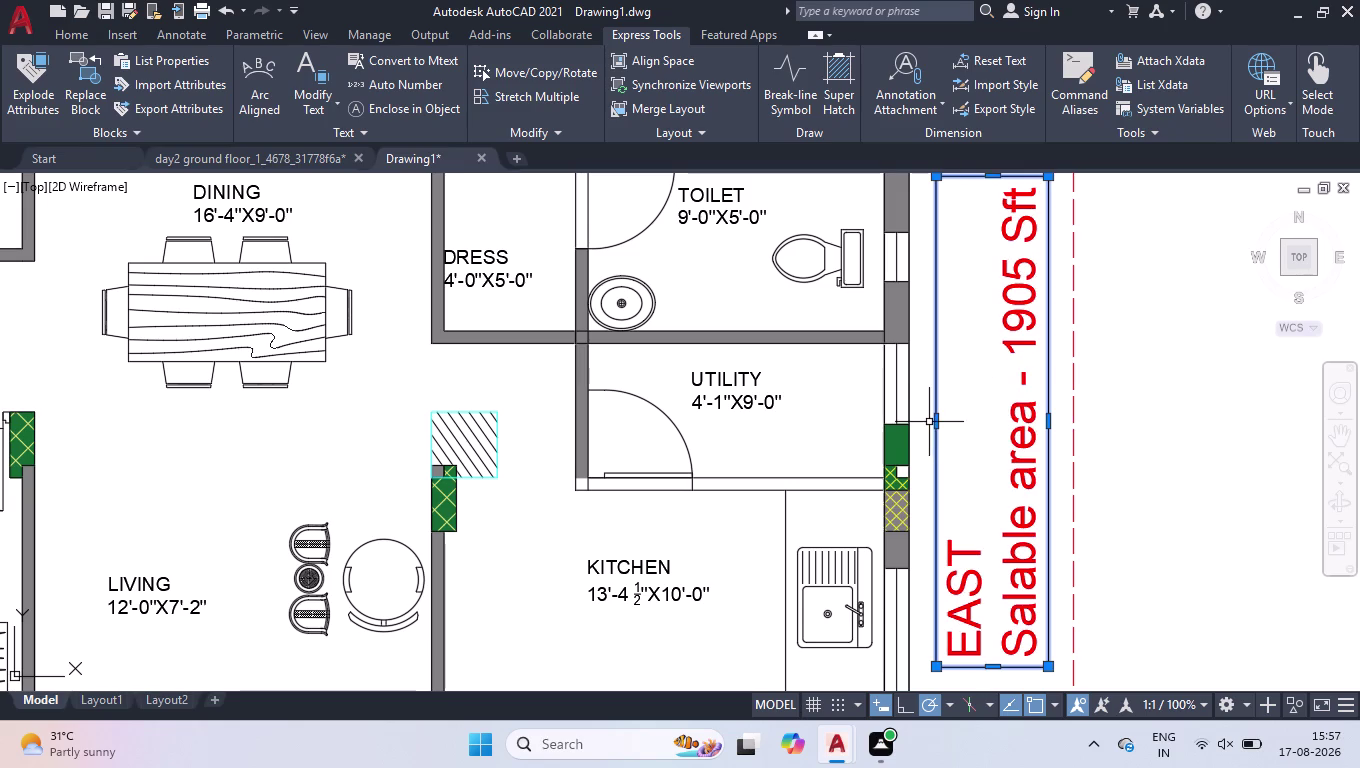
click(937, 422)
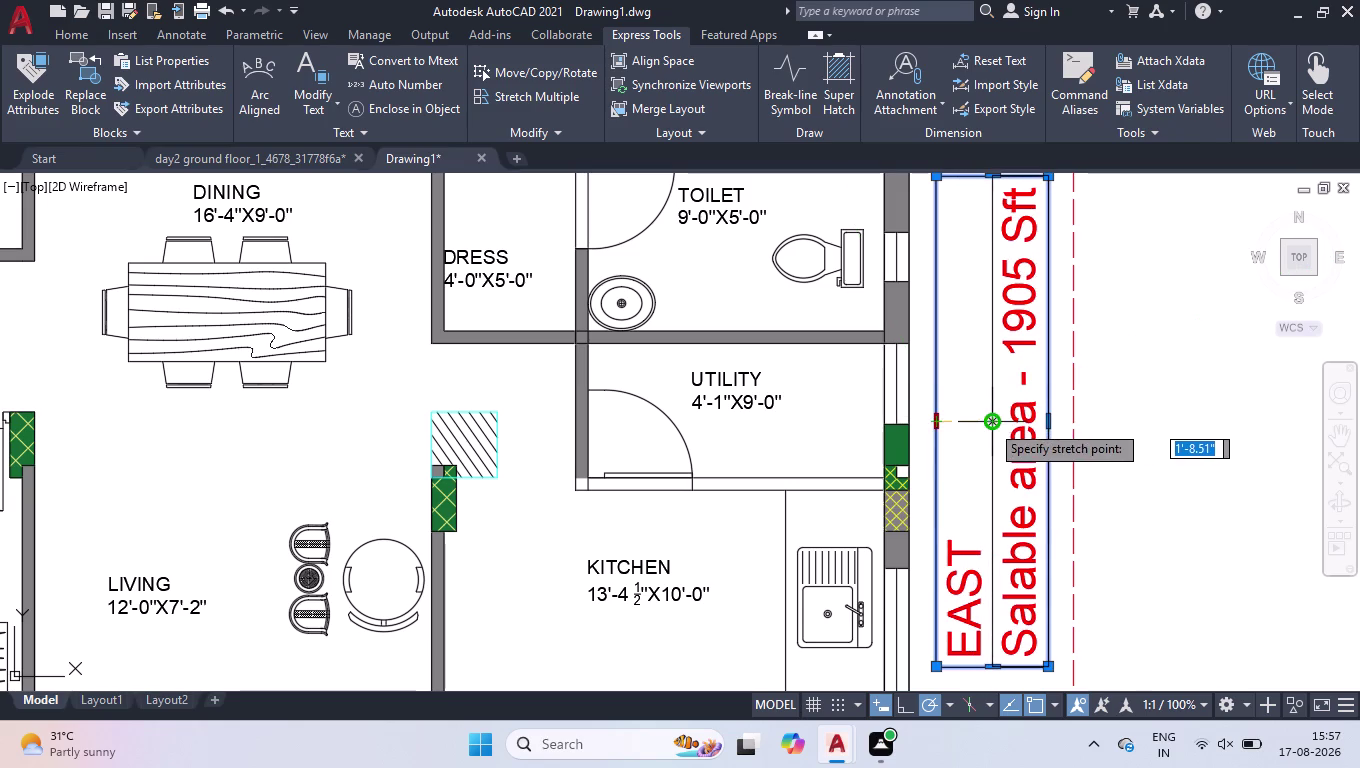
click(990, 423)
click(1137, 364)
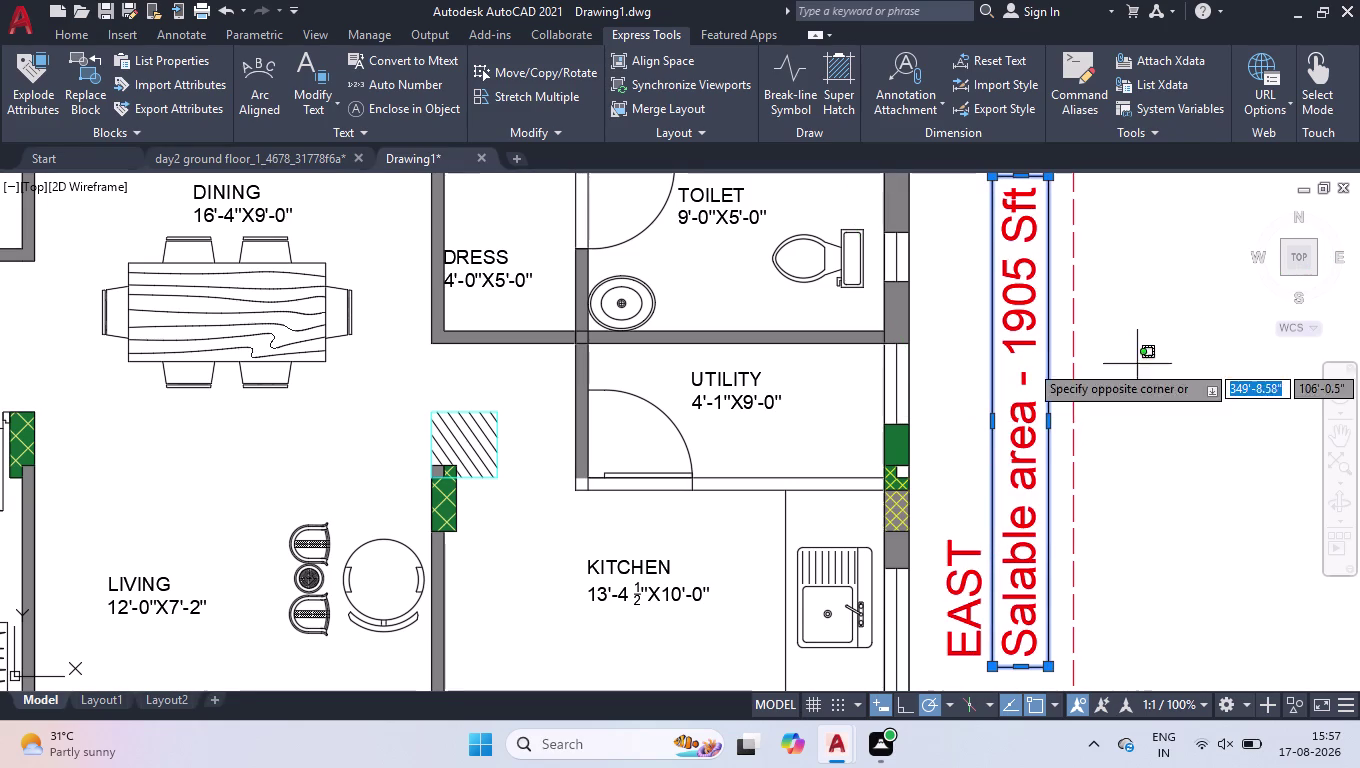
click(956, 411)
scroll(down, 3)
scroll(down, 3)
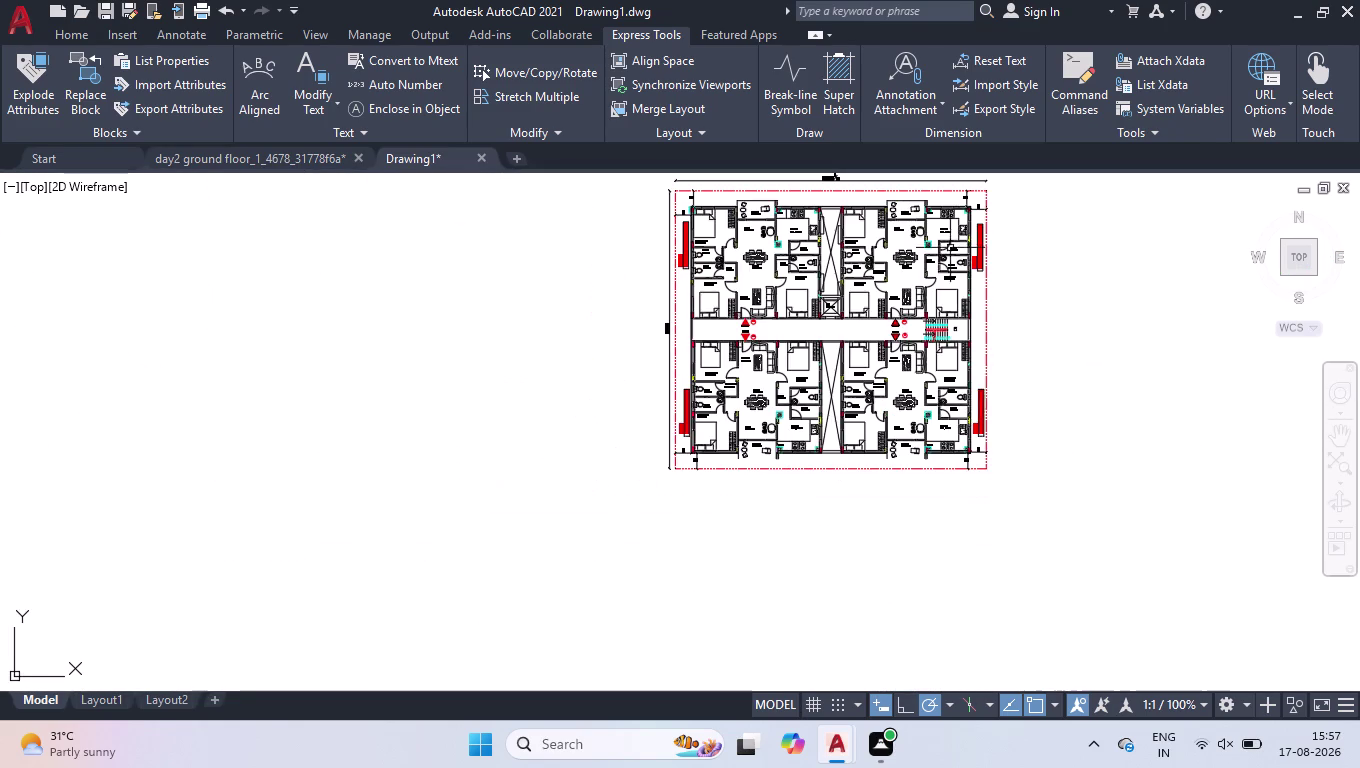
scroll(down, 3)
scroll(up, 3)
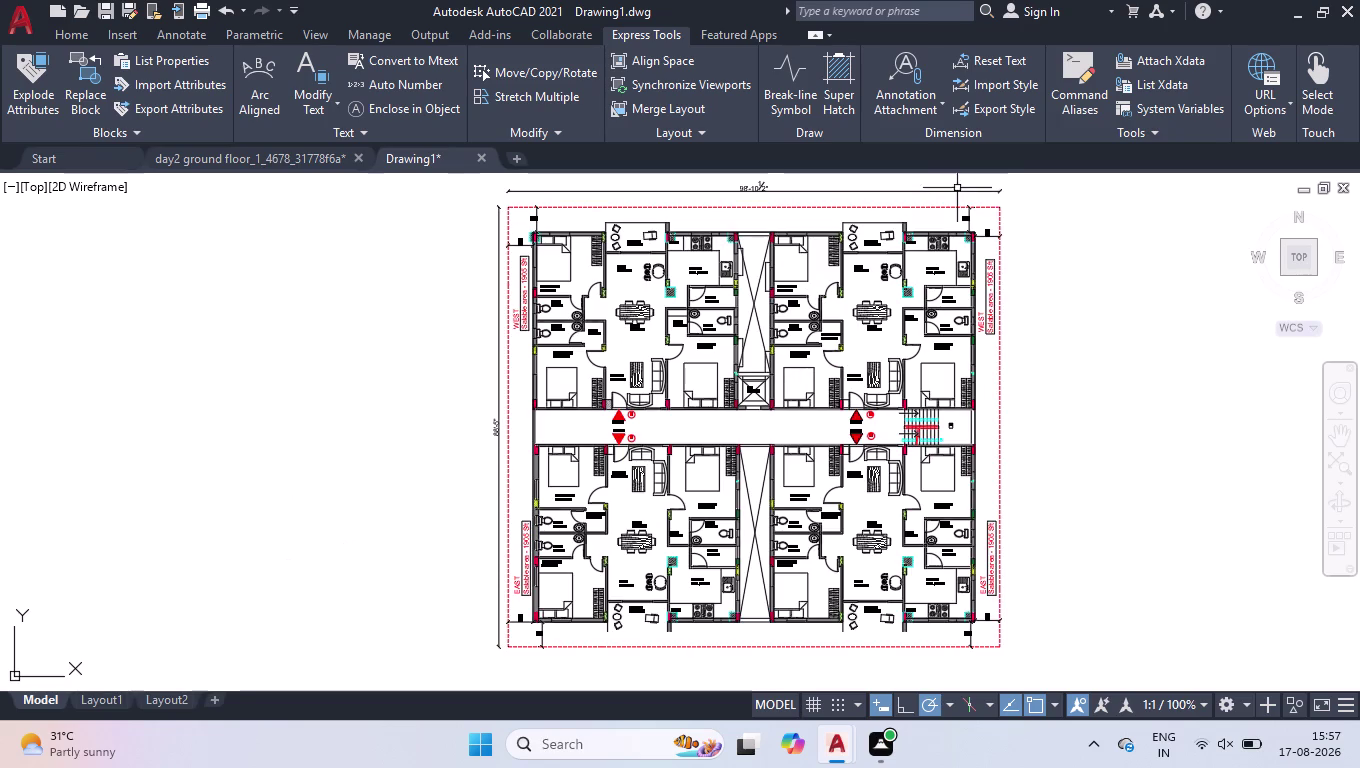